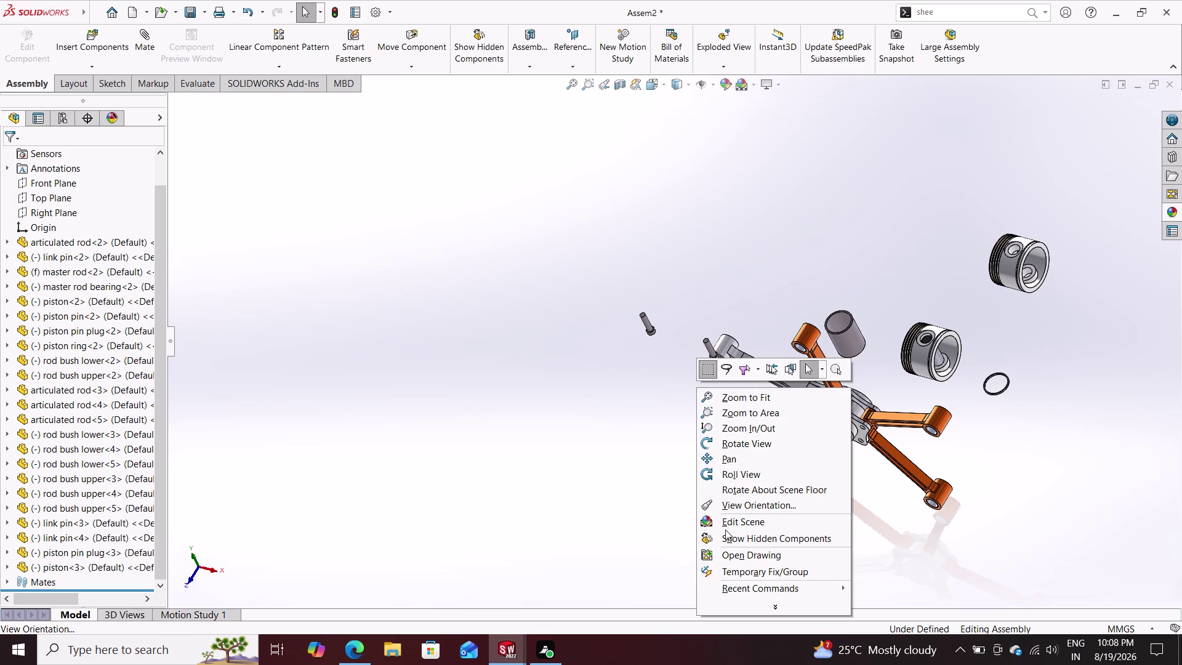
Select the rear piston and other loose parts and drag them to new spots.
click(496, 352)
double_click(507, 359)
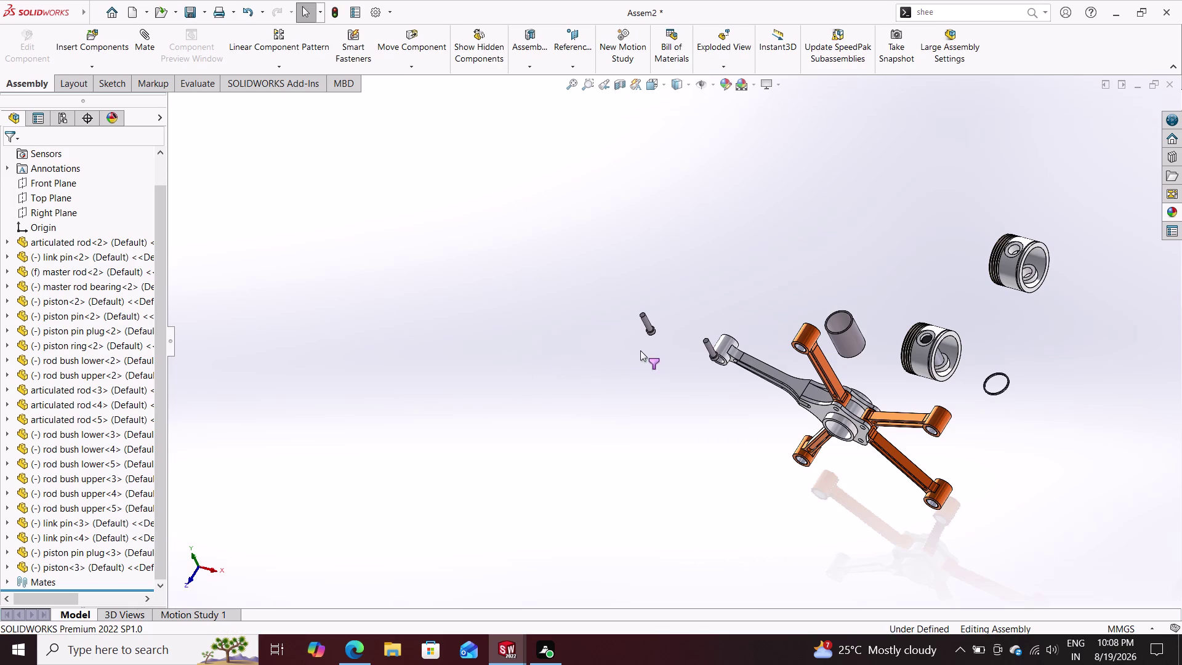
click(1027, 253)
double_click(1022, 265)
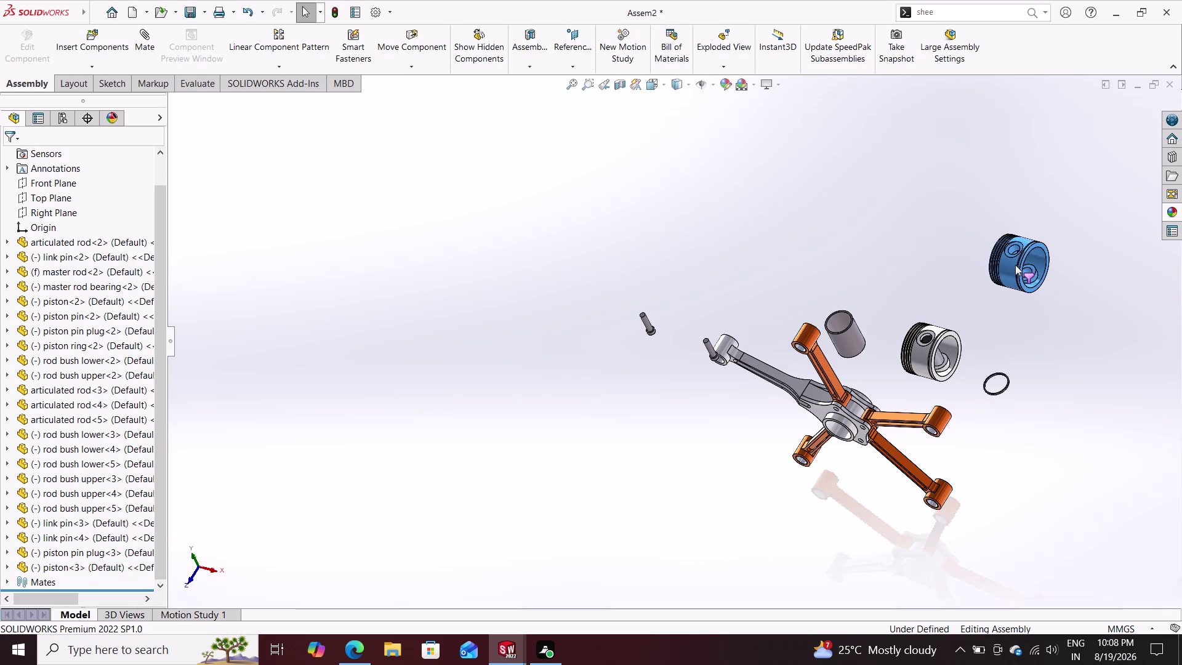
drag(1037, 250, 955, 285)
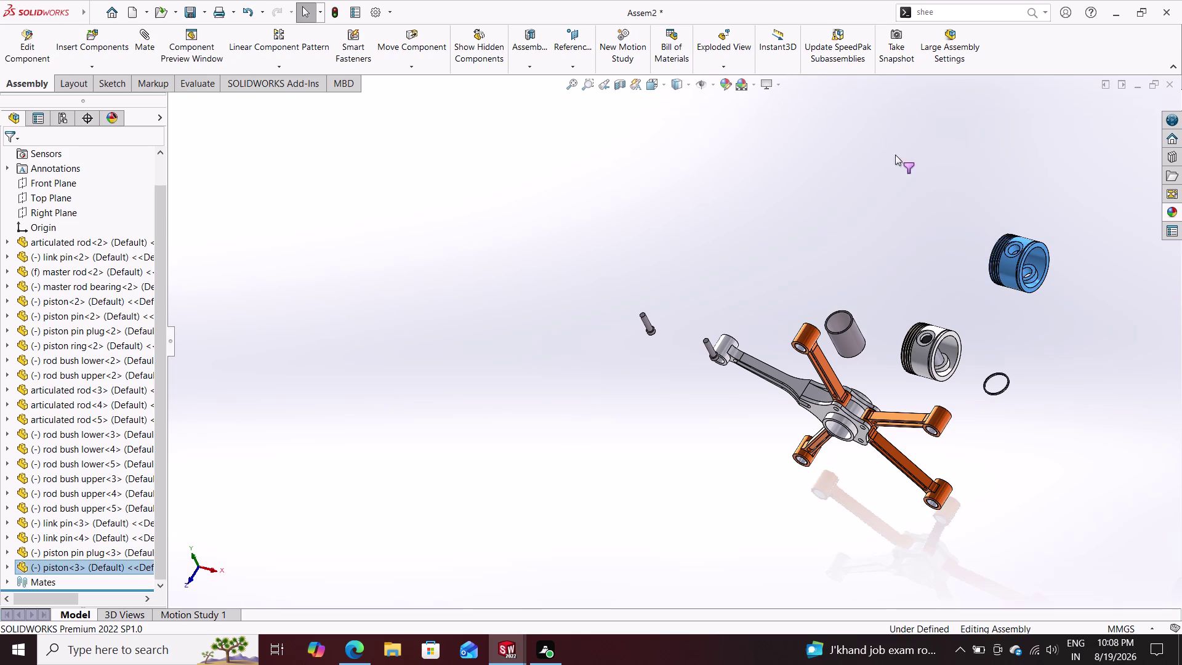
click(789, 54)
drag(852, 243, 837, 305)
drag(842, 349, 857, 322)
drag(839, 323, 851, 312)
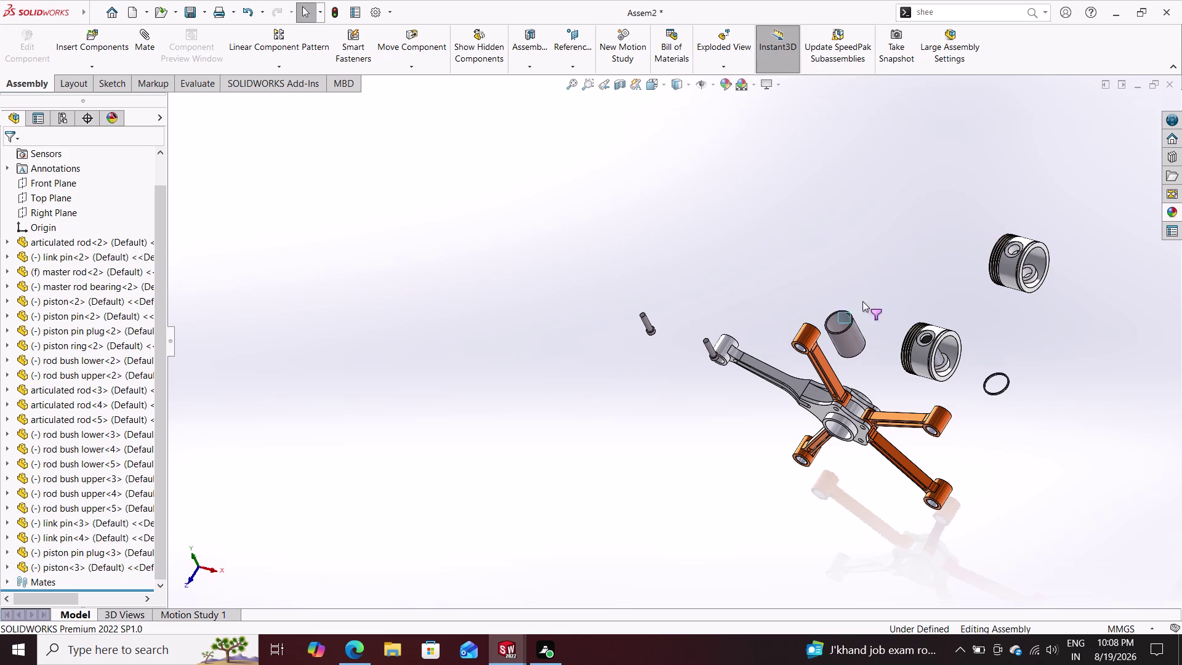
drag(851, 312, 879, 288)
drag(803, 349, 808, 339)
Check the selection filter list from the model's context menu, then dismiss it.
right_click(807, 339)
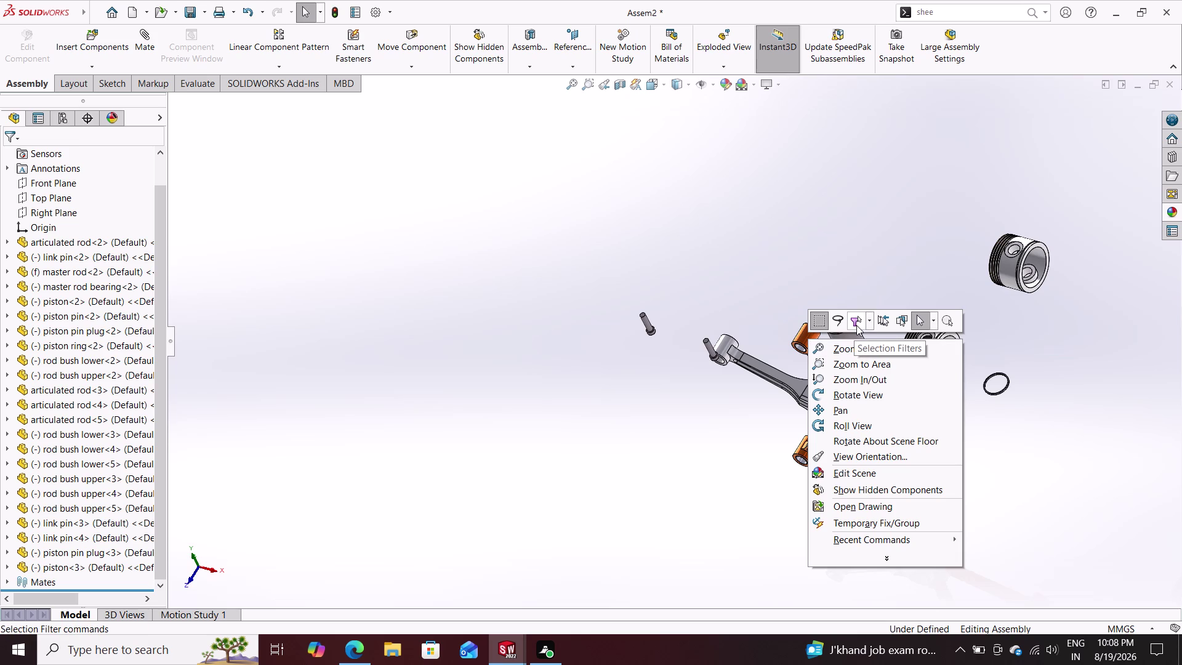
click(869, 322)
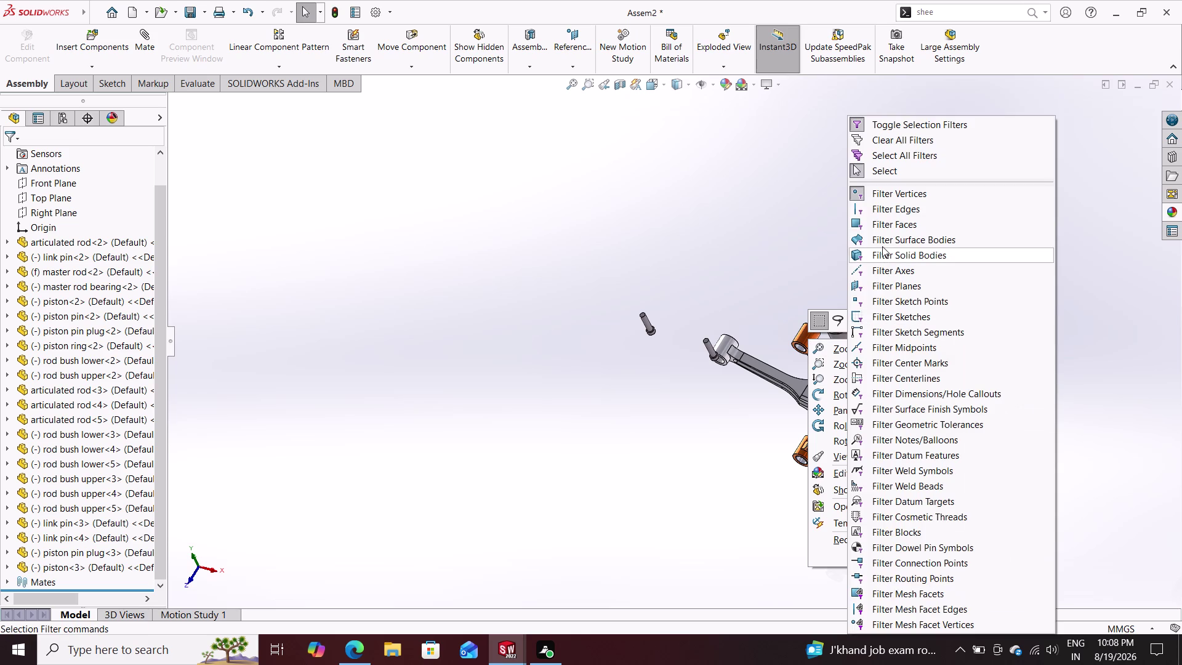
click(898, 156)
drag(862, 227, 856, 244)
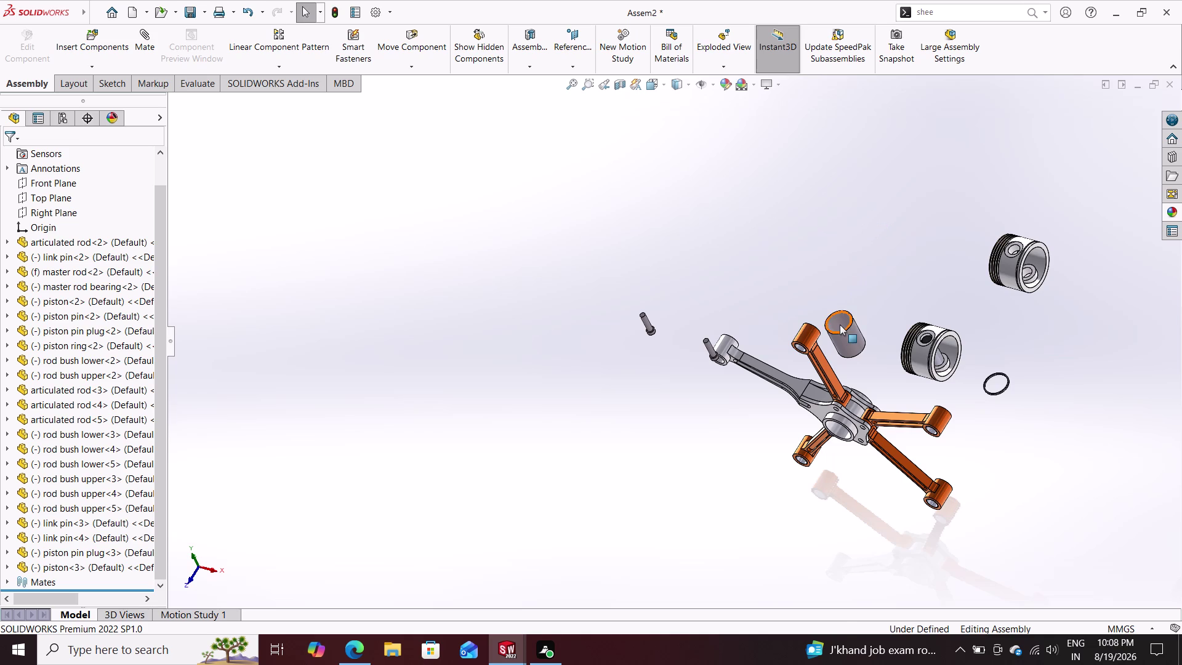
Move the piston pin, front piston, rear piston and piston ring up, away from the master rod.
drag(838, 327, 855, 269)
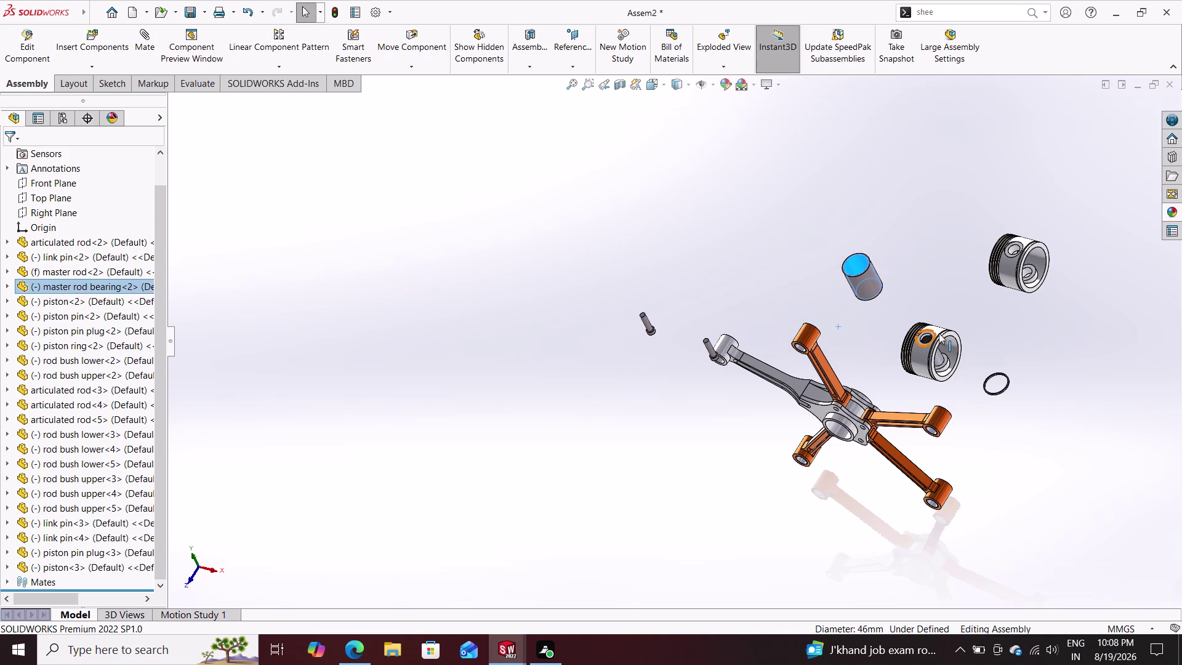
drag(935, 338, 951, 229)
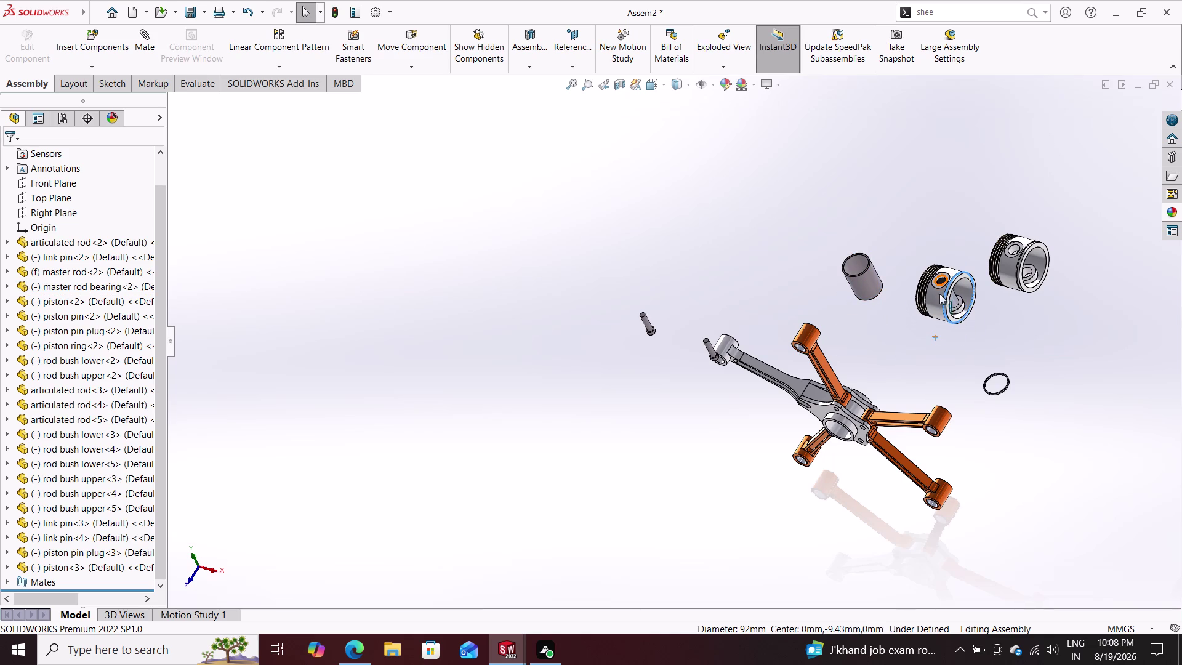
drag(1025, 267, 1034, 258)
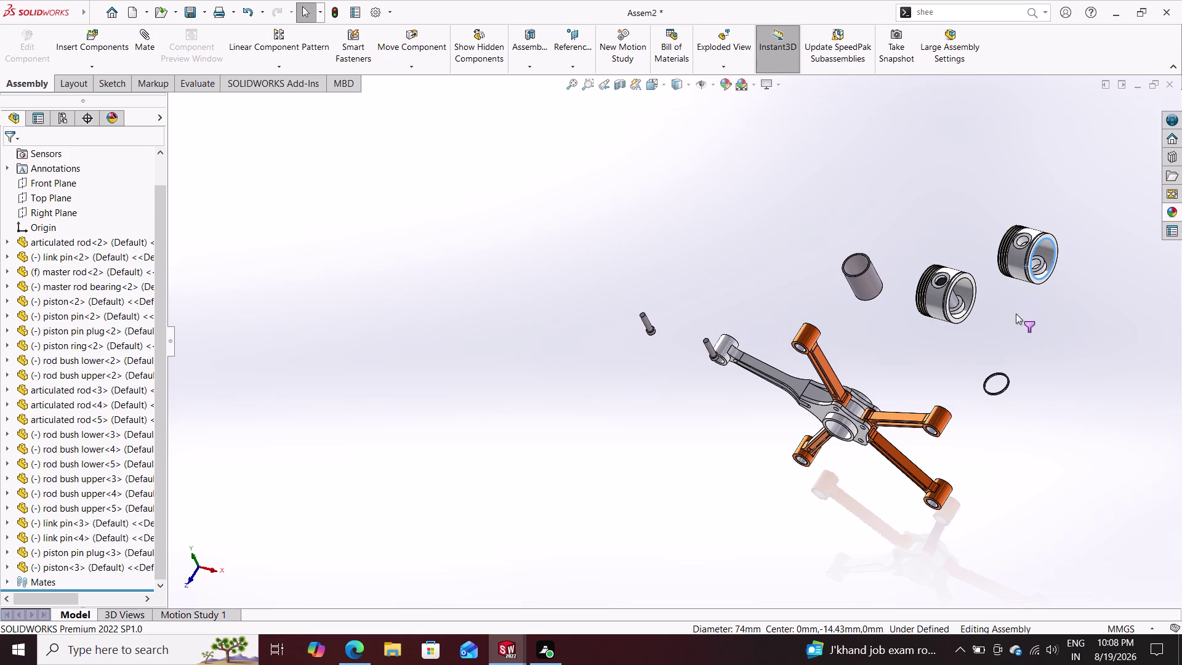
scroll(down, 3)
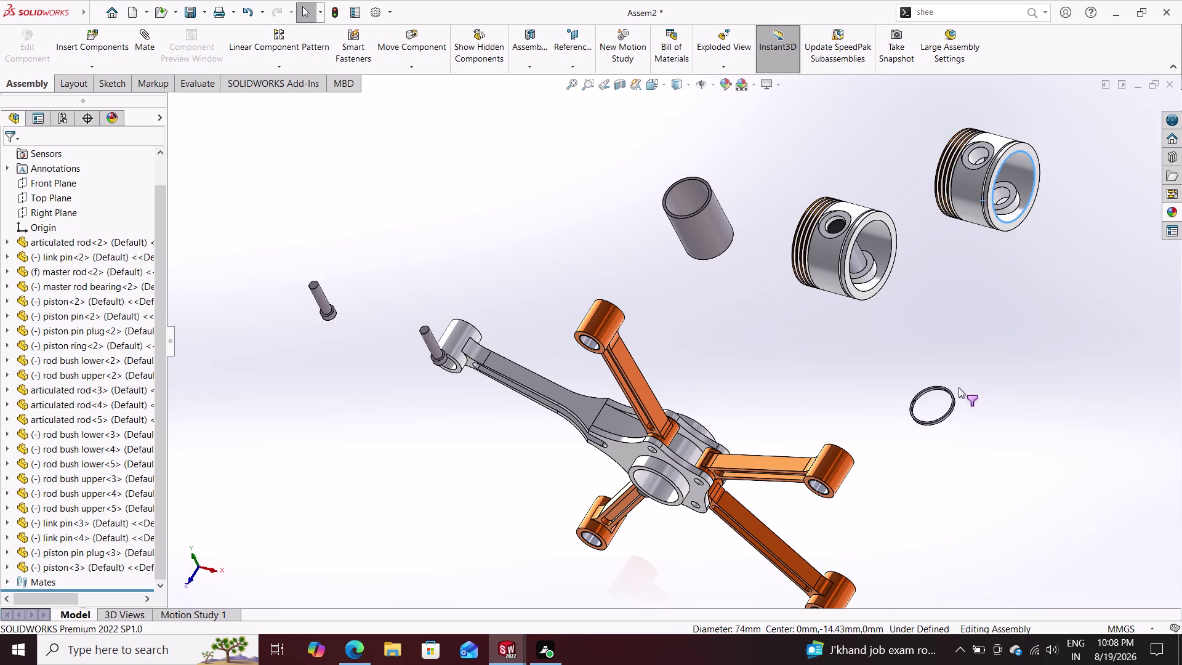
drag(949, 390, 986, 336)
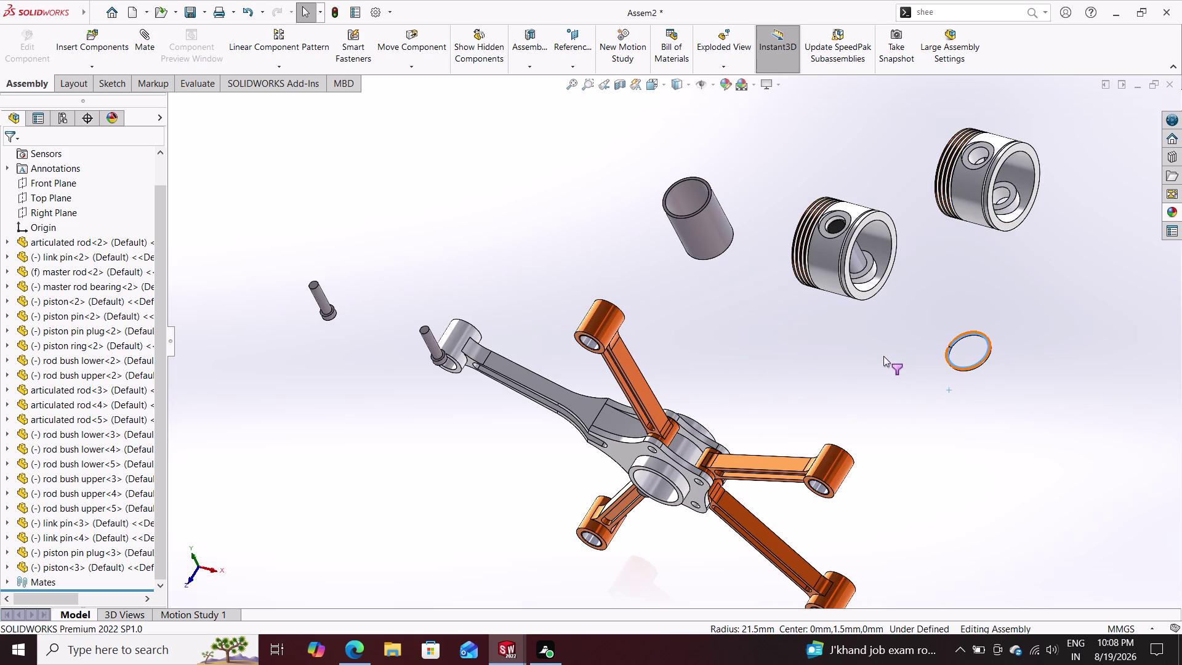
scroll(up, 3)
scroll(down, 3)
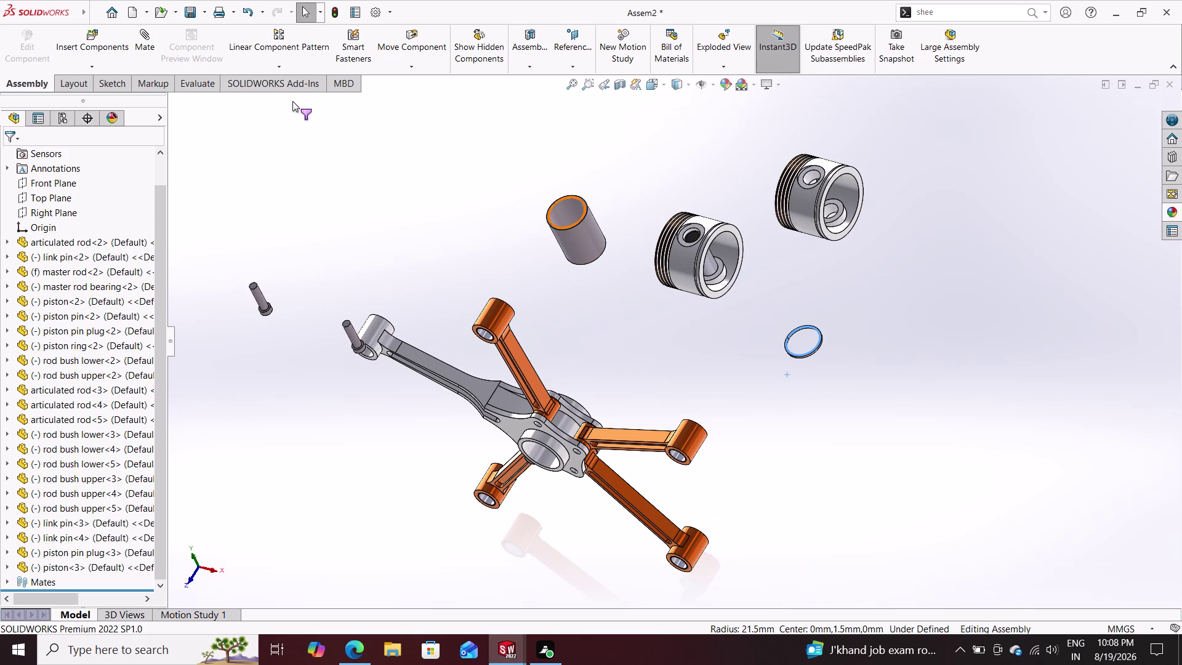
click(143, 39)
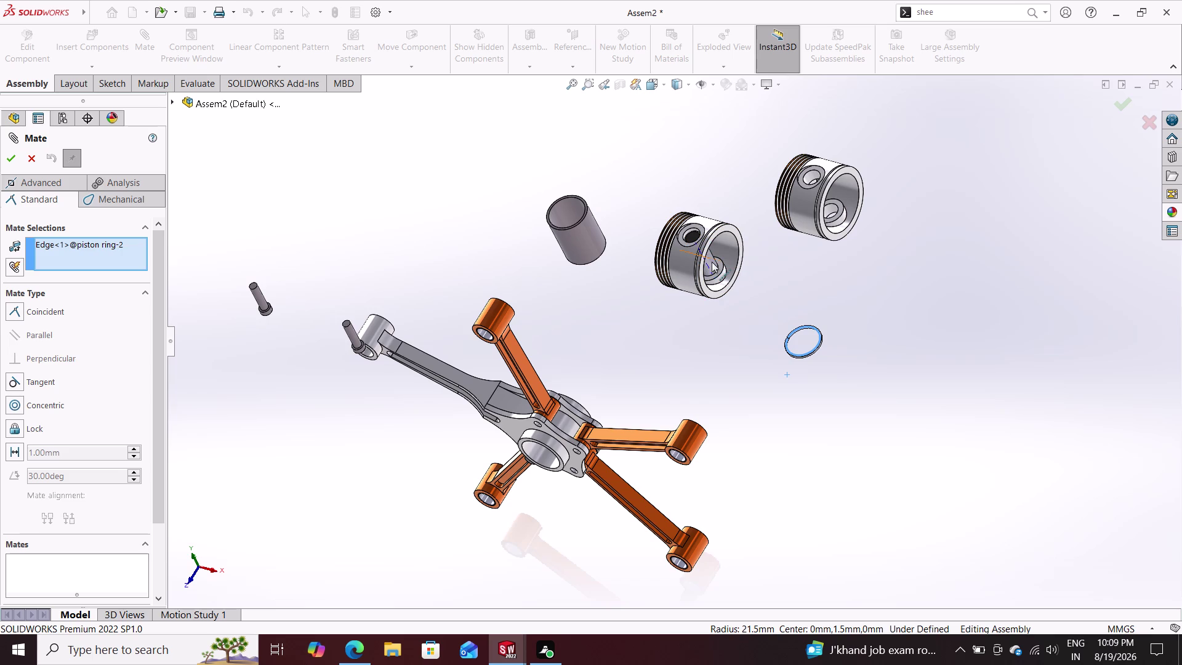
Make the piston ring concentric with the piston's axis.
scroll(down, 3)
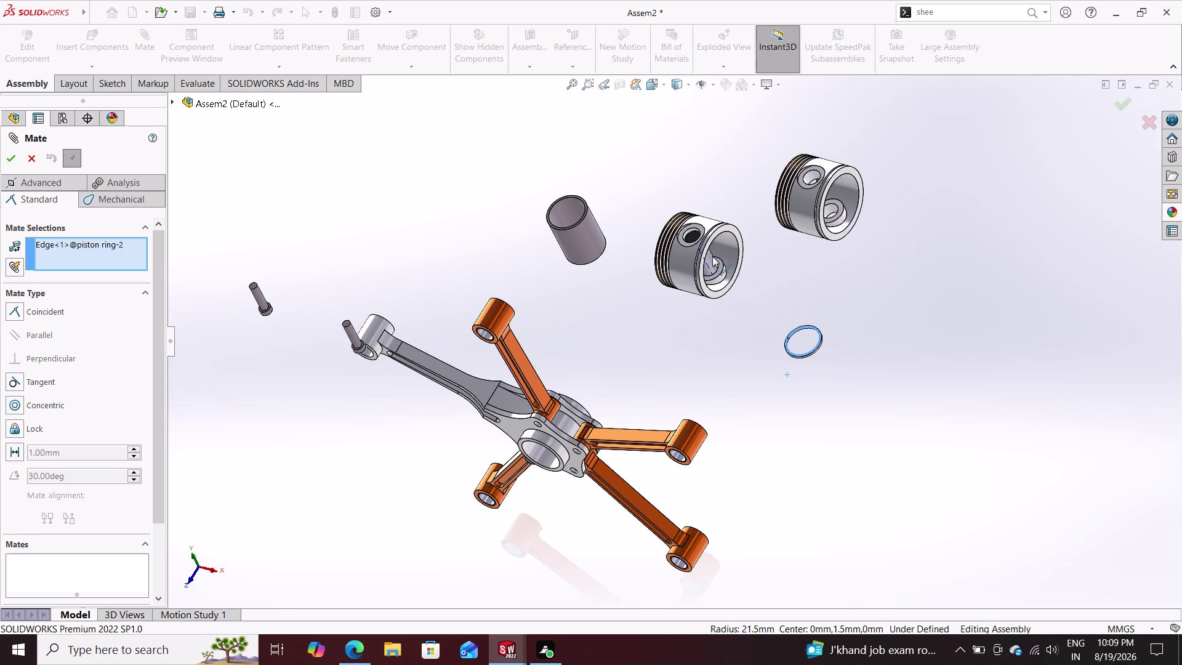
click(703, 262)
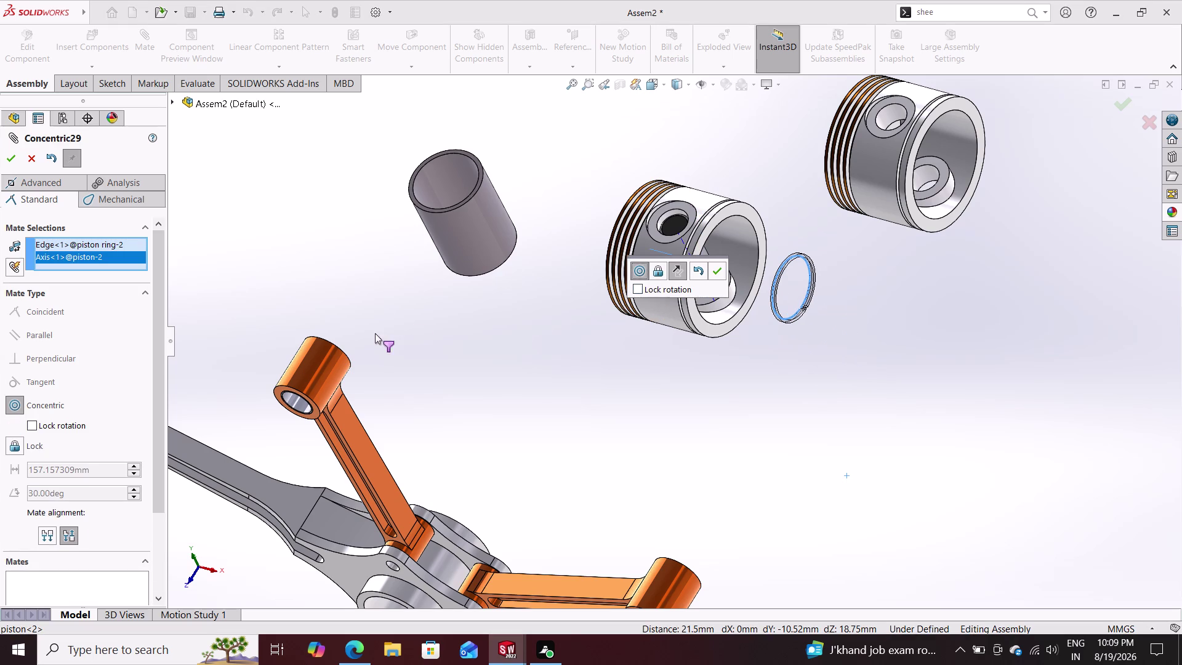
click(30, 153)
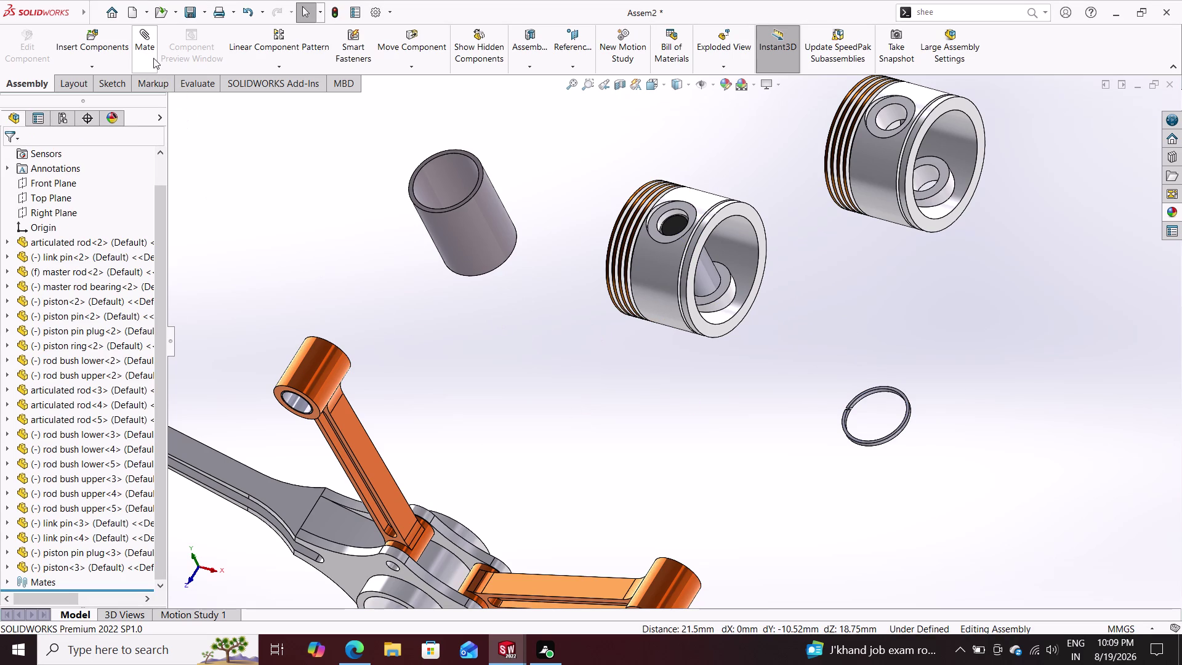
Mate the piston pin concentric with the upper rod bush bore, then swing the piston on its pin.
click(145, 48)
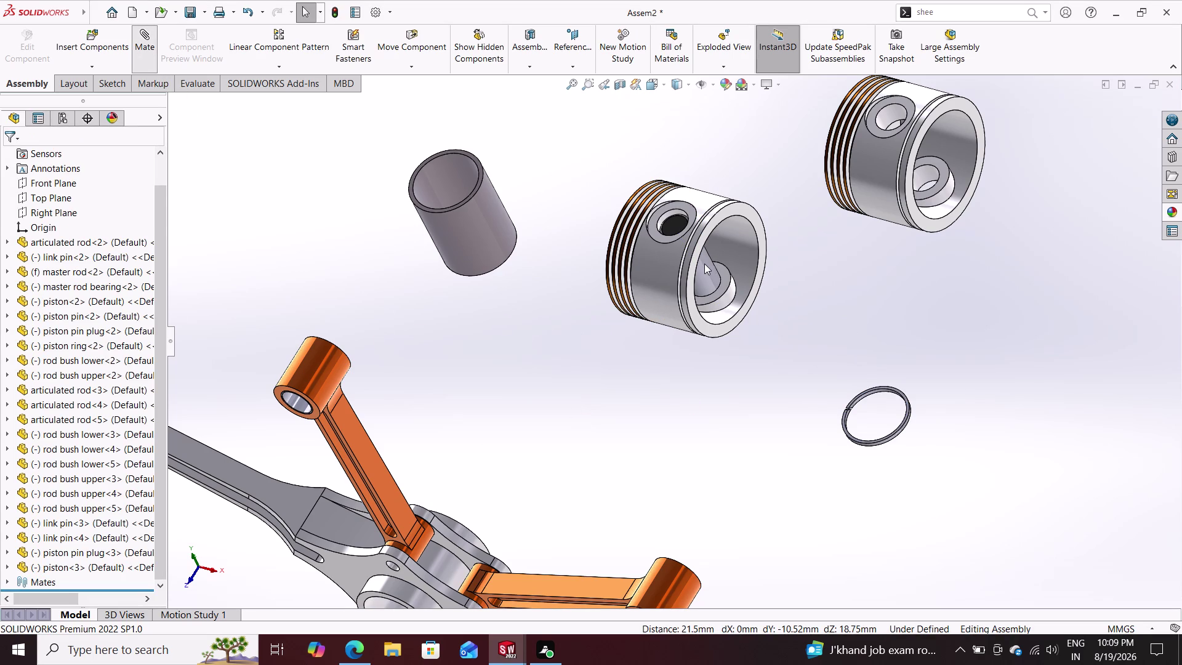
click(705, 264)
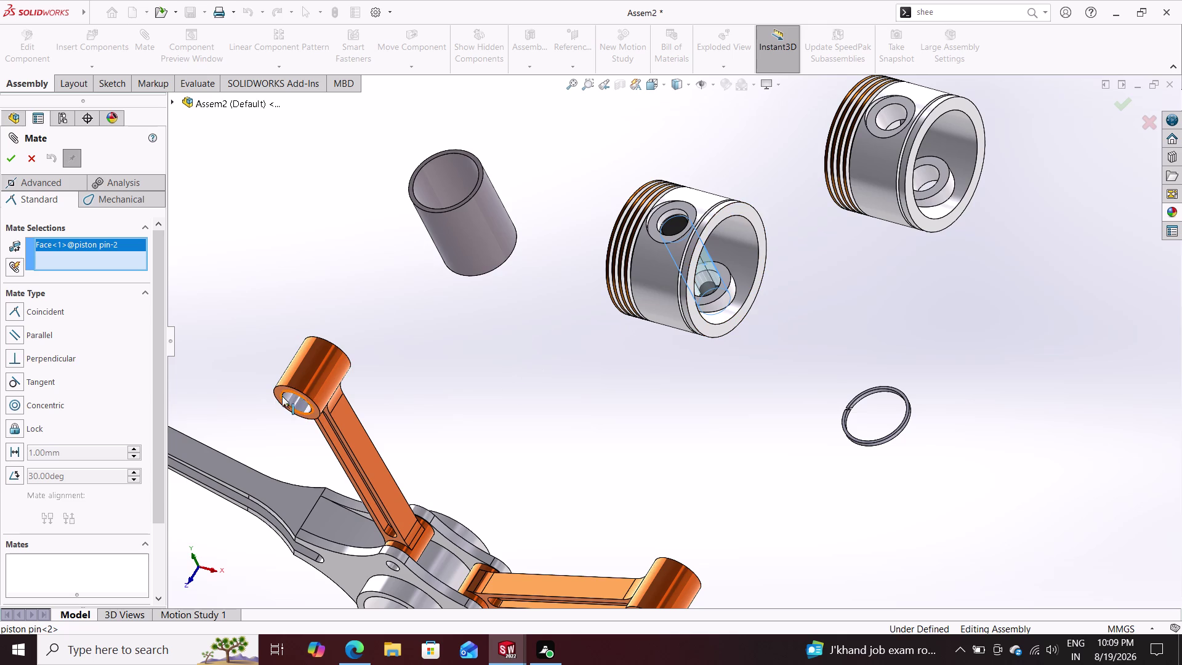
click(292, 396)
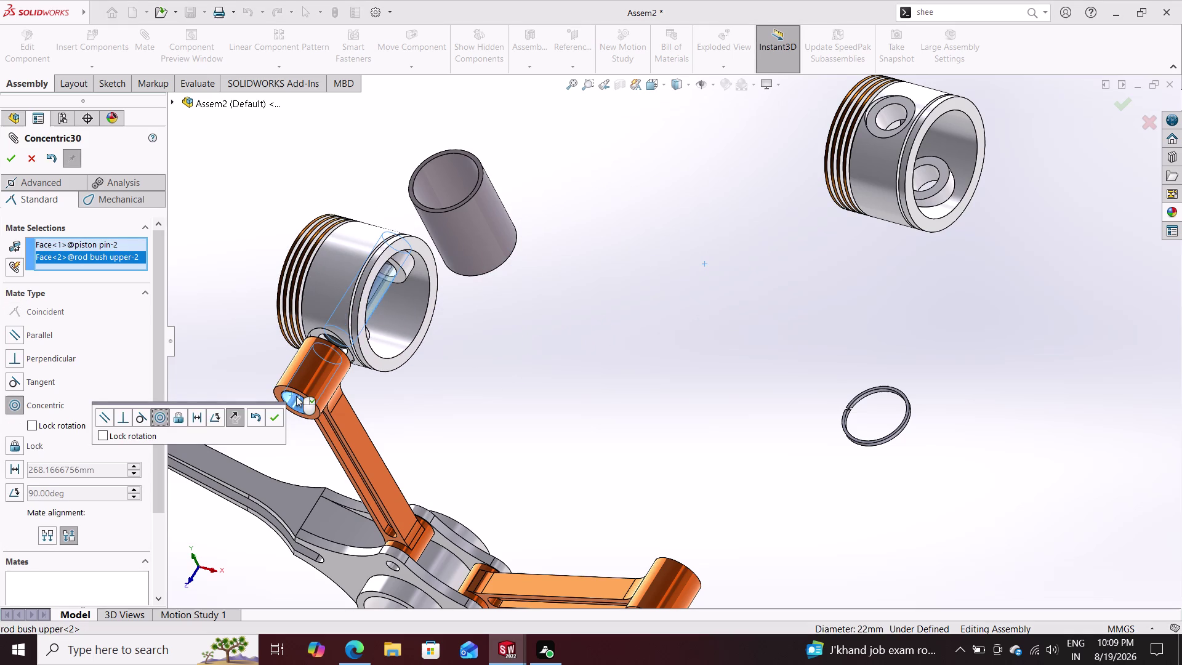
click(271, 419)
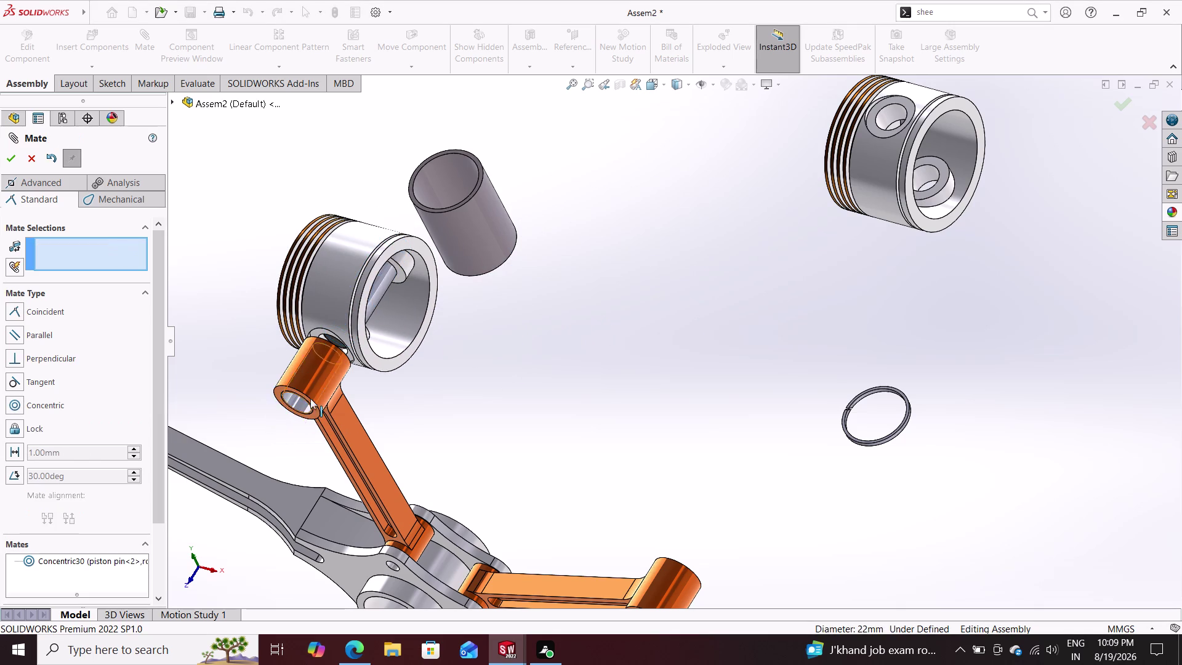
drag(348, 278, 267, 355)
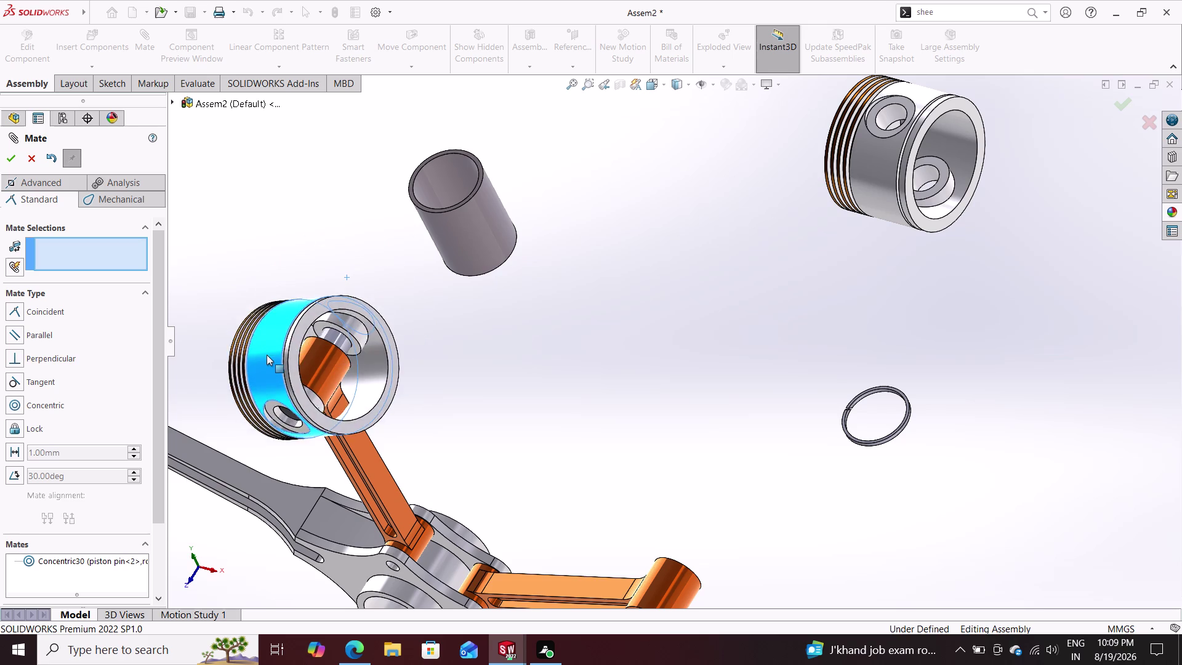
drag(267, 354, 263, 371)
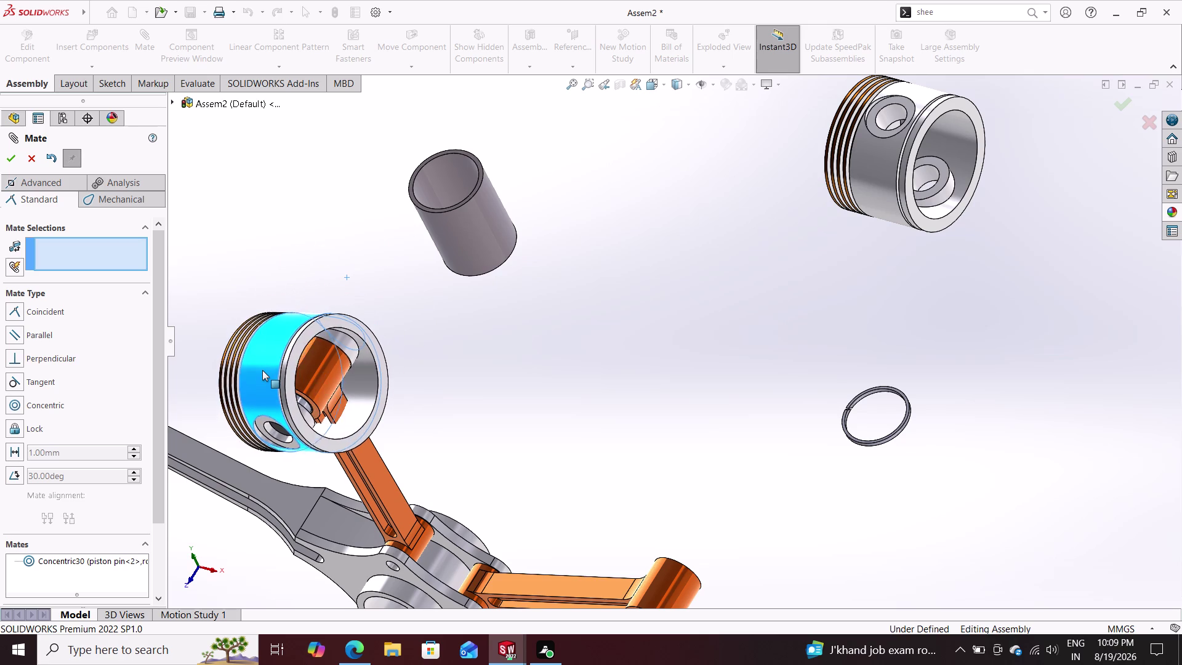
drag(264, 372, 349, 398)
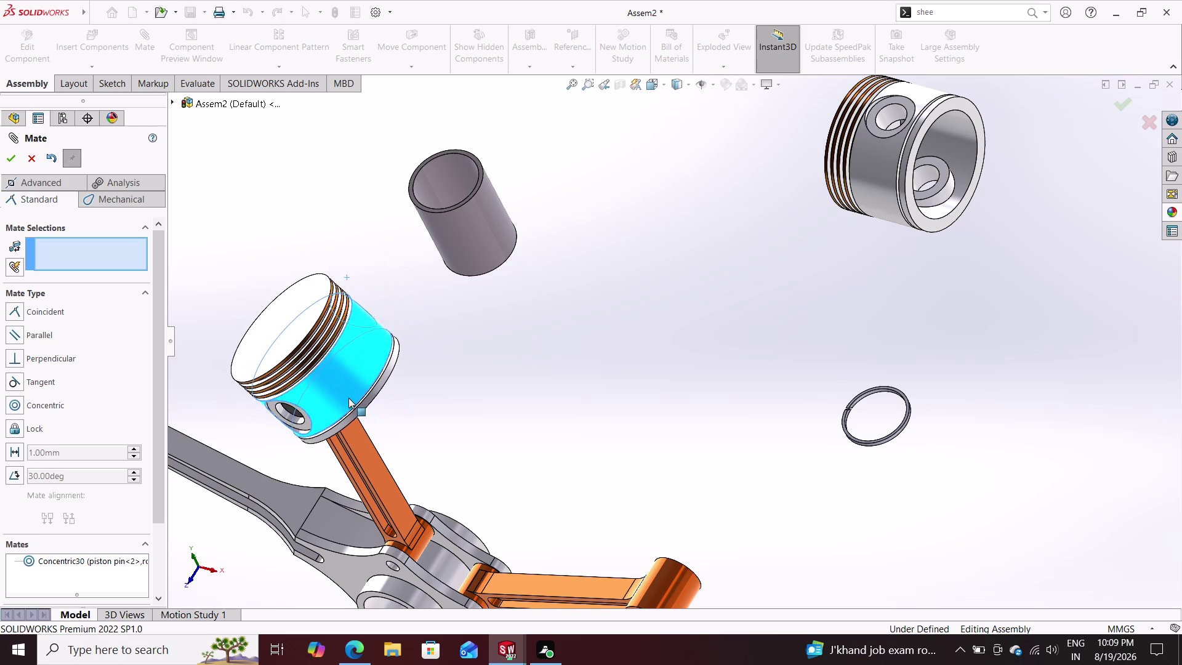
drag(349, 398, 346, 398)
scroll(down, 3)
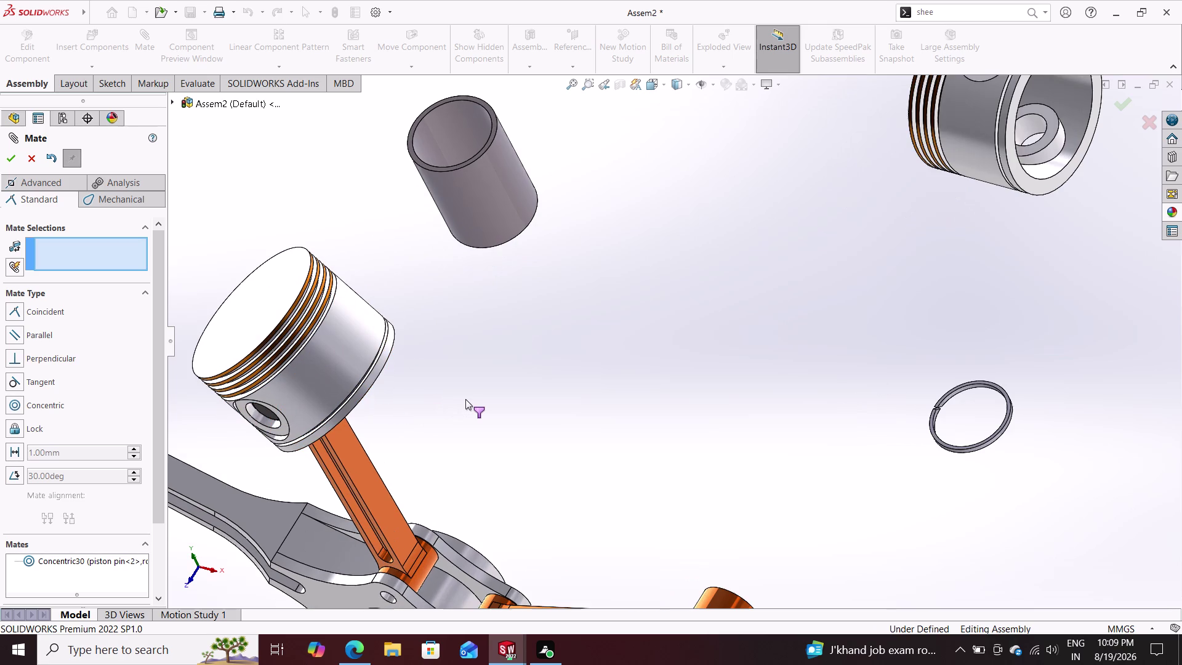
middle_drag(465, 399, 353, 349)
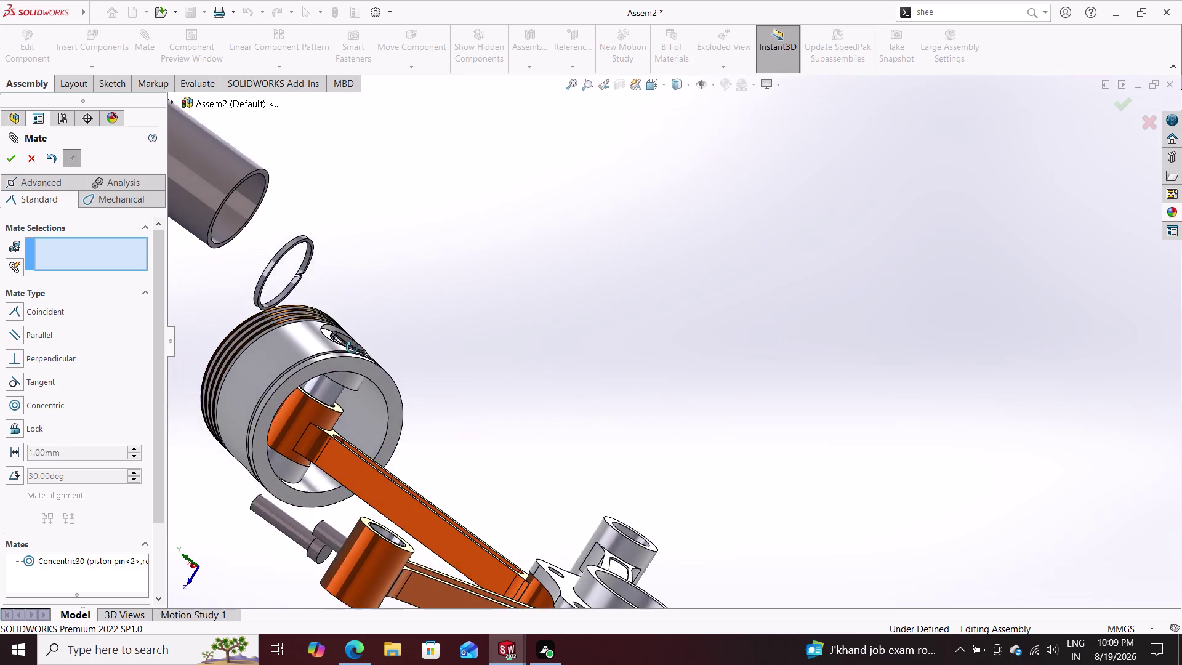
middle_drag(353, 349, 343, 318)
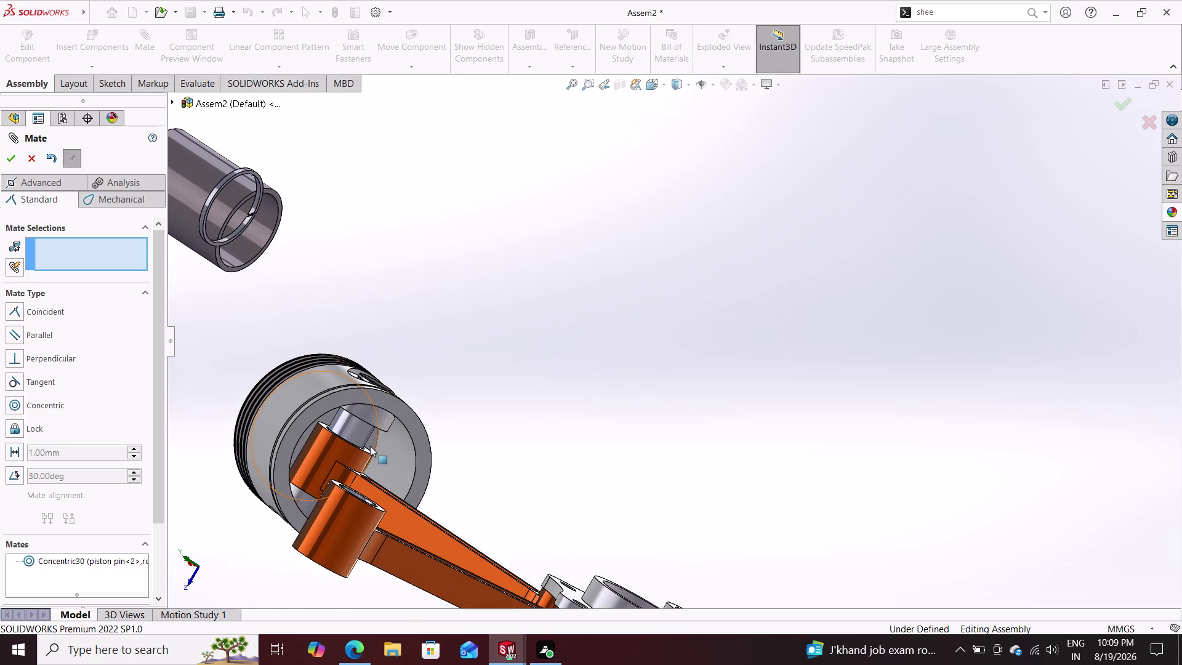
drag(318, 402, 345, 425)
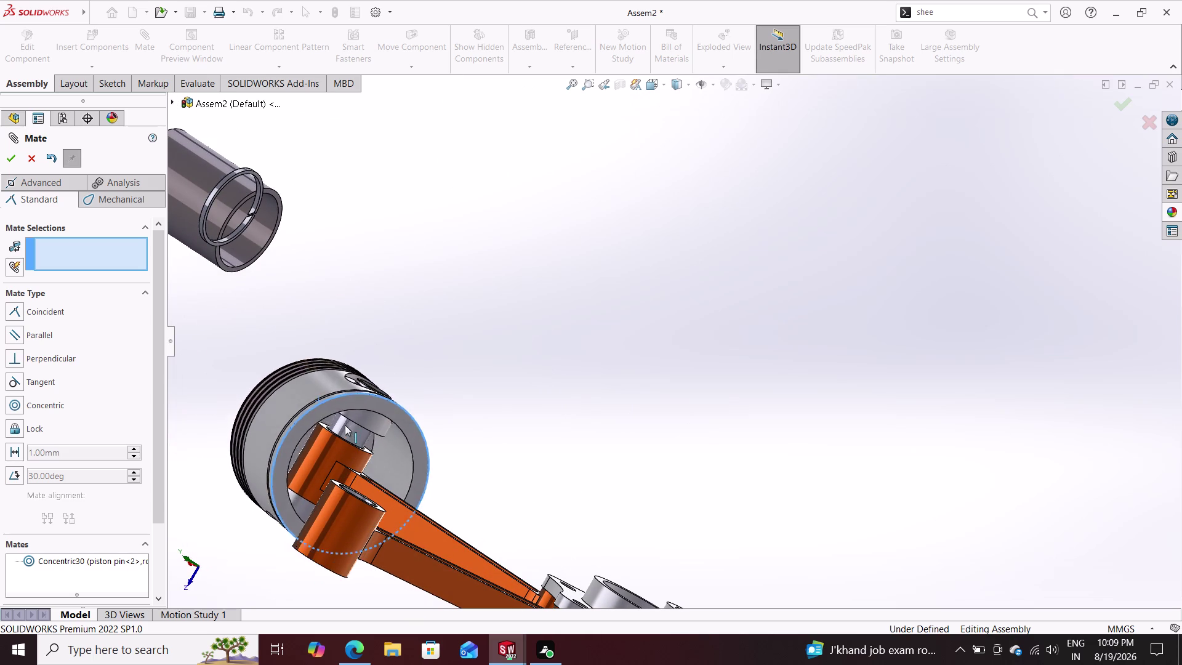
drag(345, 425, 574, 443)
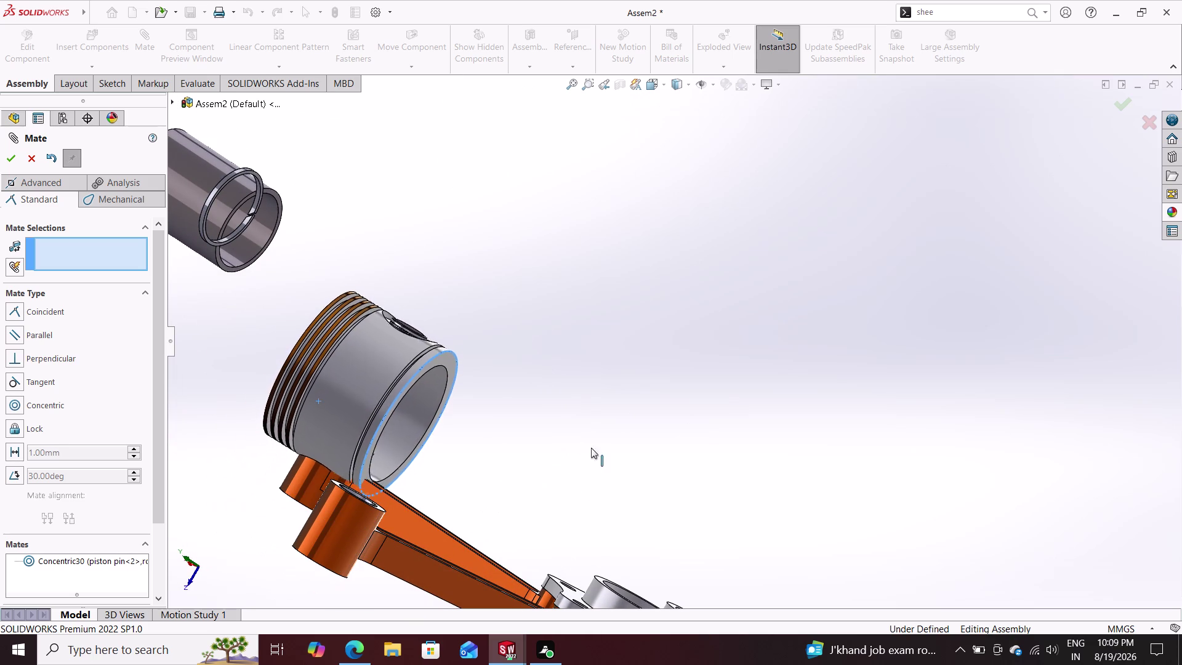
drag(575, 443, 373, 430)
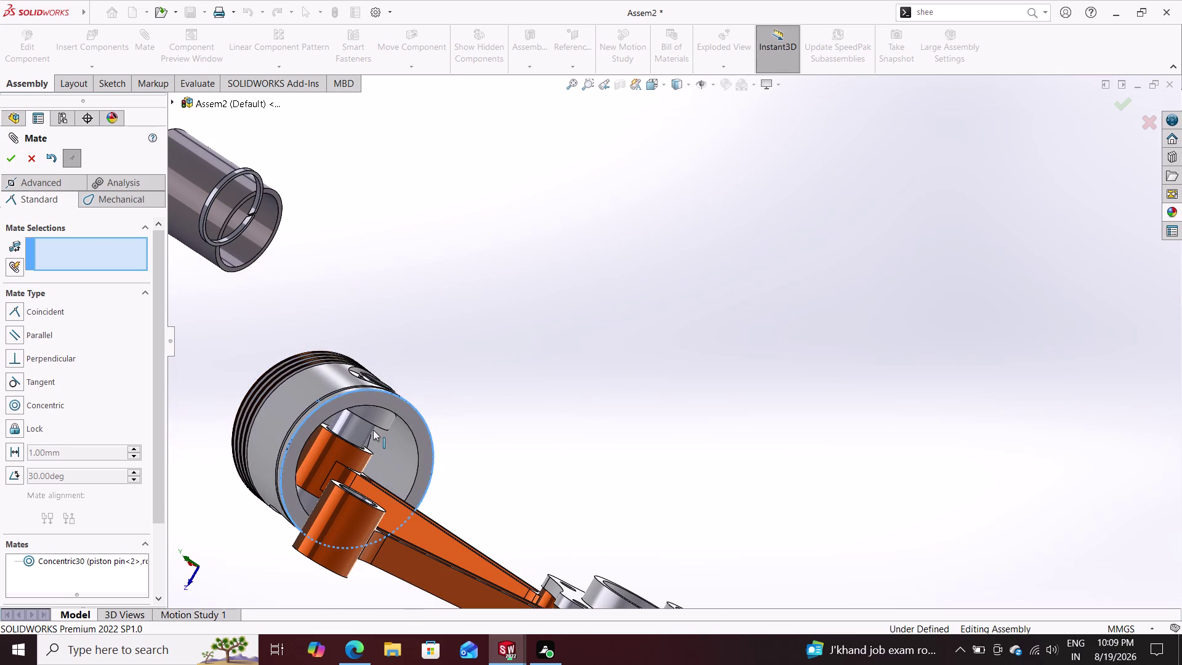
drag(373, 429, 342, 410)
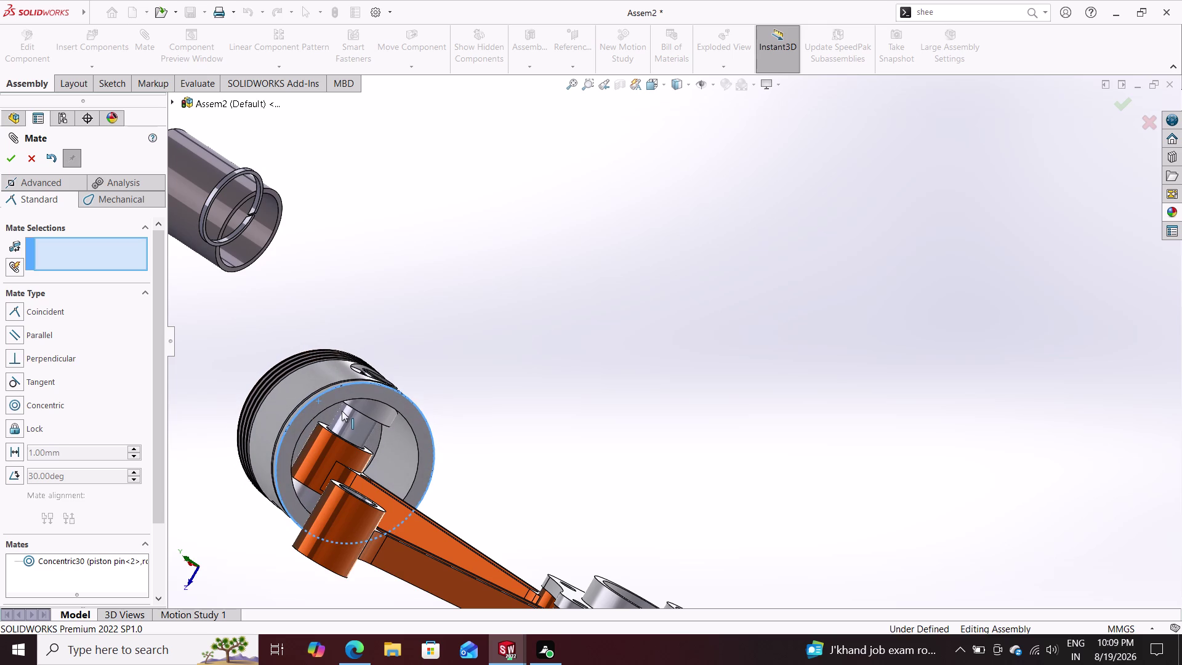
drag(341, 411, 372, 433)
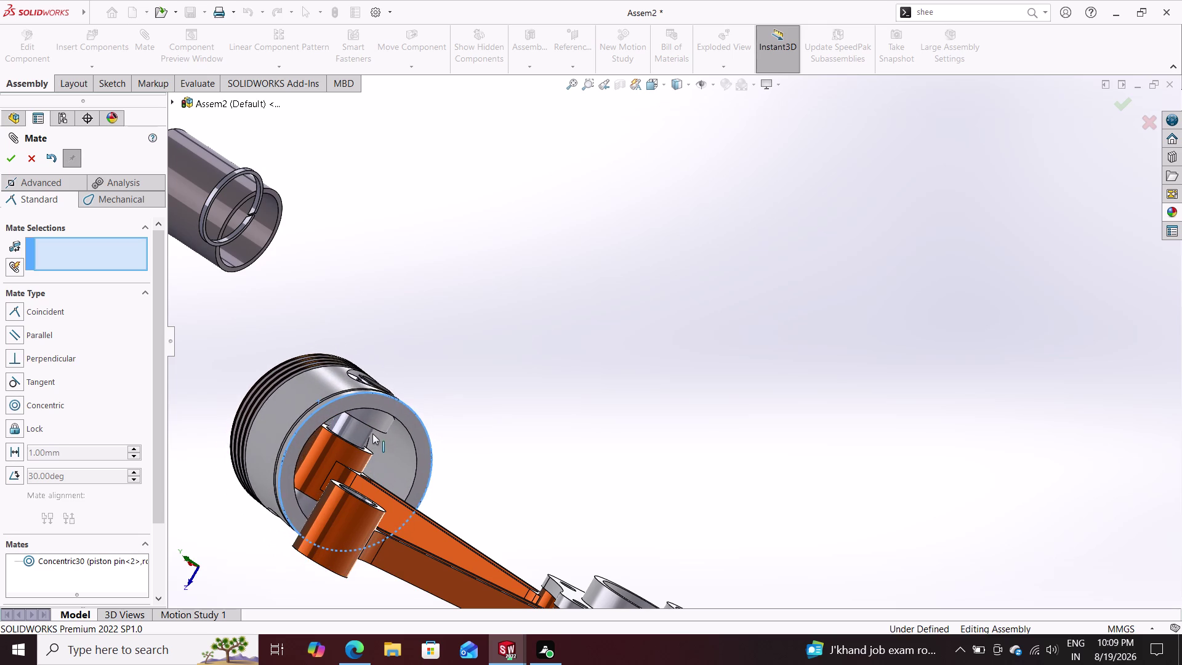
drag(372, 433, 374, 414)
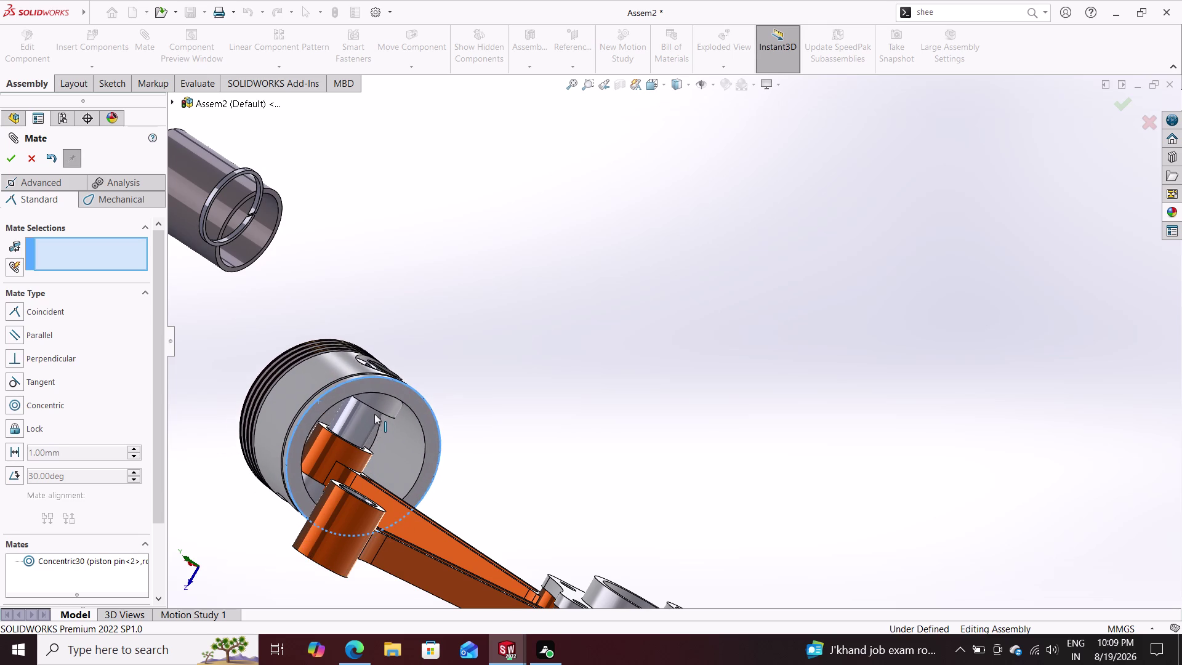
drag(374, 414, 349, 420)
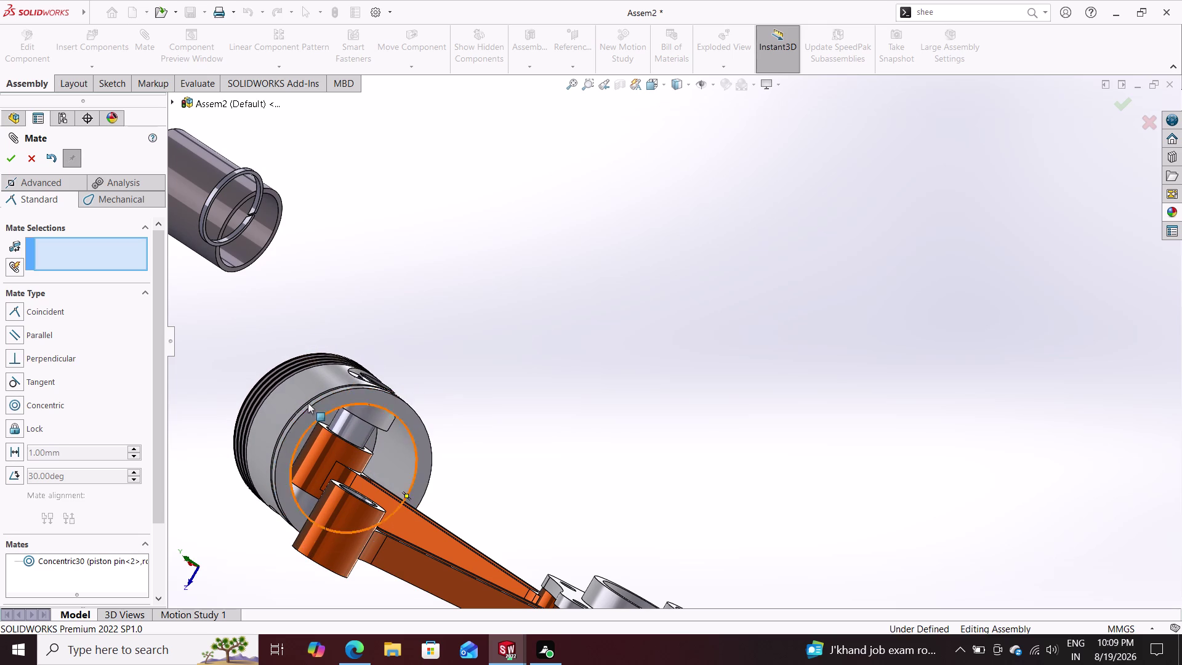
drag(281, 378, 441, 411)
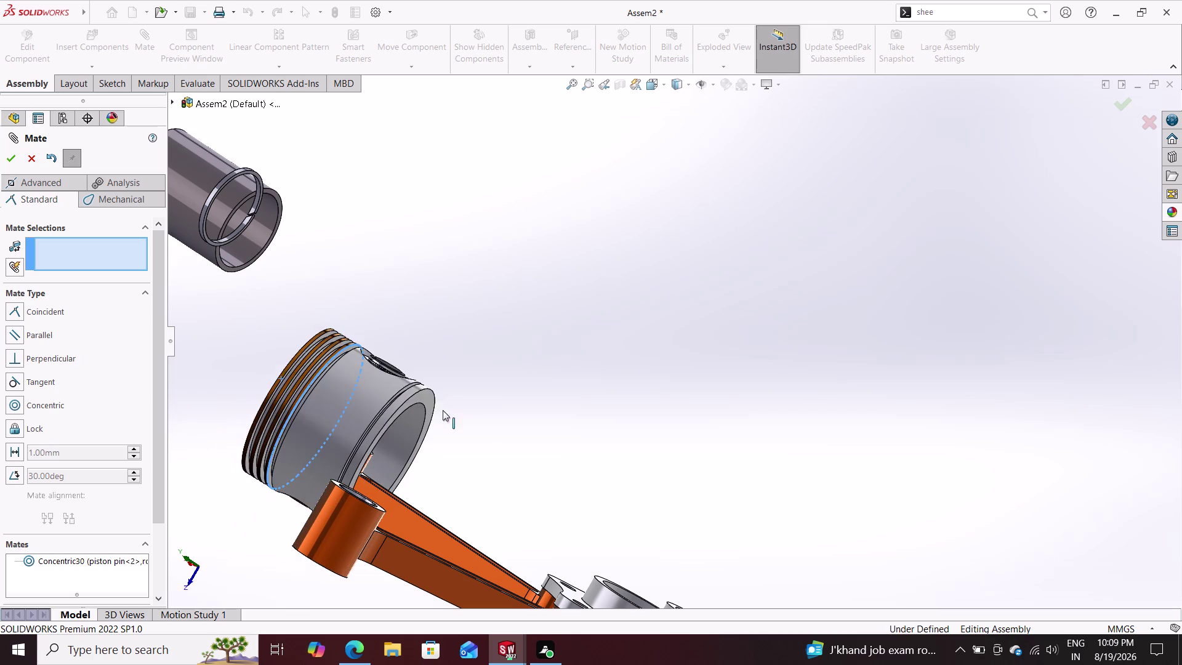
drag(442, 411, 298, 339)
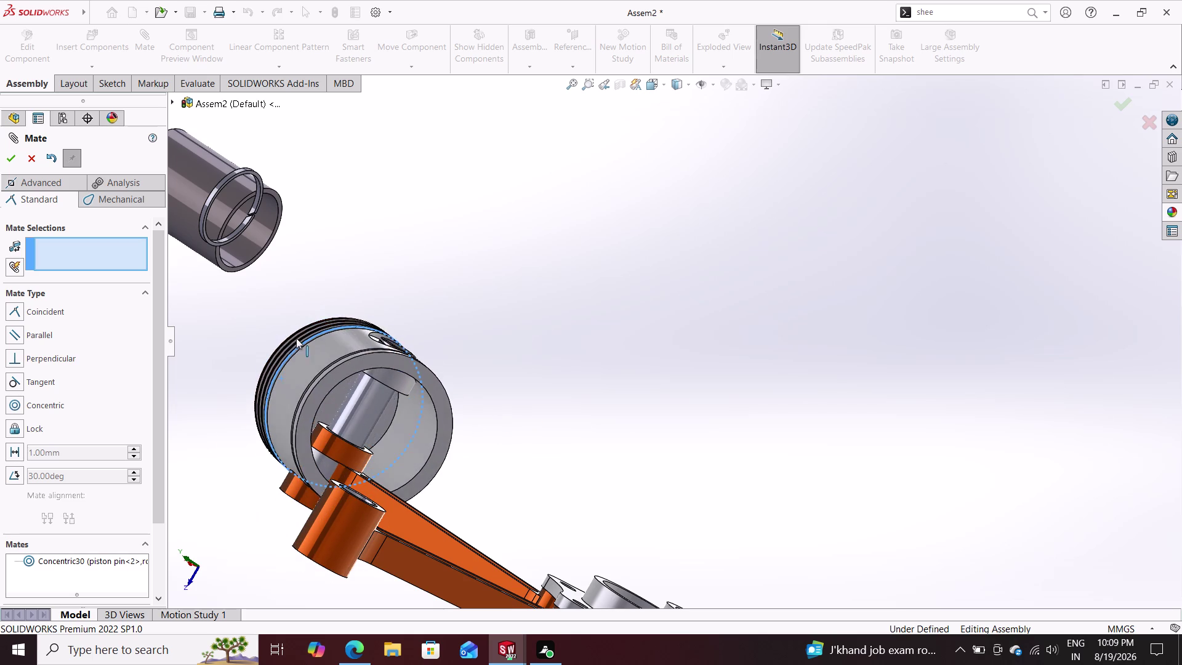
drag(298, 339, 245, 378)
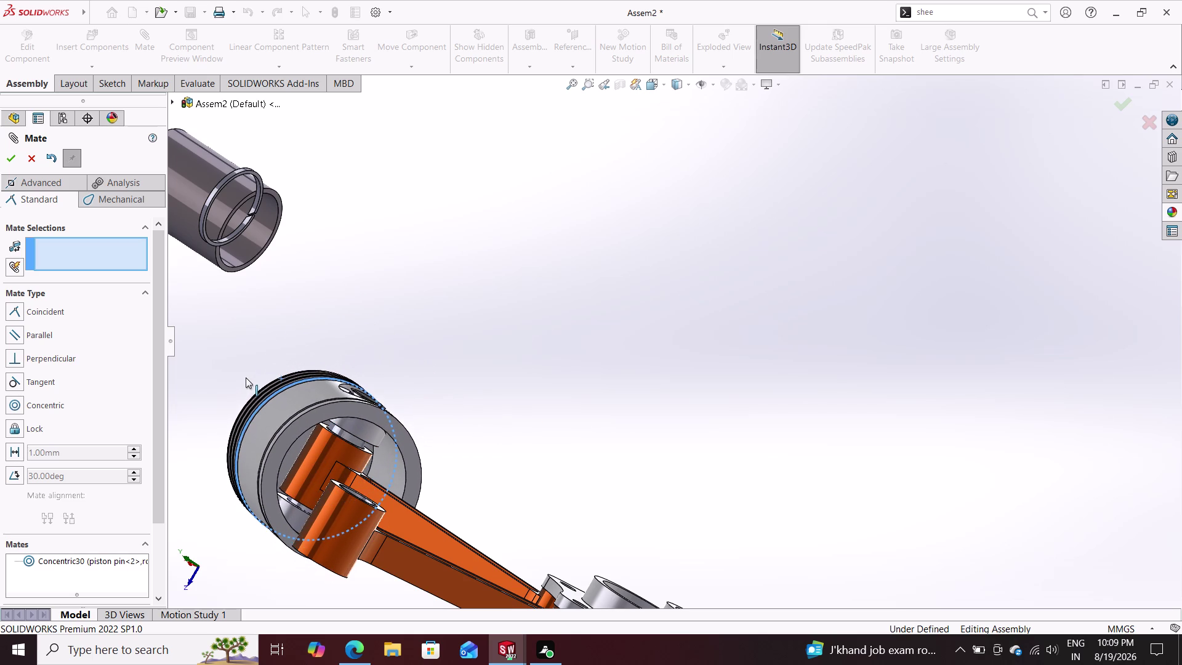
drag(246, 378, 242, 378)
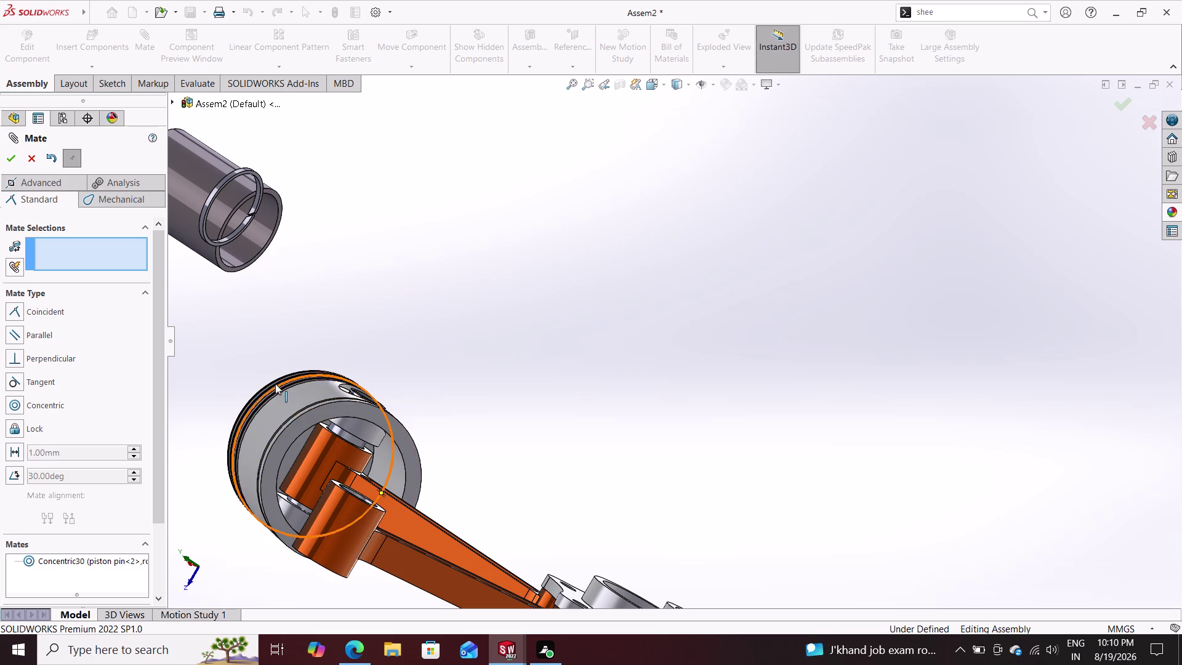
drag(274, 384, 568, 568)
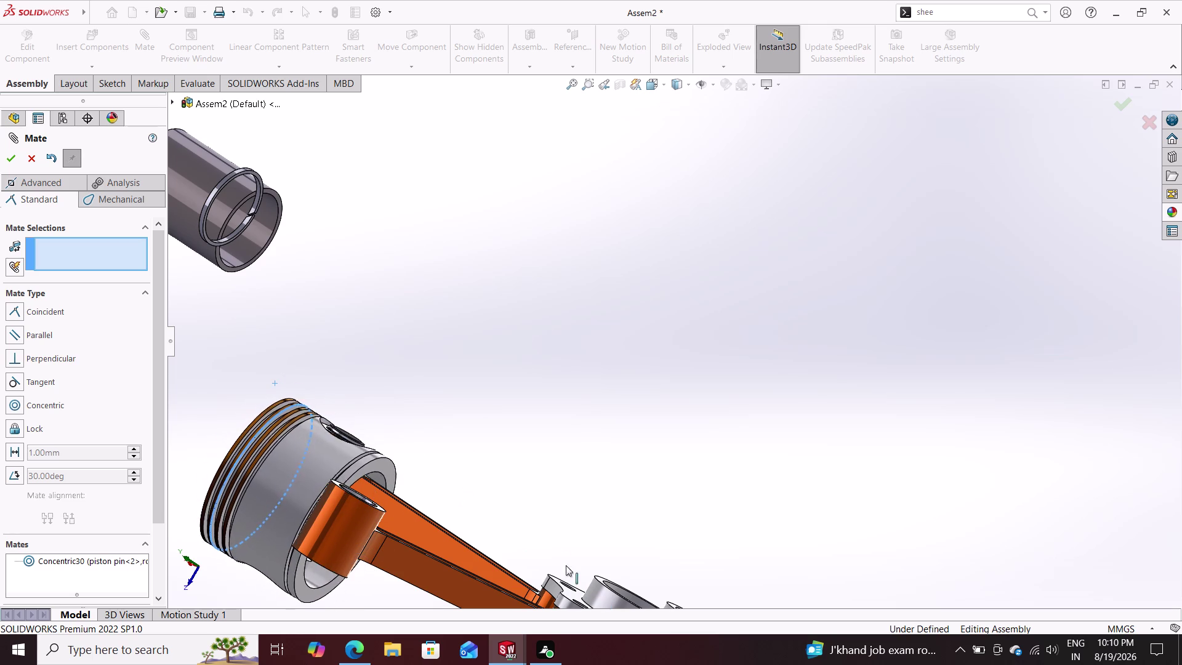
drag(567, 568, 464, 469)
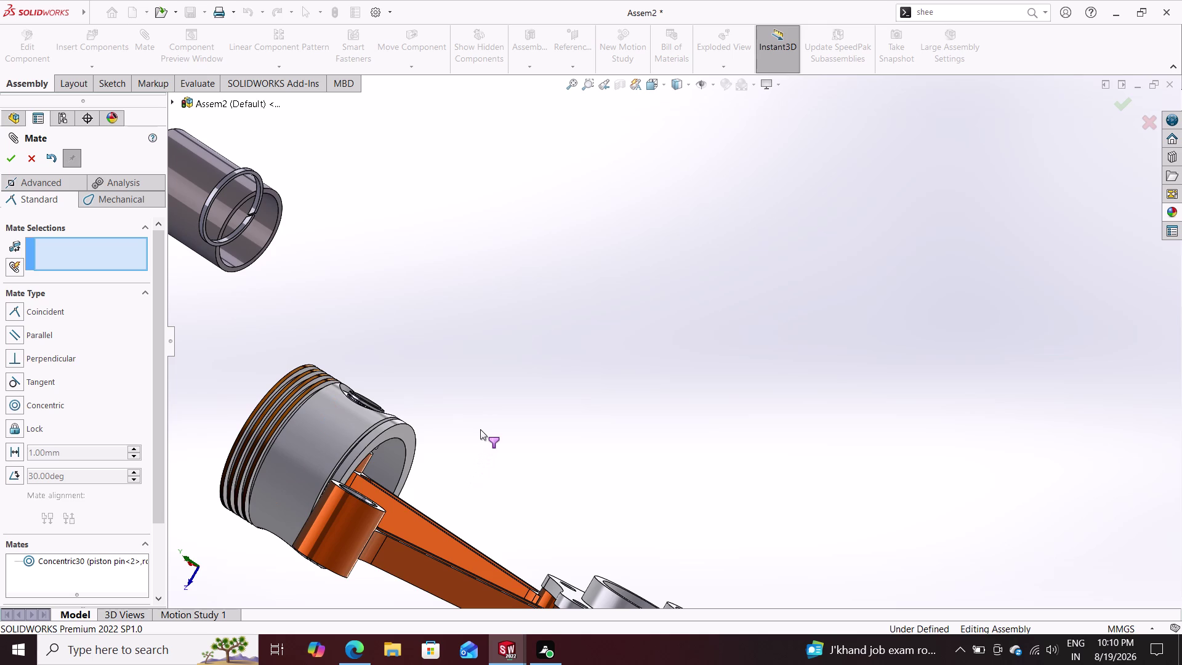
scroll(down, 3)
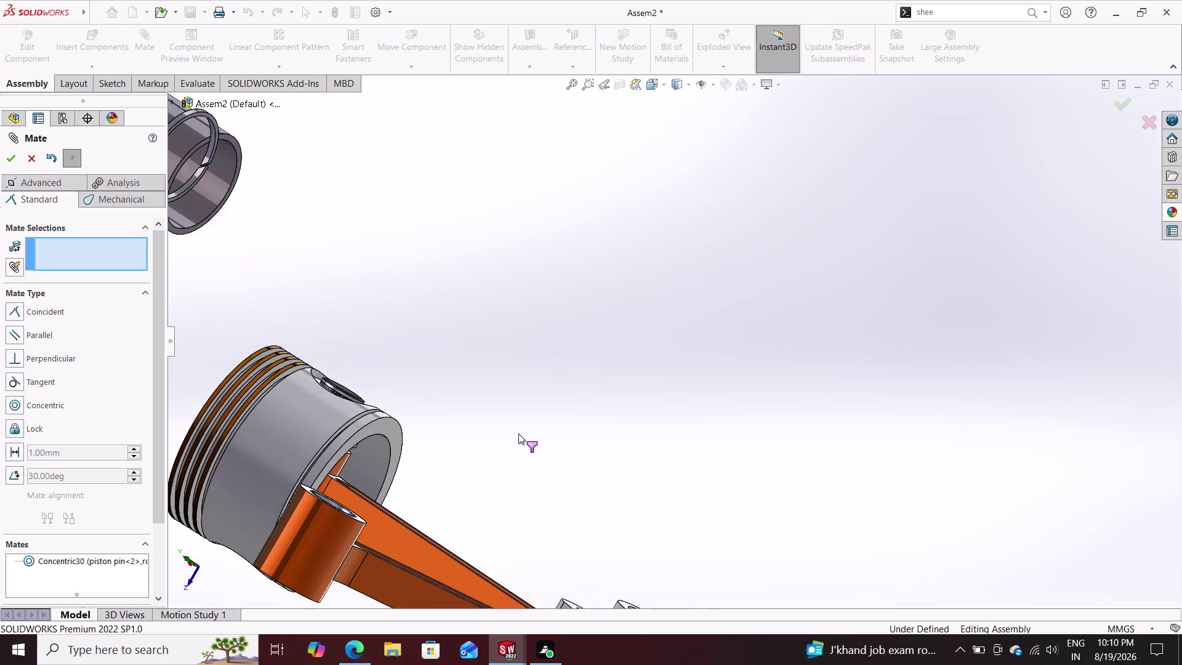
scroll(up, 3)
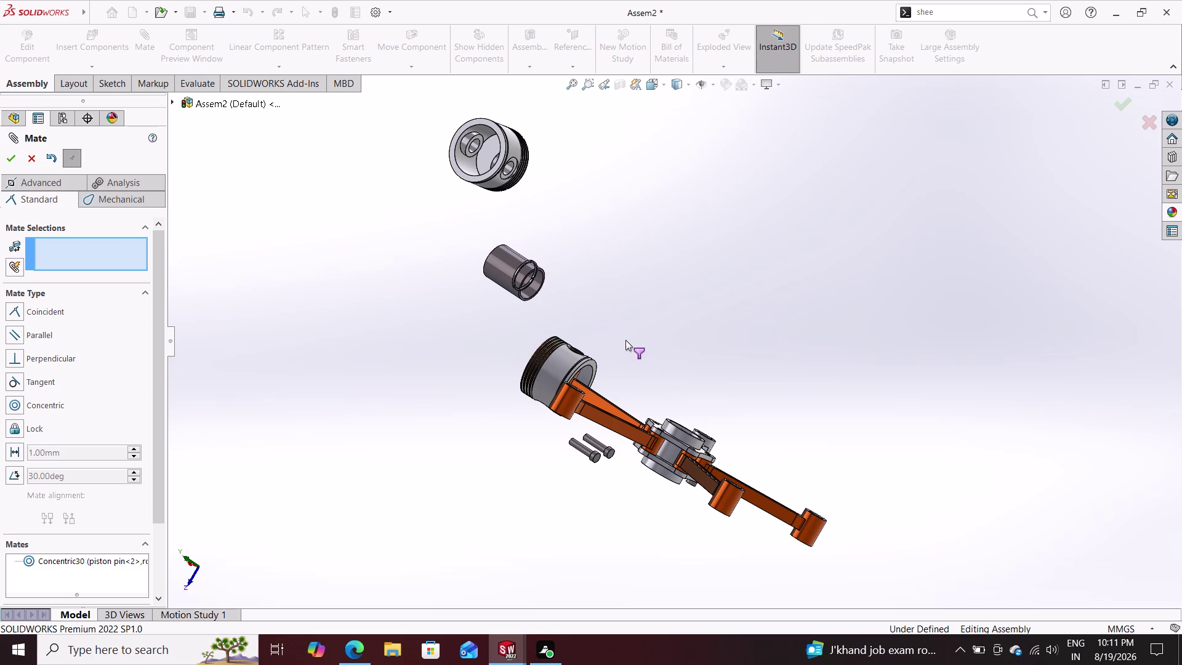
Undo the last change, then pick the piston ring's inner cylindrical face as the first mate reference.
scroll(down, 3)
scroll(up, 3)
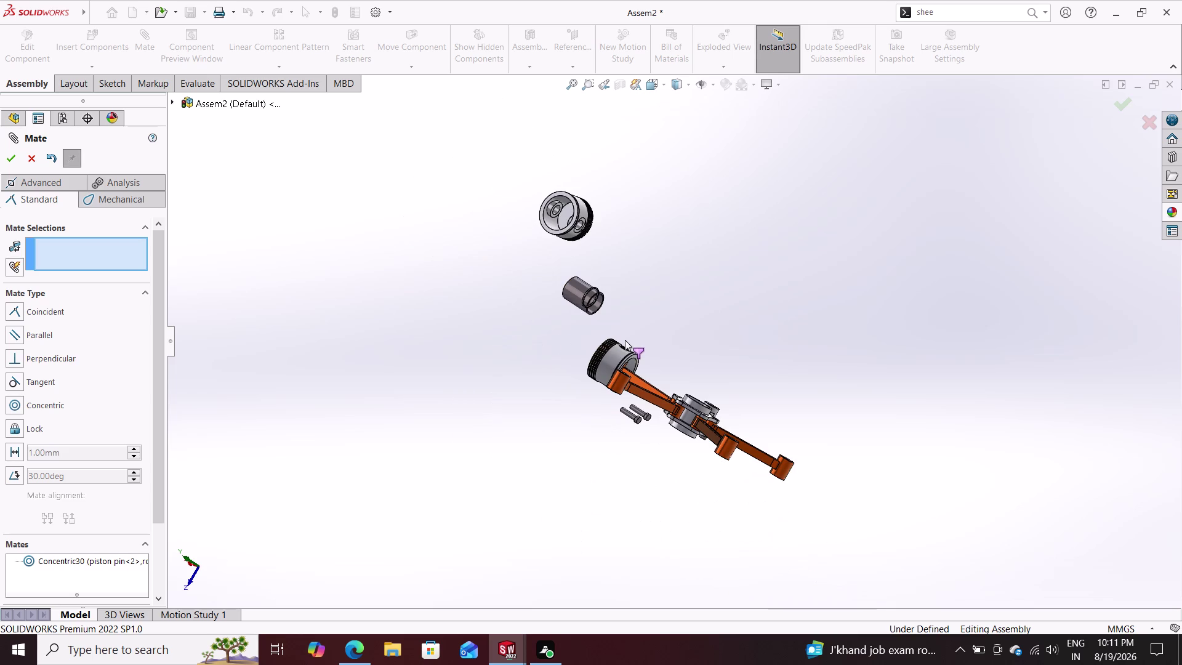
key(ctrl+z)
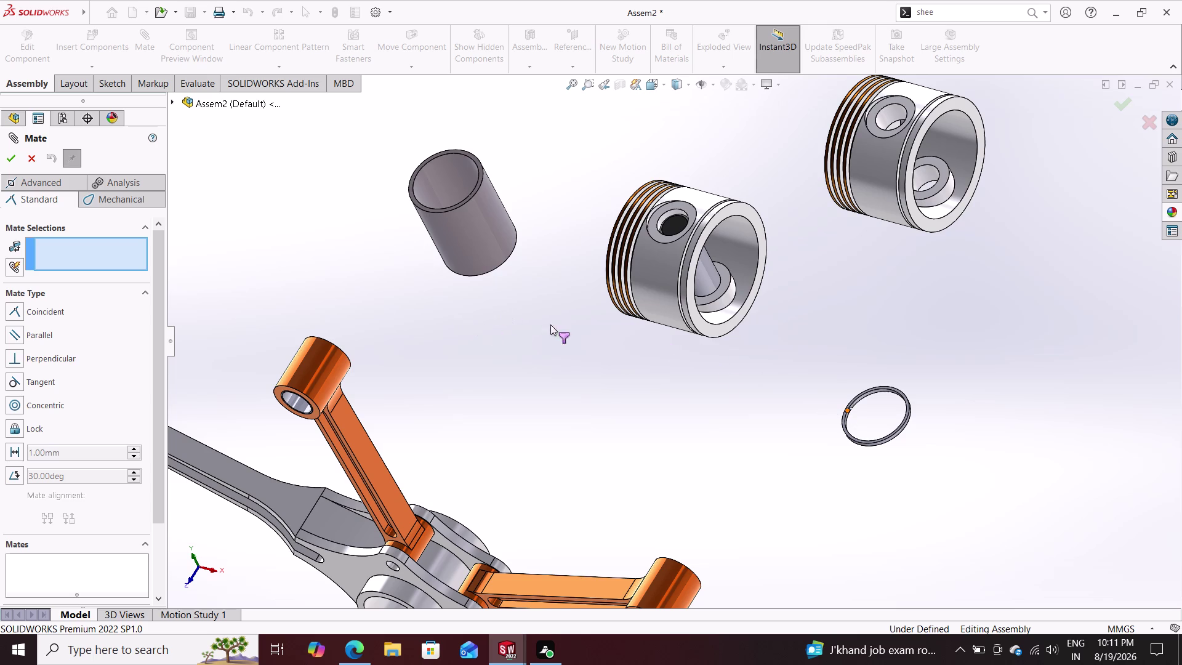
scroll(down, 3)
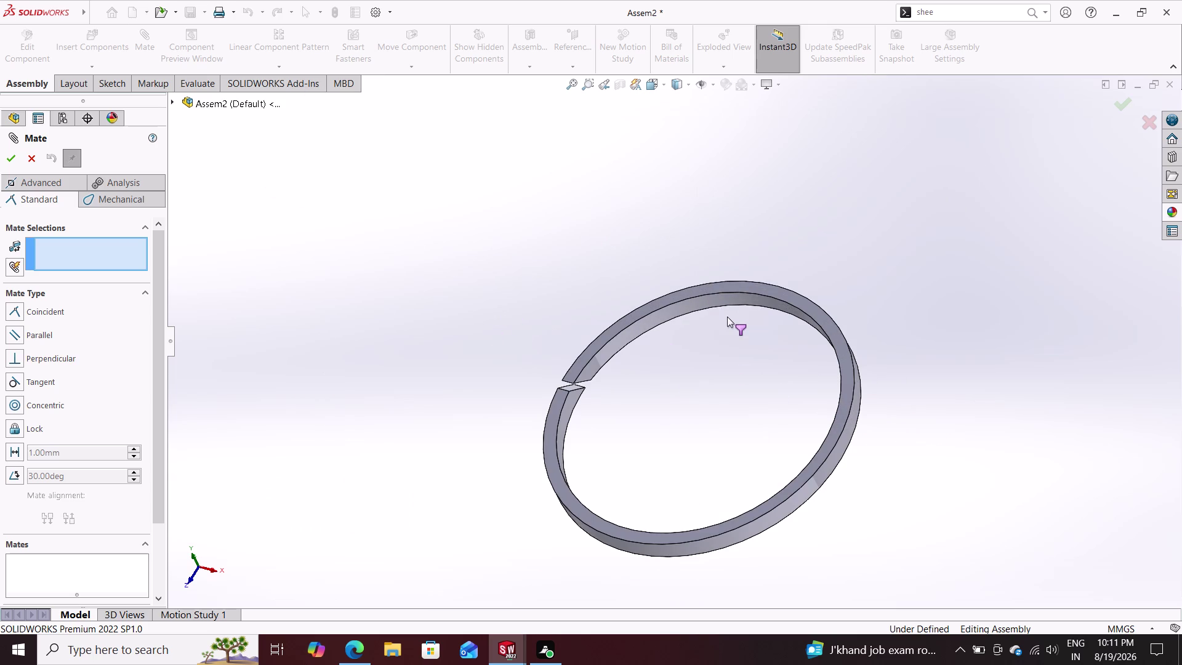
click(690, 305)
click(698, 303)
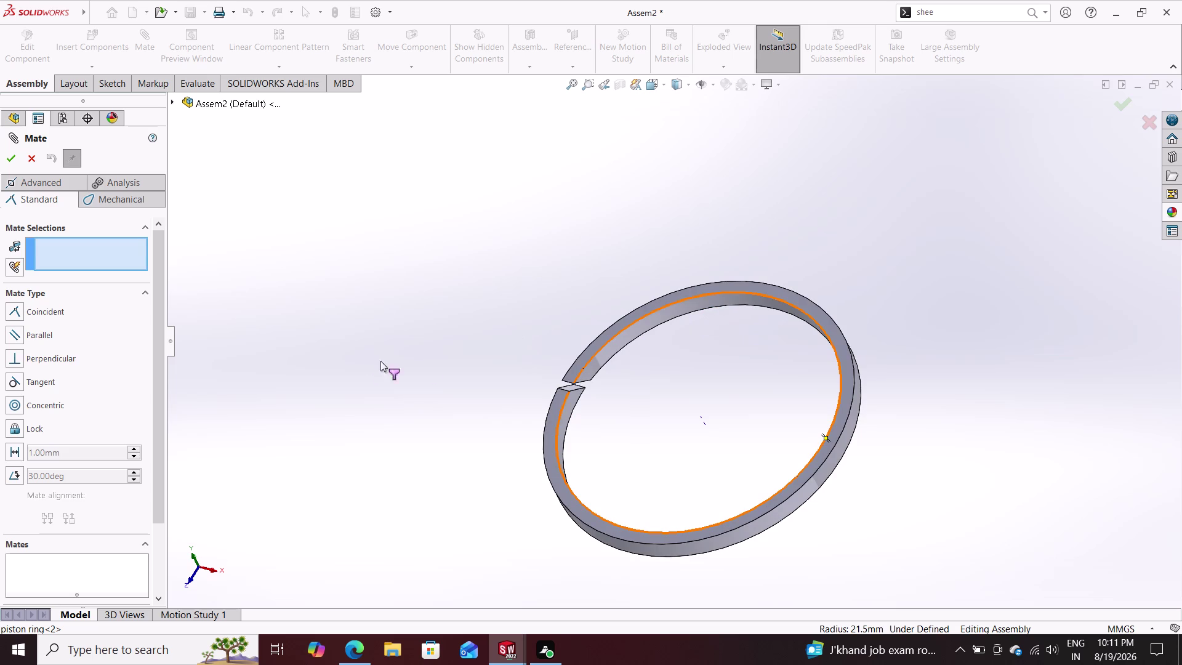
click(621, 341)
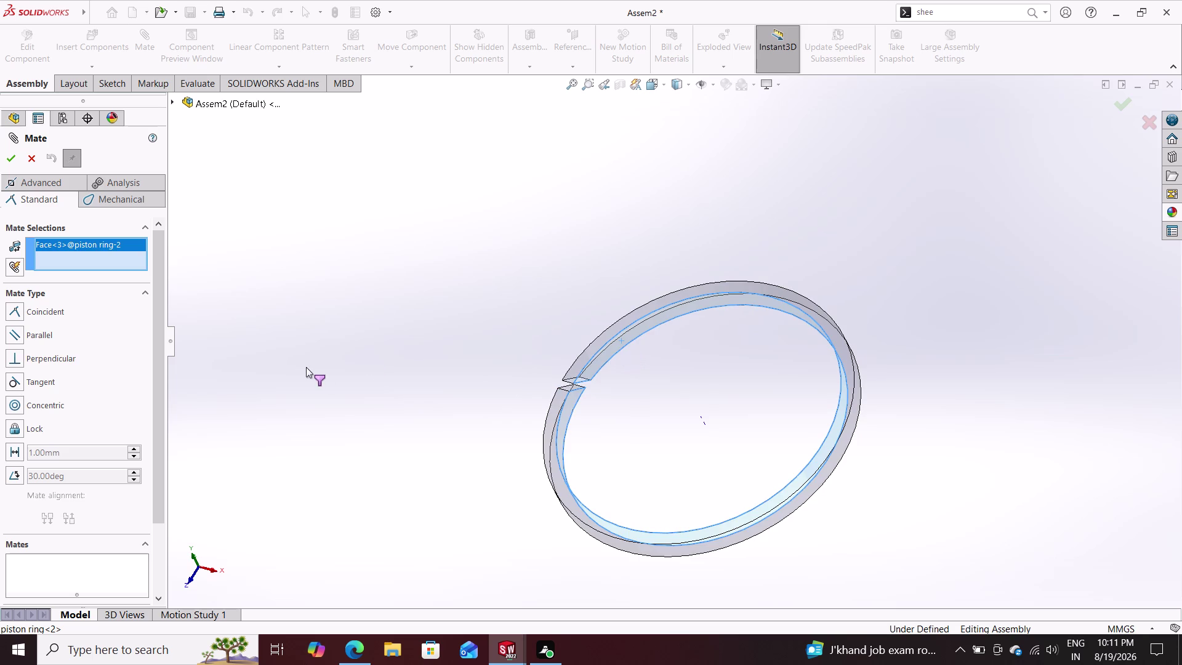
Pick the piston's groove edge and accept a concentric mate with the ring.
scroll(down, 3)
scroll(up, 3)
scroll(up, 3)
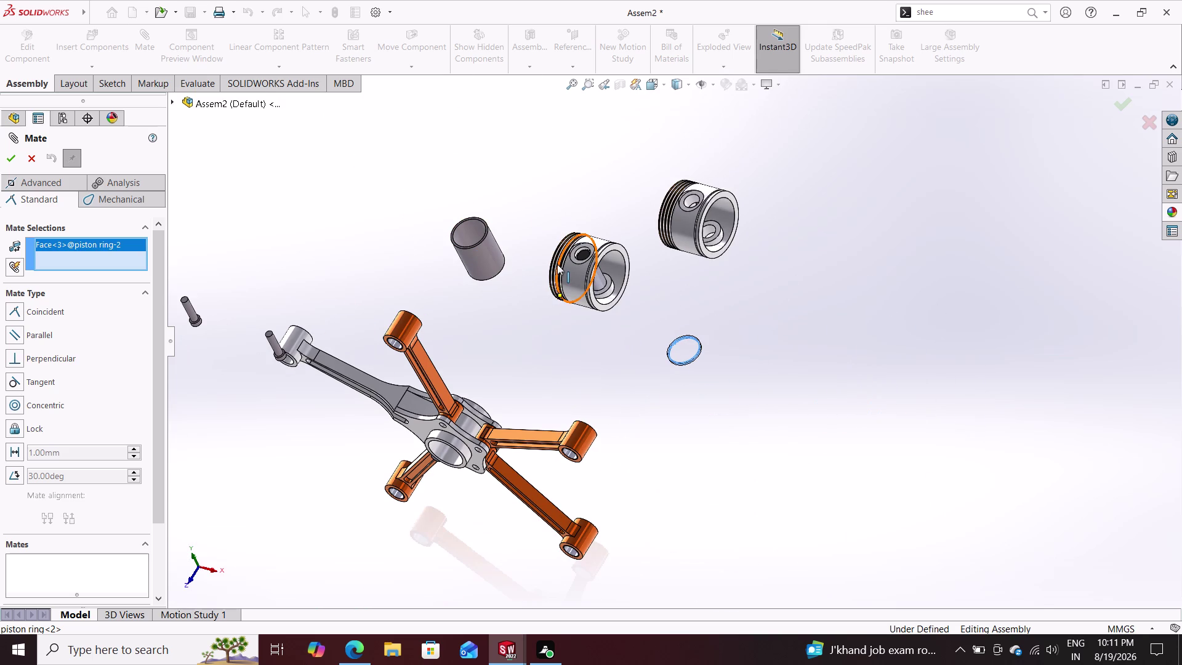
scroll(down, 3)
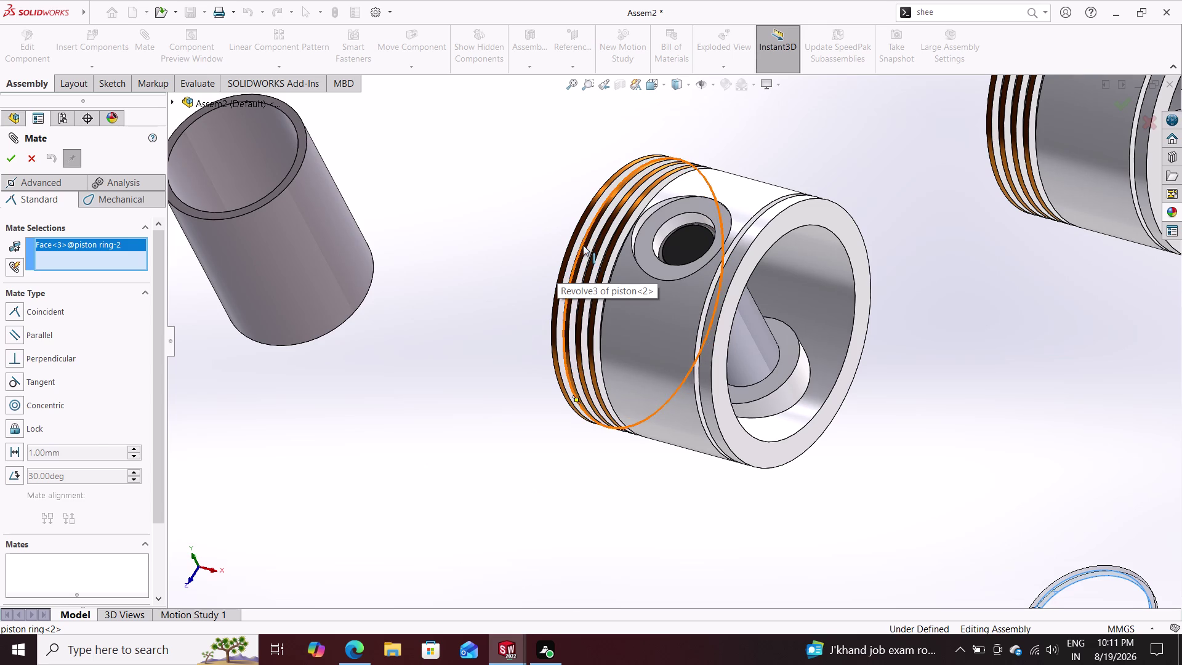
click(583, 245)
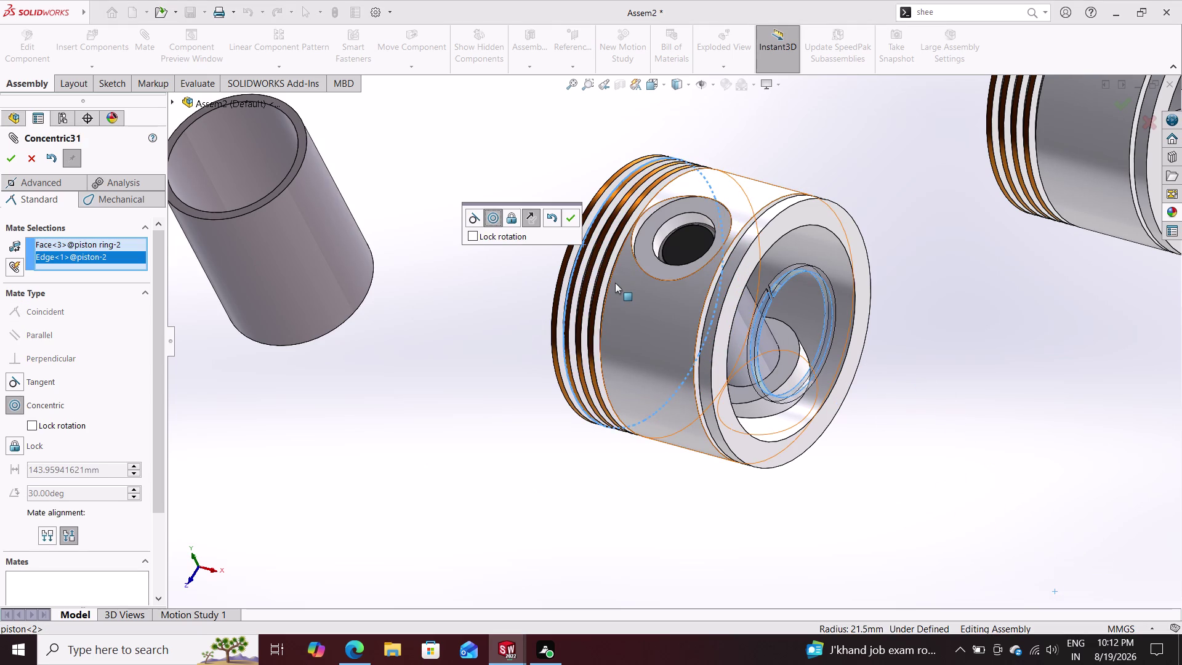
click(570, 217)
Orbit around the piston to inspect where the mated ring sits.
drag(757, 326, 713, 315)
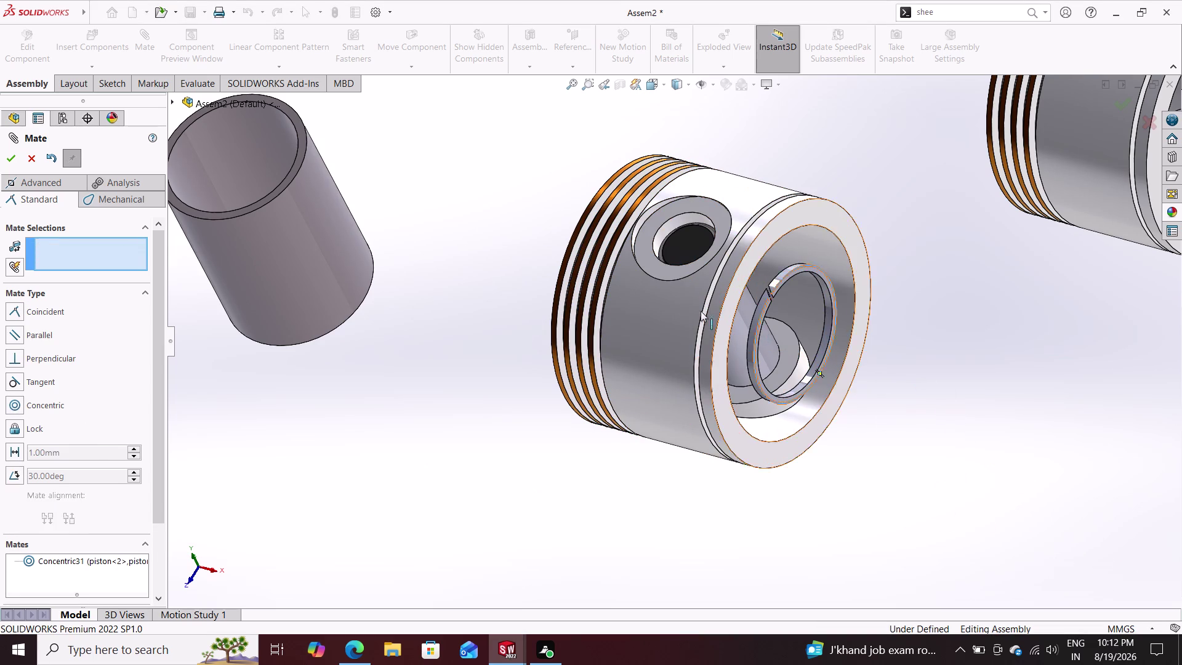
drag(713, 315, 520, 232)
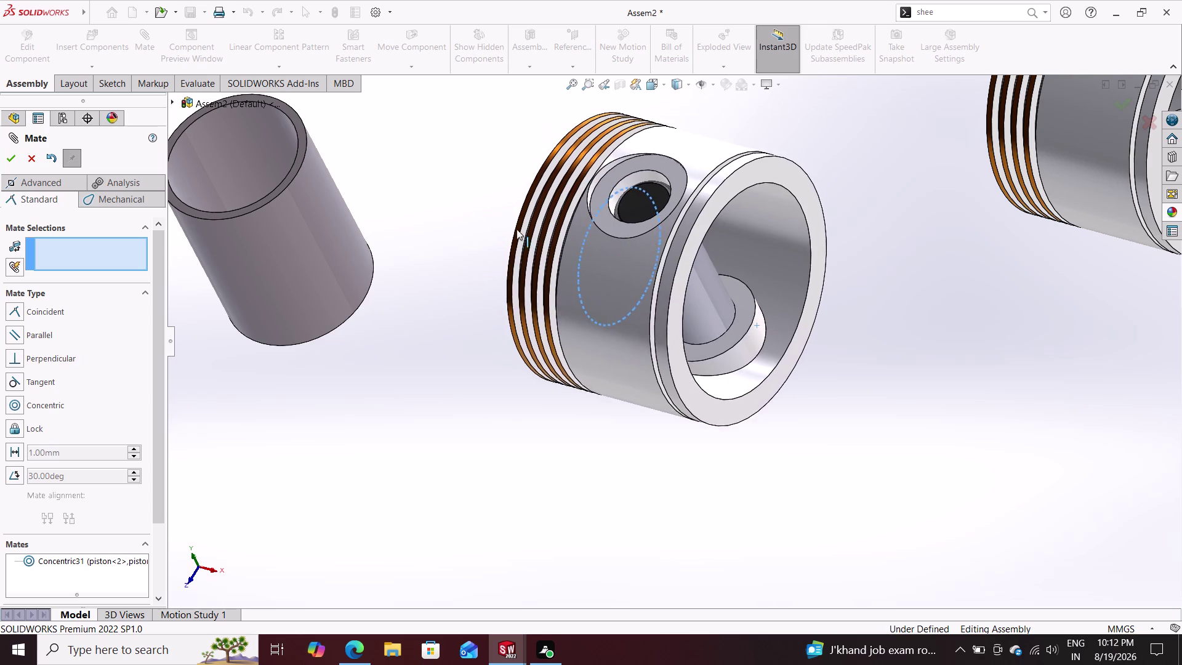
drag(520, 232, 629, 267)
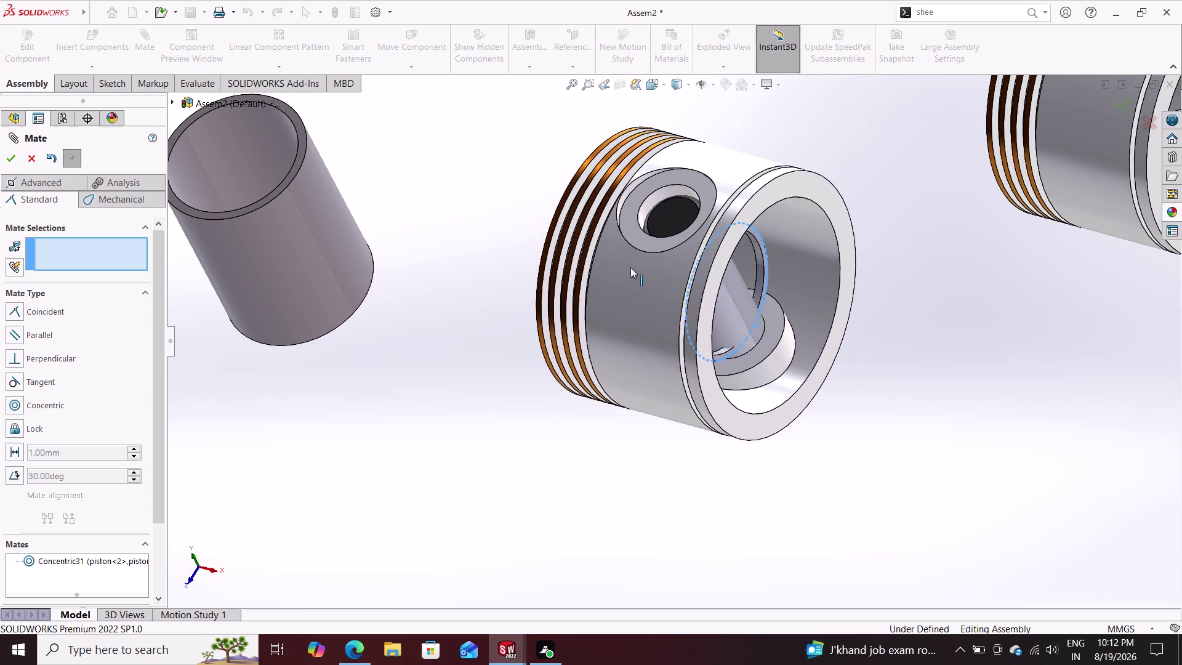
drag(628, 268, 690, 261)
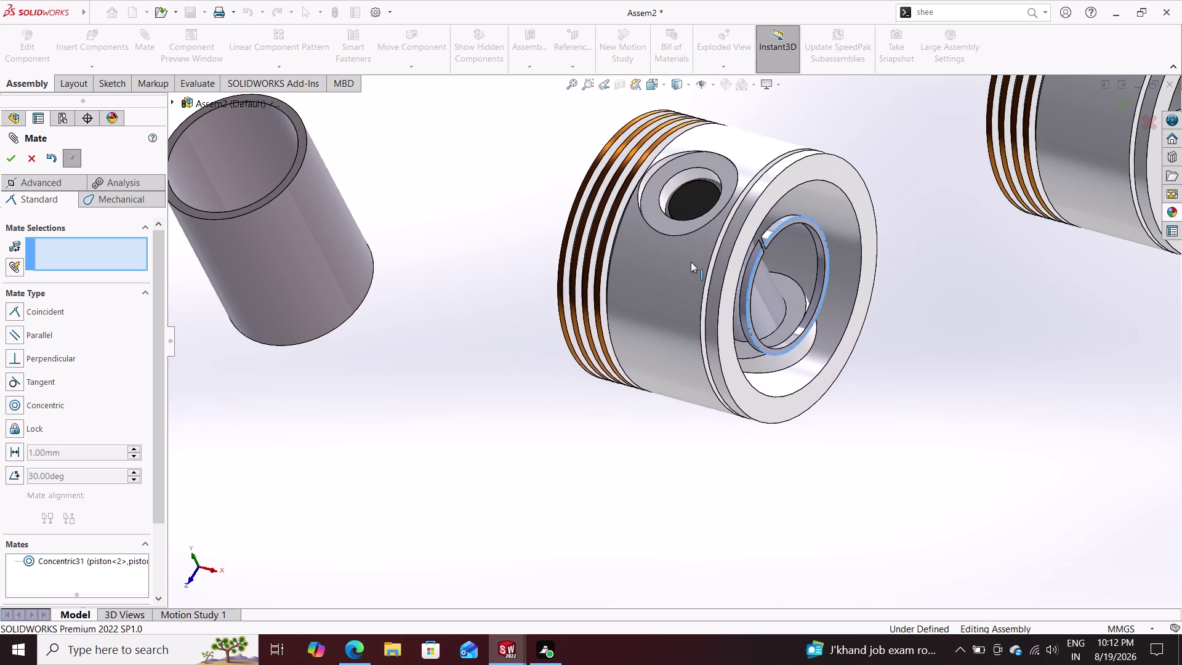
drag(690, 261, 862, 315)
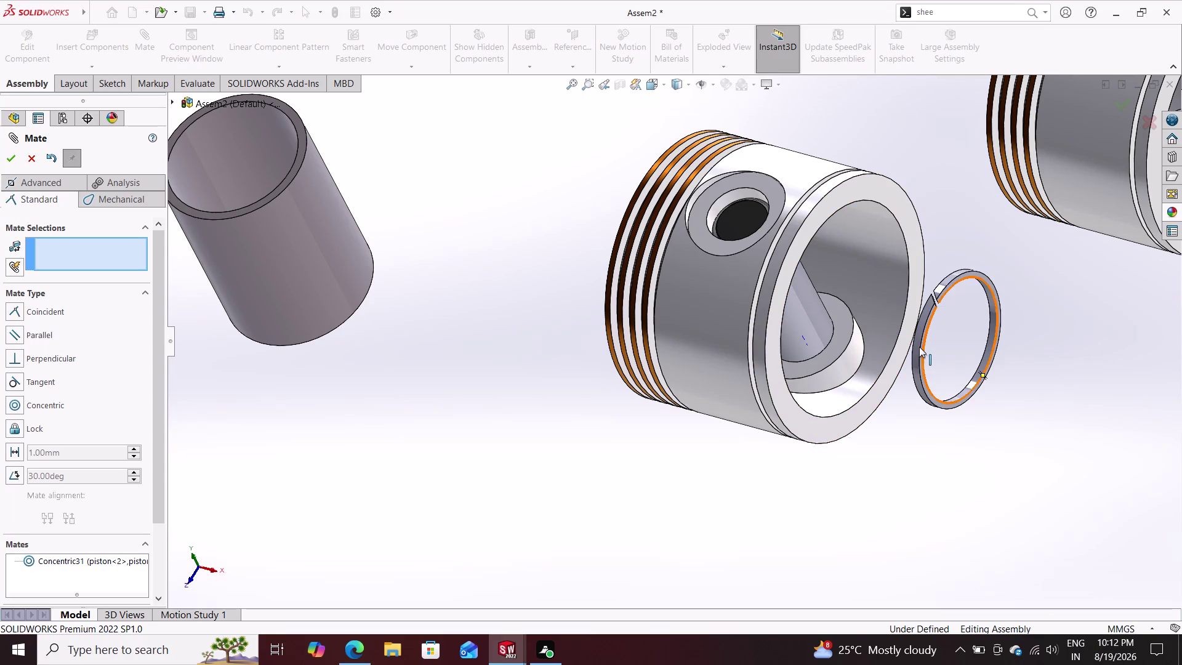
Pull the piston ring out along its axis, zoom to review, and list open SOLIDWORKS documents.
drag(919, 347, 443, 126)
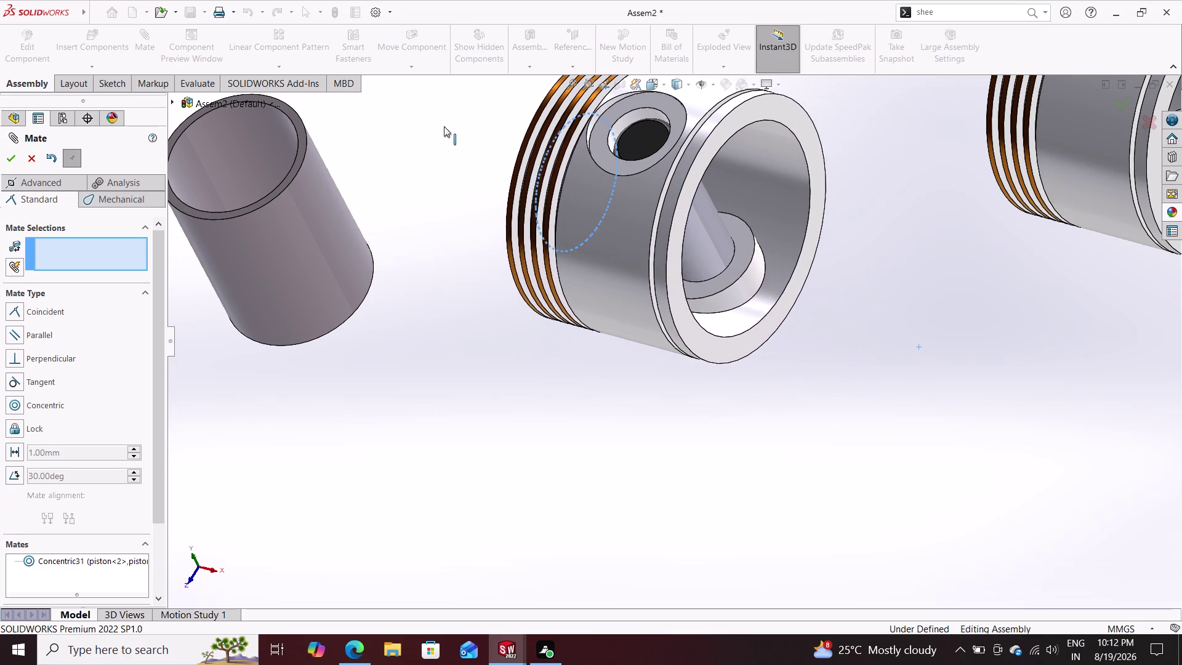
drag(444, 126, 862, 323)
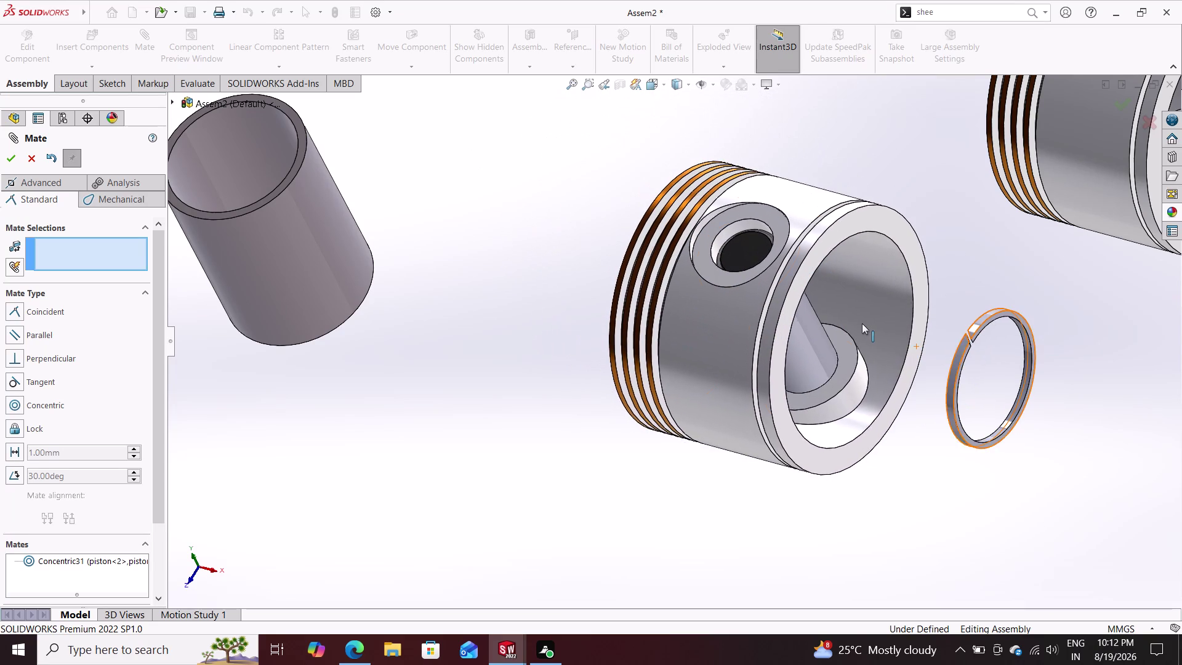
scroll(down, 3)
scroll(up, 3)
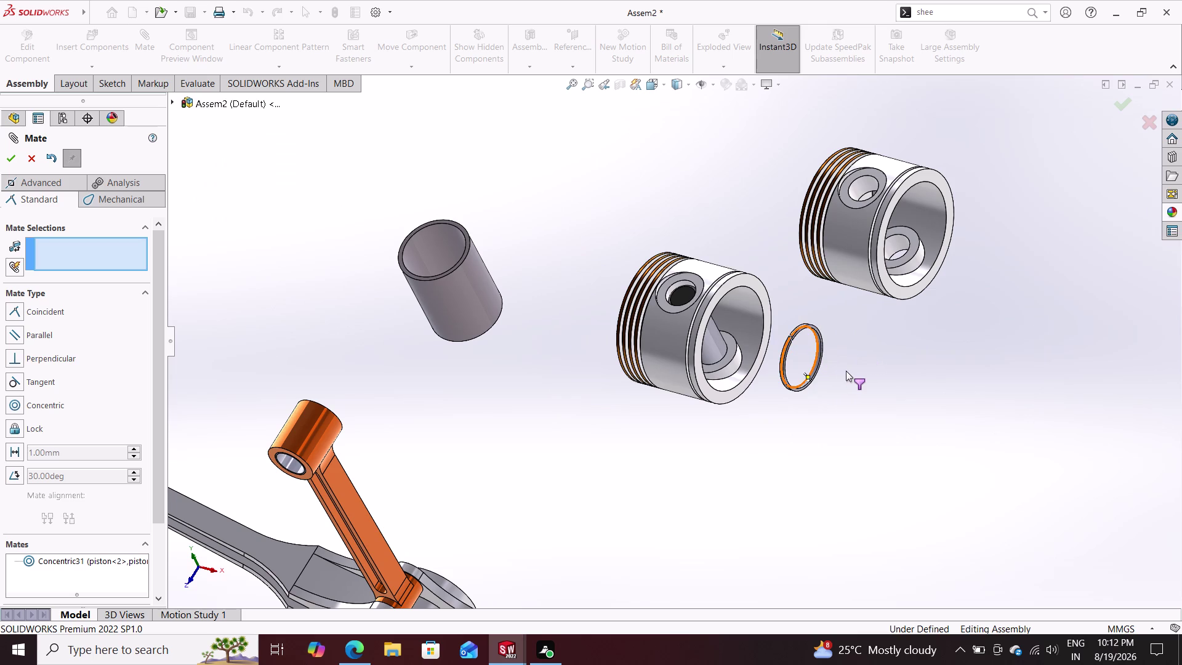
scroll(up, 3)
scroll(down, 3)
scroll(up, 3)
scroll(up, 3)
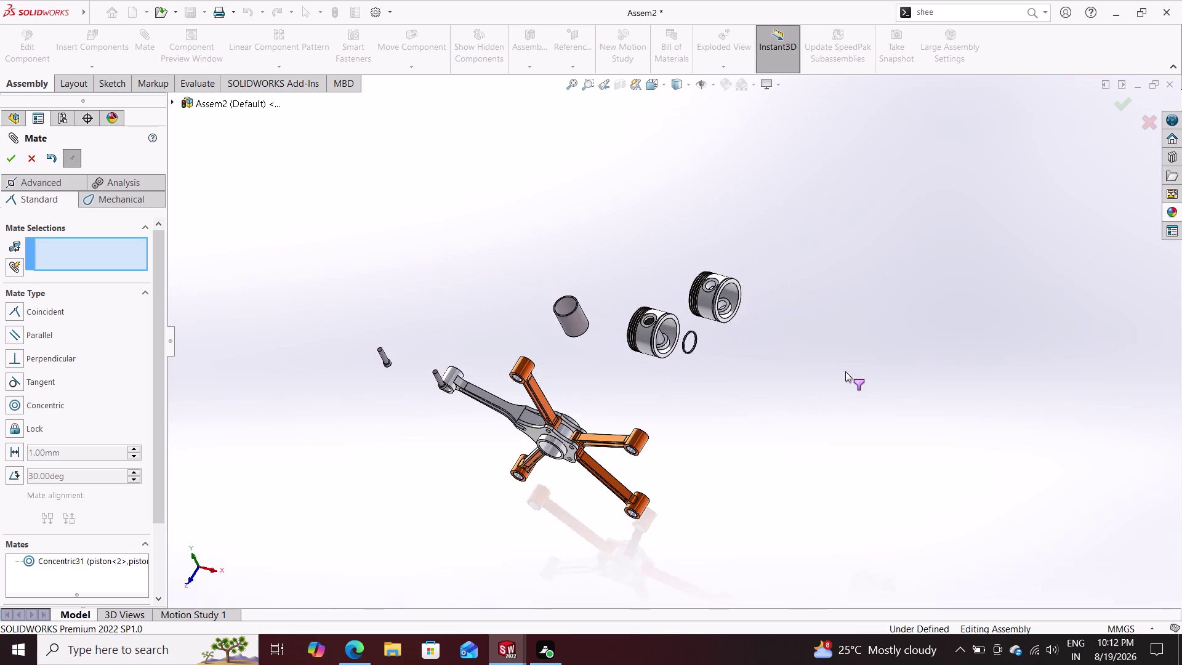
scroll(up, 3)
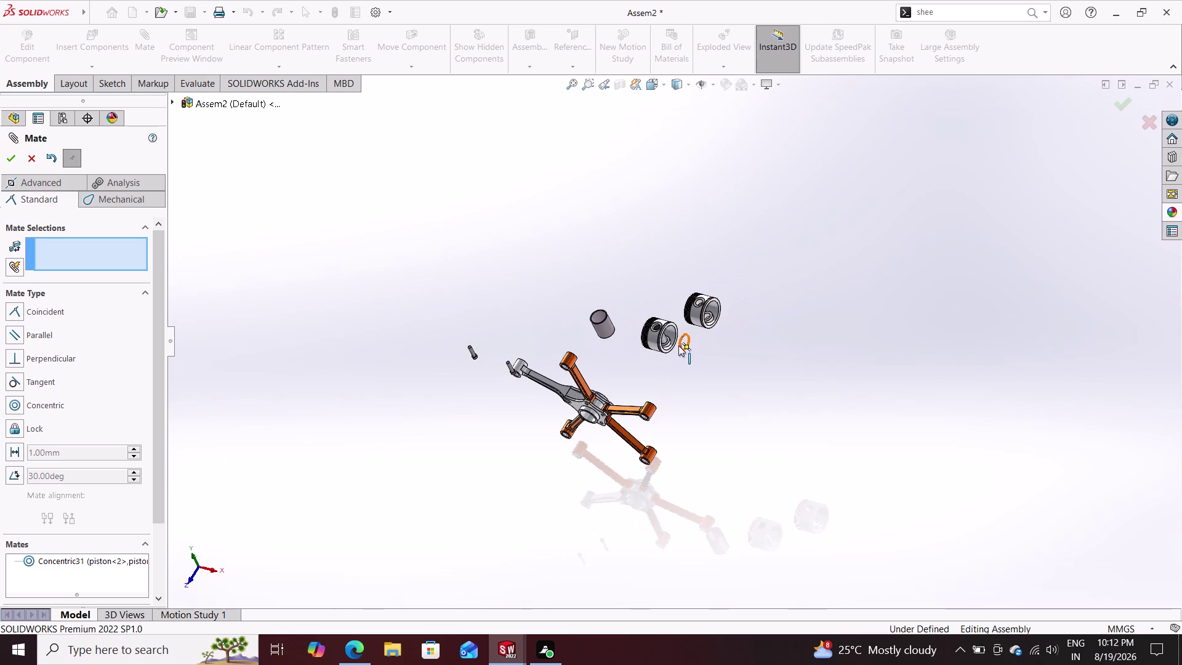
scroll(down, 3)
scroll(down, 3)
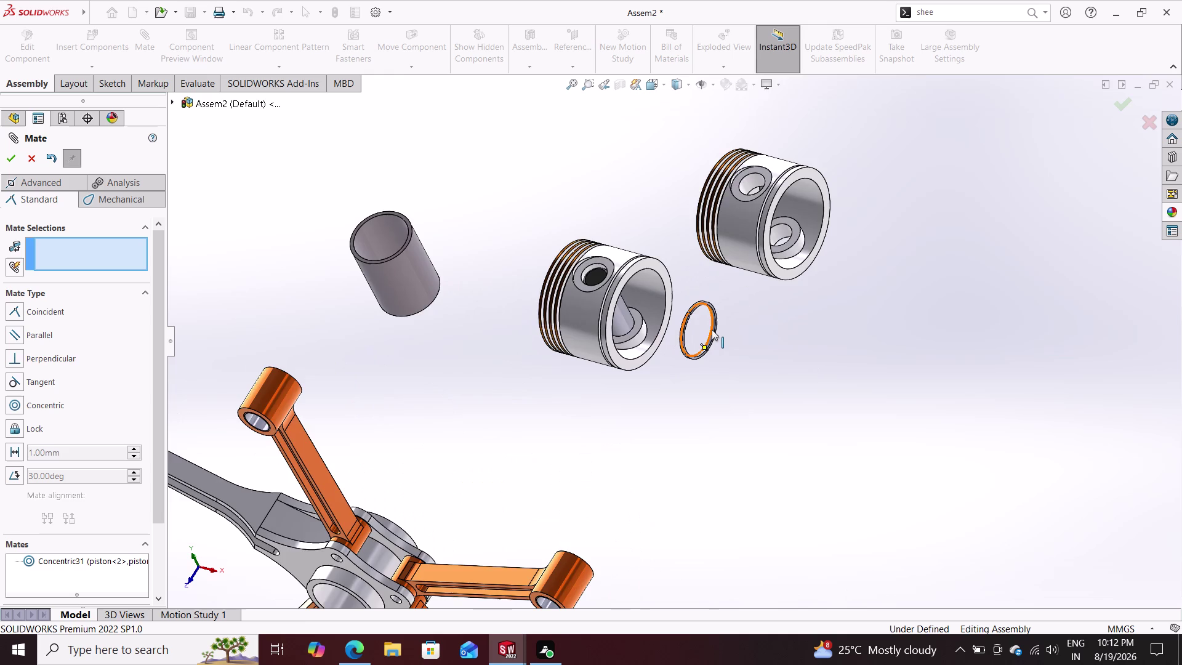
scroll(down, 3)
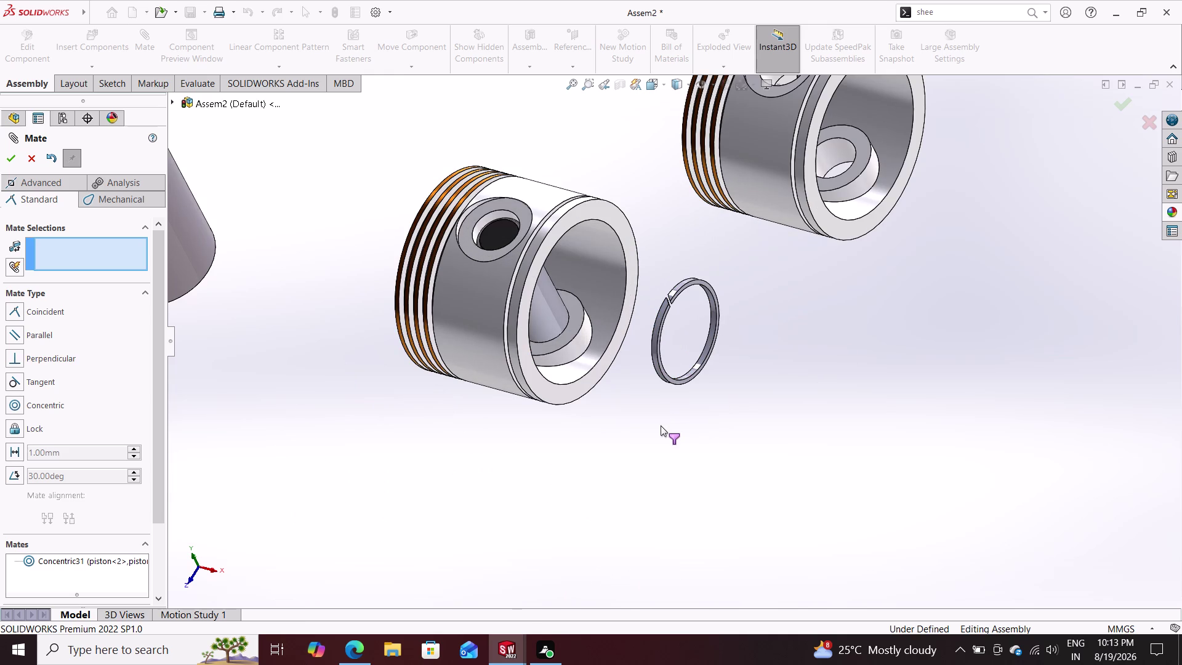
click(498, 663)
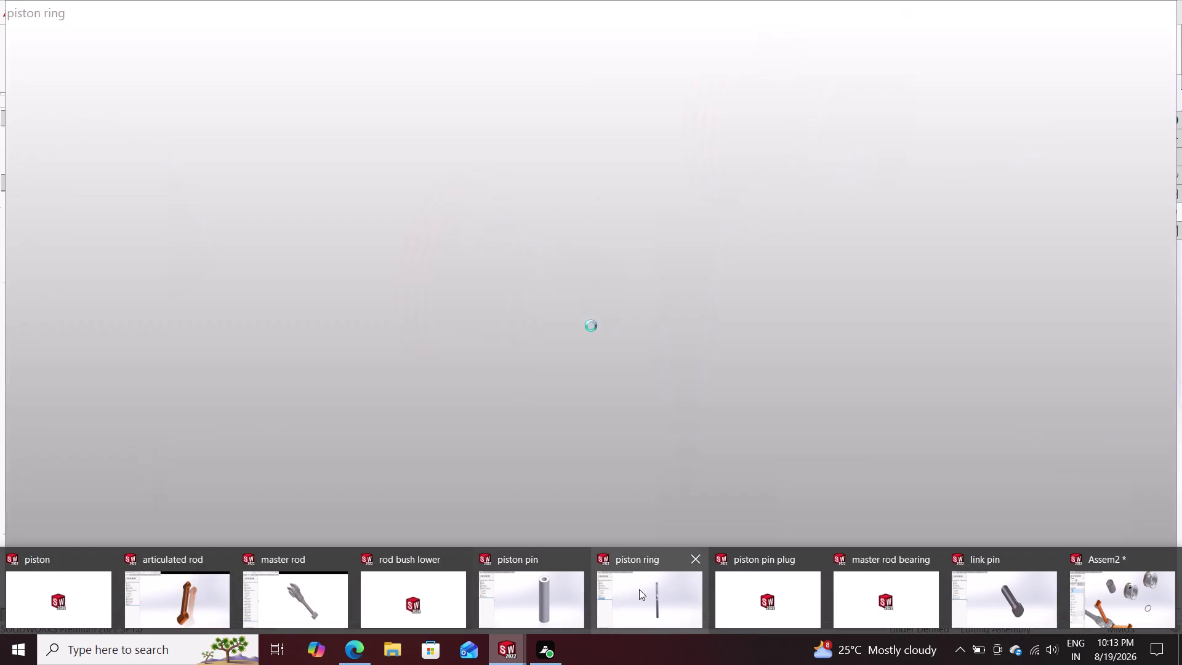
Turn the piston ring face-on and edit the Boss-Extrude1 sketch with its 43 and 47 mm diameters.
click(640, 590)
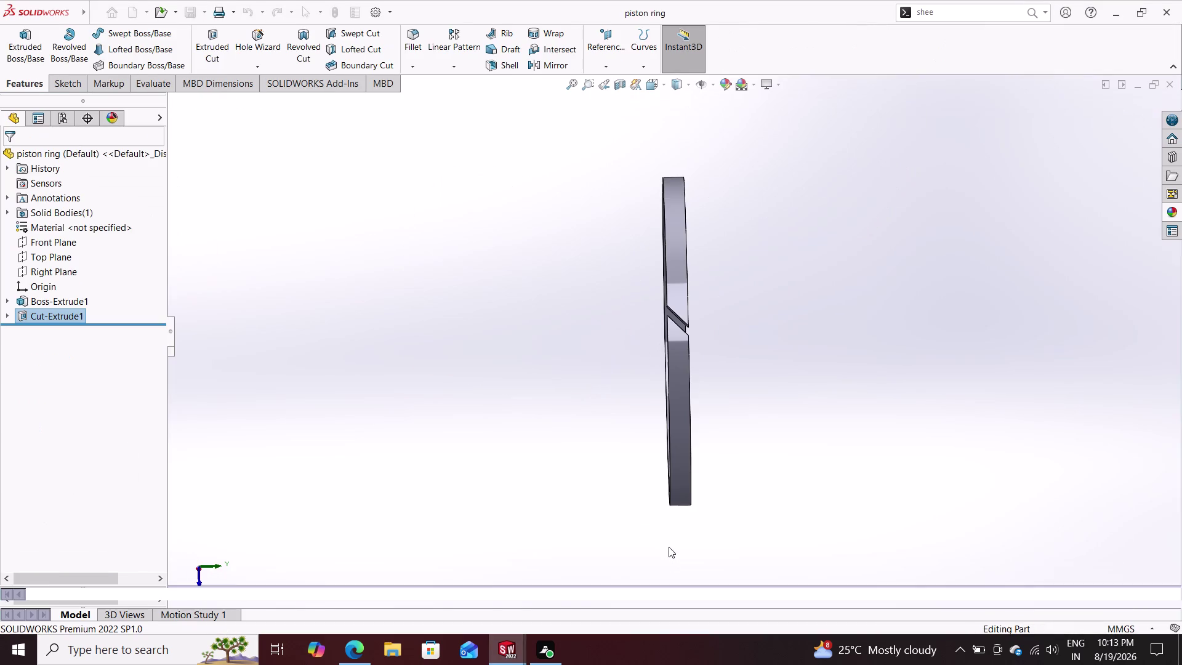
middle_drag(805, 461, 738, 461)
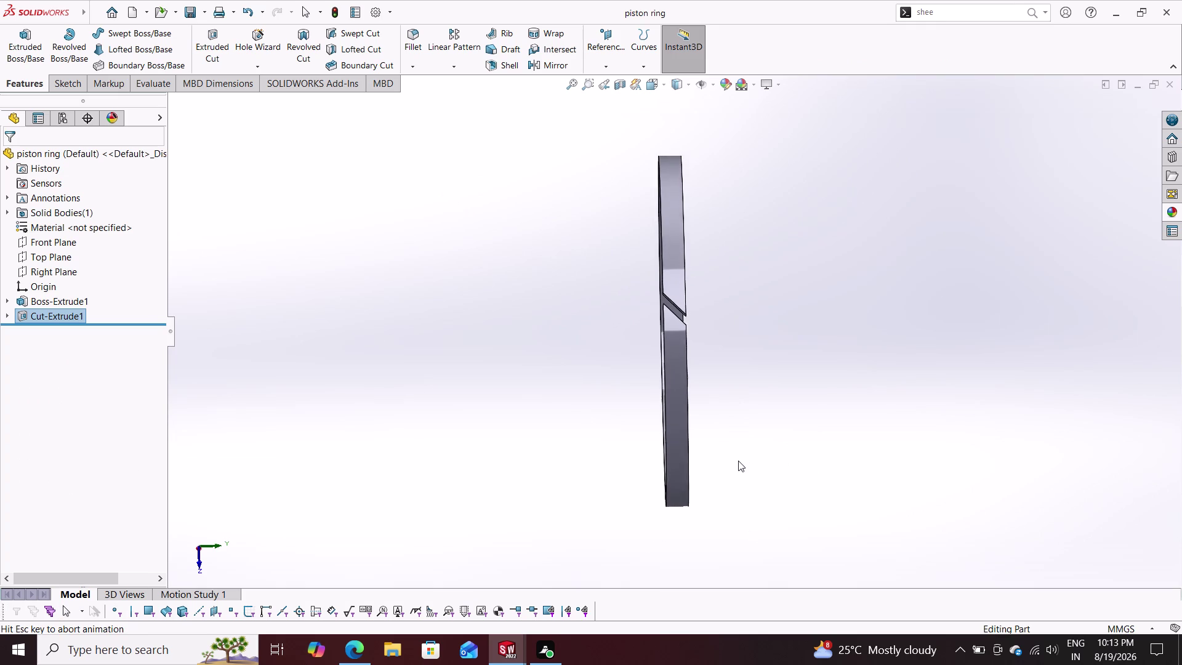
middle_drag(738, 461, 738, 460)
middle_drag(811, 444, 769, 451)
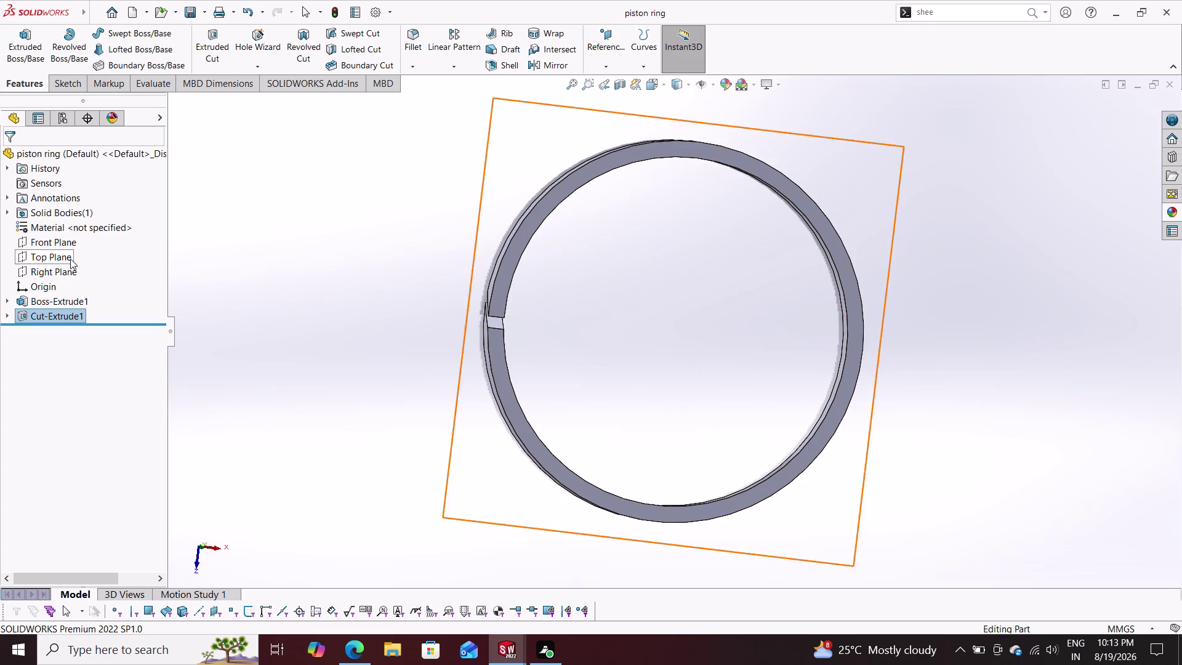
click(54, 302)
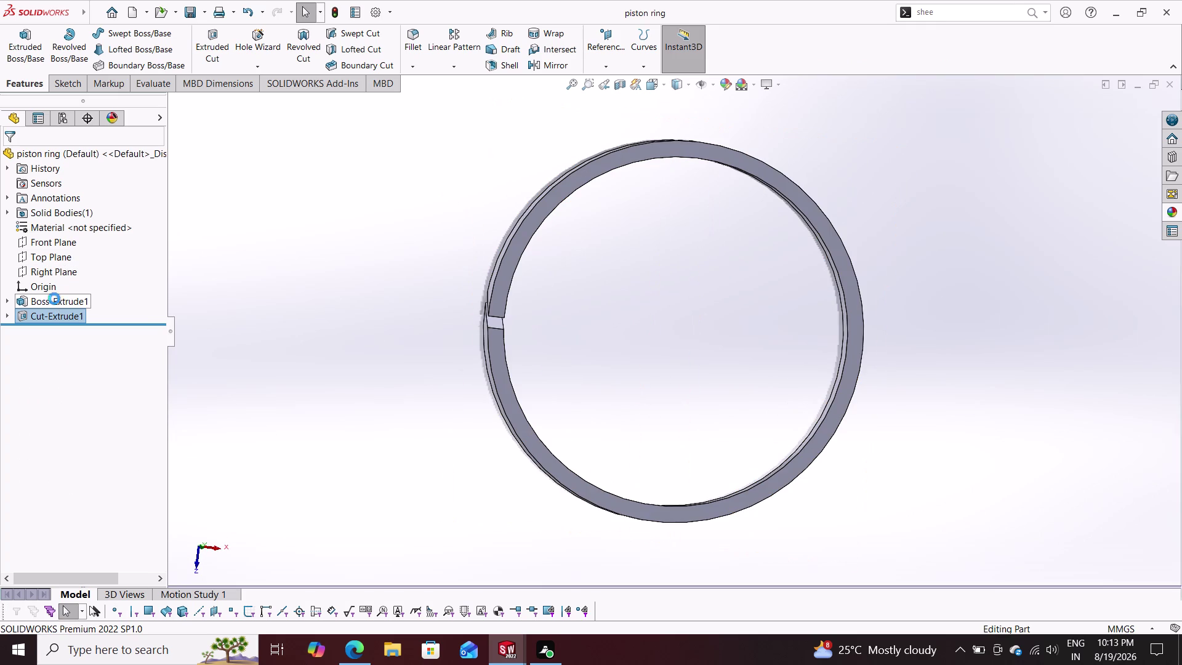
click(42, 298)
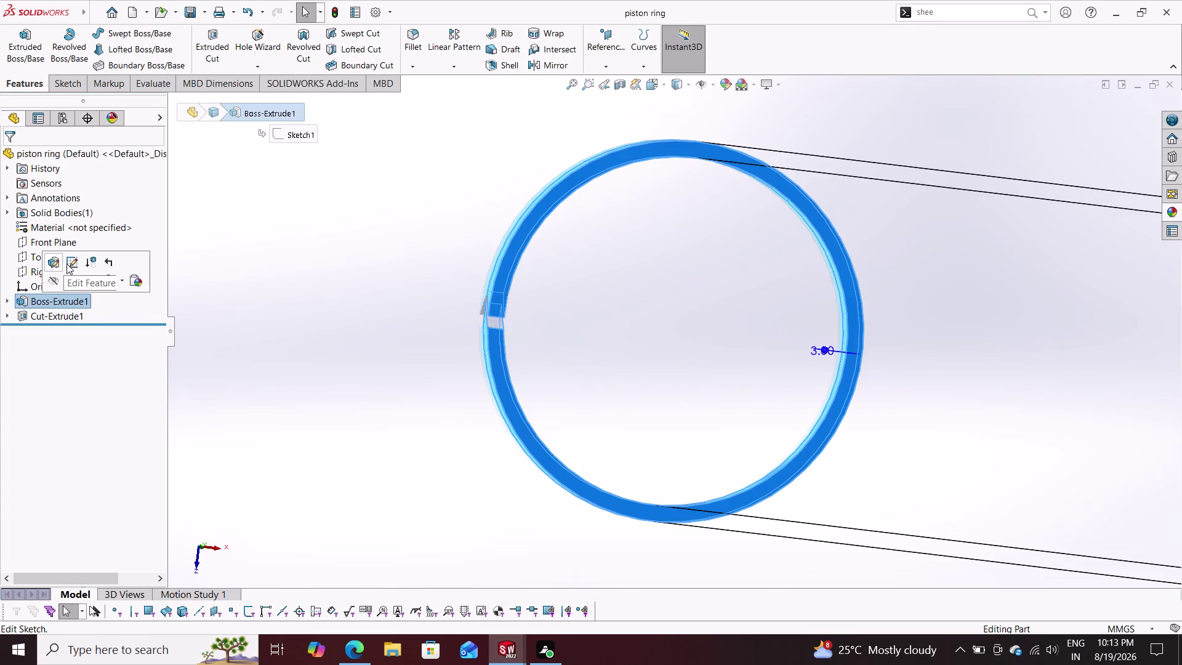
click(72, 261)
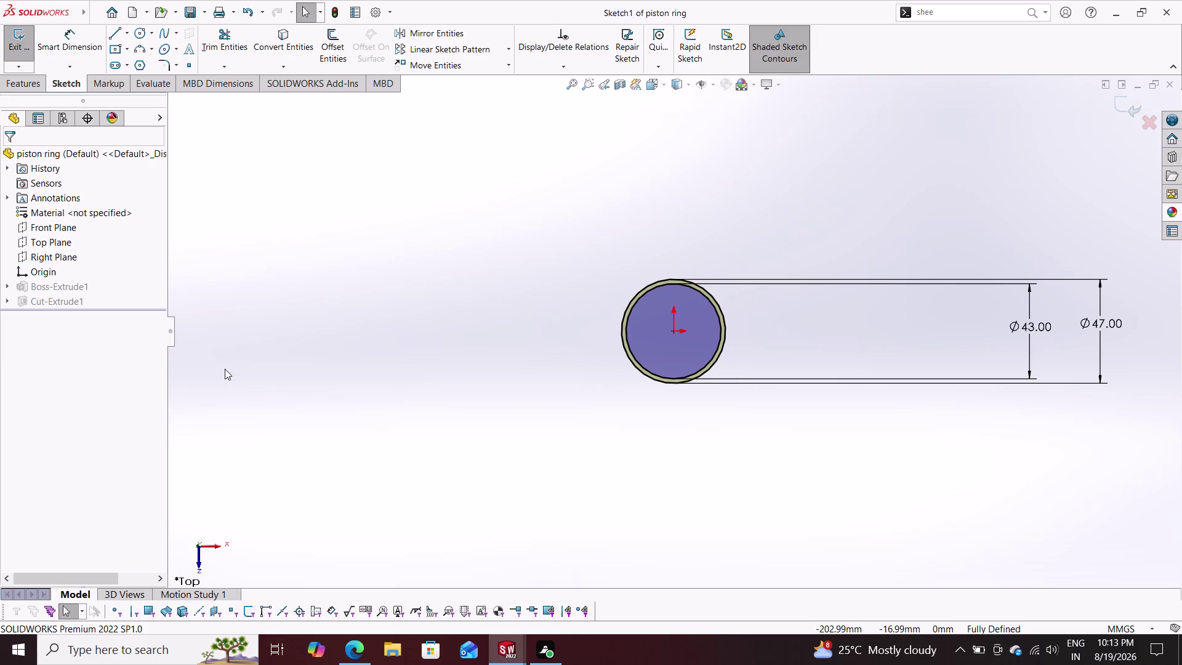
Set the ring's inner diameter to 86 mm by entering 43+43.
double_click(1023, 326)
text(4)
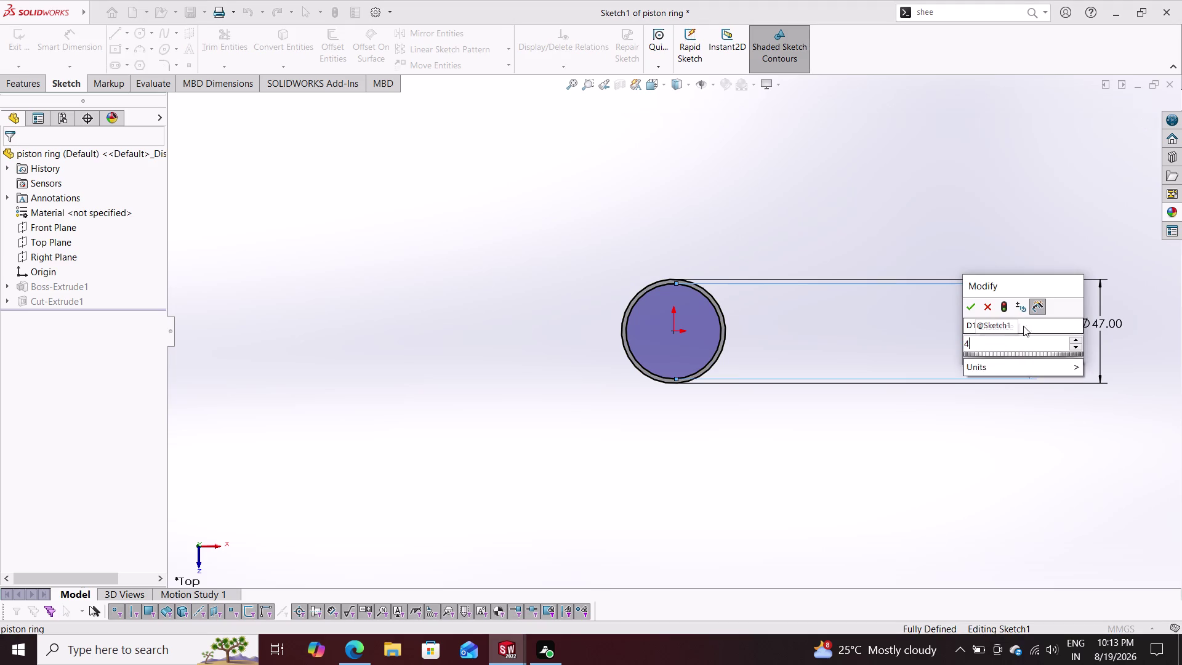
text(3+43)
key(Return)
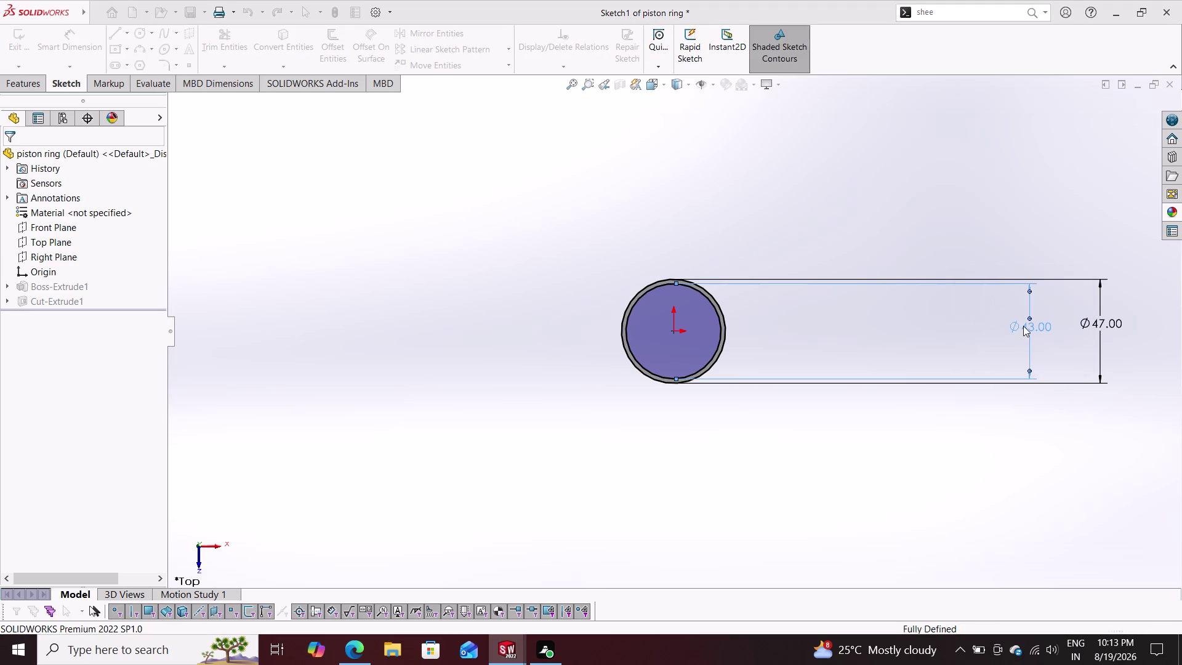
scroll(down, 3)
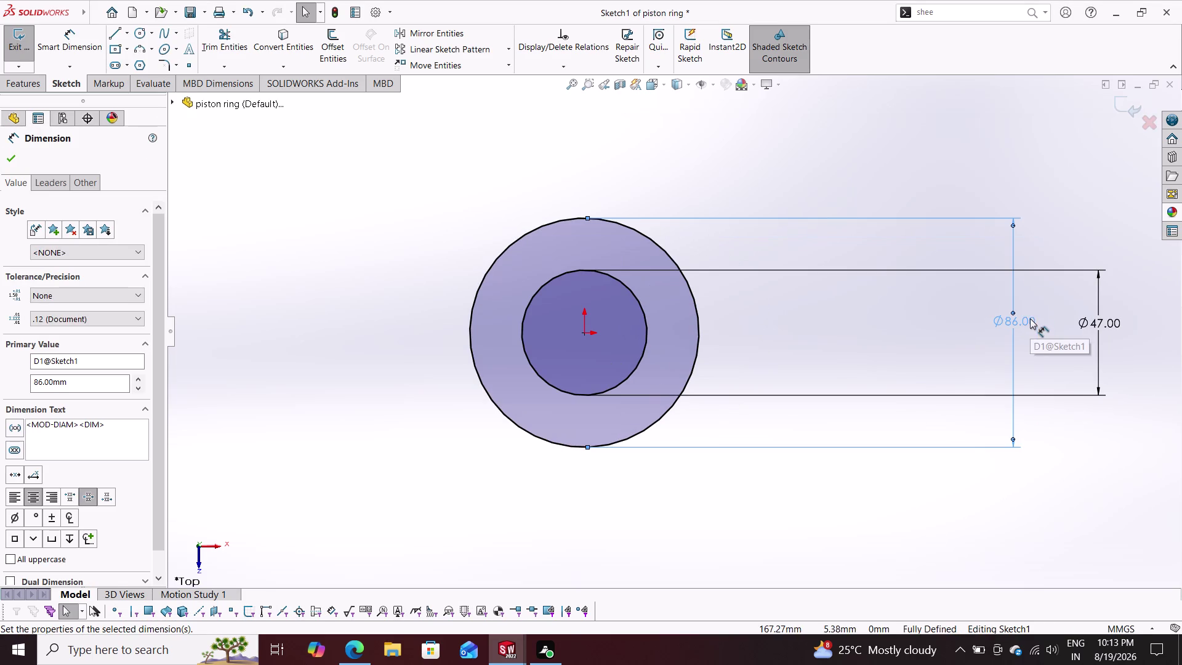
double_click(996, 320)
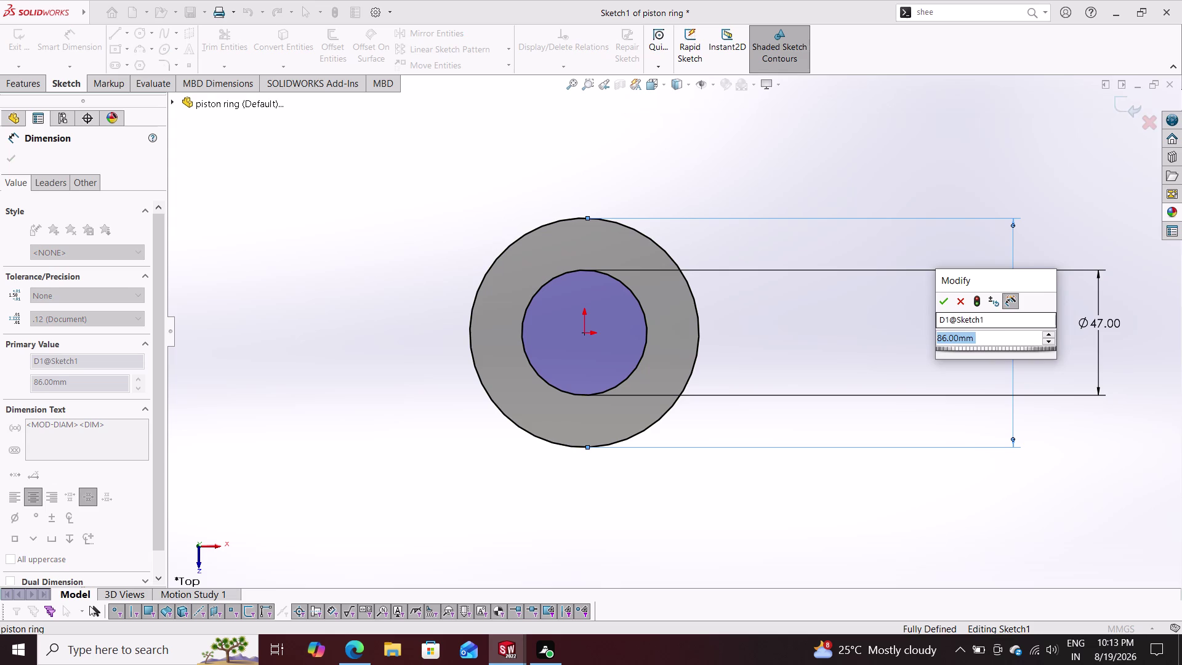
text(43)
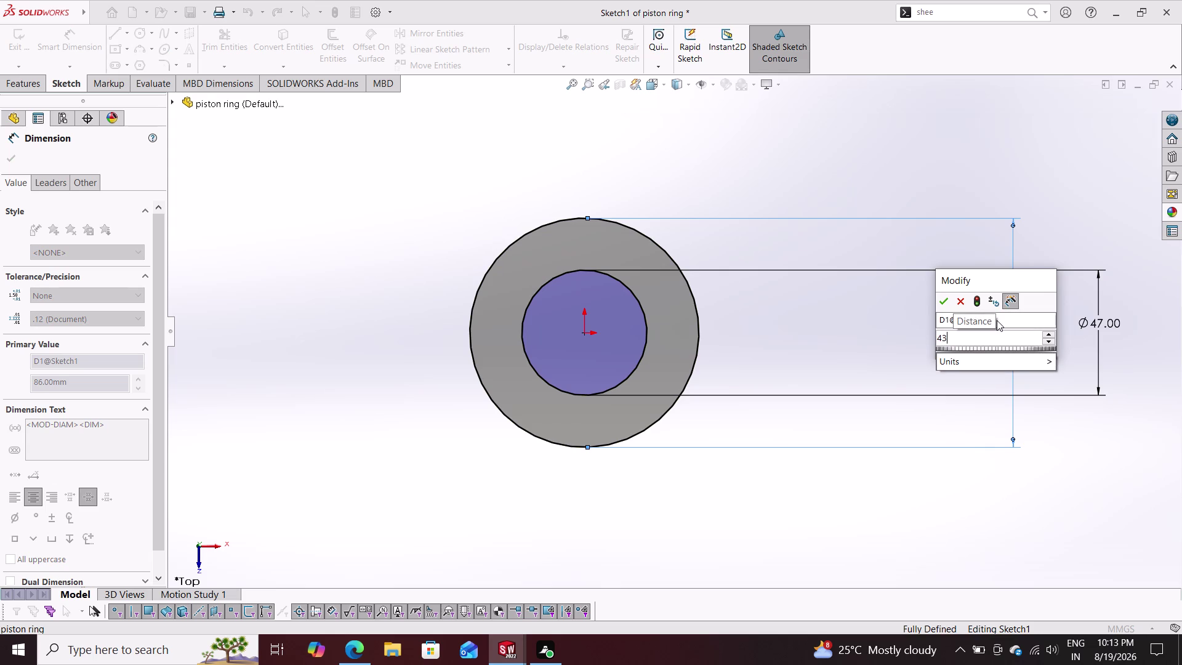
text(+43)
key(Return)
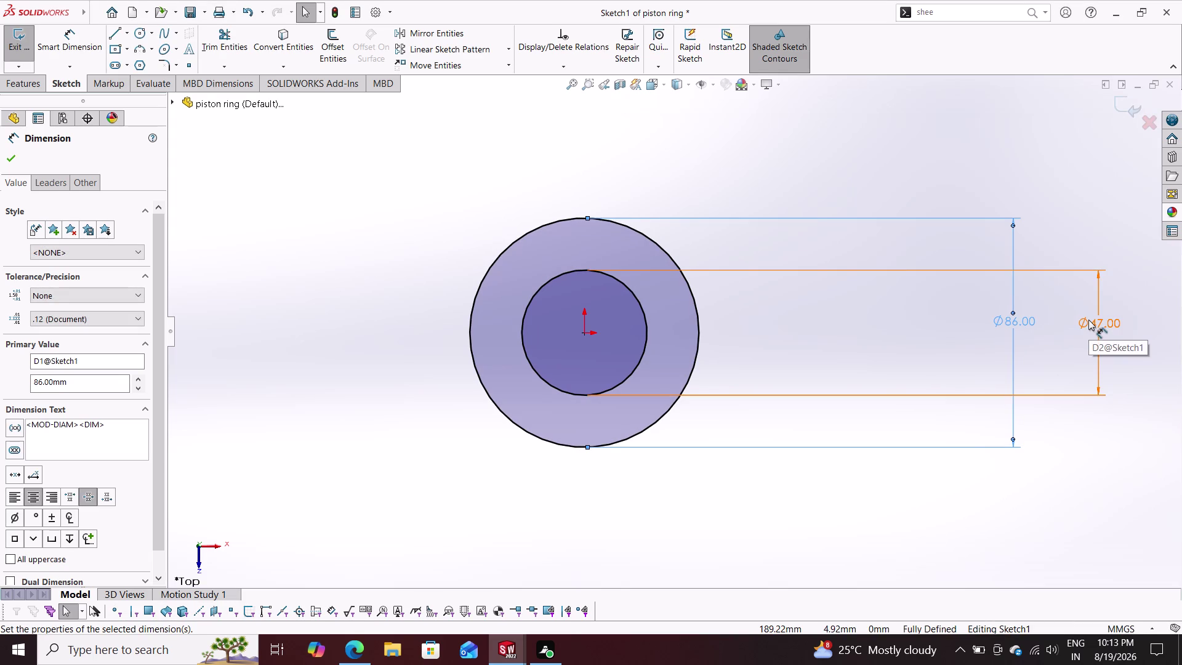
Set the outer diameter to 94 mm (47+47), then exit the sketch to rebuild.
double_click(1089, 320)
text(47)
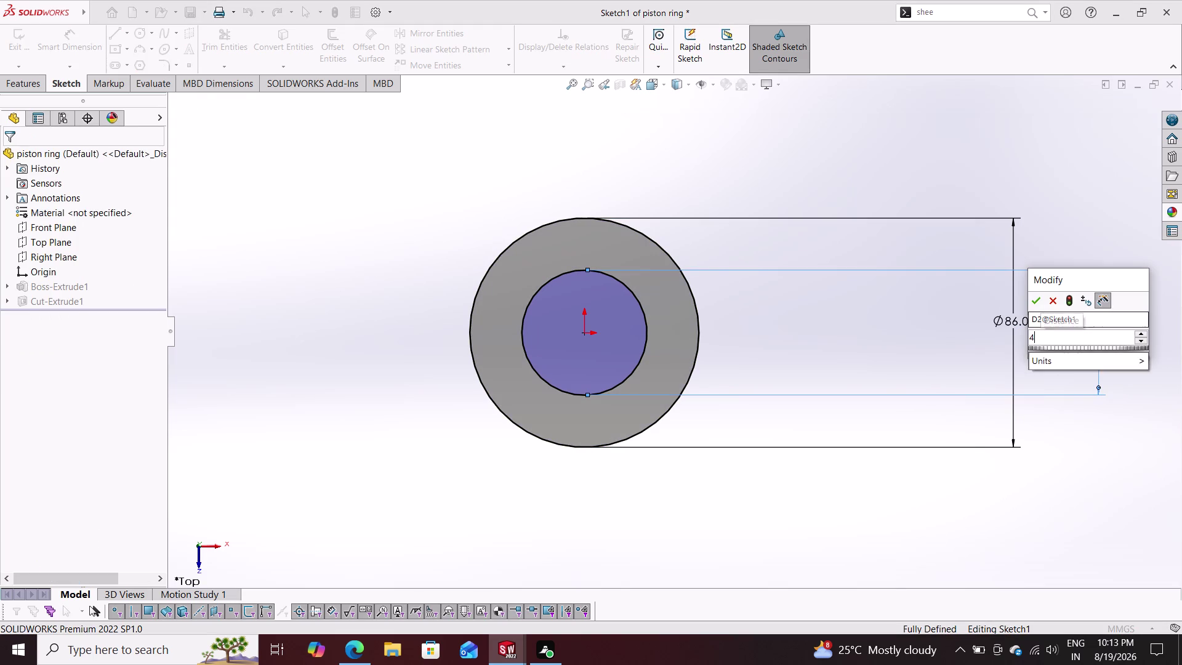
text(+47)
key(Return)
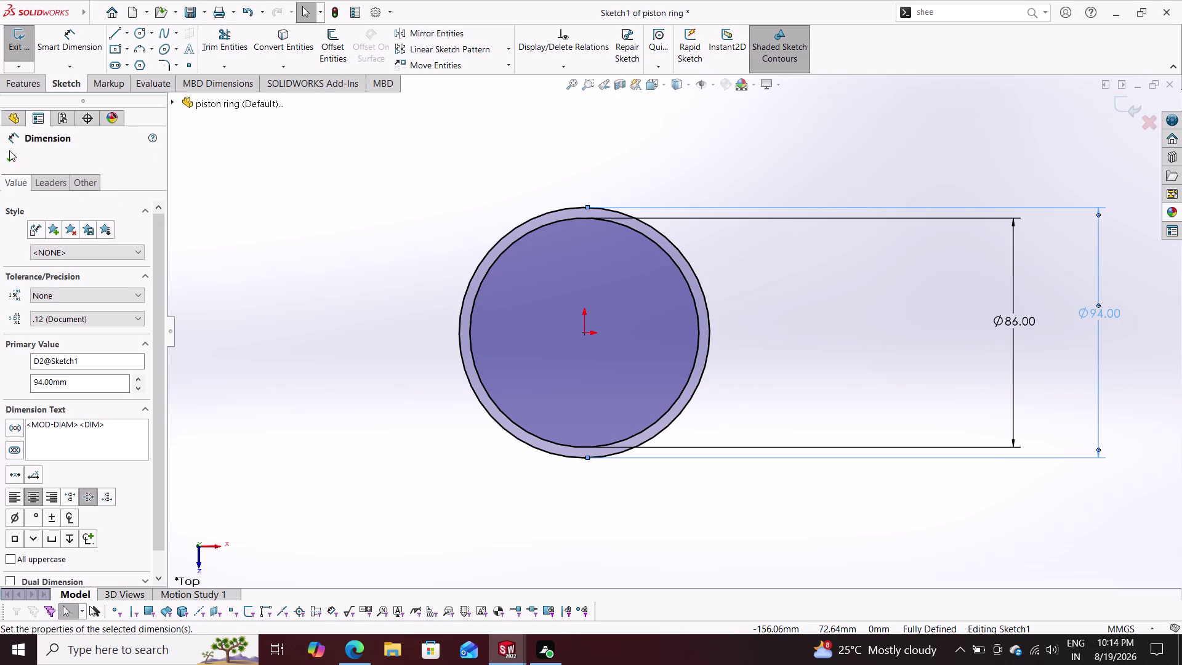
click(18, 157)
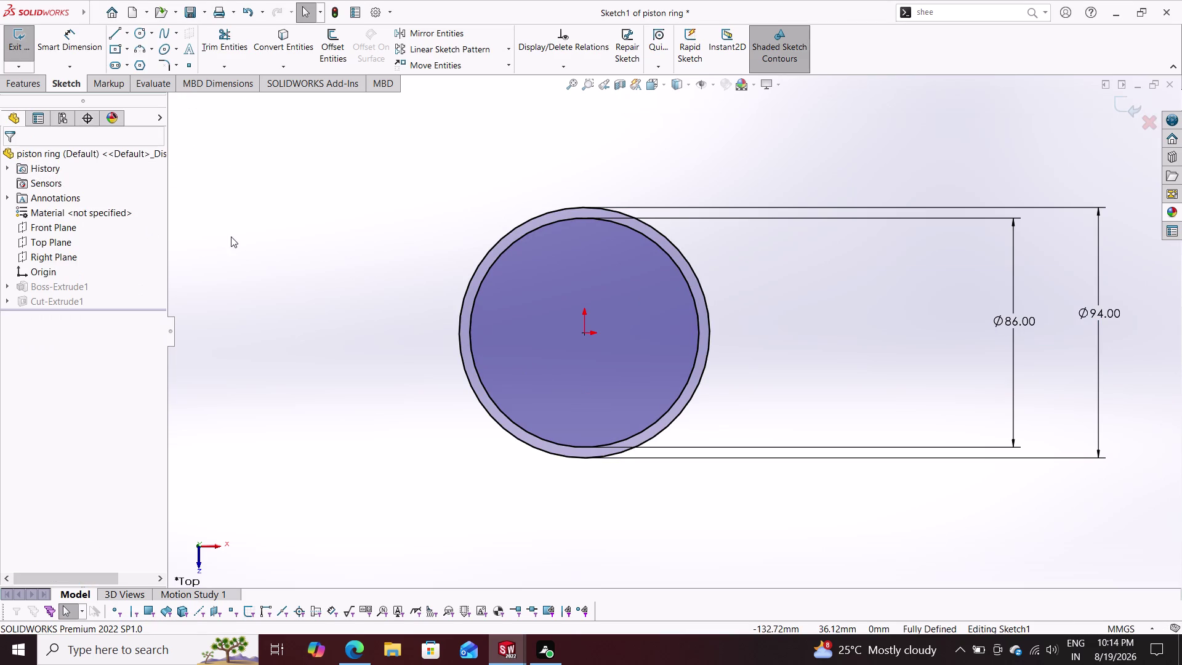
click(1135, 105)
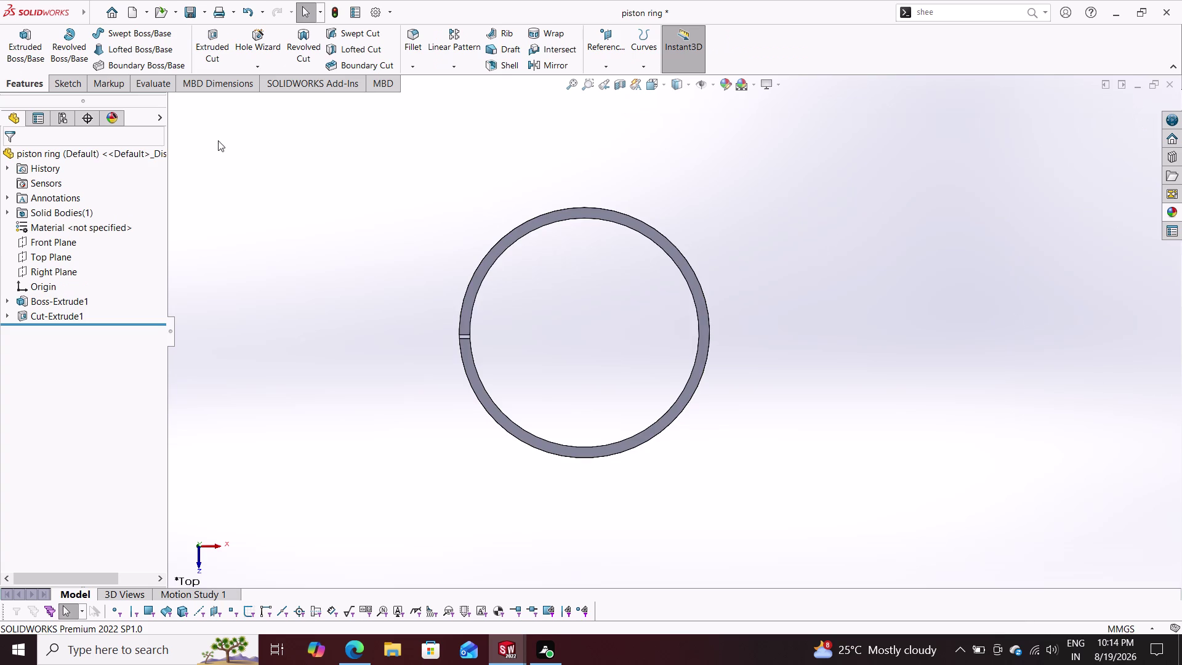
Switch to Assem2 and rebuild it with the enlarged piston ring.
click(203, 10)
click(212, 36)
click(514, 654)
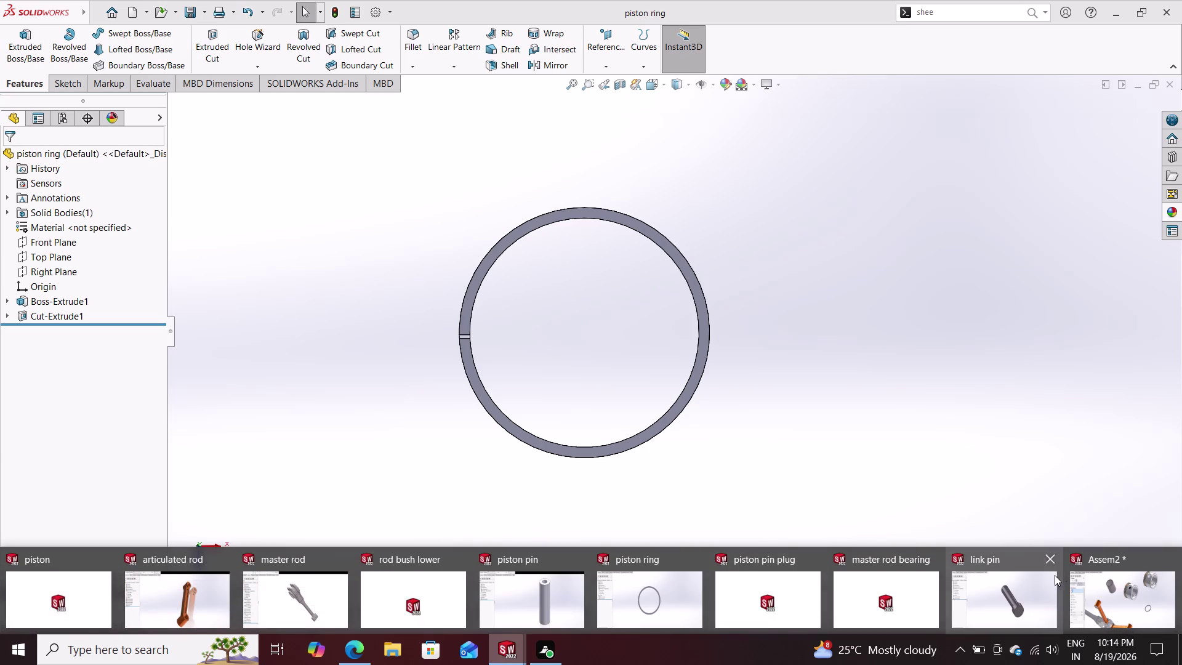
click(1104, 586)
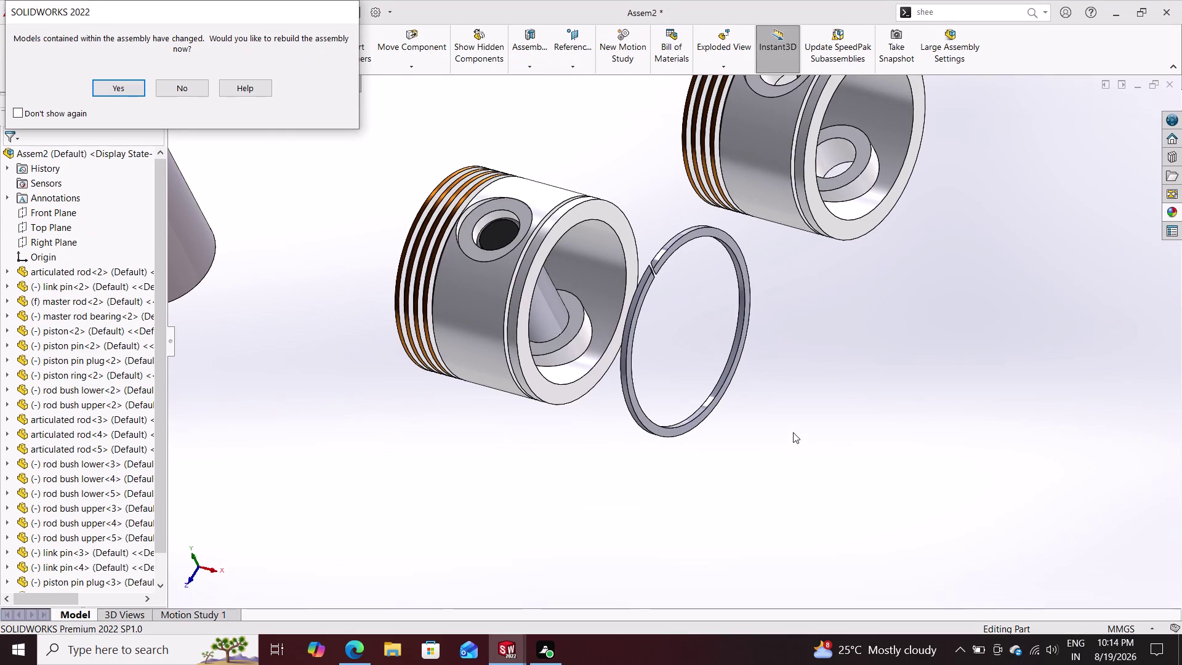
click(115, 88)
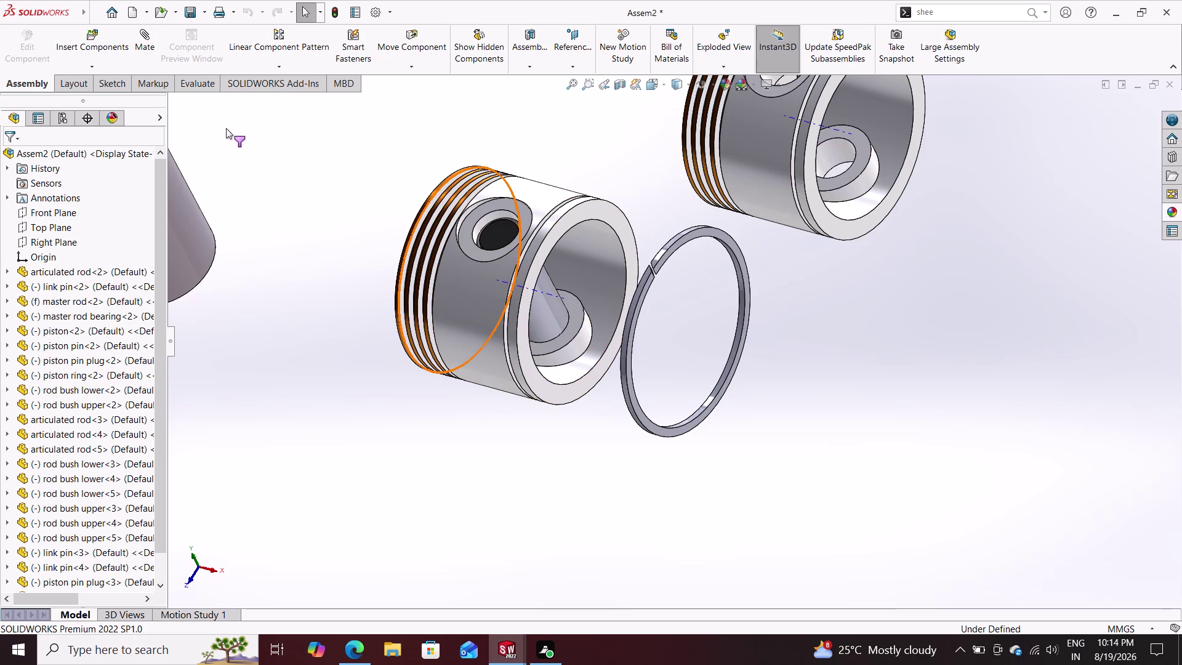
Drag the enlarged piston ring next to the piston's open end without adding a mate.
click(150, 44)
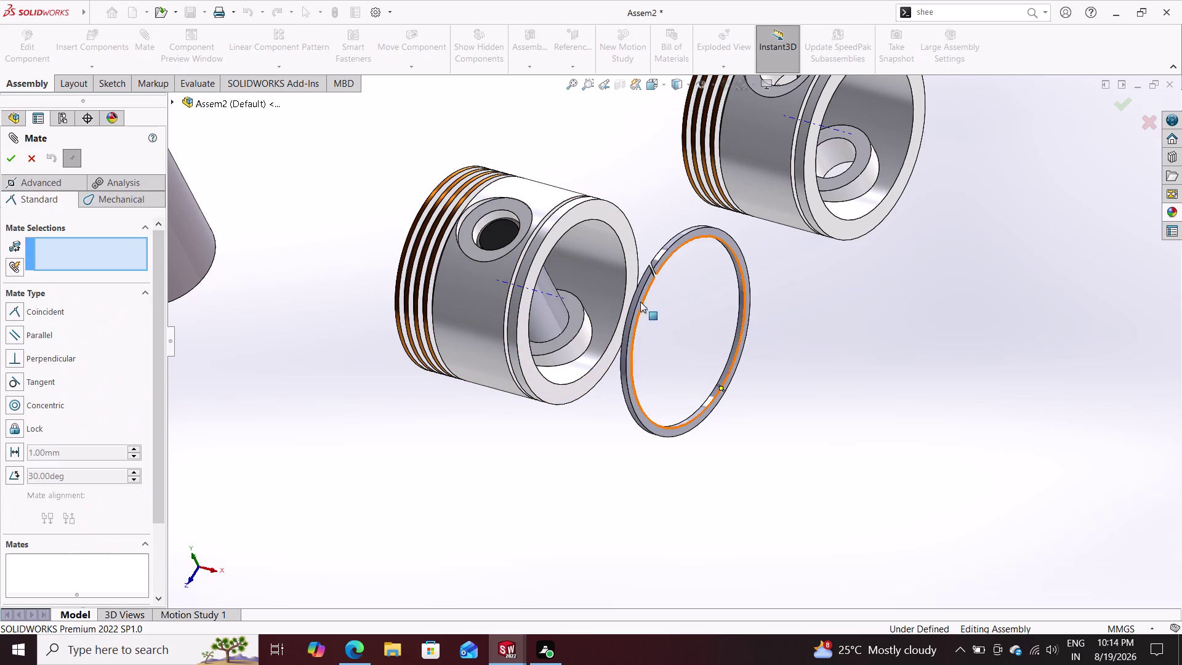
drag(637, 310, 411, 219)
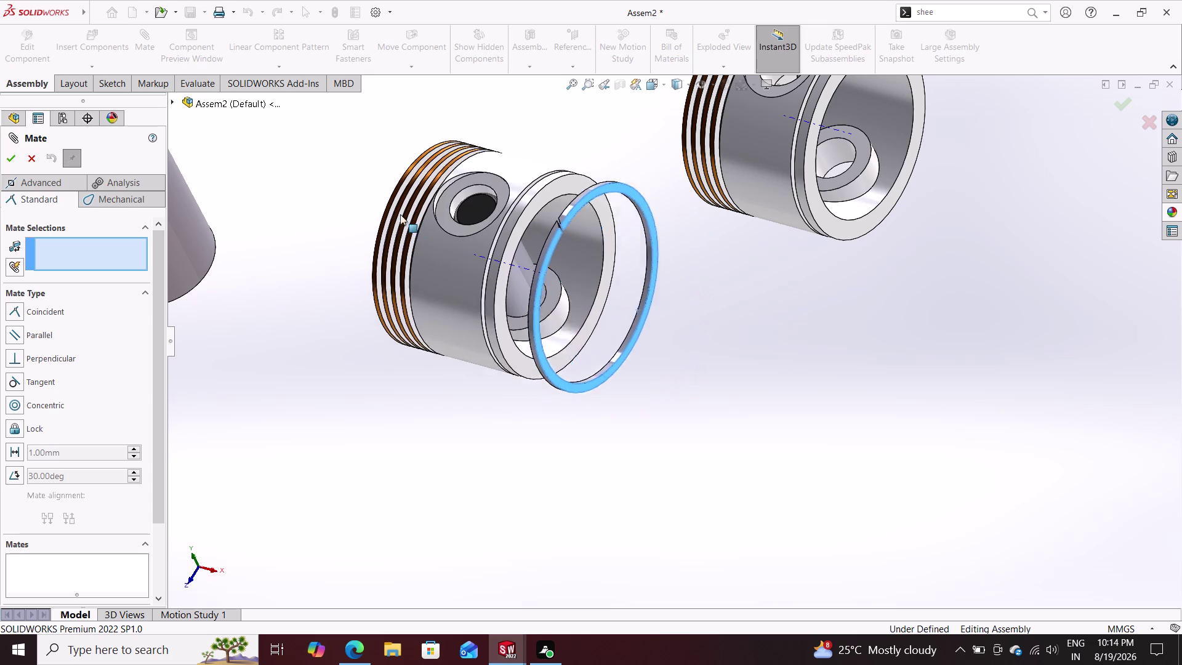
drag(410, 219, 550, 261)
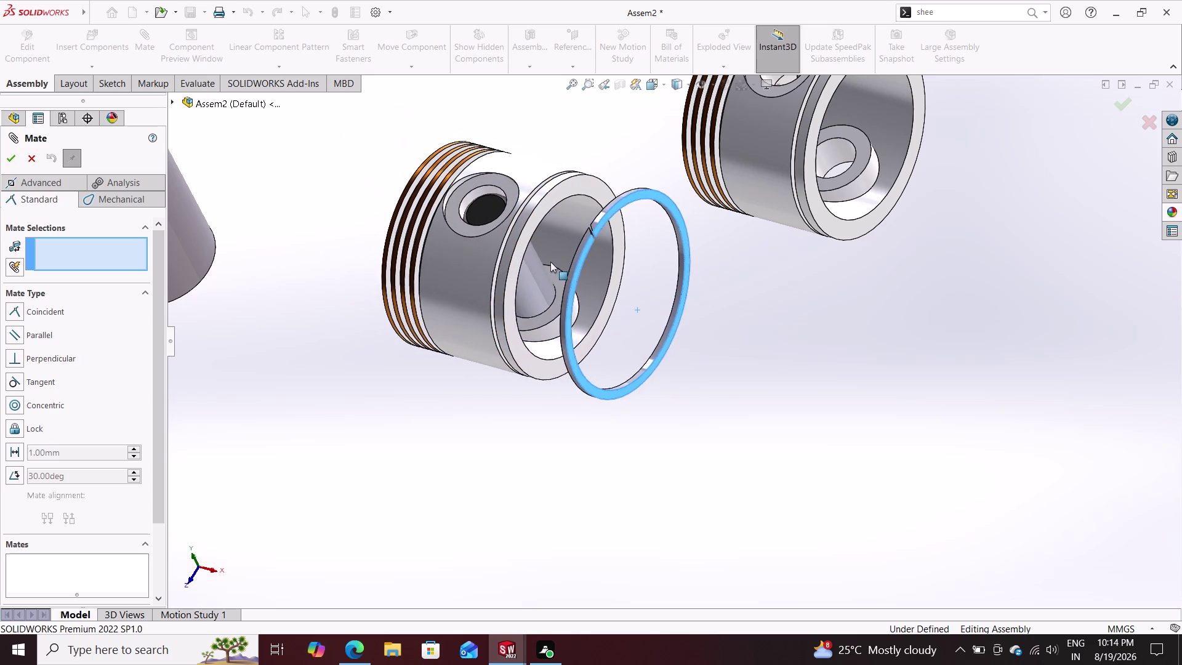
drag(550, 261, 560, 265)
key(Escape)
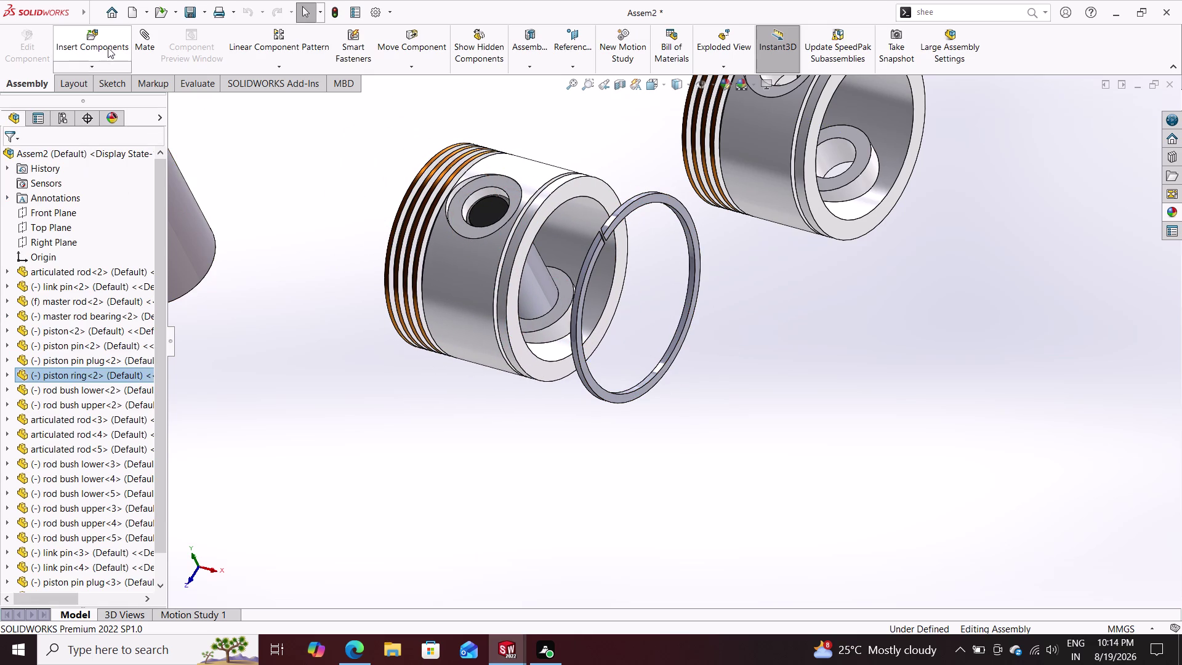
click(147, 44)
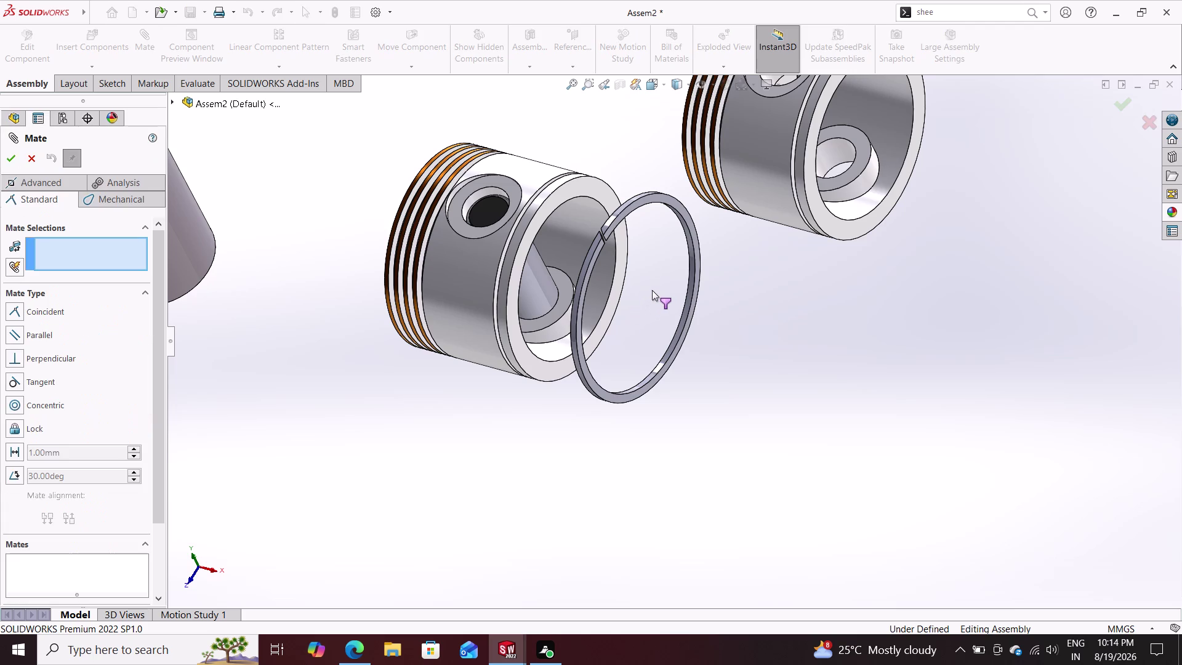
click(511, 653)
click(640, 584)
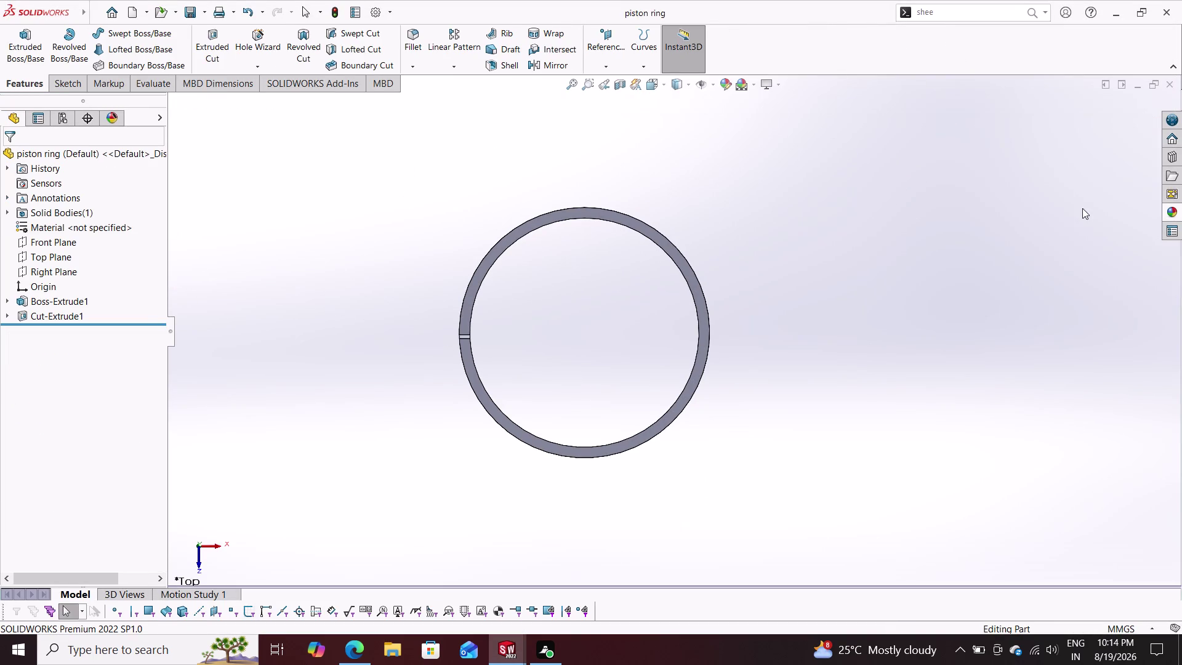
Apply a copper appearance to the piston ring and orbit to inspect the finish.
click(1172, 212)
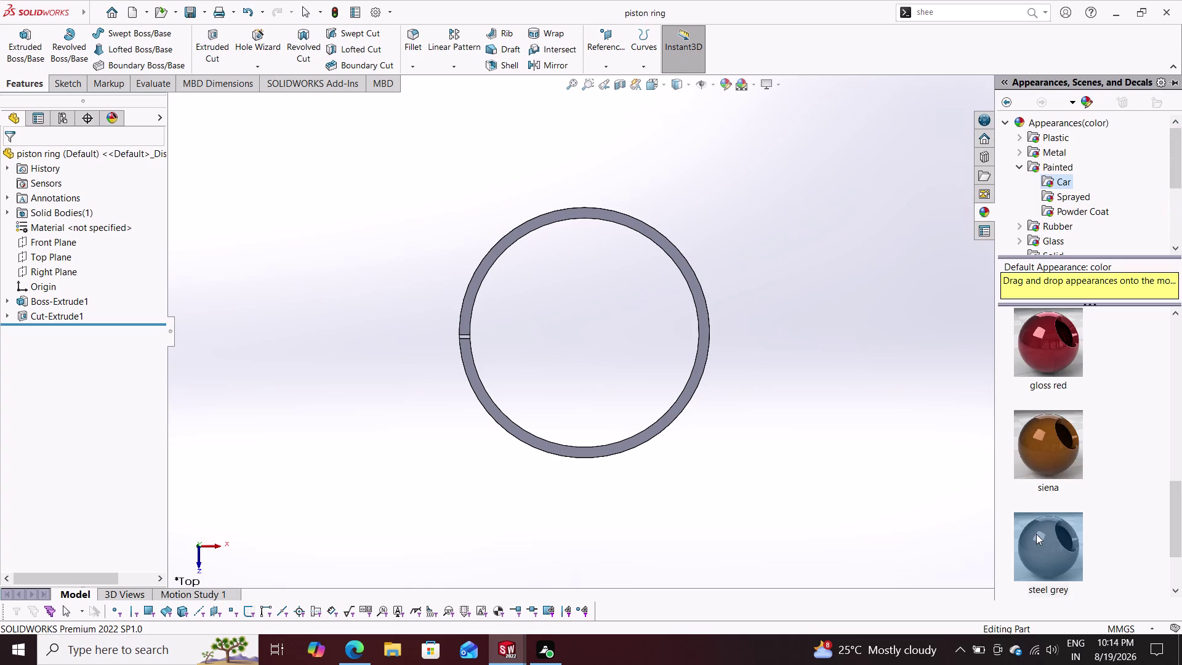
scroll(down, 3)
scroll(up, 3)
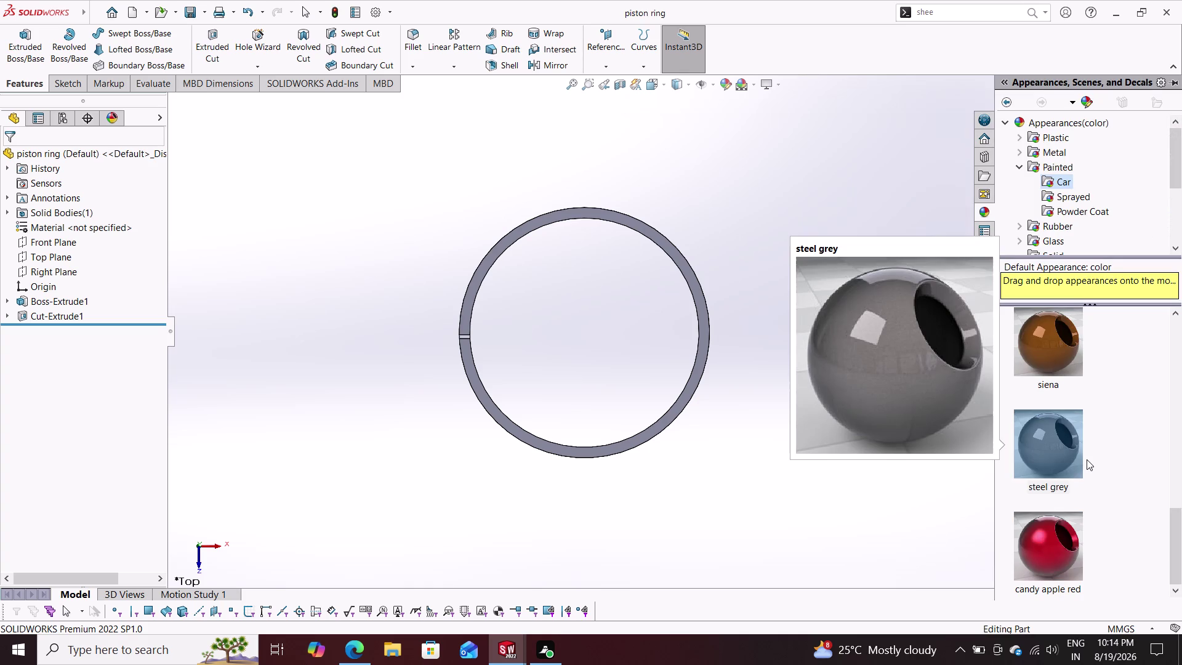
scroll(up, 3)
scroll(down, 3)
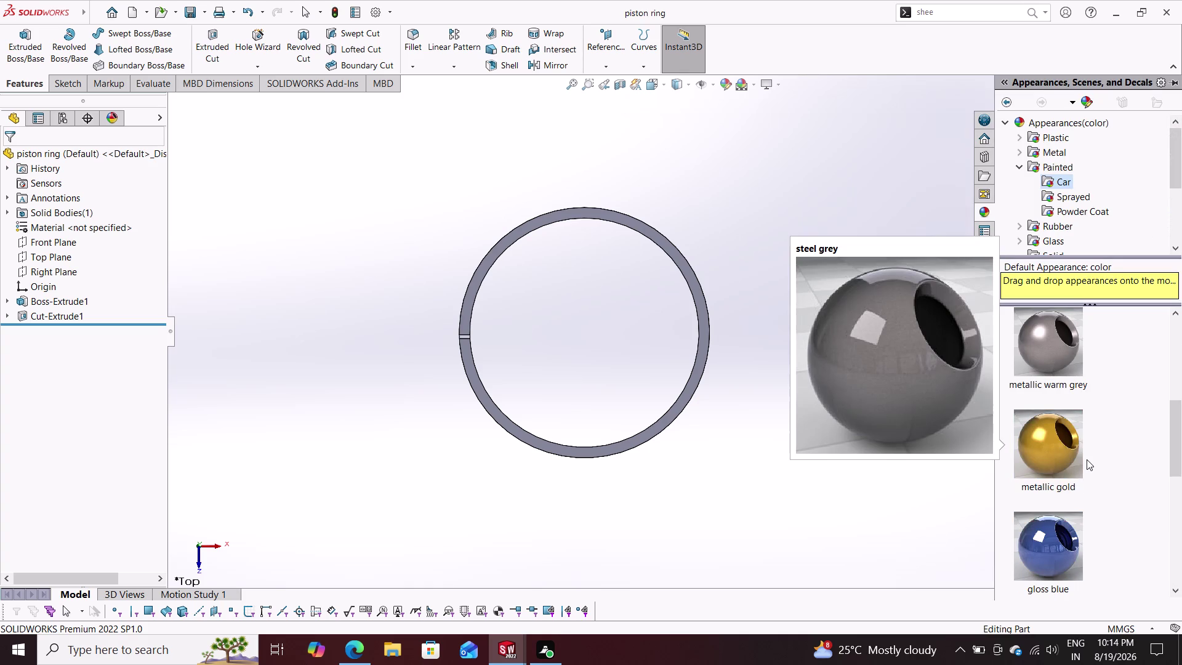
drag(1050, 449, 695, 356)
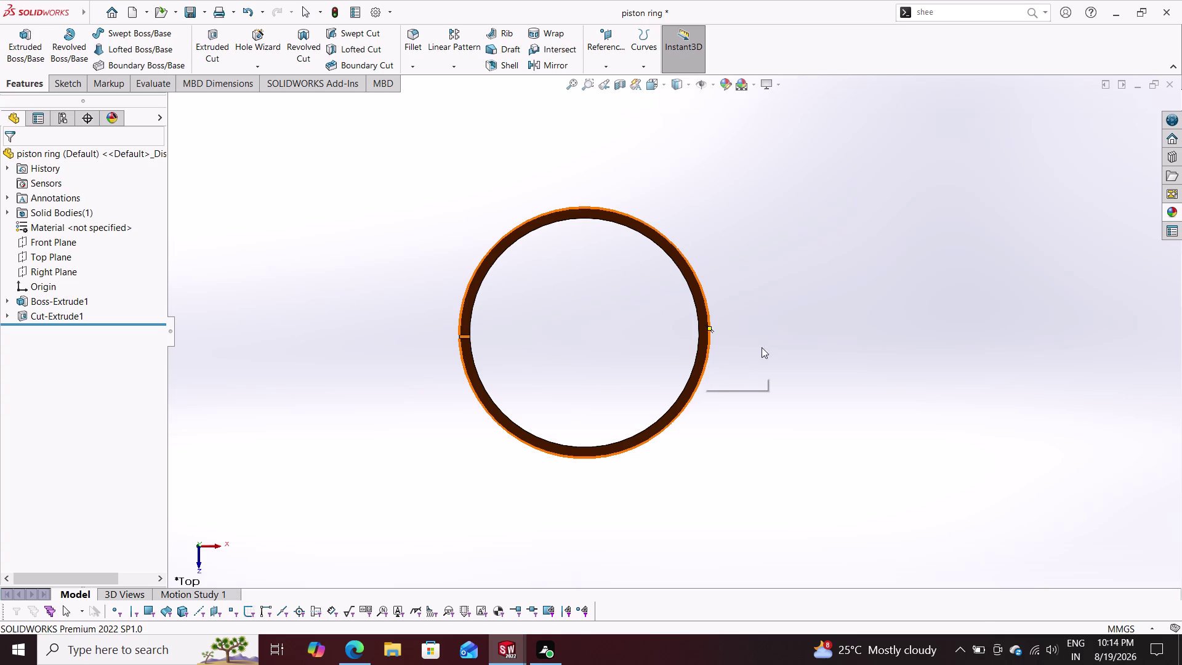
middle_drag(772, 335, 732, 385)
middle_drag(804, 350, 732, 401)
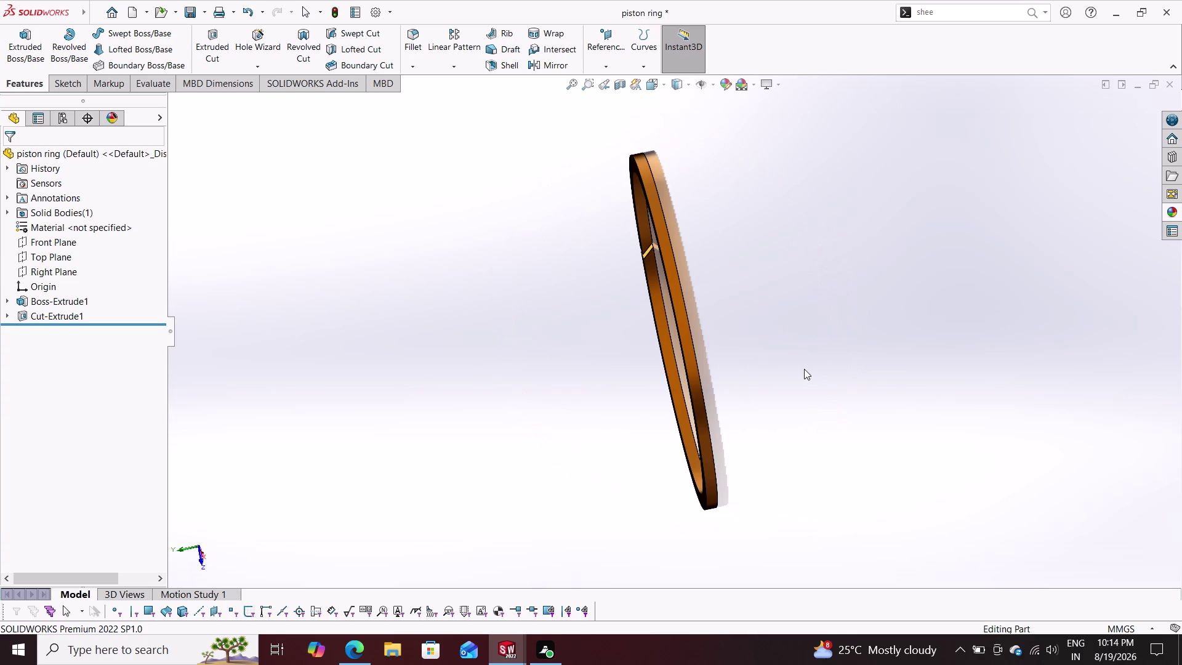
middle_drag(805, 367, 844, 354)
middle_drag(805, 353, 759, 416)
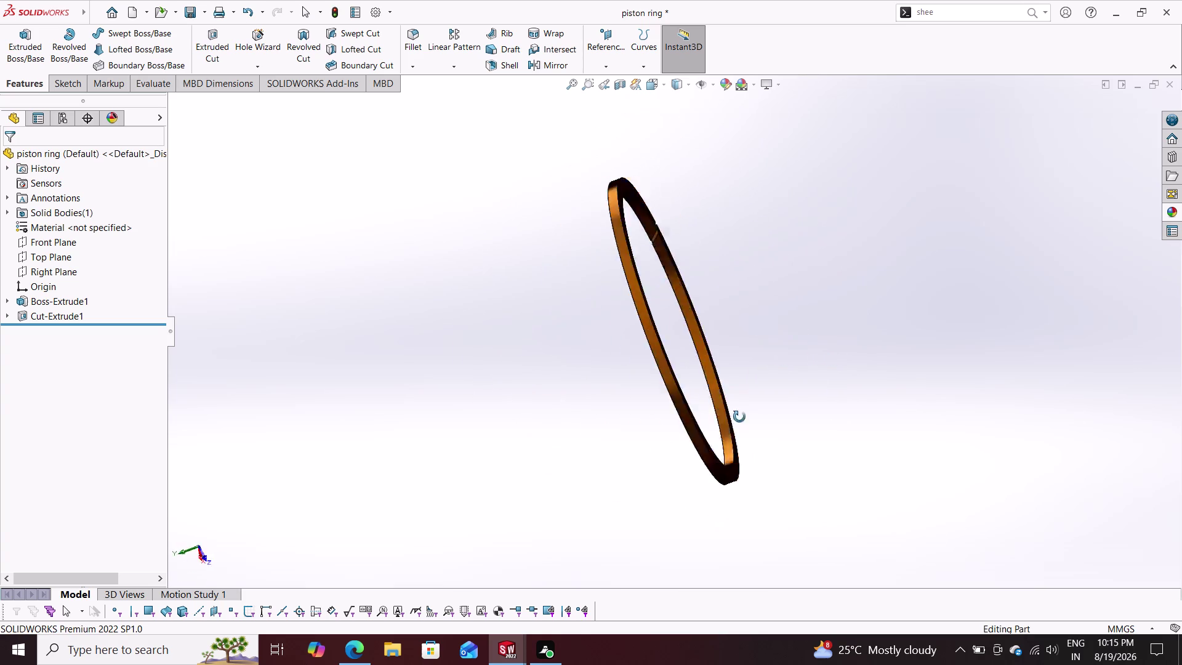
middle_drag(759, 416, 787, 351)
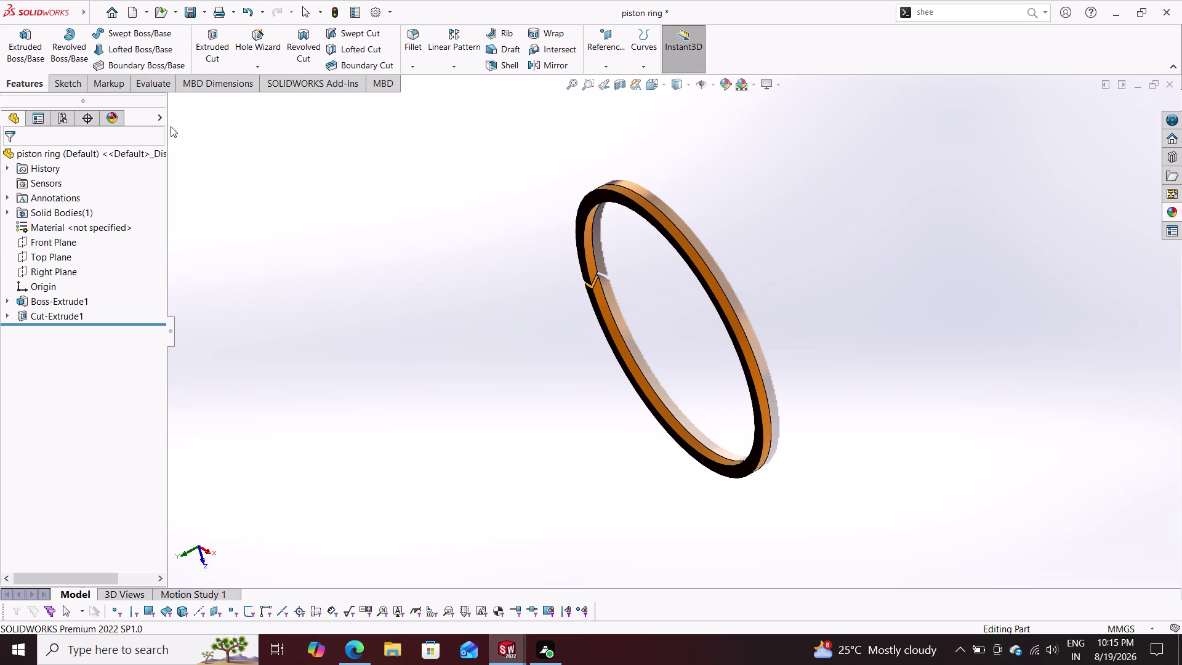
Switch back to the Assem2 assembly window.
click(202, 10)
click(208, 30)
click(510, 646)
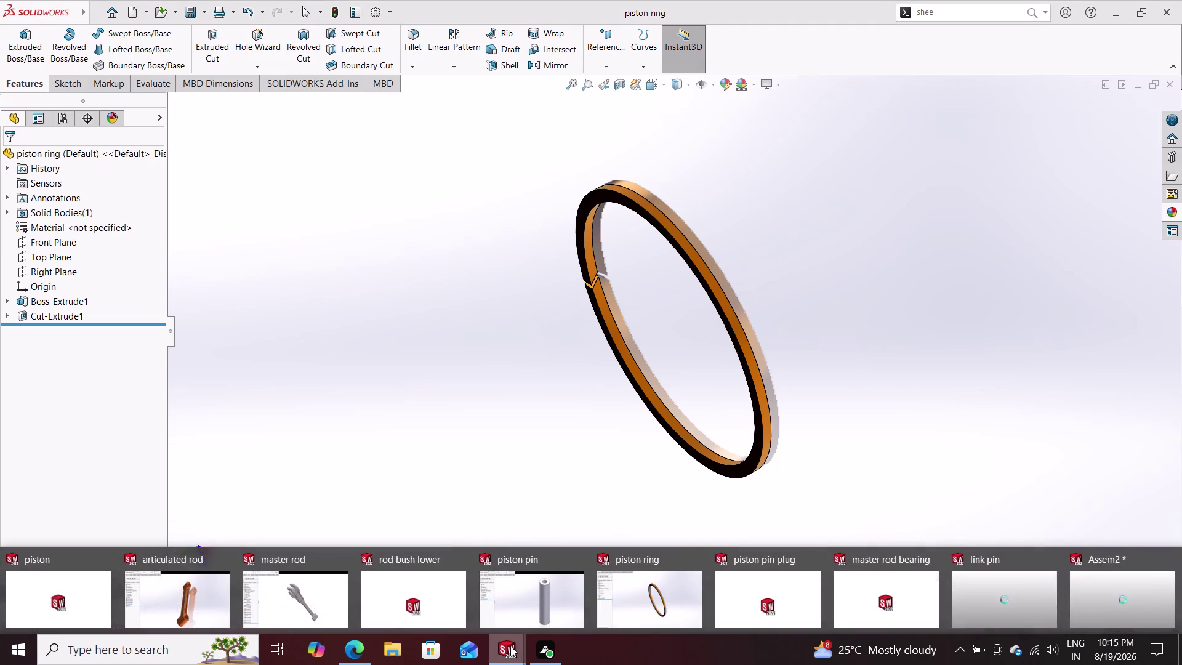
click(1119, 581)
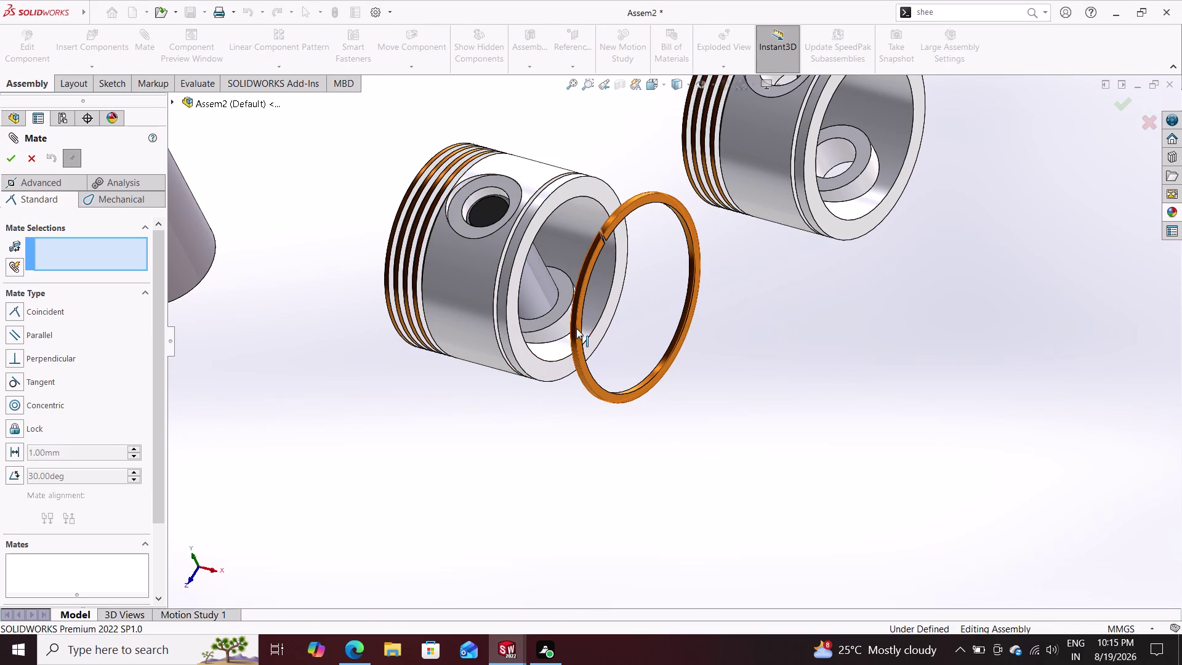
Mate the ring's inner edge concentric with the piston's ring groove face.
scroll(down, 3)
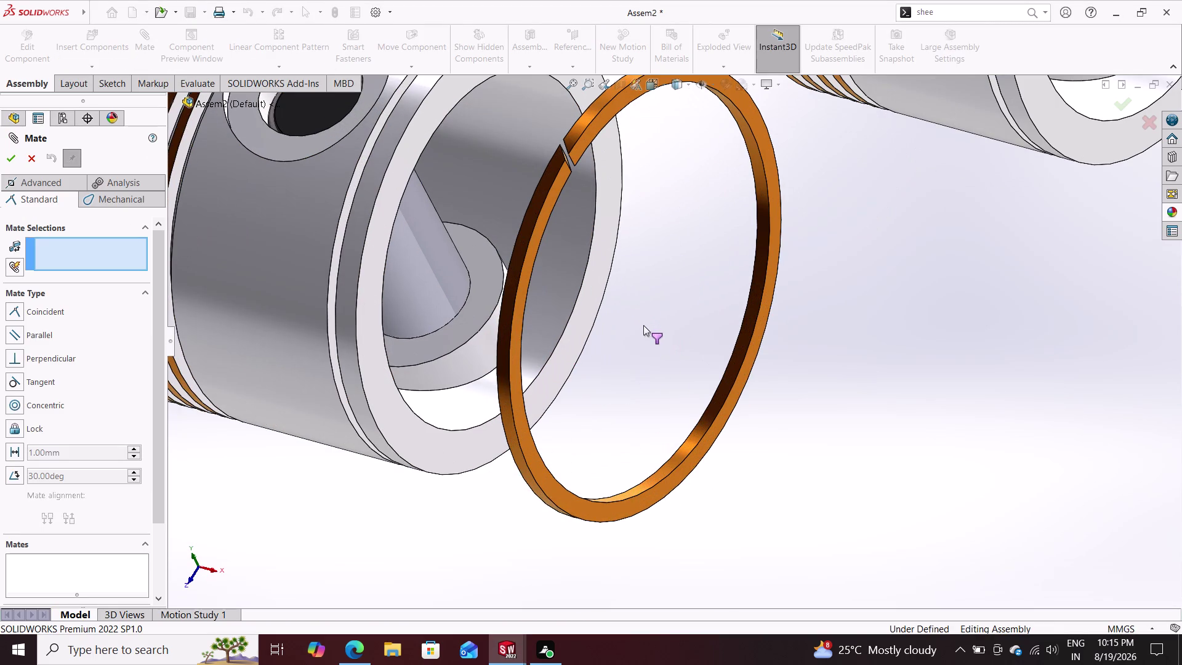
click(674, 457)
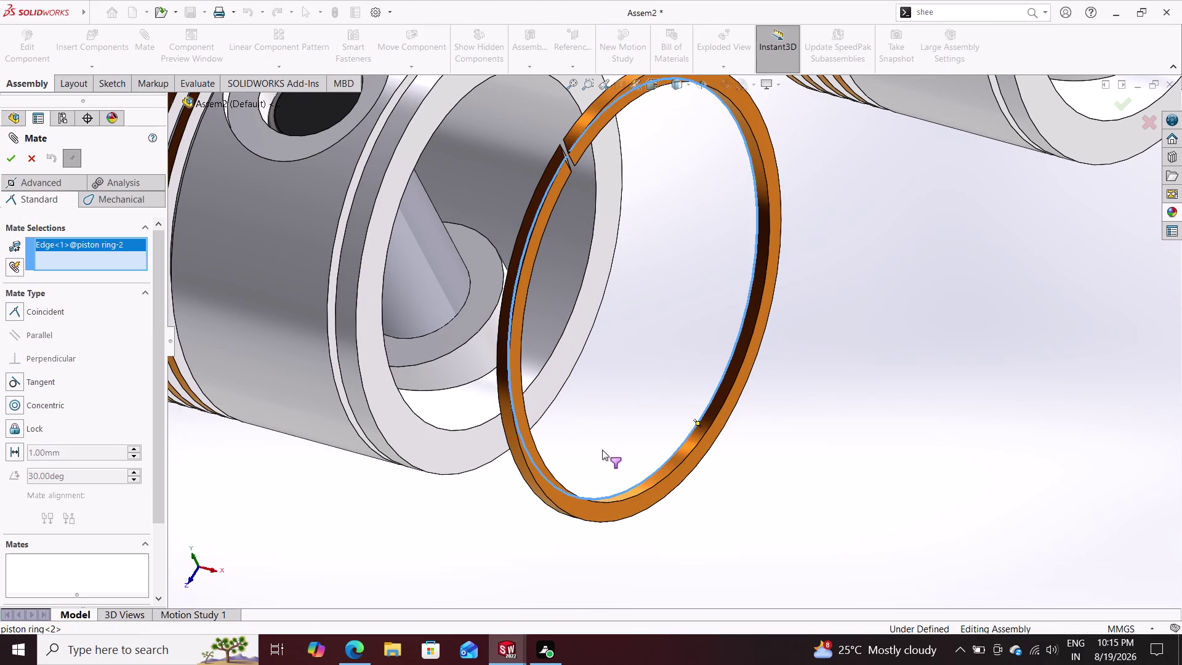
scroll(up, 3)
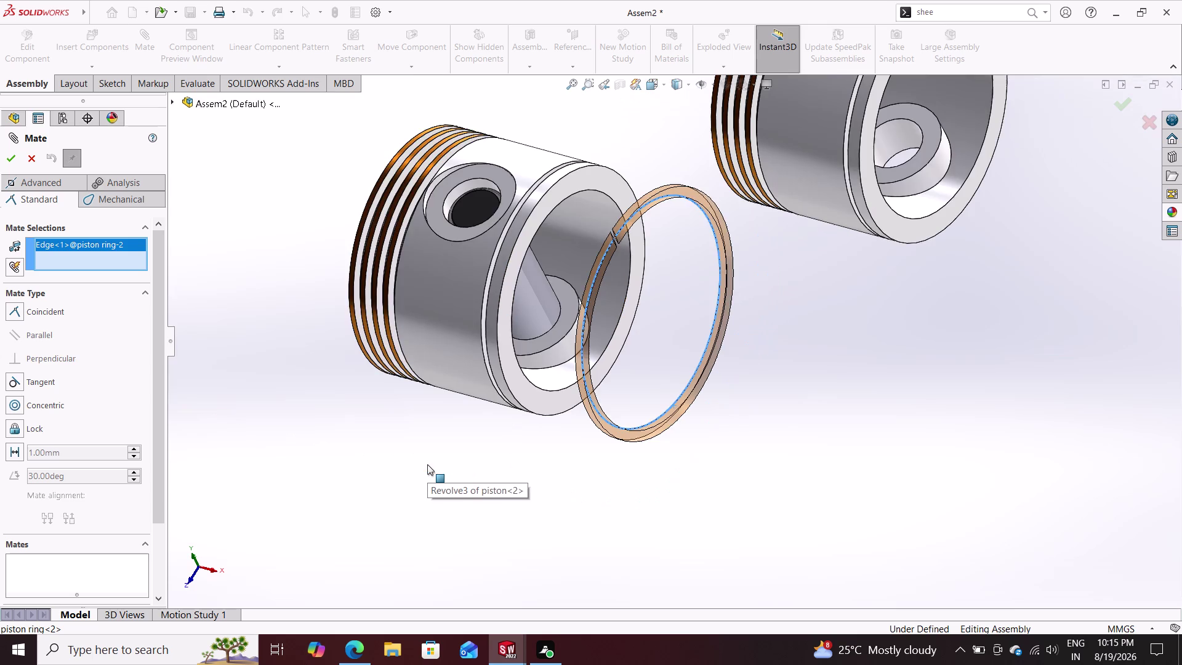
scroll(down, 3)
scroll(down, 3)
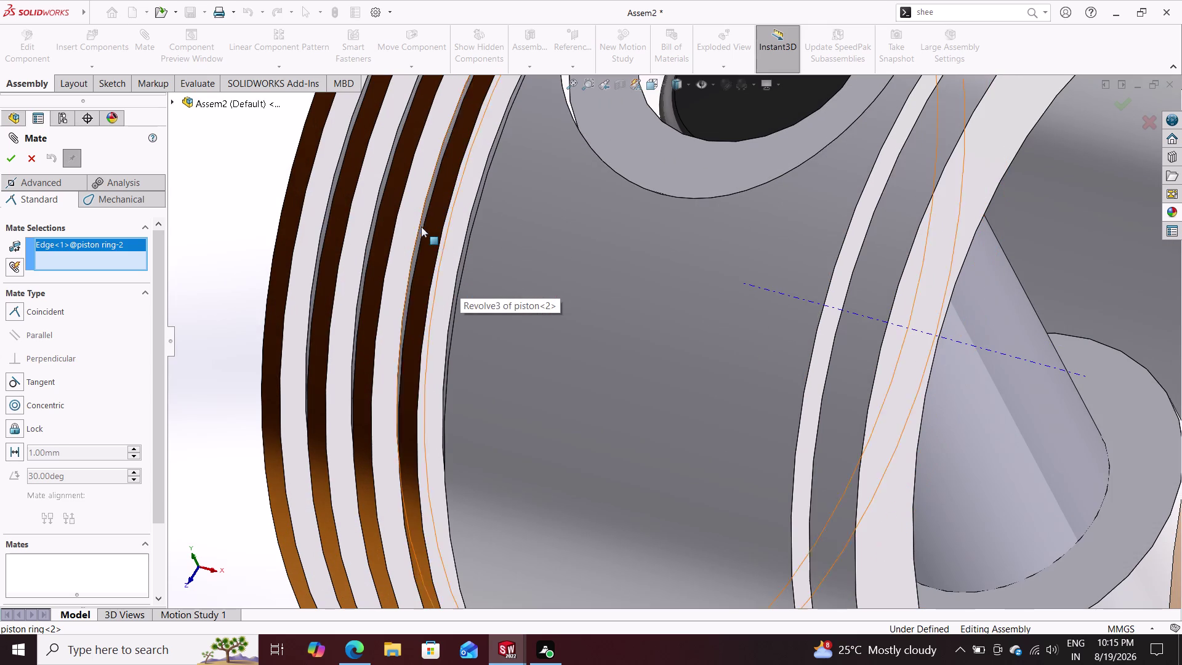
scroll(down, 3)
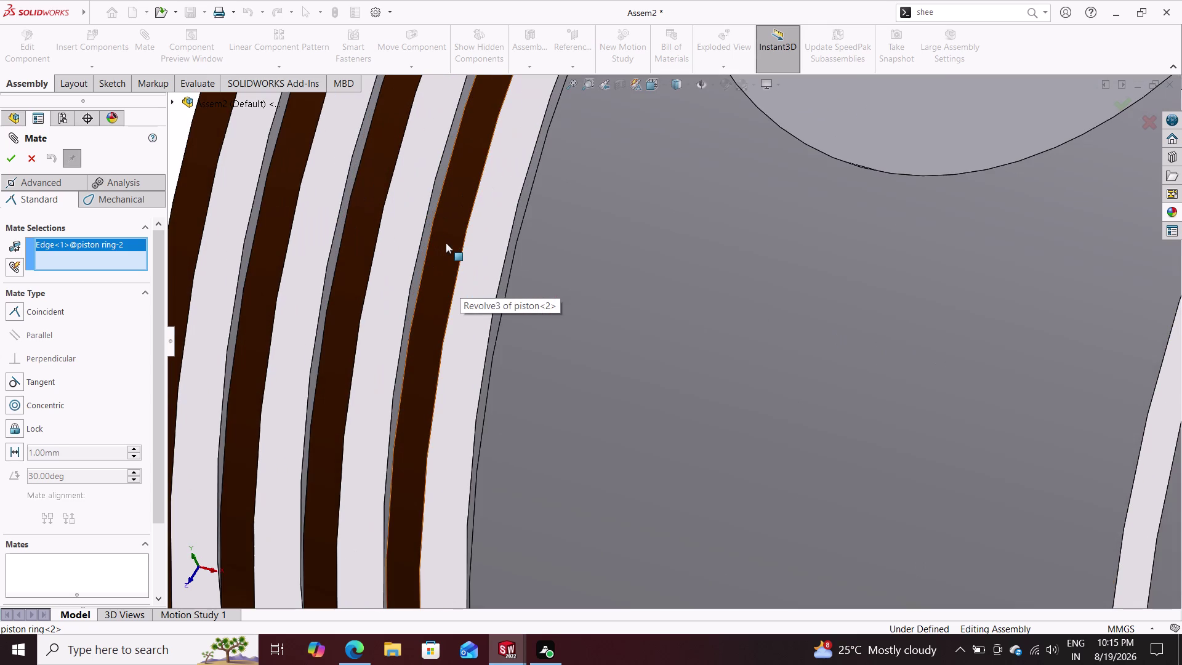
middle_drag(449, 244, 490, 258)
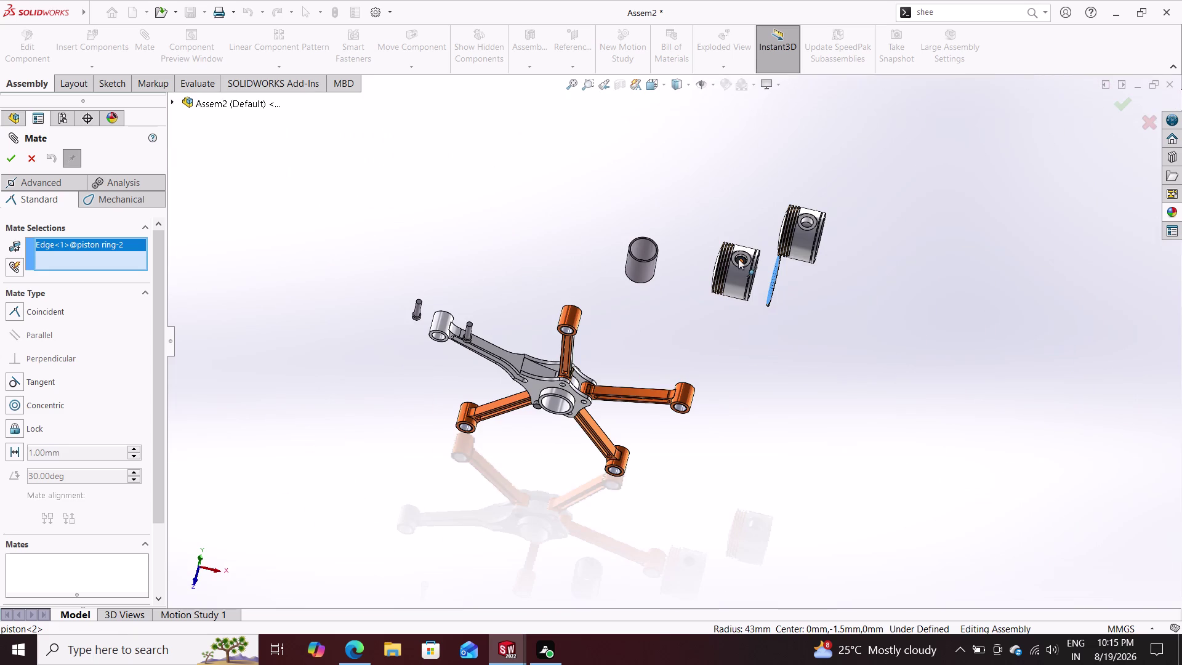
scroll(down, 3)
scroll(down, 3)
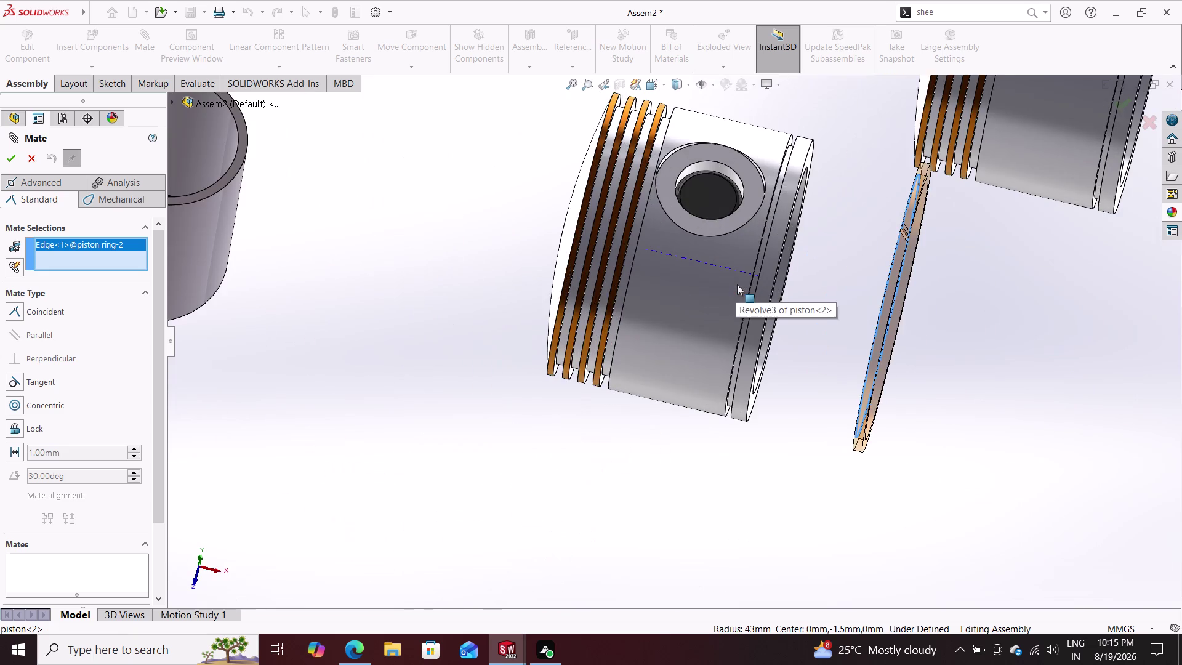
scroll(down, 3)
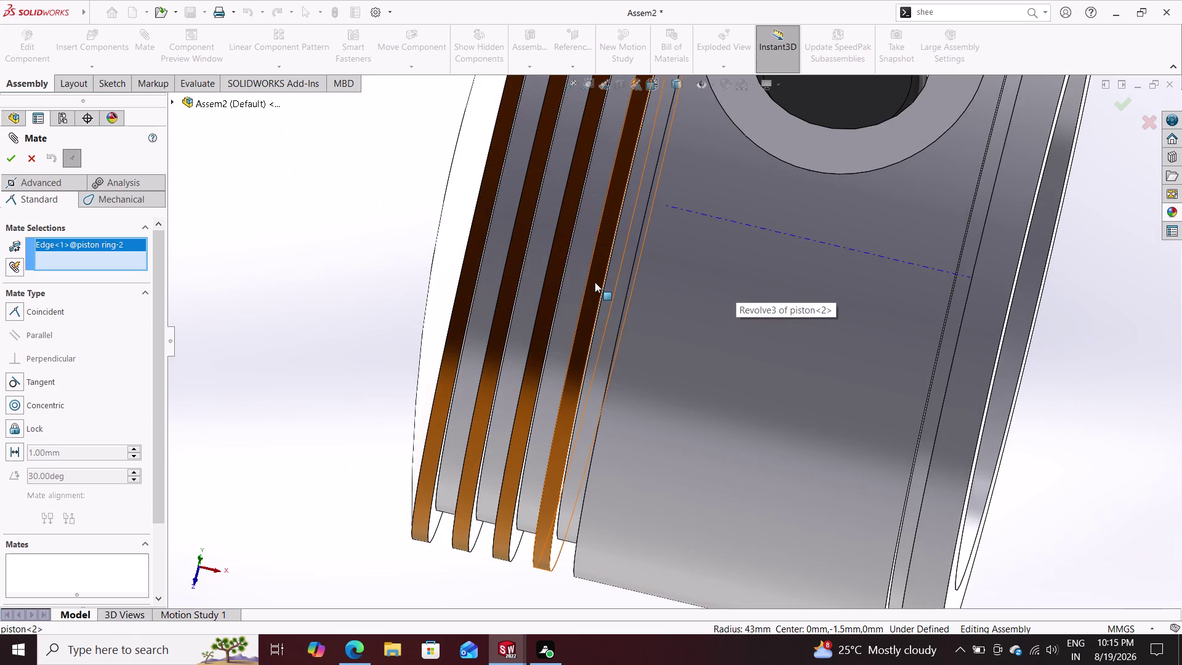
click(595, 282)
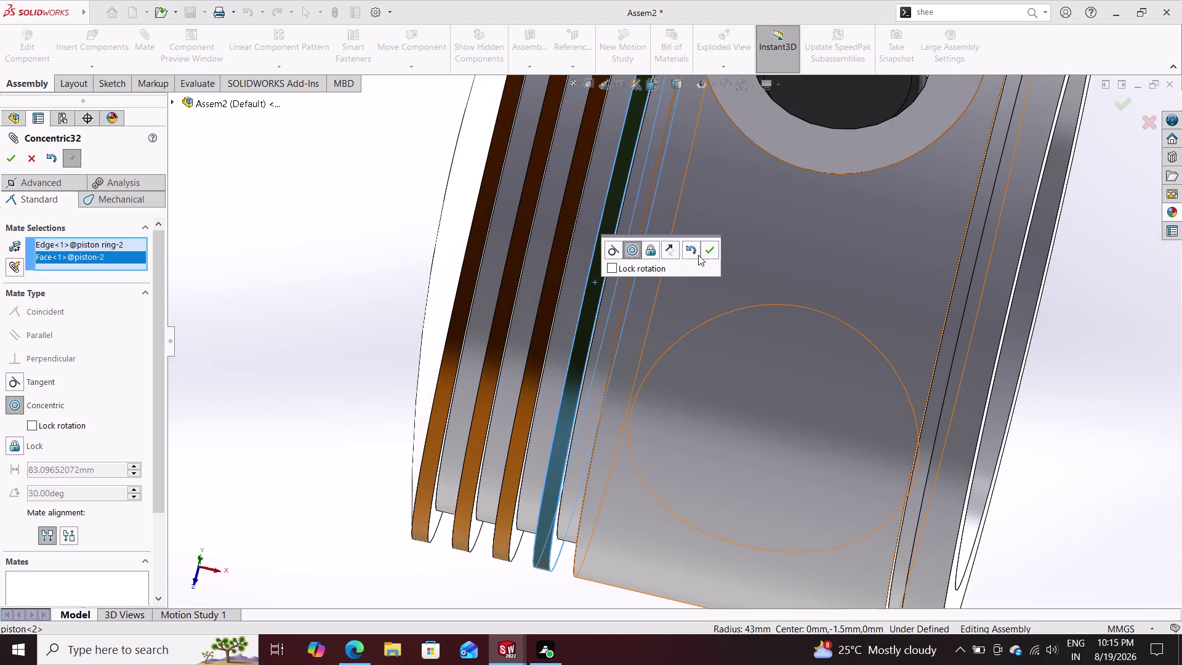
click(711, 249)
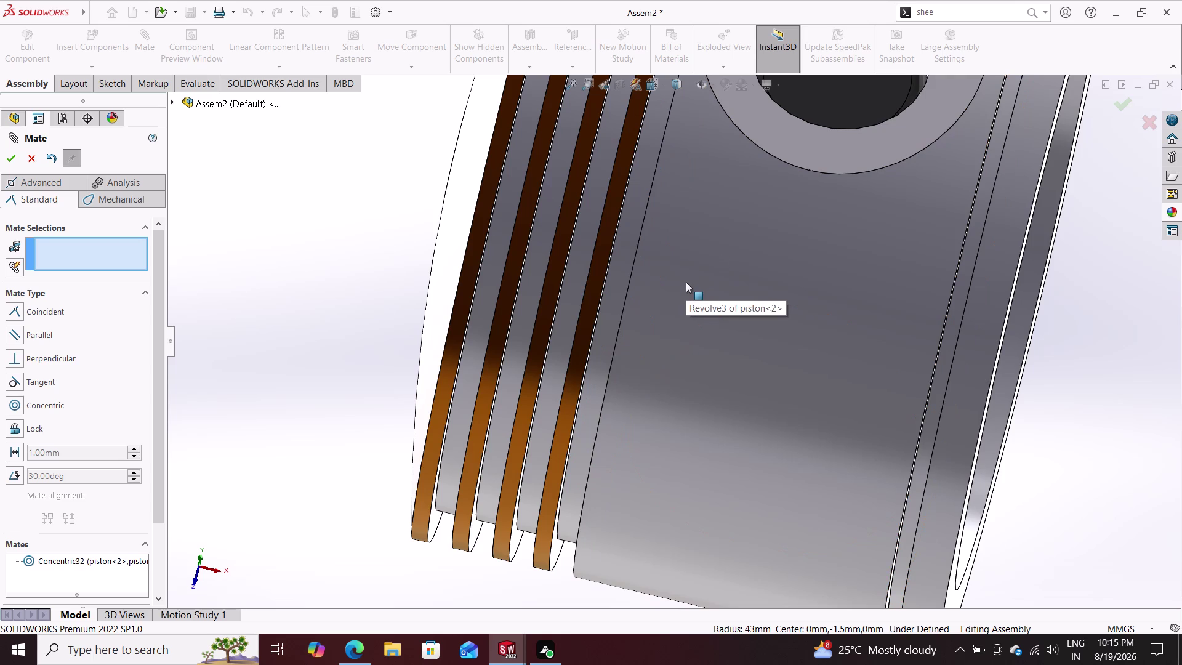
Slide the piston ring onto the piston along its grooves.
scroll(up, 3)
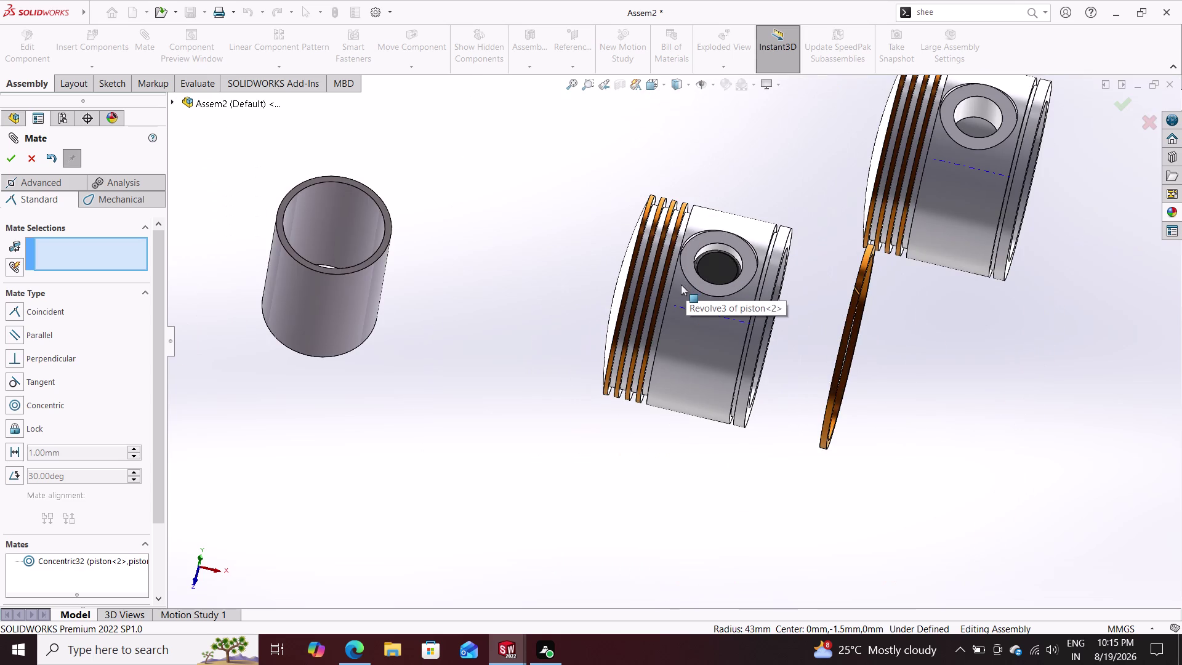
drag(841, 355, 839, 356)
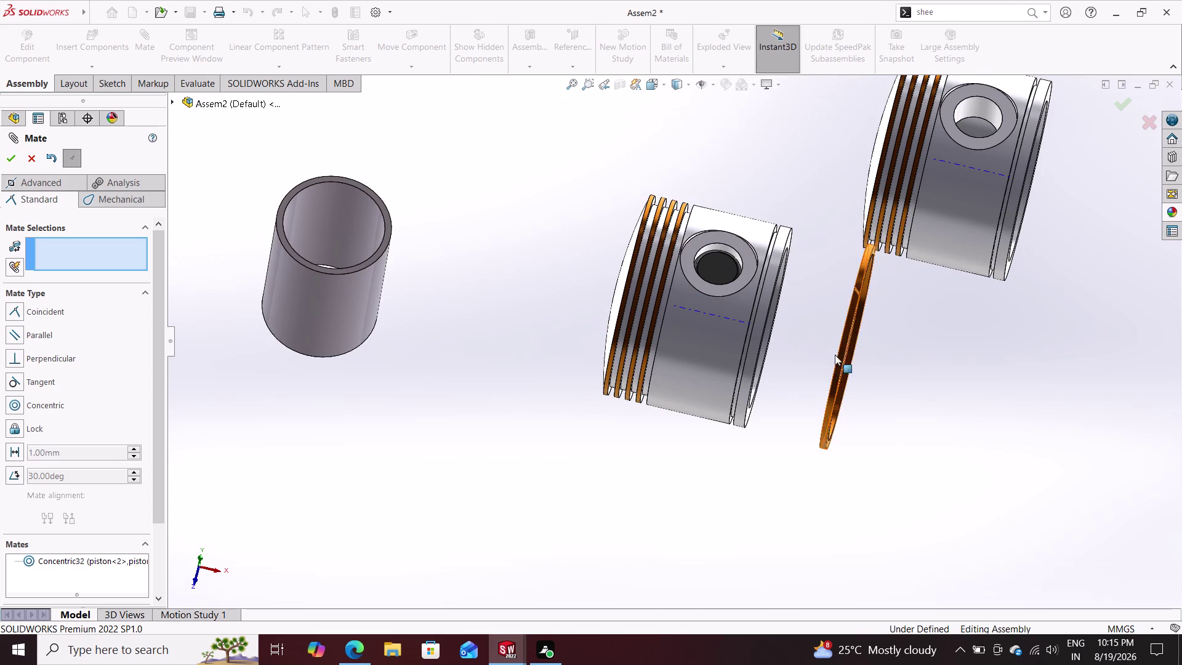
drag(839, 356, 608, 308)
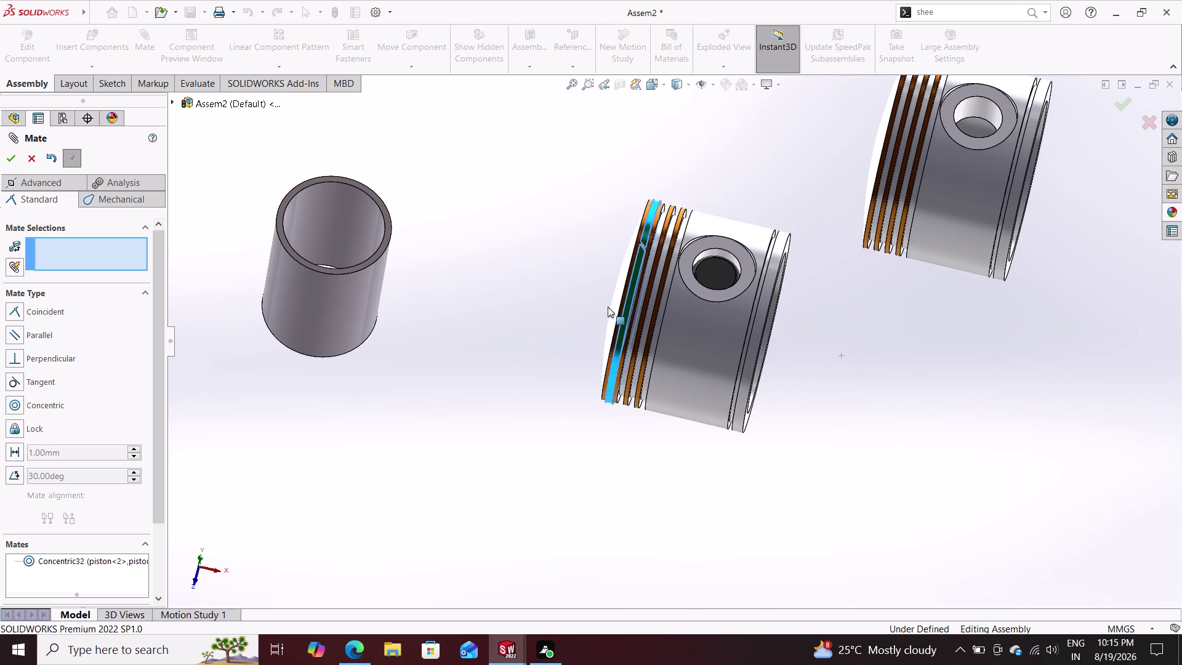
drag(609, 308, 618, 320)
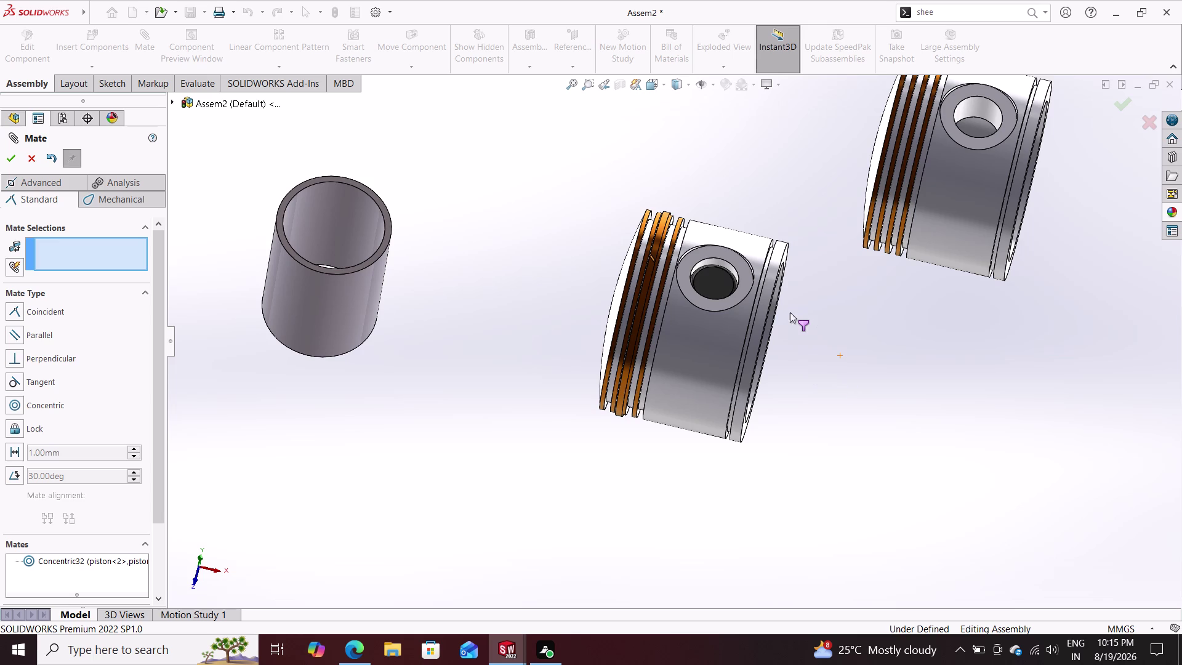
scroll(down, 3)
scroll(up, 3)
scroll(up, 3)
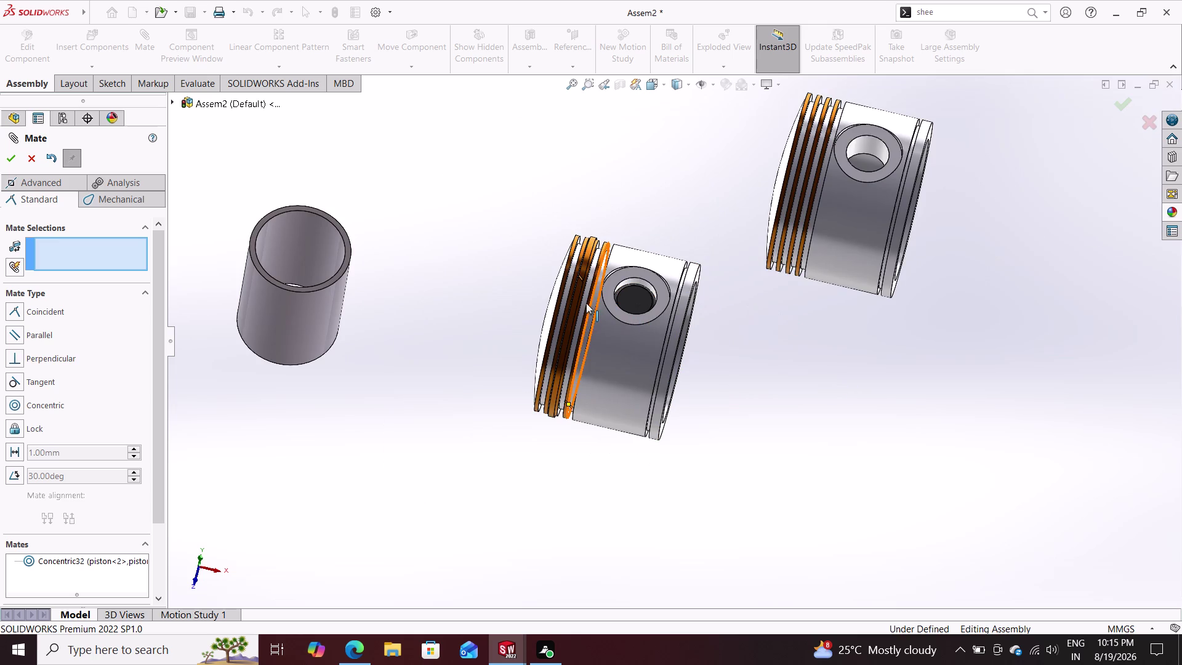
scroll(down, 3)
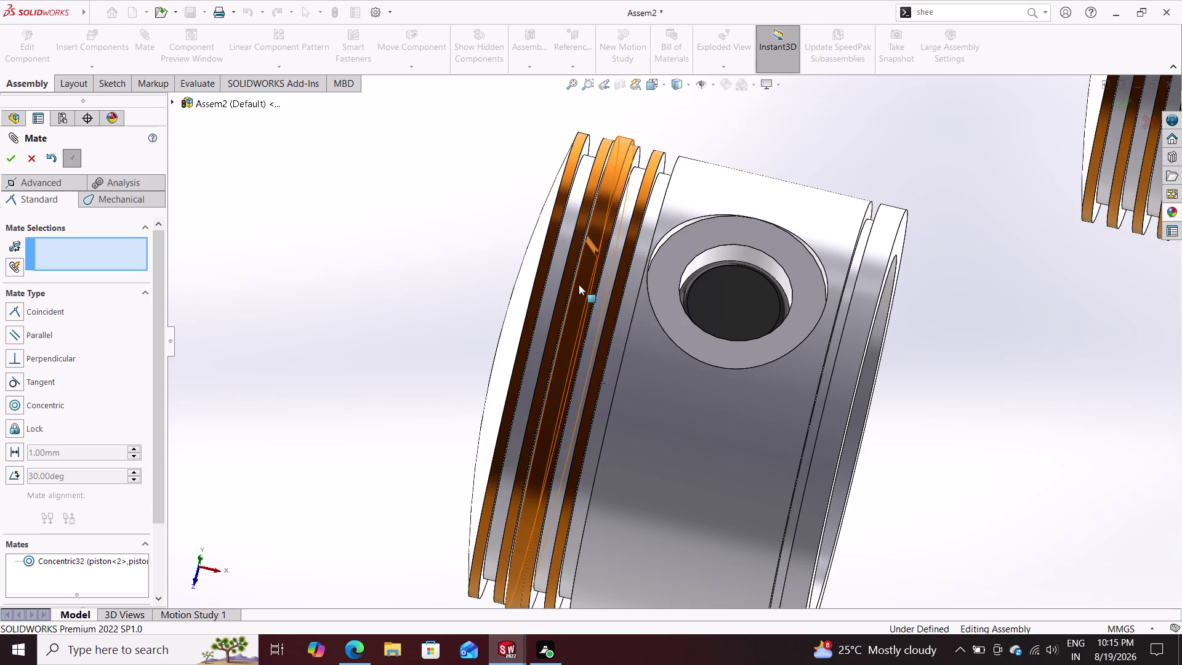
Move the ring clear, pick its flat side and a piston groove face, then cancel the mate.
drag(579, 284, 403, 228)
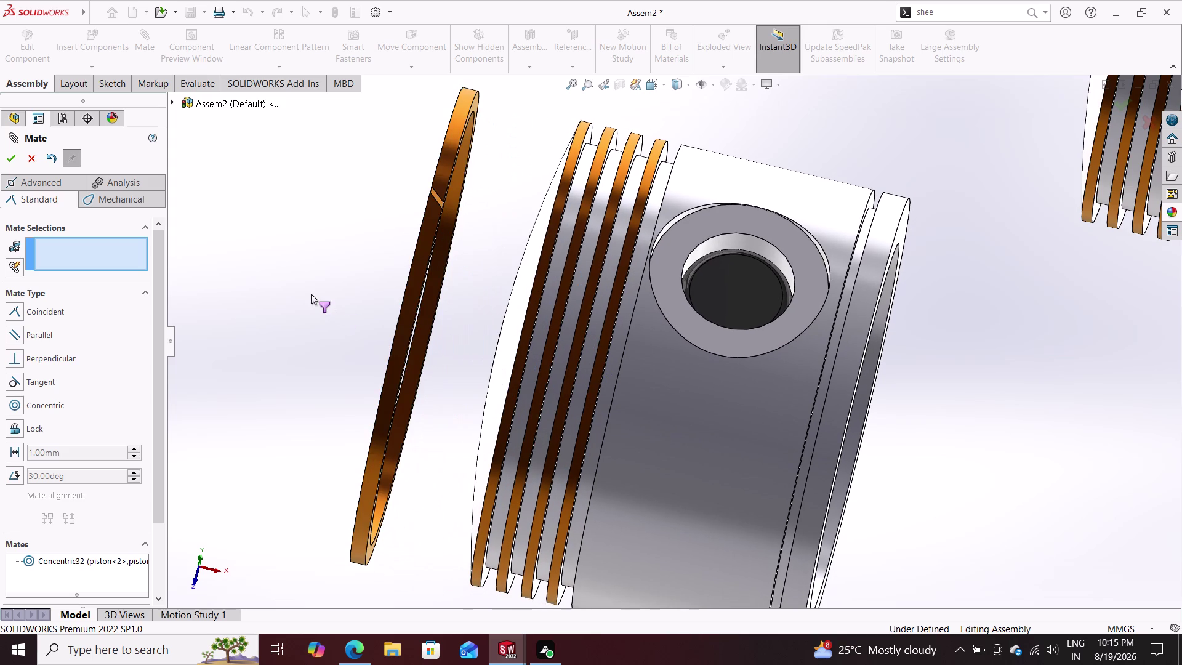
click(416, 344)
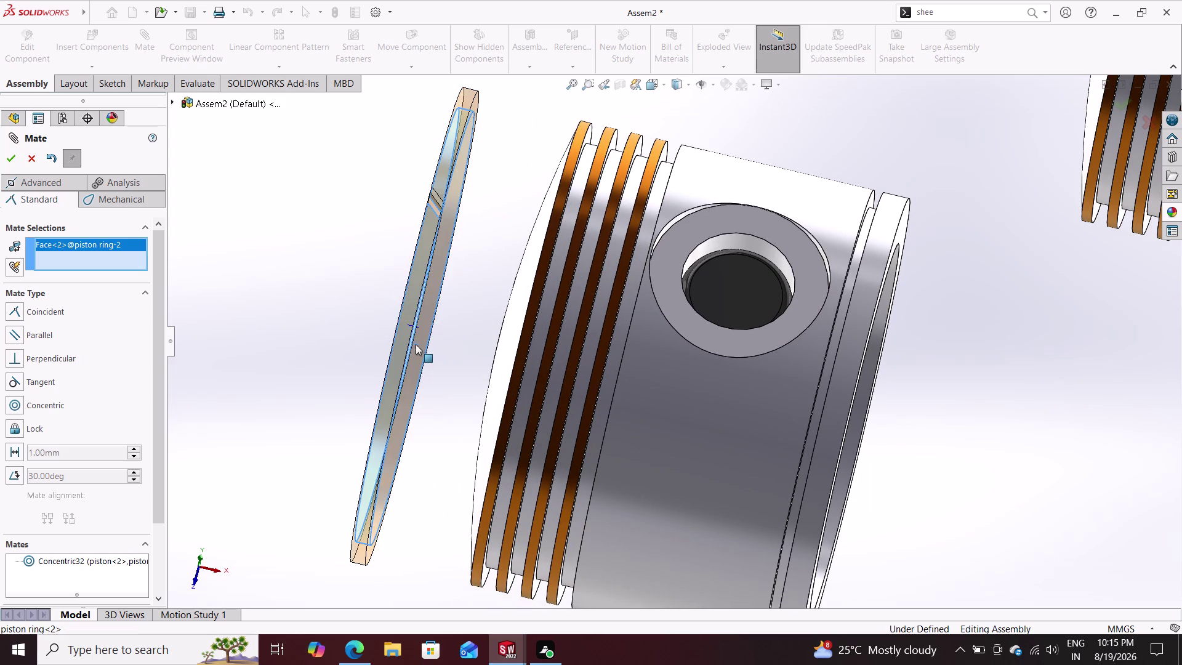
click(604, 337)
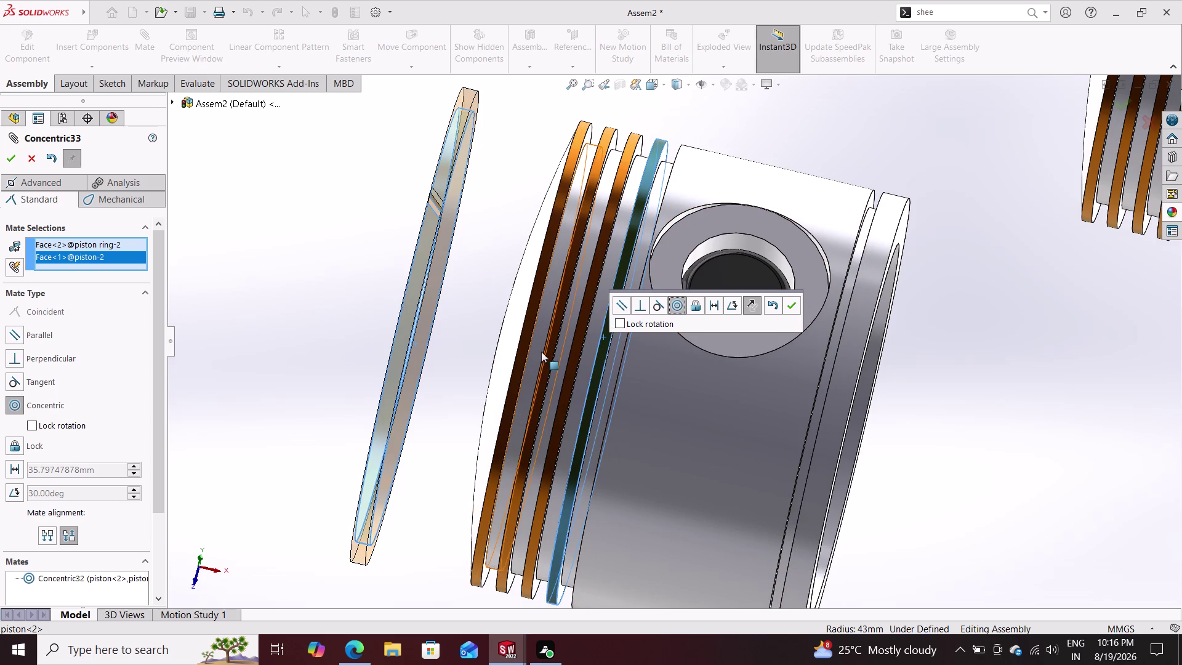
key(Escape)
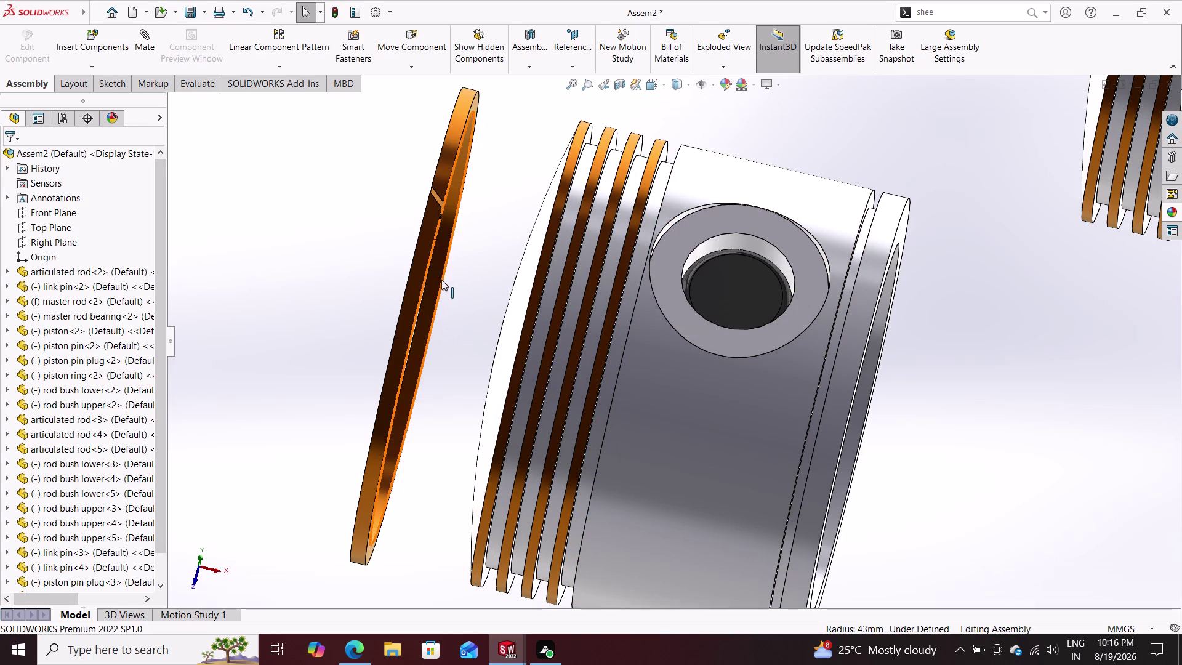
Try a mate between the copper ring and a piston groove face, then cancel it.
click(474, 117)
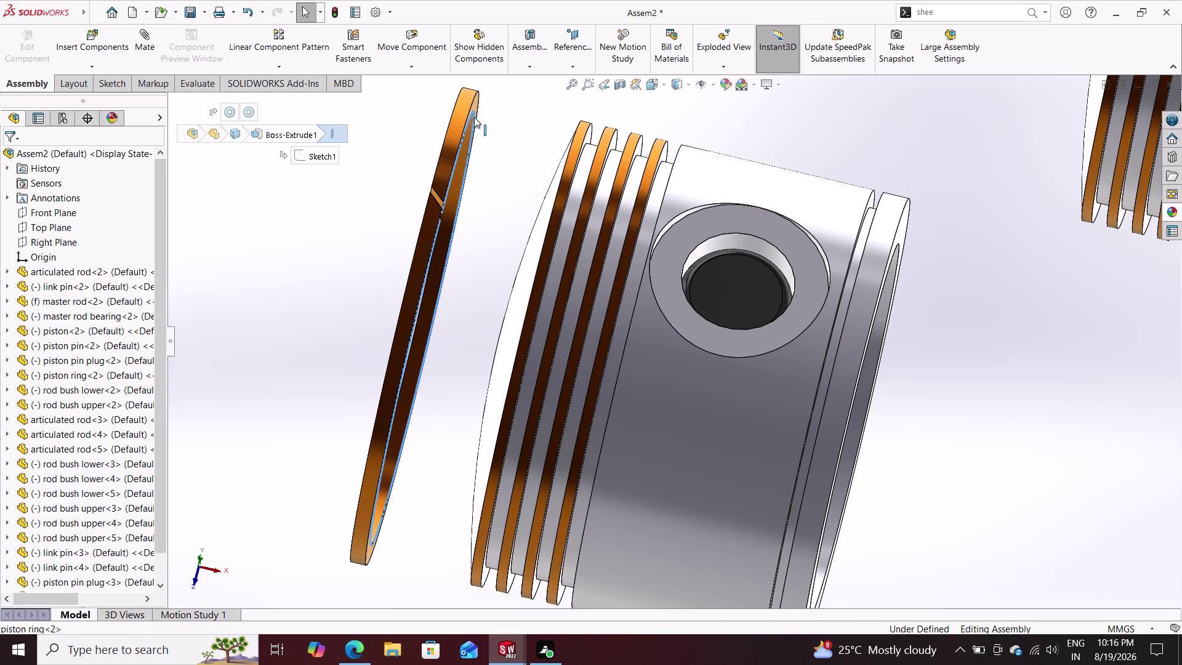
click(145, 44)
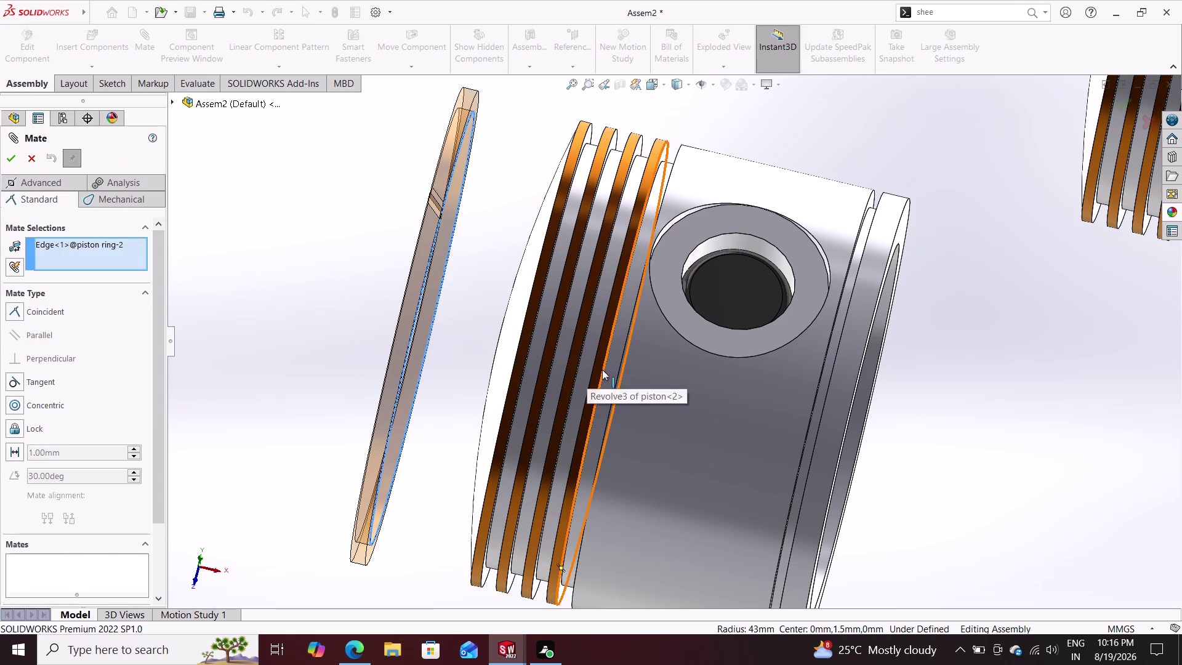
click(587, 345)
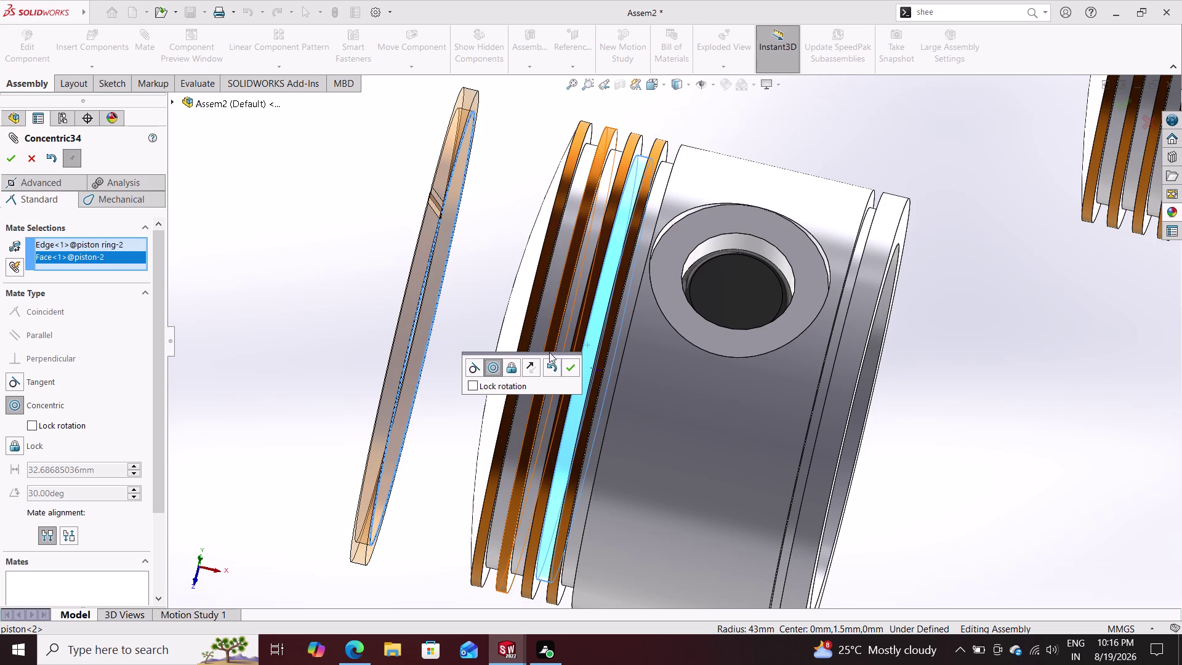
key(Escape)
key(Escape)
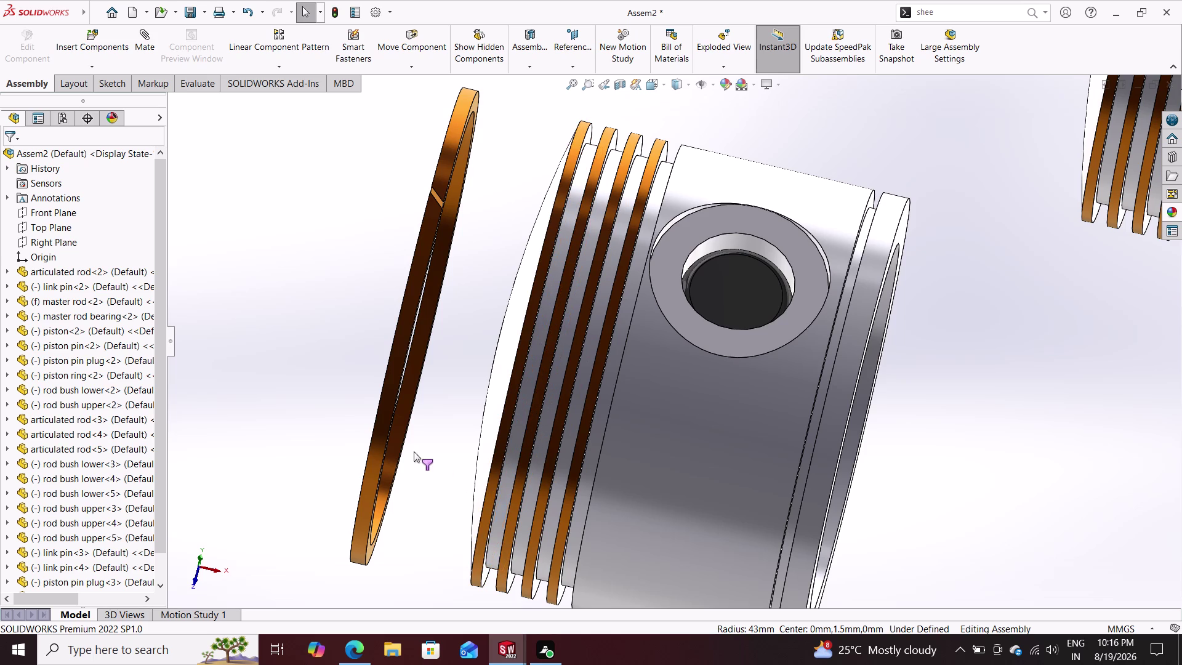
Zoom and pan to the ring grooves, selecting the ring and the 92 mm groove face.
scroll(down, 3)
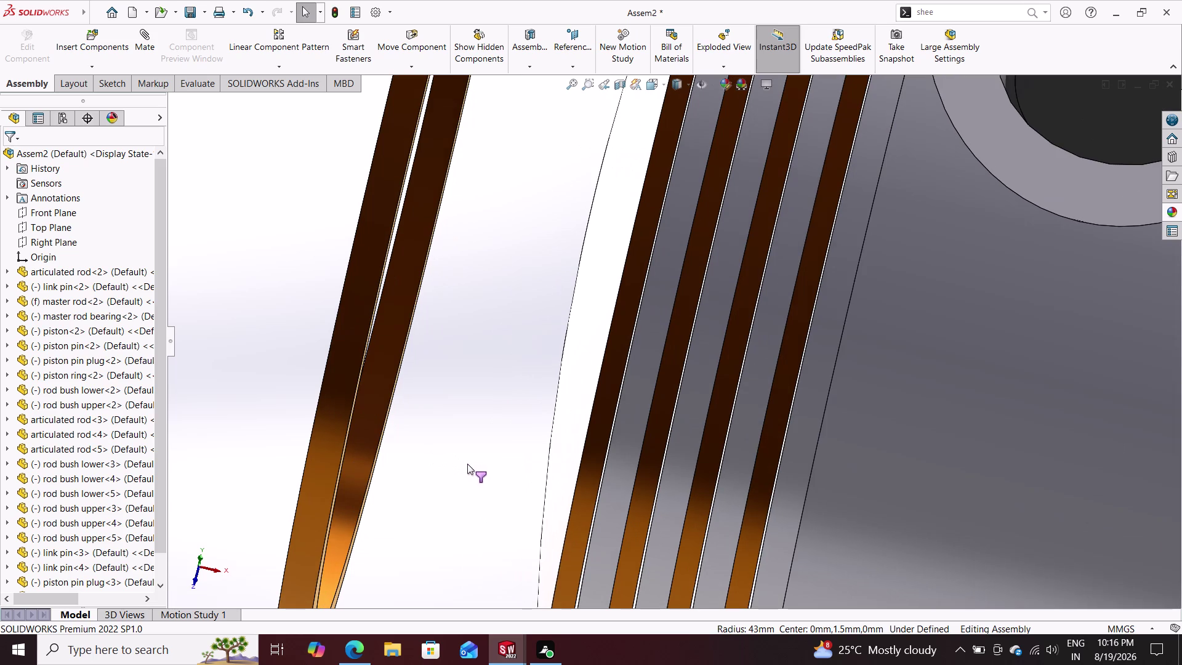
middle_drag(467, 464, 412, 454)
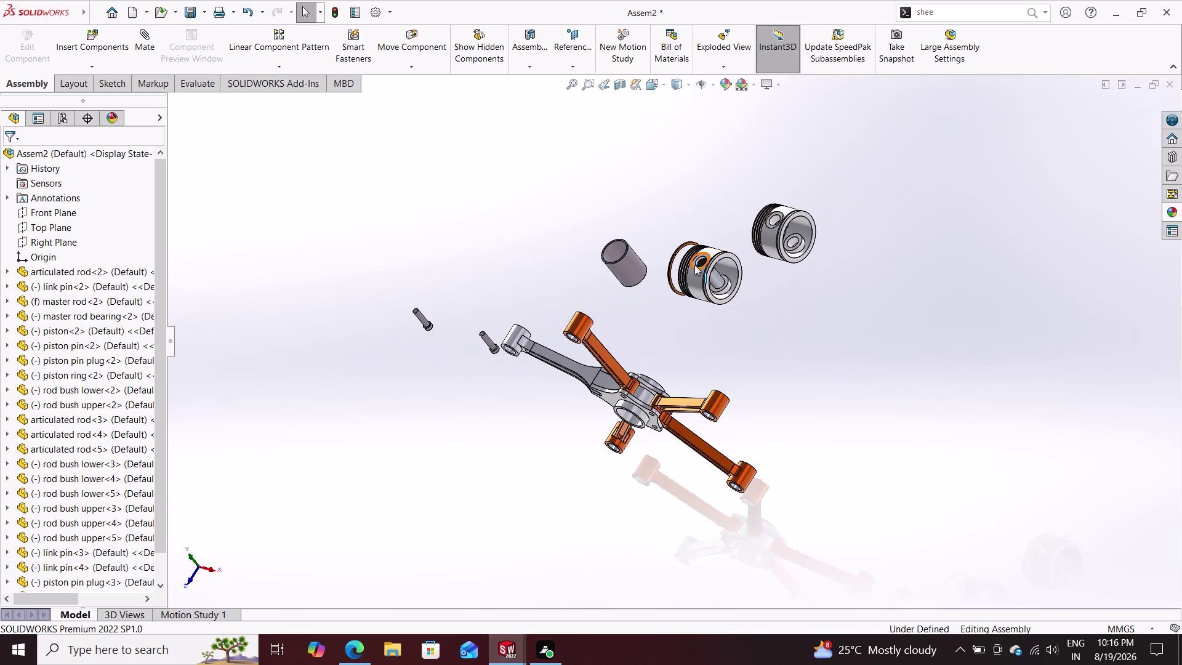
scroll(down, 3)
scroll(down, 3)
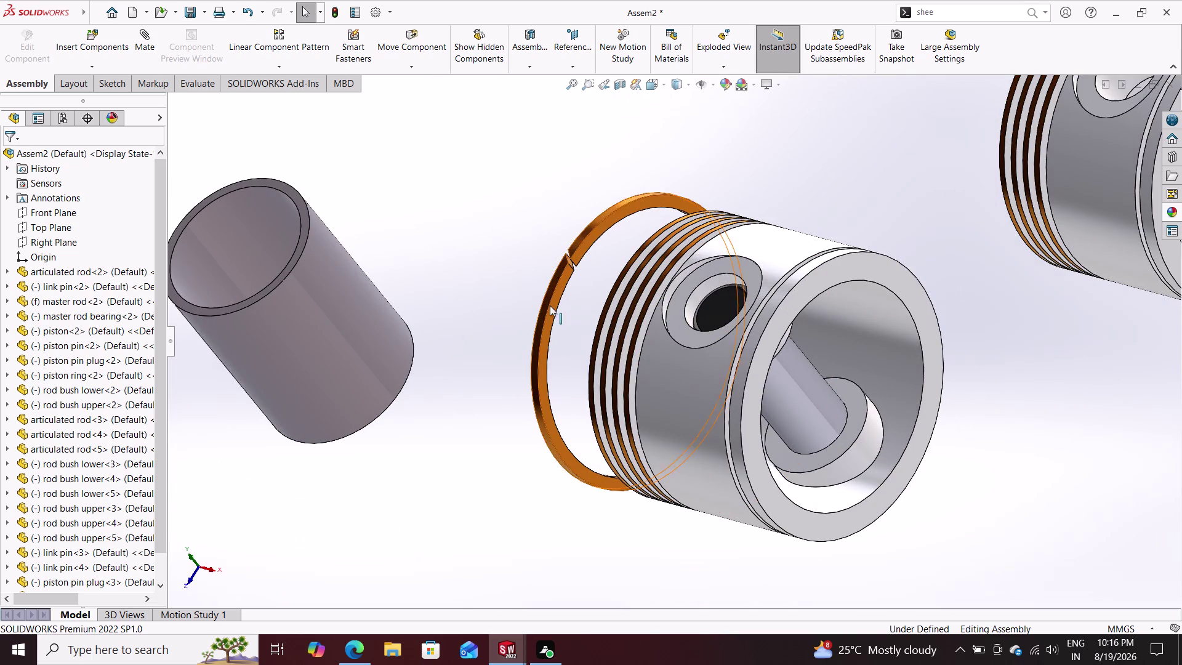
click(551, 306)
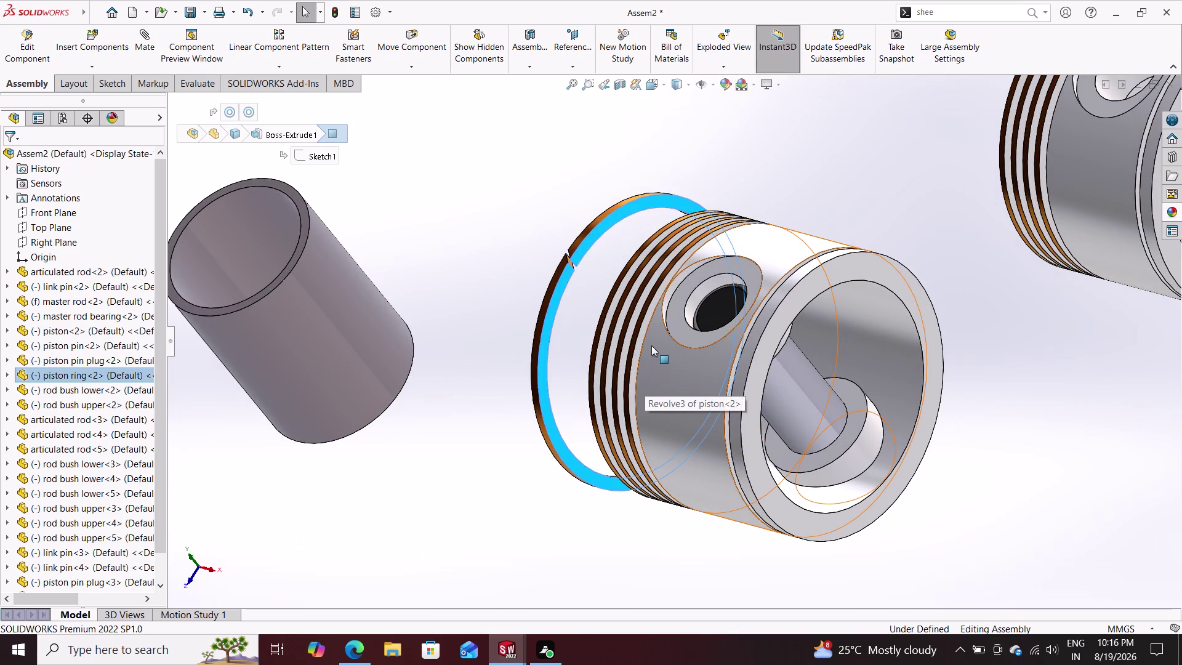
scroll(down, 3)
scroll(down, 3)
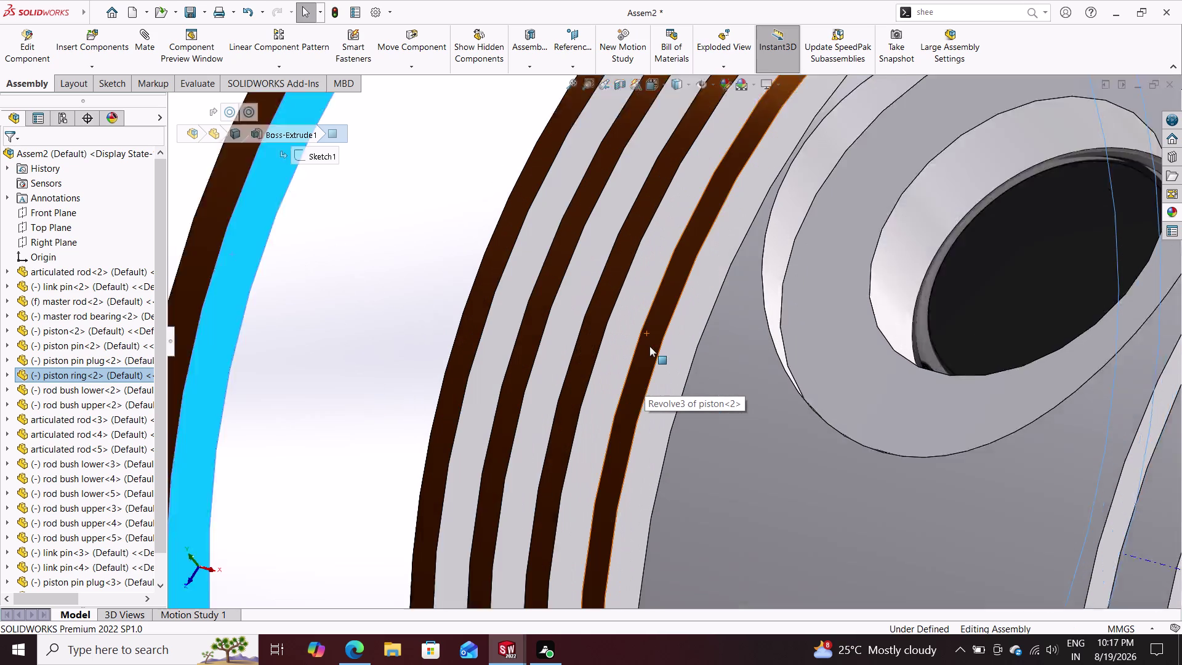
scroll(down, 3)
click(647, 335)
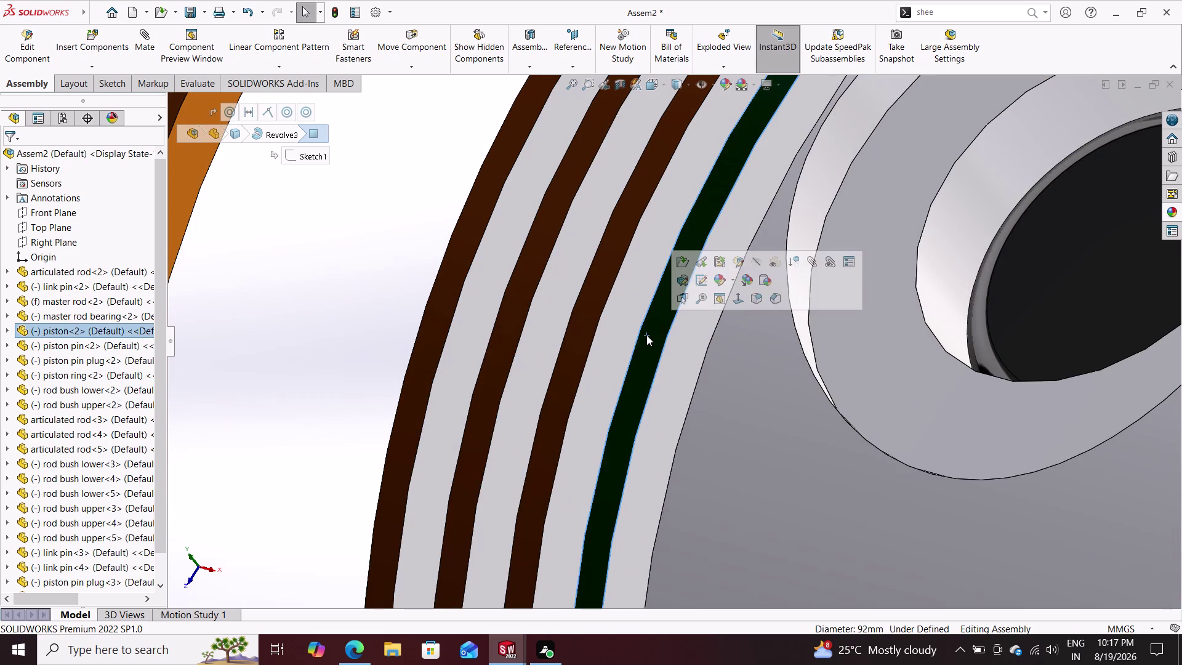
key(Escape)
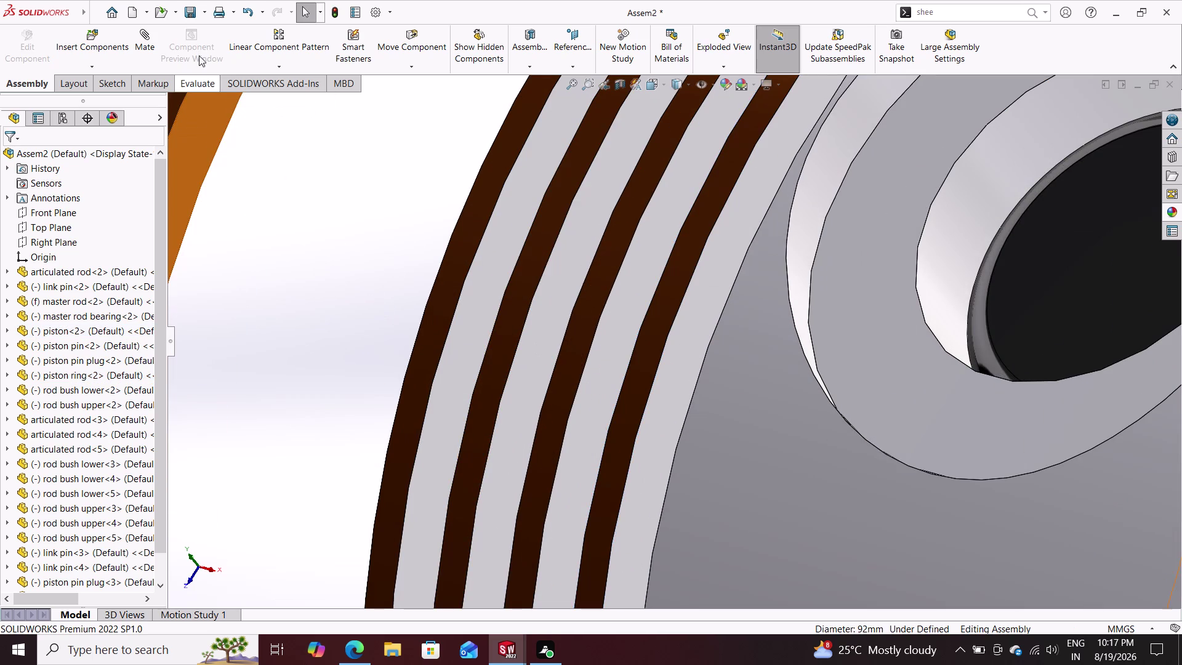
click(147, 40)
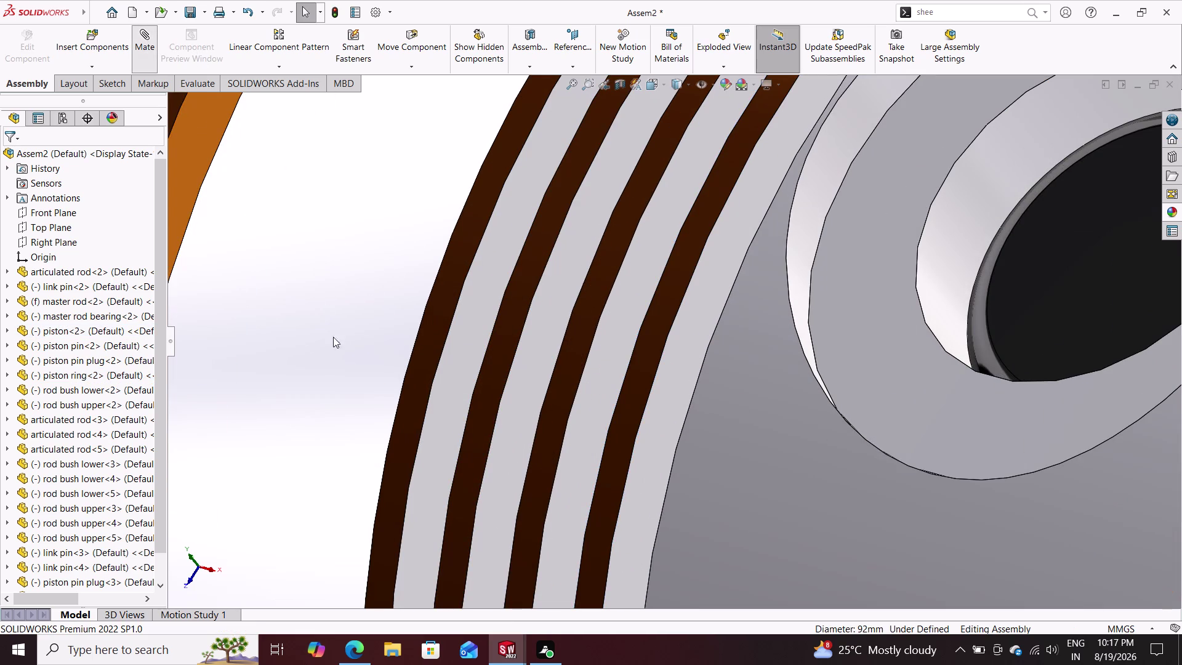
Try mating the ring face to the groove face, then discard the unwanted tangent mate.
click(182, 177)
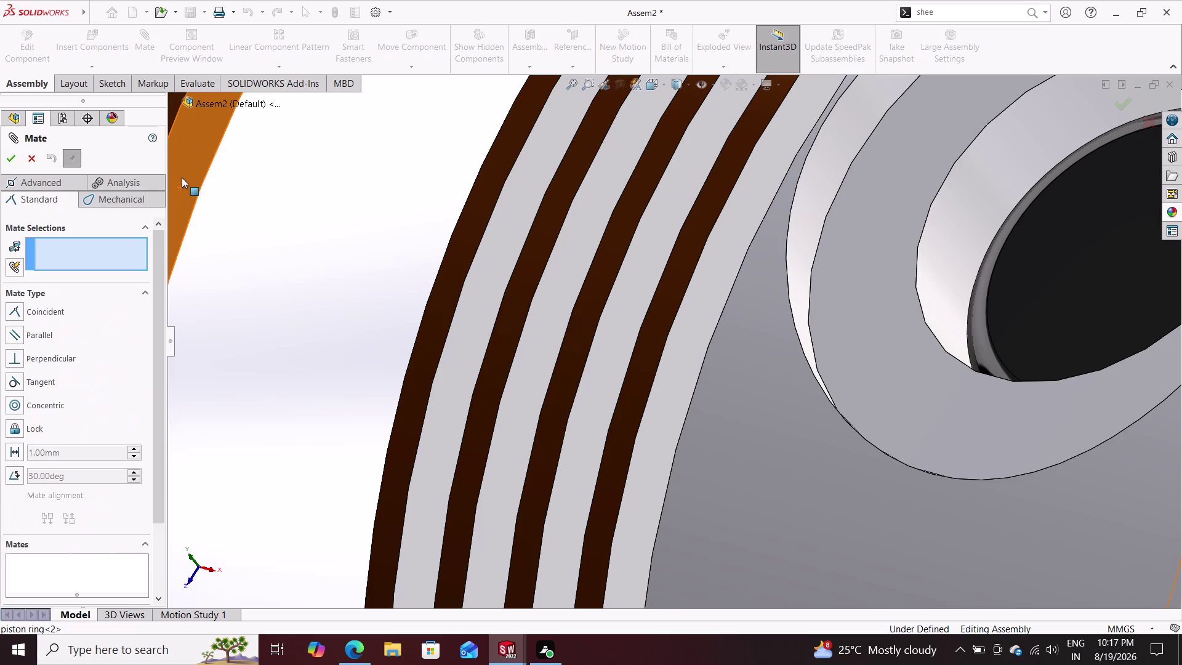
click(636, 368)
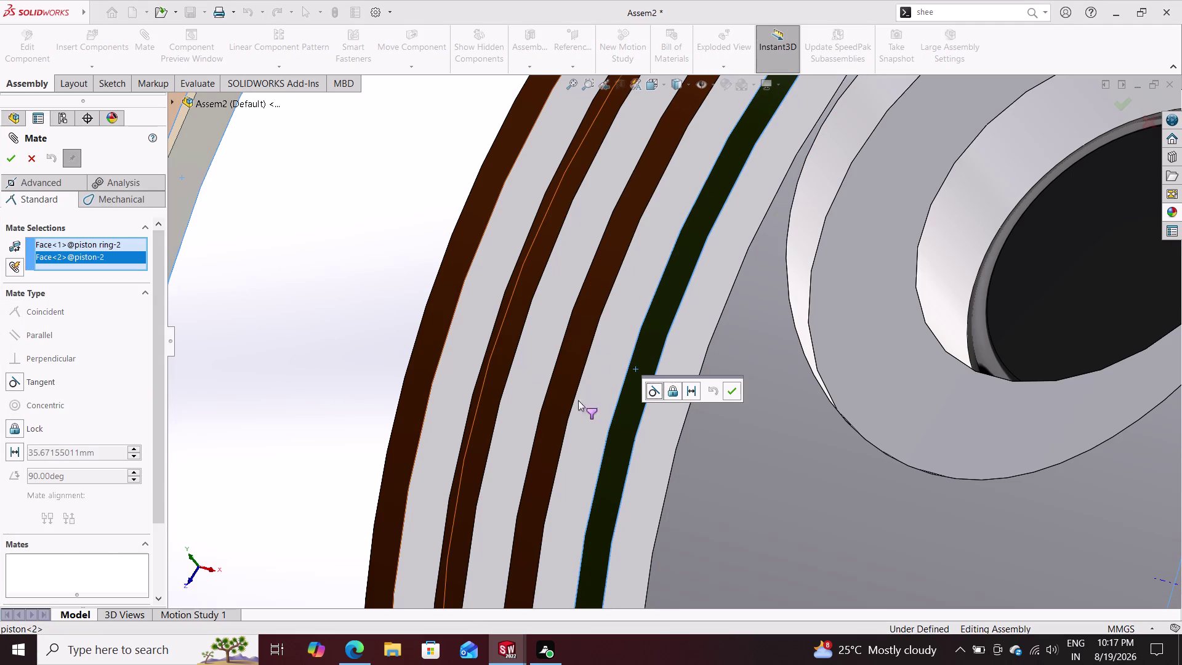
click(733, 392)
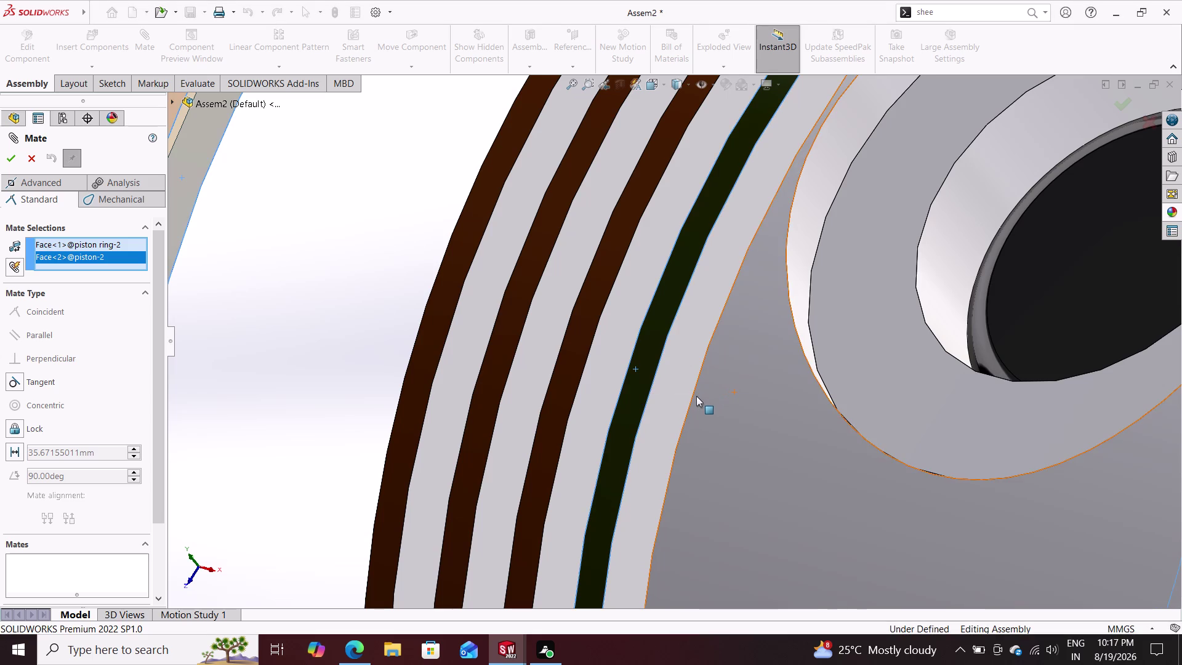
scroll(up, 3)
scroll(up, 3)
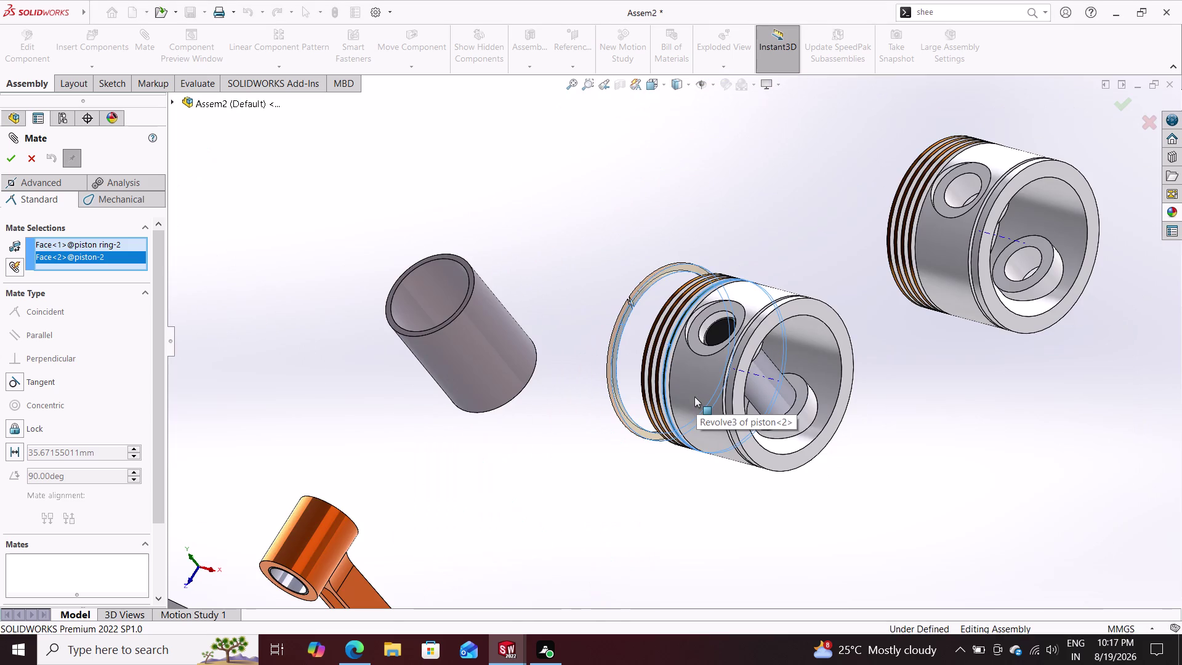
key(Escape)
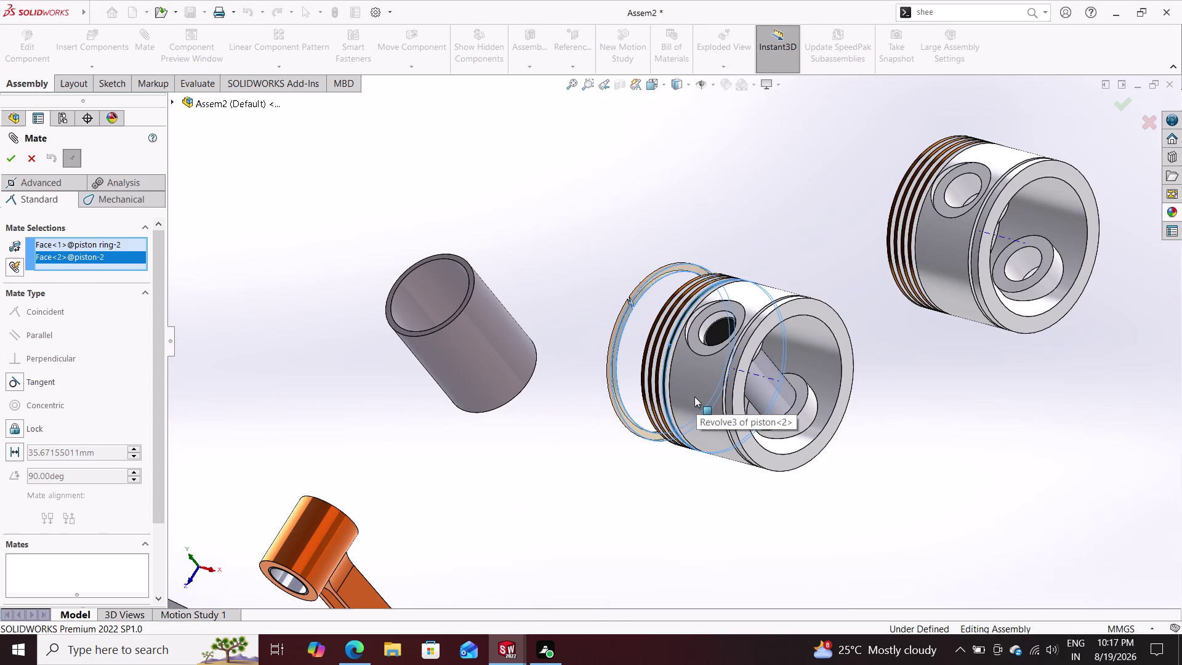
key(Escape)
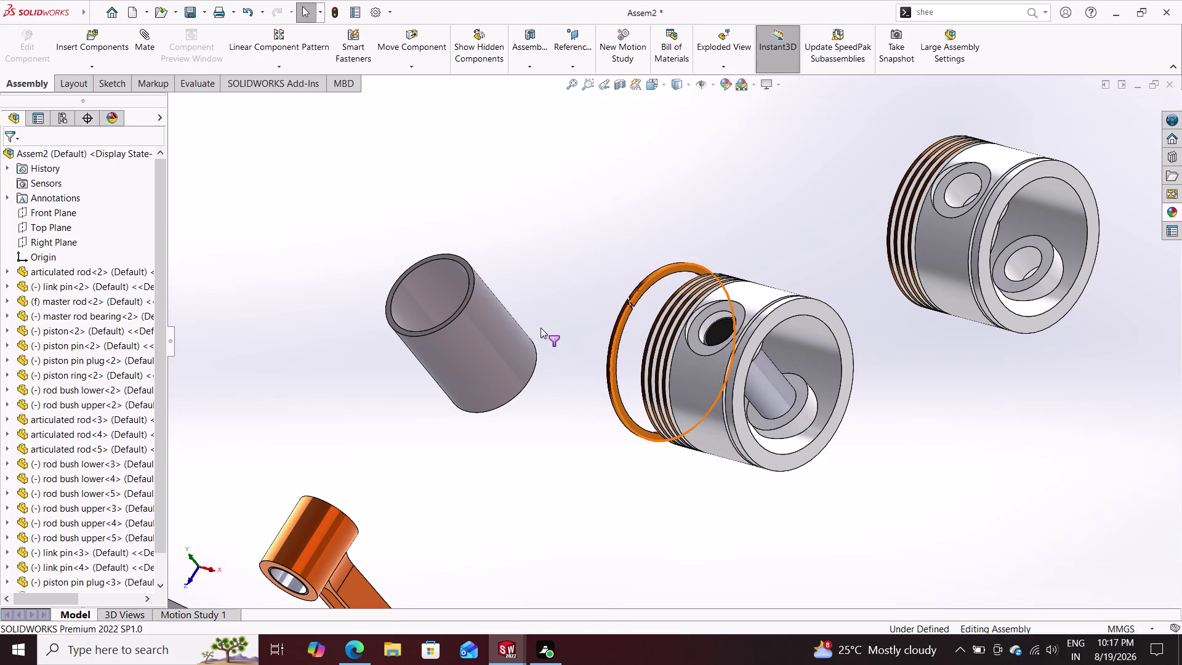
Mate the ring's side face coincident to the piston's groove face.
click(154, 37)
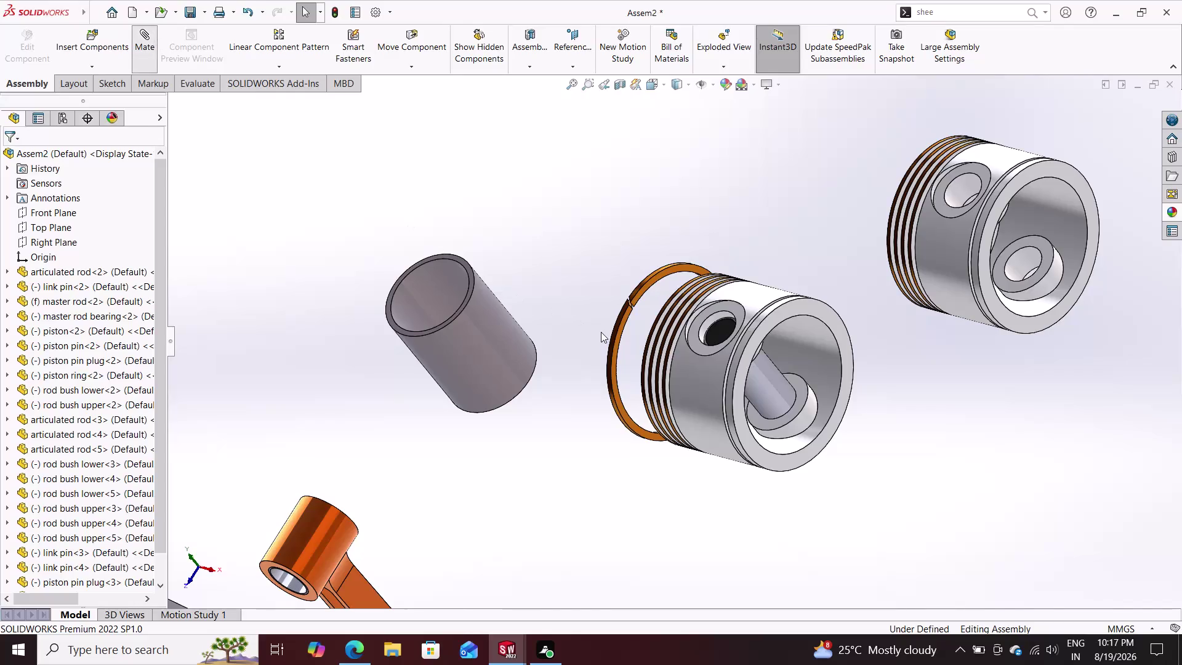
scroll(down, 3)
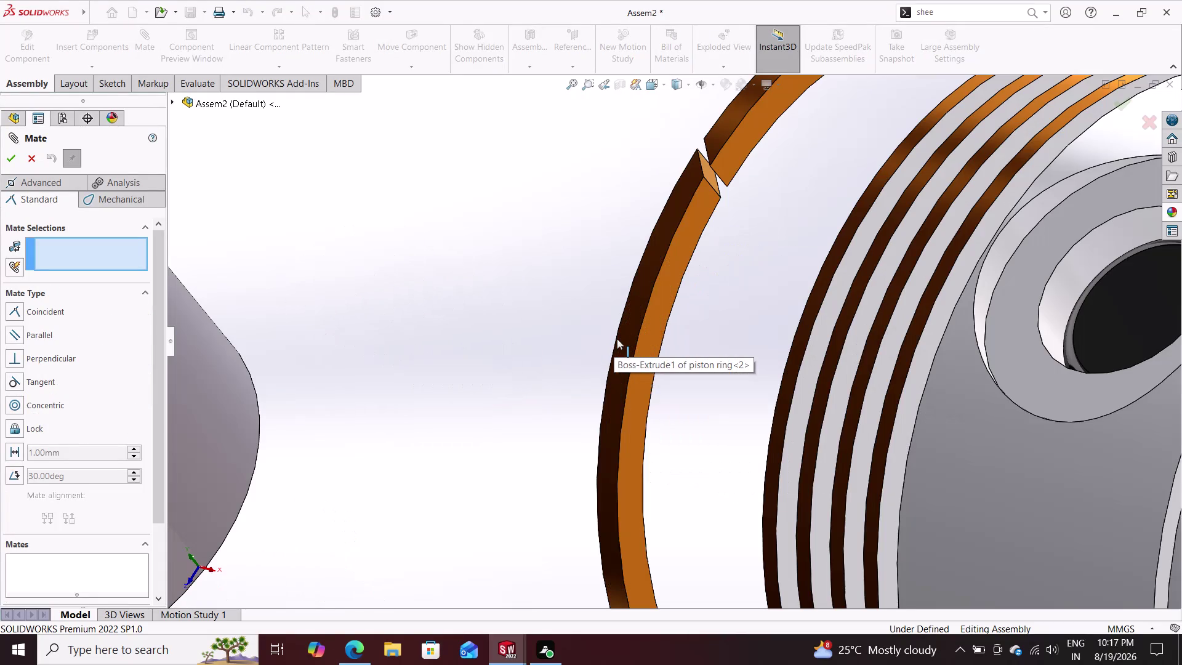
click(649, 341)
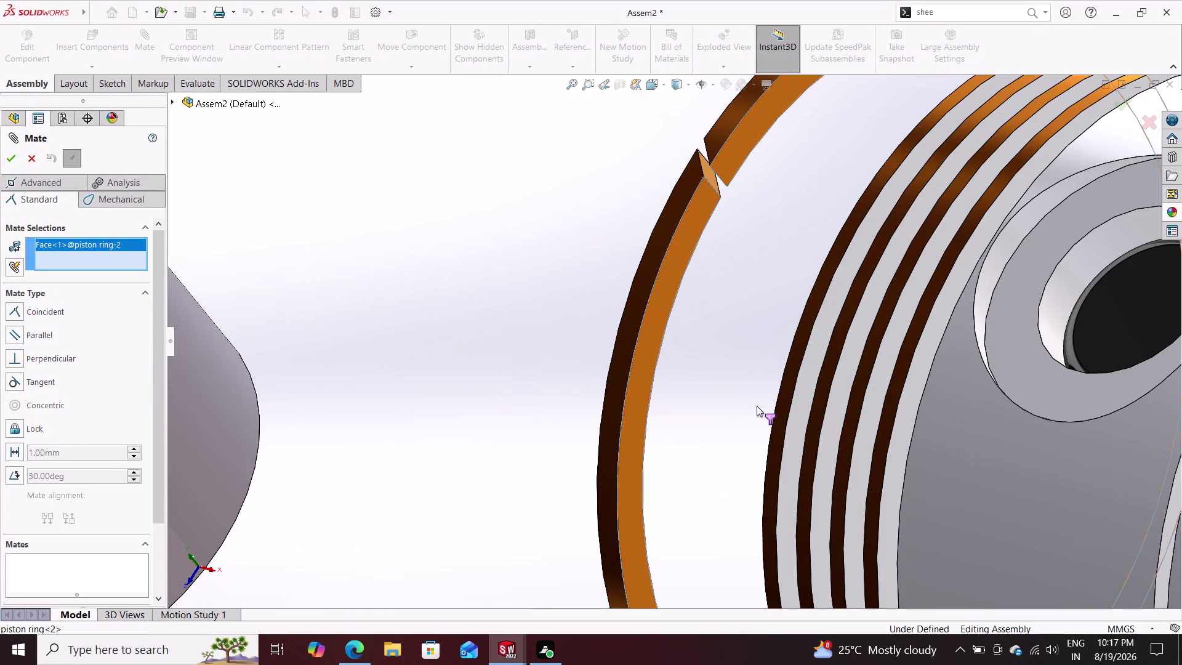
scroll(down, 3)
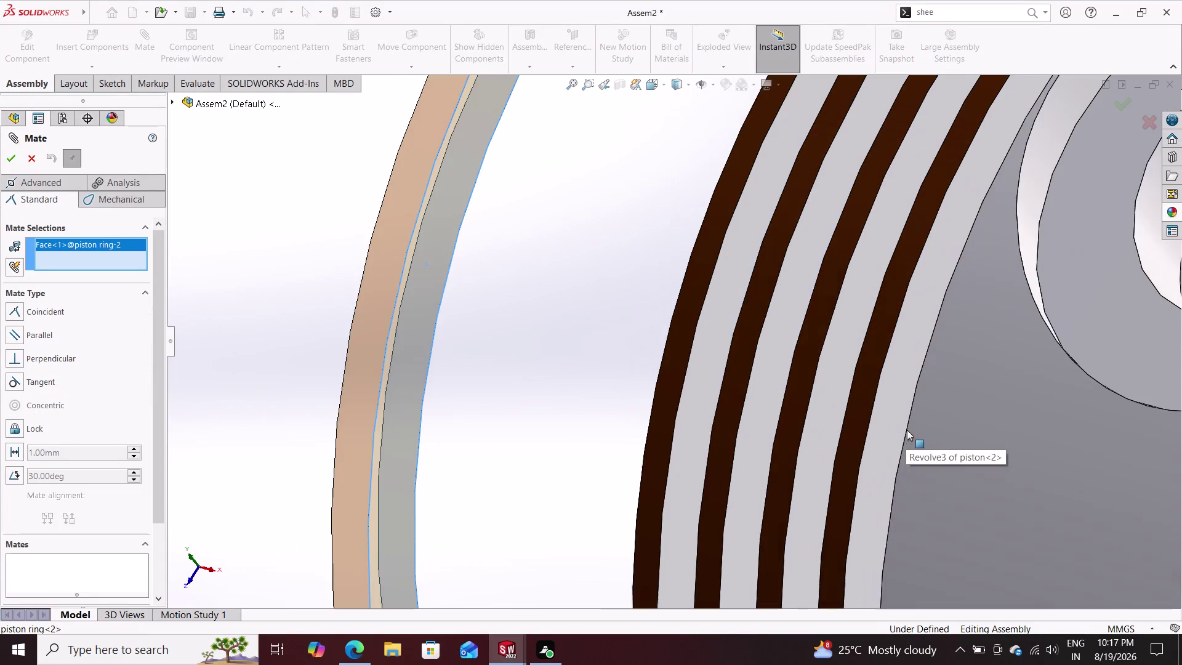
middle_drag(493, 307, 558, 346)
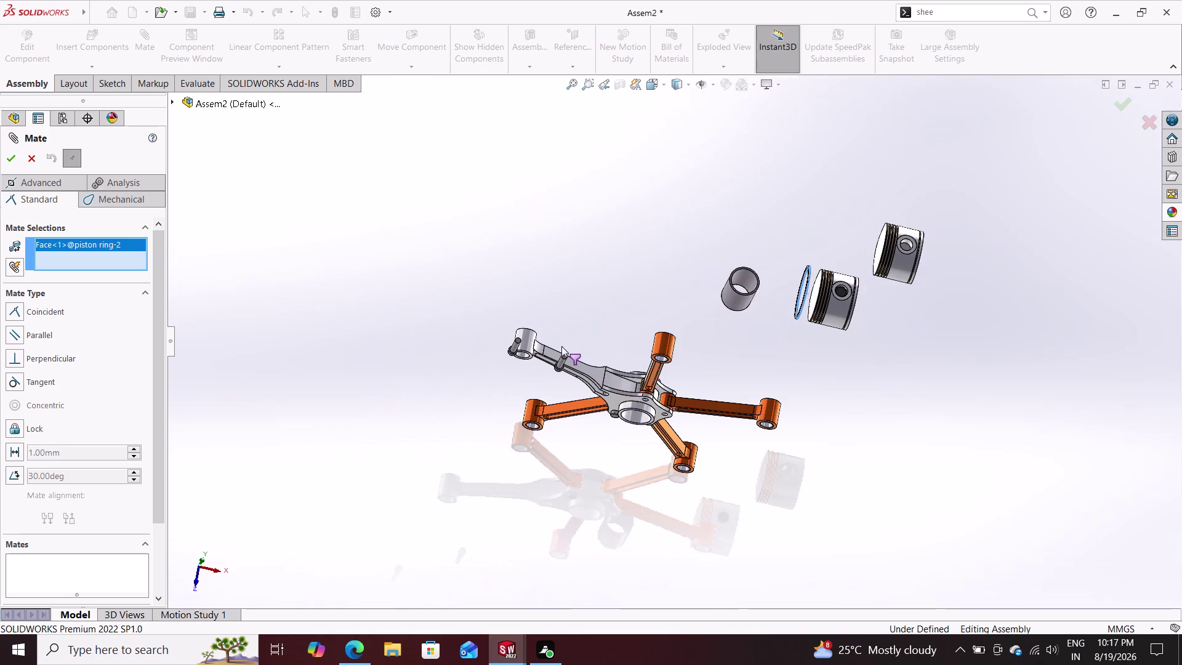
middle_drag(564, 342, 693, 325)
middle_drag(640, 295, 568, 303)
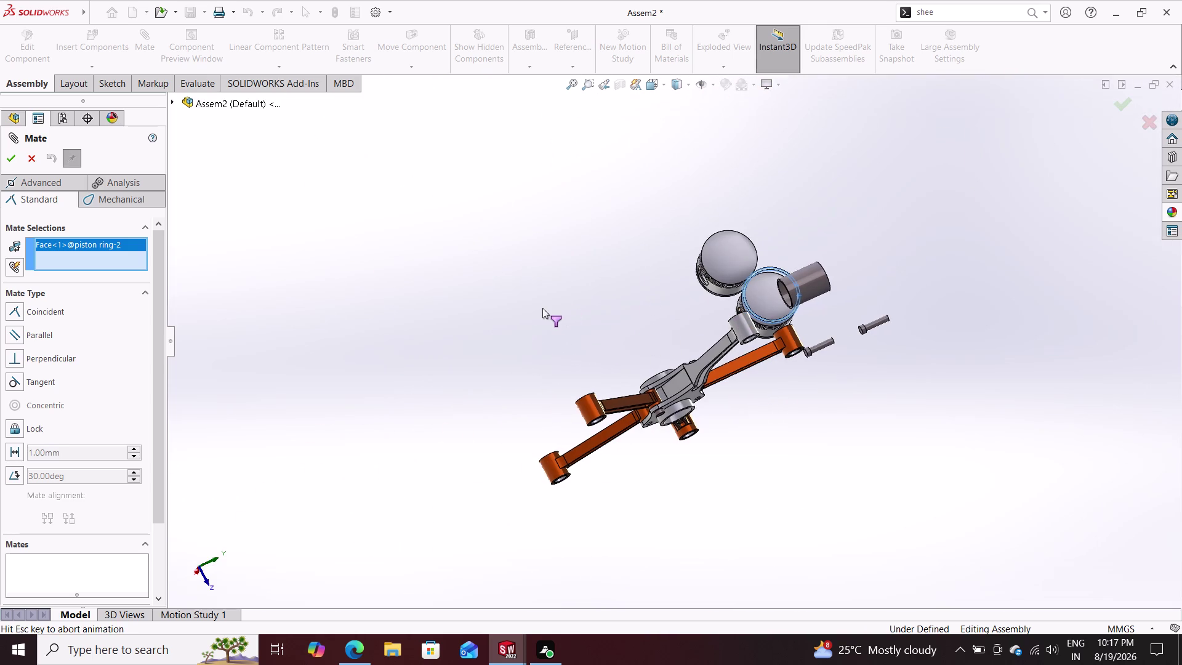
middle_drag(568, 302, 536, 308)
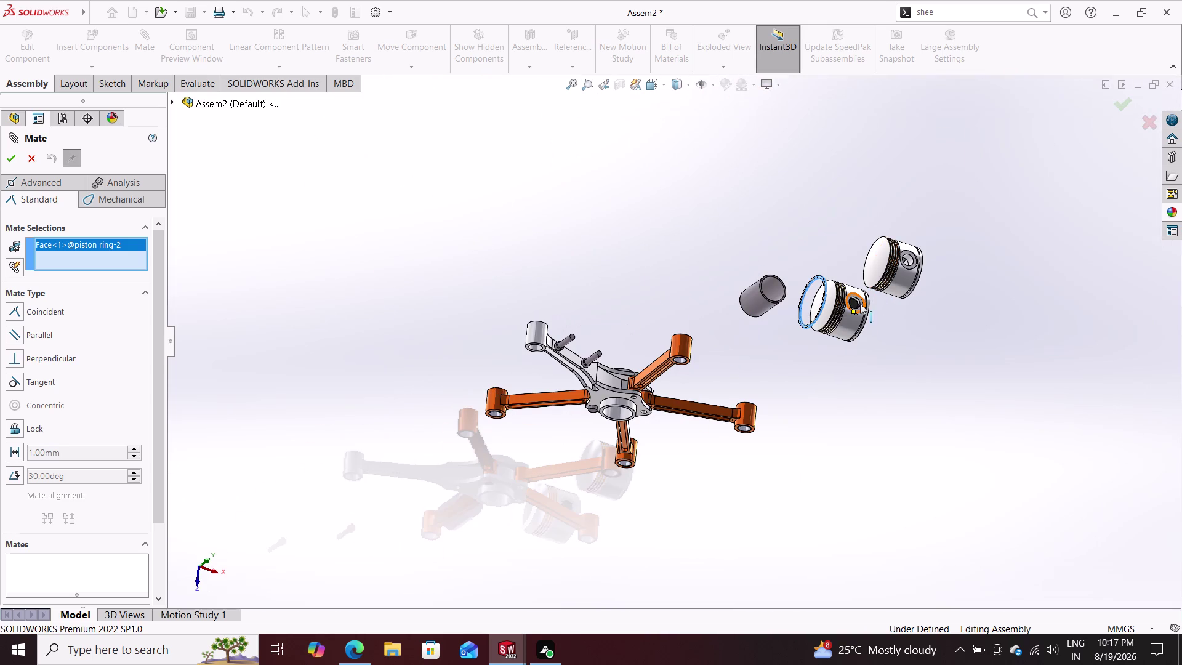
scroll(down, 3)
scroll(down, 3)
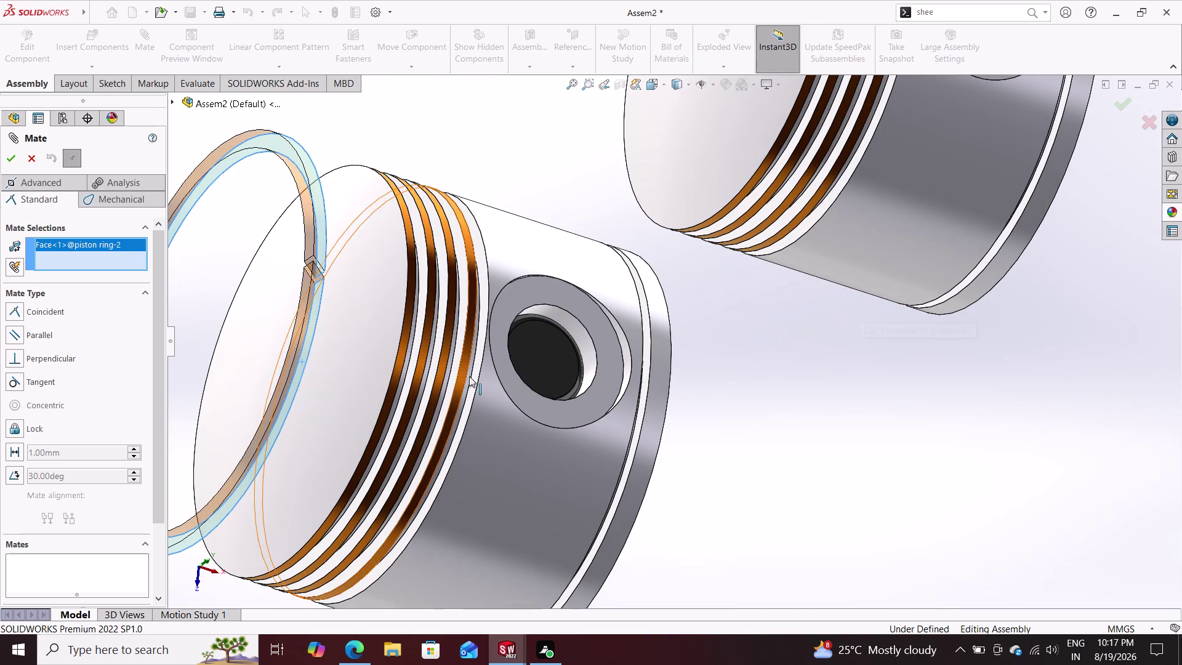
click(476, 369)
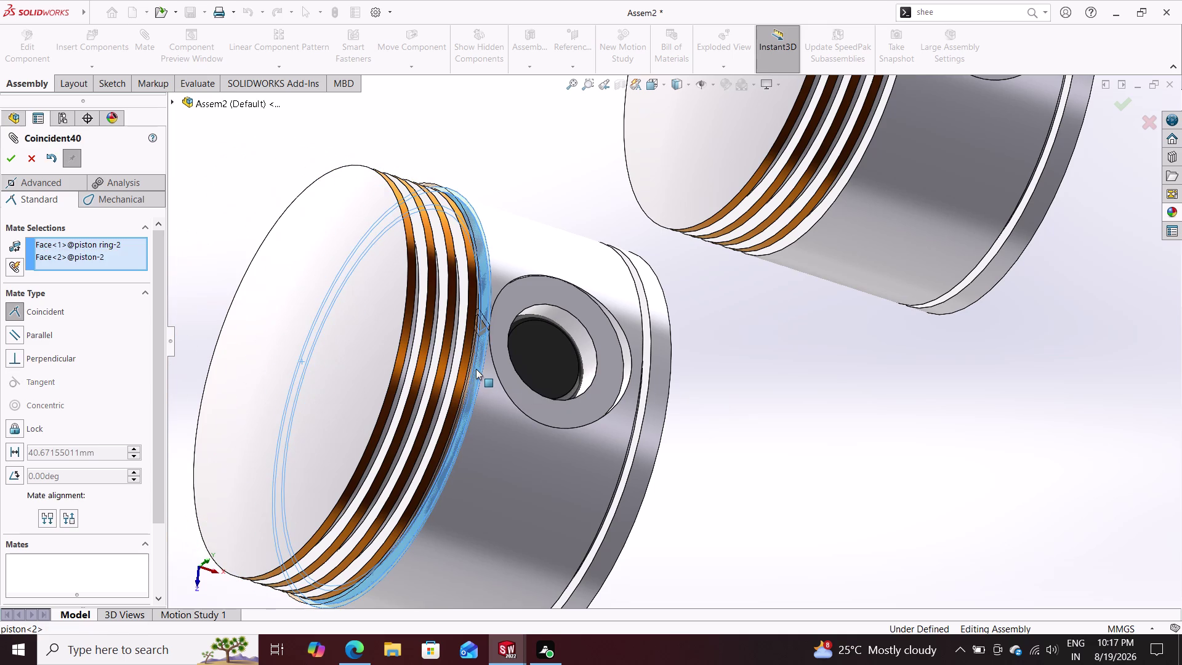
click(458, 386)
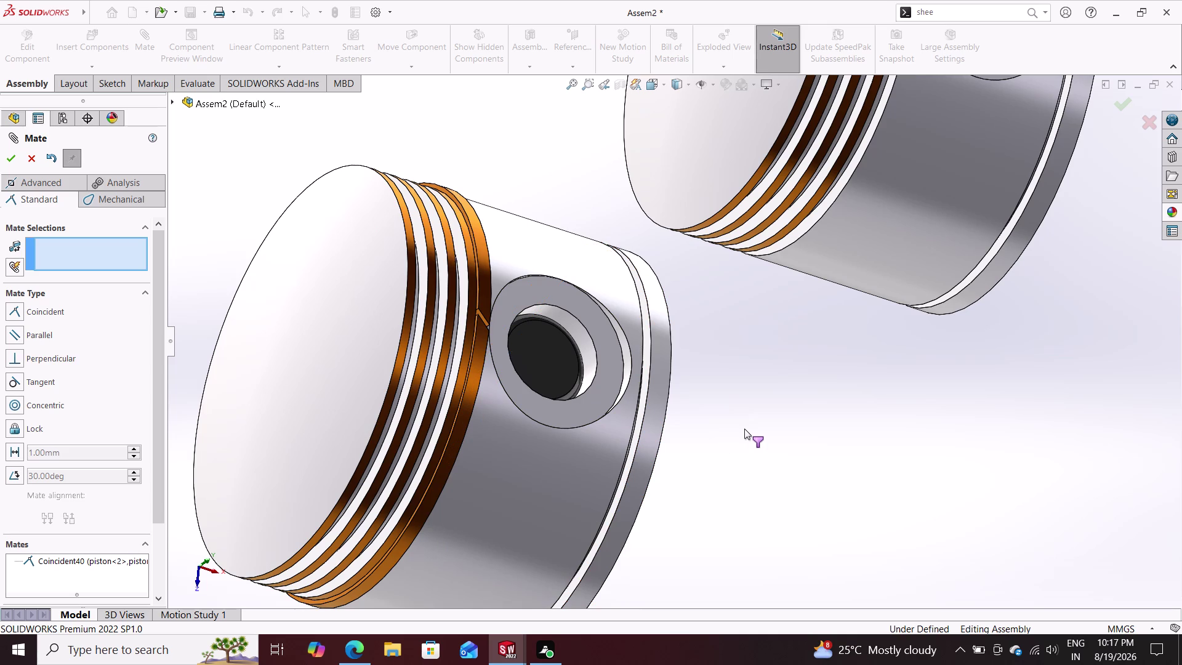
click(509, 648)
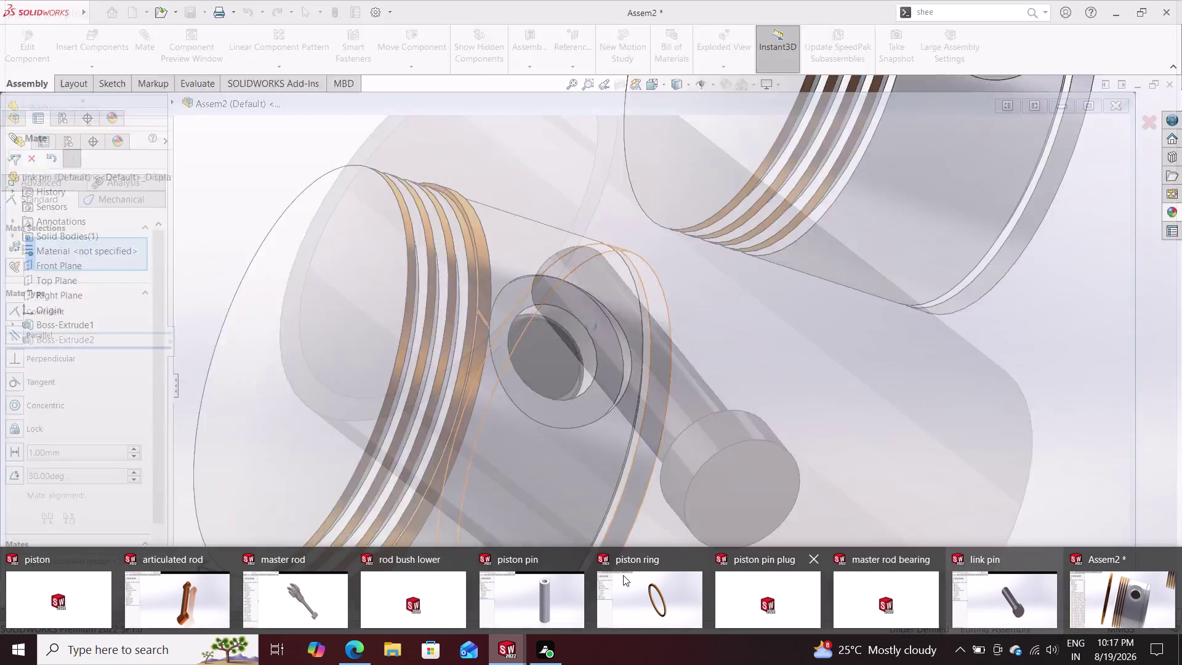
In the piston ring part, apply a gold appearance to the ring body.
click(634, 584)
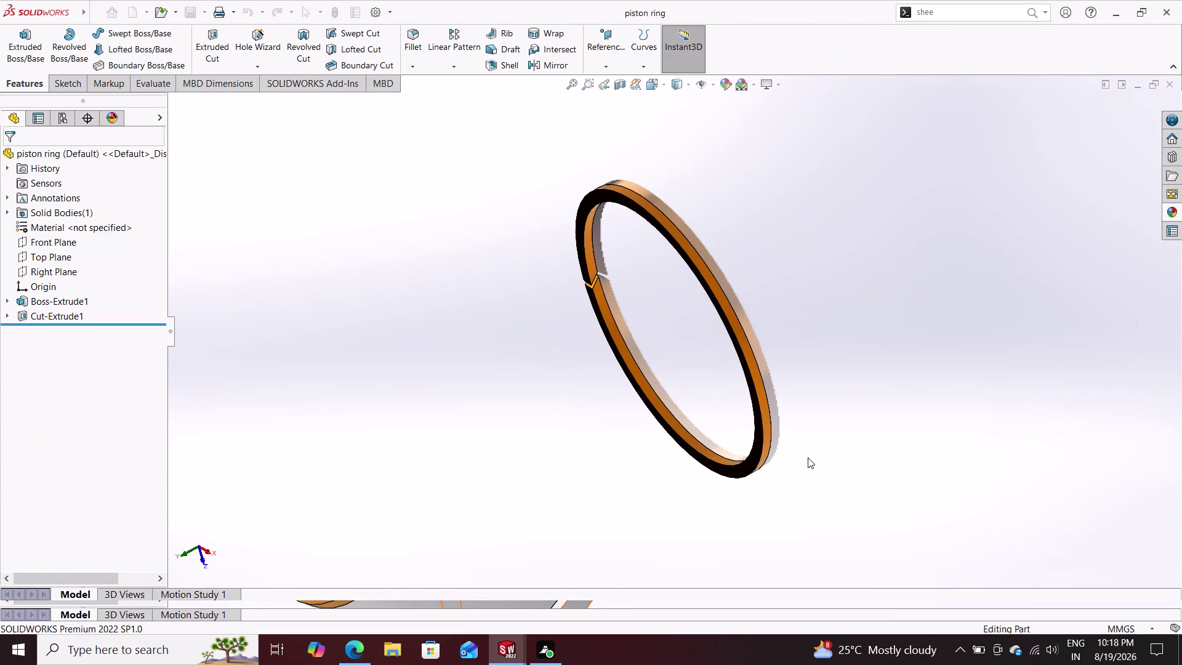
click(1173, 209)
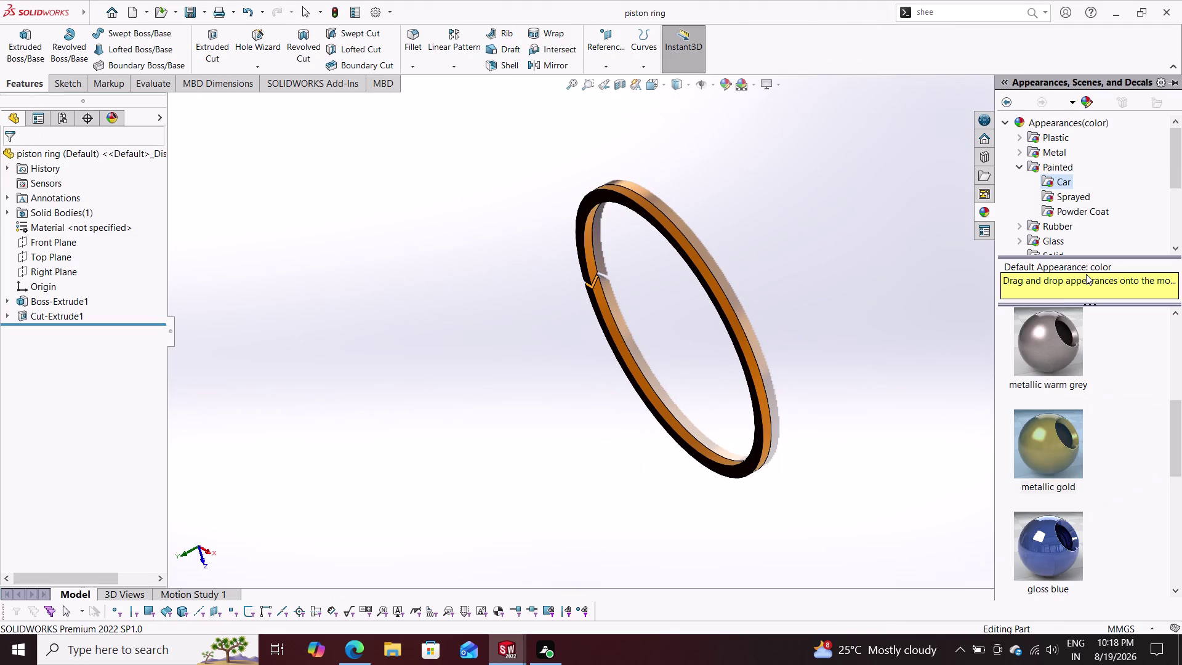
drag(1058, 449, 653, 387)
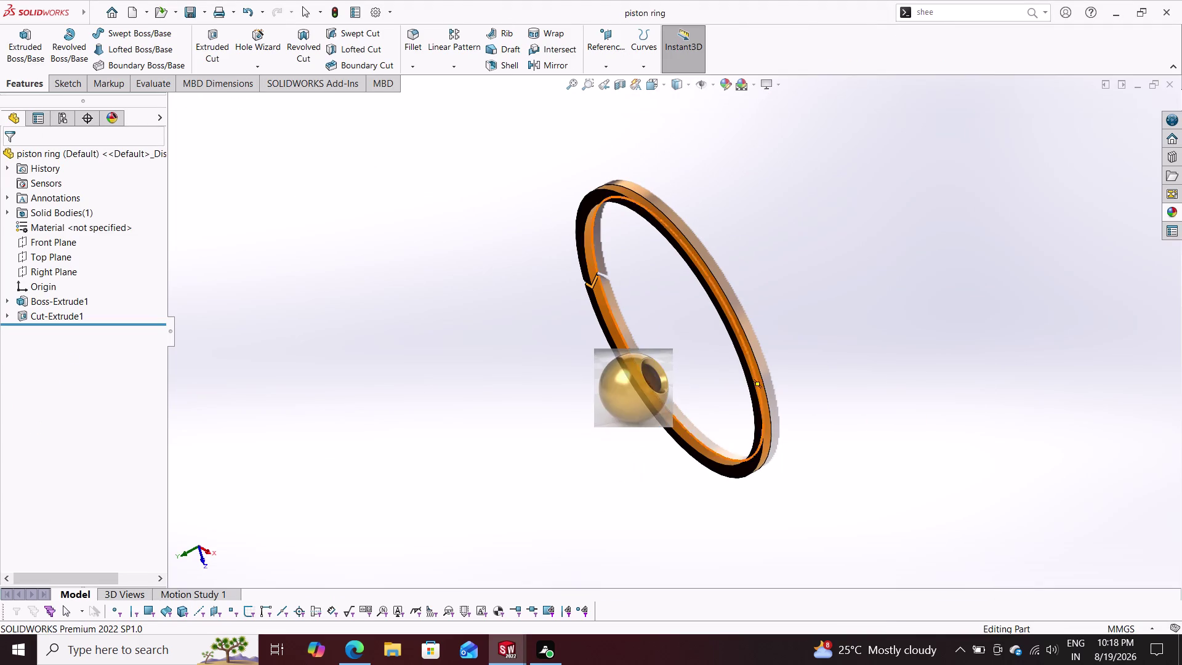
drag(653, 387, 754, 361)
click(769, 361)
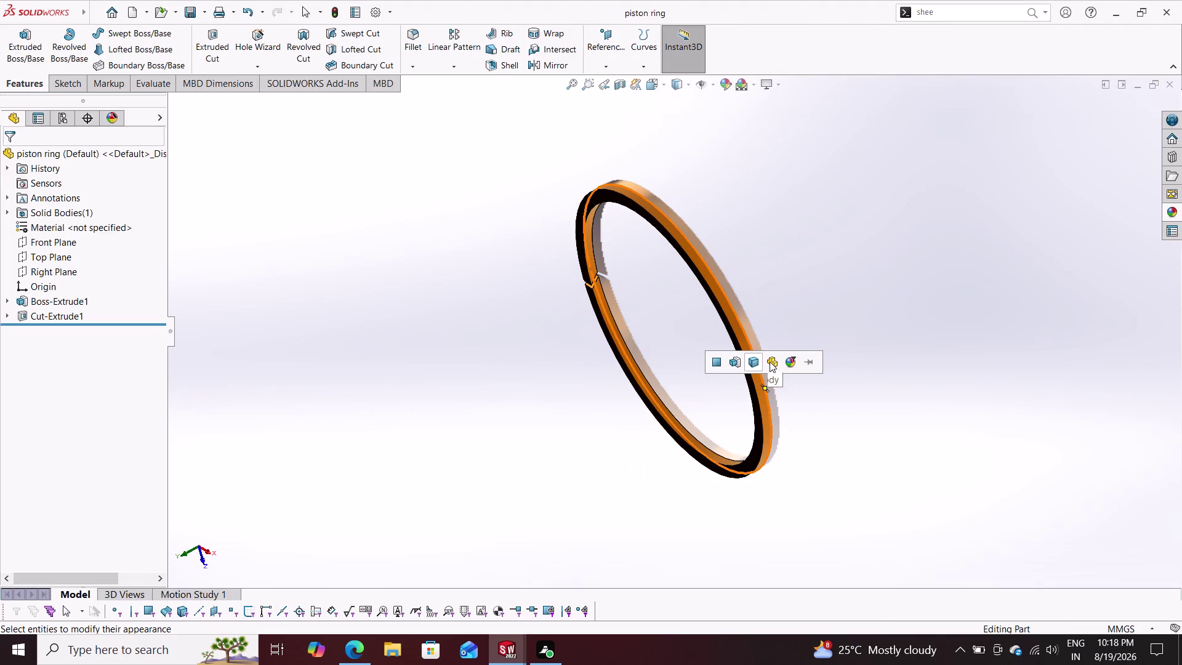
middle_drag(835, 346, 730, 382)
middle_drag(834, 341, 737, 391)
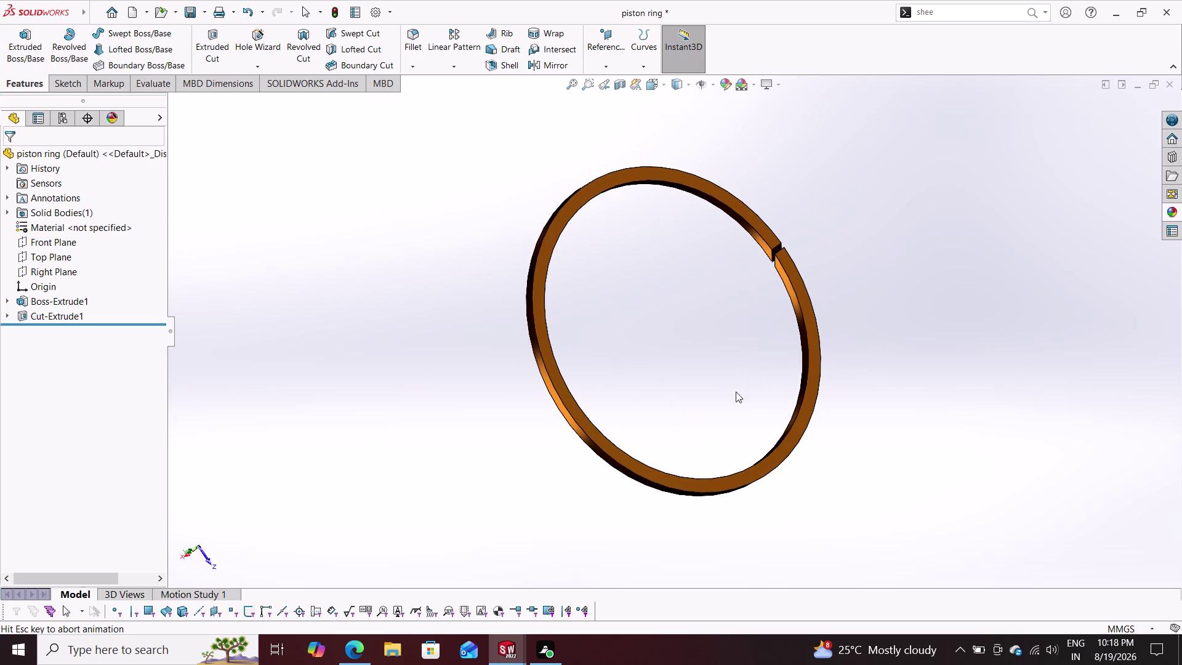
middle_drag(737, 391, 735, 392)
Apply a blue appearance to the whole ring and return to Assem2.
click(1181, 211)
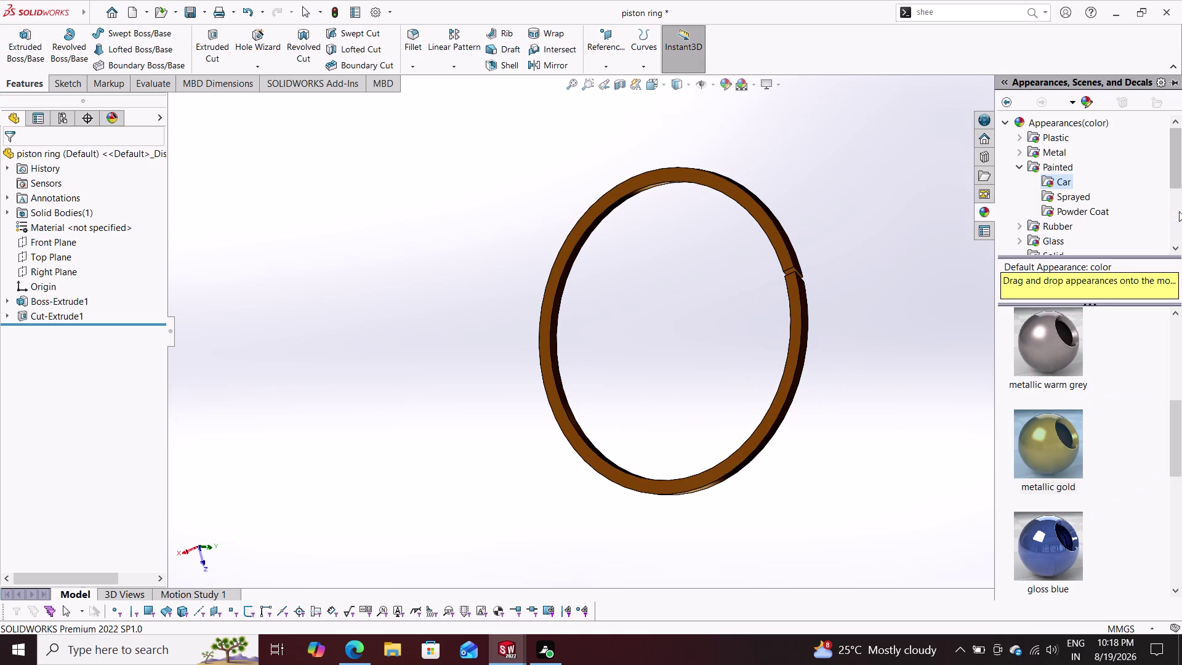
scroll(up, 3)
scroll(down, 3)
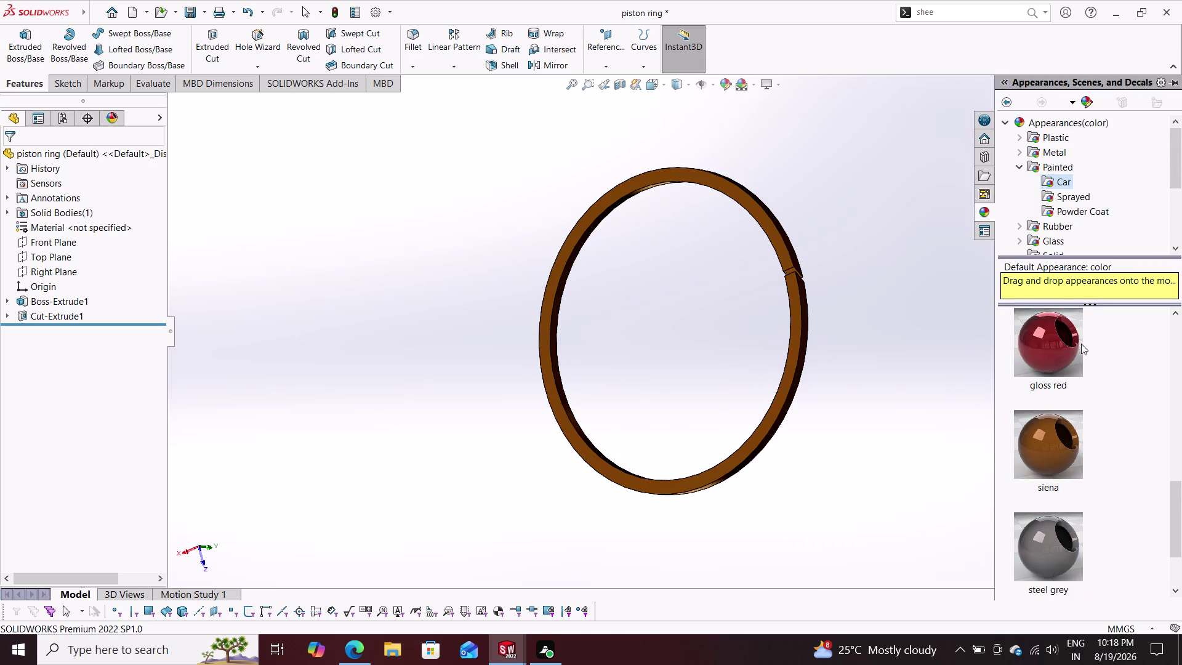
scroll(up, 3)
drag(1040, 447, 817, 319)
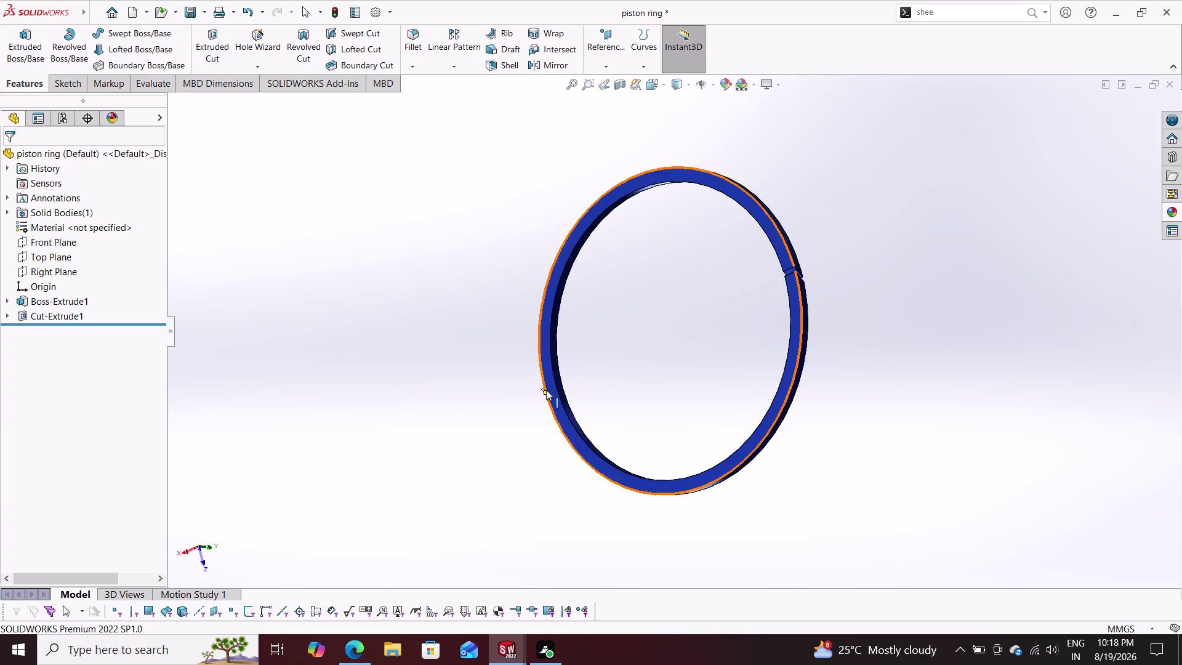
click(191, 7)
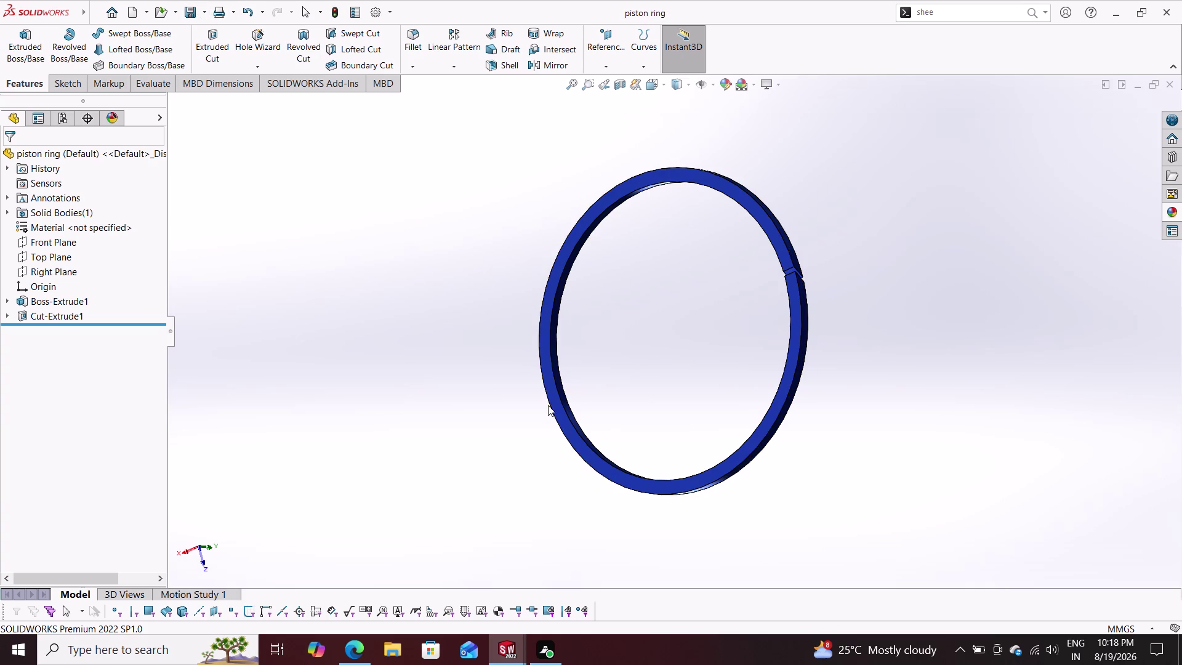
click(508, 650)
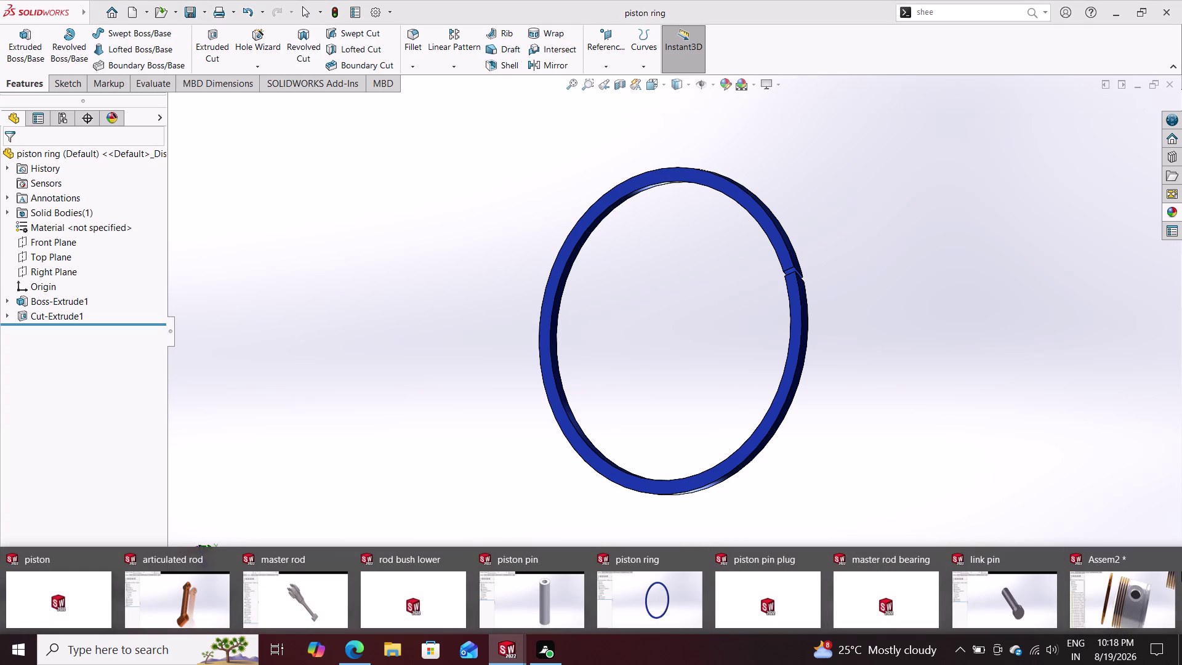
click(1117, 588)
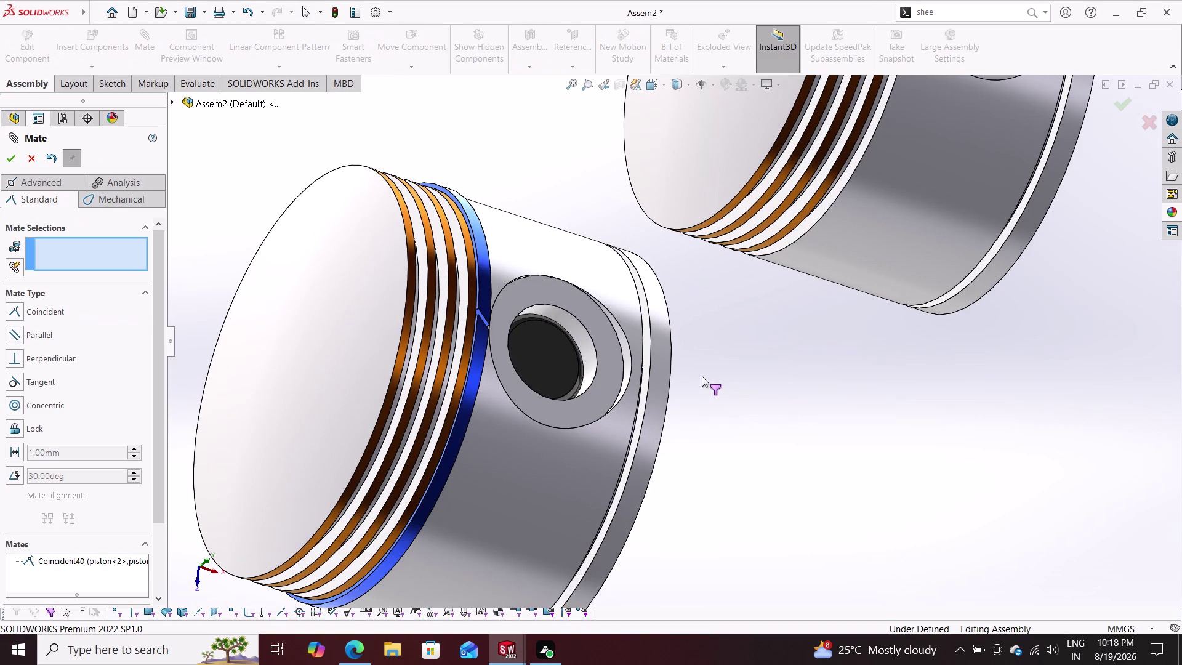
Inspect the blue ring from several angles, then undo Coincident40 to release it.
drag(471, 346, 471, 346)
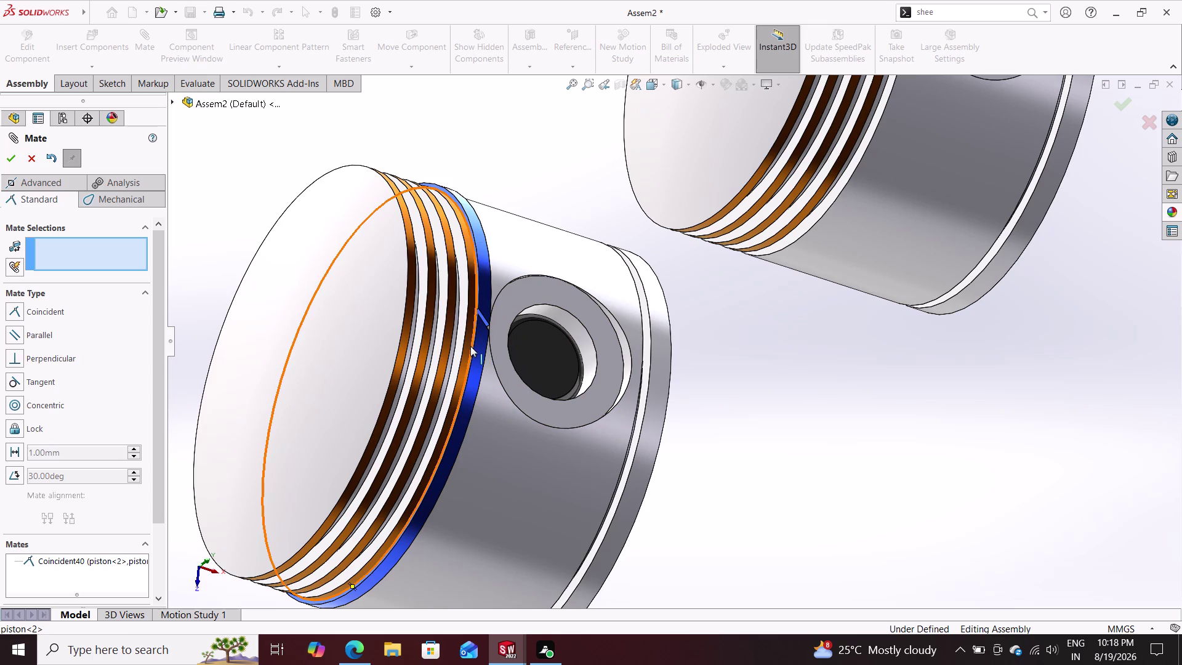
drag(471, 346, 439, 347)
drag(479, 349, 456, 343)
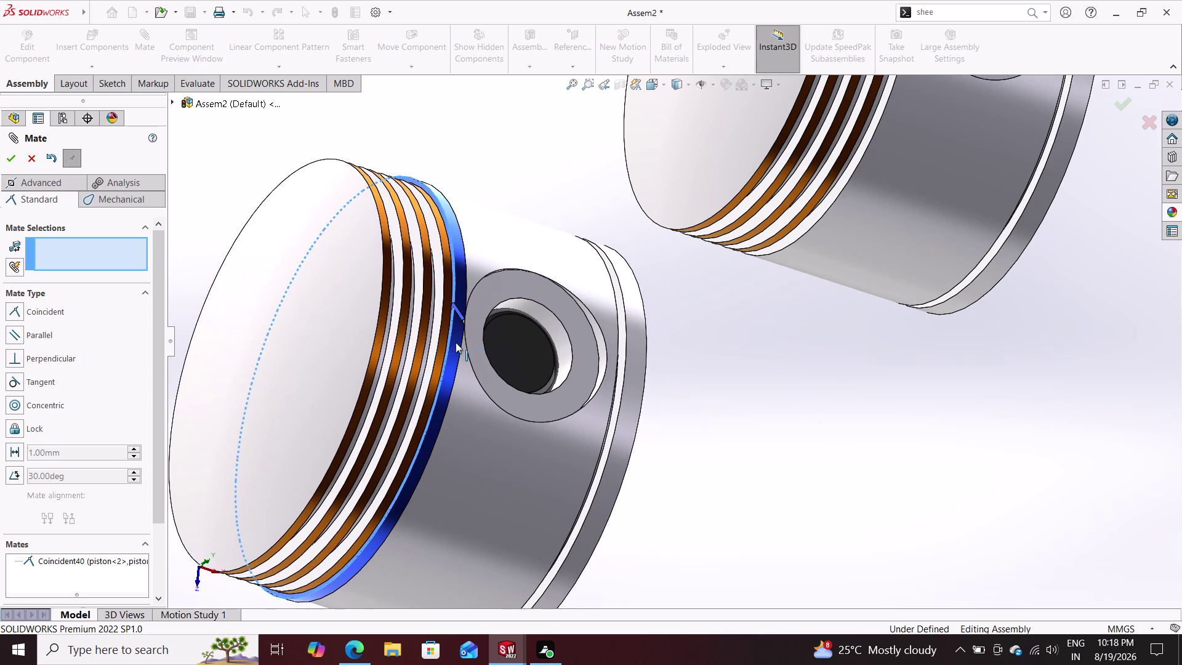
drag(456, 342, 543, 341)
scroll(down, 3)
scroll(up, 3)
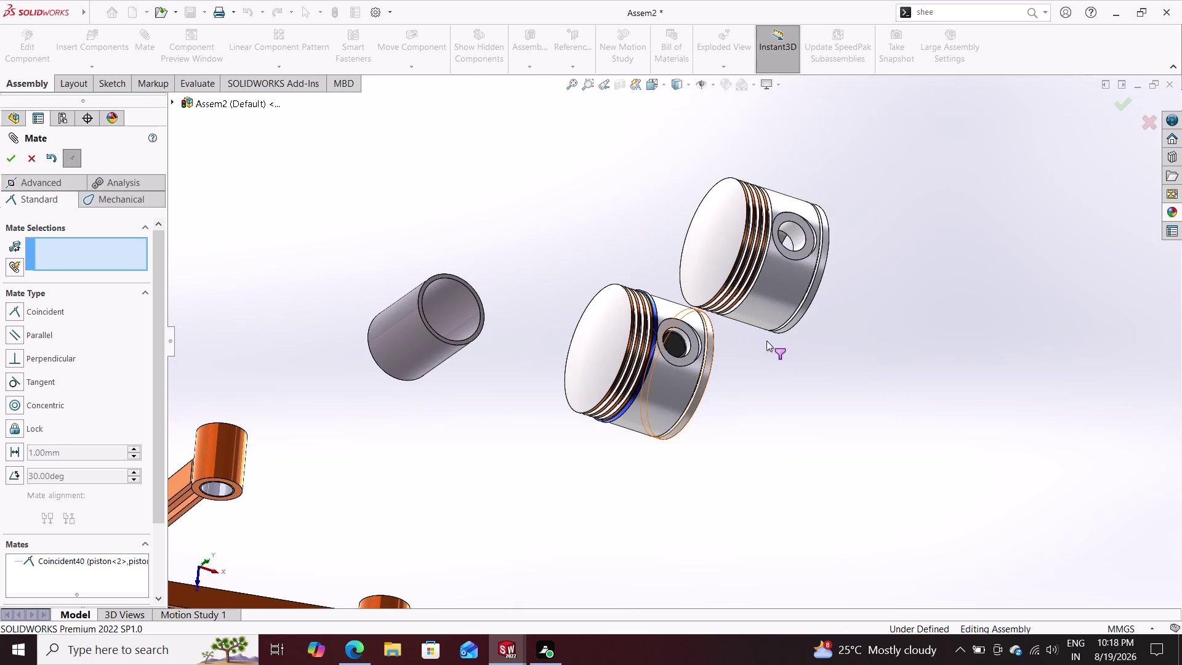
middle_drag(808, 419, 753, 415)
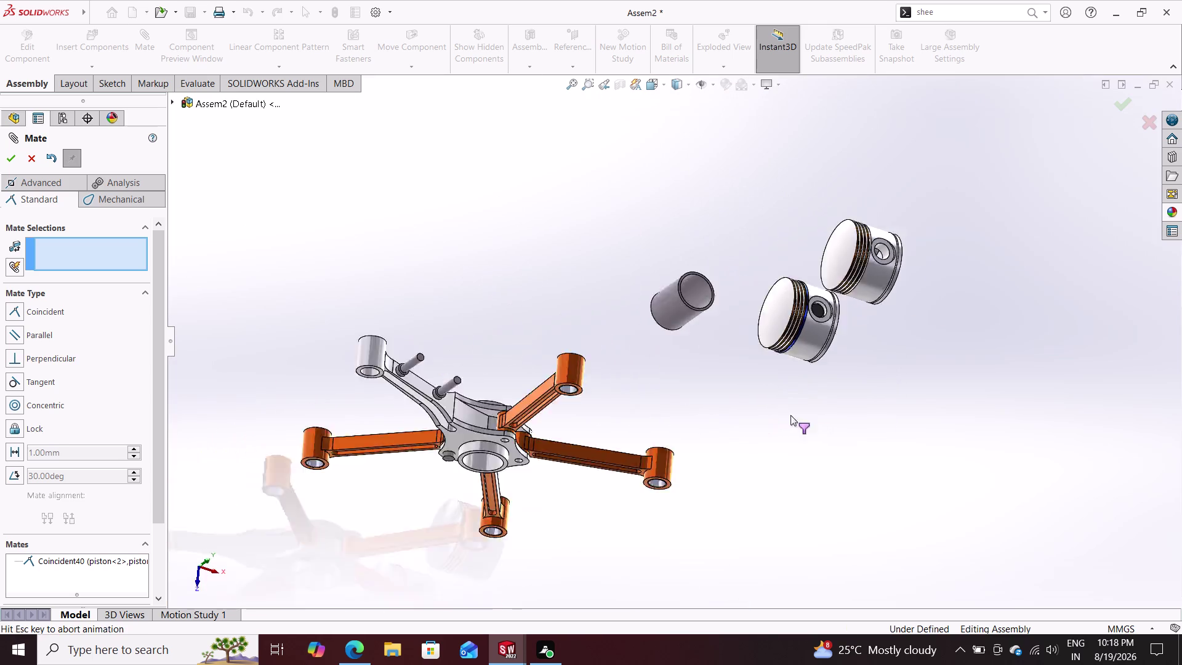
middle_drag(838, 375, 844, 408)
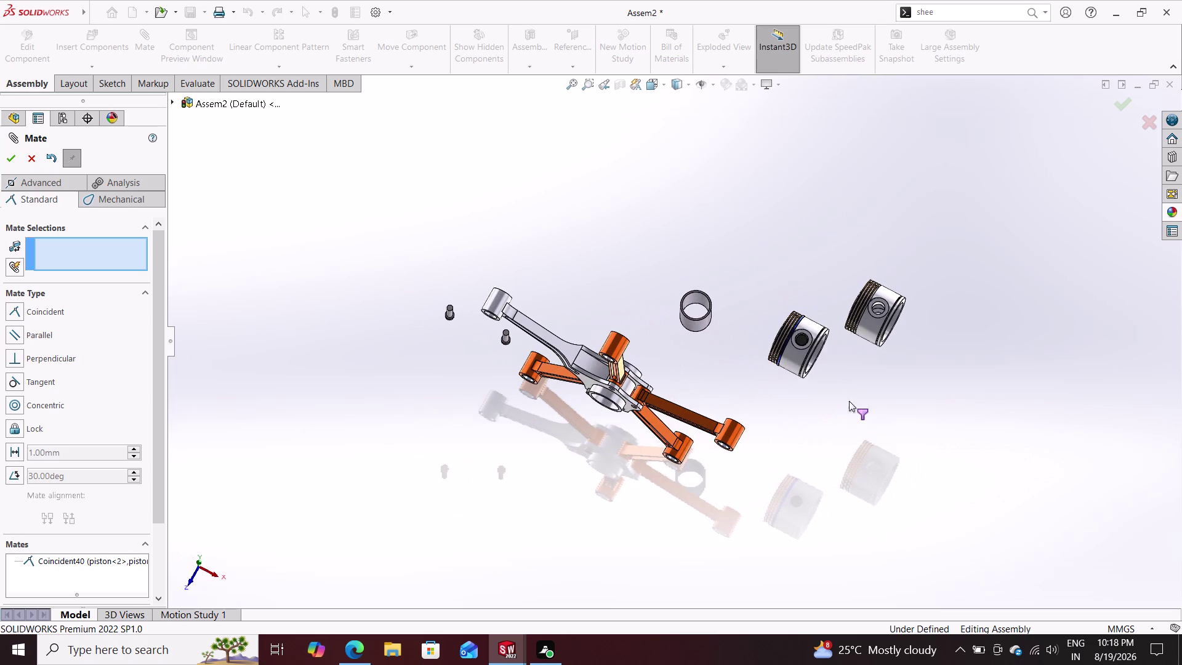
scroll(down, 3)
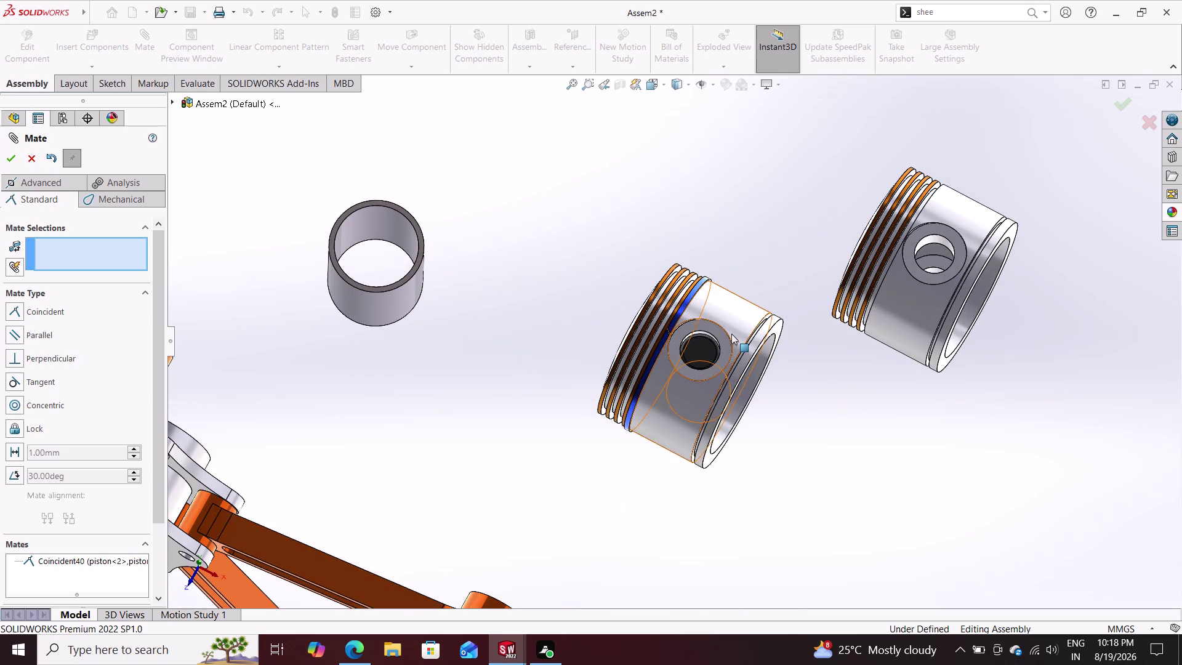
scroll(down, 3)
scroll(down, 3)
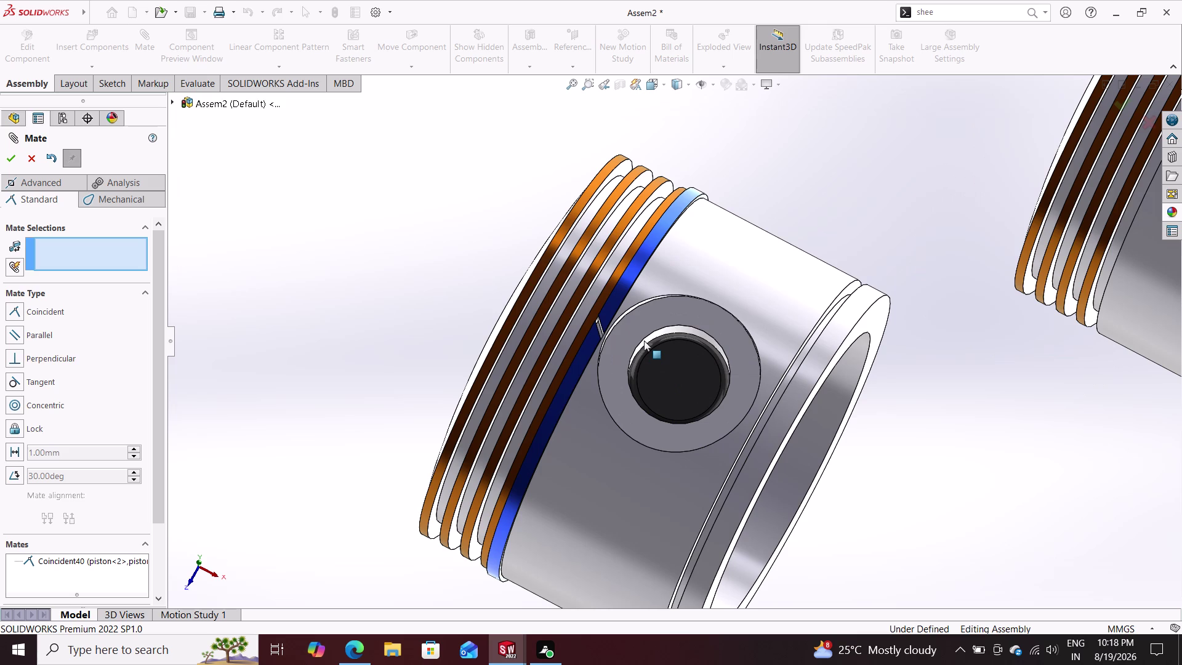
key(ctrl+z)
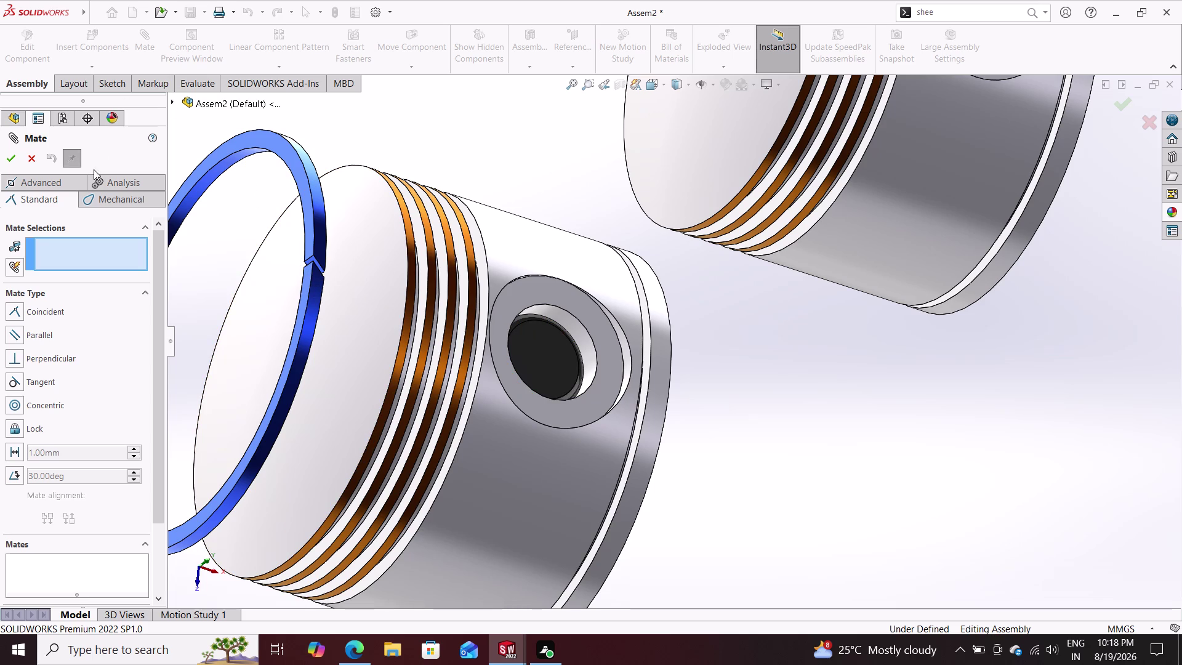
Pick a piston face and a ring face, cancel the mate, and turn toward the piston's open end.
click(471, 315)
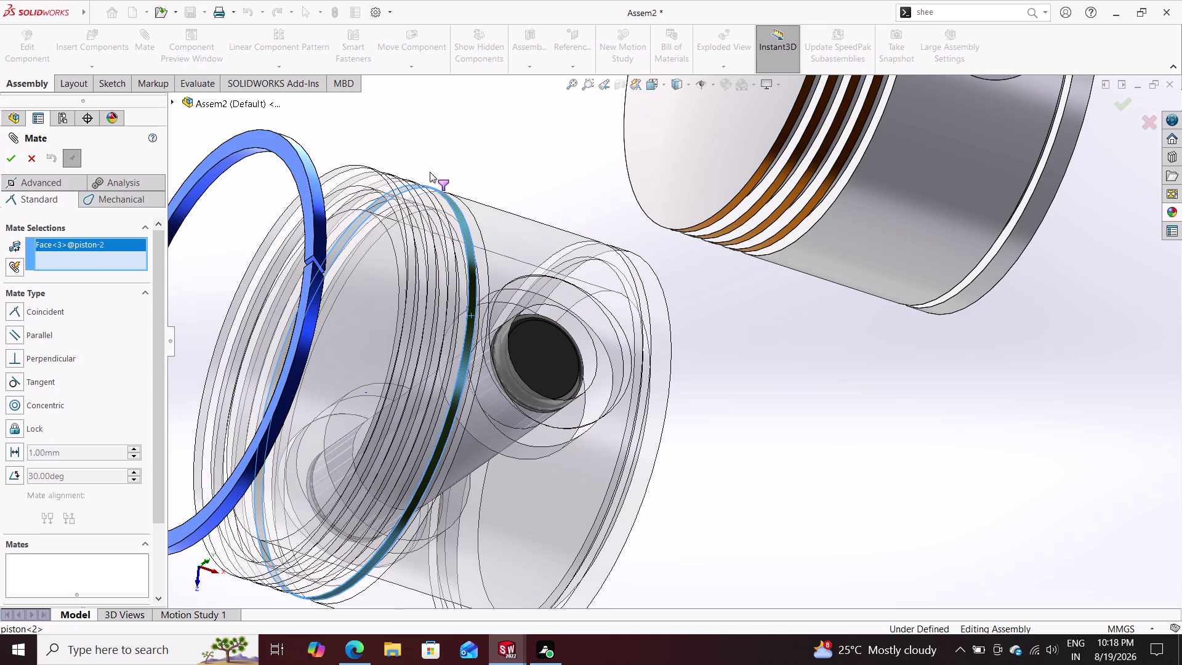
middle_drag(462, 166, 378, 164)
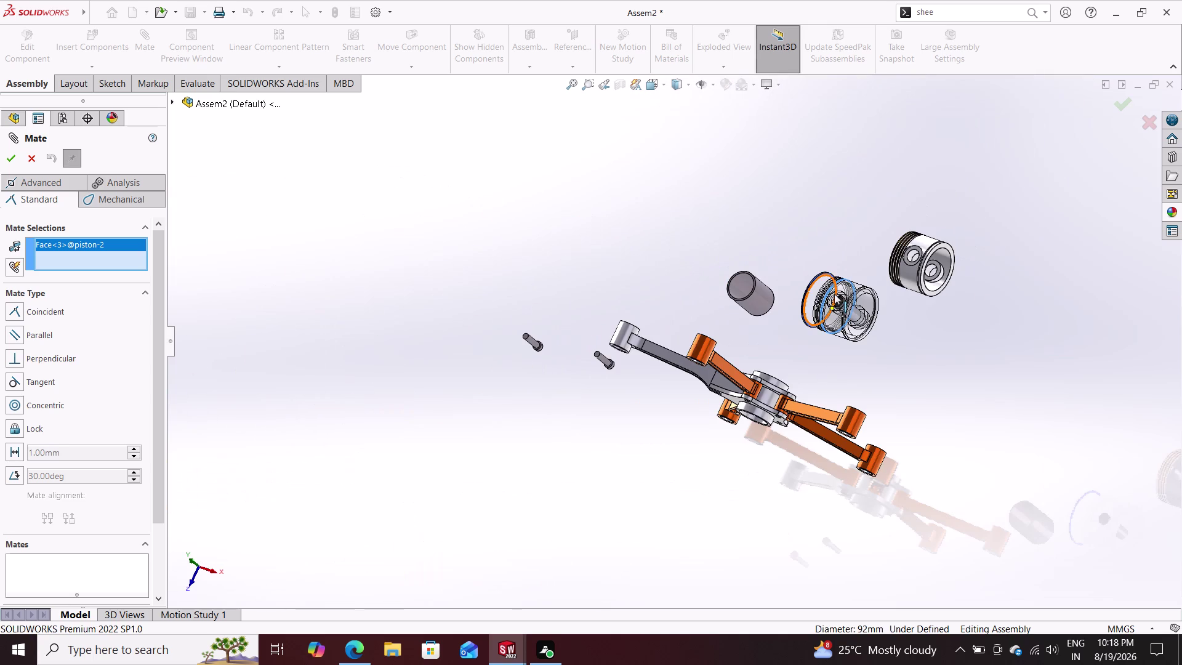
scroll(down, 3)
scroll(down, 3)
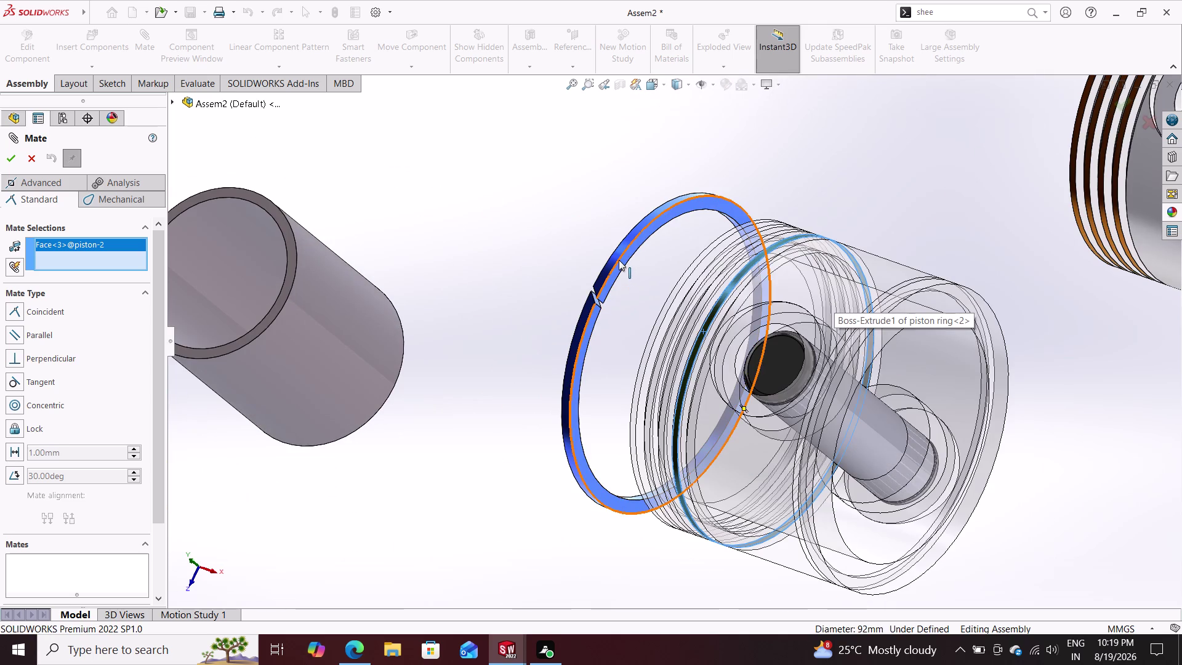
click(621, 261)
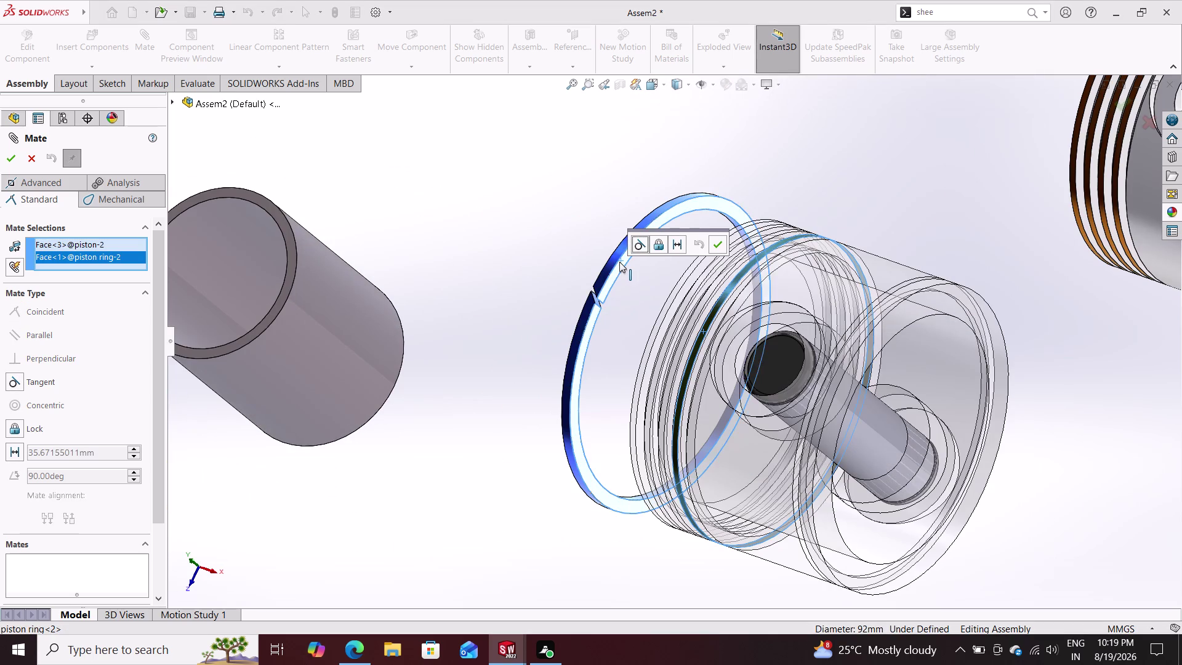
key(Escape)
key(Escape)
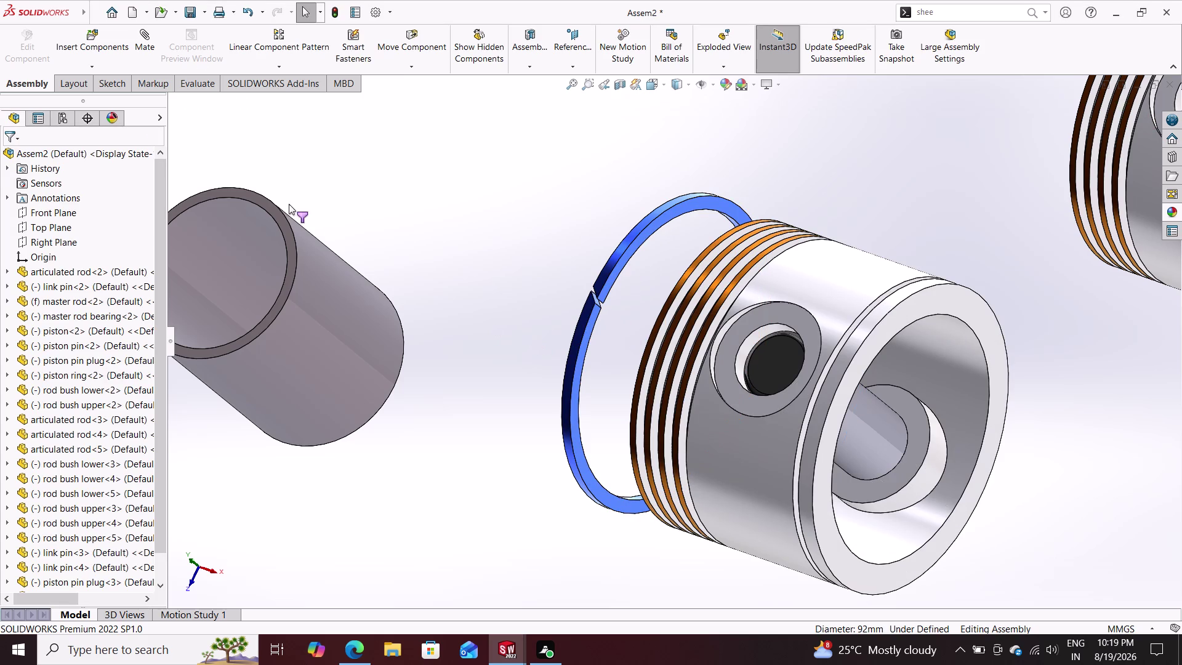
middle_drag(569, 328, 638, 375)
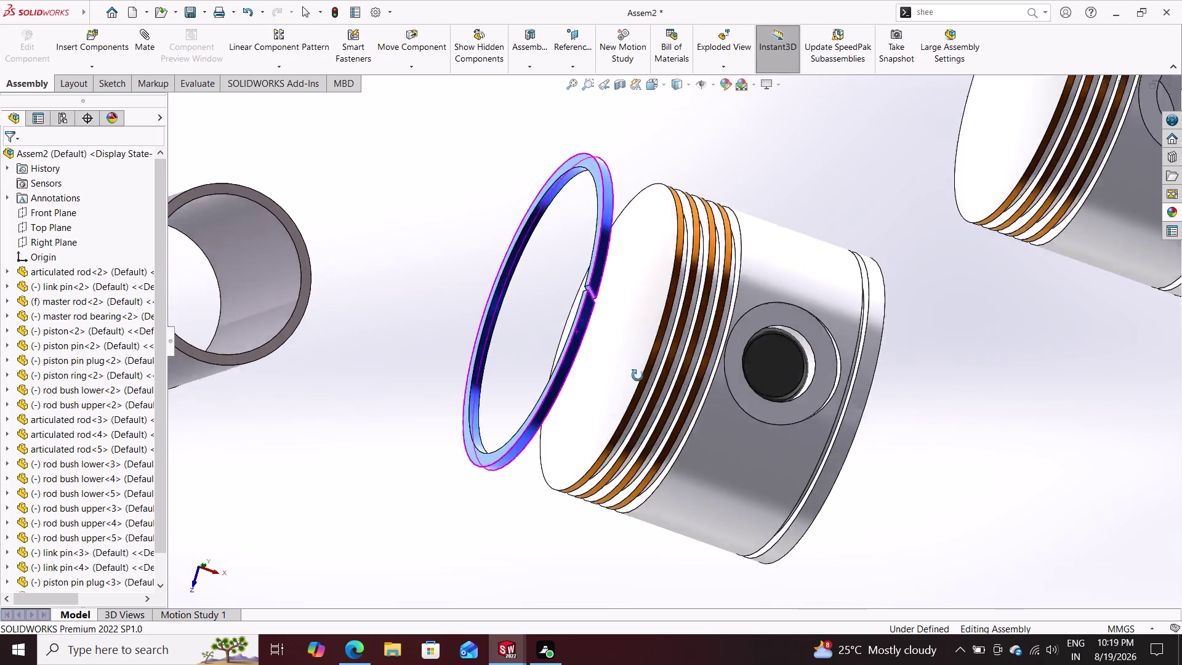
middle_drag(638, 375, 674, 399)
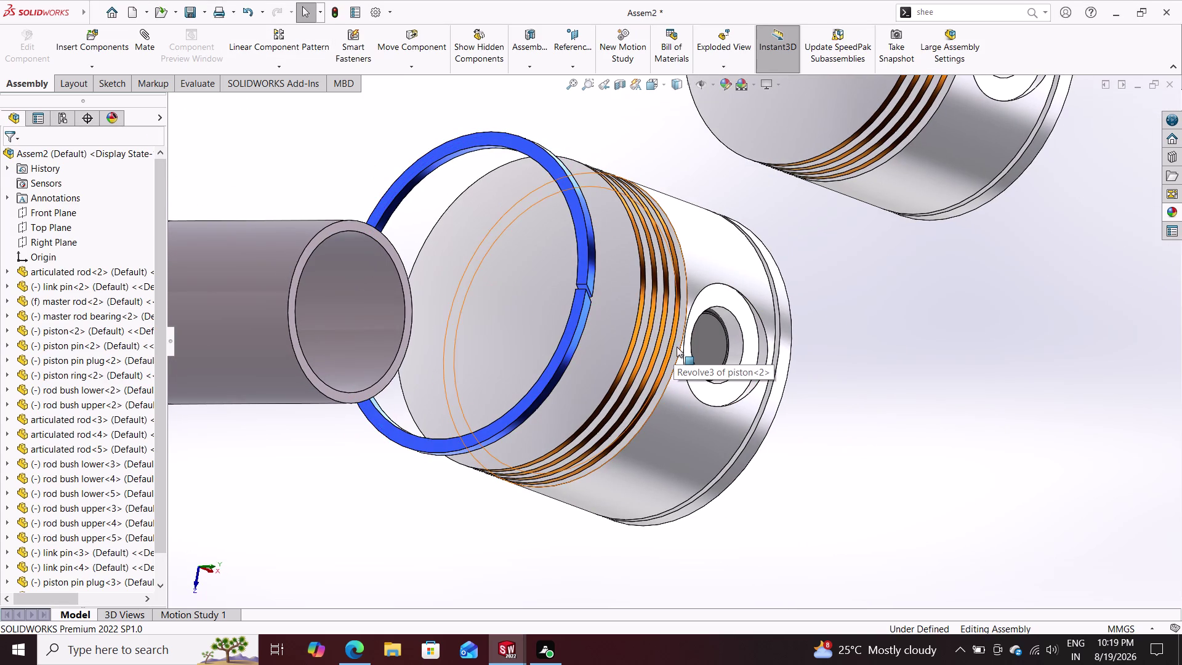
click(148, 43)
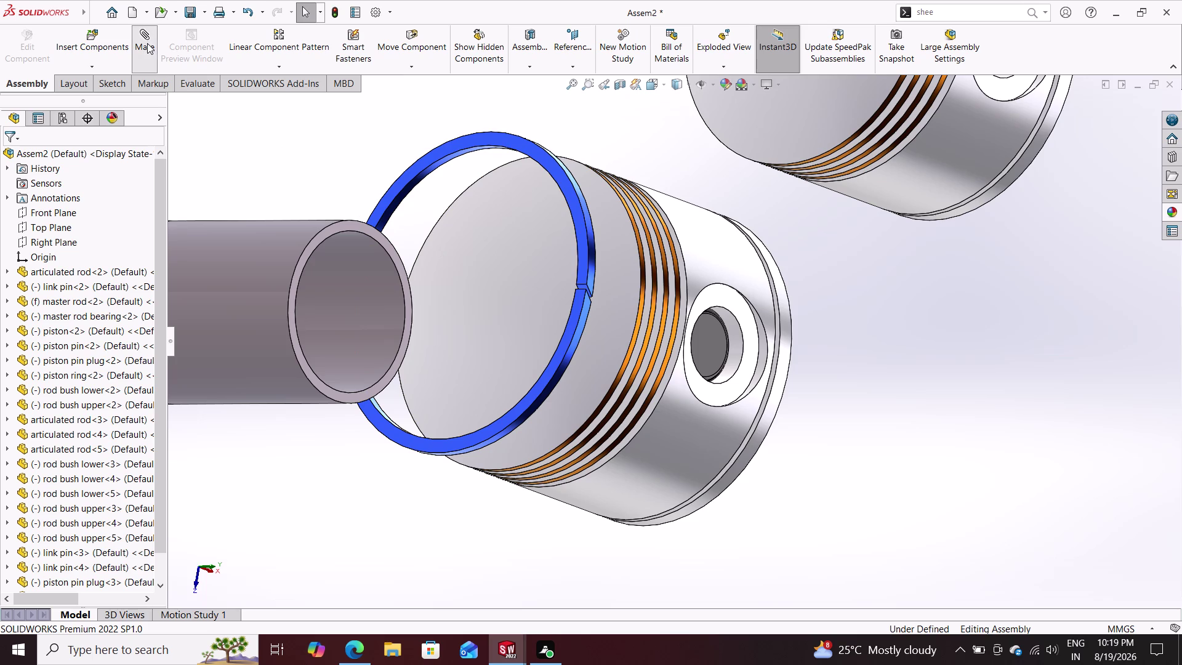
Mate the piston groove face coincident to the ring face as Coincident41.
click(668, 373)
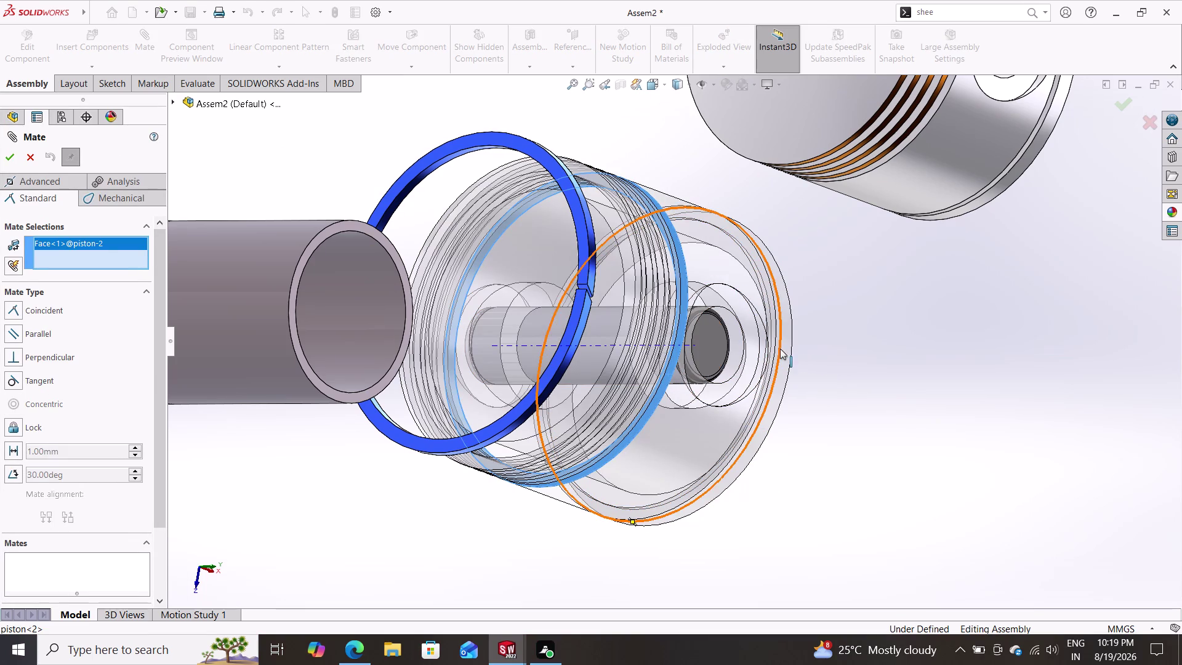
middle_drag(851, 358, 744, 346)
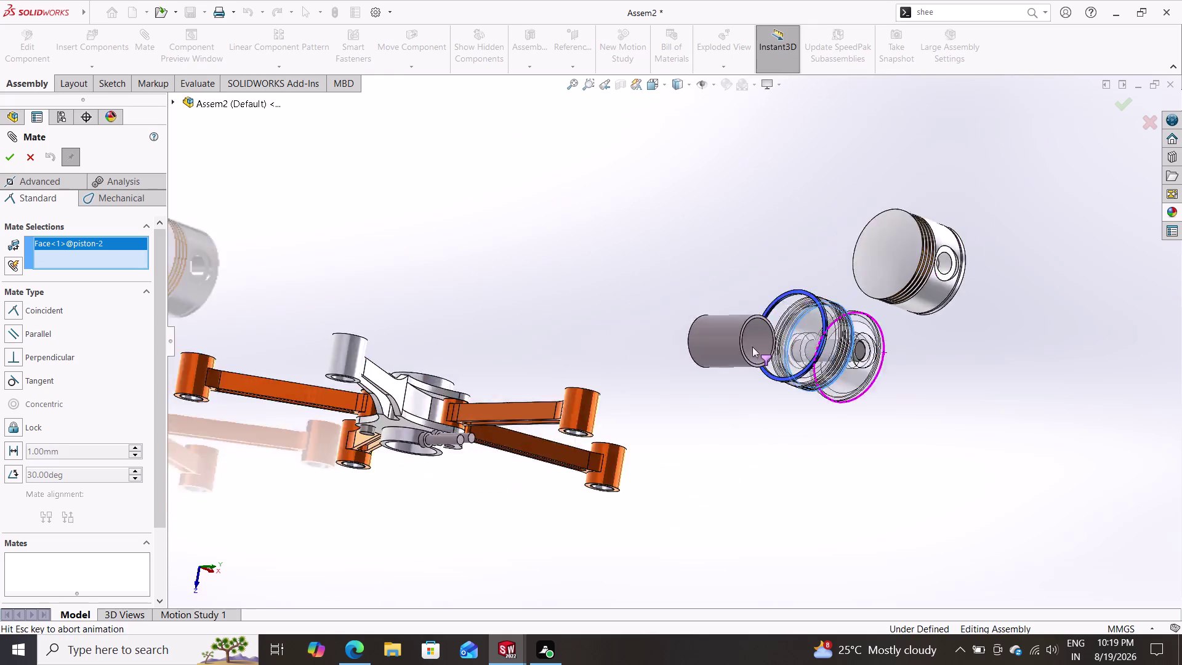
scroll(down, 3)
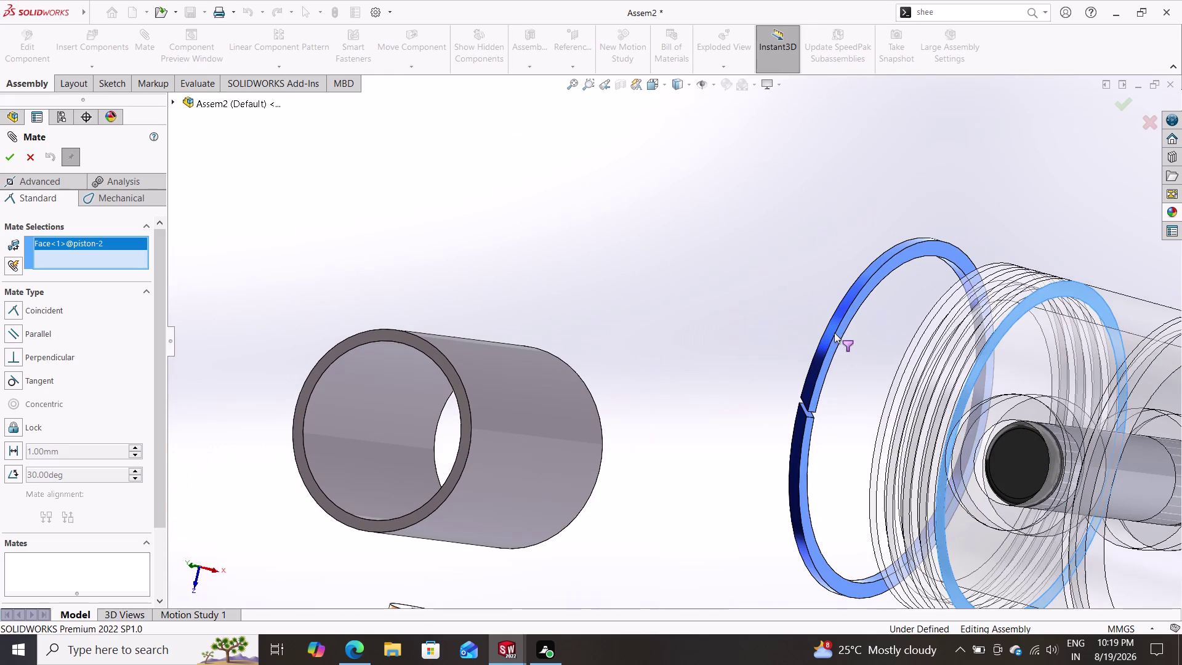
click(837, 338)
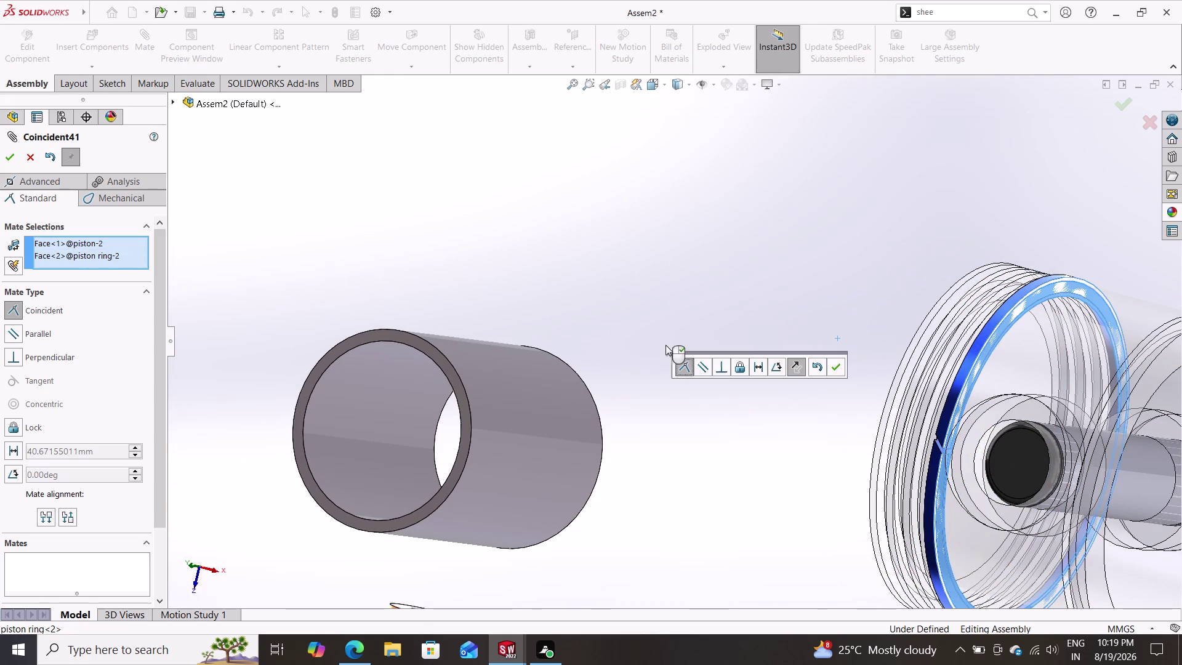
click(14, 157)
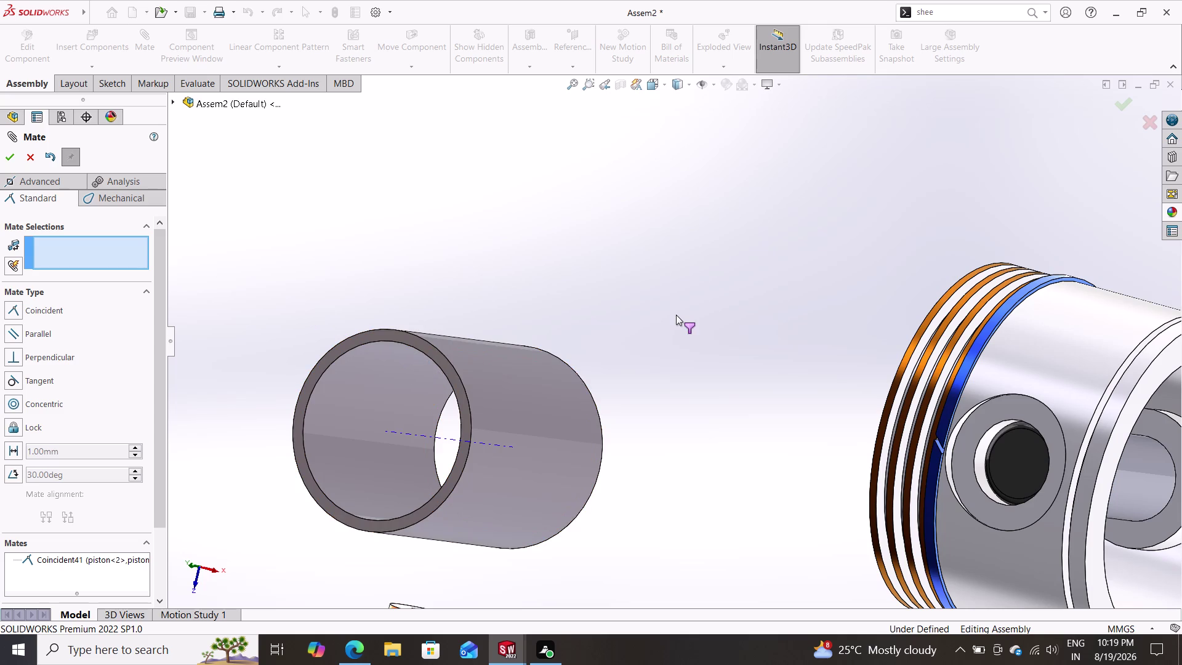
Review the seated ring and close the Mate PropertyManager.
scroll(down, 3)
scroll(up, 3)
scroll(up, 3)
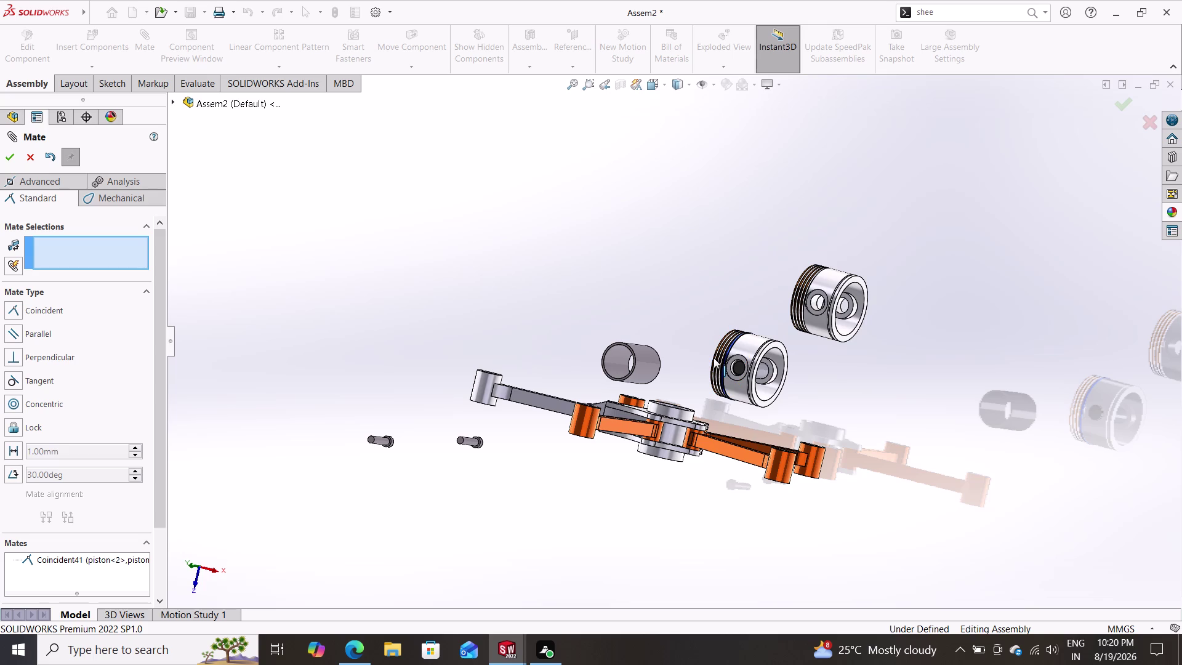
scroll(down, 3)
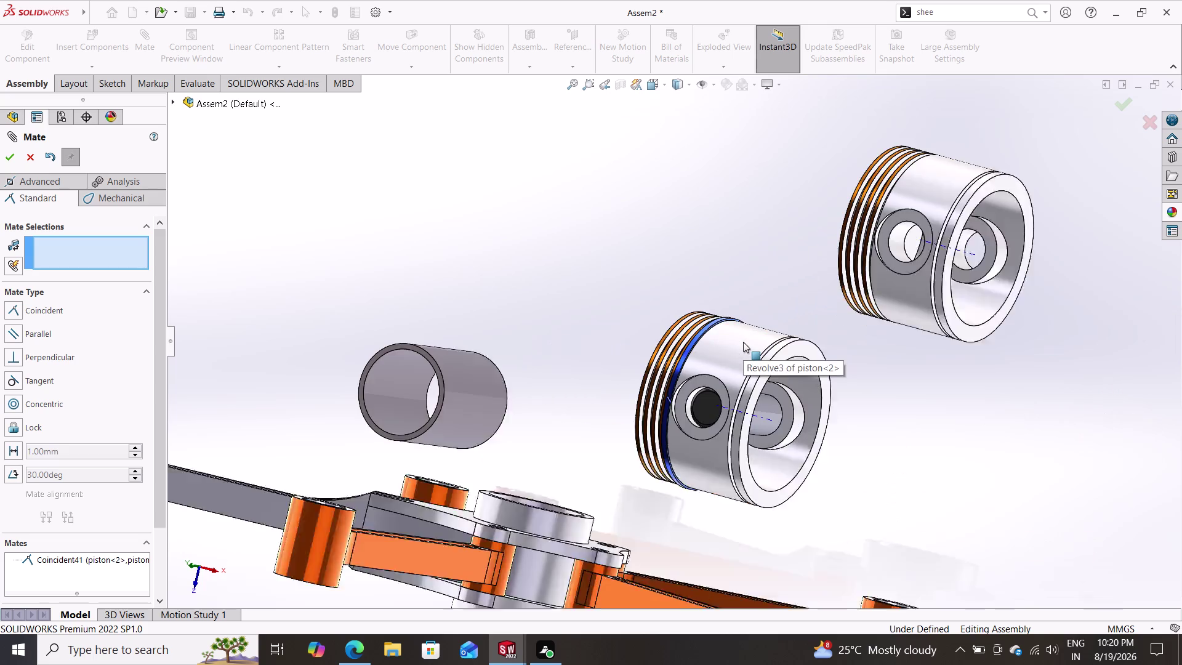
scroll(down, 3)
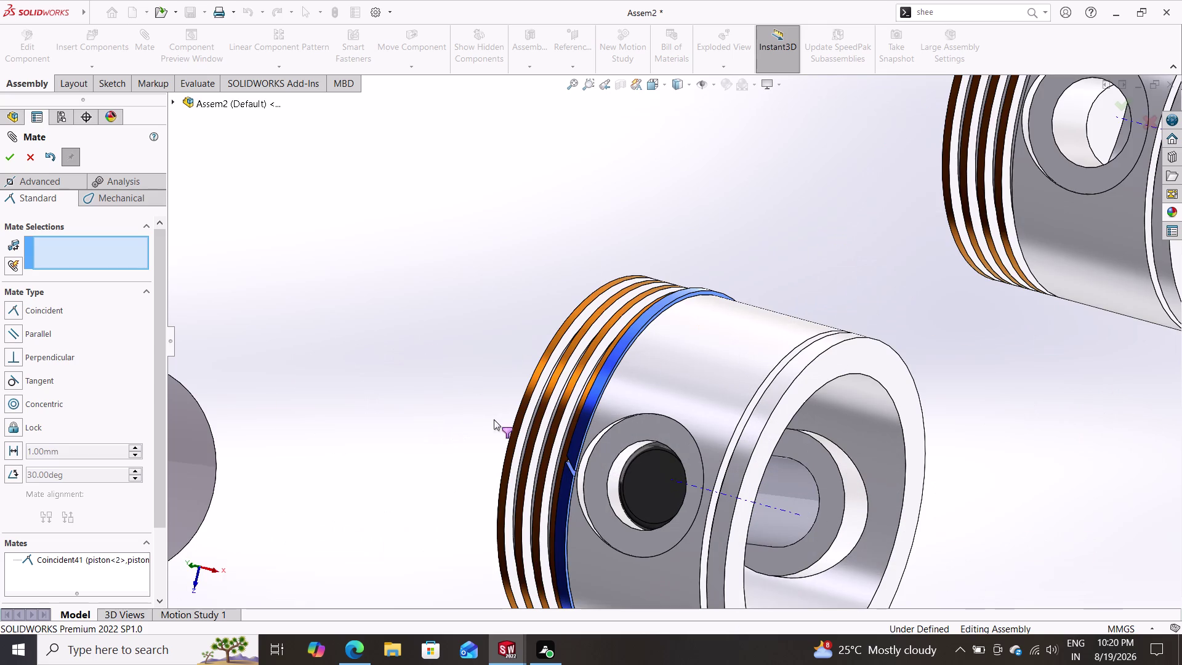
click(10, 154)
click(100, 63)
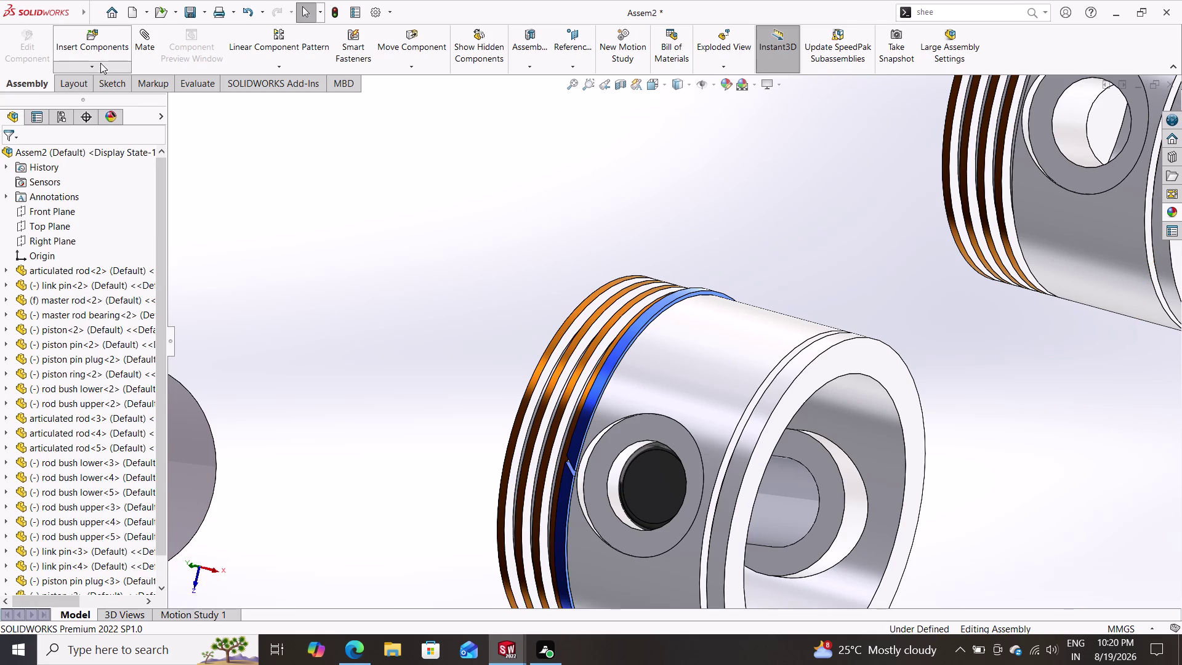
click(112, 125)
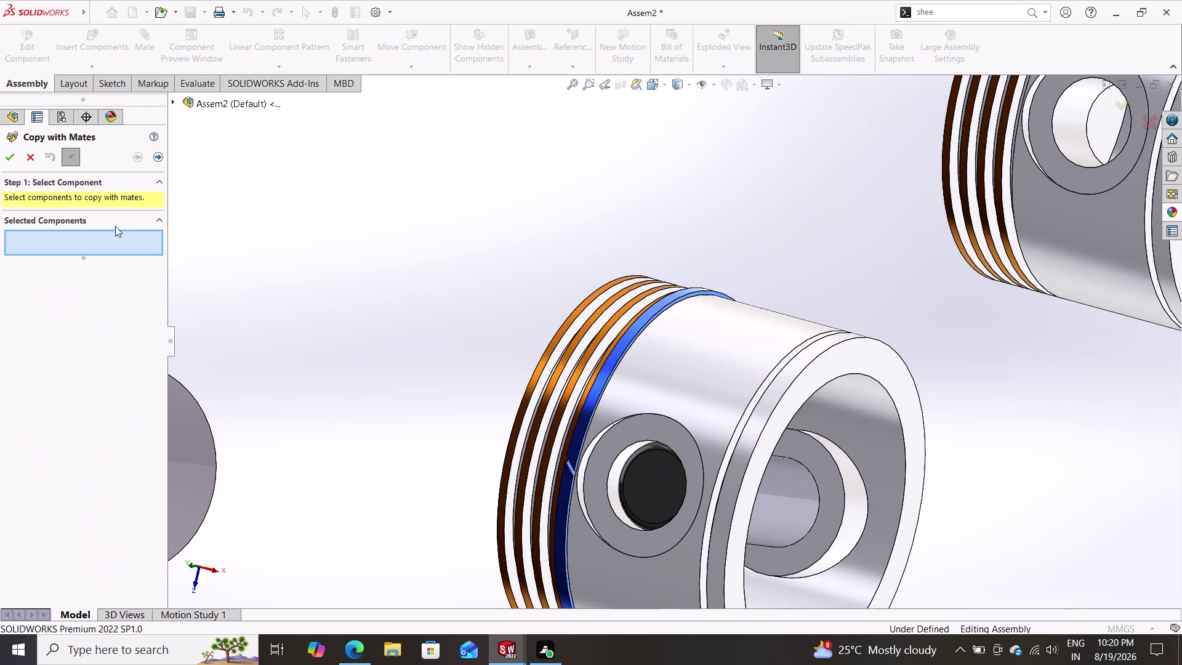
Select the piston ring to copy and set a piston face as the concentric reference.
click(595, 388)
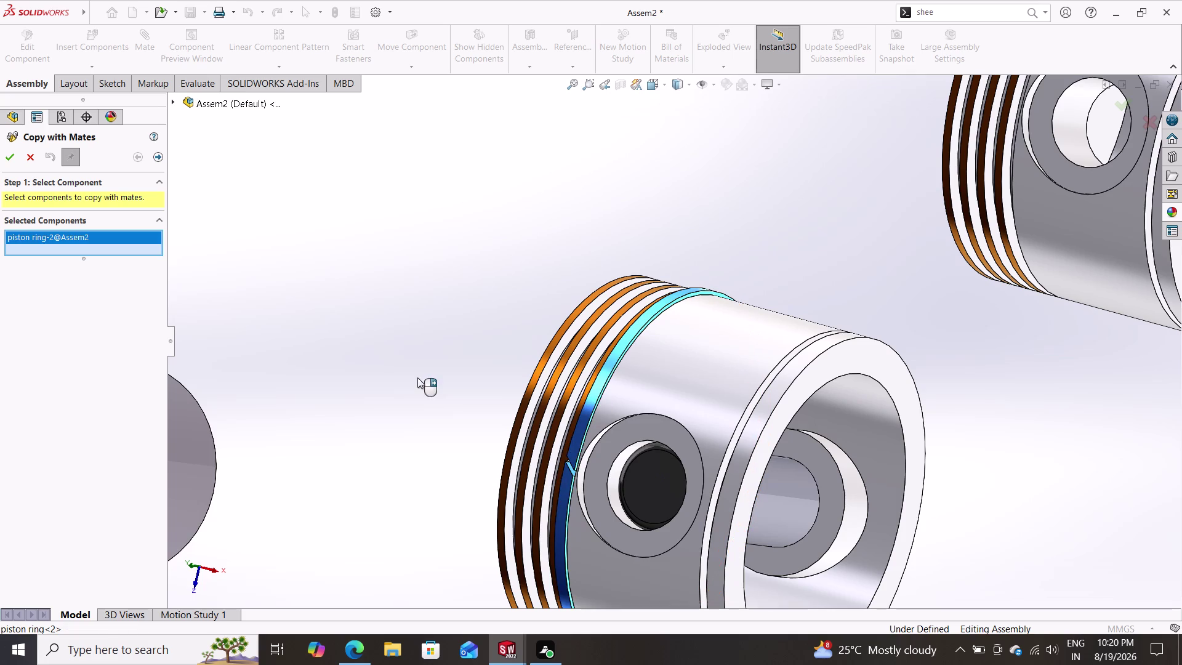
click(158, 156)
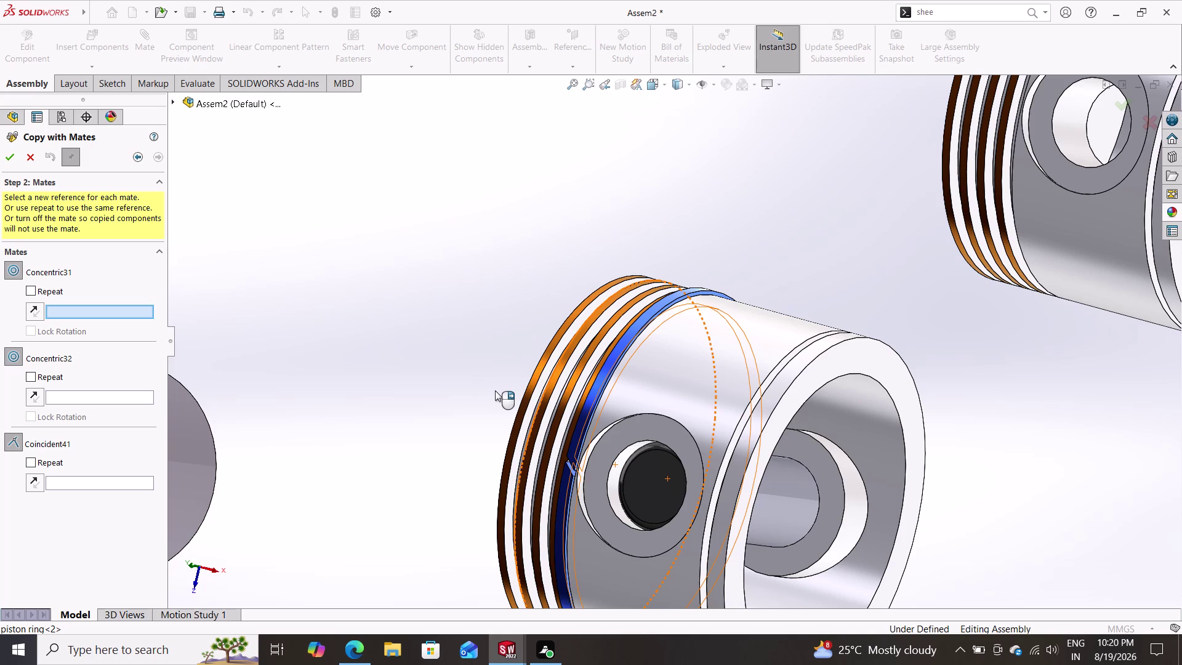
scroll(down, 3)
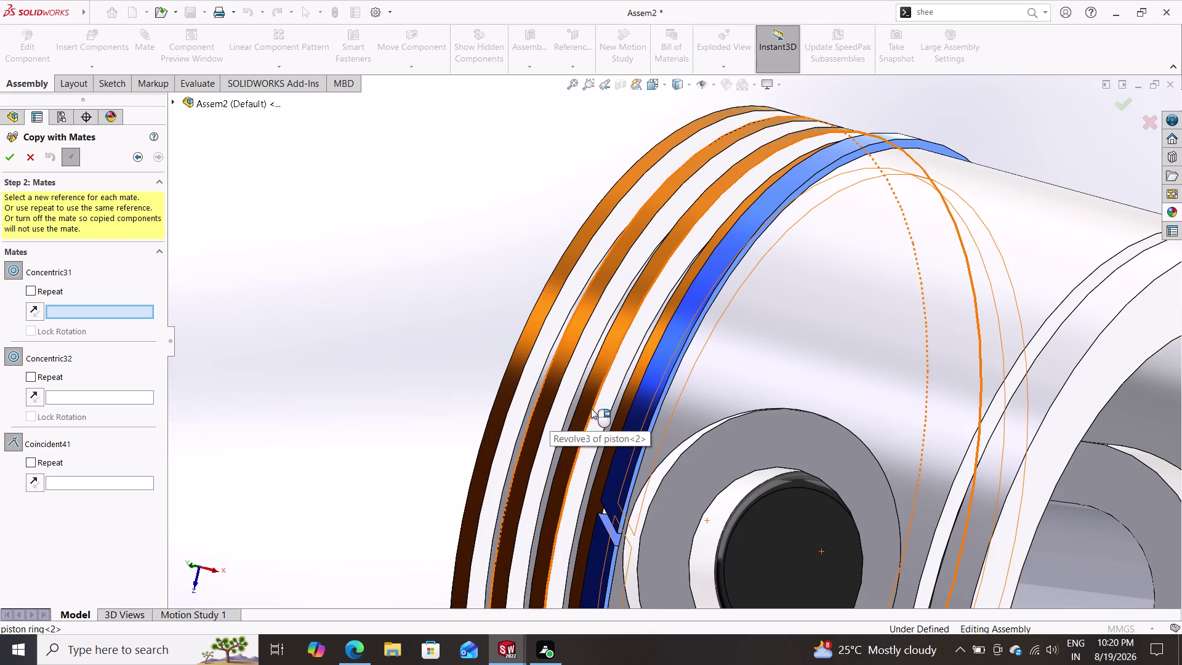
click(617, 402)
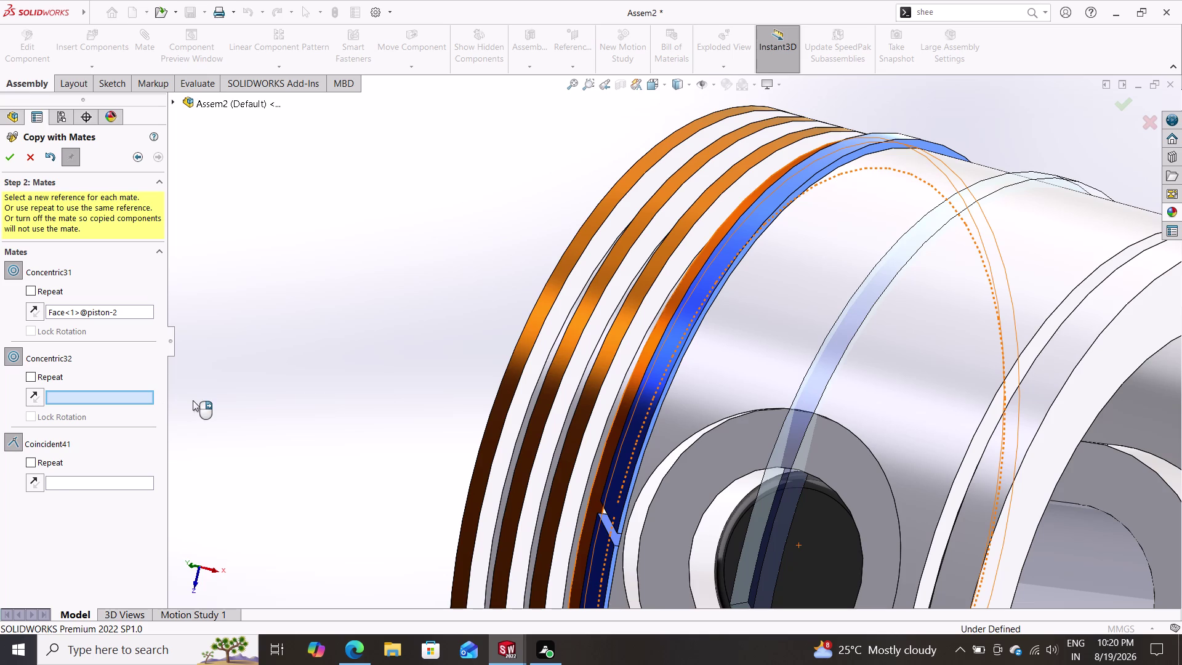
click(64, 483)
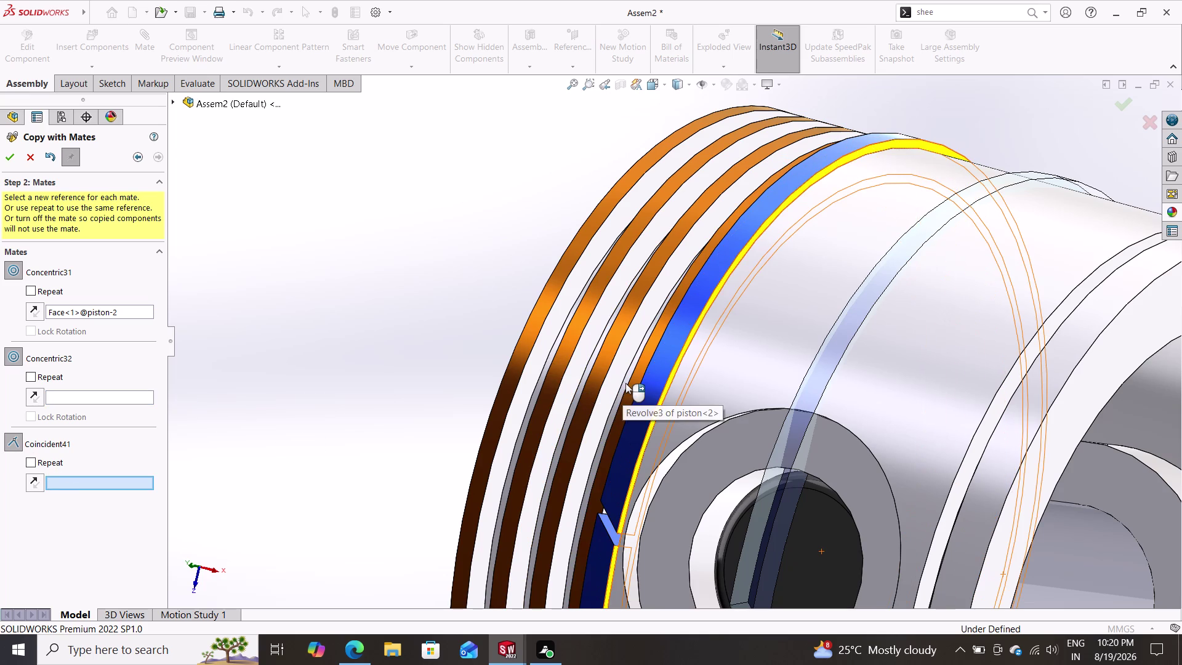
Choose a groove edge as the coincident mate reference.
click(625, 383)
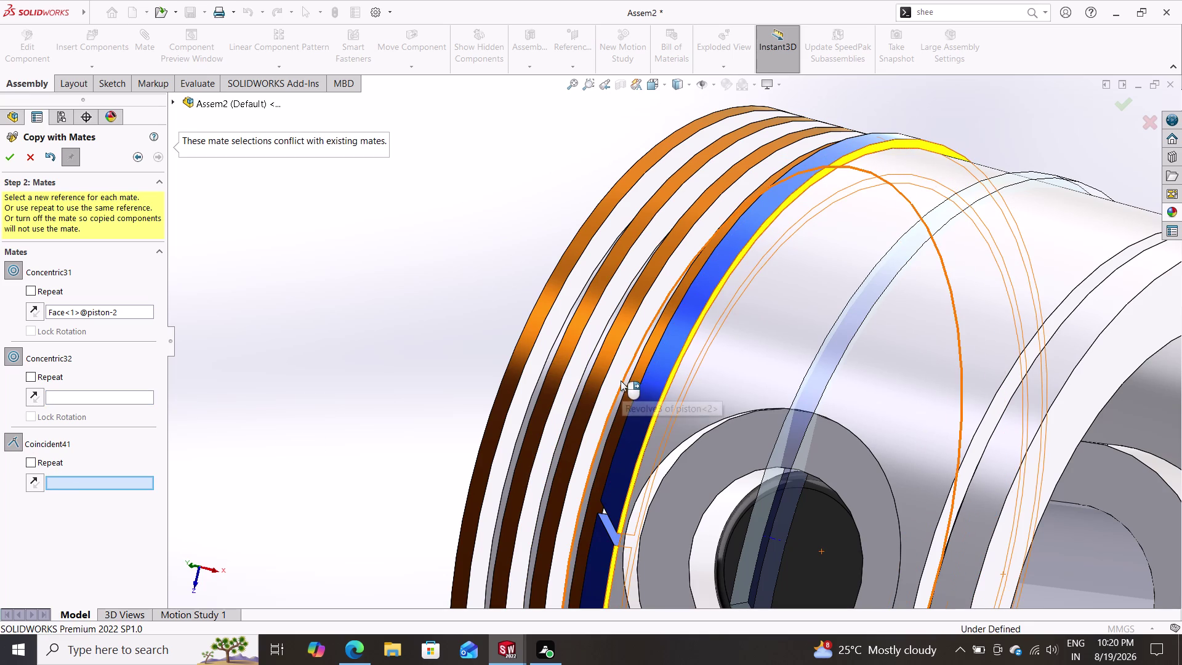
scroll(down, 3)
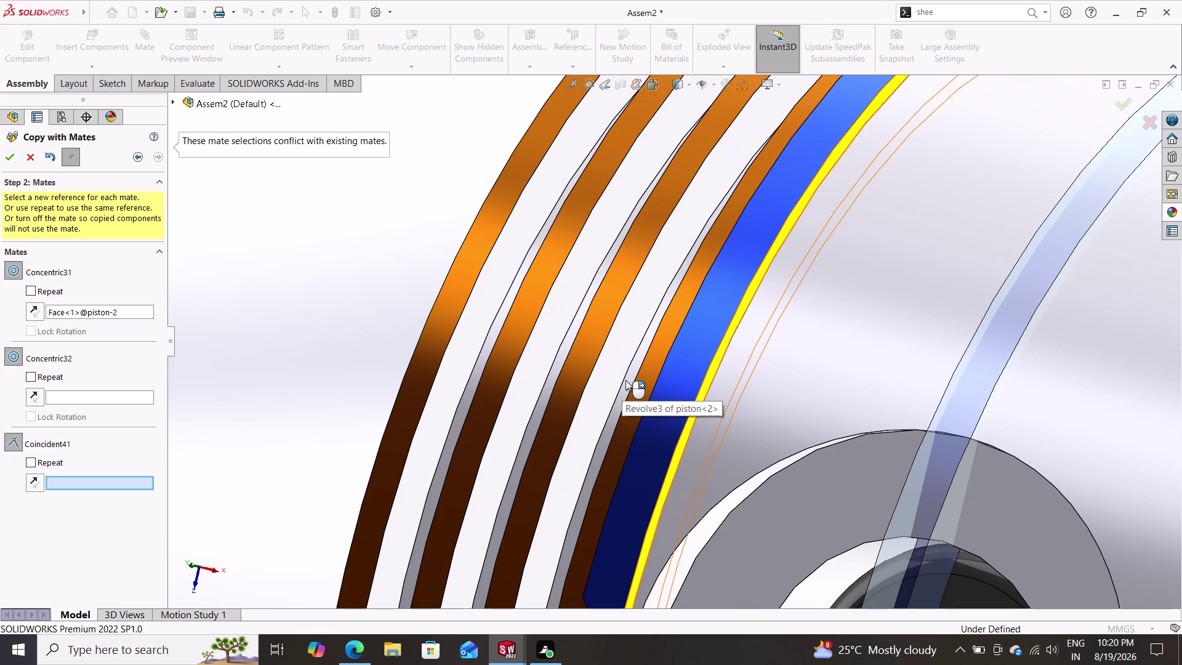
click(629, 366)
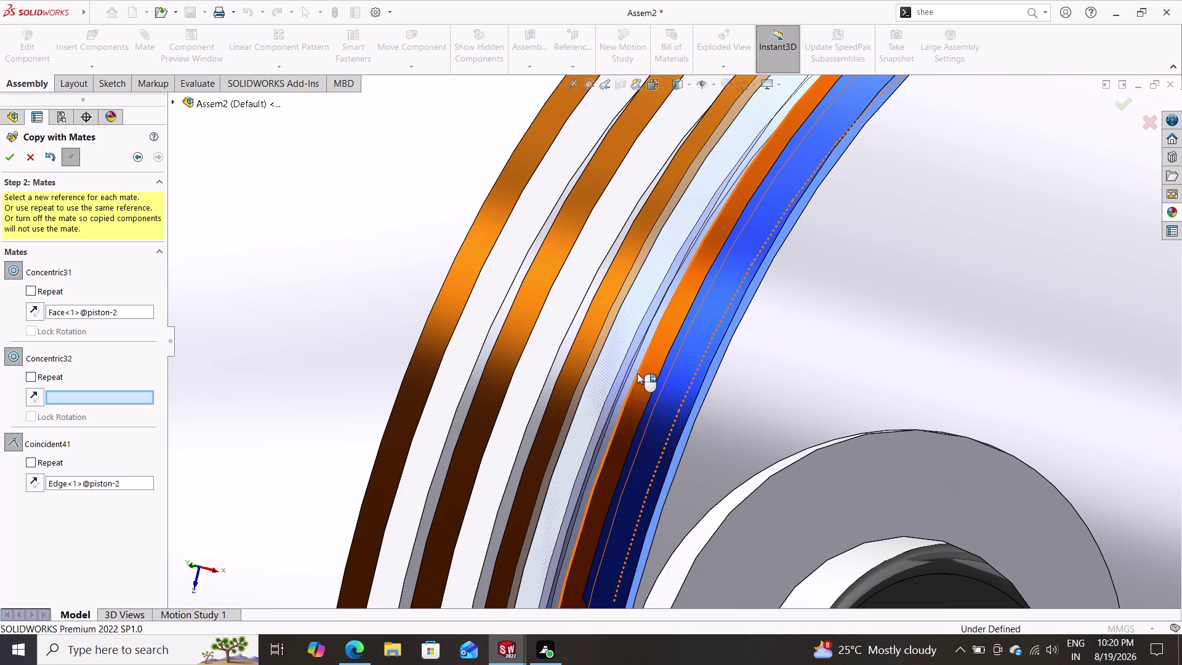
scroll(up, 3)
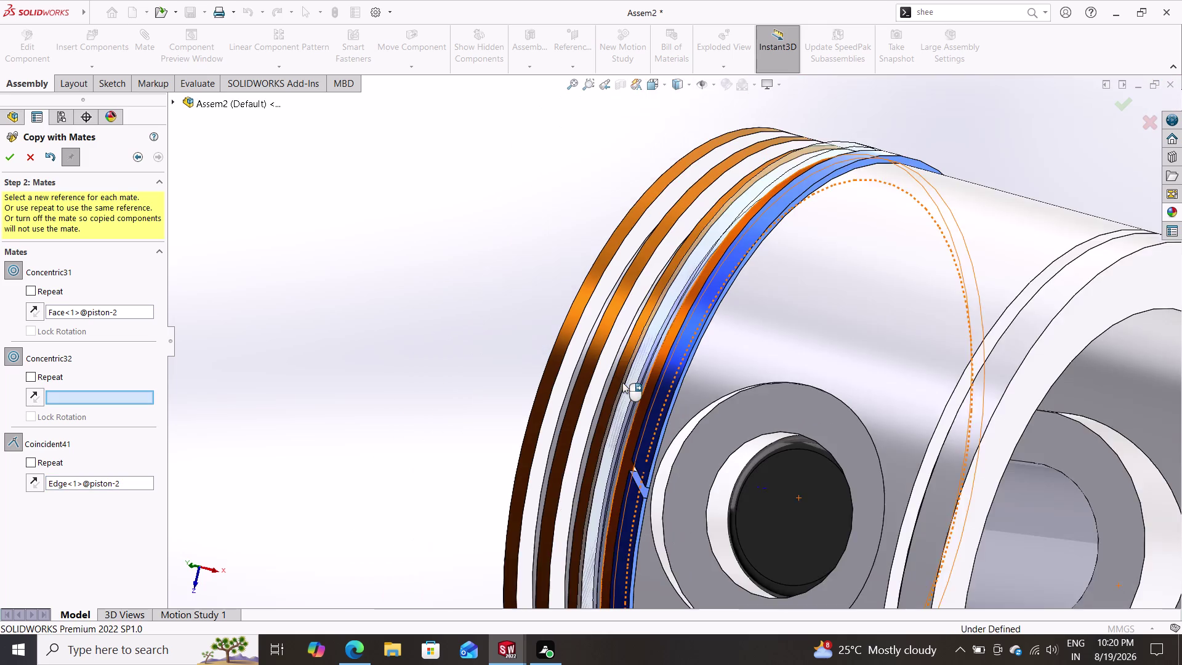
scroll(up, 3)
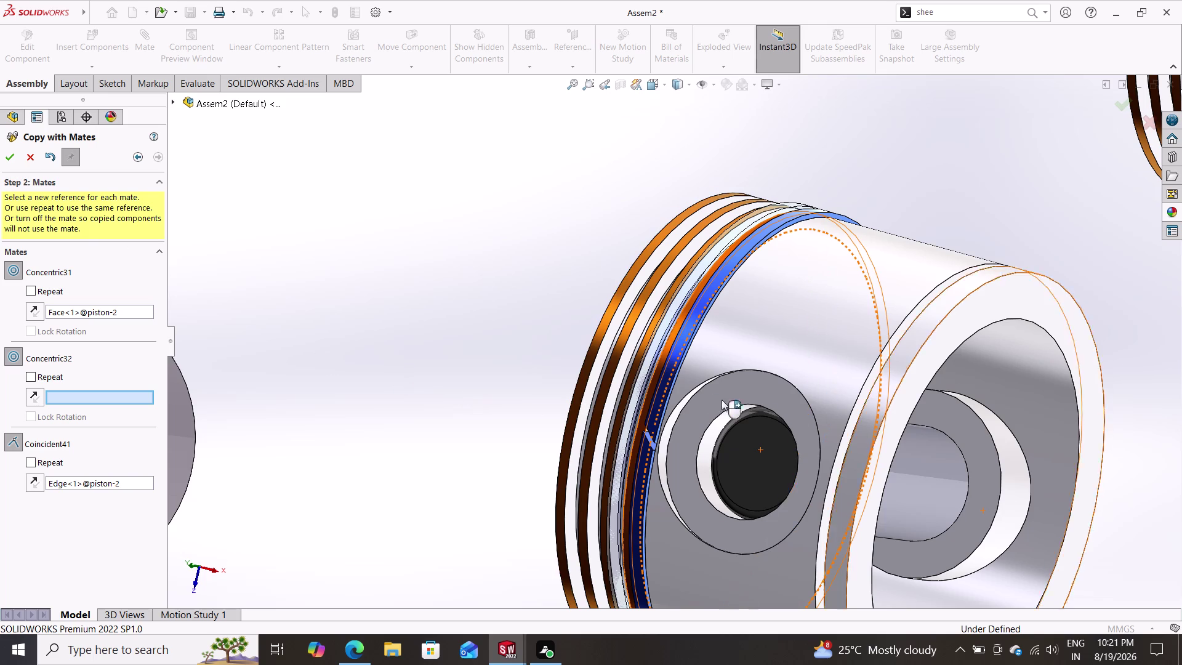
Pick new groove edges for the concentric and coincident mates and place the copied ring.
middle_drag(516, 366, 458, 321)
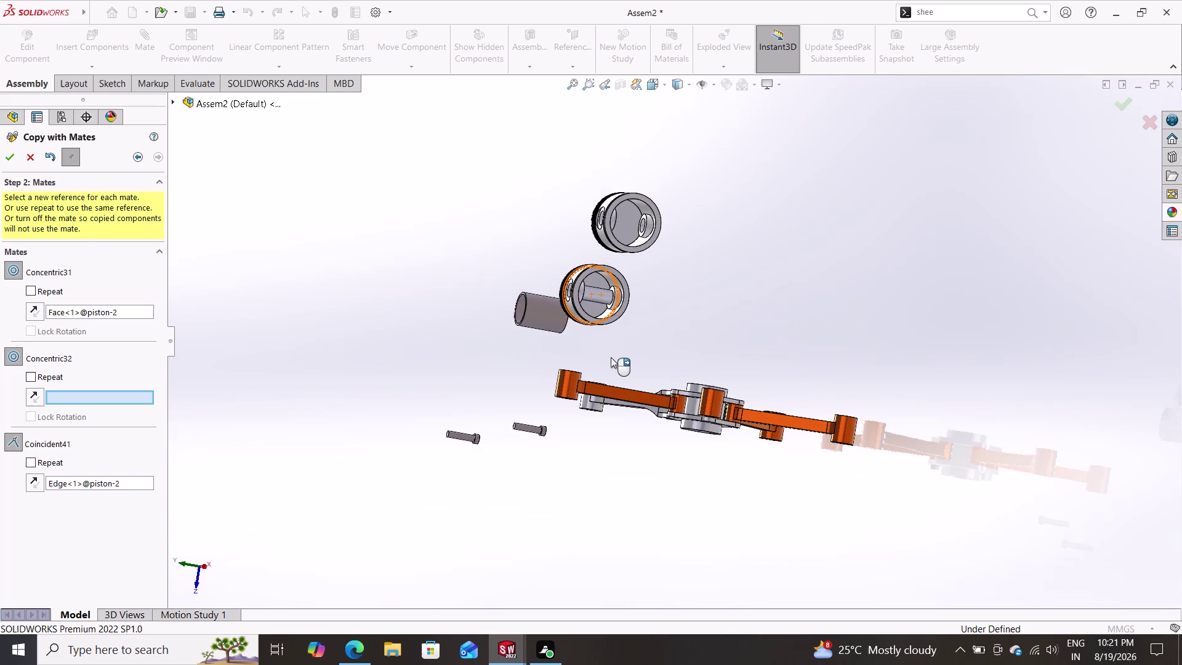
scroll(down, 3)
scroll(down, 3)
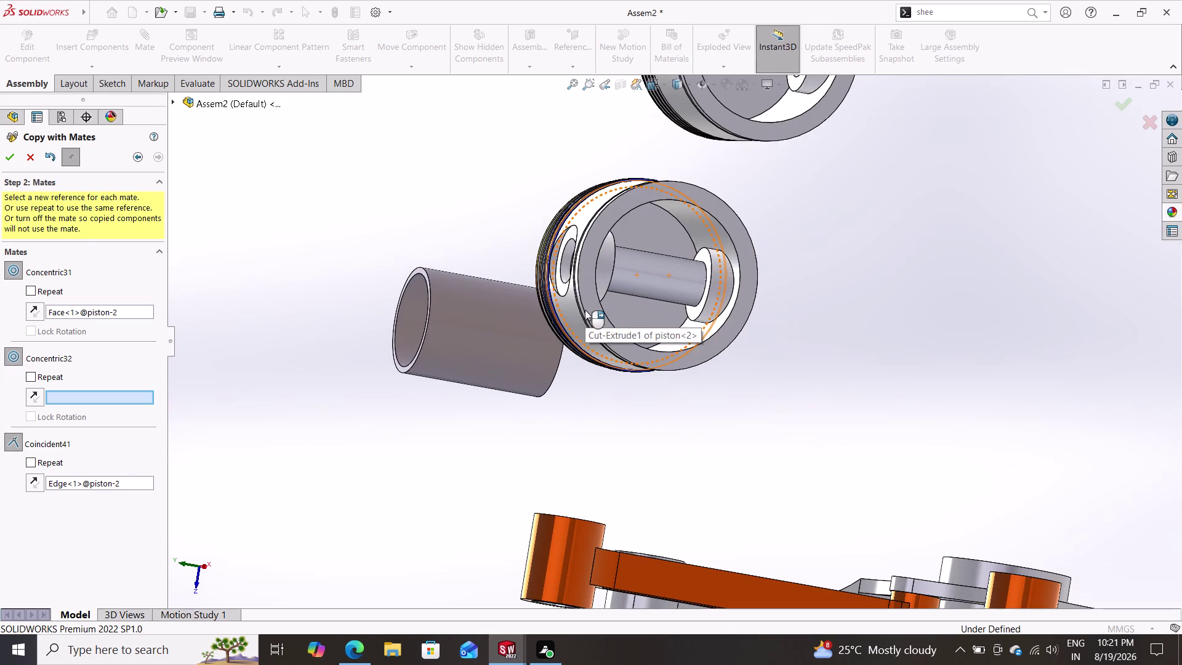
middle_drag(490, 226, 587, 265)
scroll(down, 3)
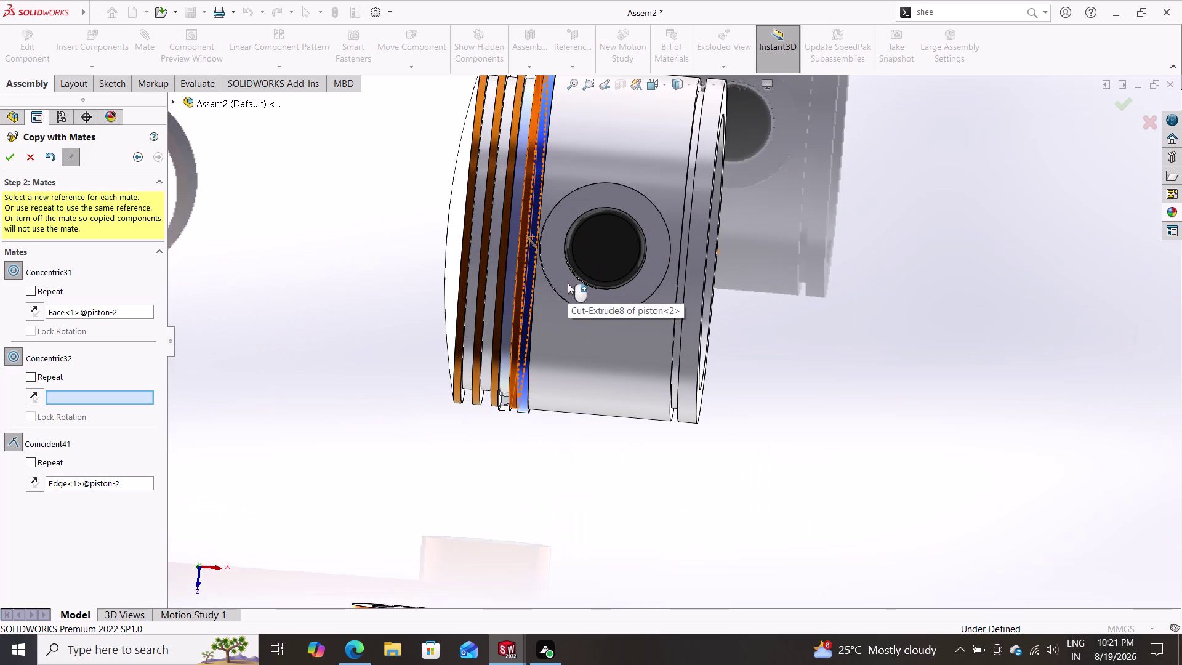
scroll(down, 3)
drag(503, 465, 501, 465)
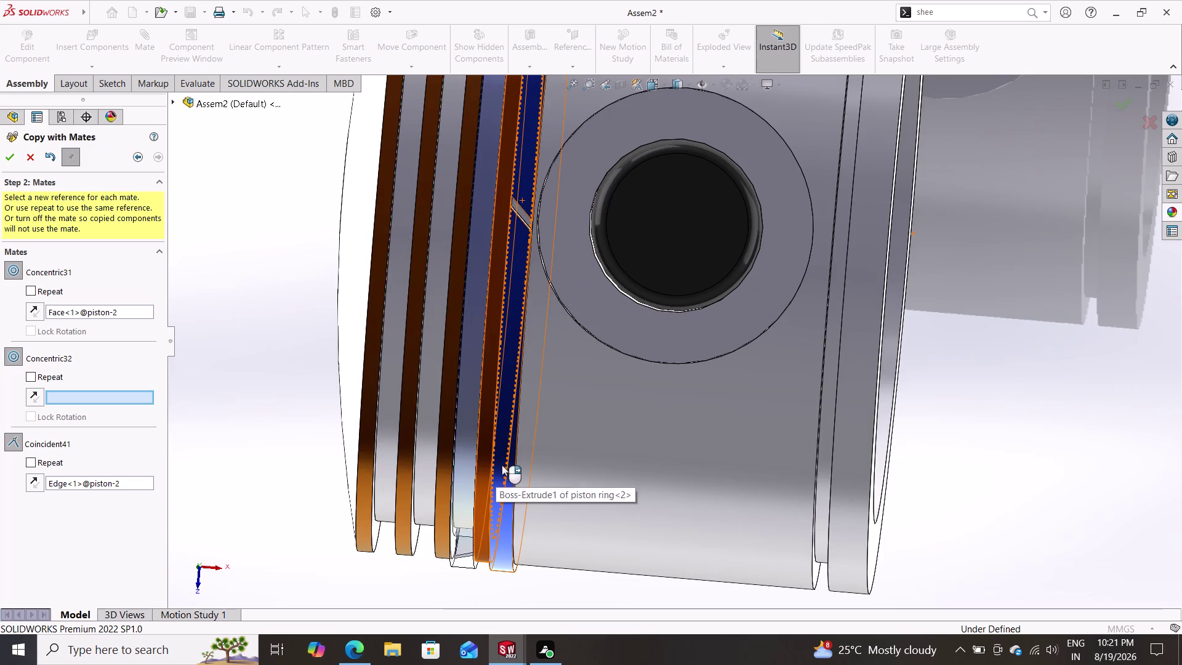
drag(502, 465, 557, 467)
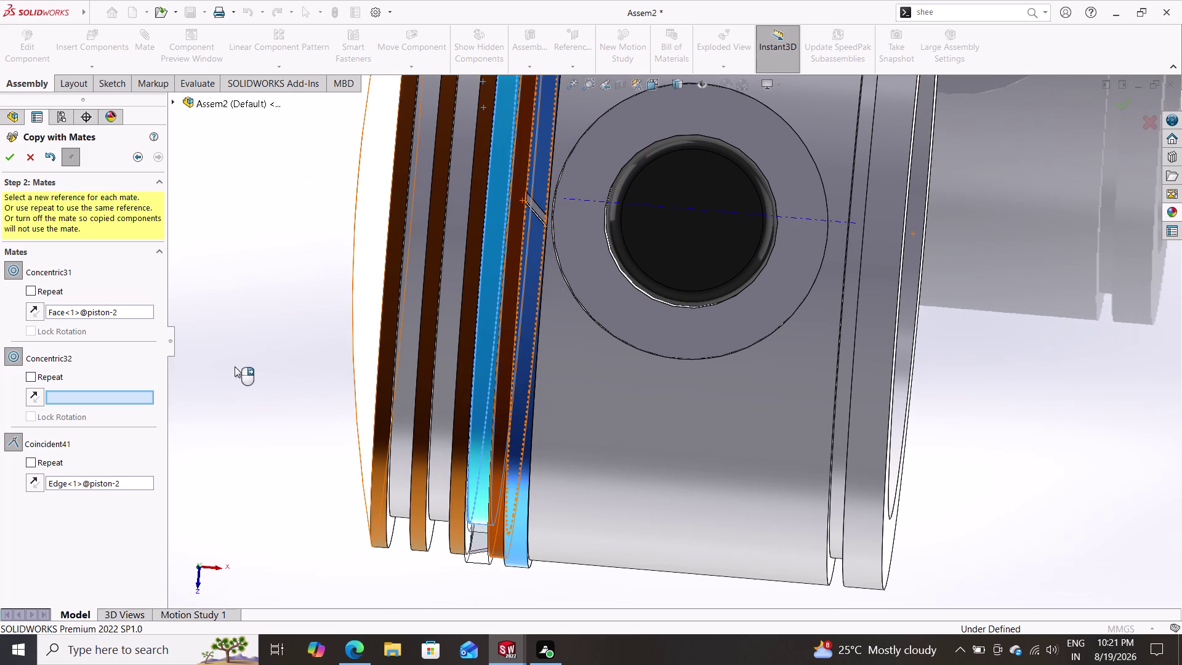
scroll(up, 3)
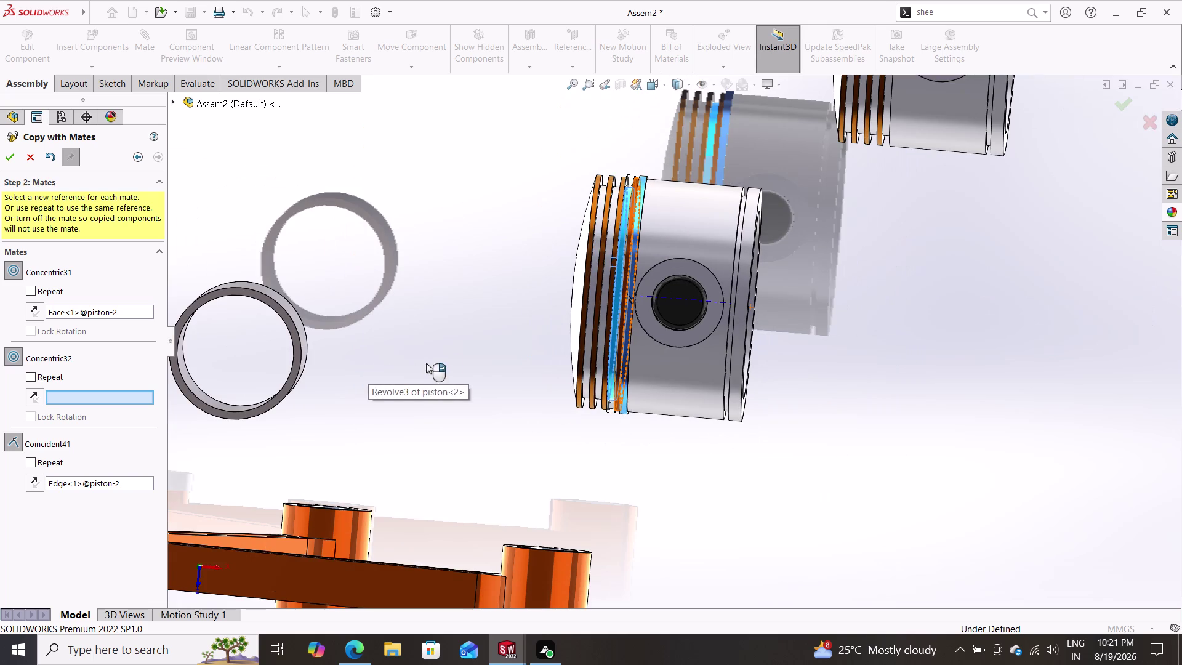
scroll(down, 3)
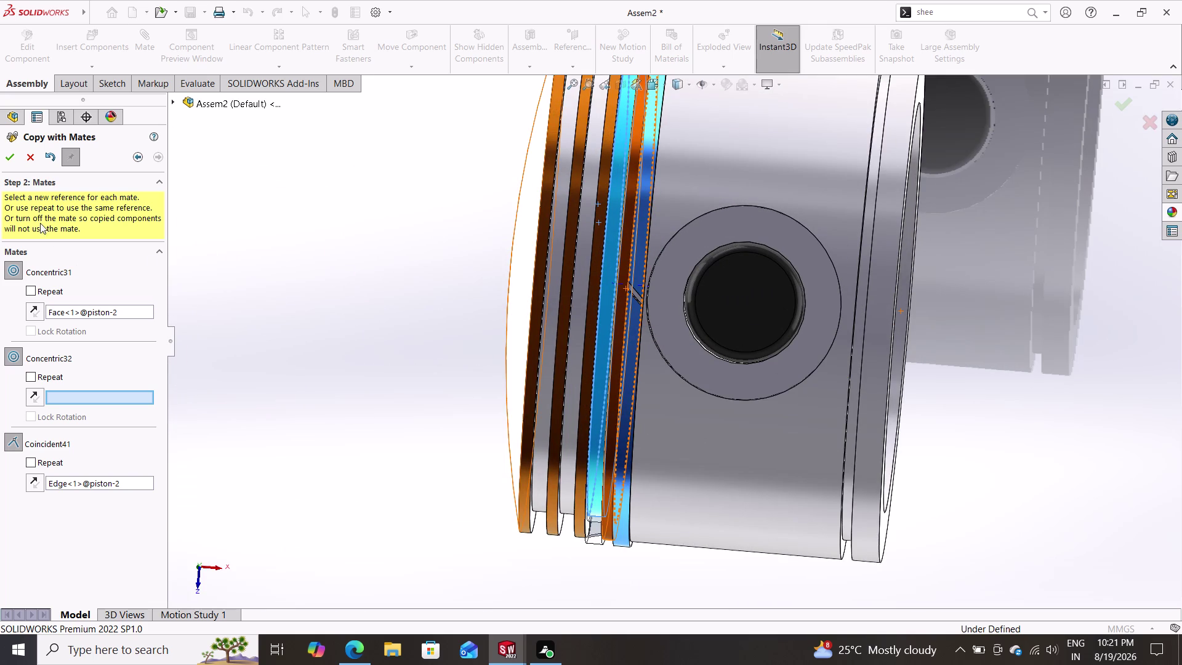
click(11, 155)
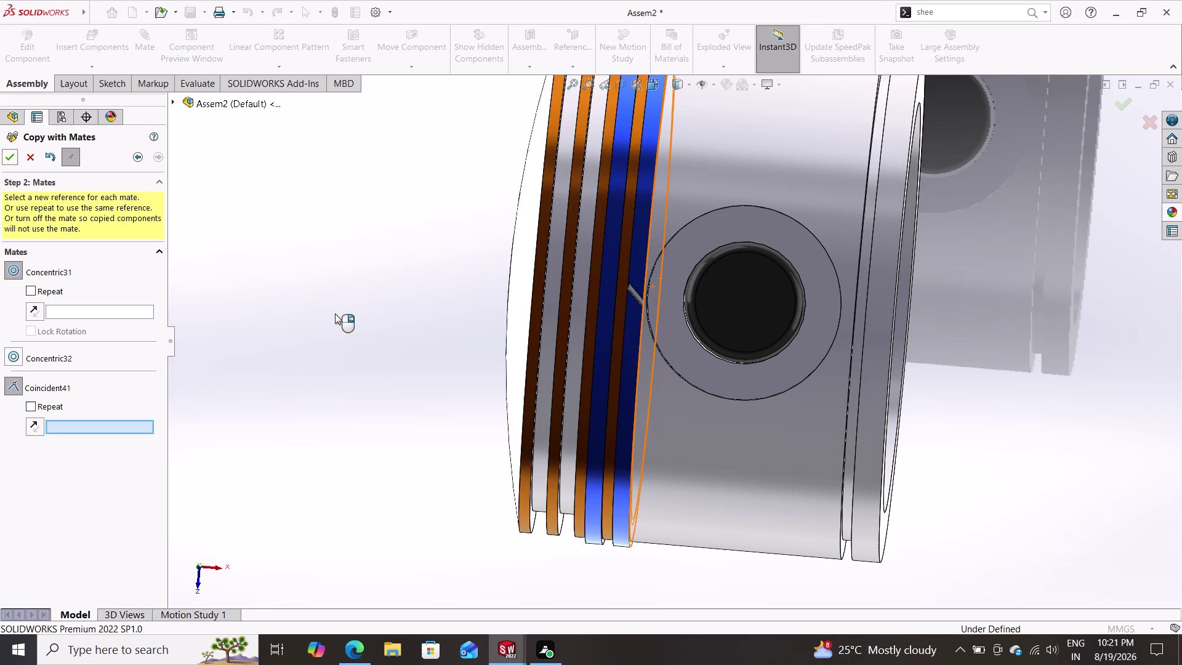
click(573, 285)
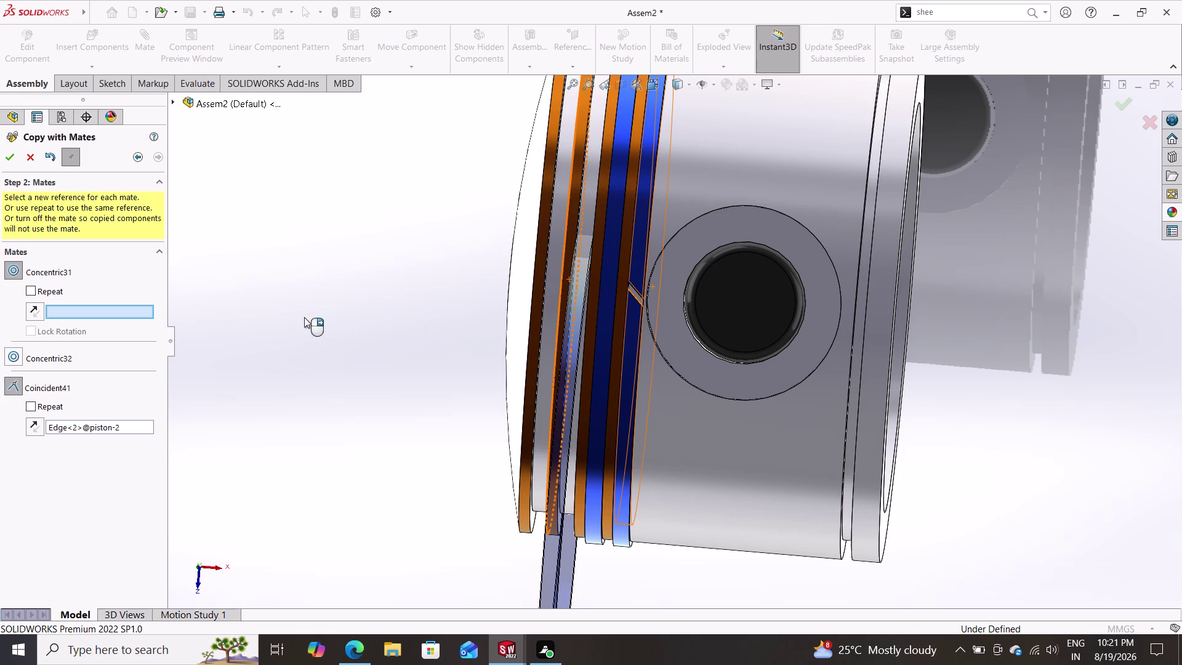
click(546, 268)
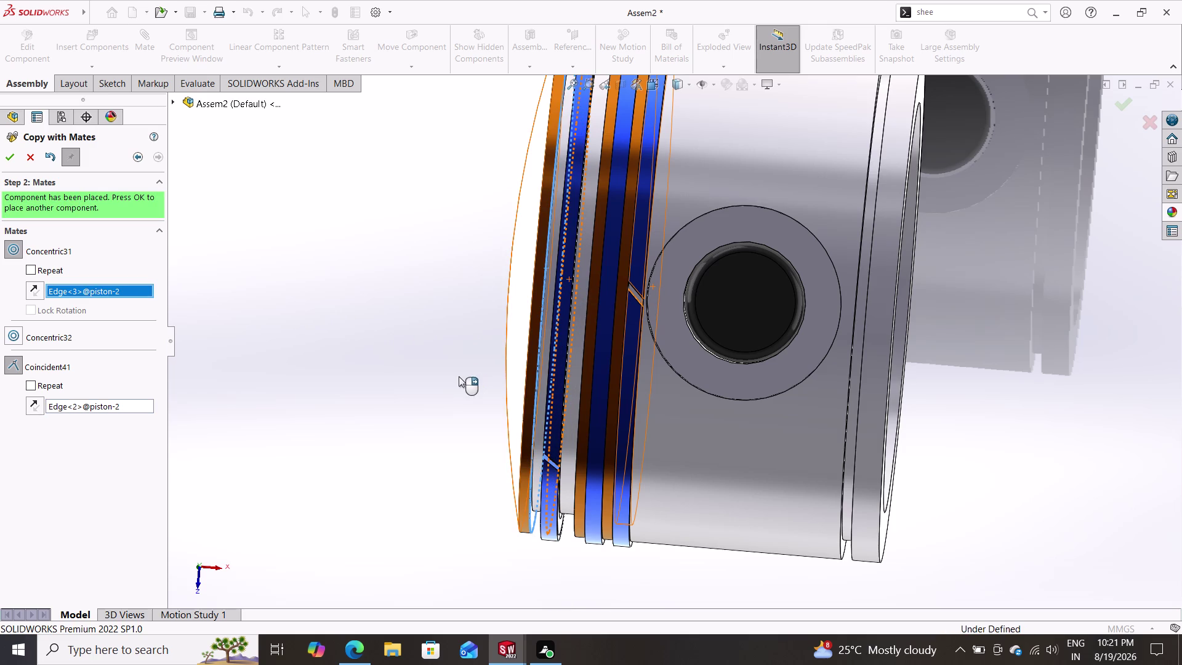
click(29, 163)
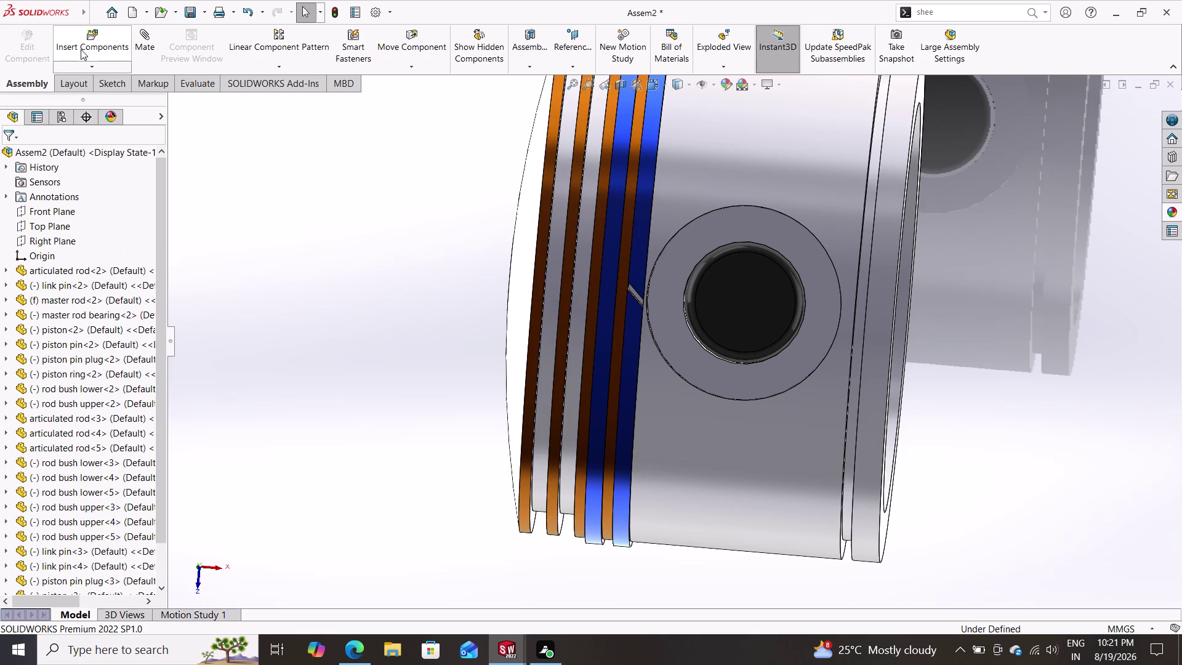
click(101, 69)
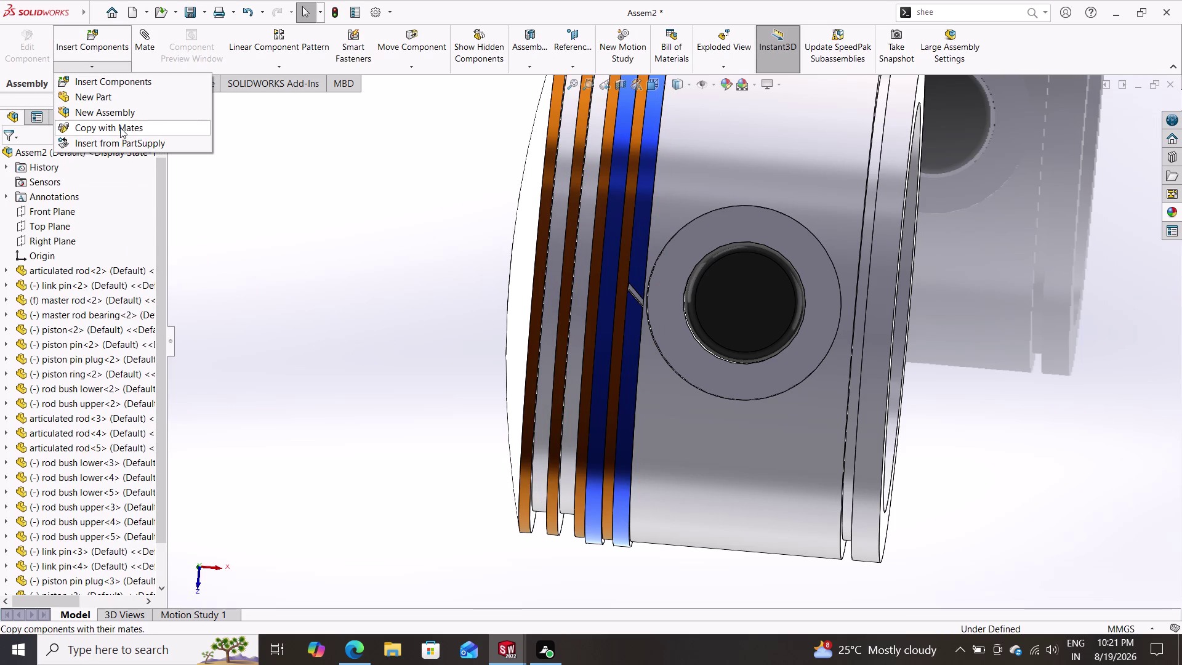
Start Copy with Mates on piston ring-3 and advance to the mate references.
click(121, 127)
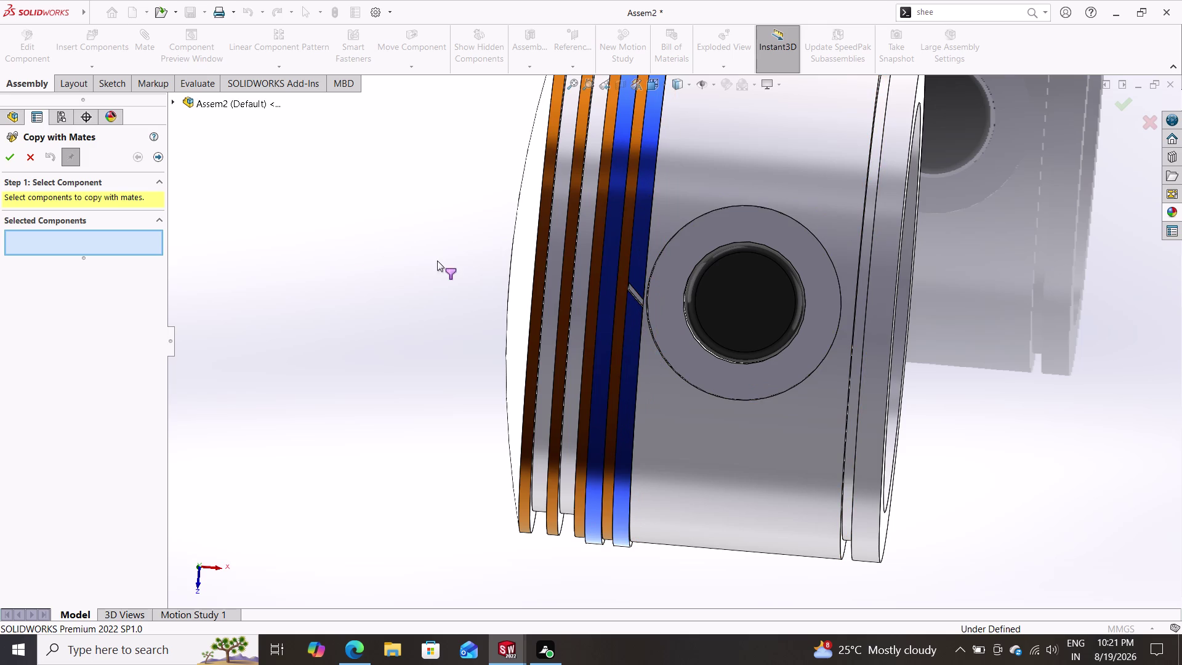
click(605, 279)
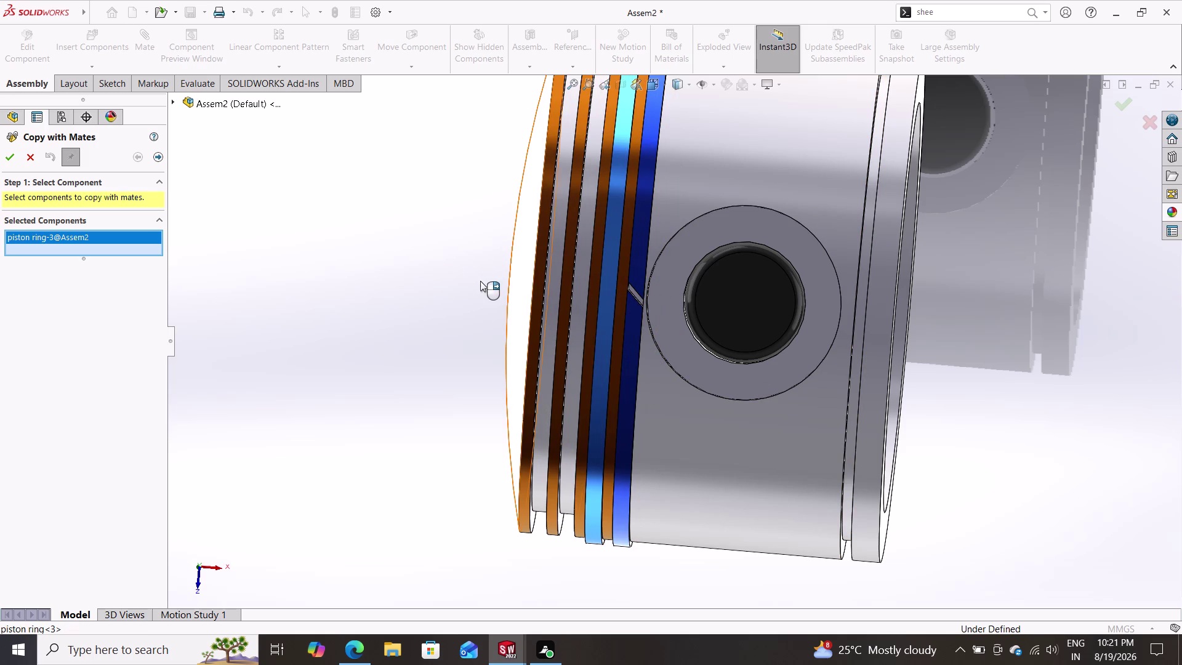
click(154, 160)
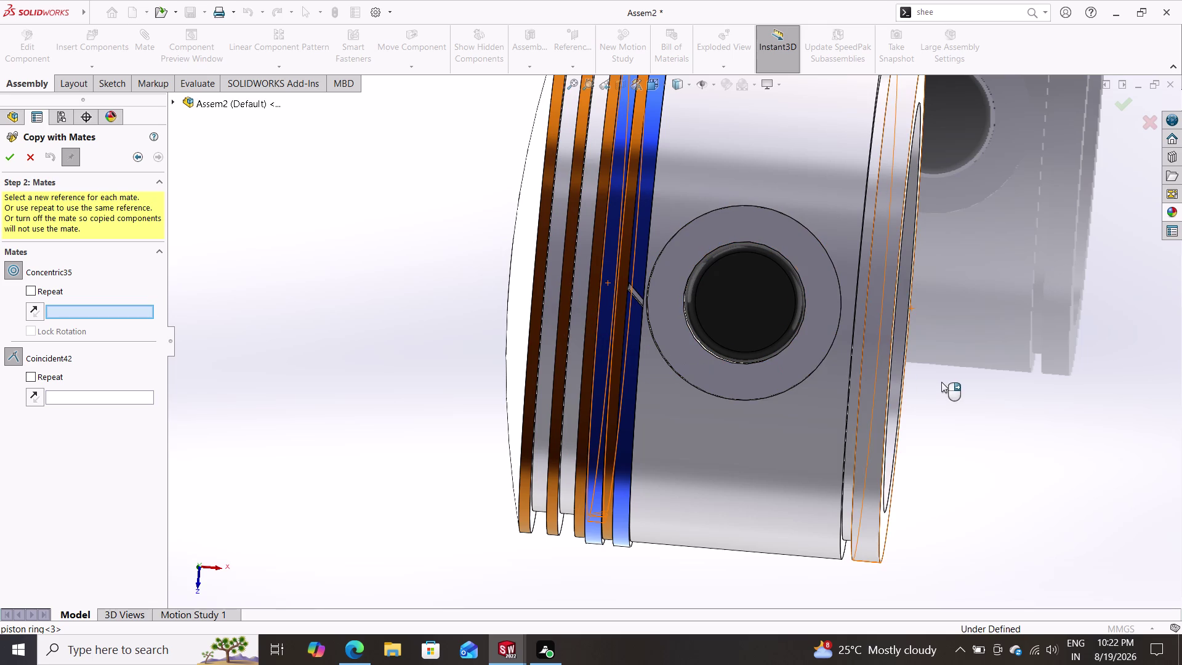
middle_drag(1027, 432, 950, 418)
Place a ring copy using a piston face (concentric) and a groove face (coincident).
middle_drag(984, 423, 918, 408)
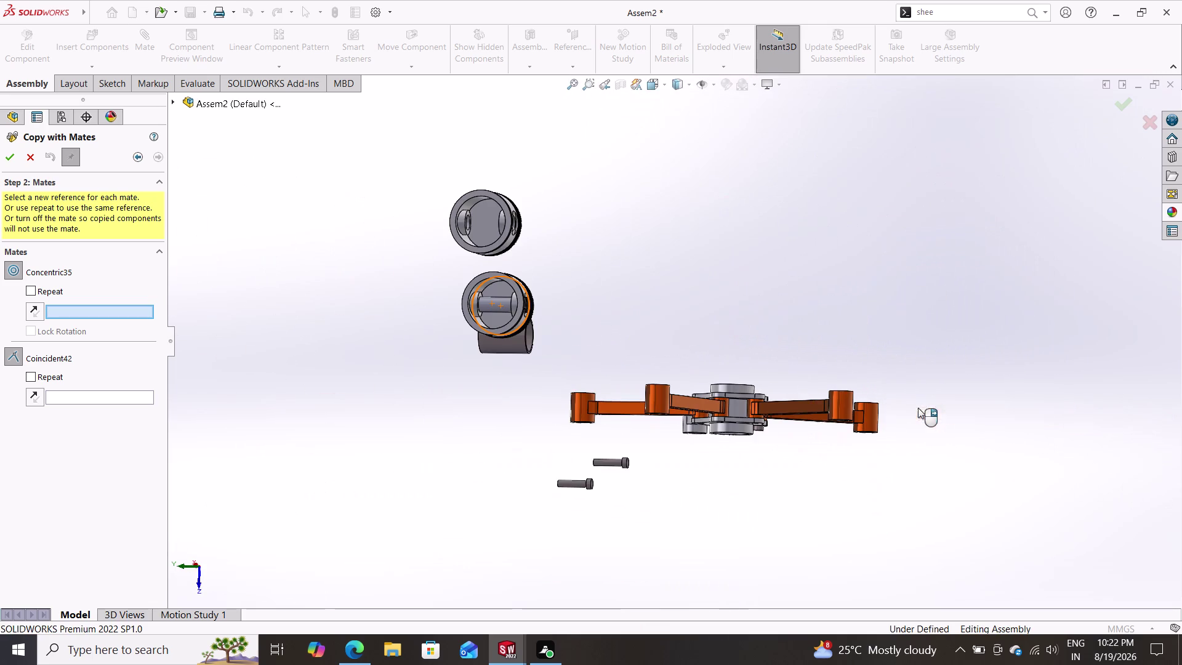
scroll(down, 3)
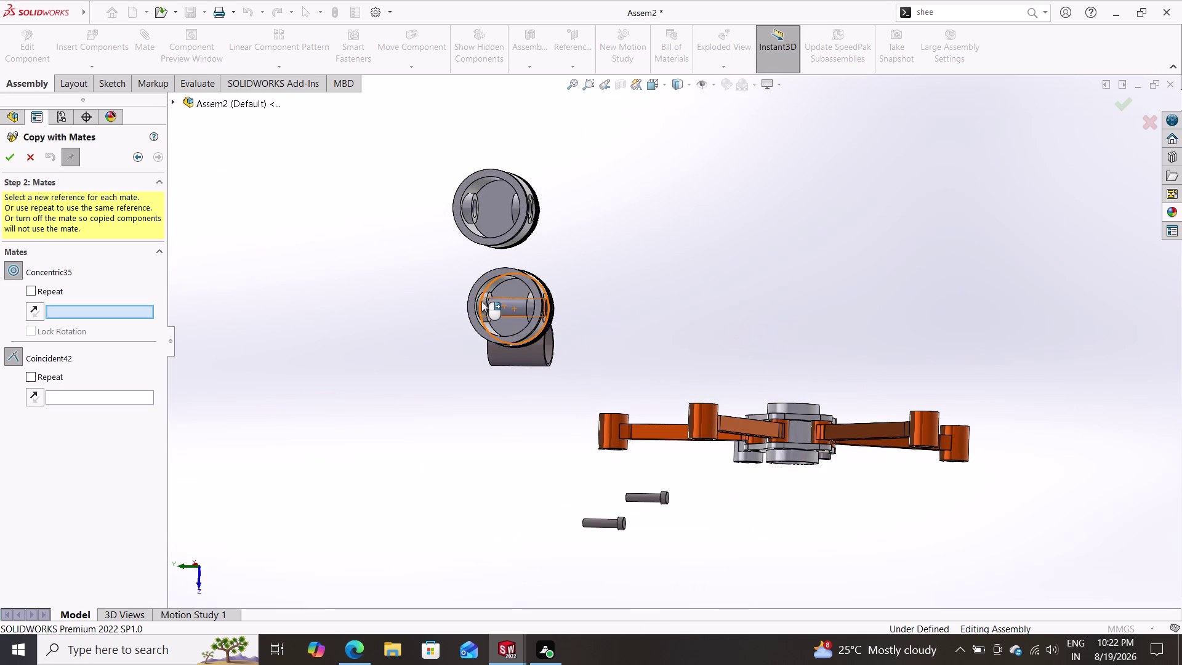
scroll(down, 3)
scroll(down, 3)
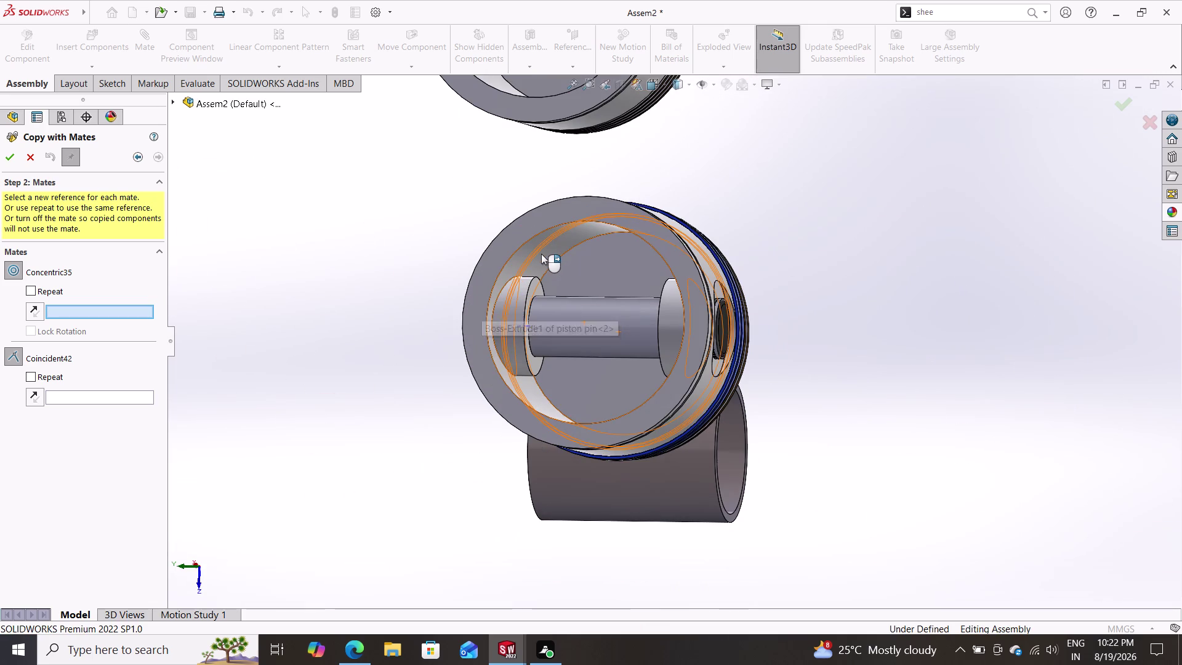
click(541, 254)
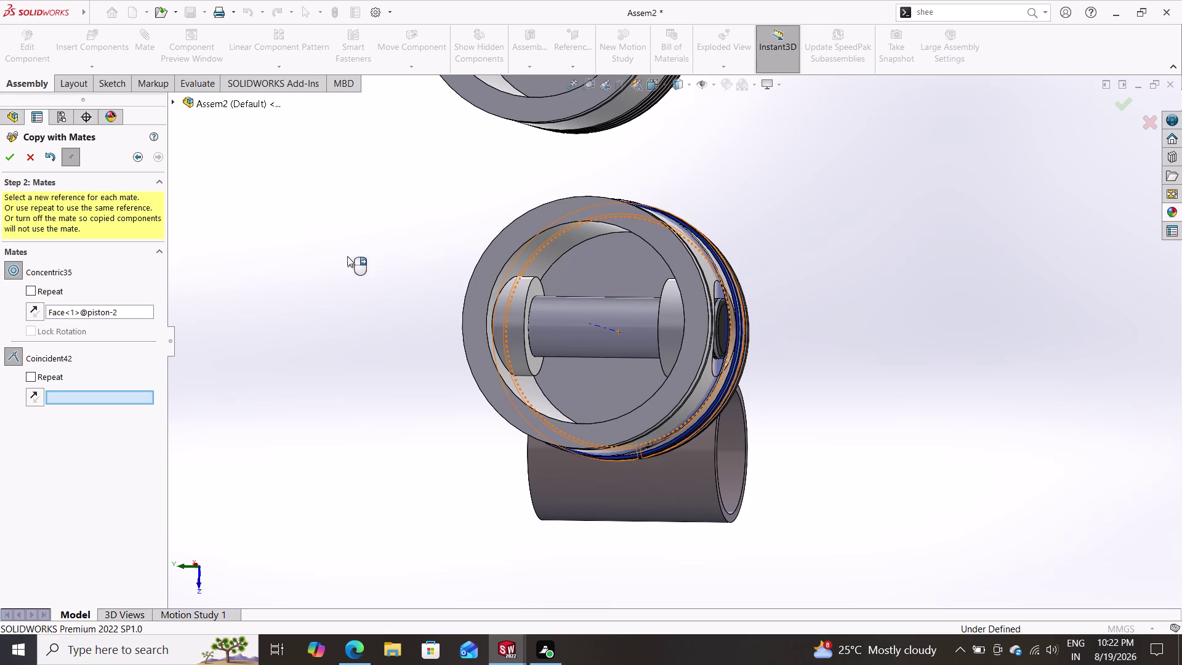
middle_drag(349, 265, 449, 307)
middle_drag(385, 280, 464, 315)
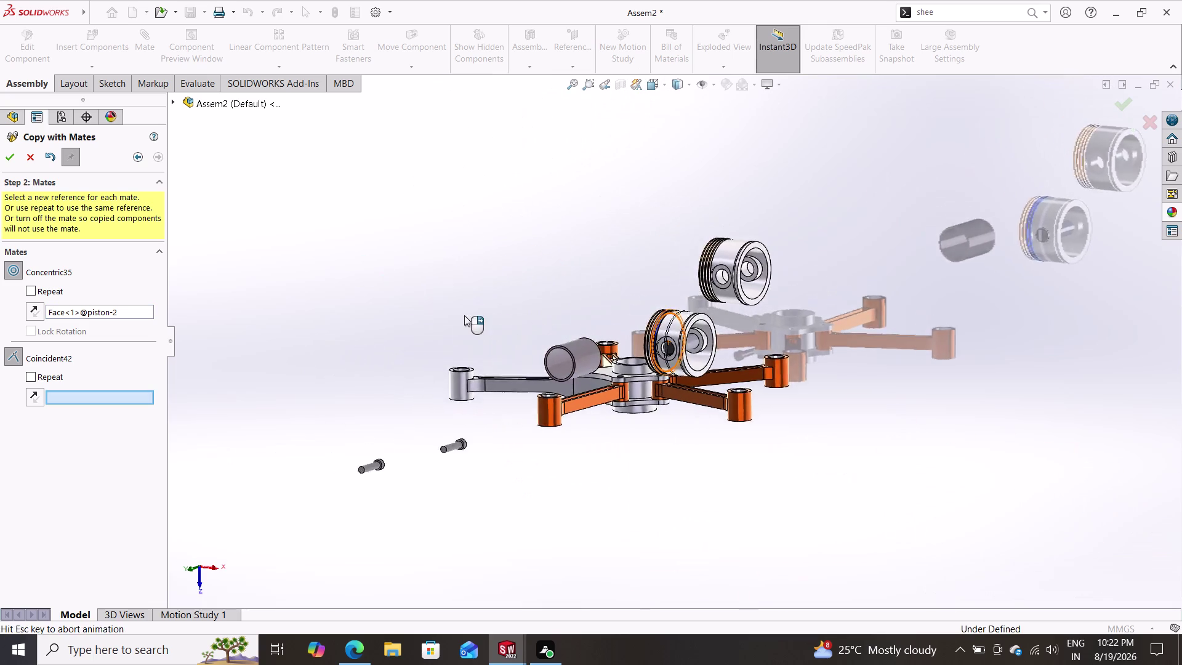
middle_drag(464, 315, 465, 315)
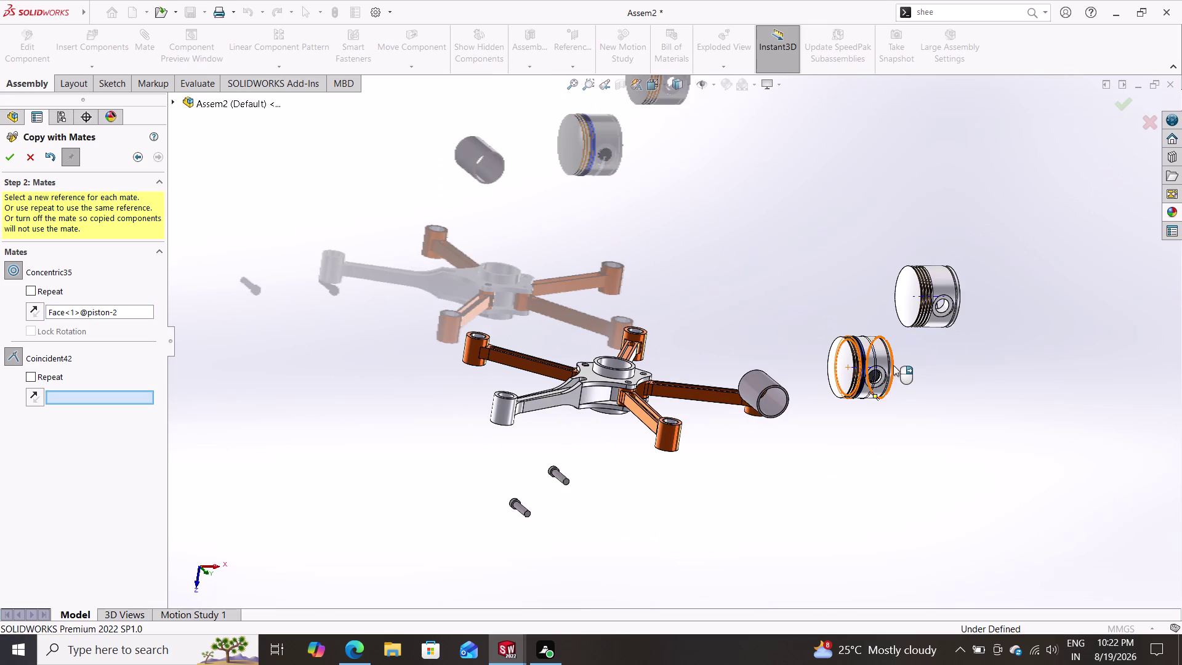
scroll(down, 3)
scroll(down, 3)
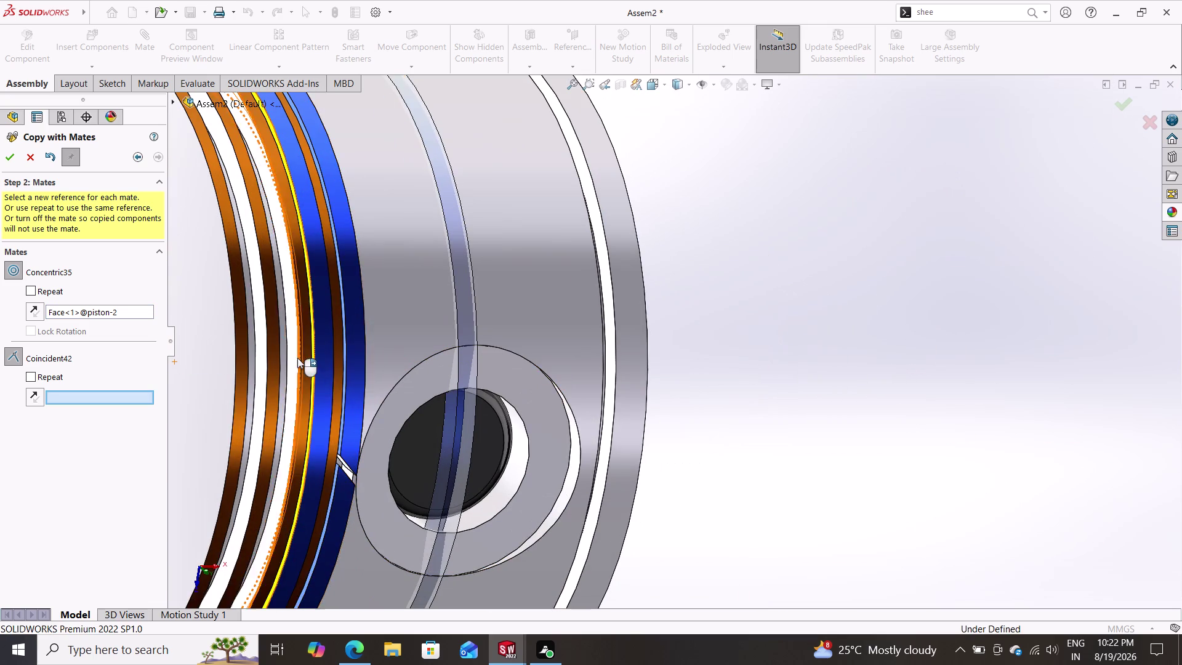
click(292, 354)
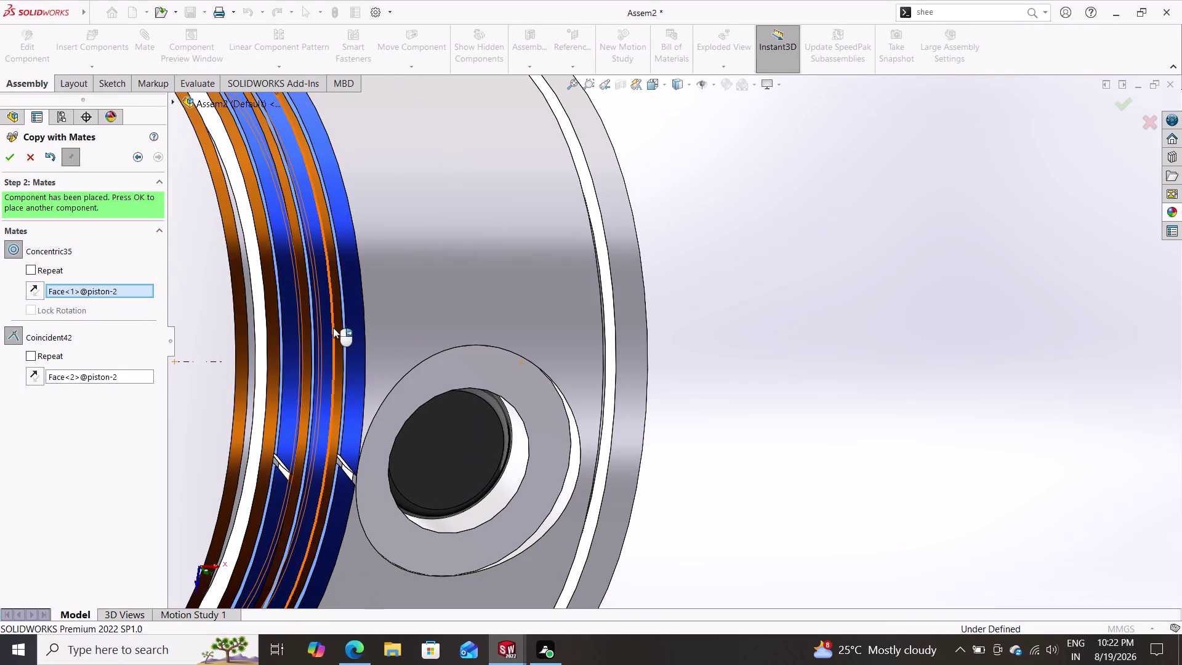
scroll(up, 3)
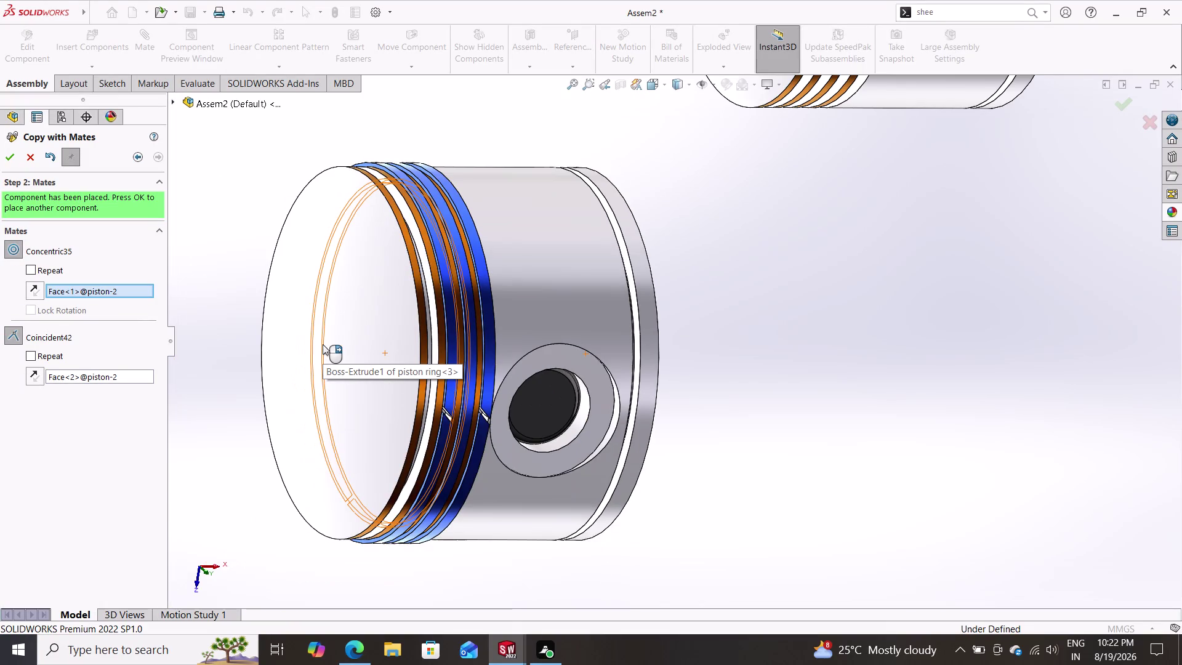
click(14, 149)
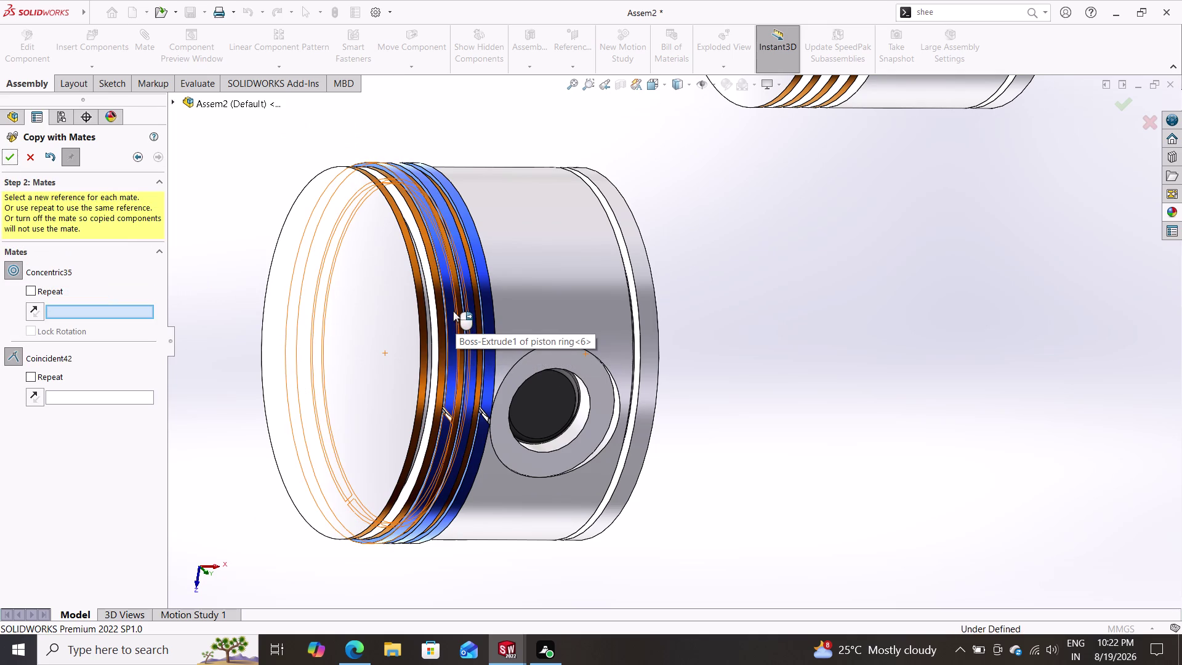
Place another ring copy on a new piston face and groove edge, then cancel copying.
middle_drag(745, 332, 631, 342)
scroll(down, 3)
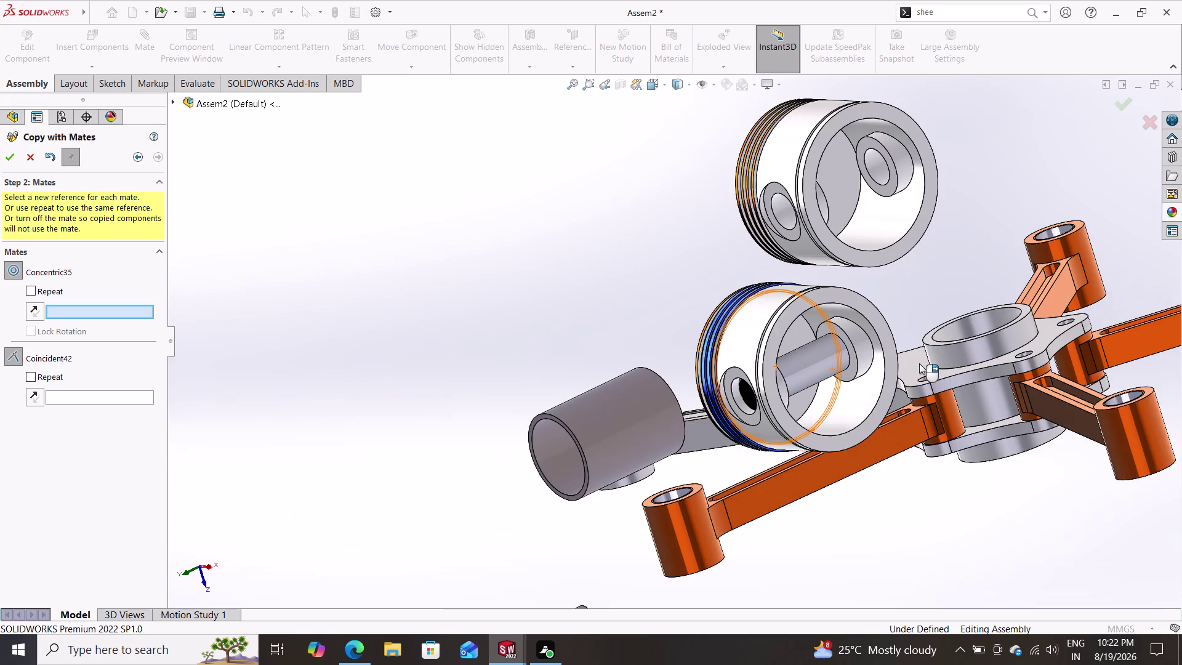
click(828, 416)
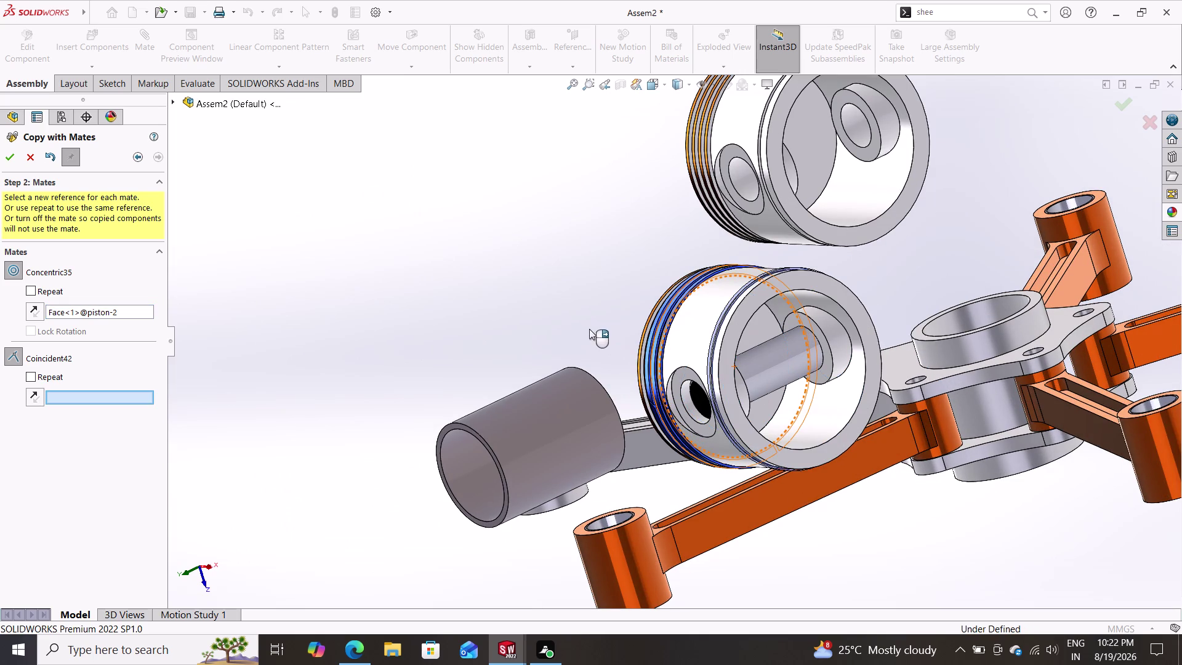
middle_drag(476, 313, 583, 325)
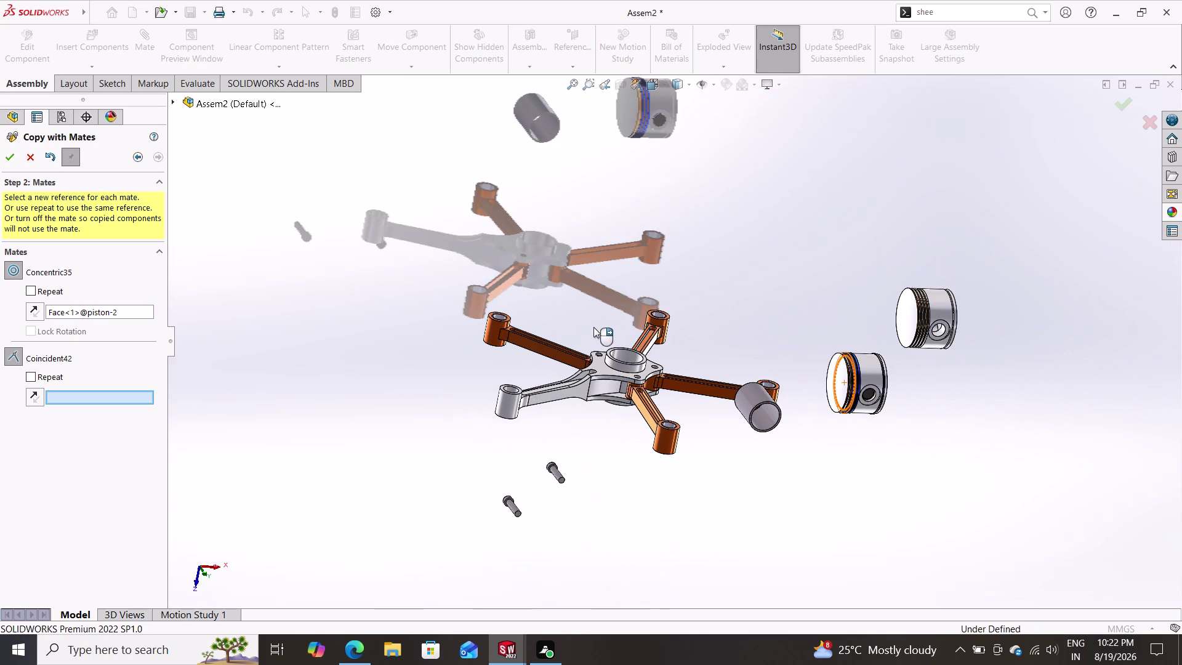
scroll(down, 3)
scroll(down, 3)
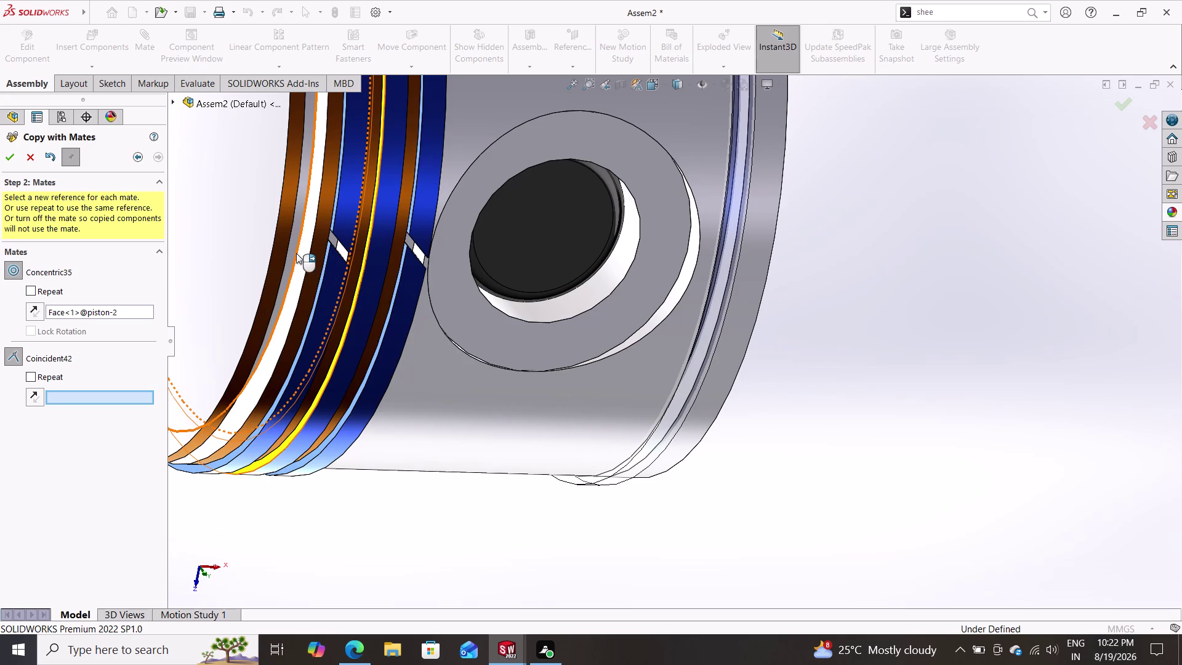
click(296, 253)
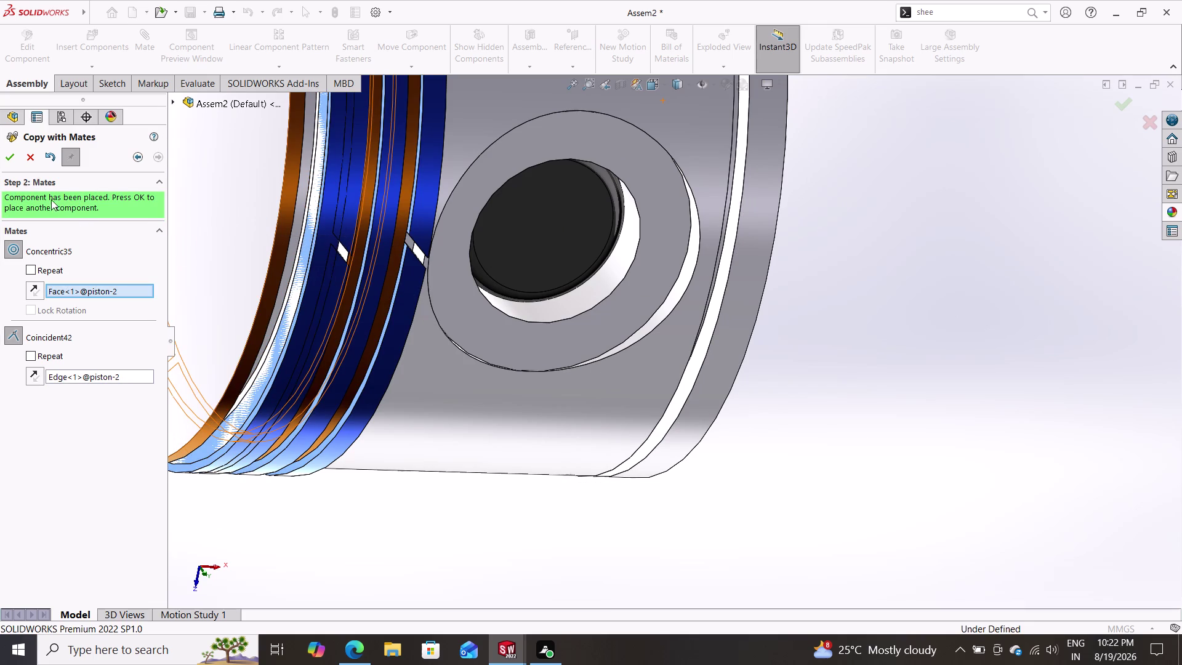
click(9, 156)
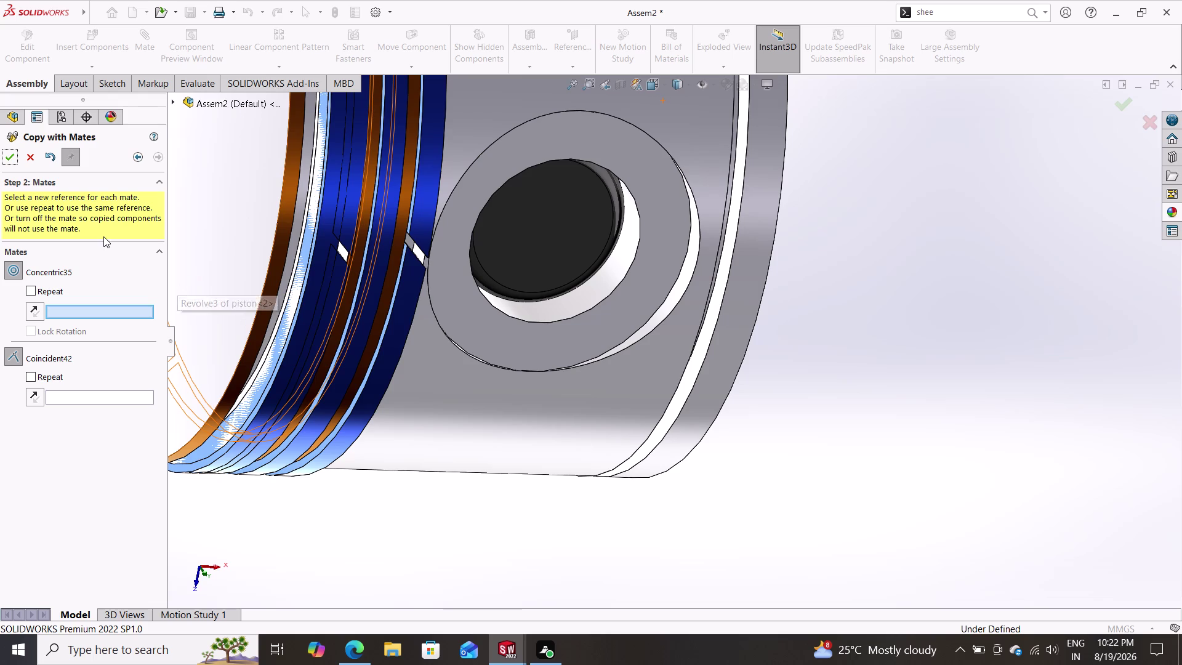
click(33, 158)
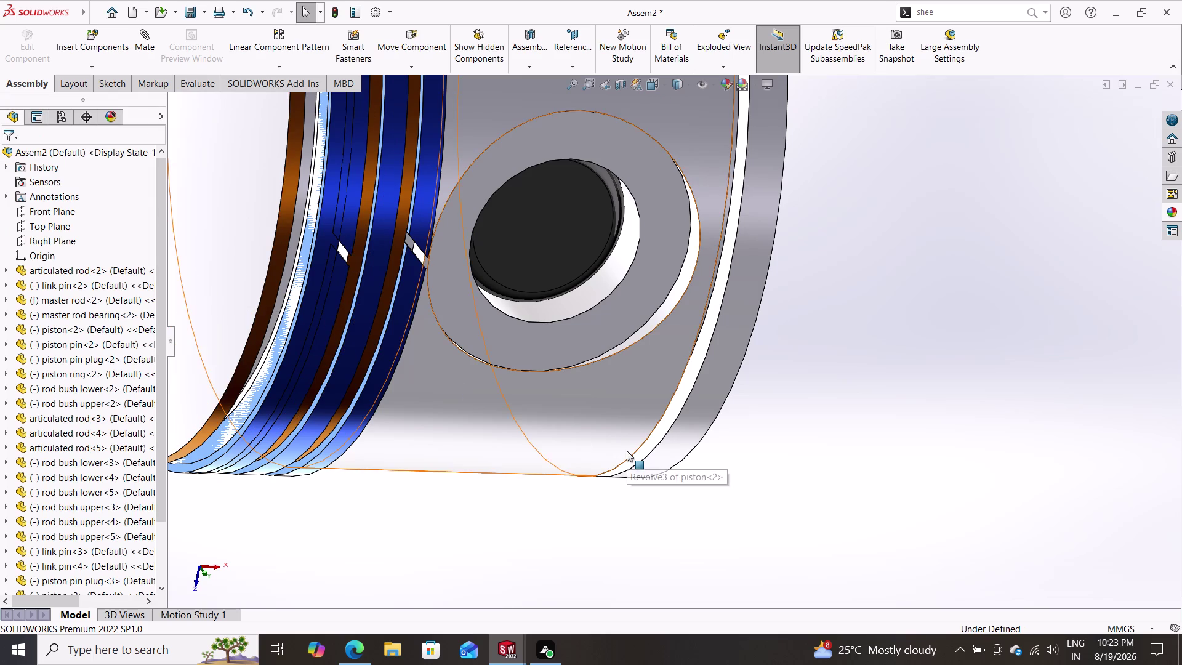
Choose piston ring-6 as the component to copy with its mates.
scroll(up, 3)
scroll(up, 3)
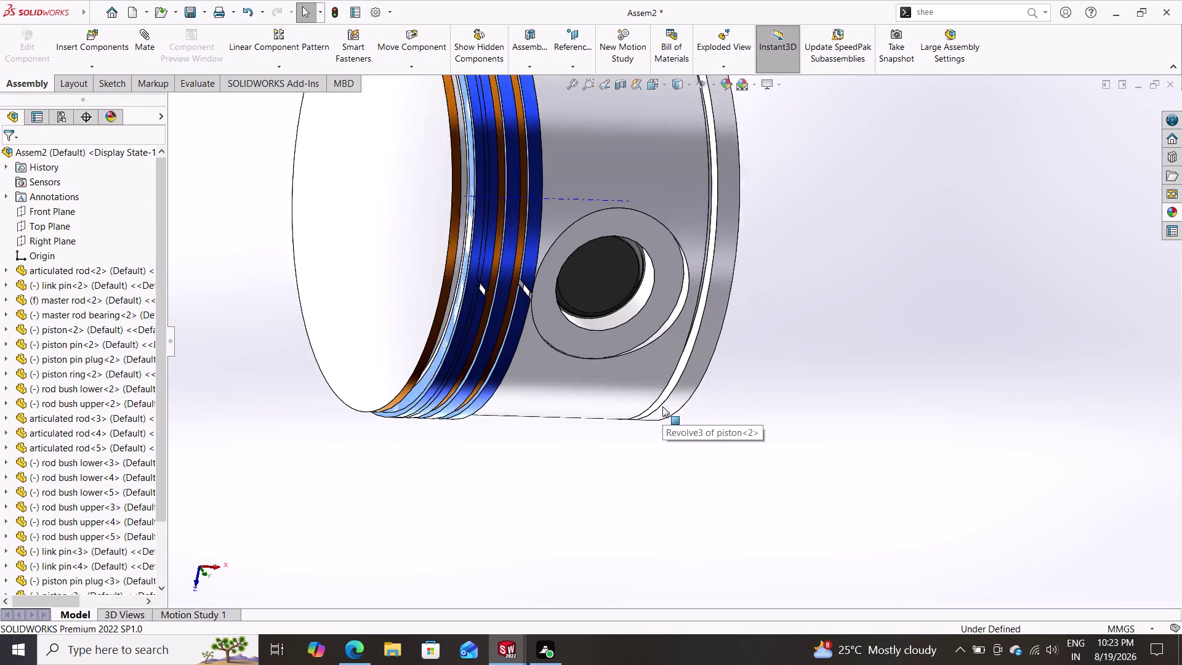
scroll(up, 3)
scroll(down, 3)
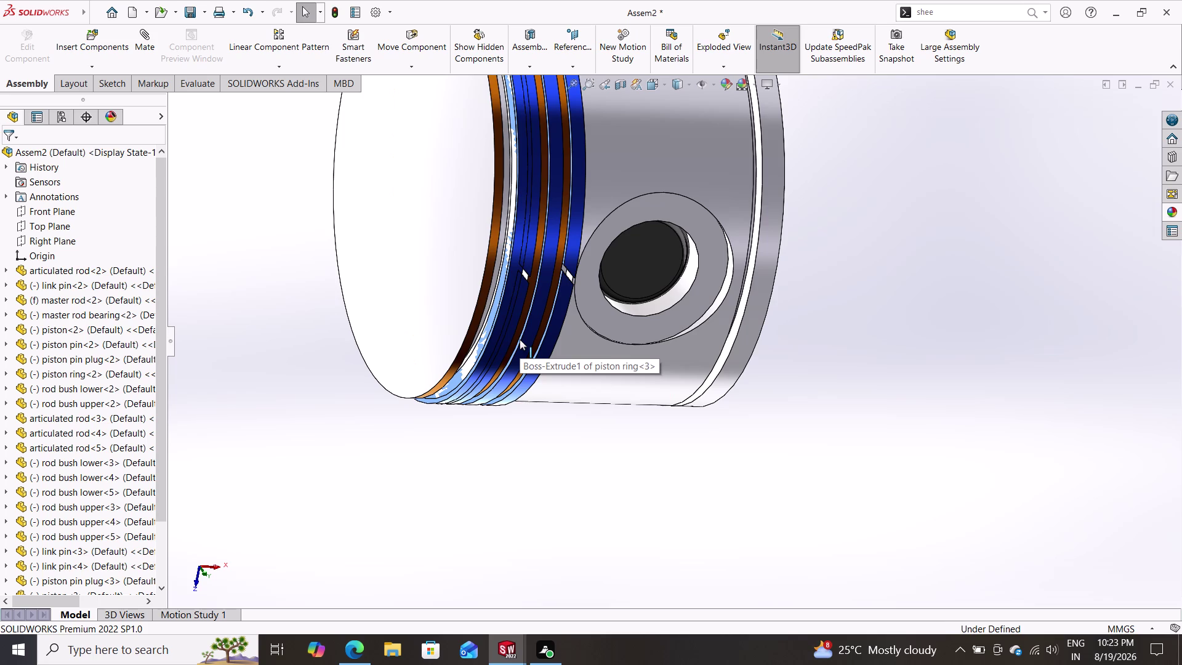
key(ctrl+z)
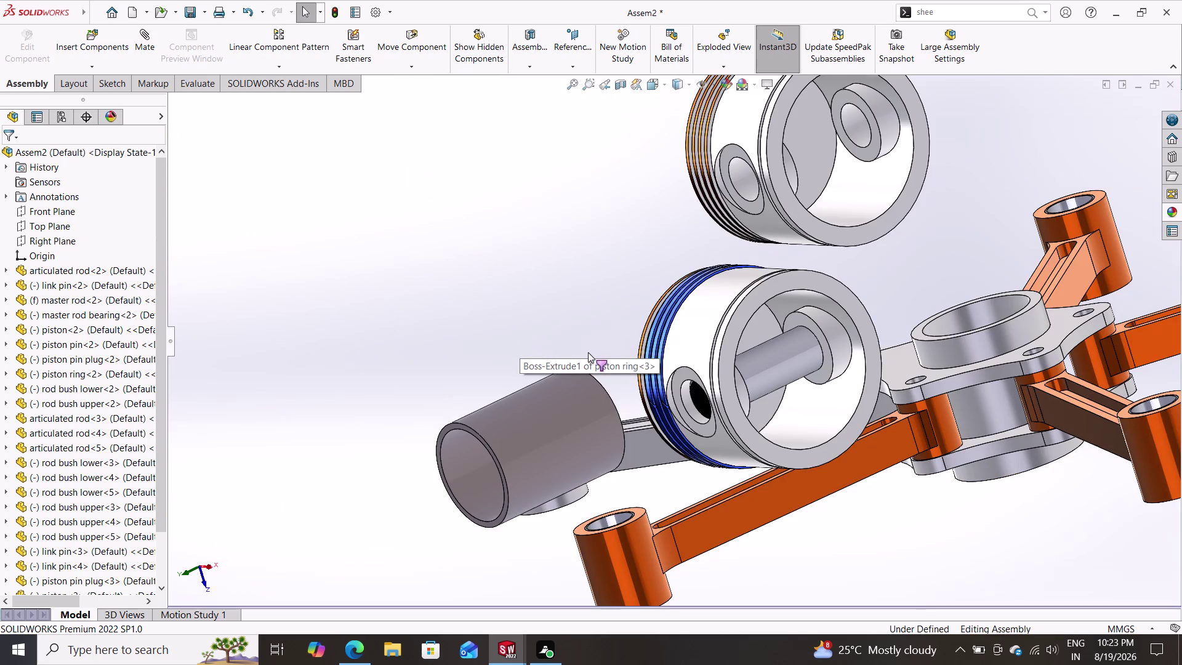
middle_drag(587, 316, 652, 348)
middle_drag(586, 317, 607, 331)
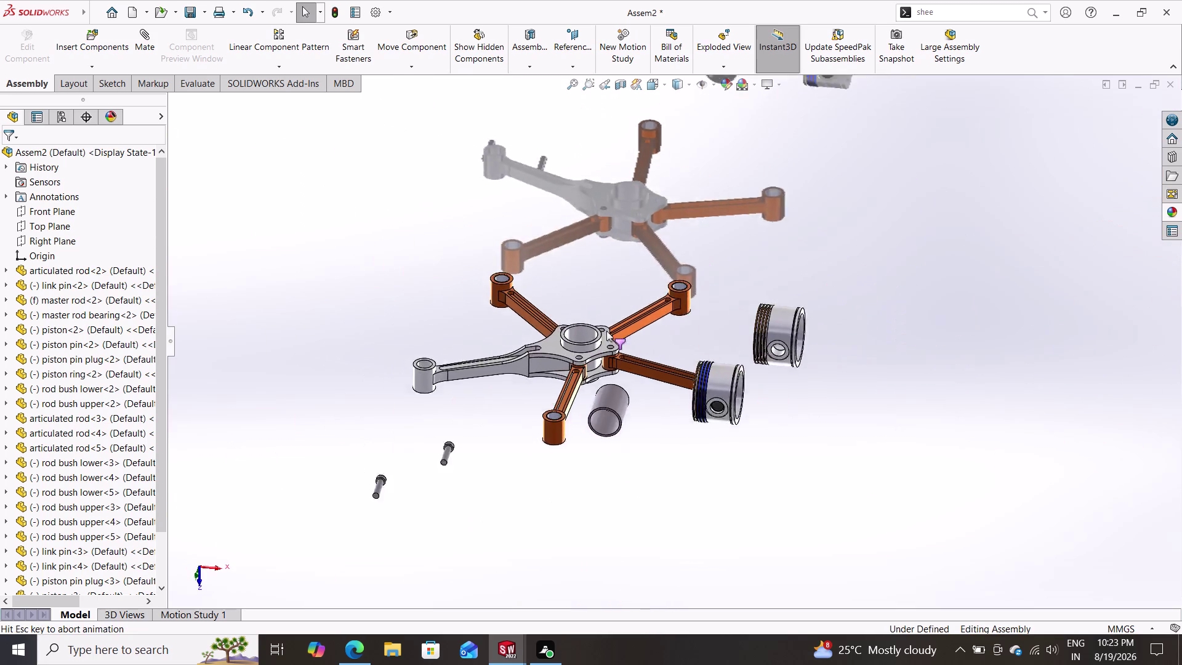
scroll(down, 3)
scroll(down, 3)
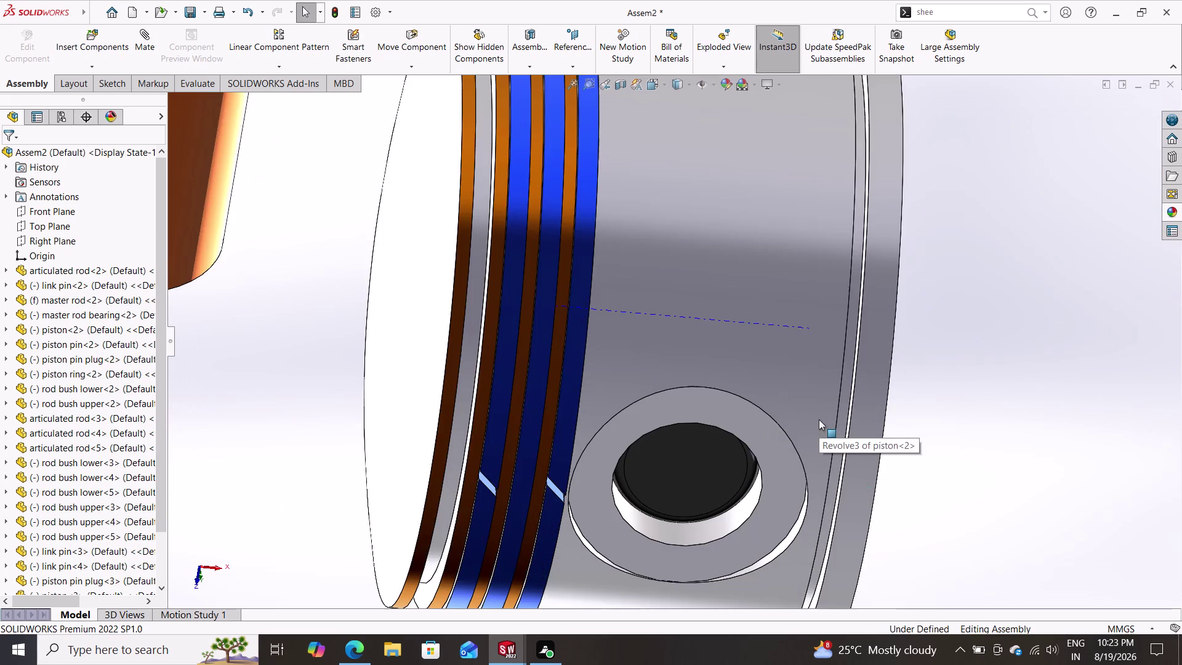
scroll(up, 3)
scroll(up, 3)
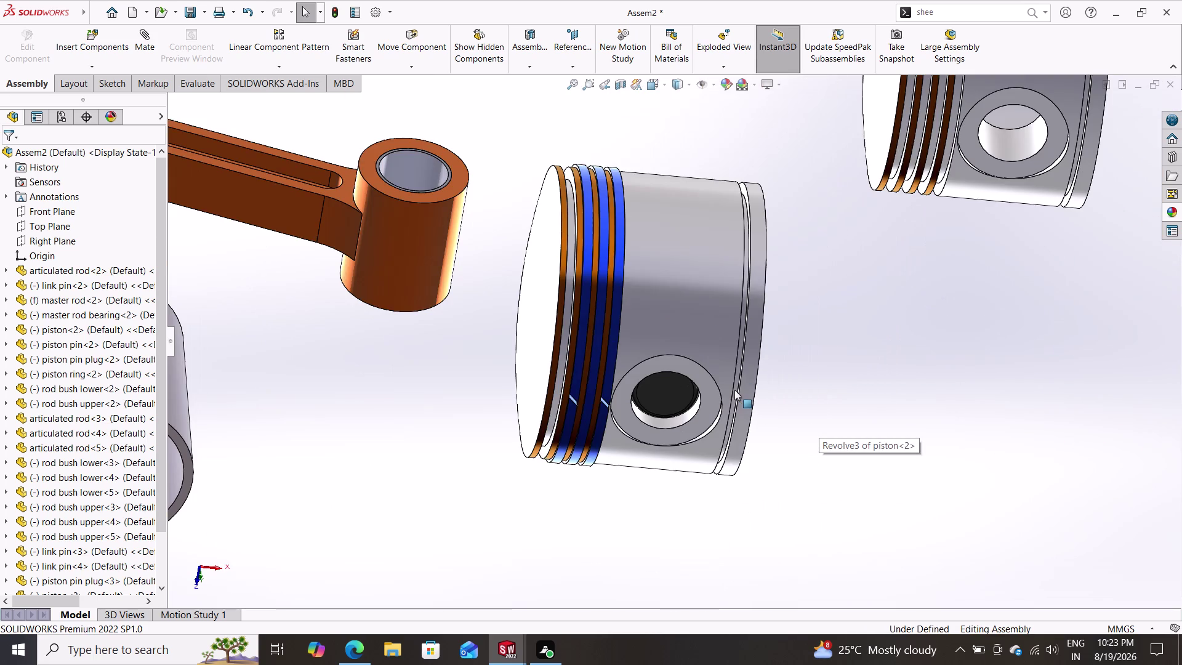
click(99, 63)
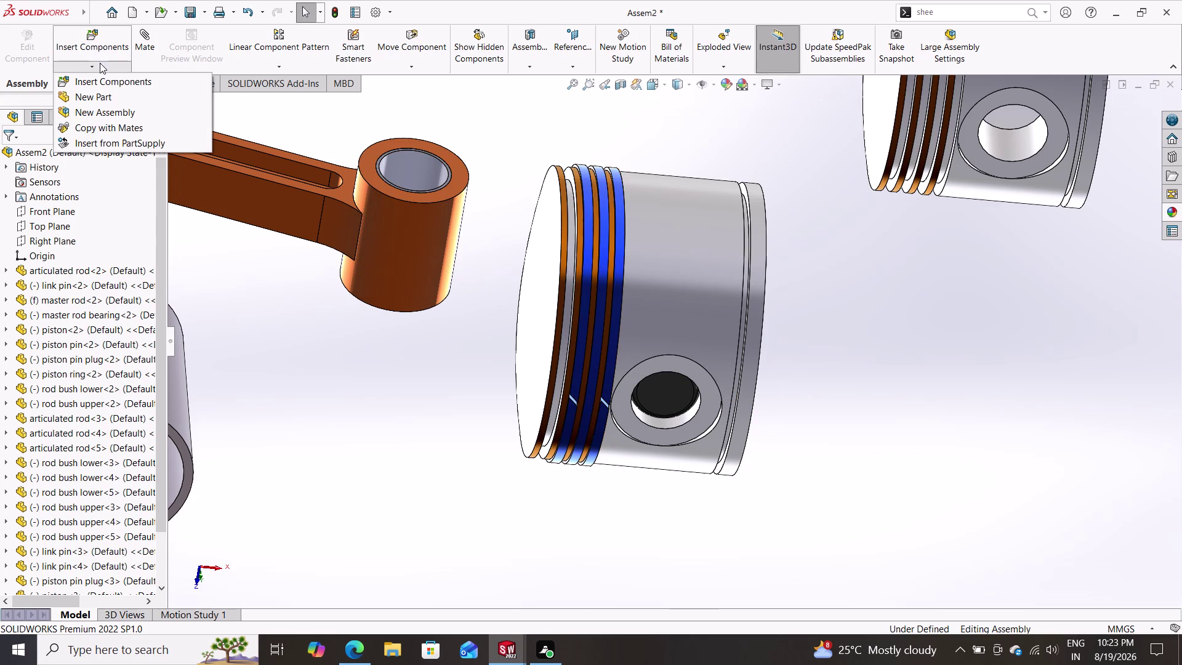
click(111, 129)
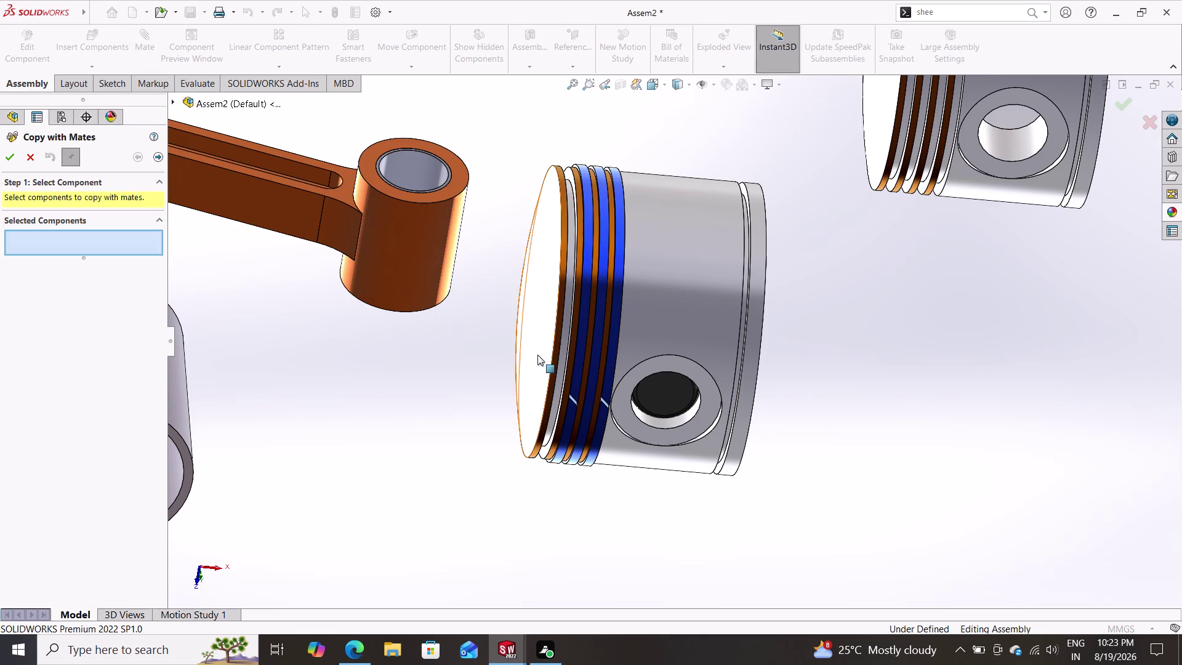
click(585, 324)
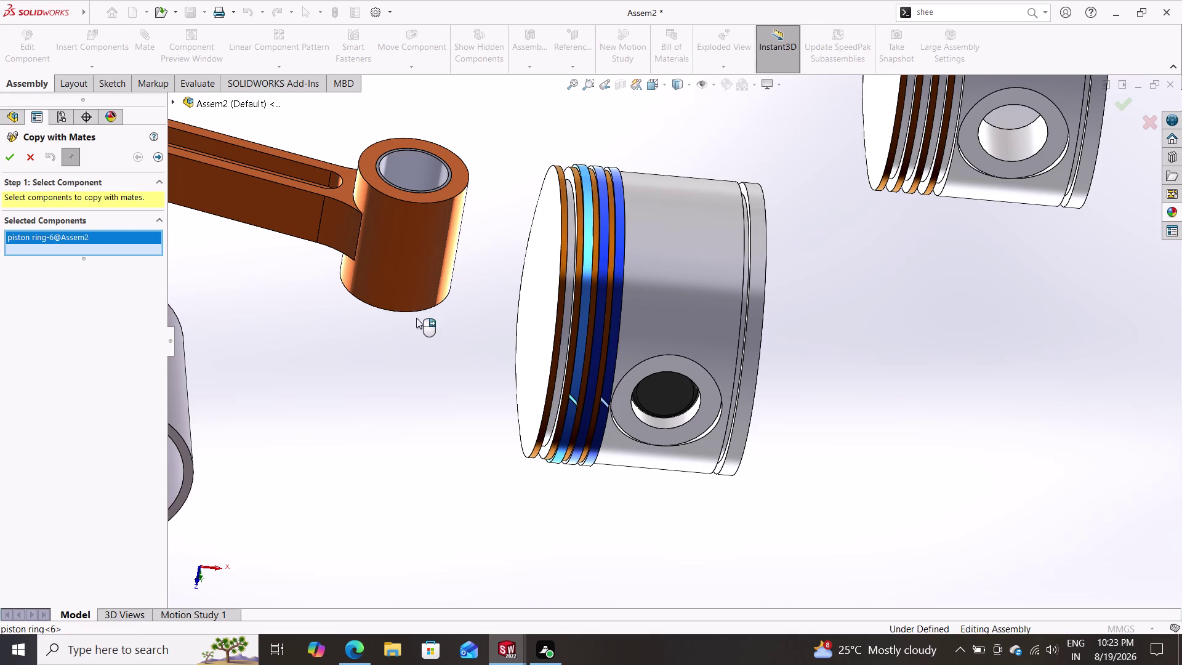
Use a piston-3 face as the Concentric37 reference and finish the copy.
click(155, 155)
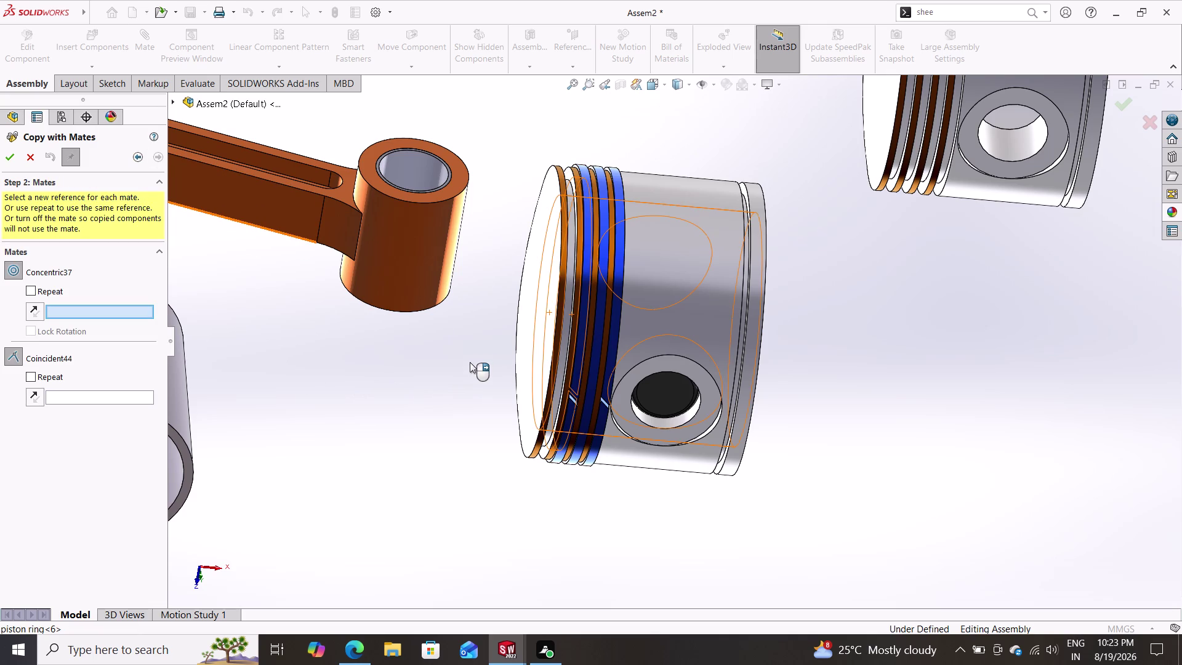
middle_drag(929, 348, 918, 349)
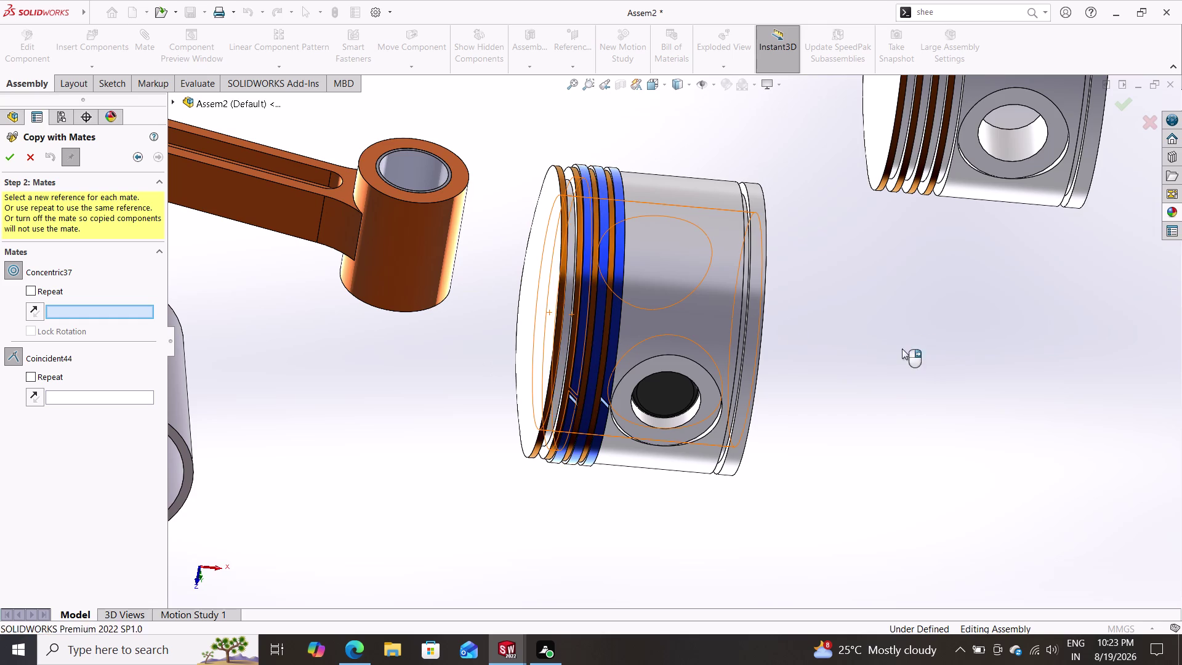
middle_drag(918, 348, 831, 343)
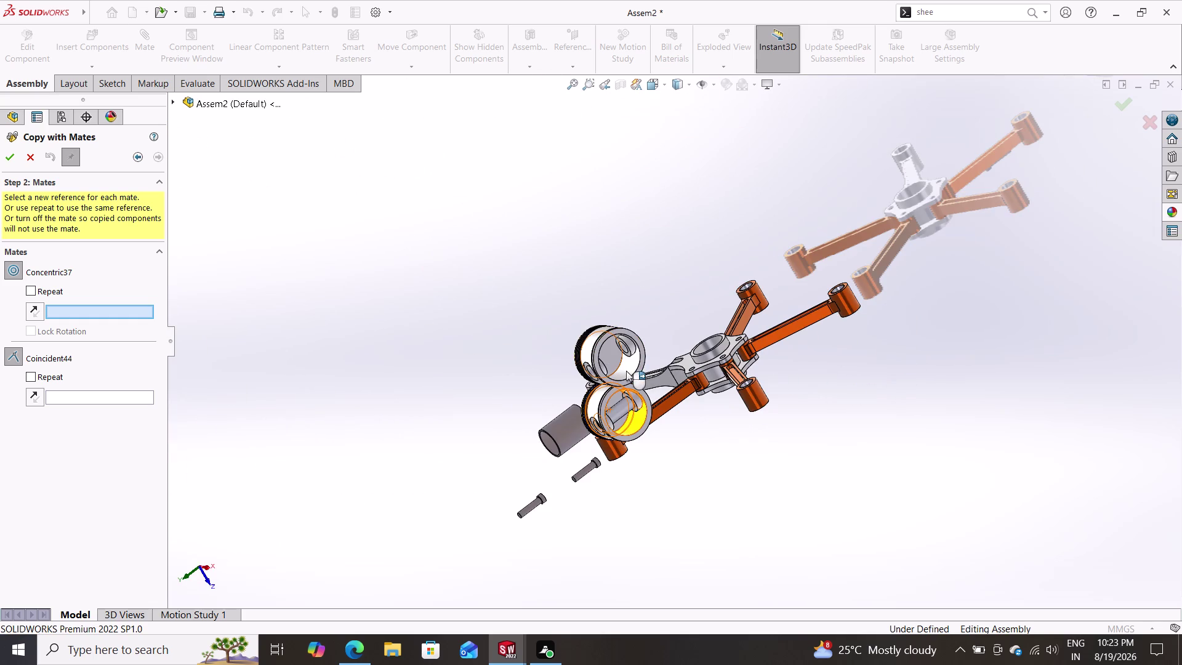
click(626, 367)
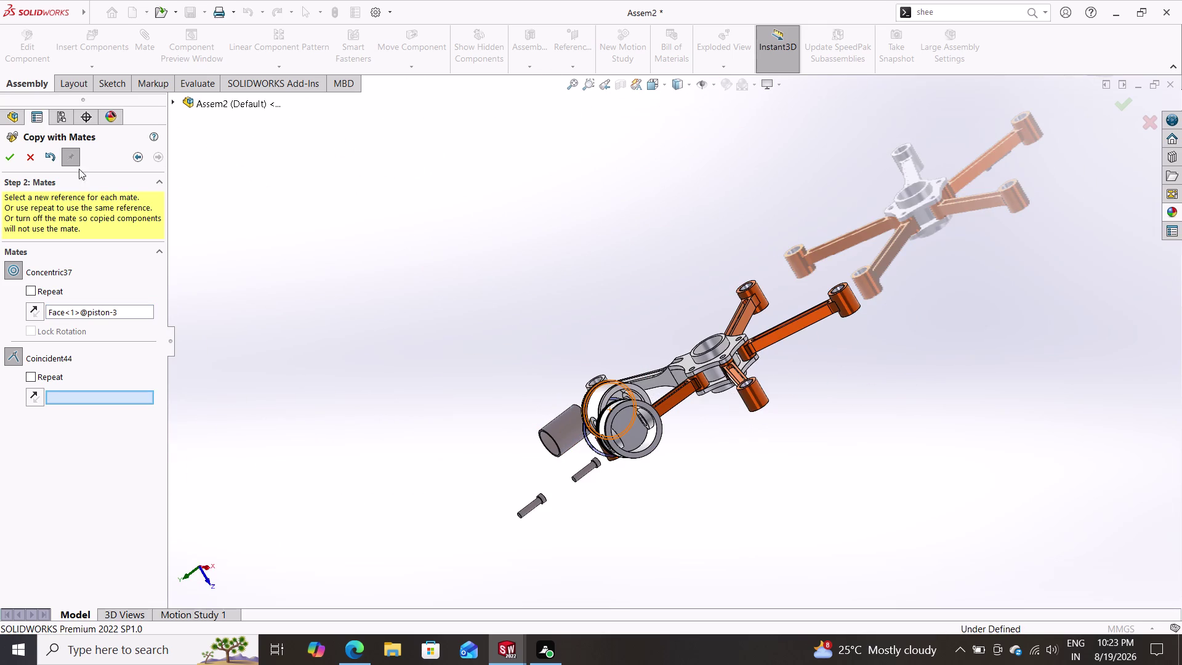
click(34, 160)
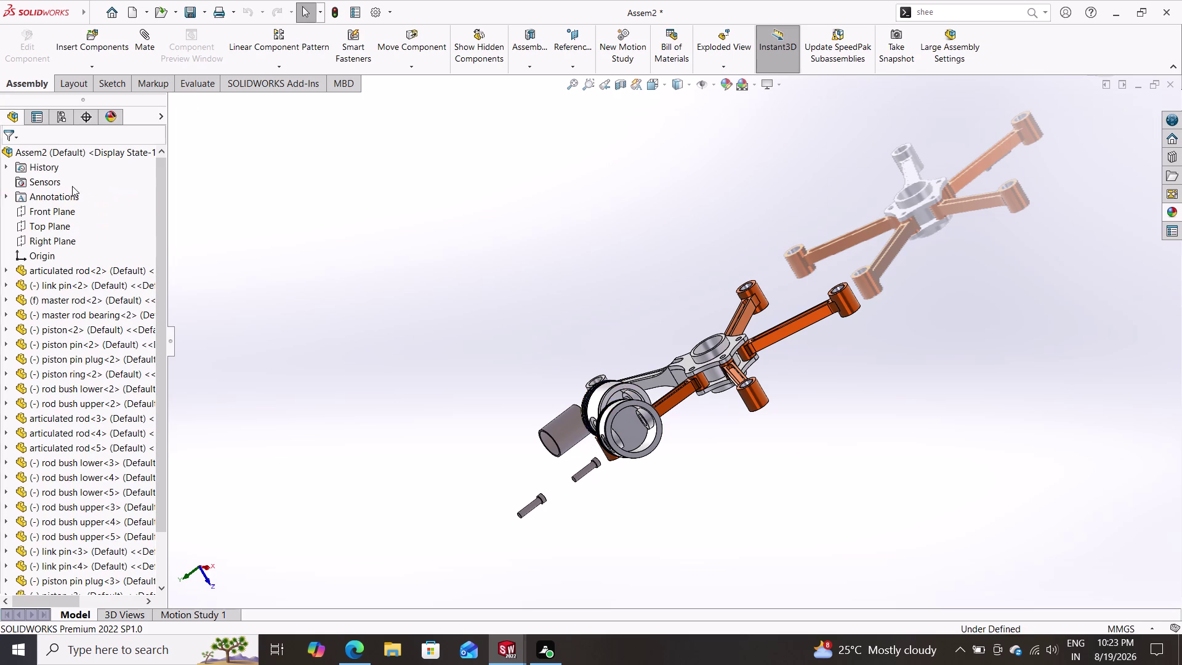
Move piston-3 down clear of the rods and pick piston ring-2 to copy with mates.
drag(646, 413, 645, 497)
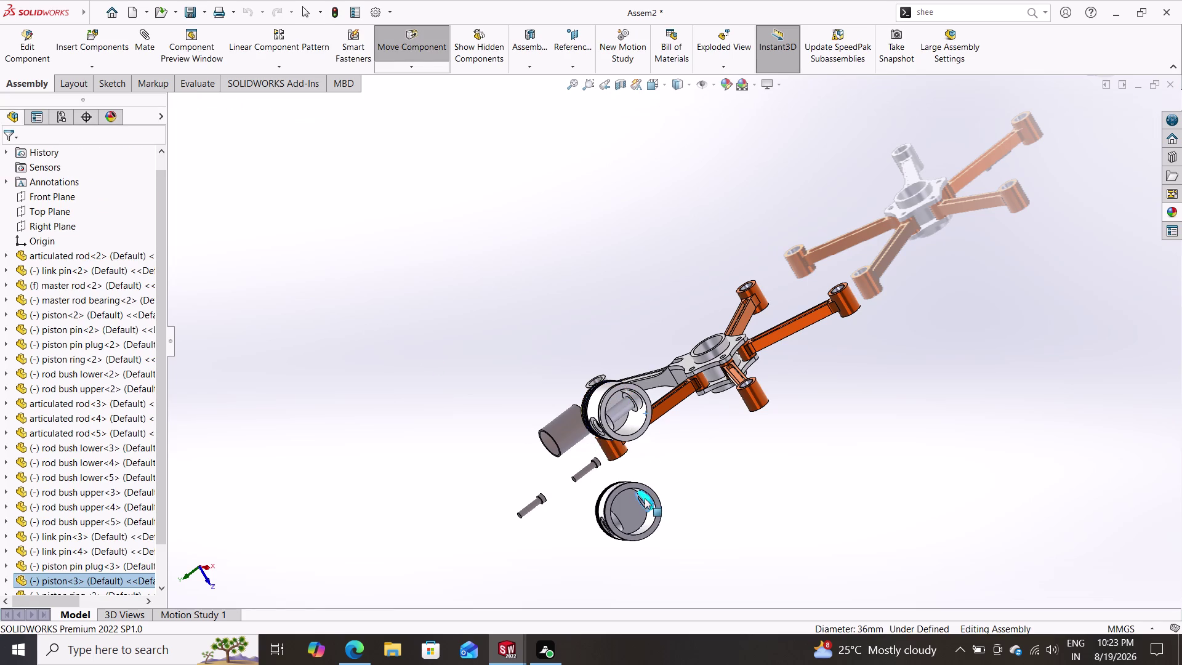
drag(645, 497, 645, 499)
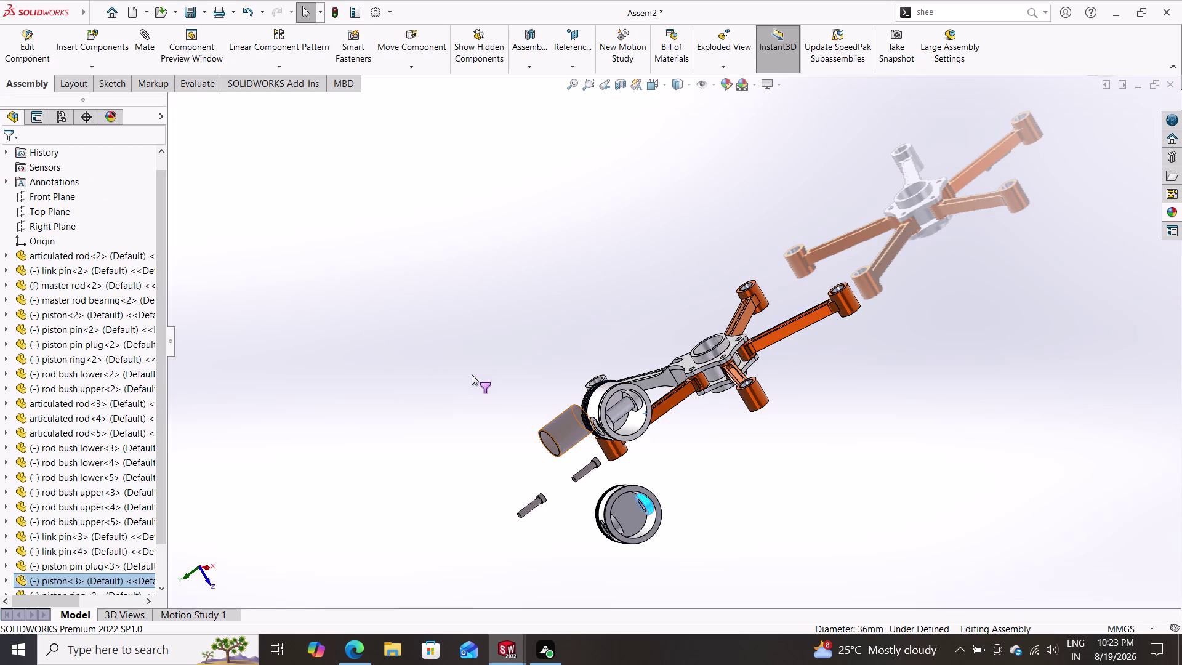
click(93, 63)
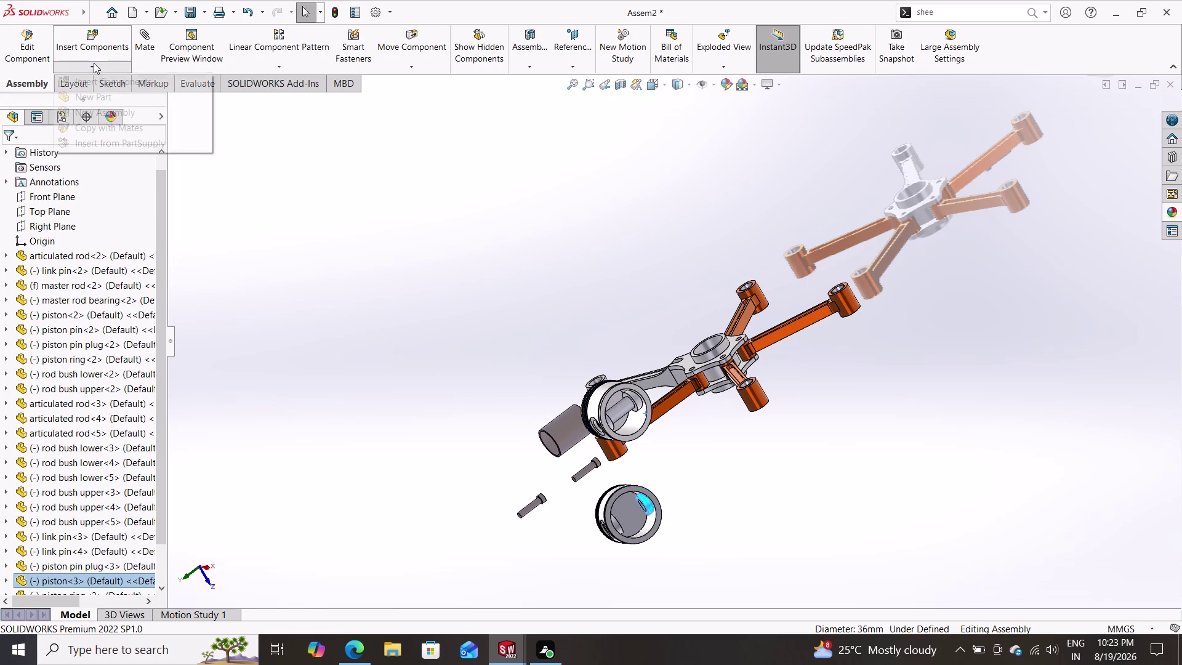
click(107, 132)
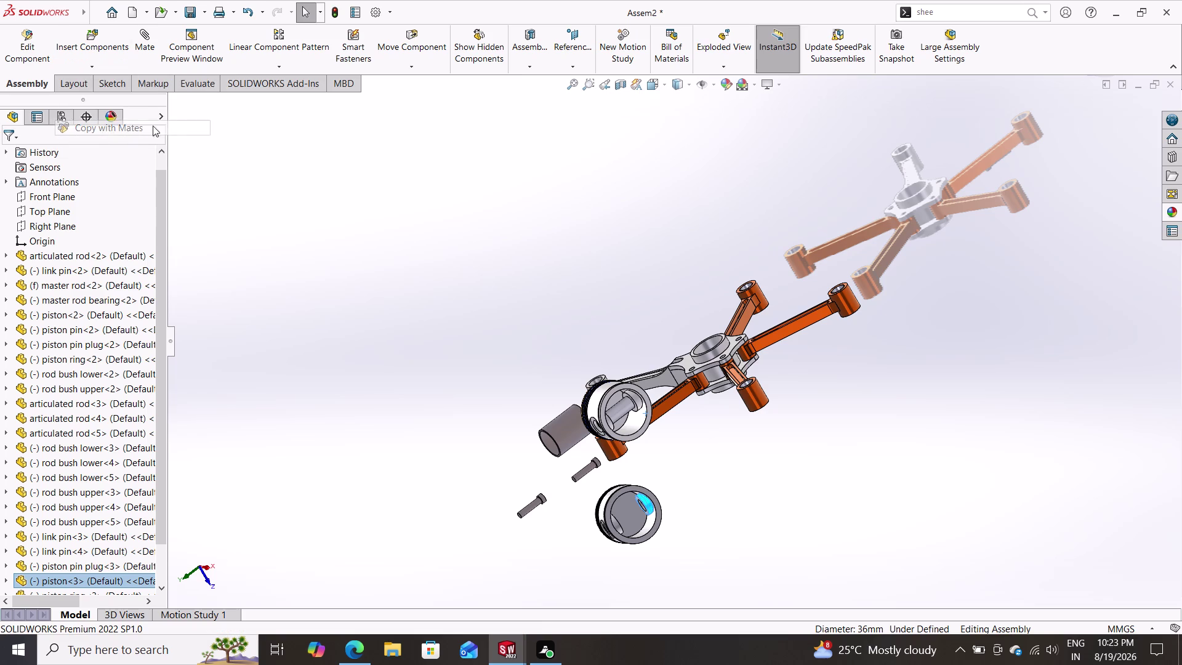
scroll(down, 3)
scroll(down, 3)
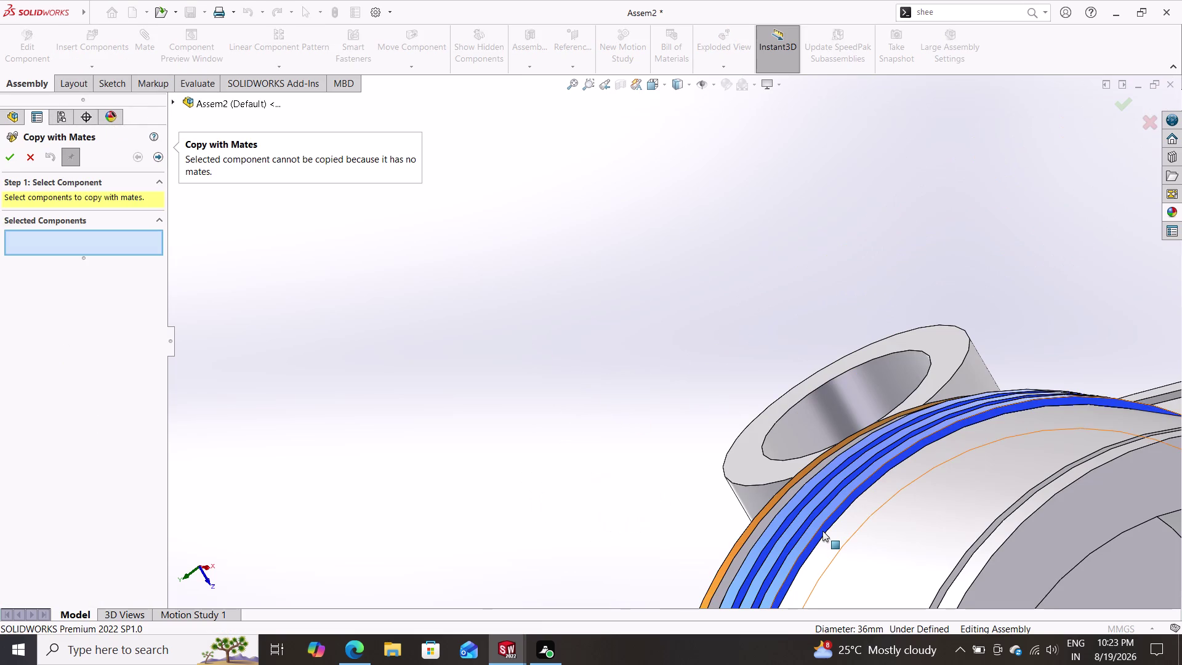
click(822, 530)
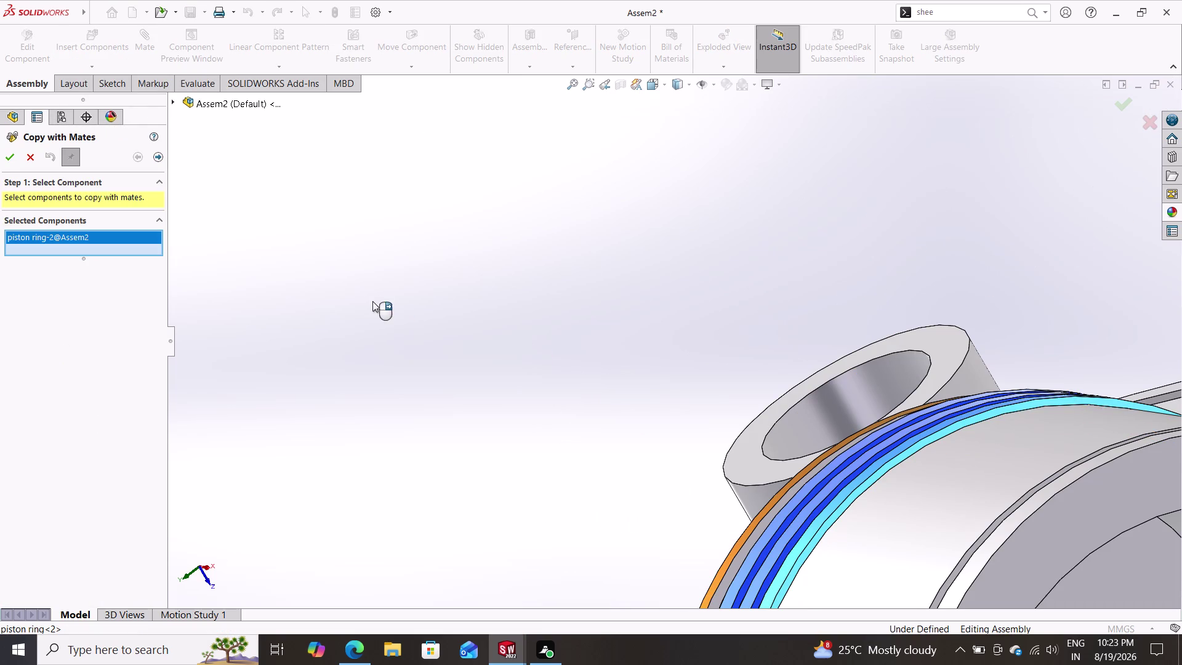
Assign piston-2 faces as the new concentric and coincident mate references.
click(159, 158)
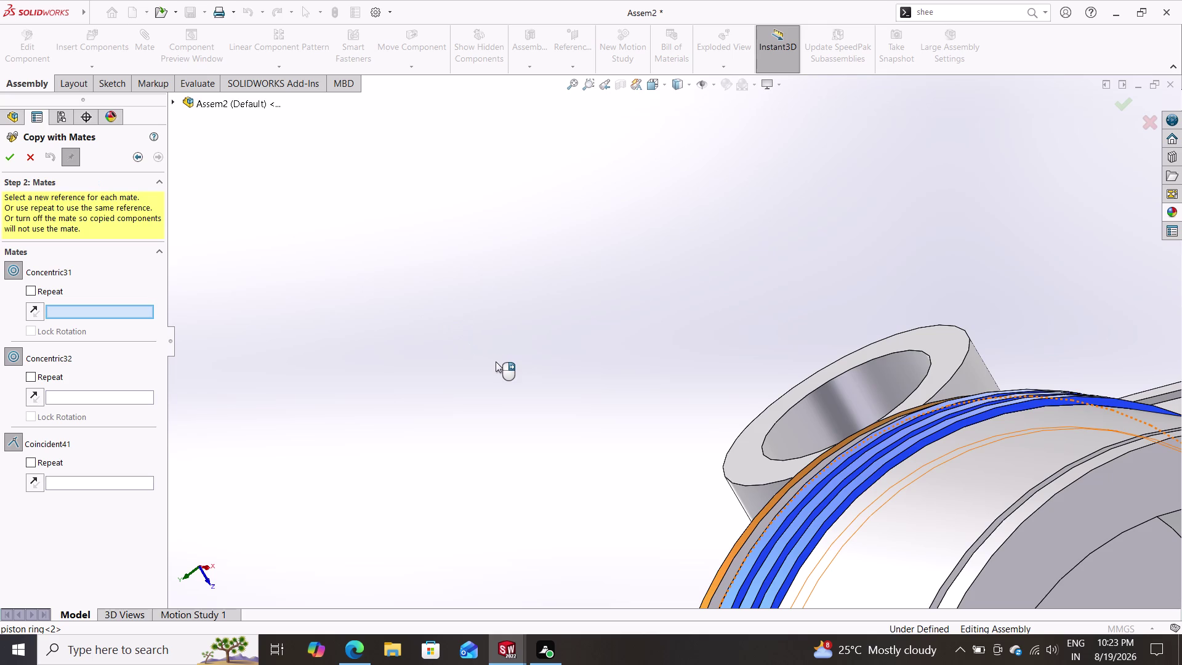
scroll(up, 3)
scroll(up, 3)
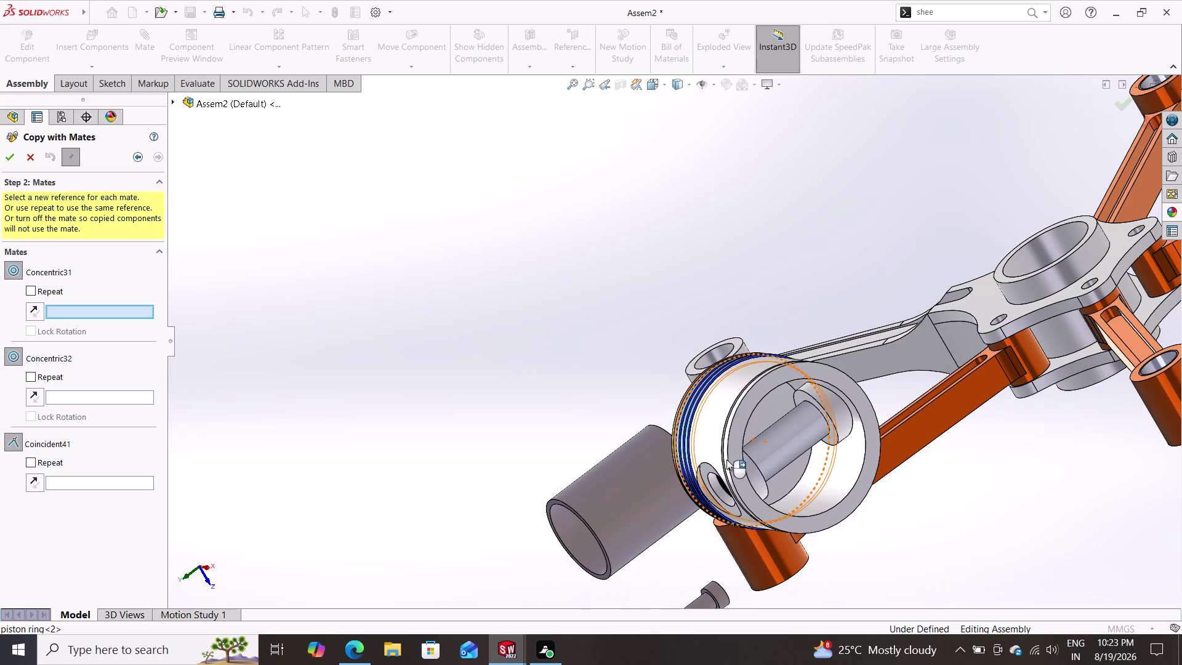
click(838, 464)
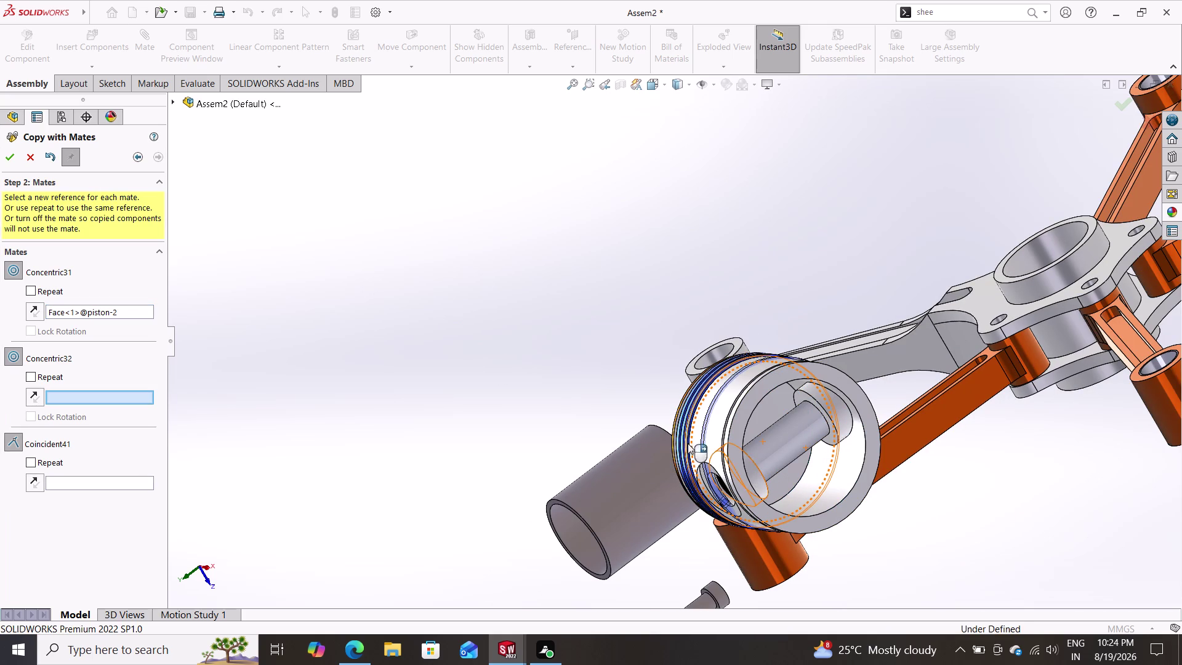
click(100, 481)
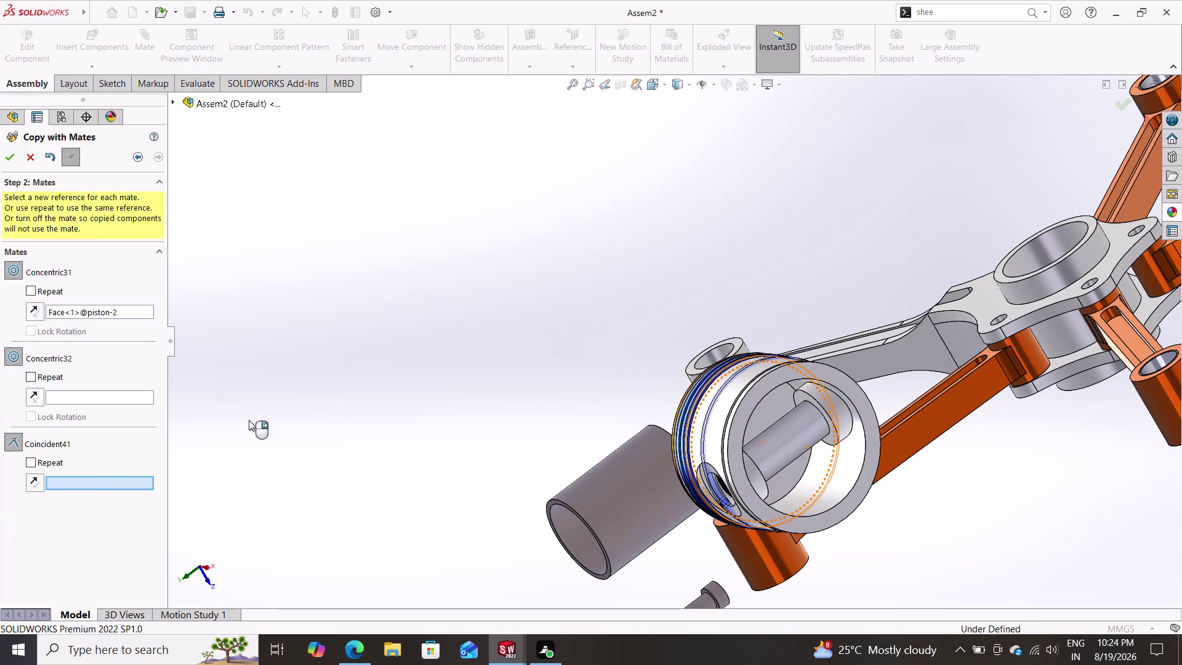
middle_drag(477, 347, 644, 377)
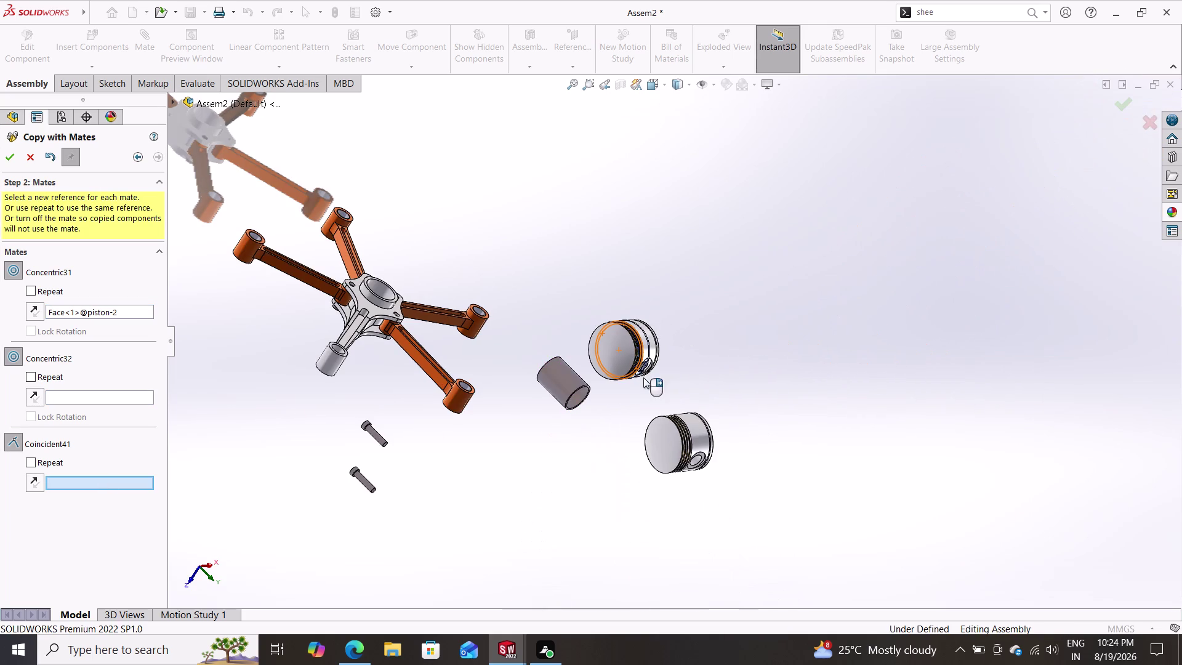
scroll(down, 3)
scroll(down, 3)
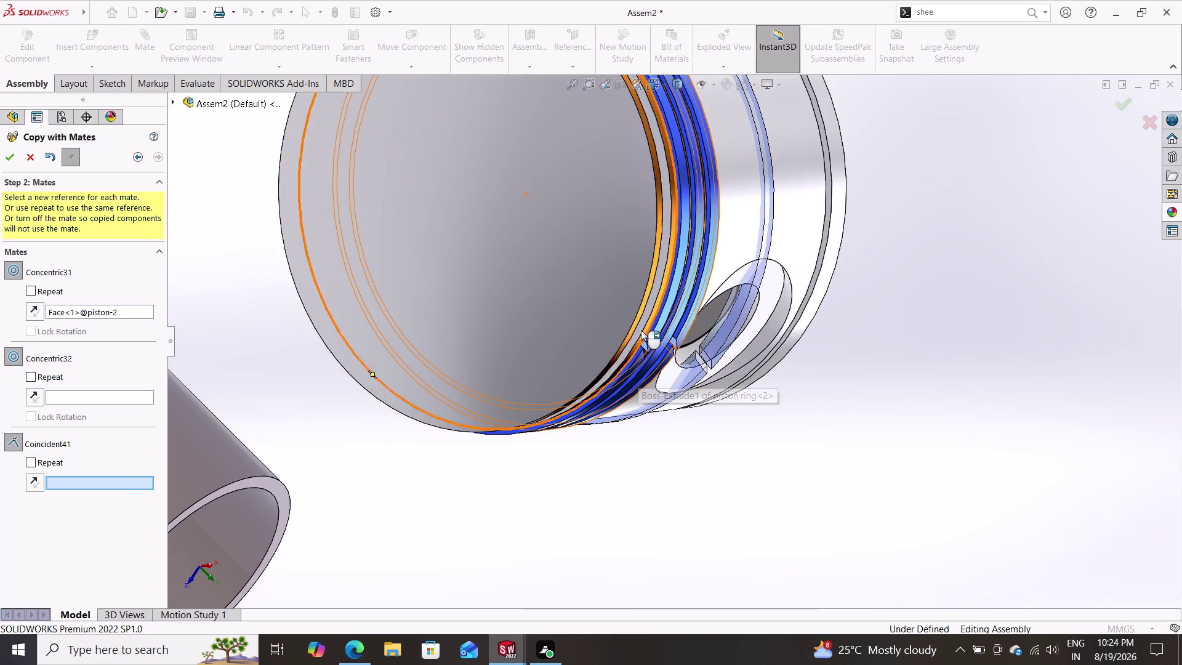
scroll(down, 3)
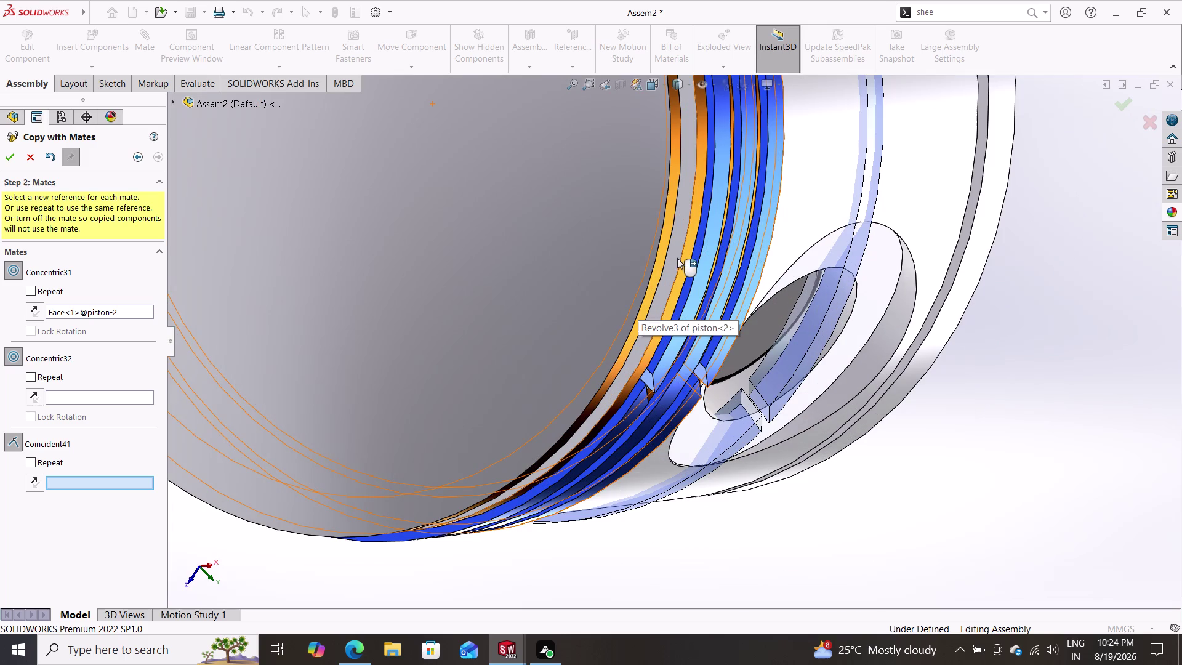
click(674, 257)
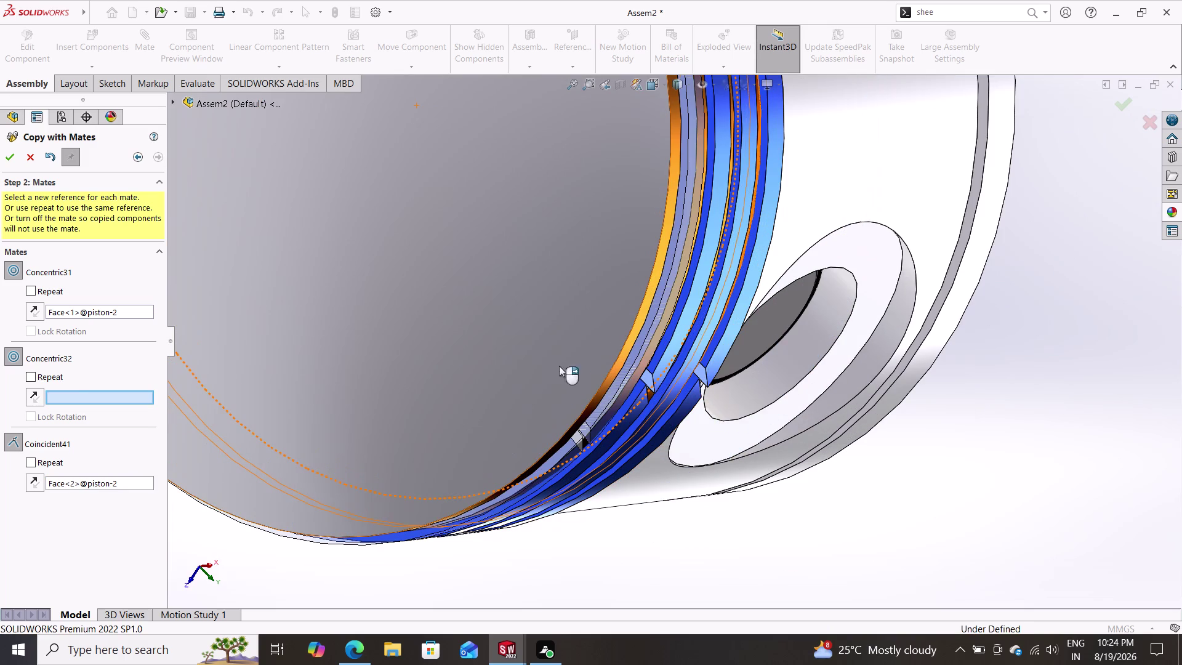
Exclude the second concentric mate, then cancel the copy with Escape.
click(11, 155)
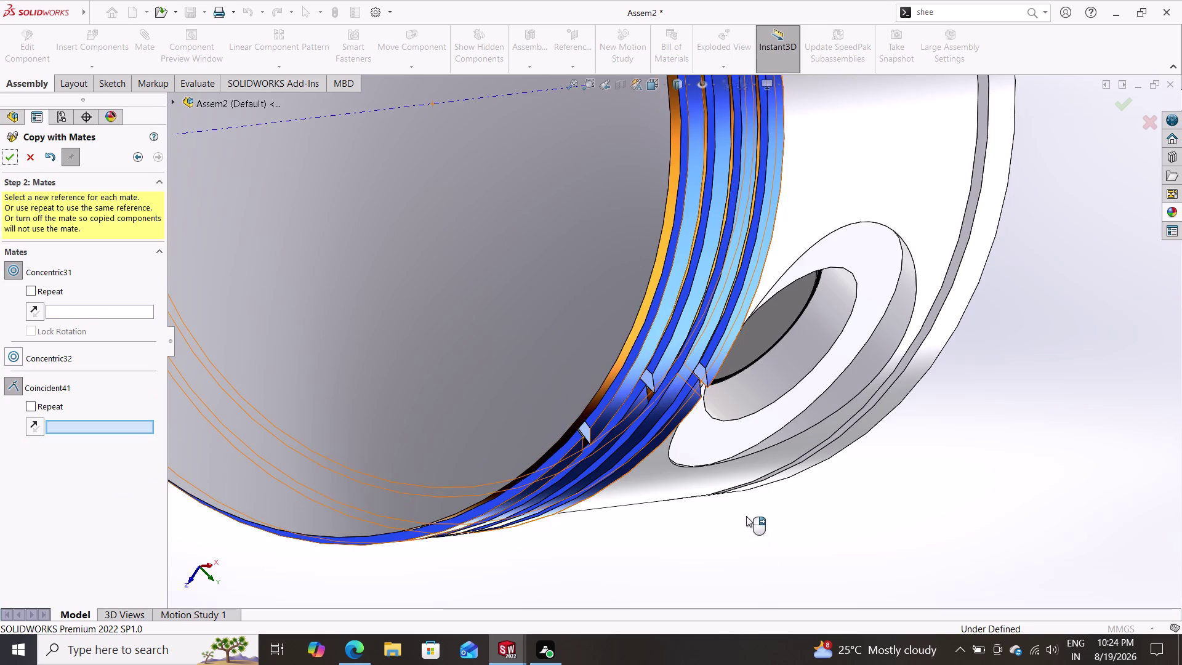
middle_drag(741, 506, 676, 446)
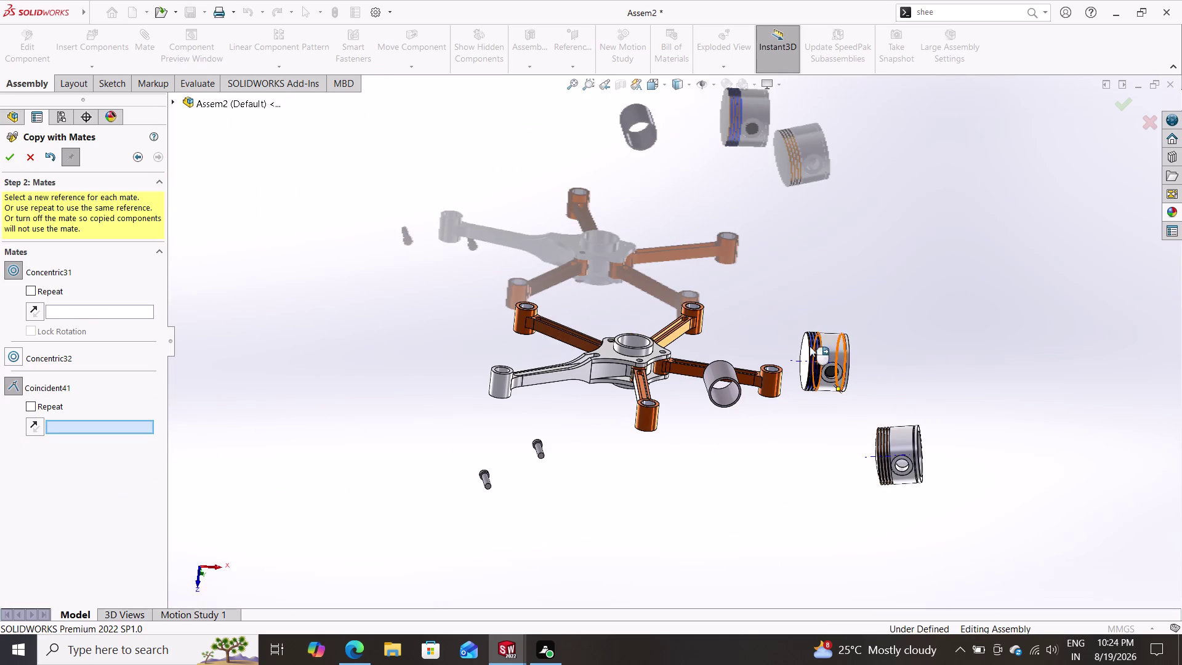
scroll(down, 3)
scroll(down, 3)
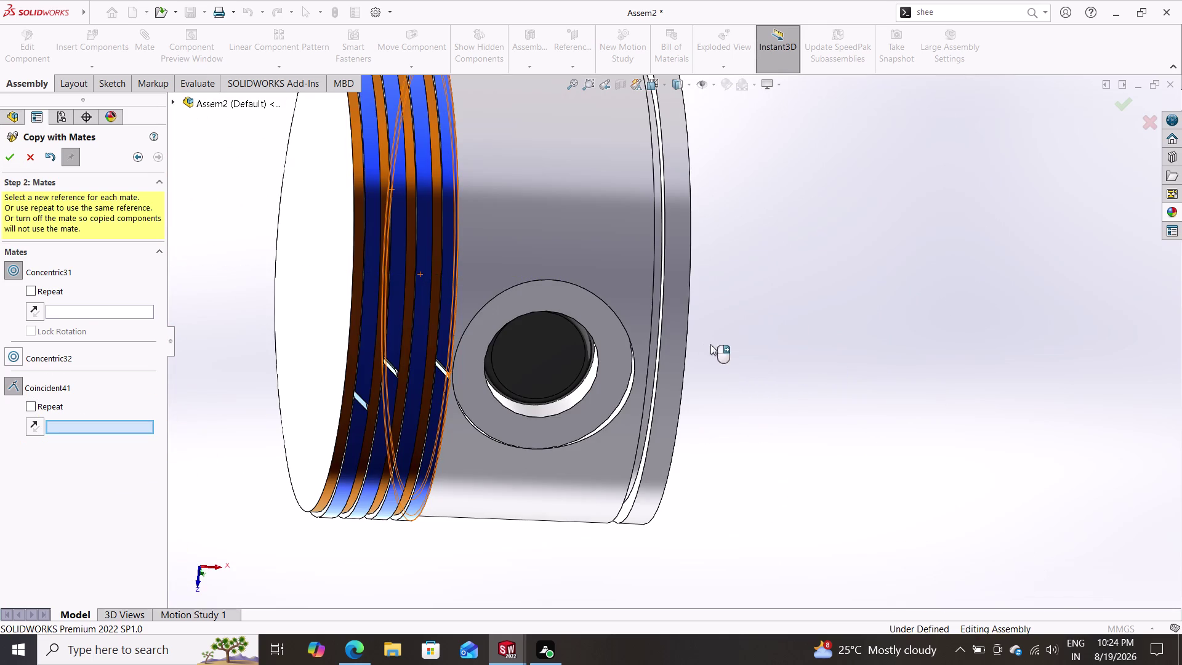
key(Escape)
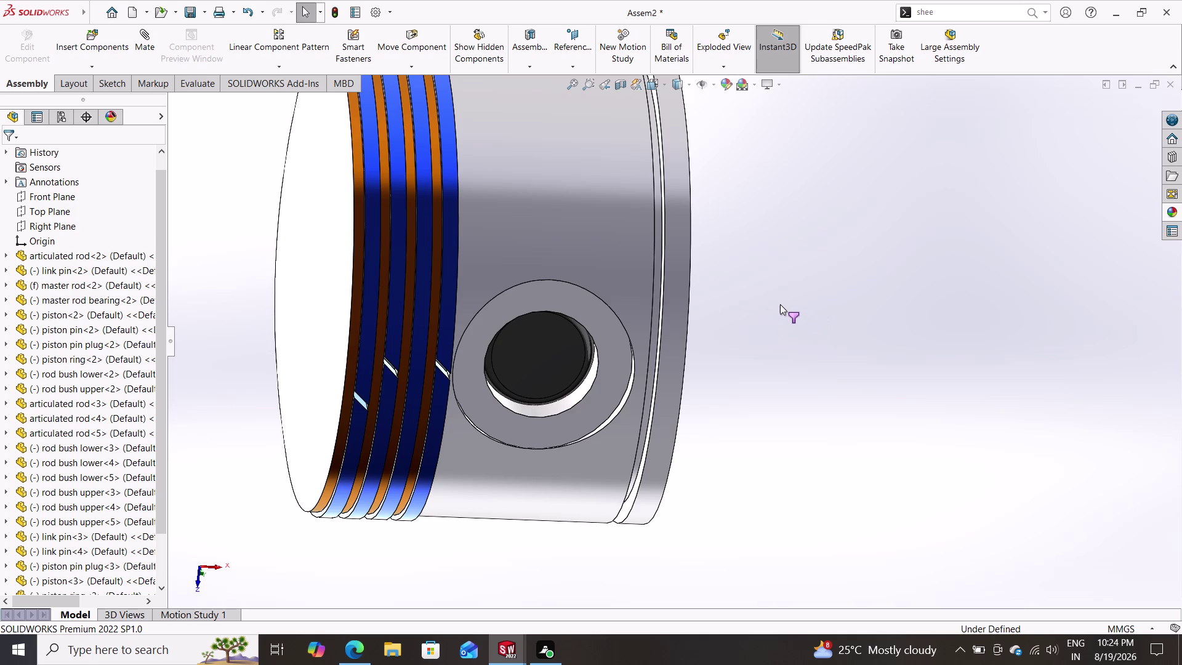
Zoom around piston-2 and the master rod, then drag the piston clear of the arm end.
scroll(down, 3)
scroll(up, 3)
scroll(up, 3)
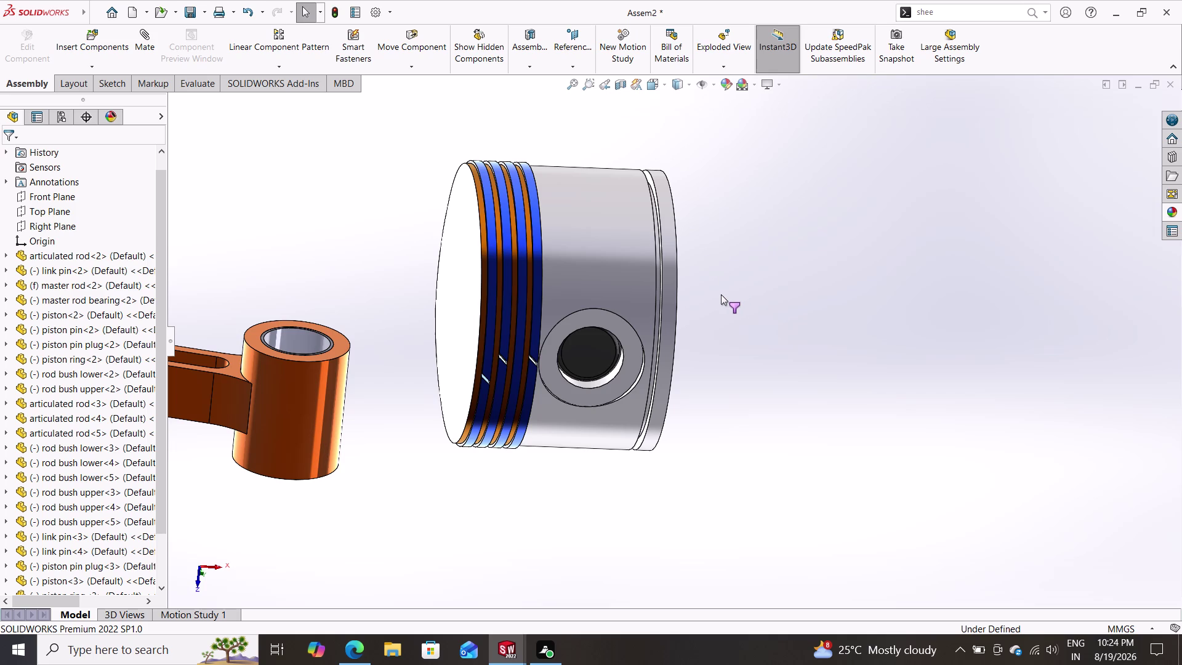
middle_drag(784, 274, 751, 304)
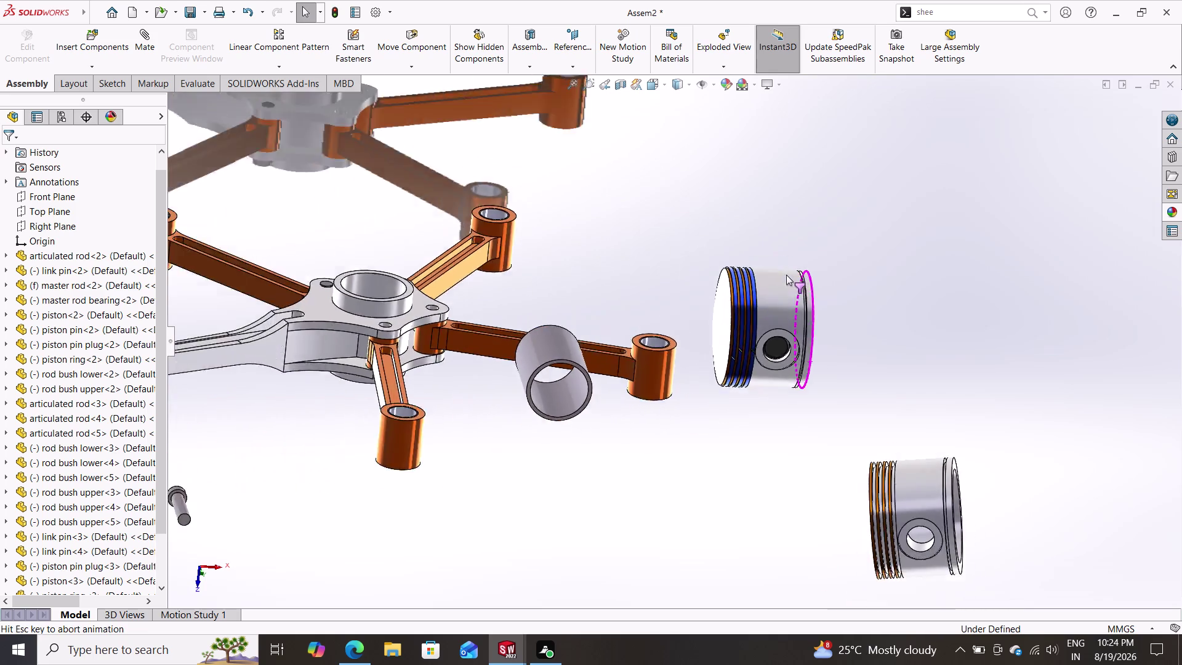
scroll(down, 3)
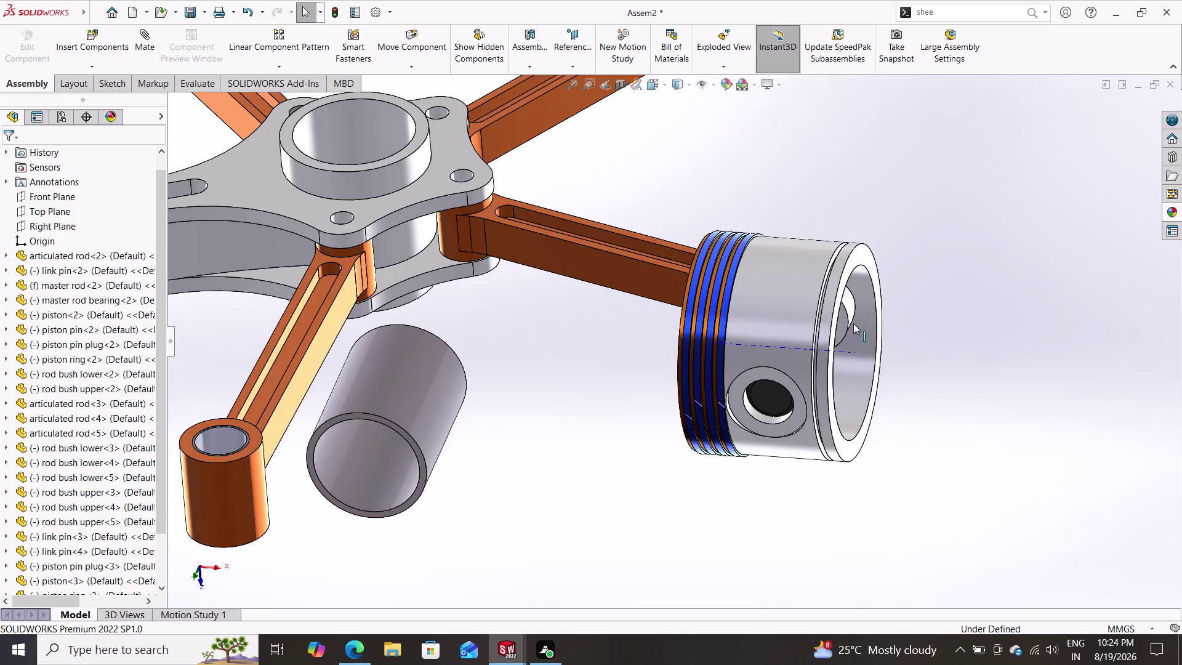
scroll(down, 3)
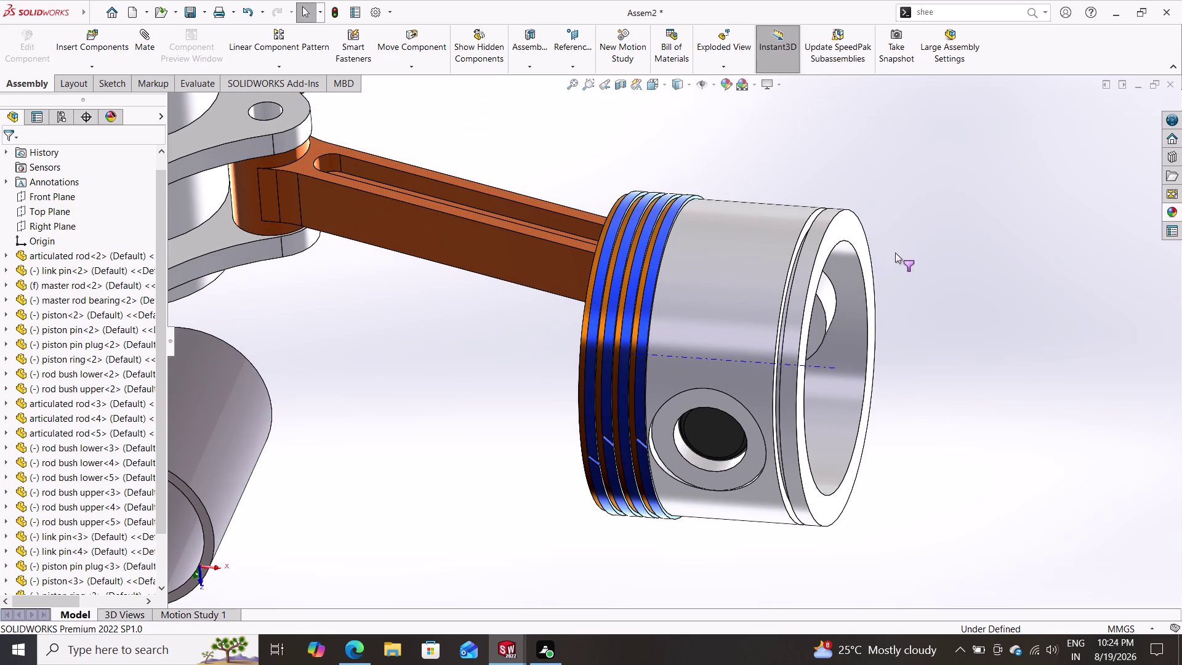
scroll(up, 3)
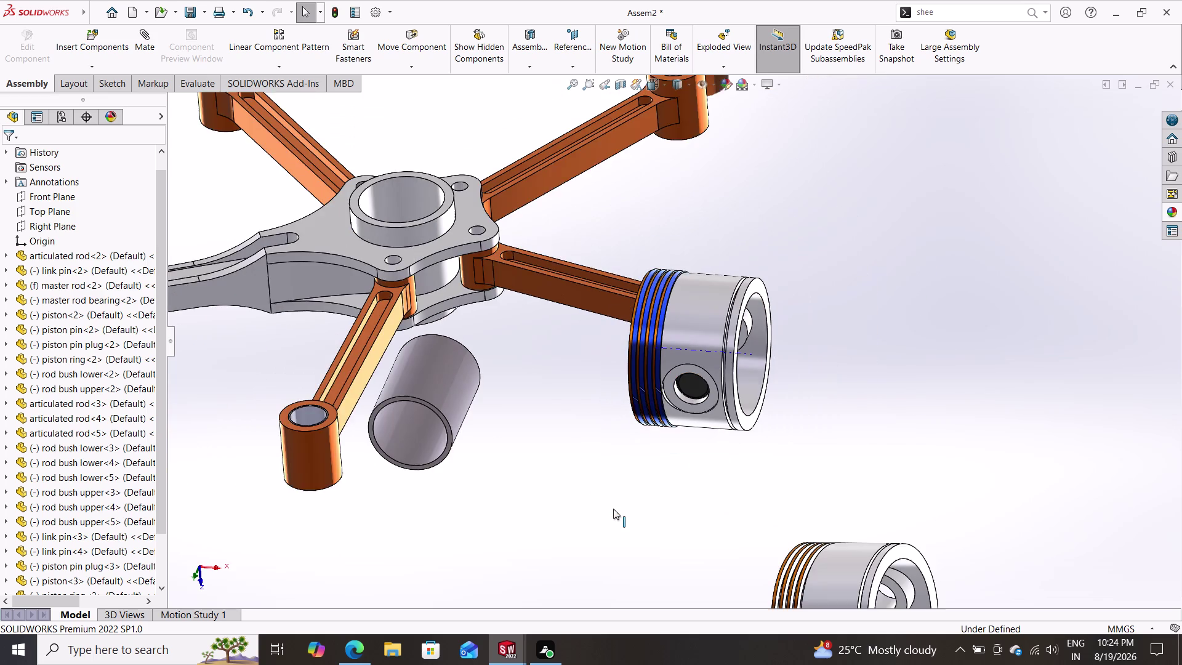
scroll(up, 3)
scroll(down, 3)
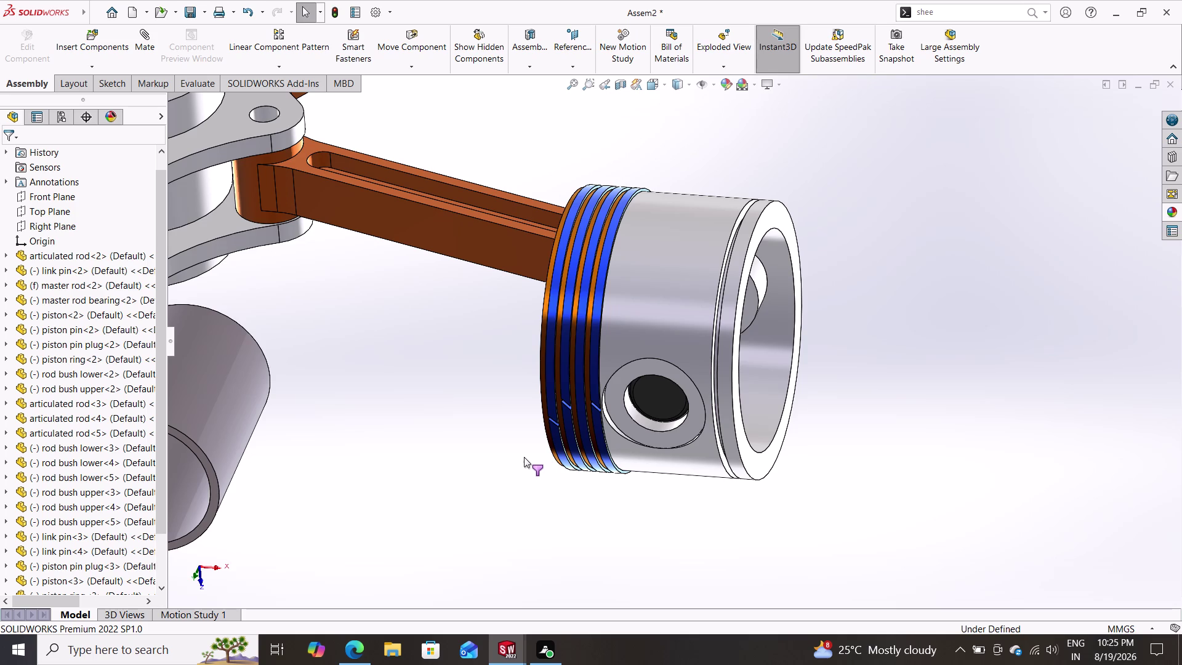
scroll(down, 3)
scroll(down, 3)
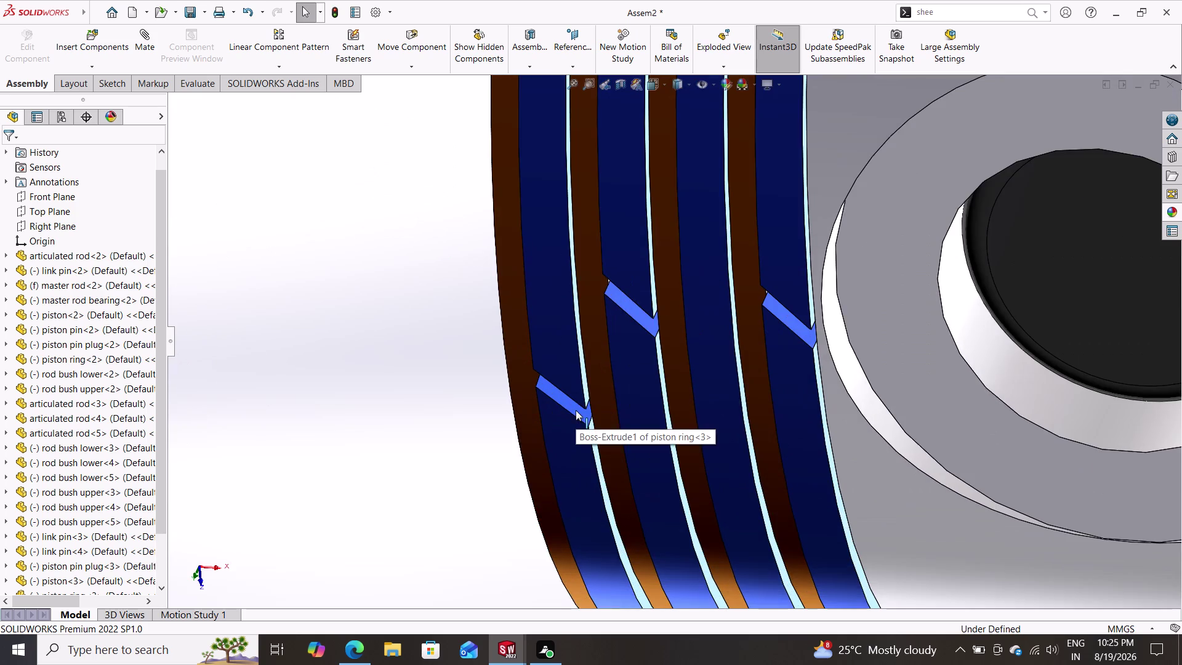
scroll(down, 3)
scroll(up, 3)
scroll(down, 3)
scroll(up, 3)
scroll(up, 3)
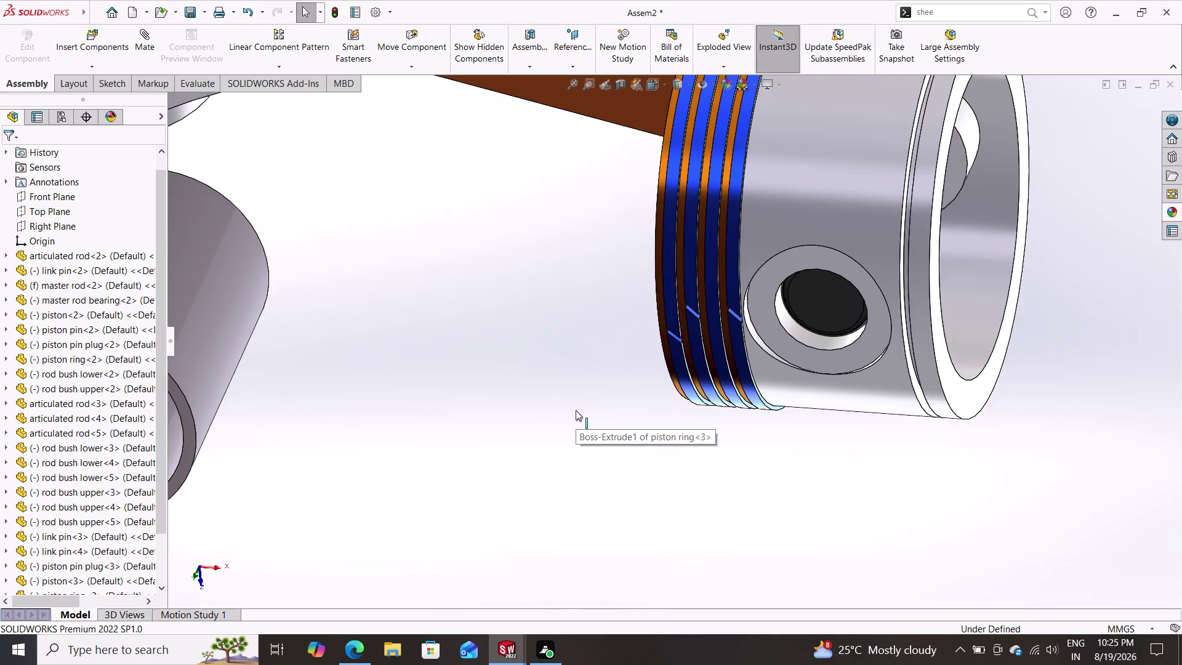
scroll(up, 3)
drag(735, 261, 723, 431)
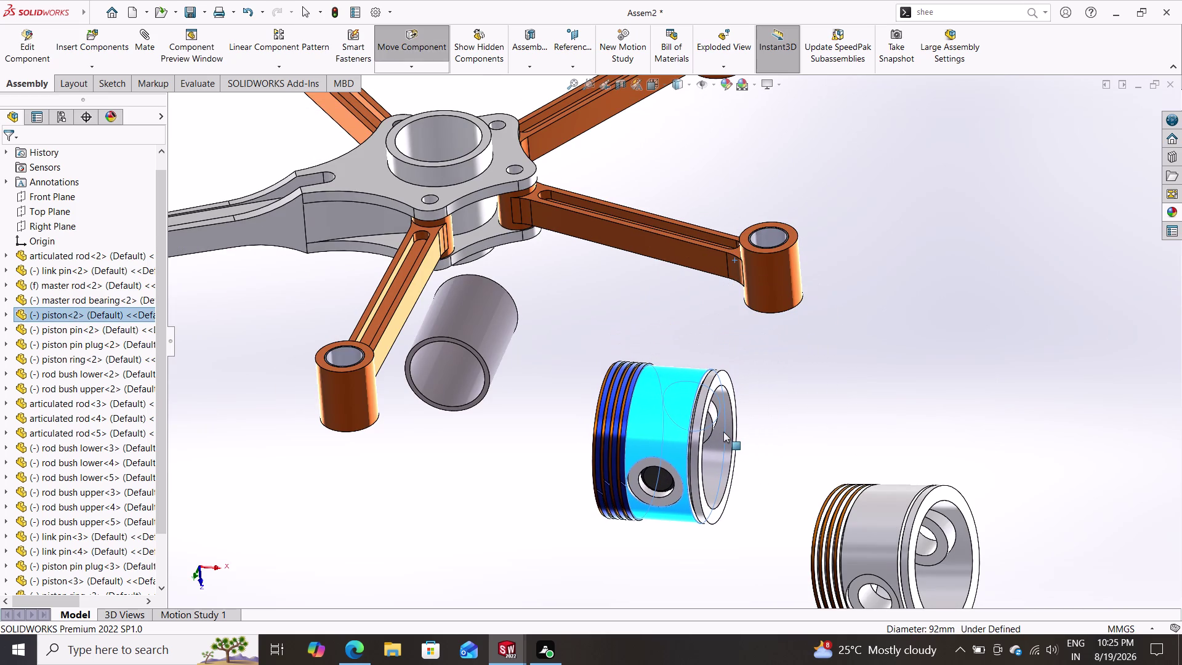
Delete the extra piston<3> from the assembly, confirming the removal.
drag(724, 431, 723, 430)
scroll(down, 3)
scroll(up, 3)
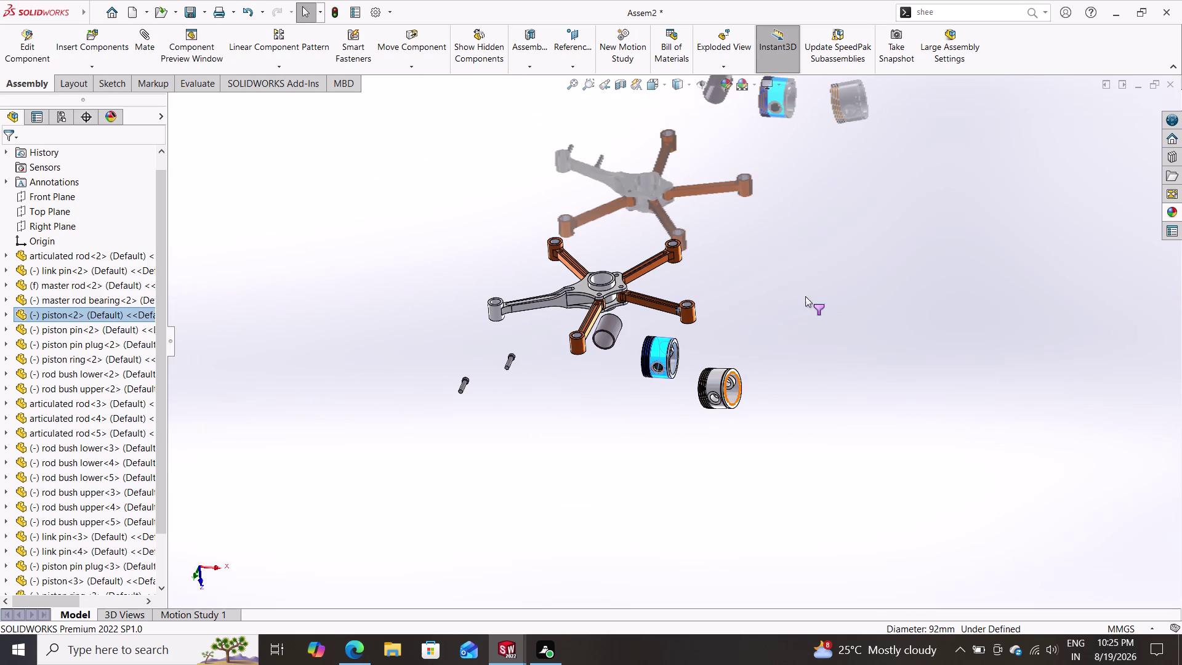
scroll(down, 3)
scroll(up, 3)
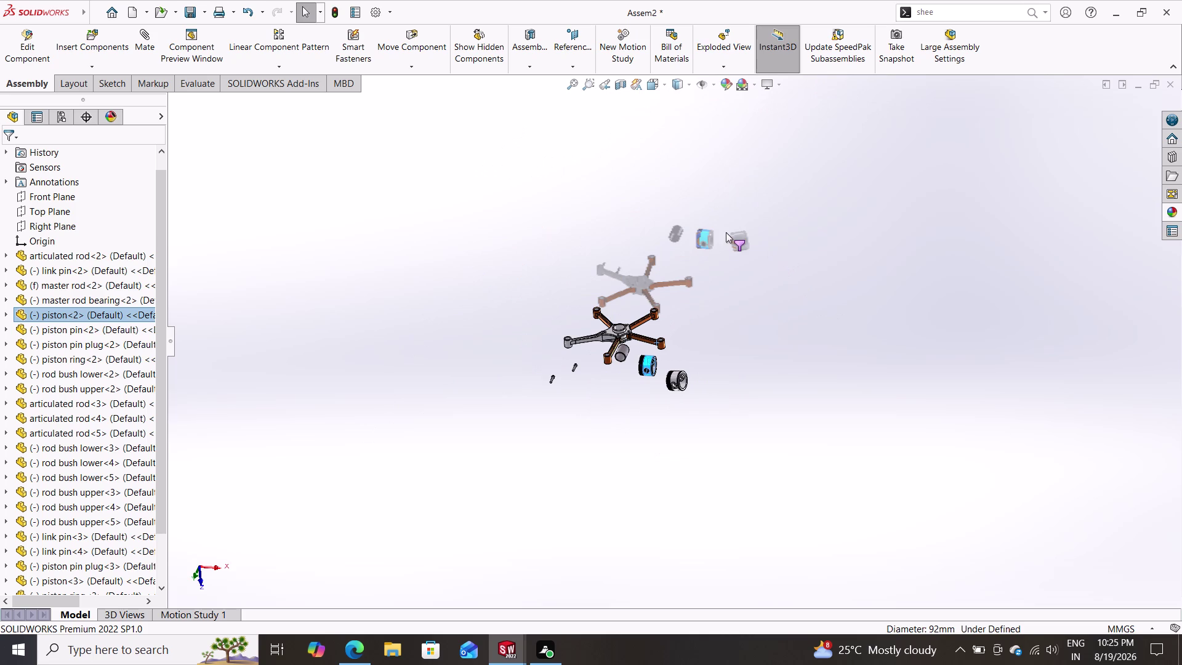
scroll(down, 3)
scroll(down, 3)
click(656, 488)
key(Delete)
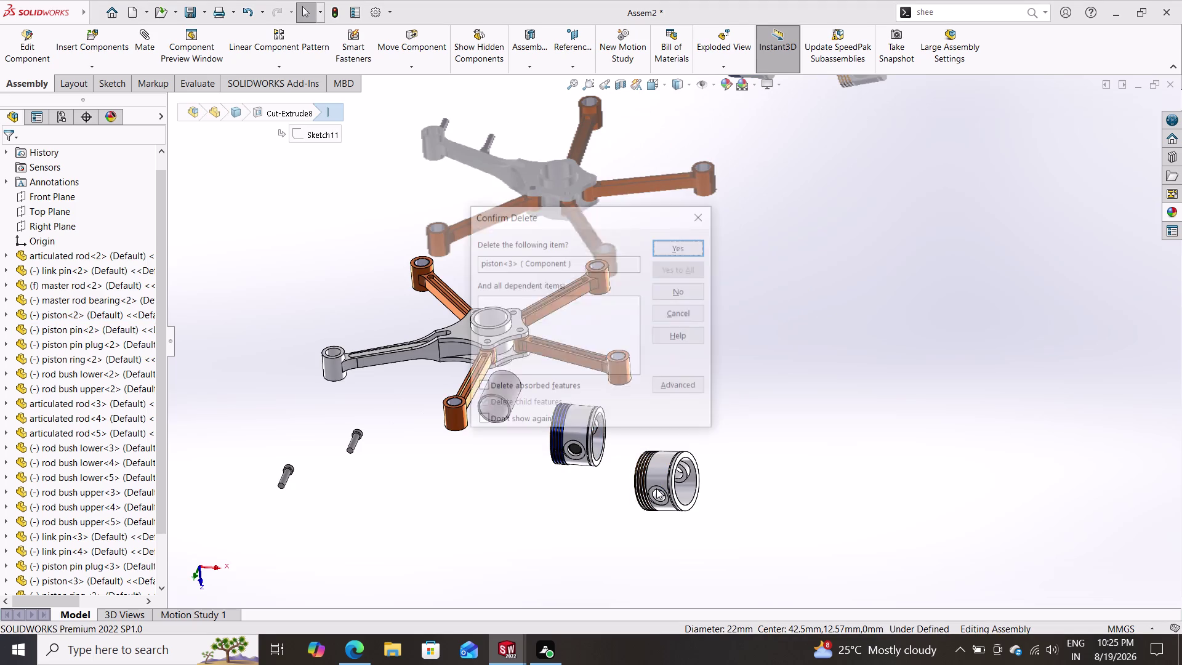
click(679, 243)
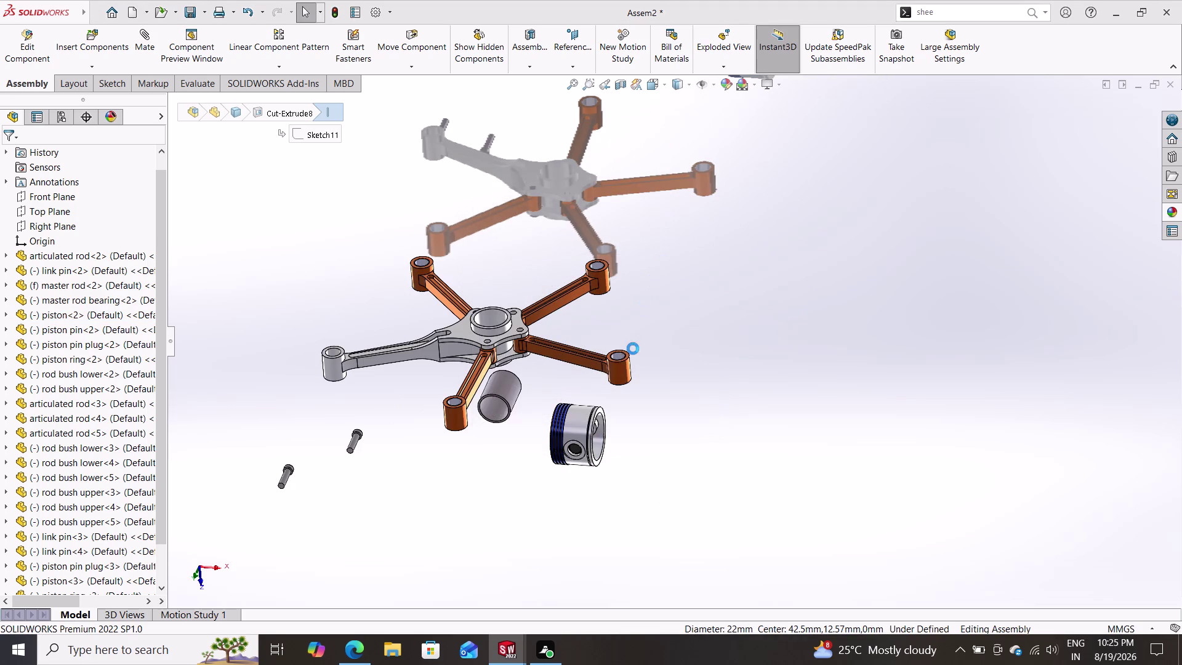
Box-select the remaining piston<2>.
drag(624, 404, 526, 459)
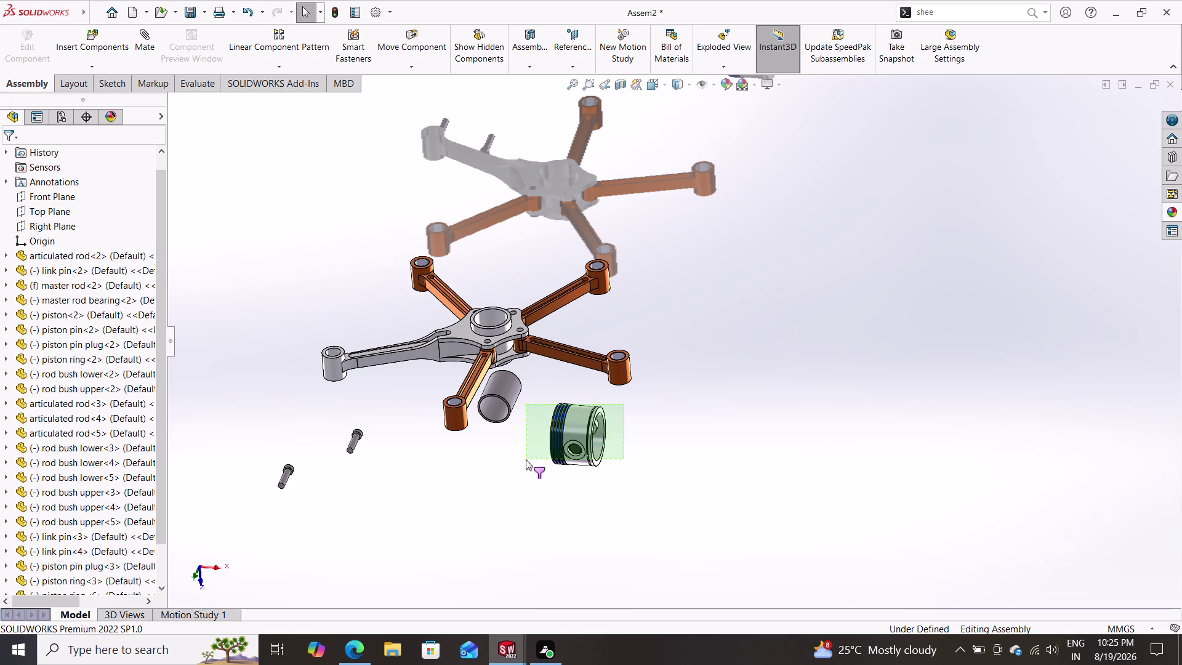
drag(527, 458, 526, 465)
drag(629, 404, 547, 402)
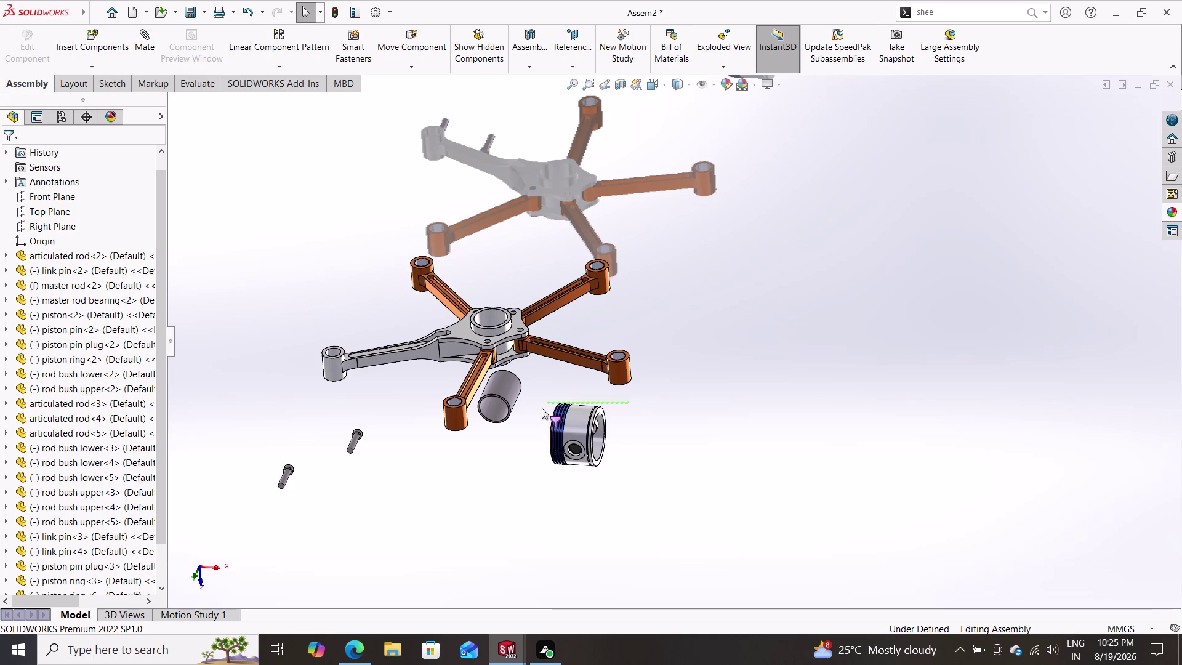
drag(547, 402, 515, 494)
drag(537, 480, 607, 411)
drag(633, 396, 527, 482)
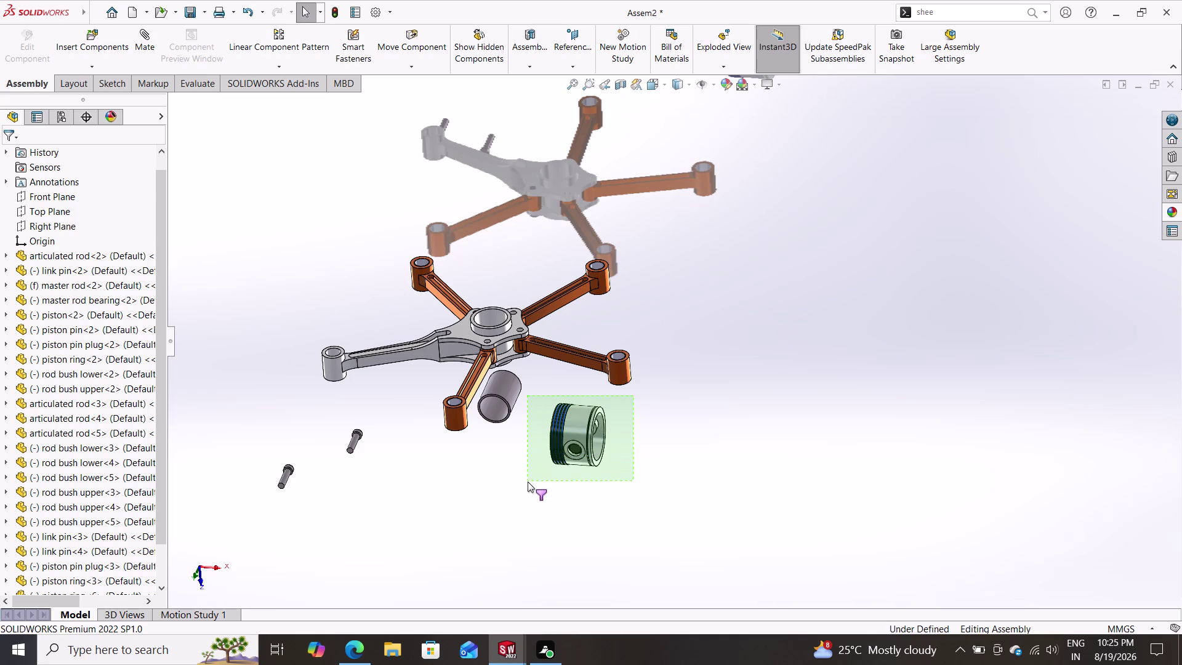
drag(528, 481, 543, 475)
click(578, 420)
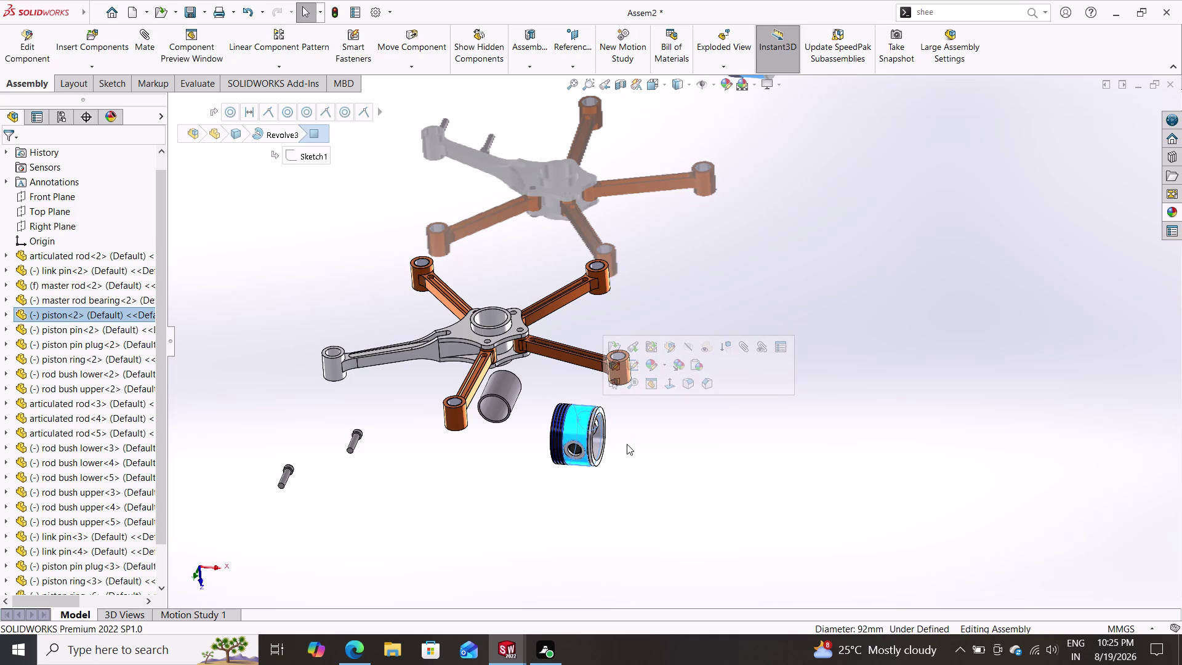
key(Escape)
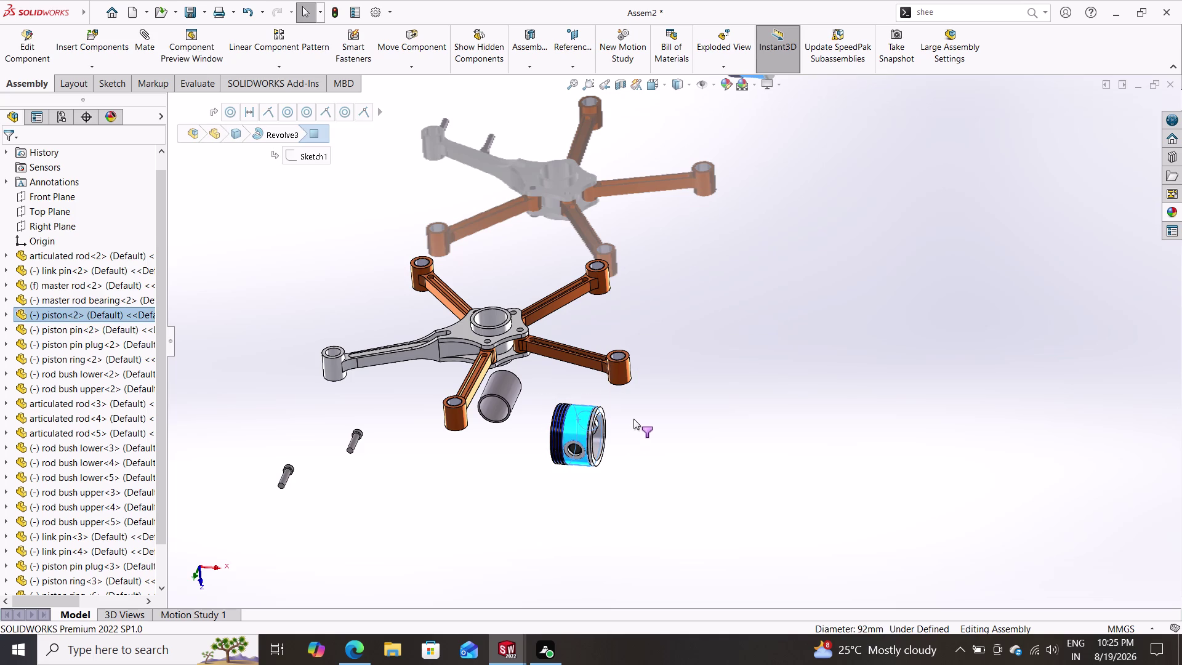
drag(634, 417, 529, 492)
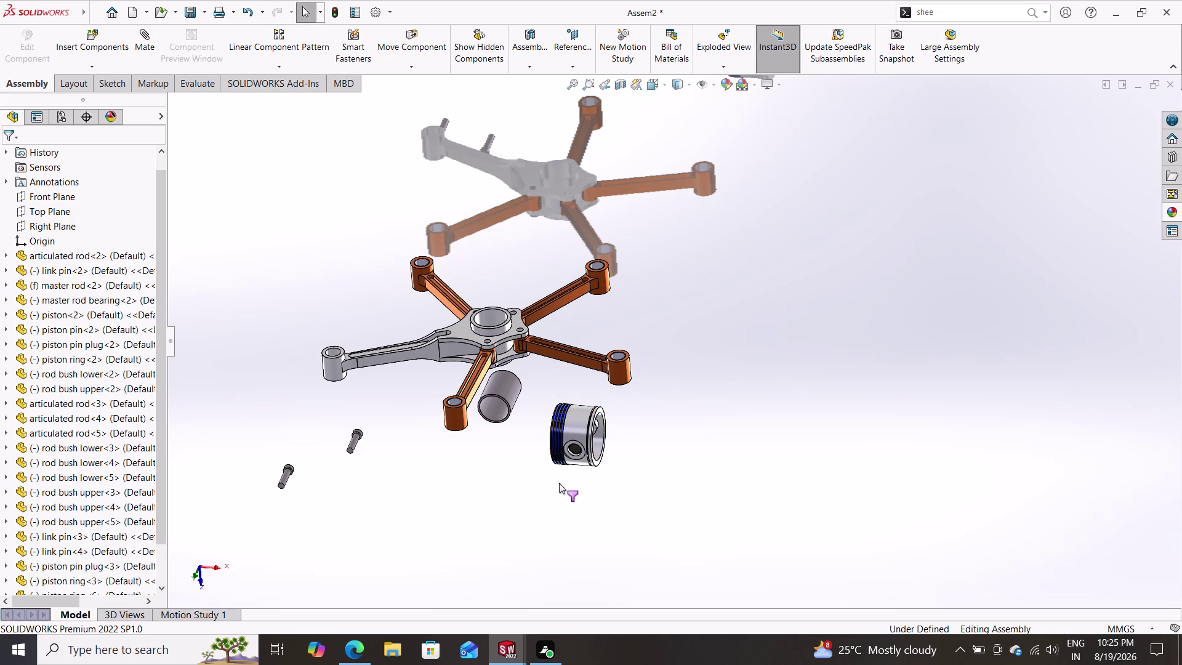
scroll(down, 3)
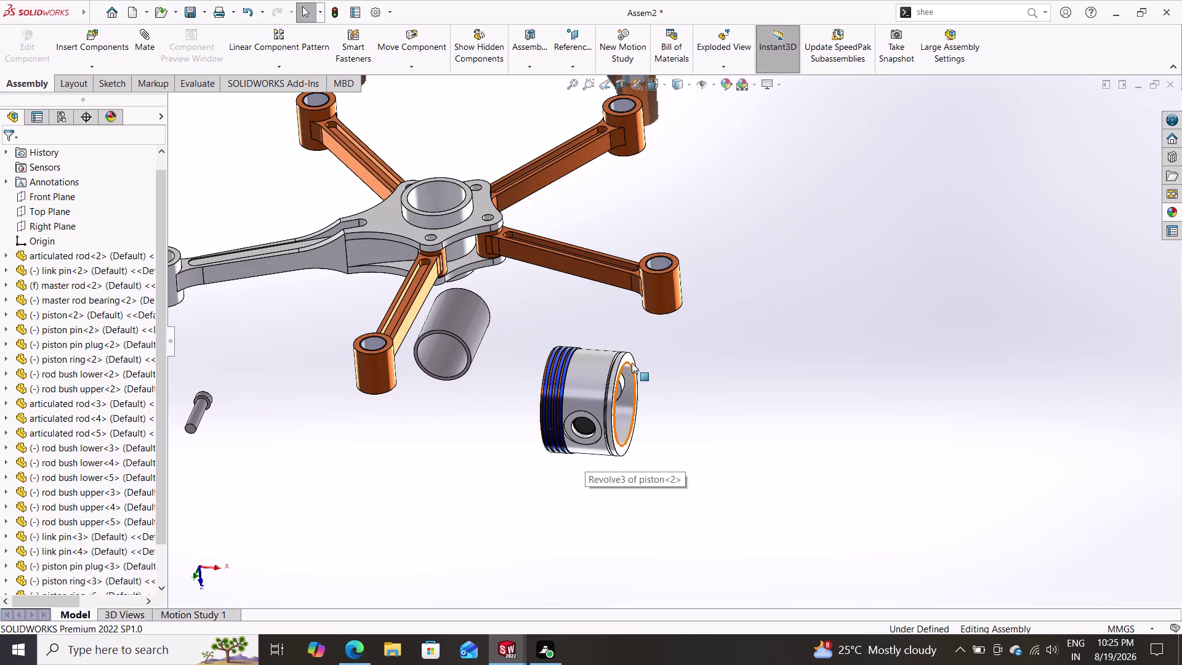
right_click(645, 366)
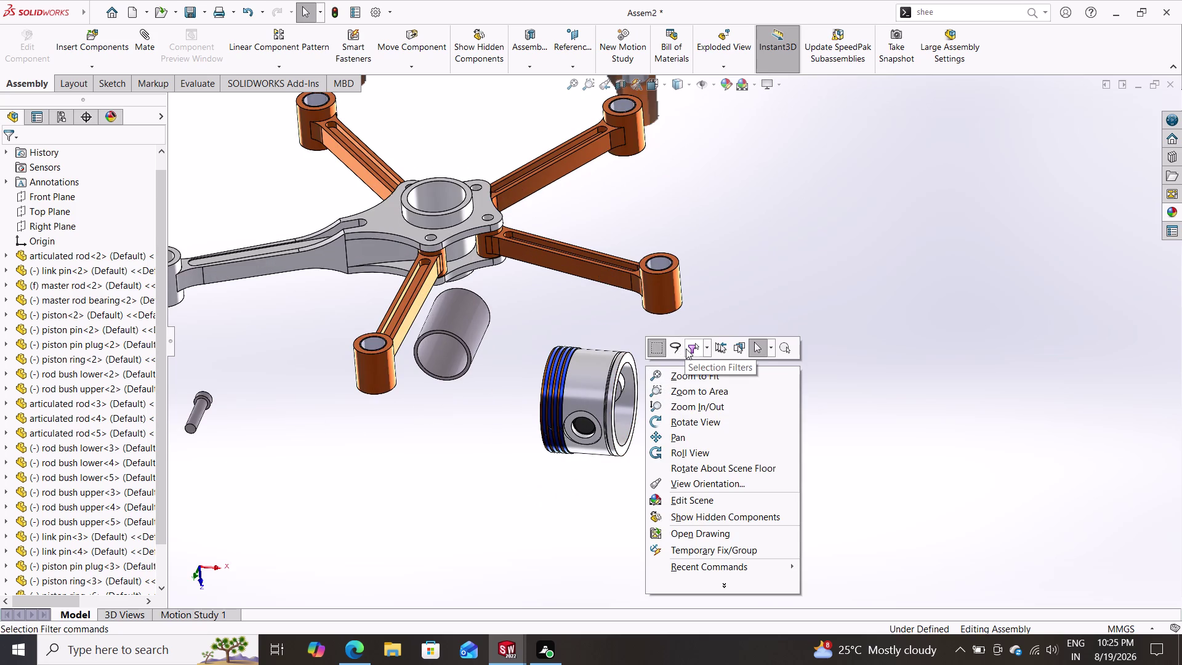
click(706, 348)
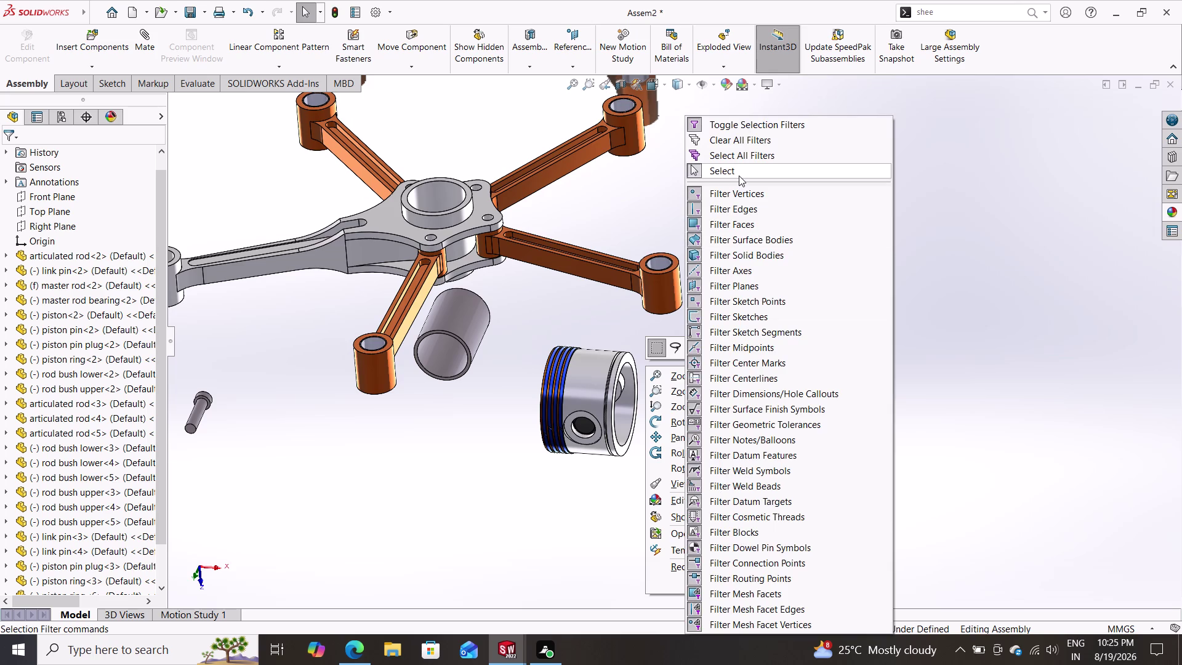
click(738, 172)
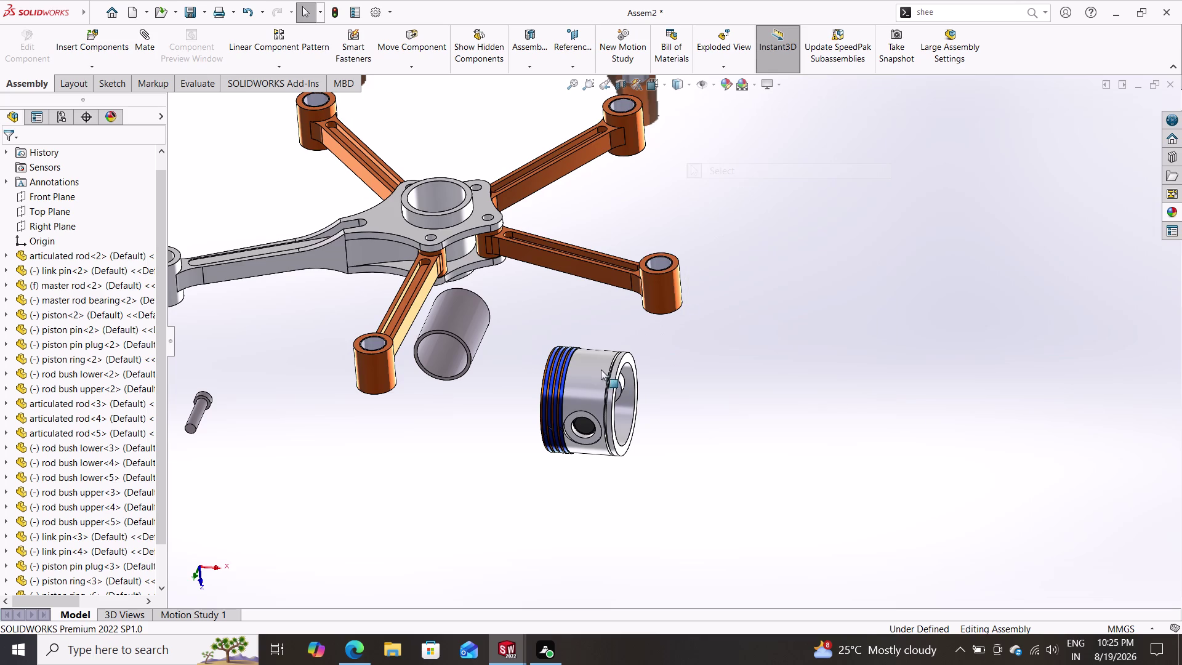
click(599, 369)
key(Escape)
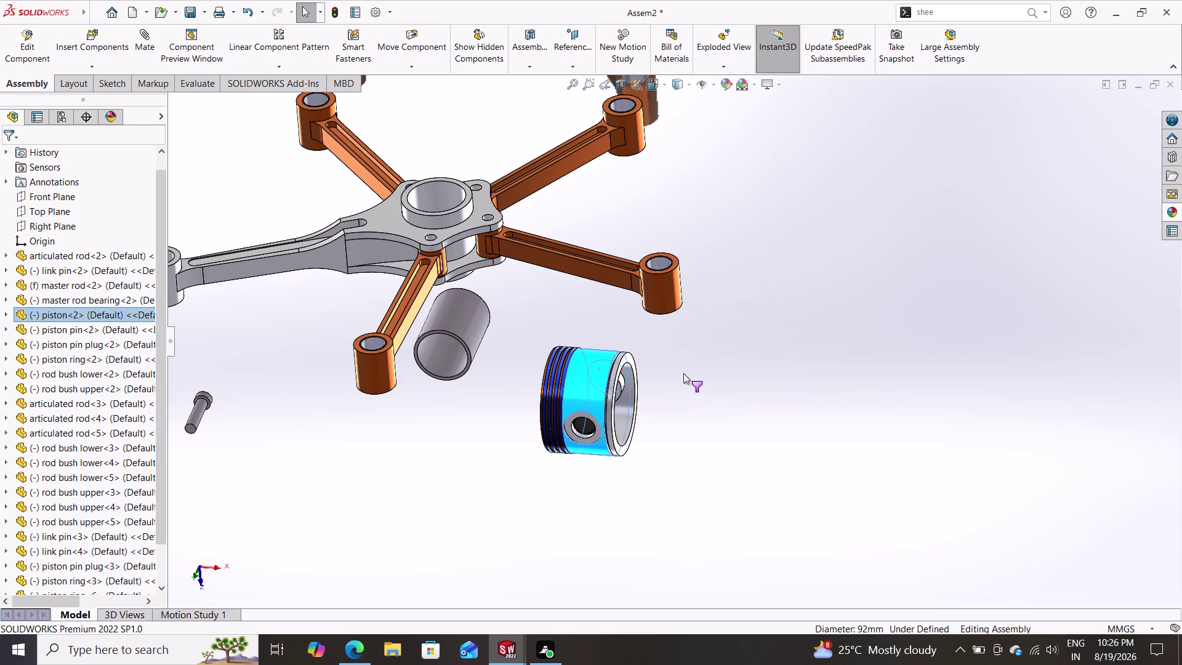
drag(680, 348, 504, 454)
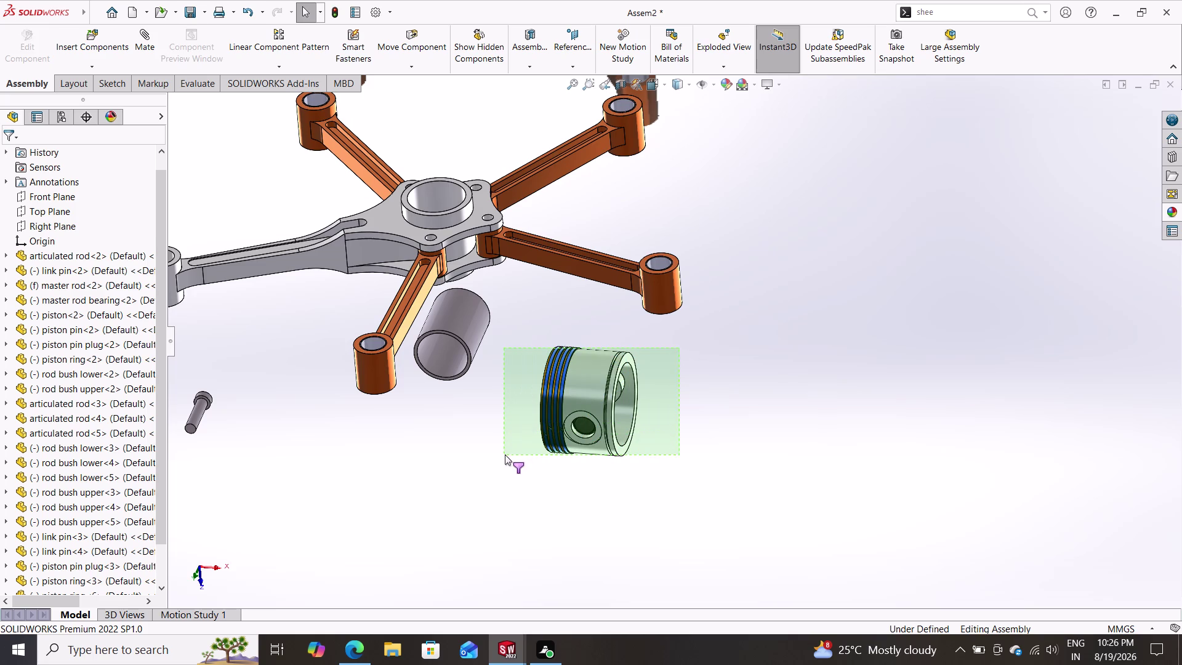
drag(504, 454, 506, 454)
drag(643, 353, 510, 445)
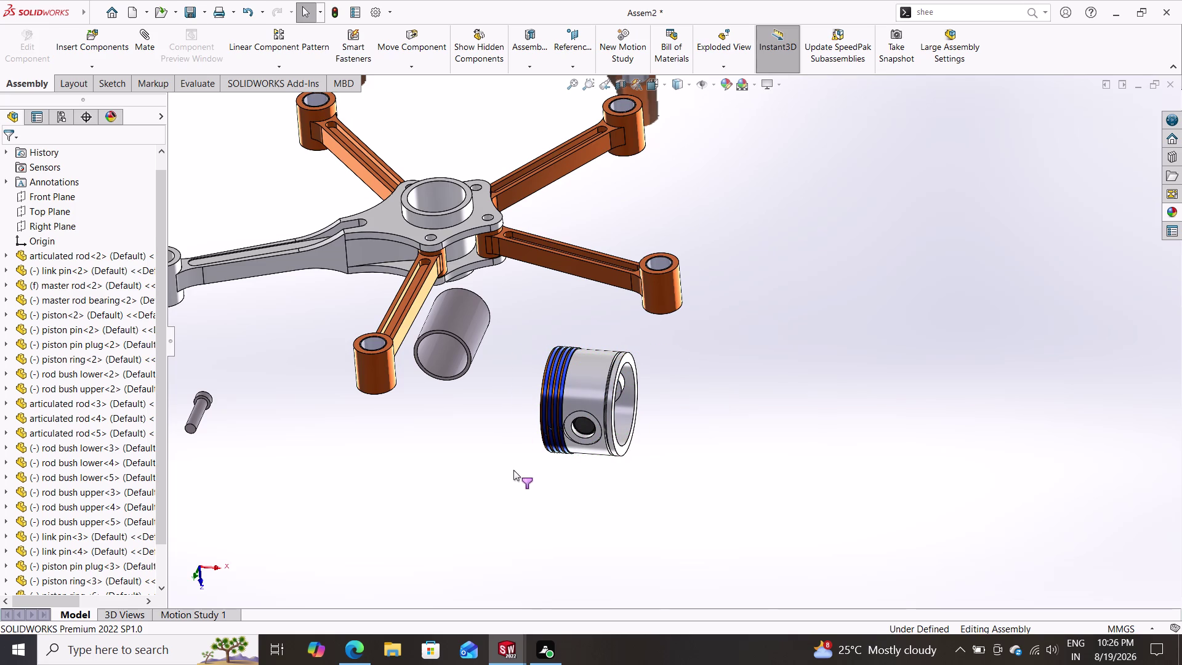
right_click(618, 407)
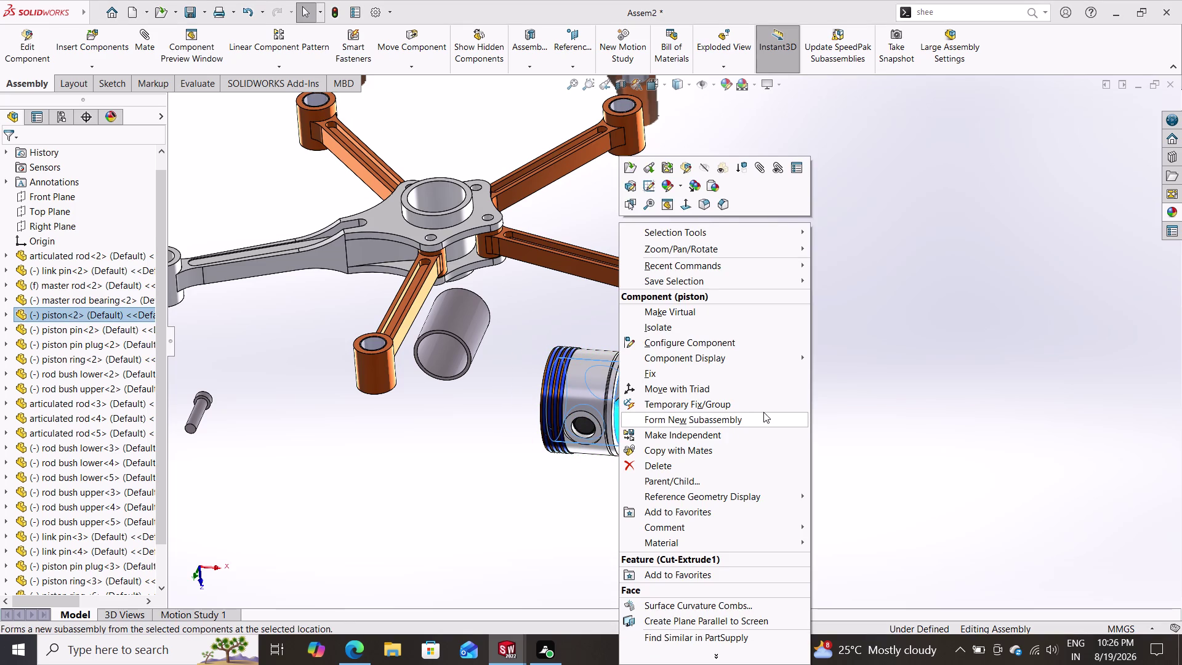
key(Escape)
right_click(730, 363)
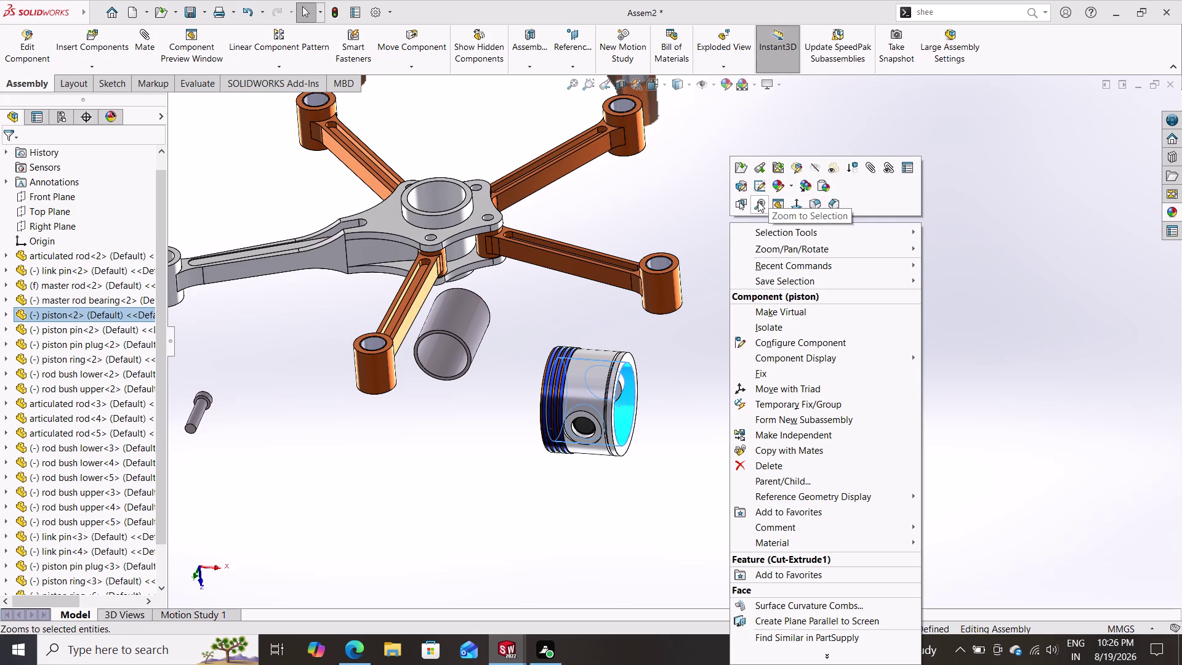
click(786, 235)
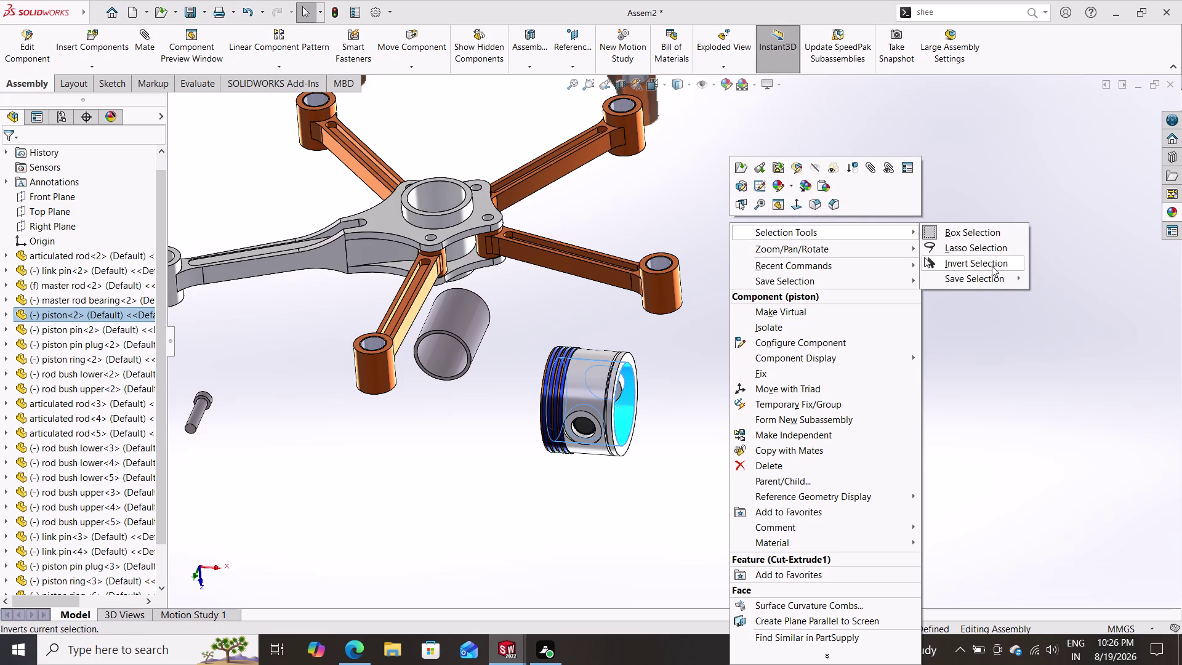
click(686, 413)
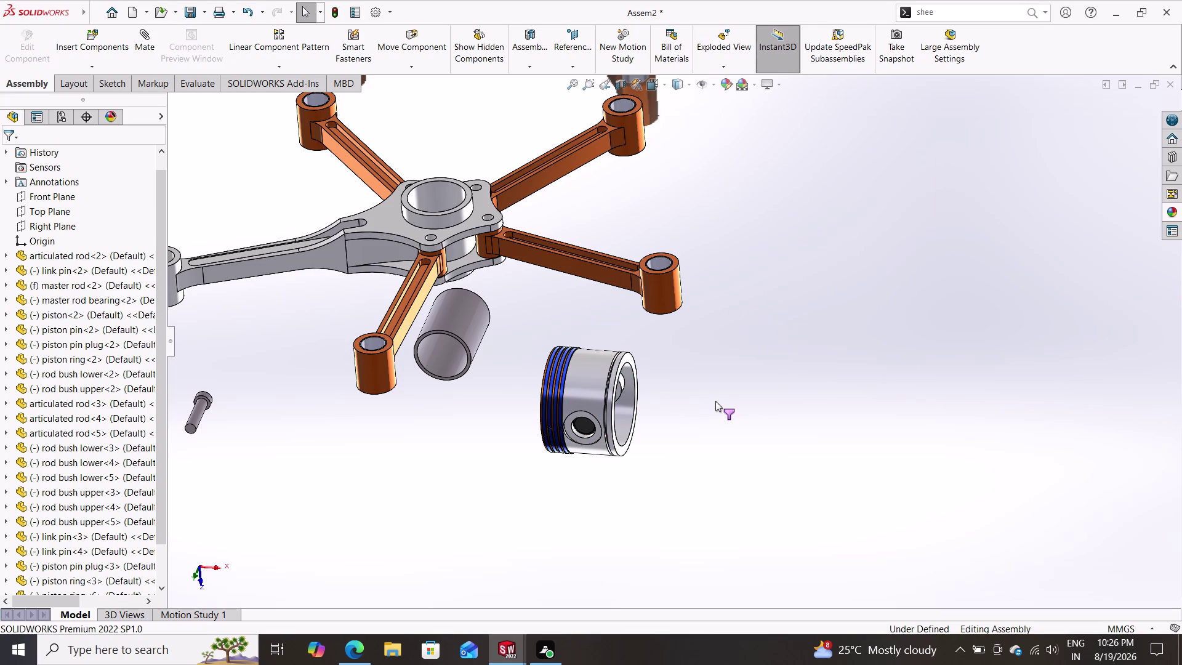
scroll(up, 3)
scroll(up, 3)
scroll(up, 3)
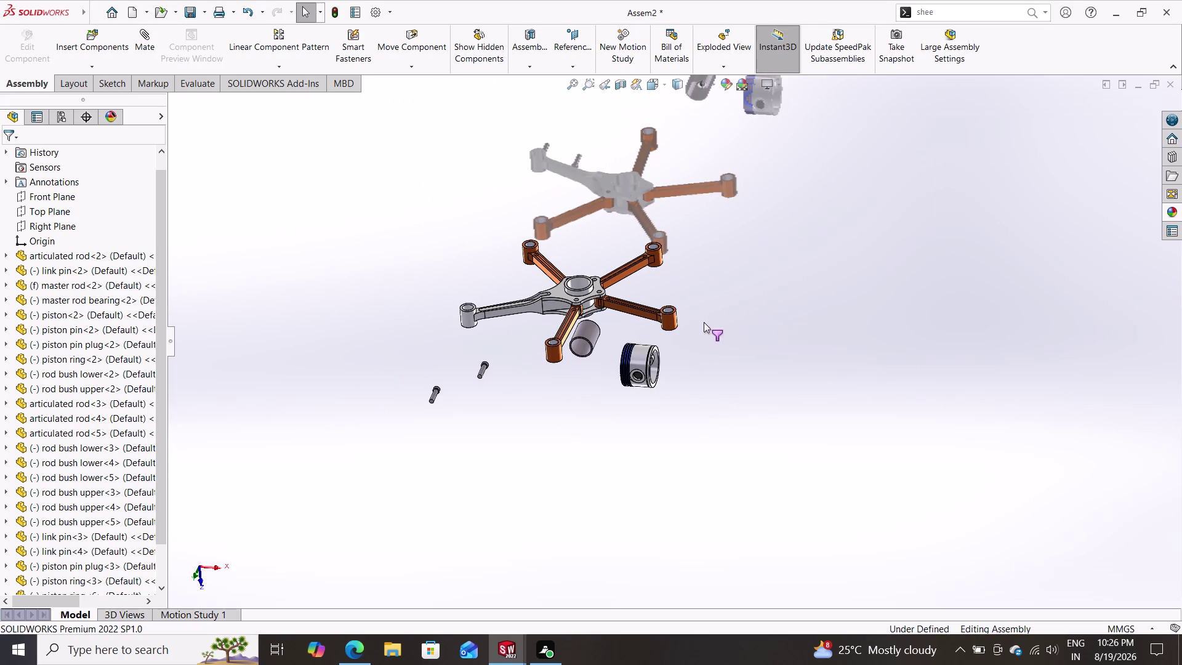
scroll(down, 3)
scroll(up, 3)
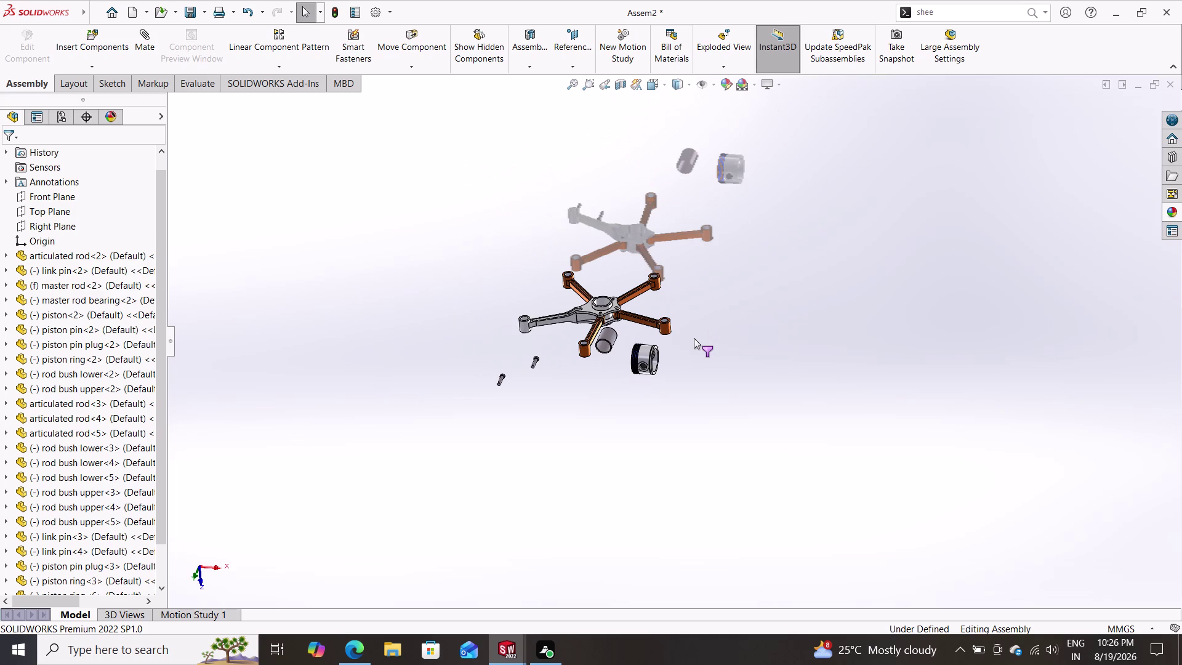
scroll(down, 3)
scroll(down, 3)
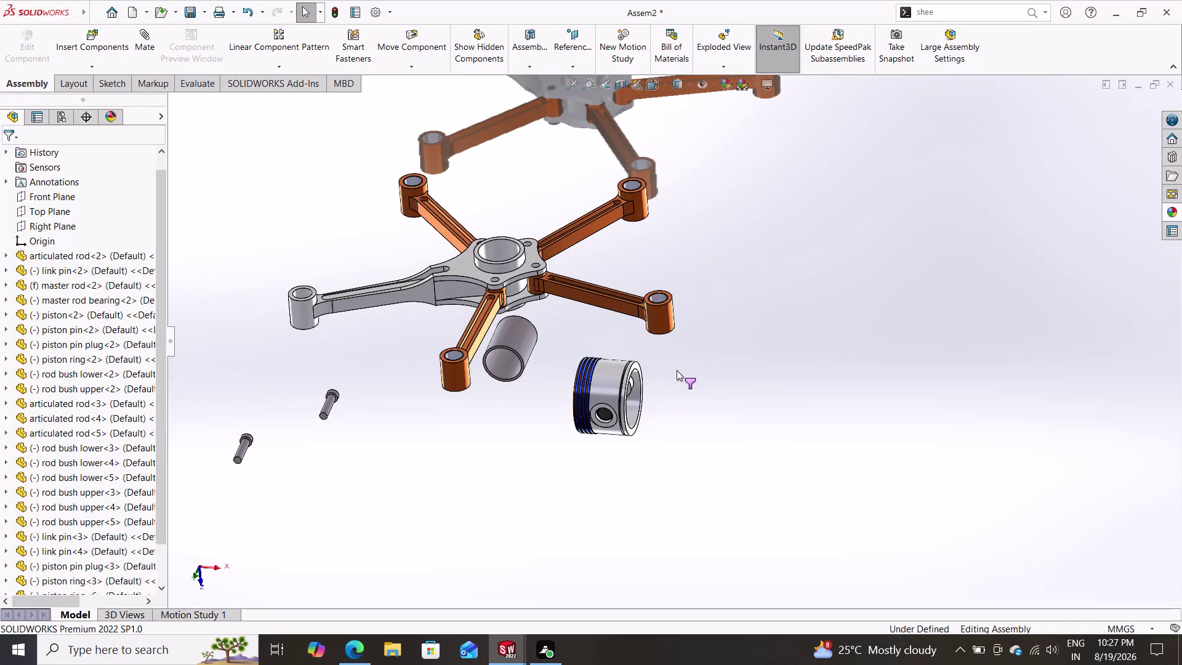
drag(669, 354, 556, 439)
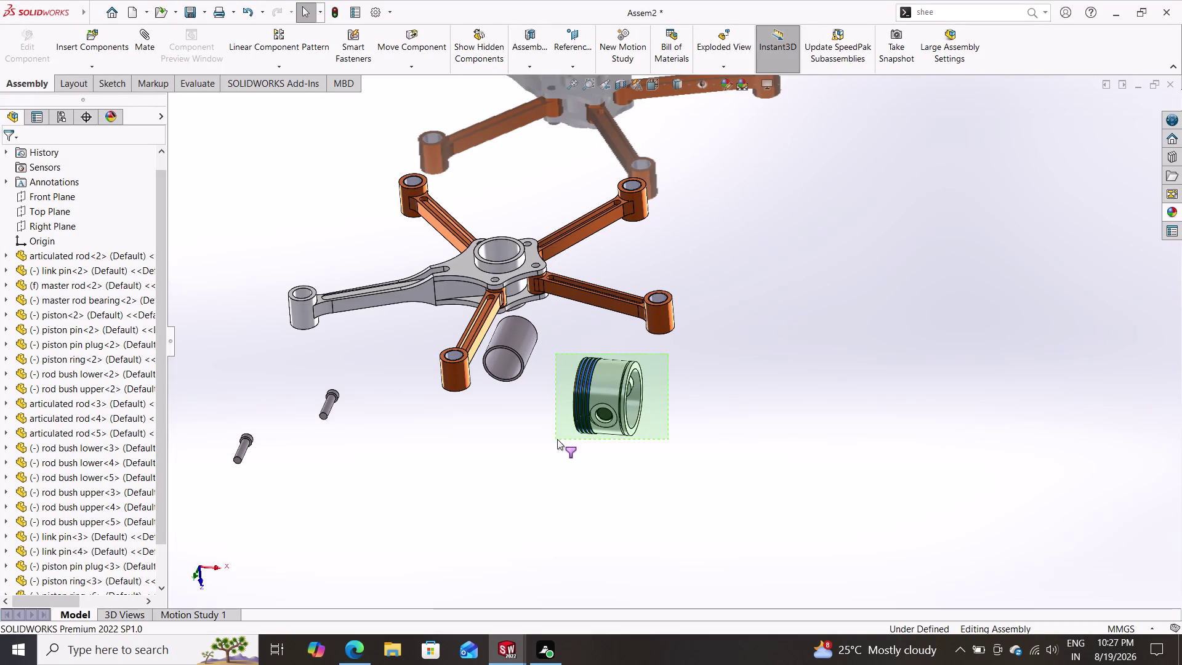
click(611, 387)
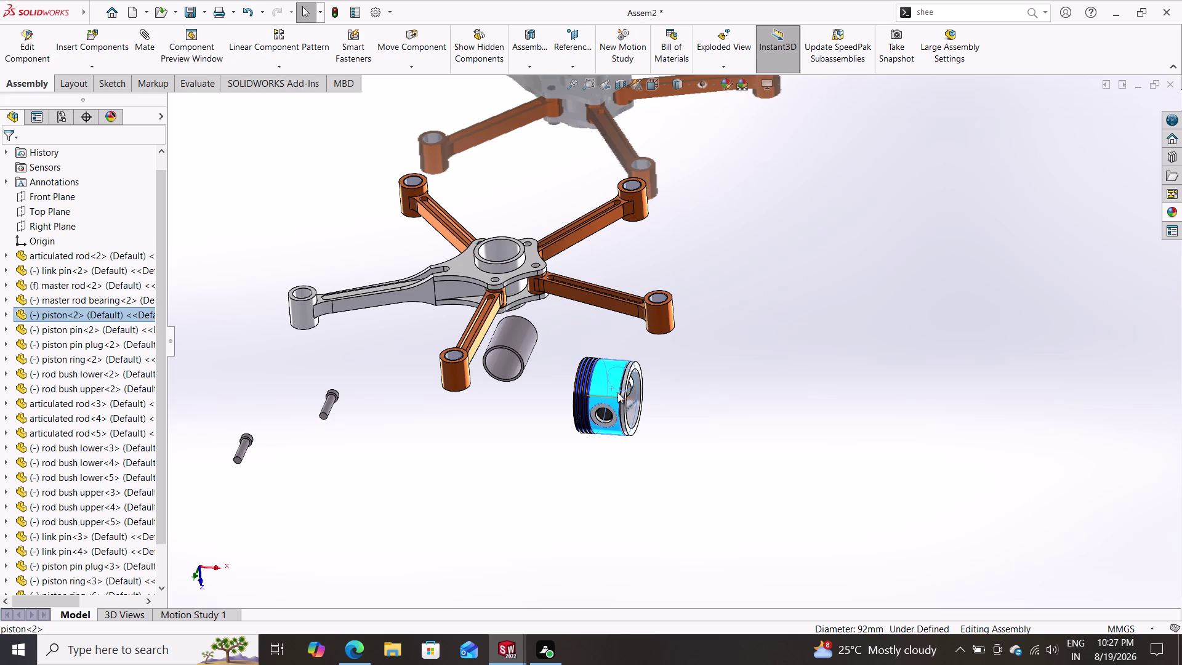
key(ctrl+c)
drag(603, 394, 693, 391)
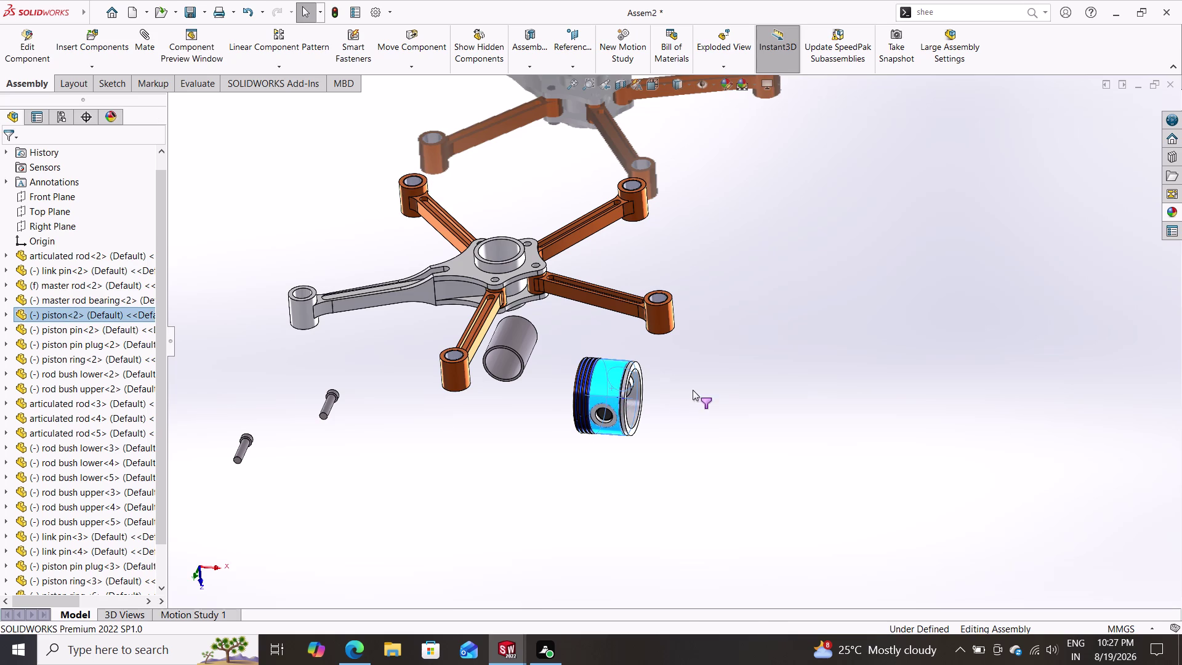
key(ctrl+v)
key(ctrl+v)
key(ctrl+v)
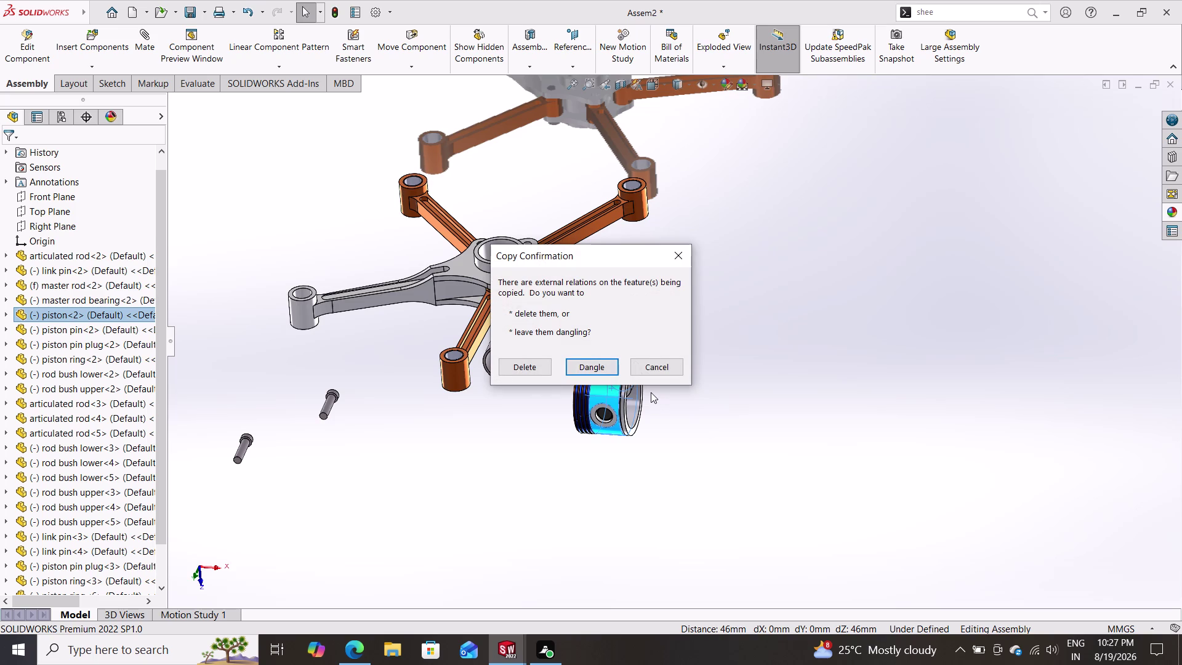
click(677, 263)
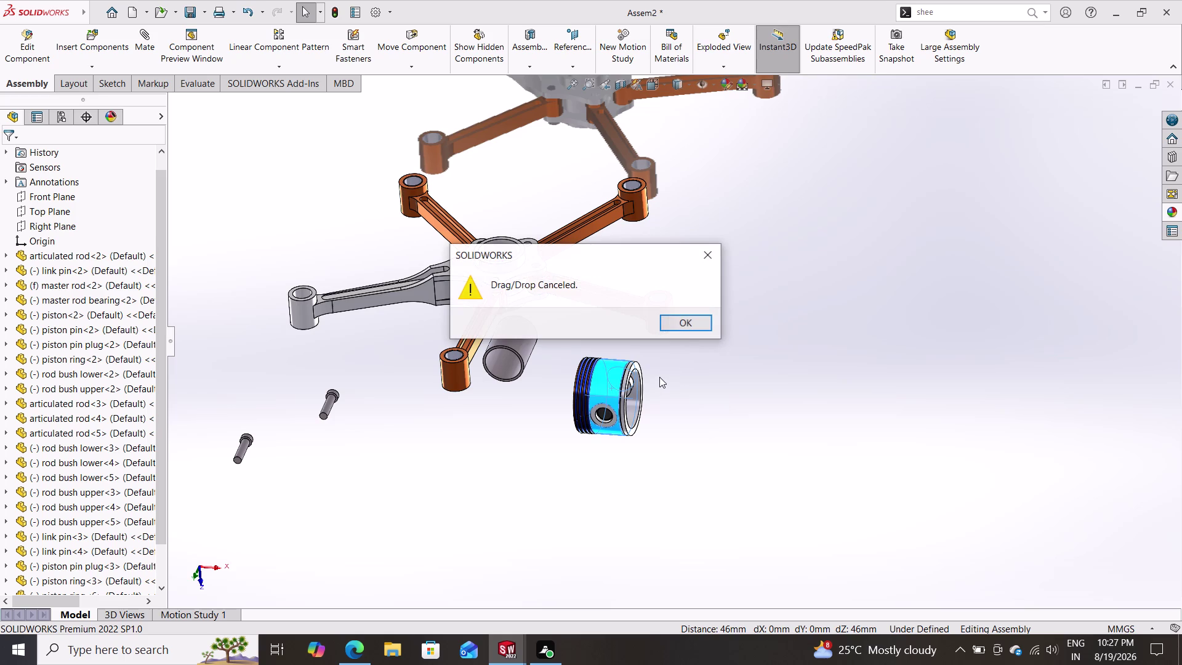
click(696, 320)
drag(678, 345, 547, 442)
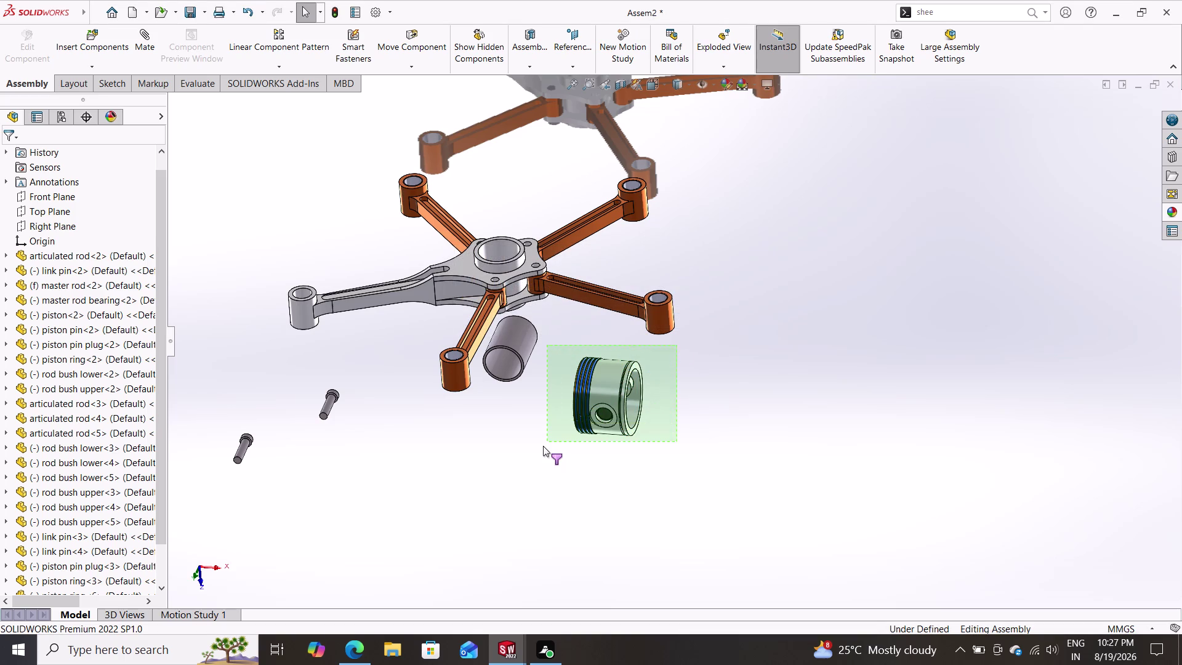
Select the piston body and its piston pin plug.
drag(547, 442, 552, 448)
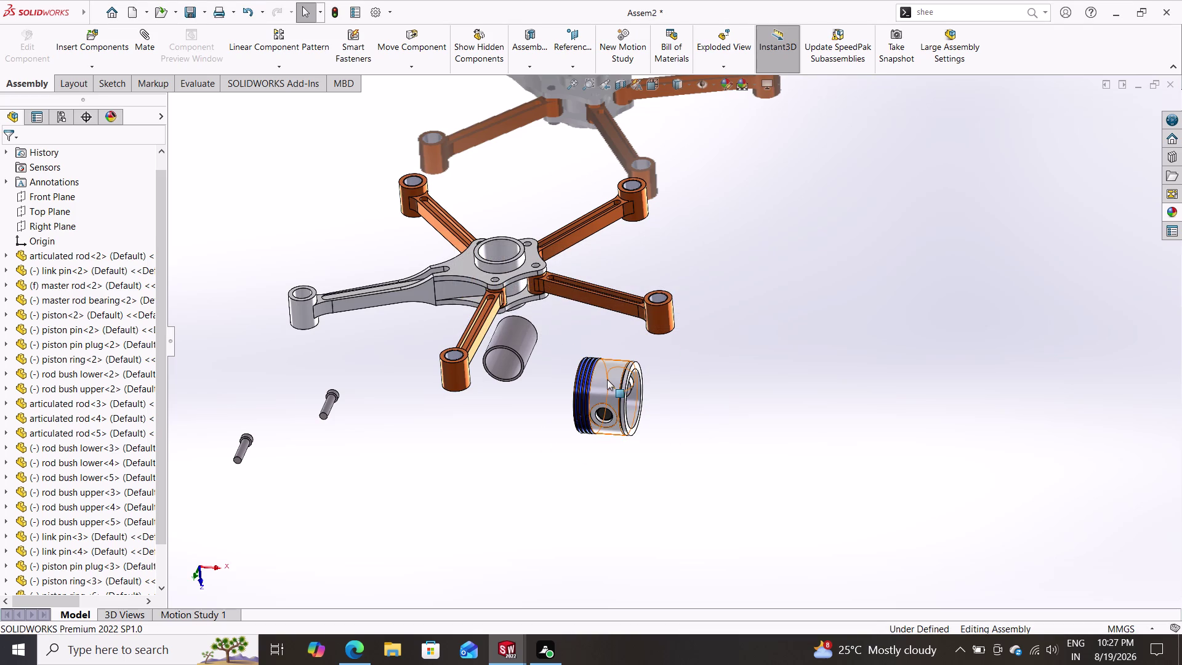
click(607, 379)
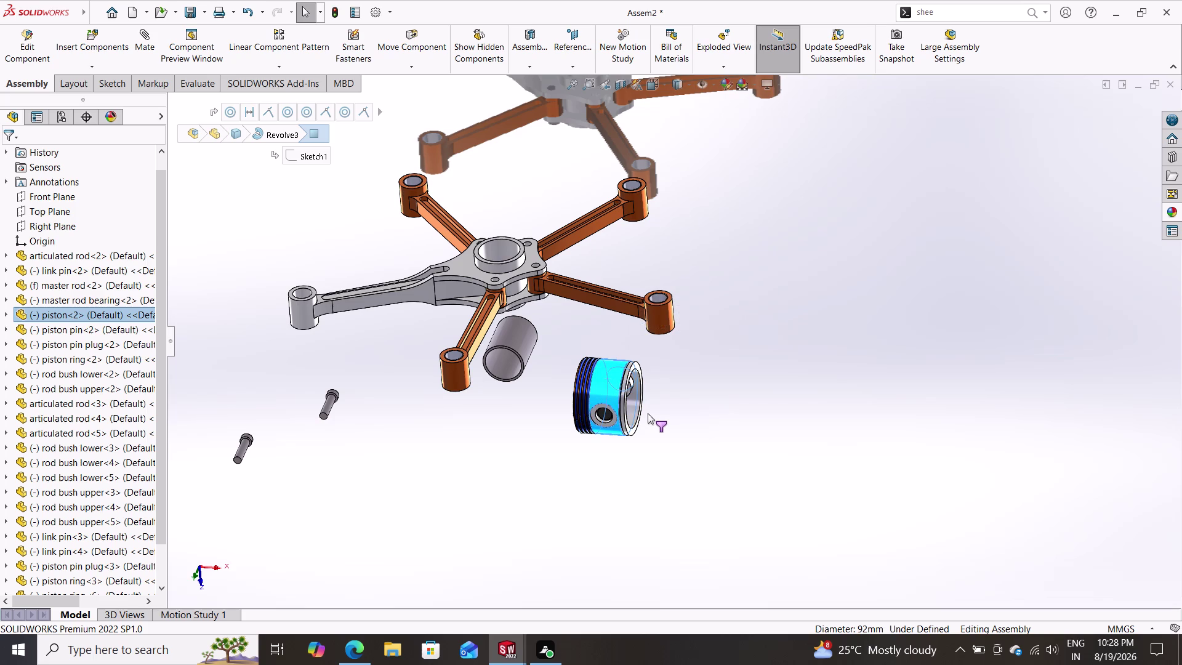
scroll(up, 3)
scroll(down, 3)
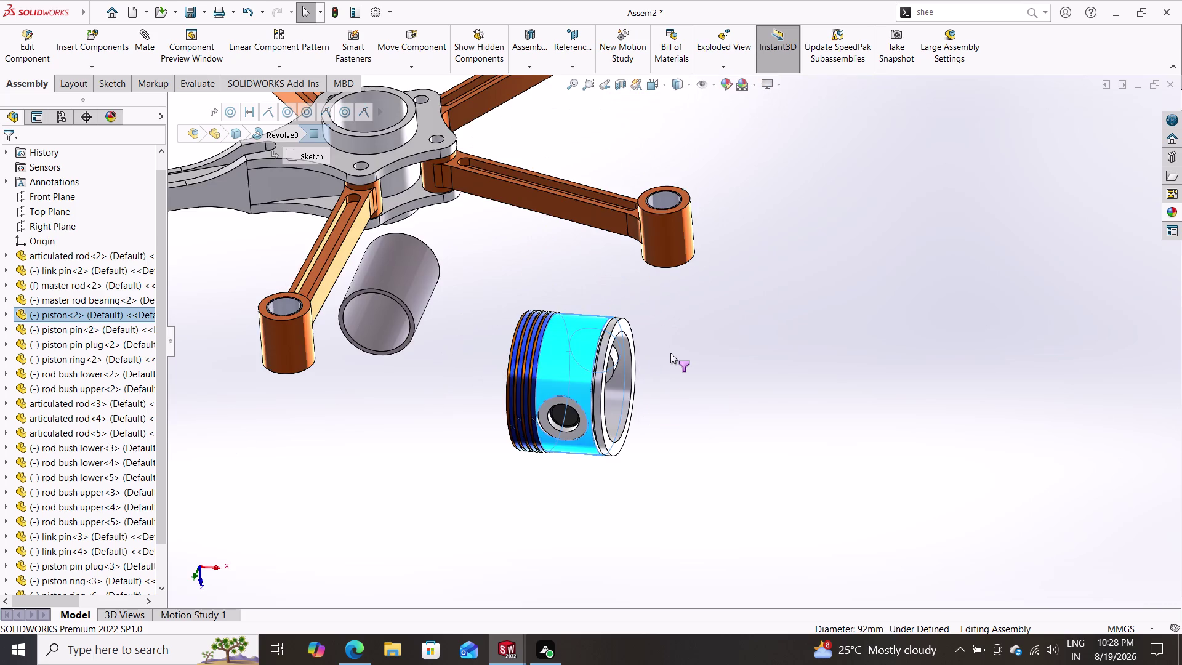
drag(670, 352, 546, 446)
click(479, 469)
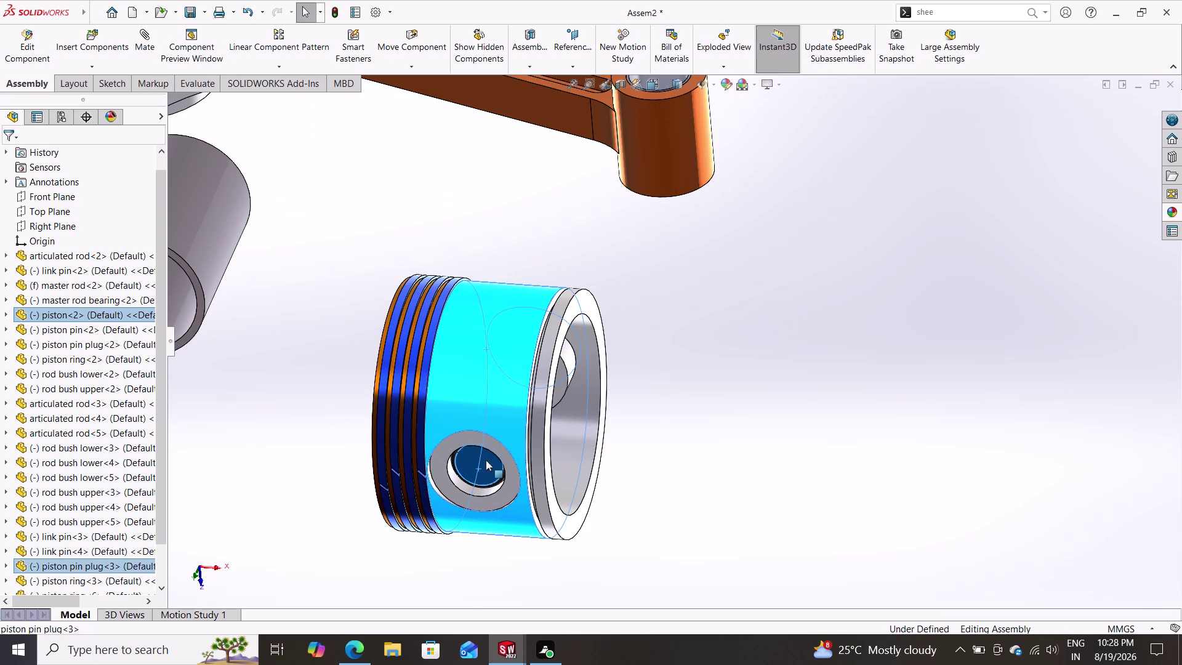
drag(552, 402, 560, 375)
click(567, 369)
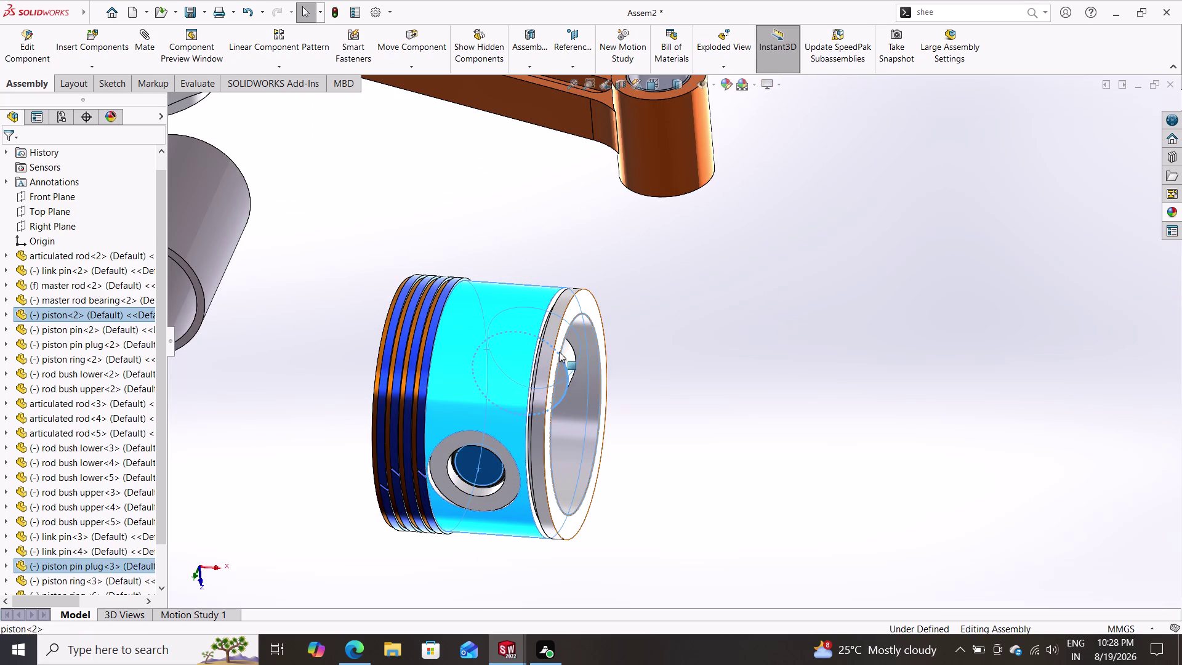
click(571, 344)
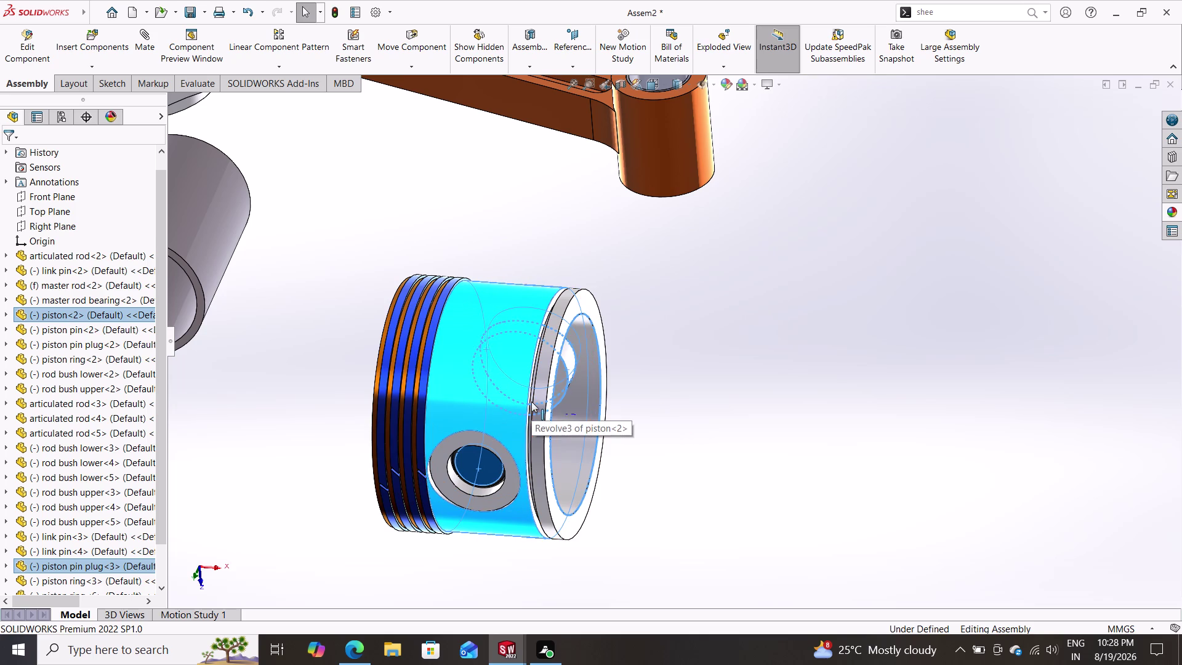
key(Escape)
Add the piston rings to the selection one by one.
drag(600, 269, 466, 282)
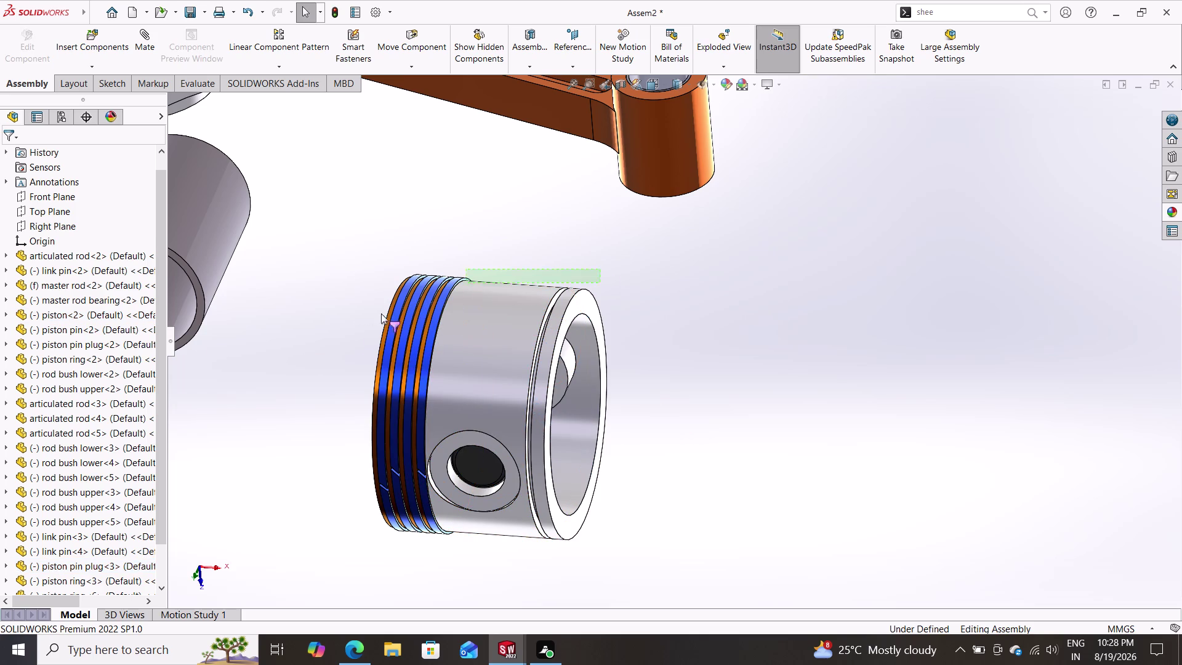
drag(467, 282, 360, 530)
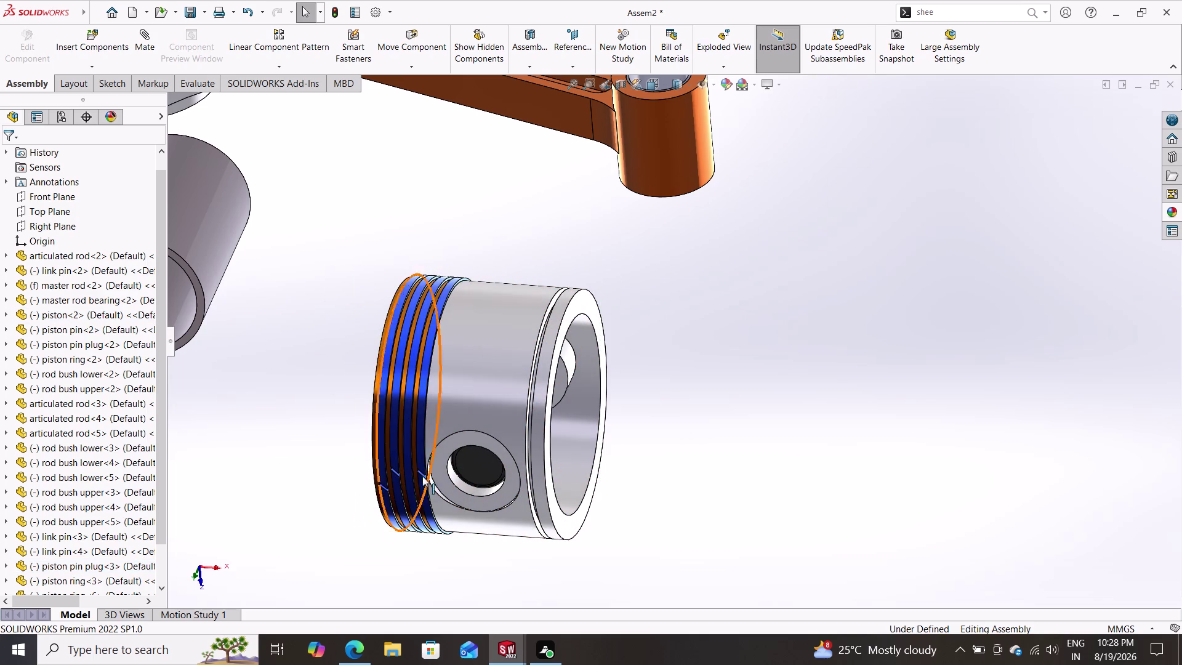
click(427, 349)
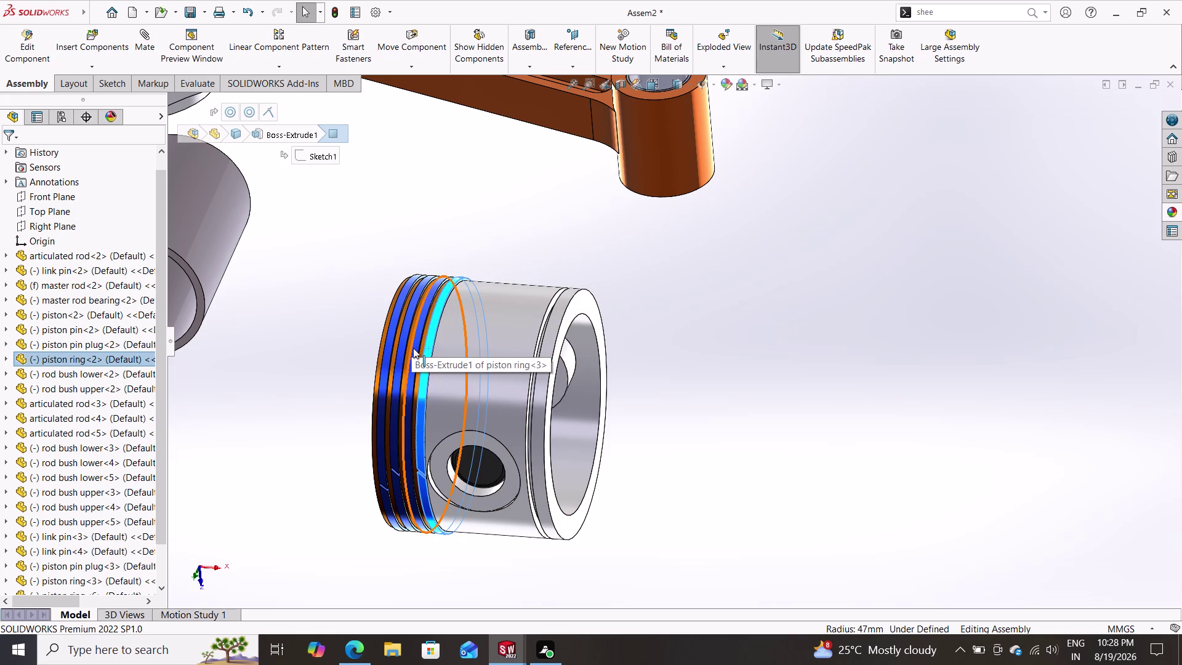
click(414, 348)
click(395, 348)
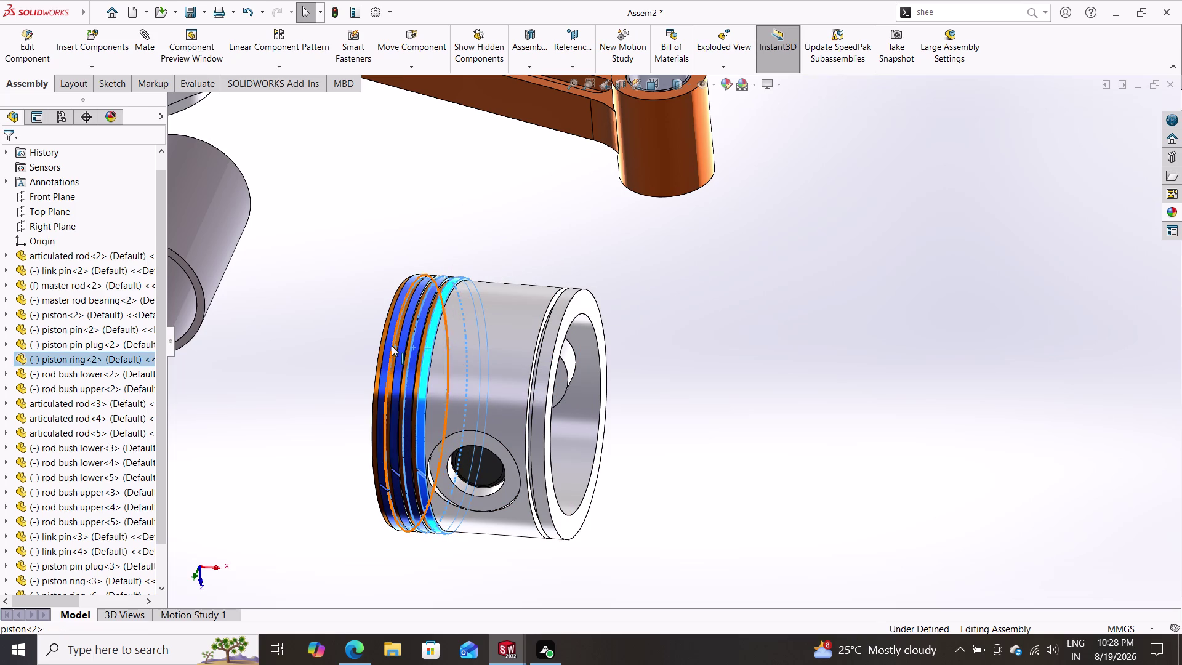
click(384, 342)
click(387, 343)
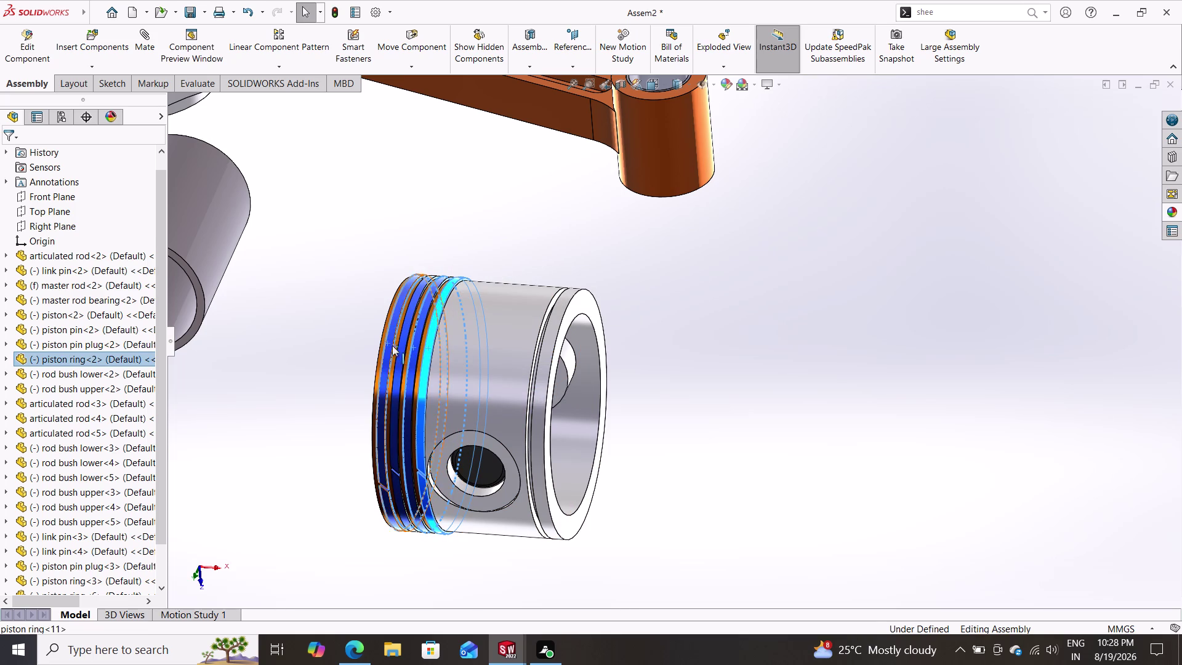
click(397, 347)
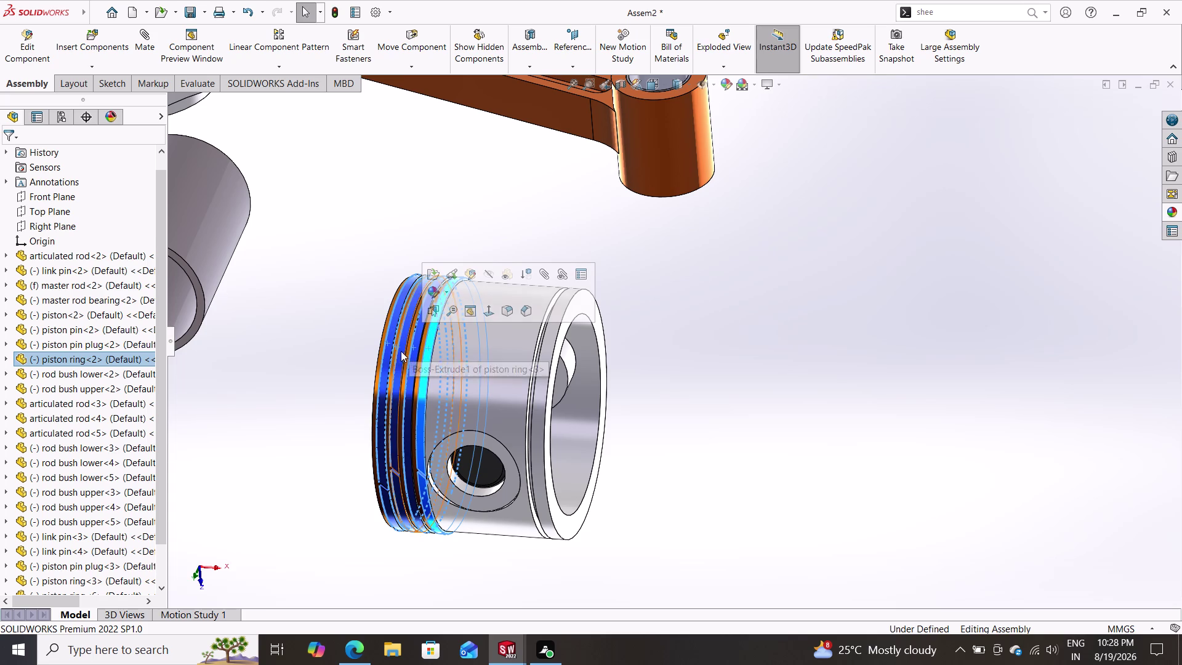
Ctrl-drag a copy of the ringed piston to the right of the original.
click(647, 432)
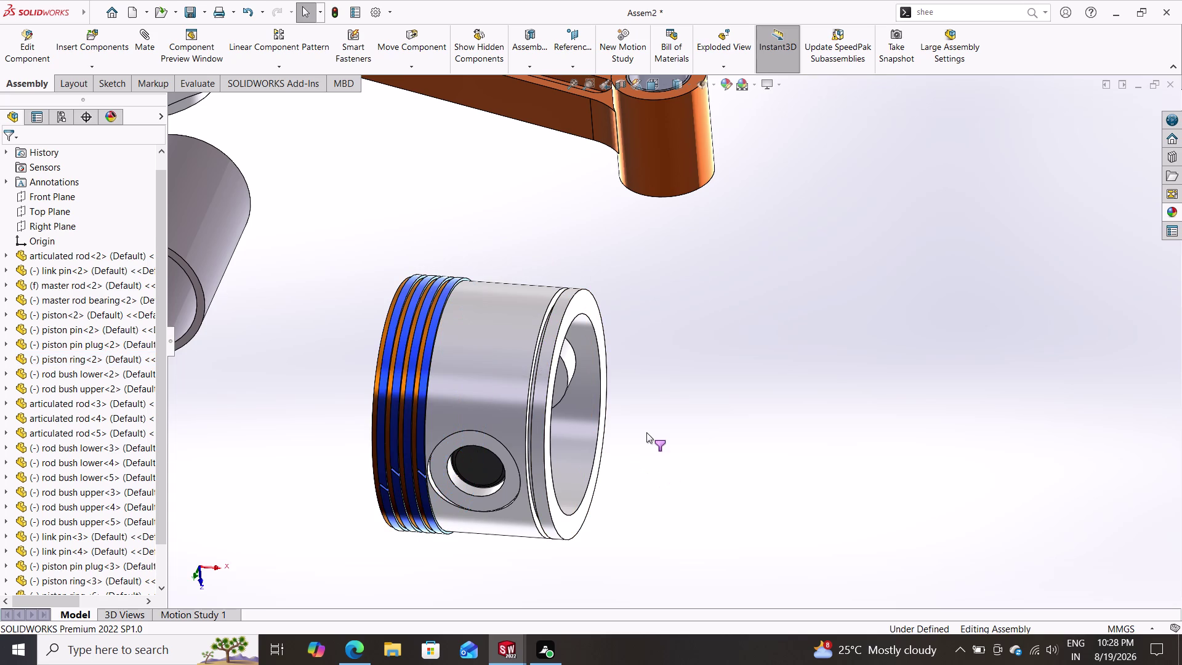
drag(474, 373, 473, 373)
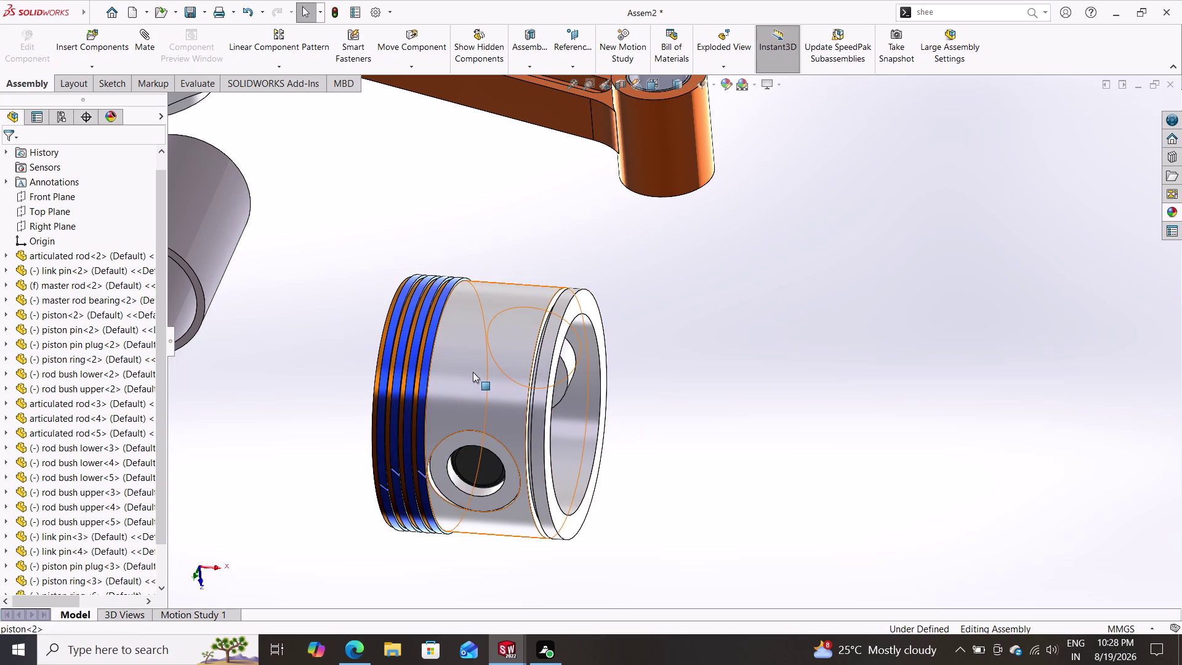
drag(473, 373, 820, 333)
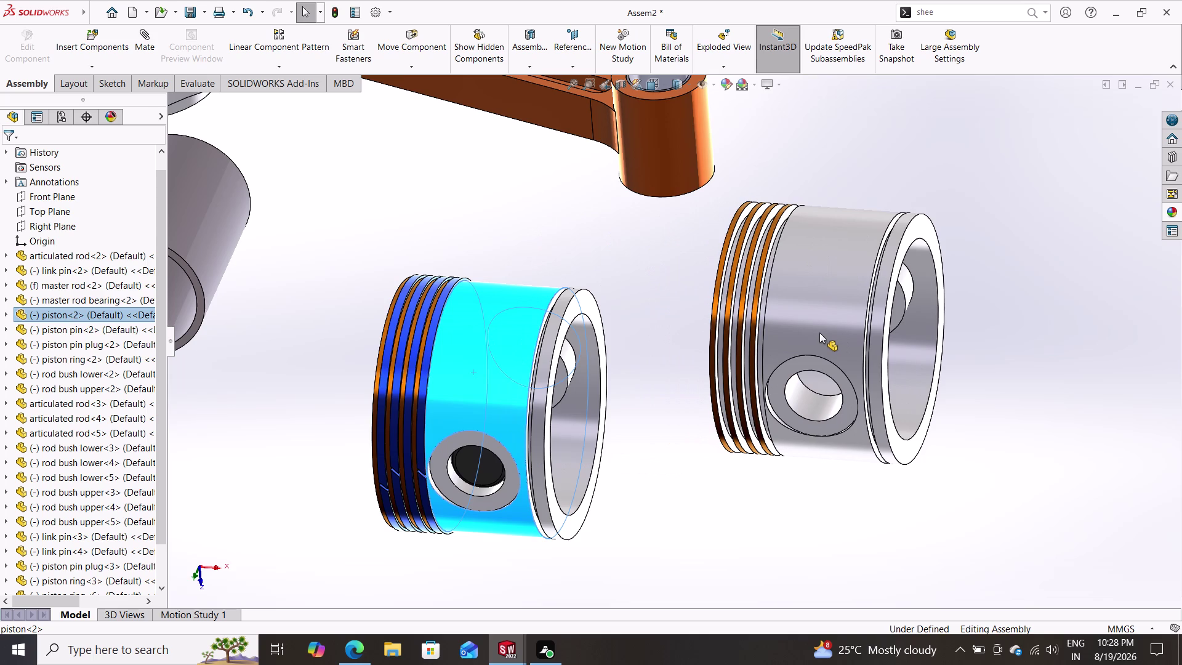
Delete the piston<4> copy from its right-click menu and confirm.
drag(819, 332, 820, 333)
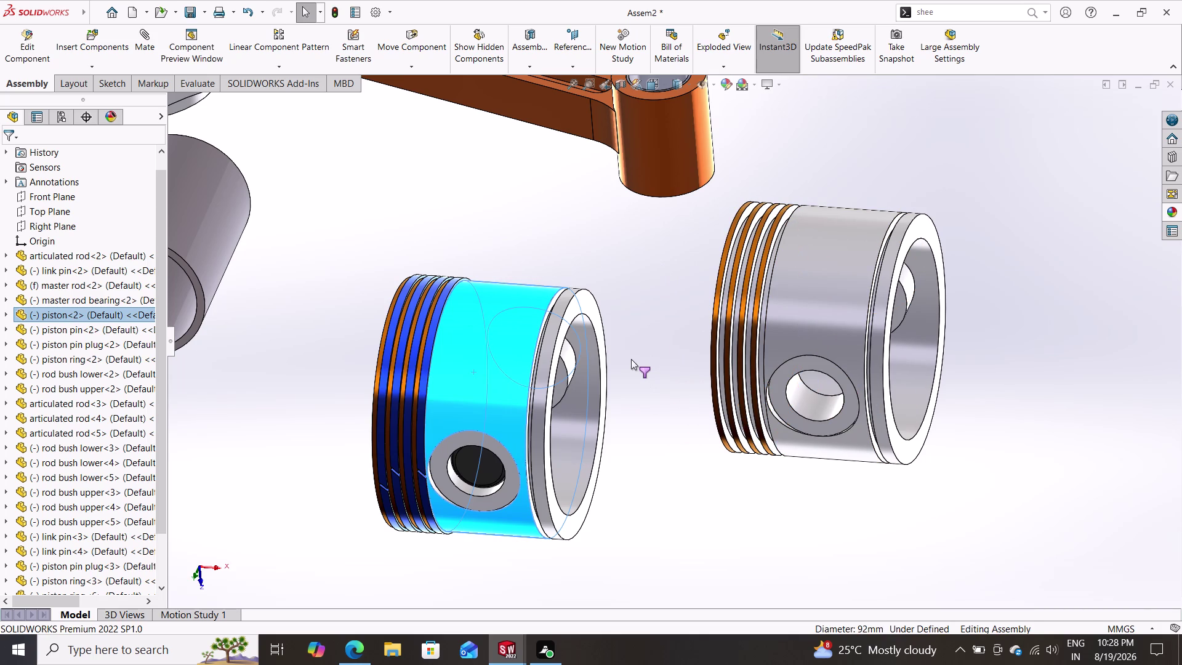
drag(938, 195, 698, 439)
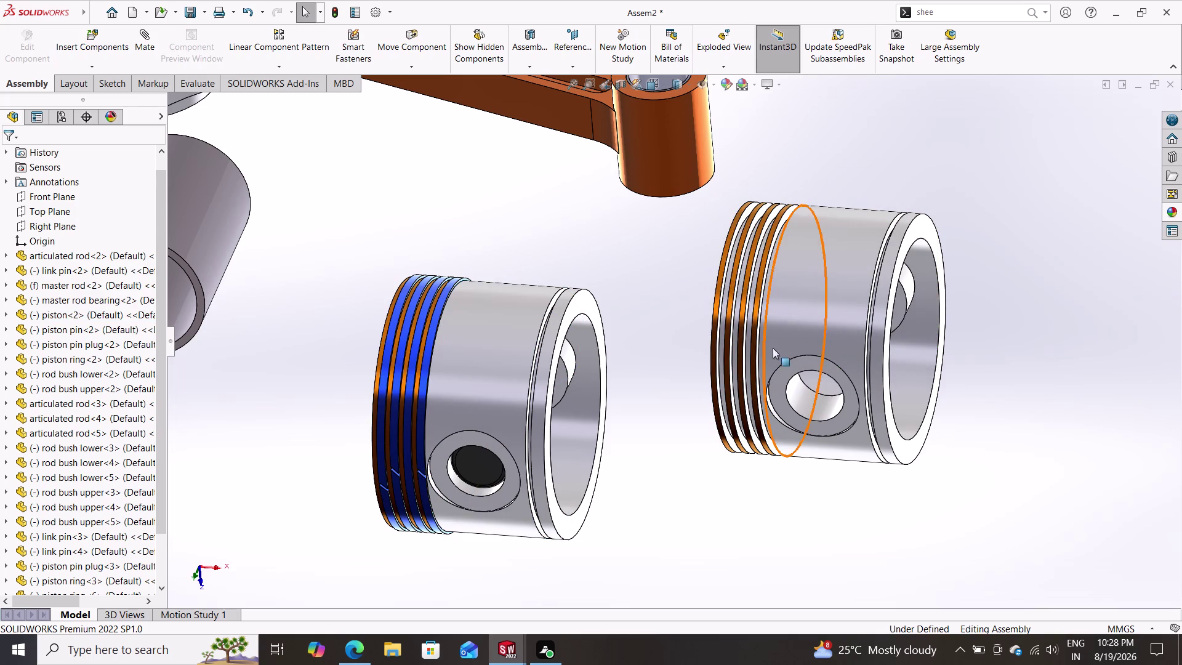
click(792, 330)
key(Escape)
key(Escape)
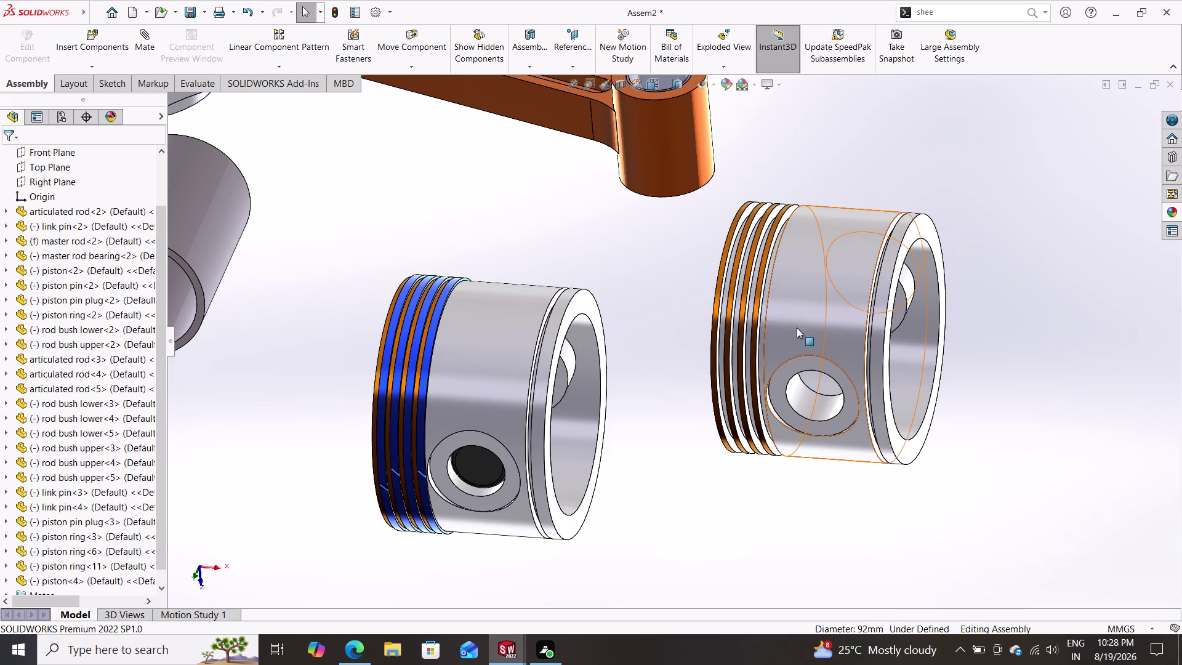
right_click(806, 317)
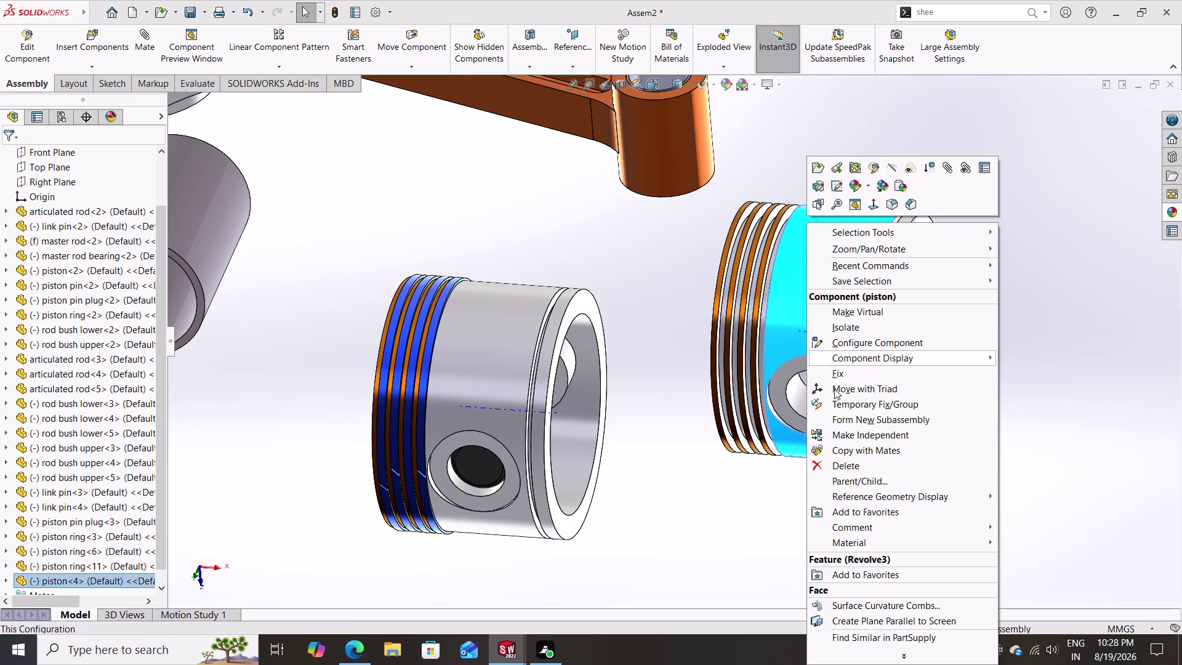
click(846, 465)
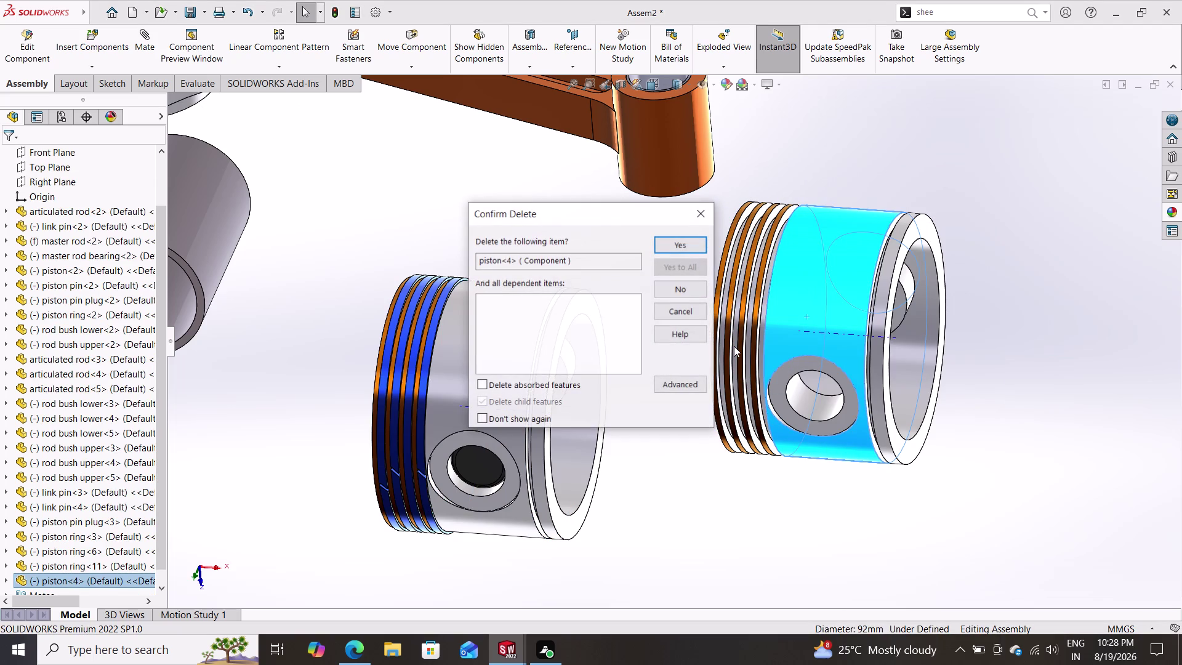
click(688, 240)
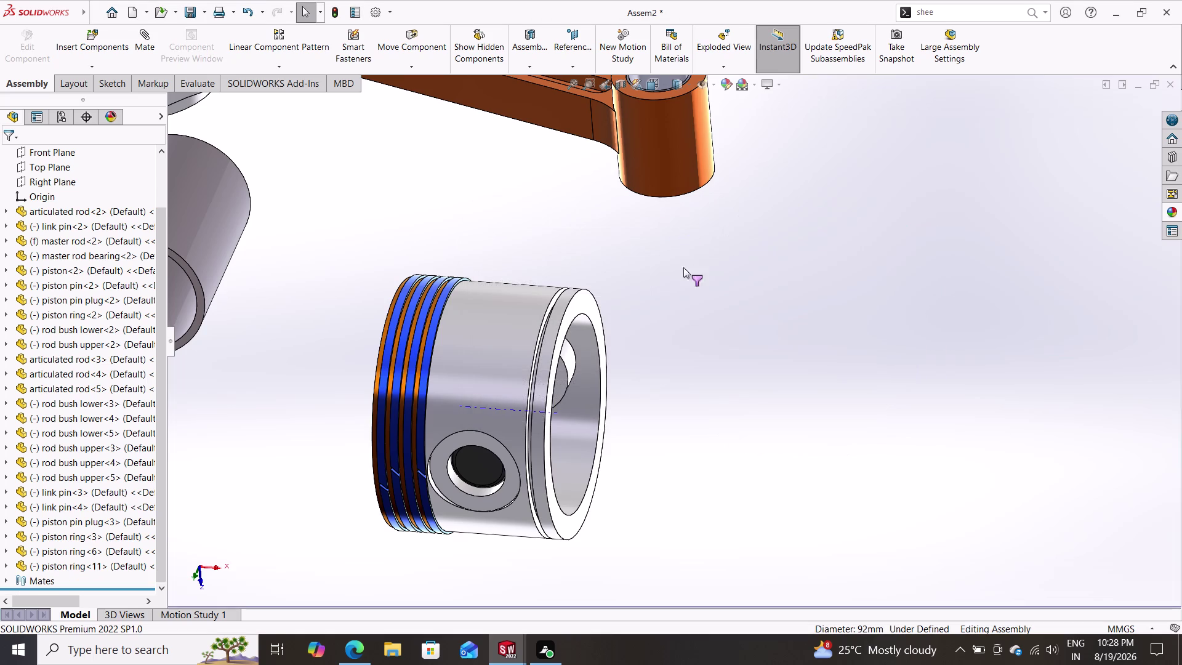
scroll(up, 3)
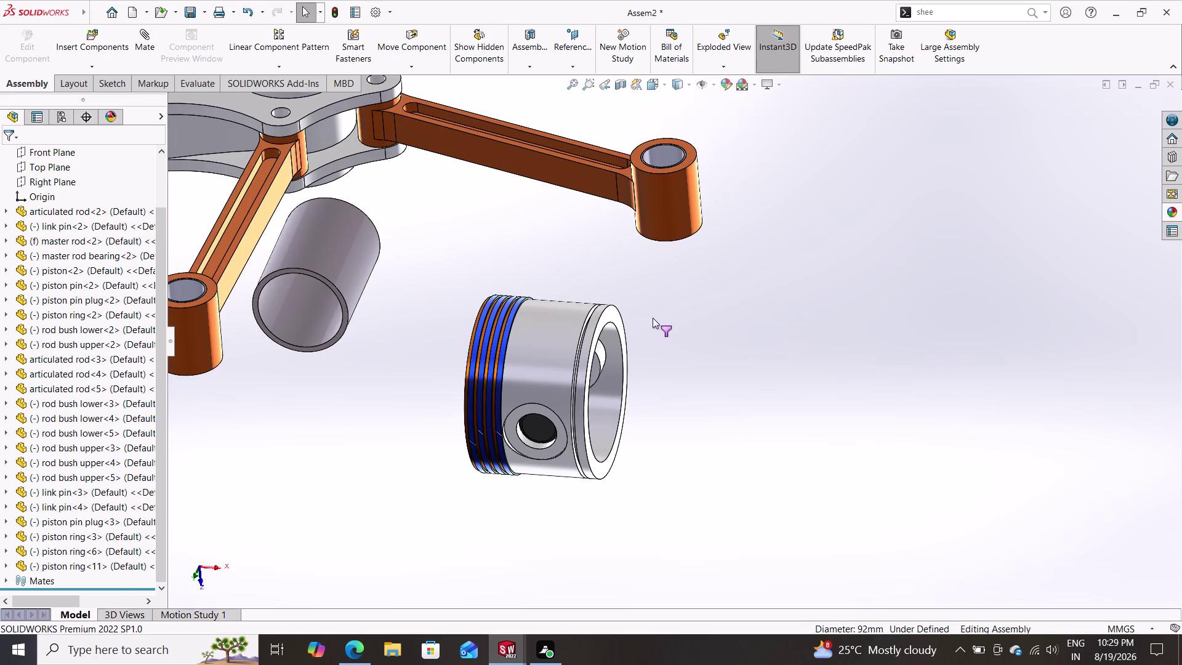
drag(654, 288, 509, 375)
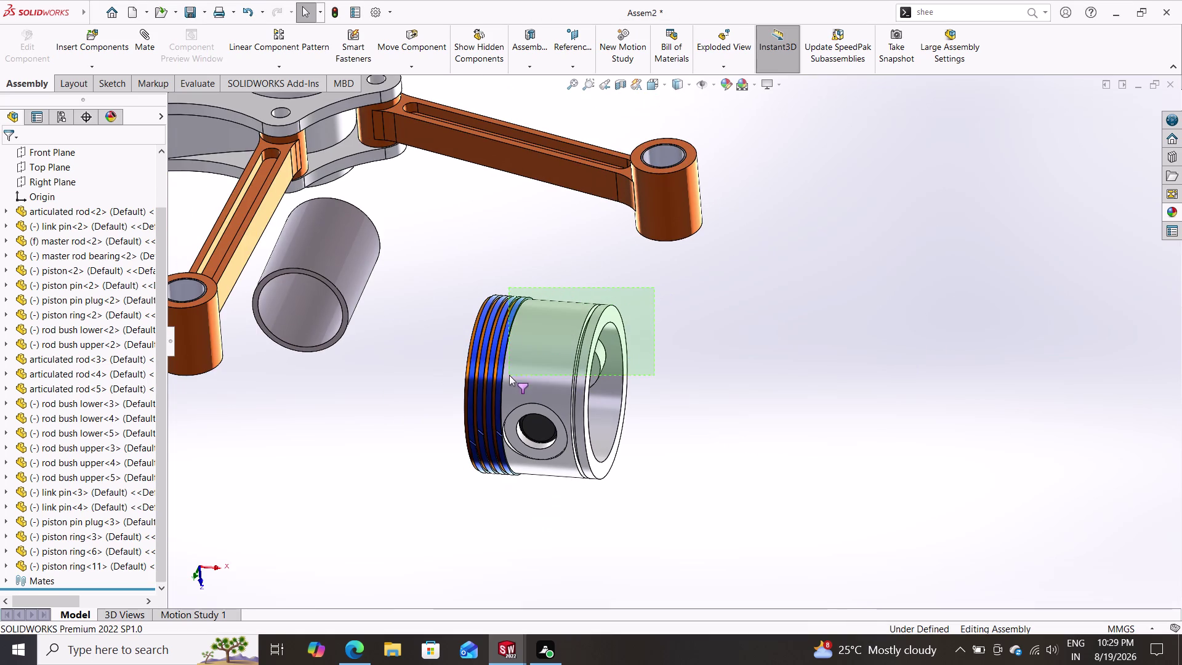
drag(509, 375, 456, 479)
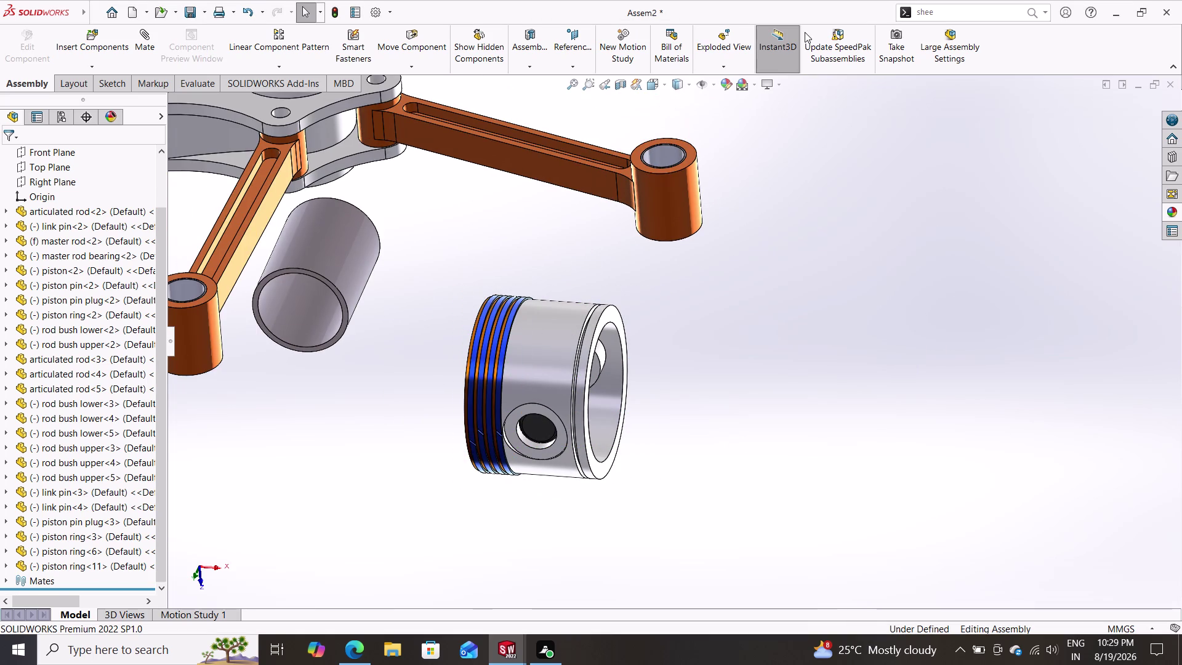
click(769, 56)
drag(641, 272, 432, 475)
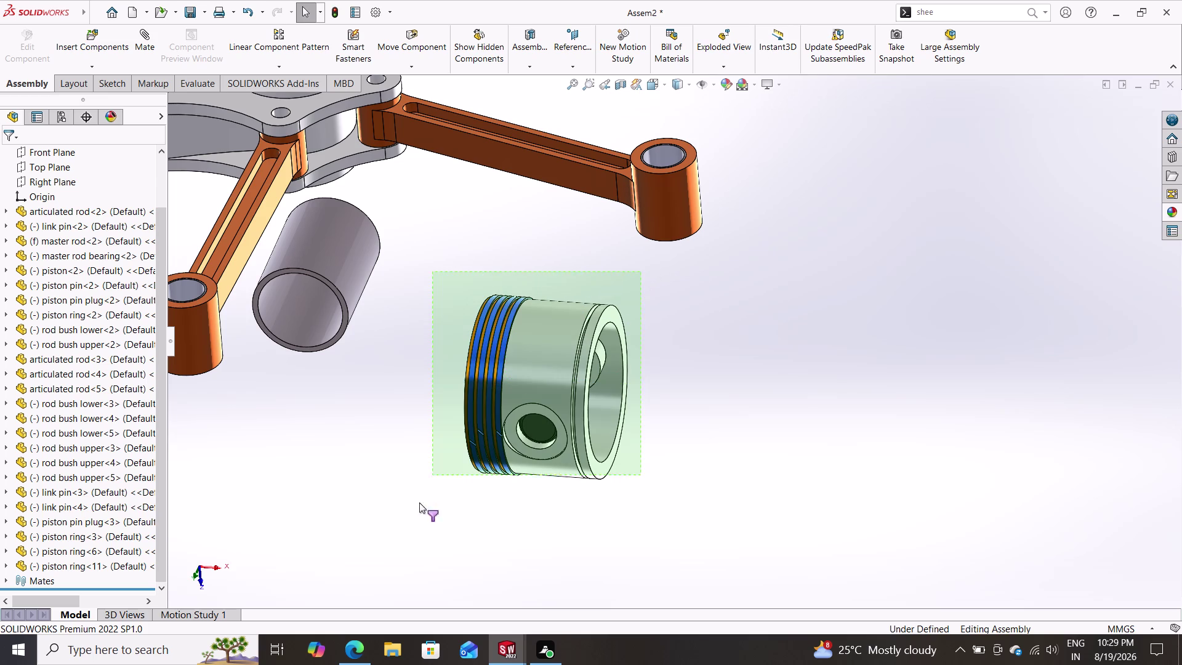
drag(433, 474, 450, 497)
right_click(493, 458)
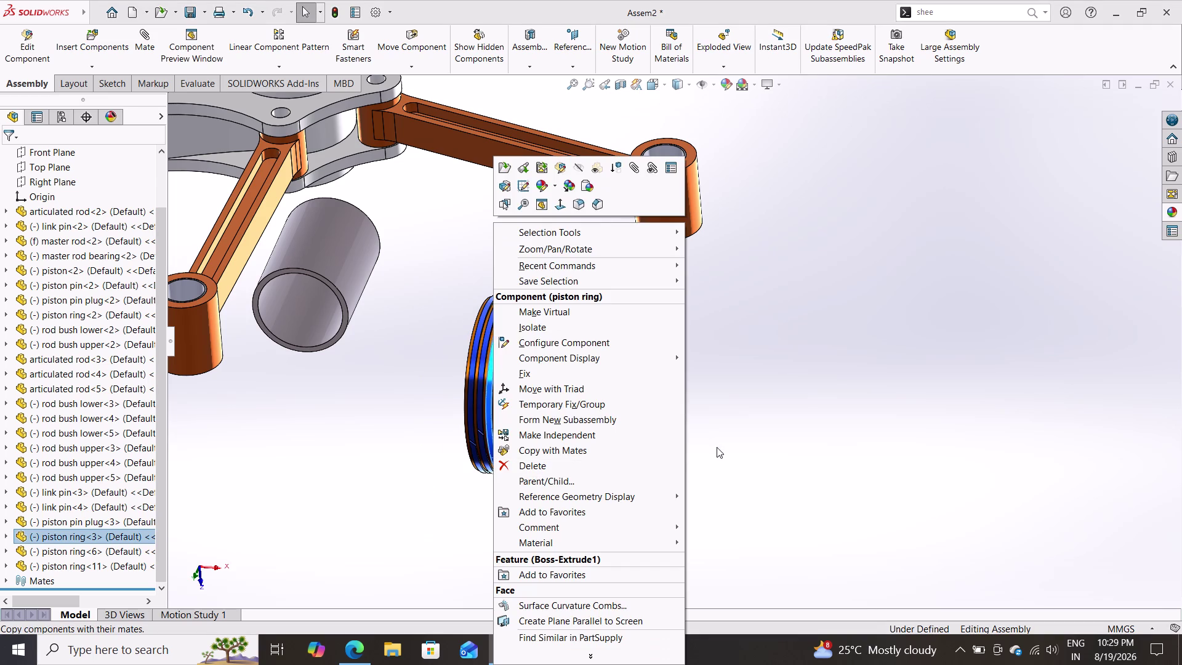
click(771, 394)
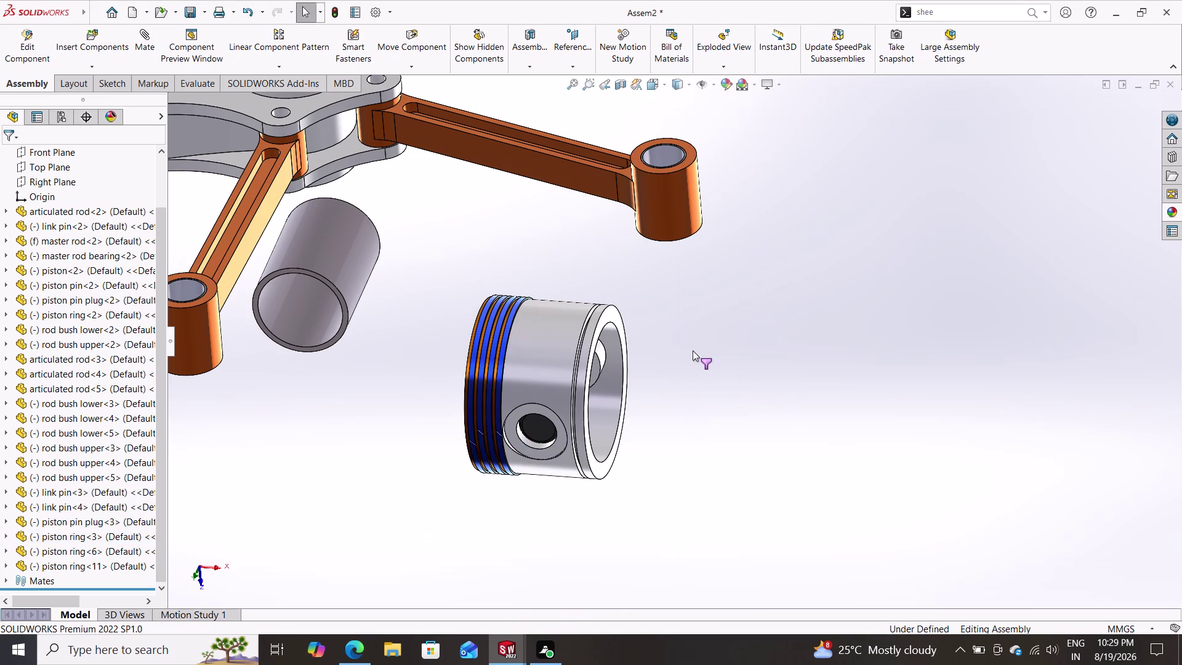
drag(680, 299, 432, 464)
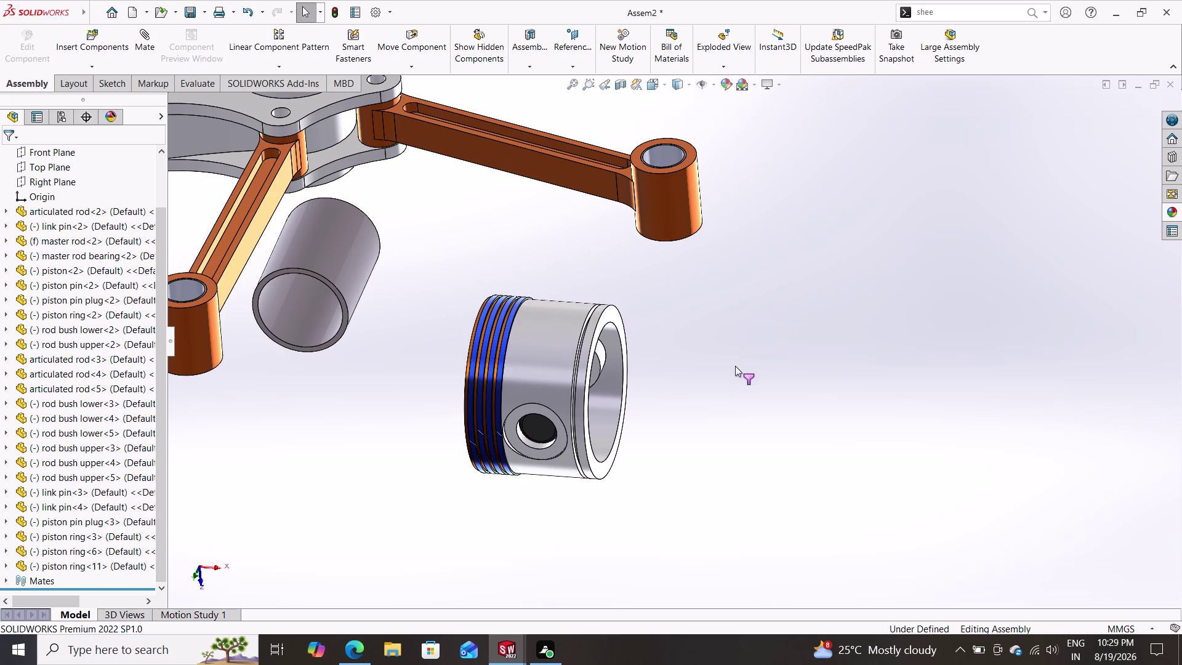
Window-select the piston together with its pin, plugs and rings.
key(F6)
key(F6)
key(F6)
drag(659, 277, 503, 381)
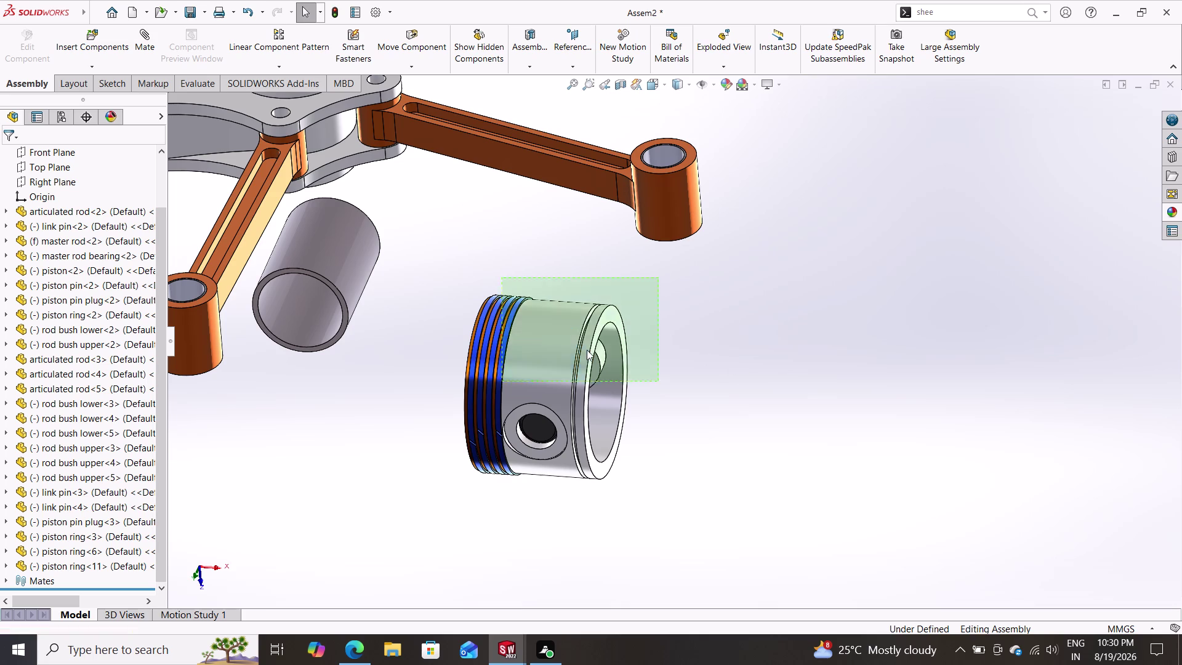
key(Escape)
key(Escape)
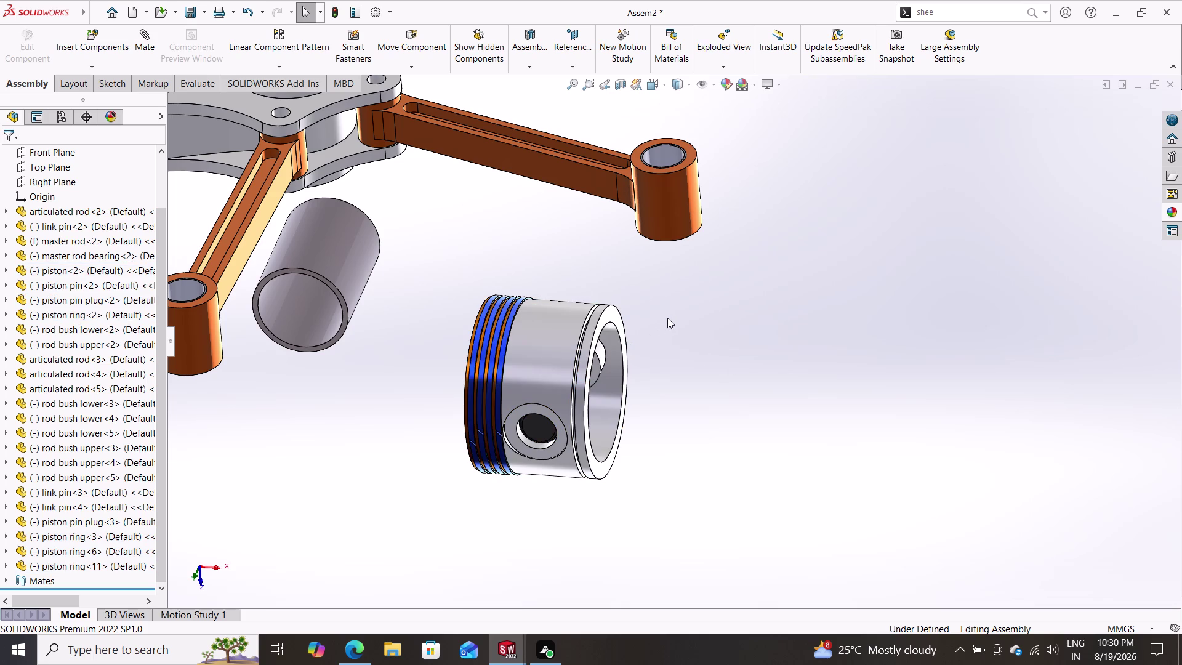
drag(678, 300, 532, 342)
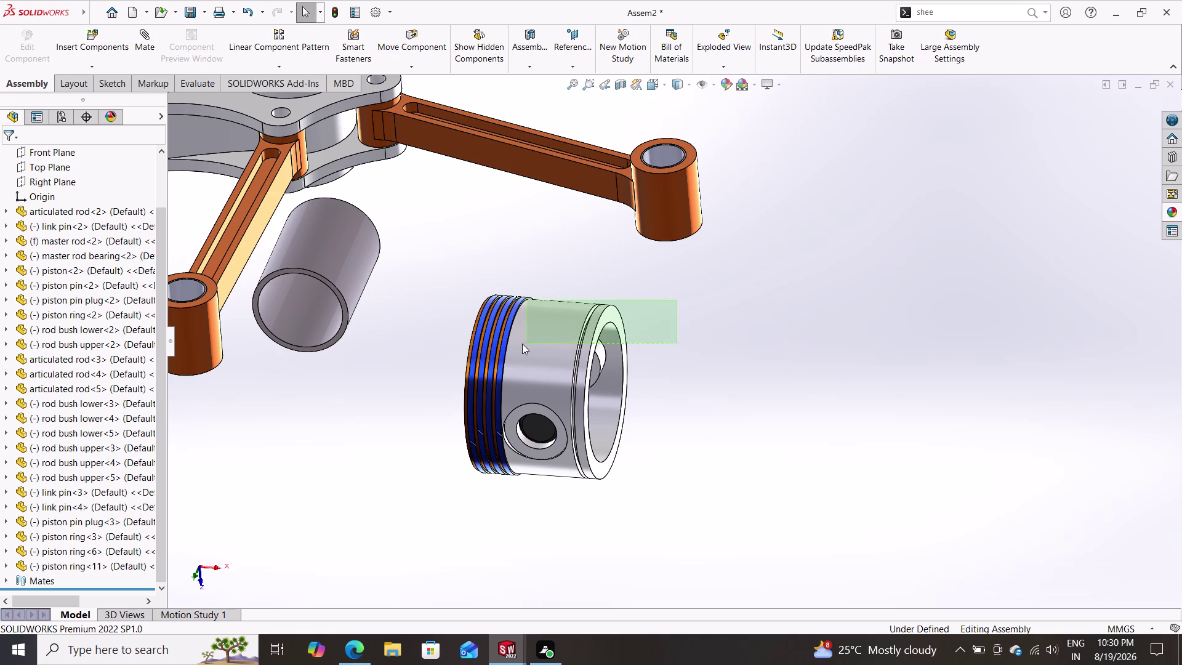
drag(532, 342, 432, 498)
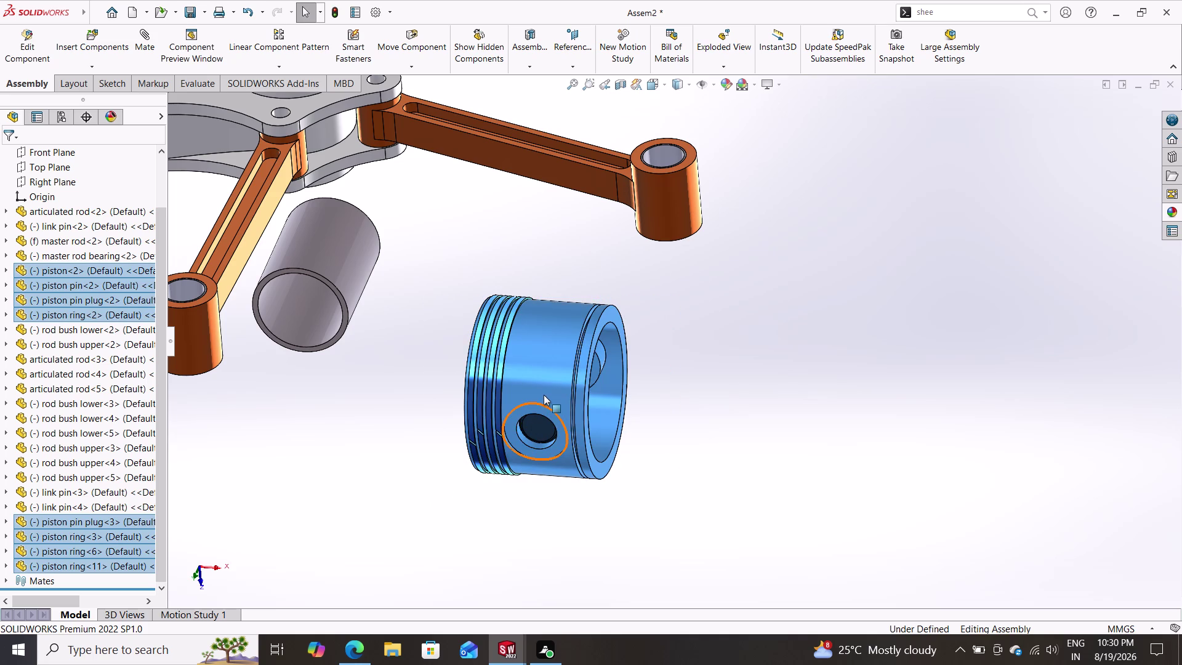
drag(554, 362, 678, 344)
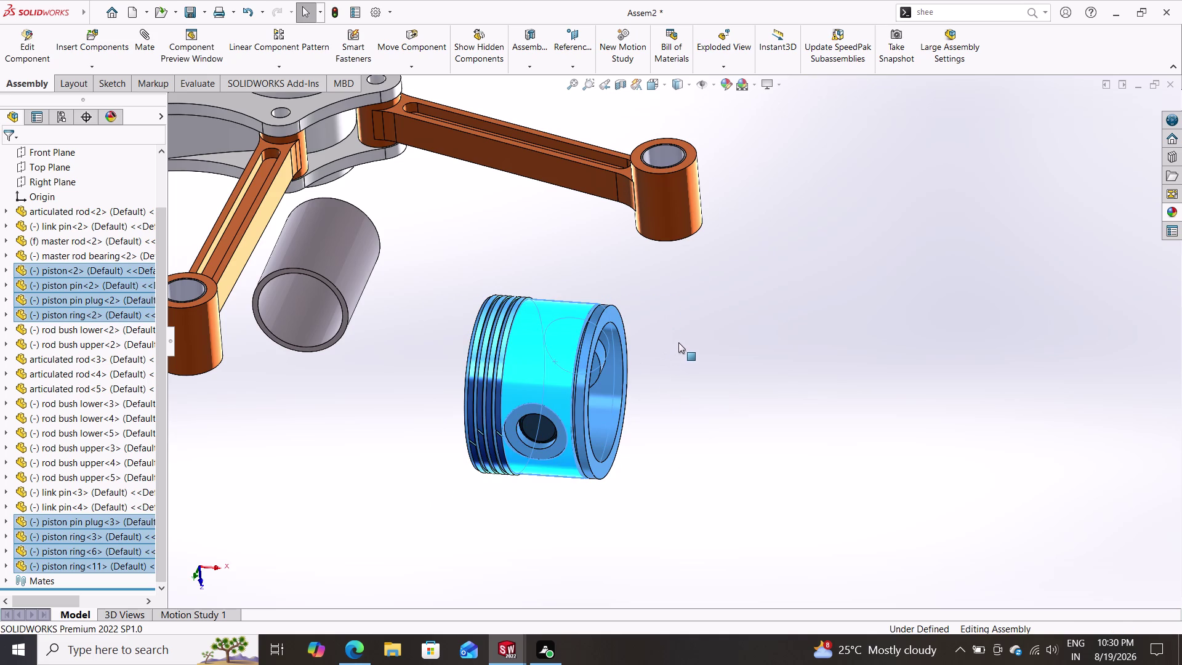
key(Escape)
key(Escape)
key(Escape)
key(Escape)
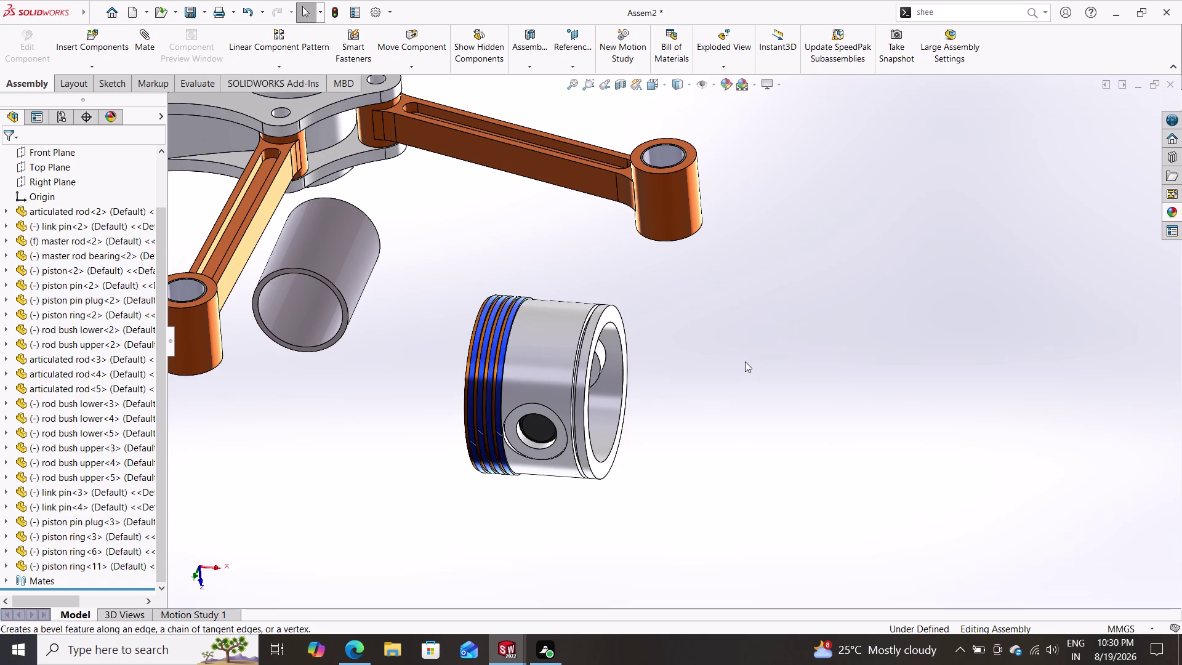
click(789, 49)
drag(652, 280, 648, 279)
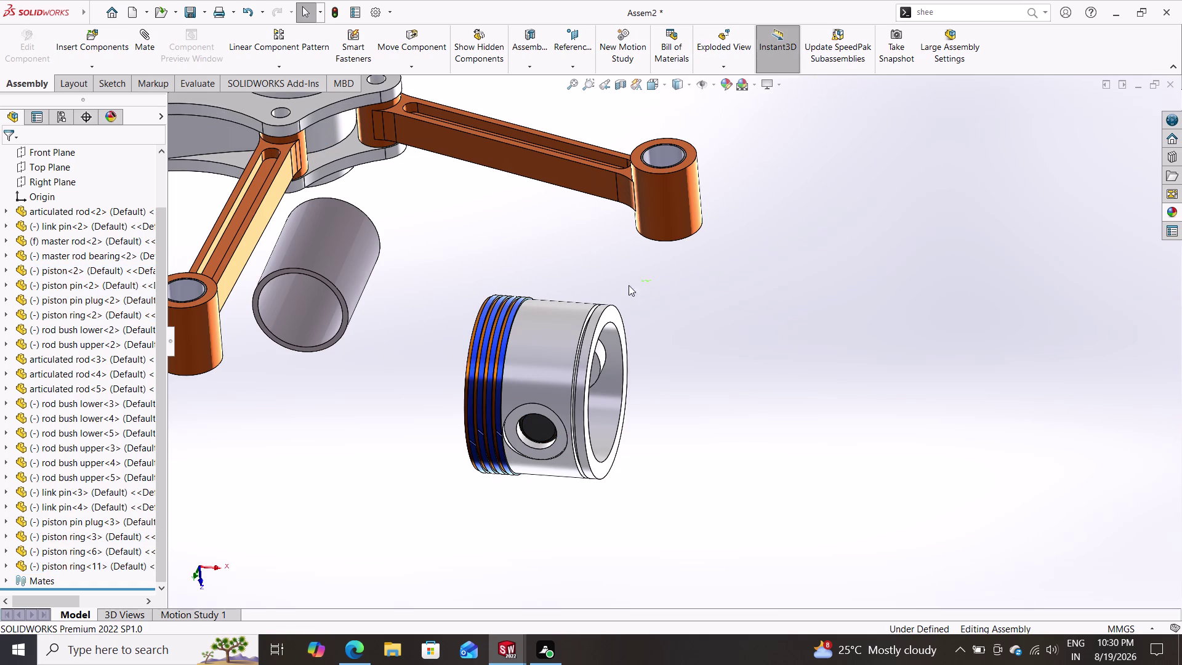
drag(648, 278, 445, 501)
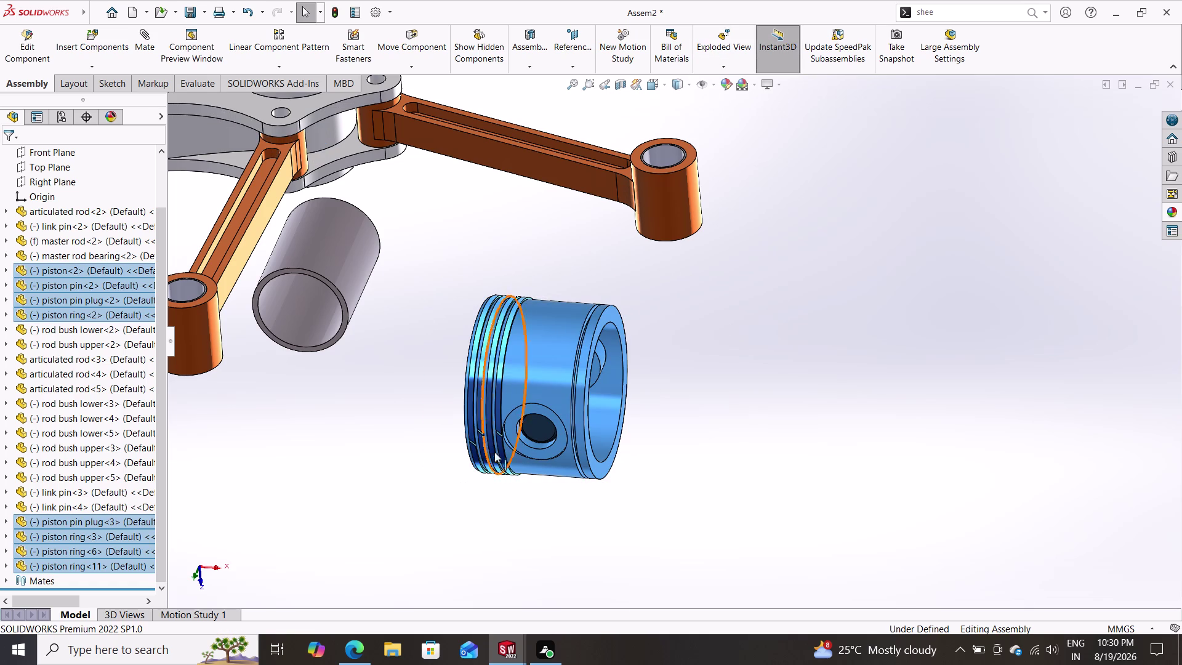
drag(560, 369, 585, 363)
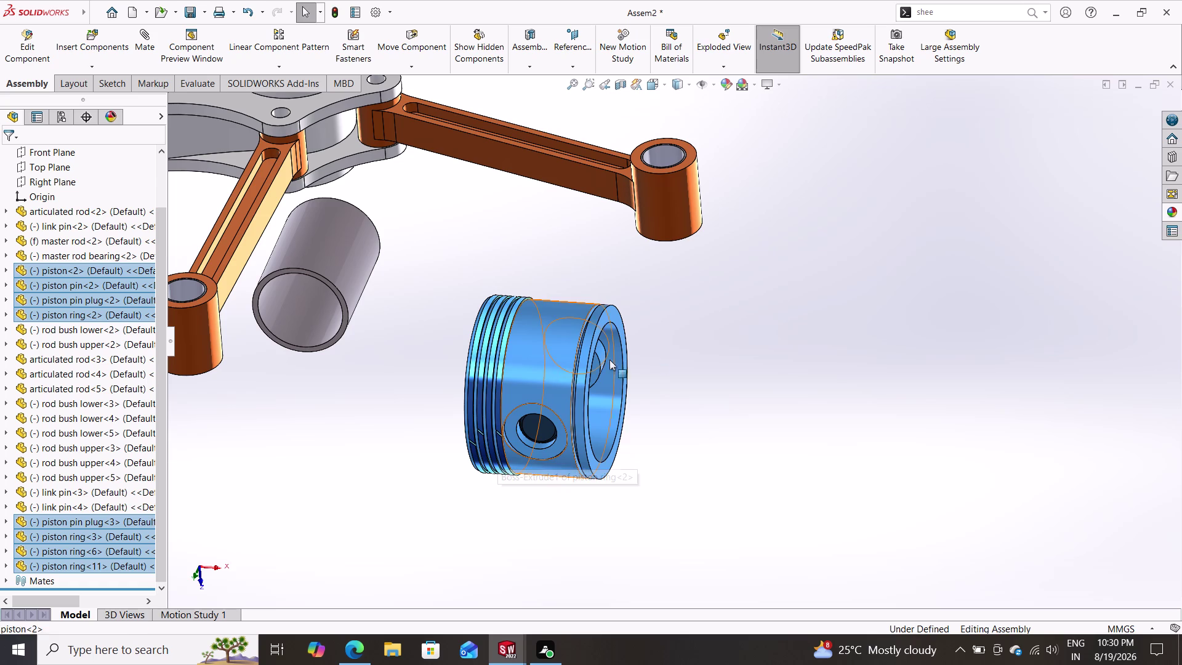
drag(585, 363, 690, 346)
drag(683, 346, 680, 346)
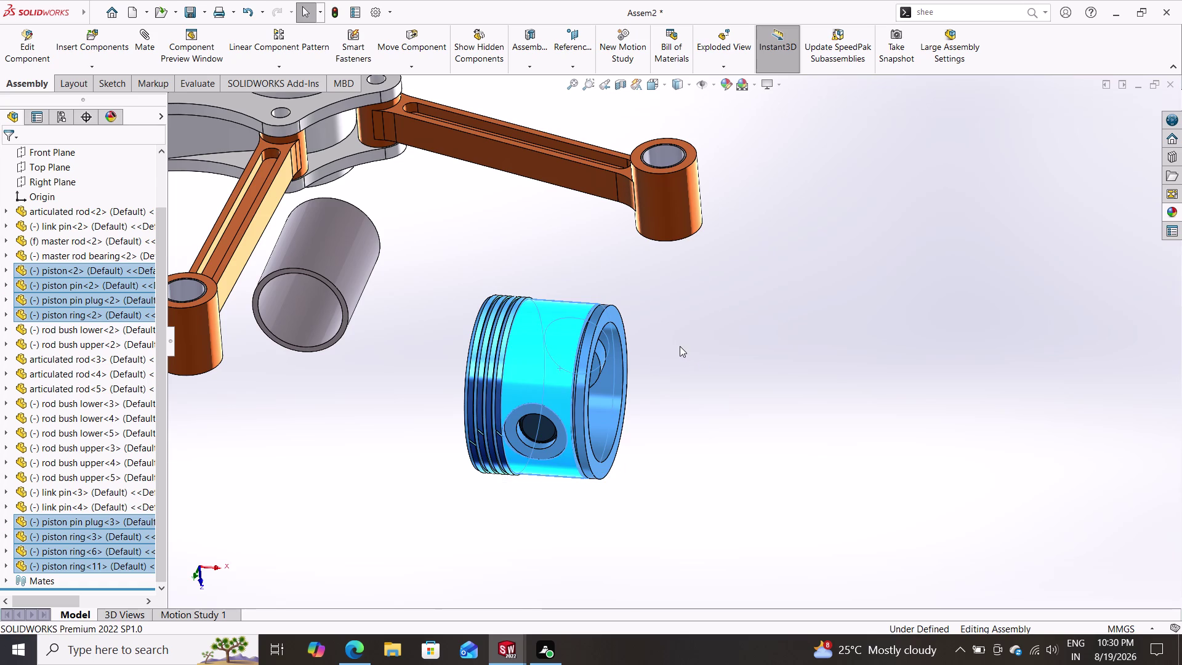
drag(680, 346, 659, 332)
key(ctrl+v)
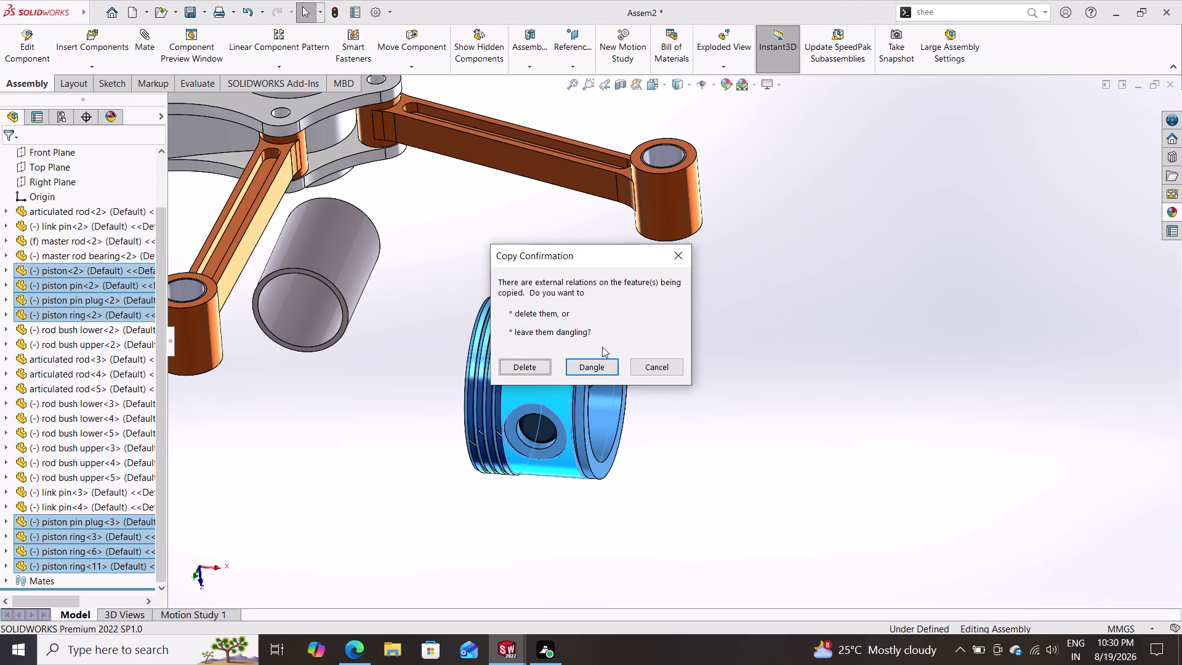
click(588, 359)
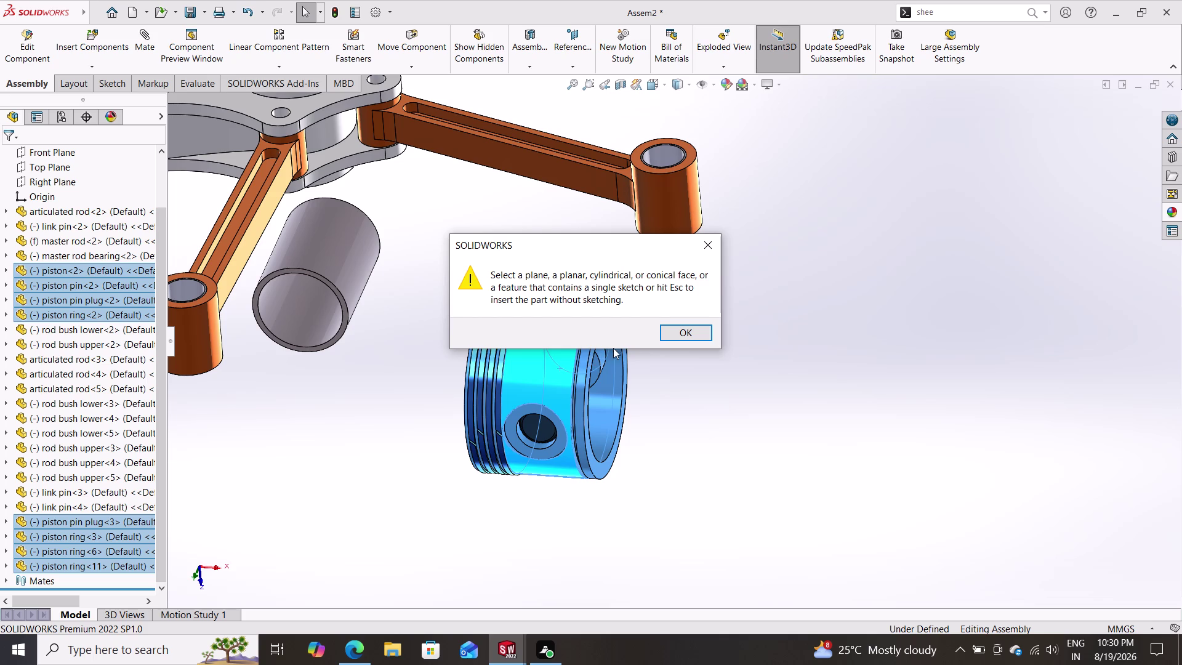
click(673, 334)
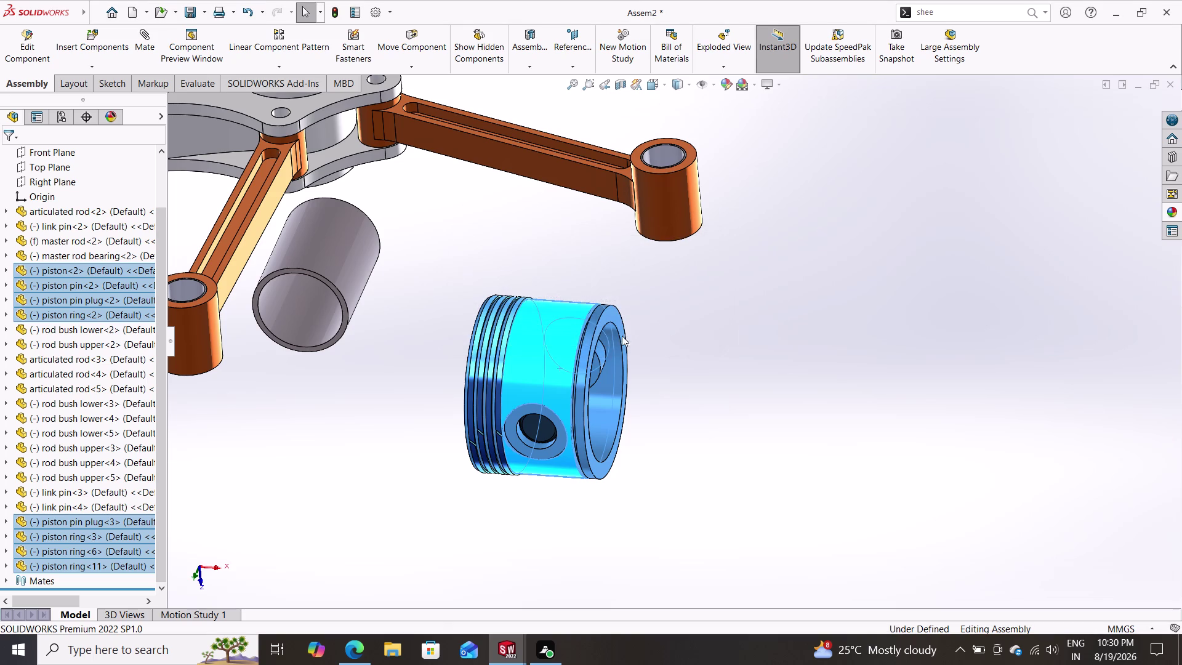
drag(557, 366, 693, 345)
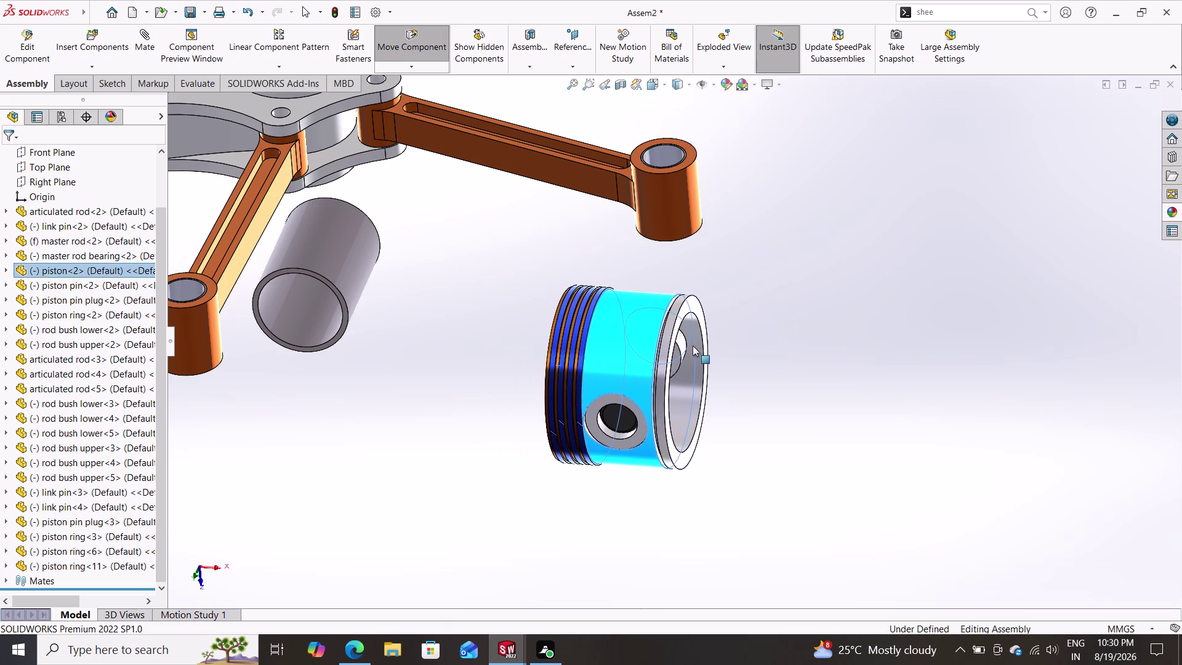
Clear the extra piston, then select and copy the piston, pin, plug and rings group.
drag(693, 345, 646, 354)
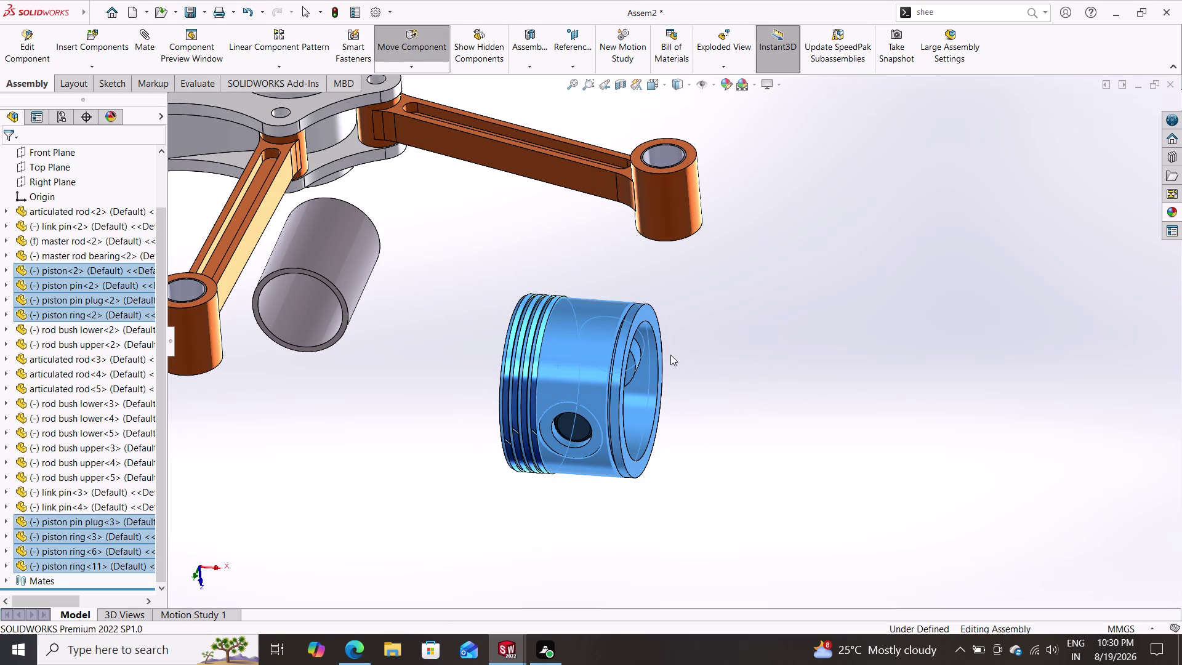
key(Escape)
drag(695, 278, 465, 422)
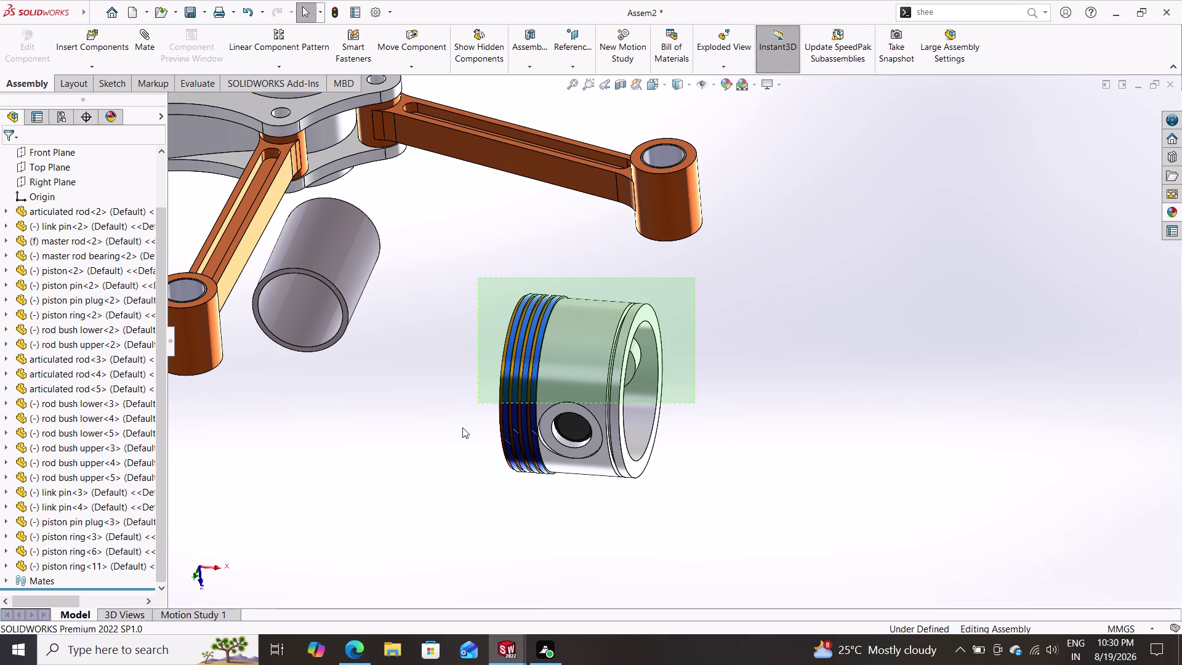
drag(466, 421, 471, 500)
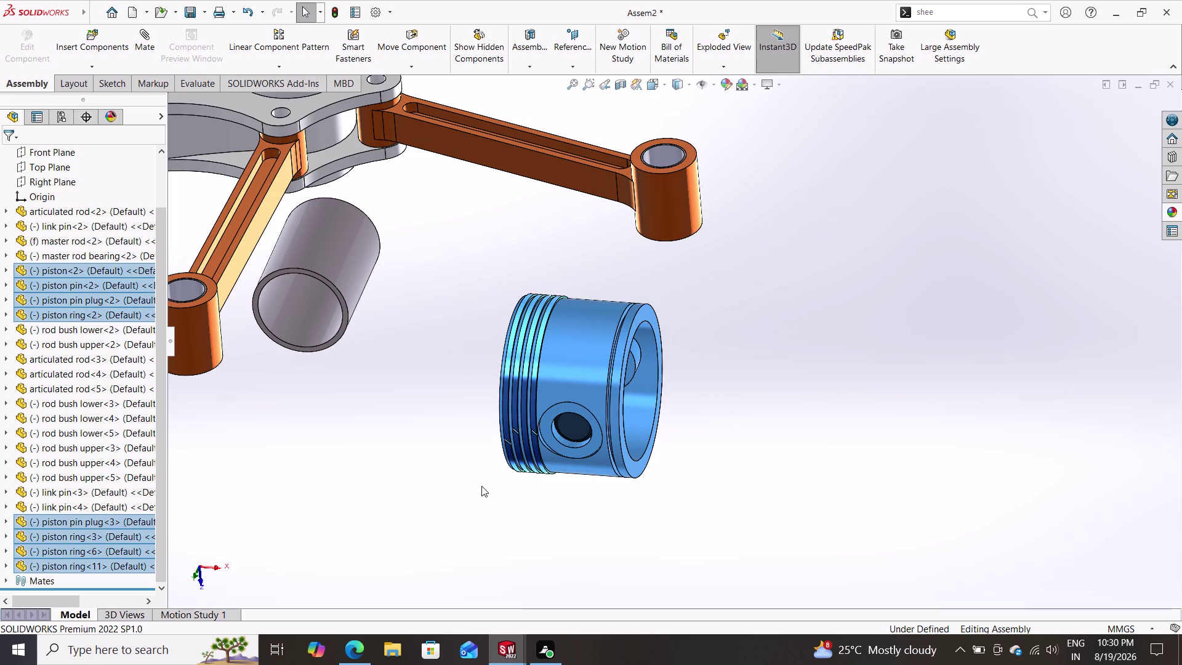
drag(592, 360, 693, 328)
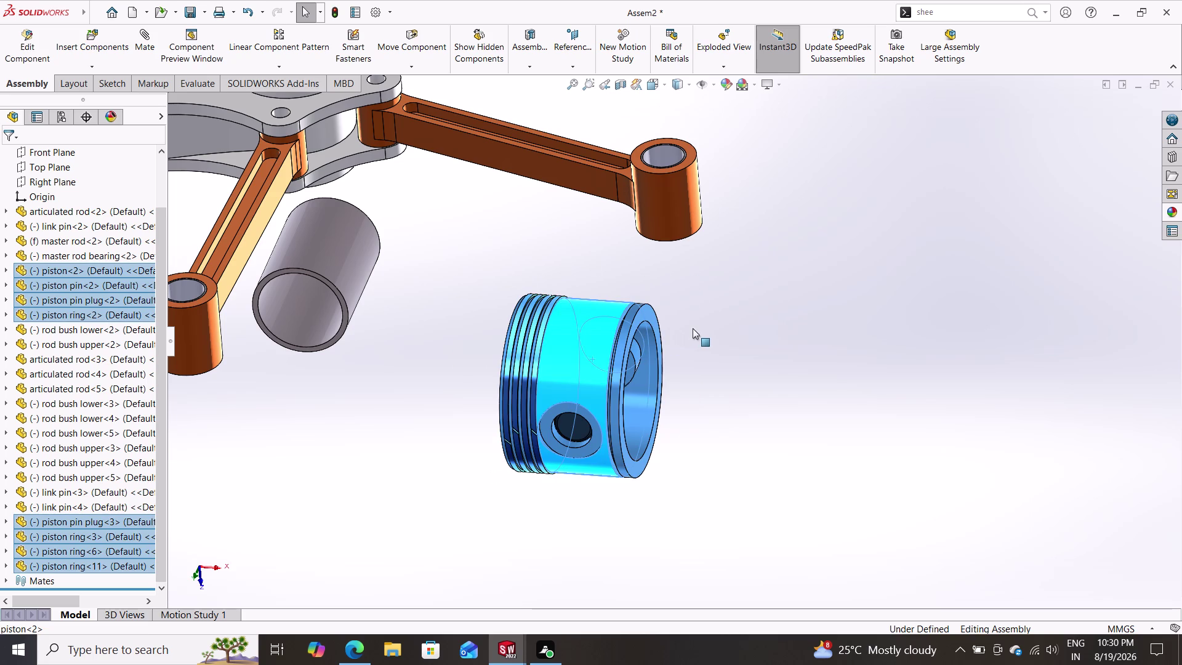
drag(692, 328, 683, 317)
key(ctrl+v)
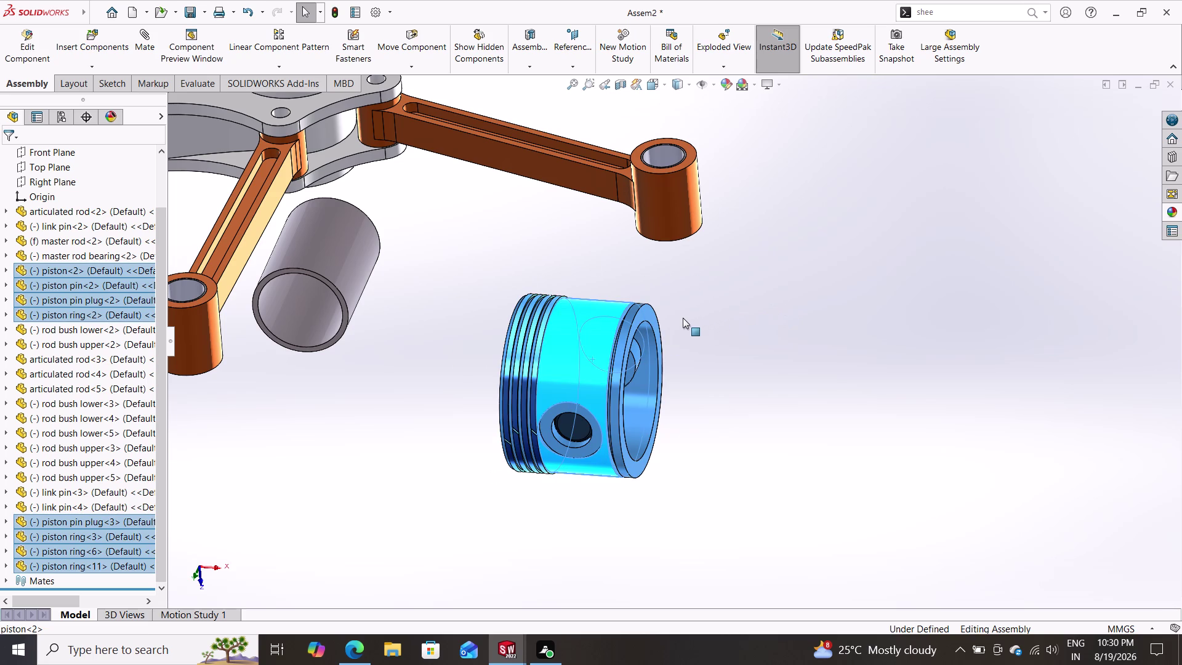
drag(682, 318, 561, 355)
drag(561, 355, 568, 363)
key(ctrl+c)
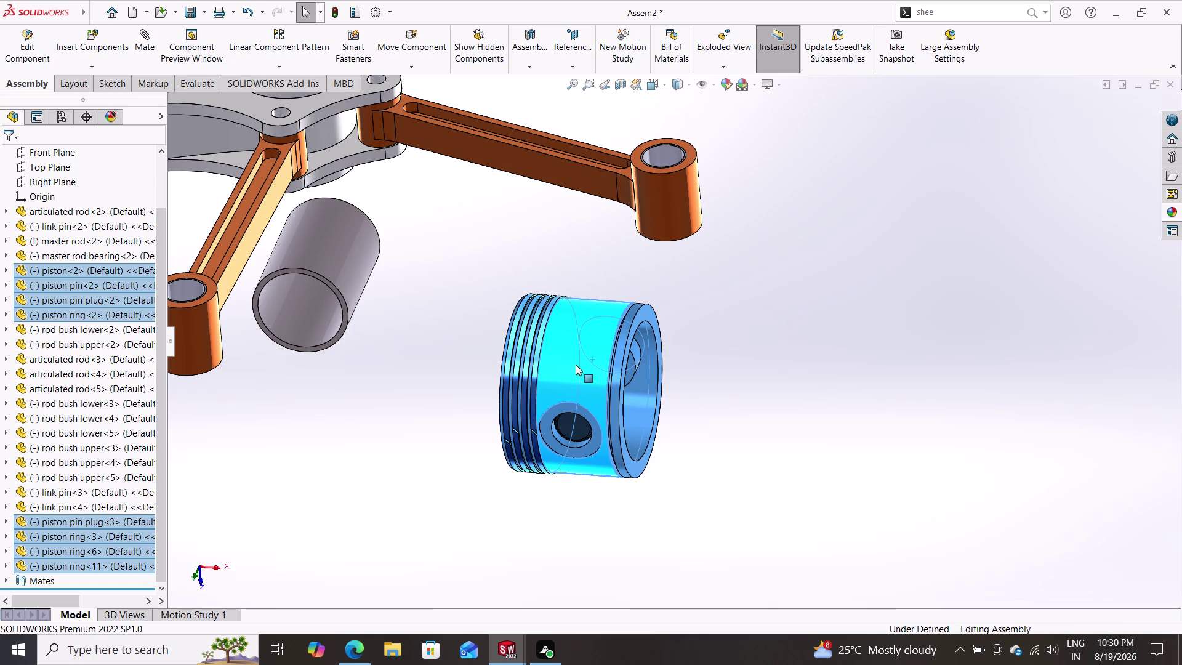
Paste the copied piston group, shift it in the view, then cancel.
drag(579, 362, 600, 356)
key(ctrl+v)
drag(602, 354, 719, 350)
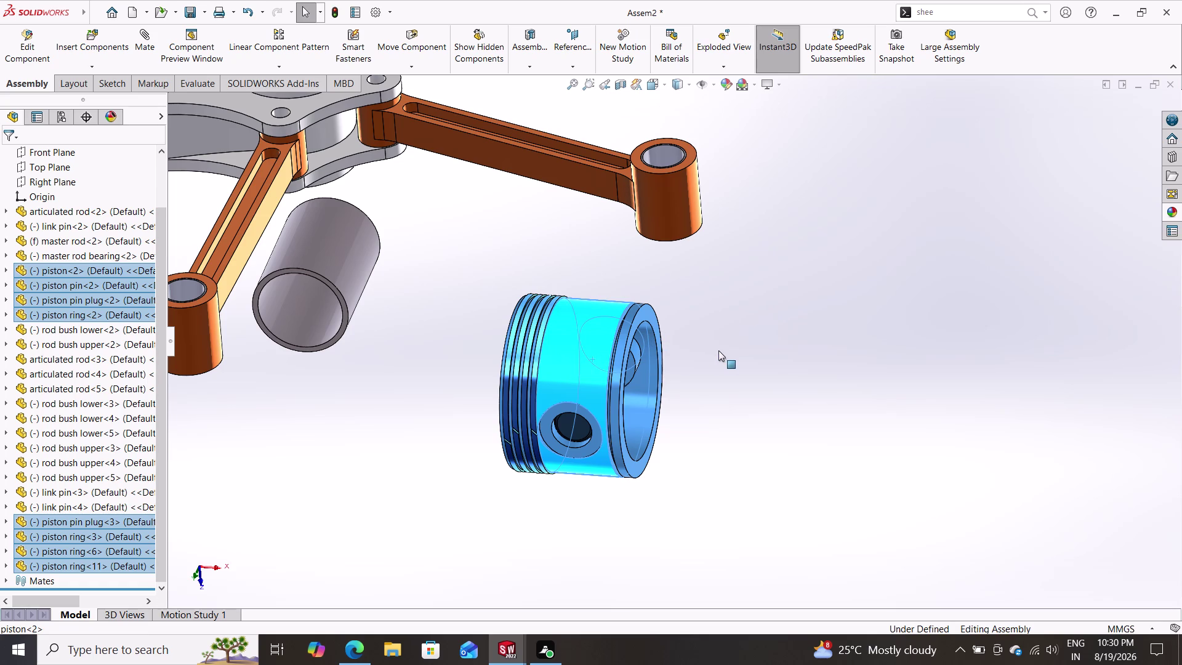
drag(718, 350, 717, 351)
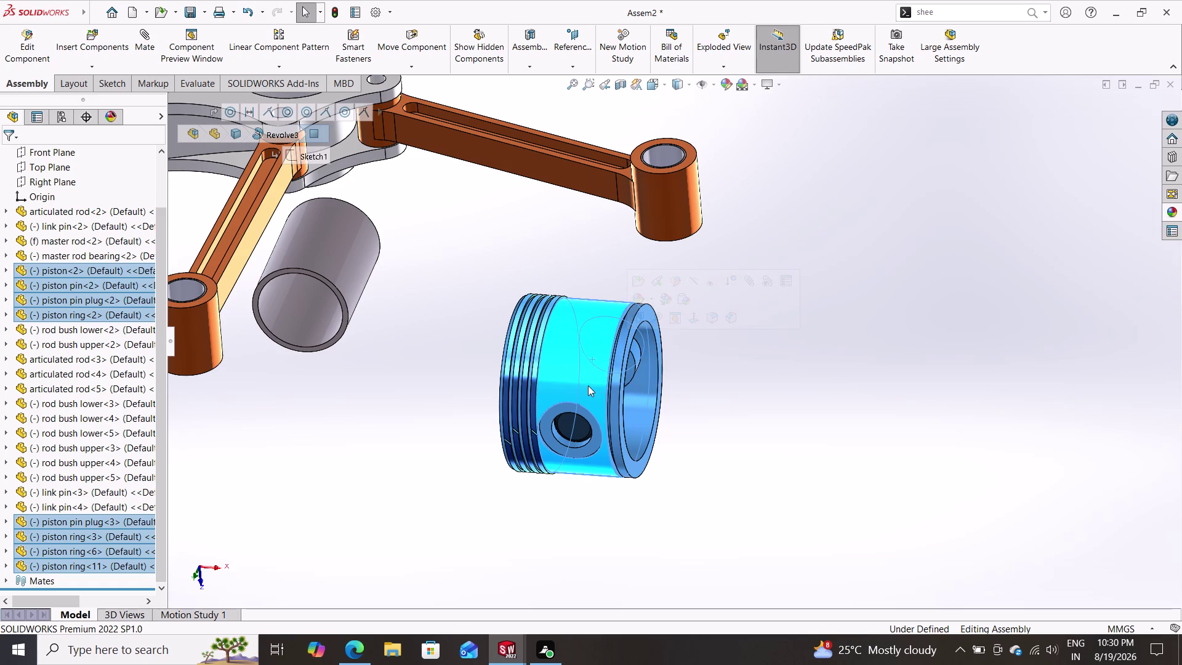
drag(561, 354, 694, 337)
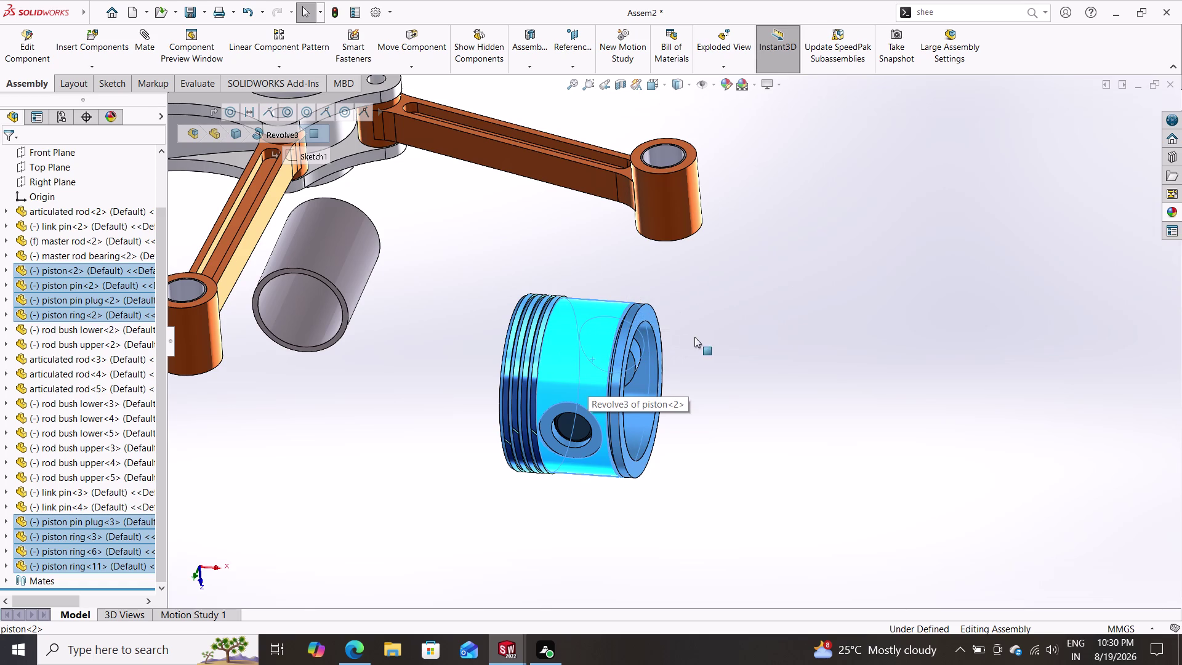
drag(694, 336, 697, 337)
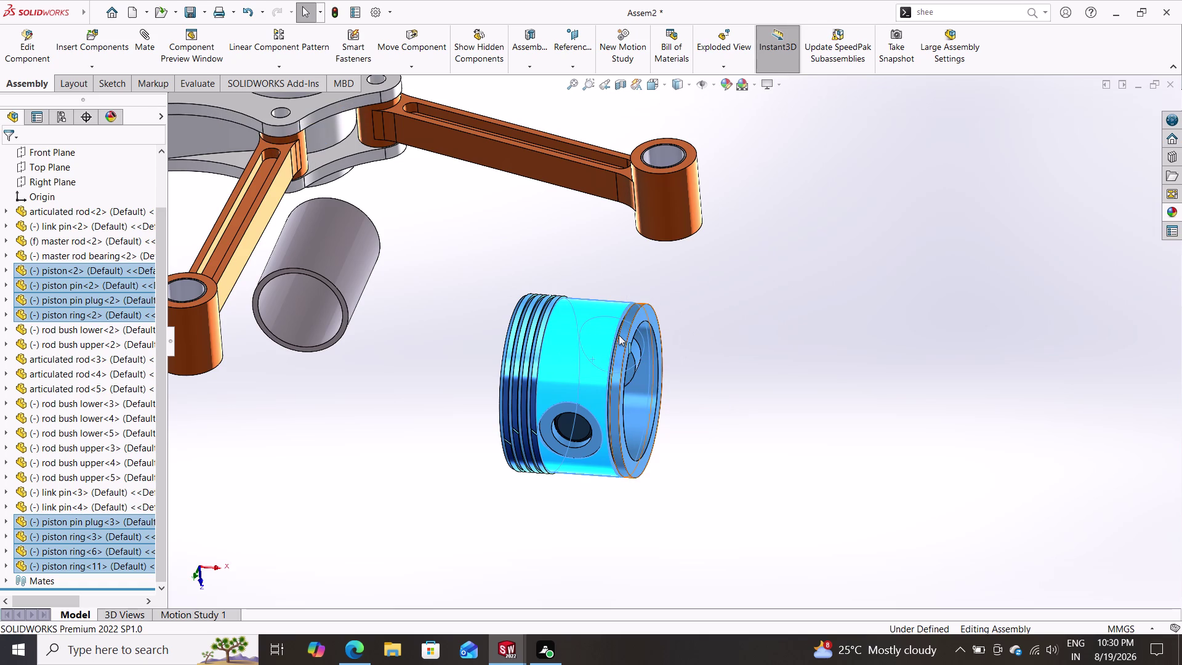
key(Escape)
Reselect the piston with its pin and rings and paste, raising the placement-face warning.
drag(693, 293, 578, 315)
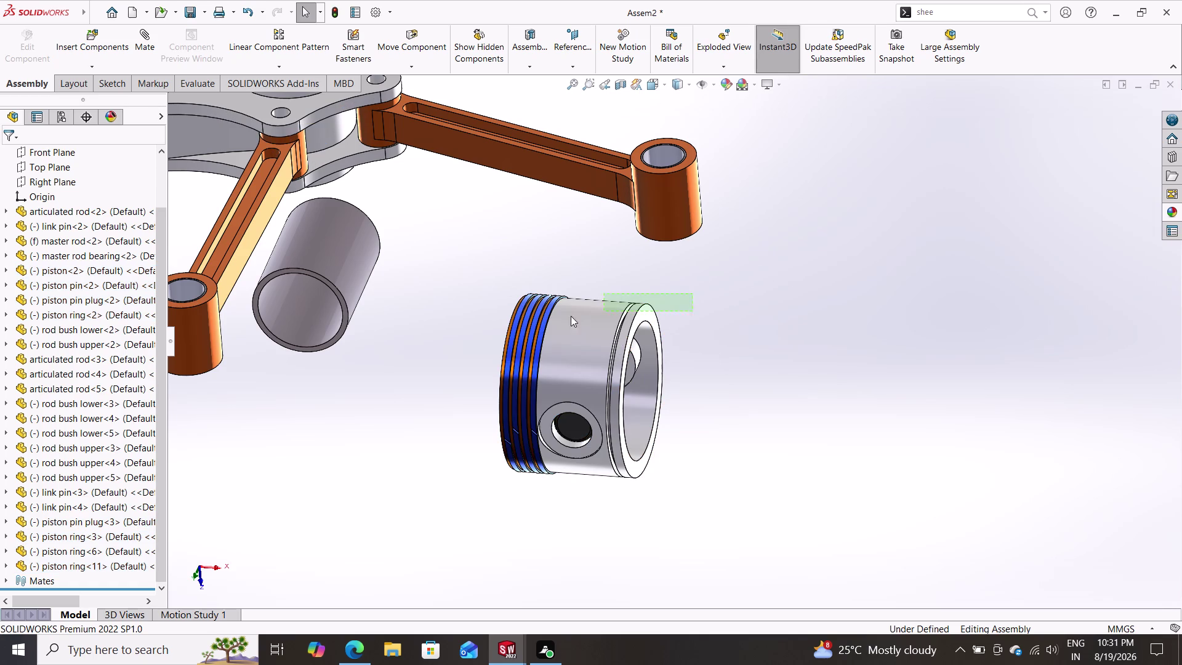
drag(579, 315, 500, 464)
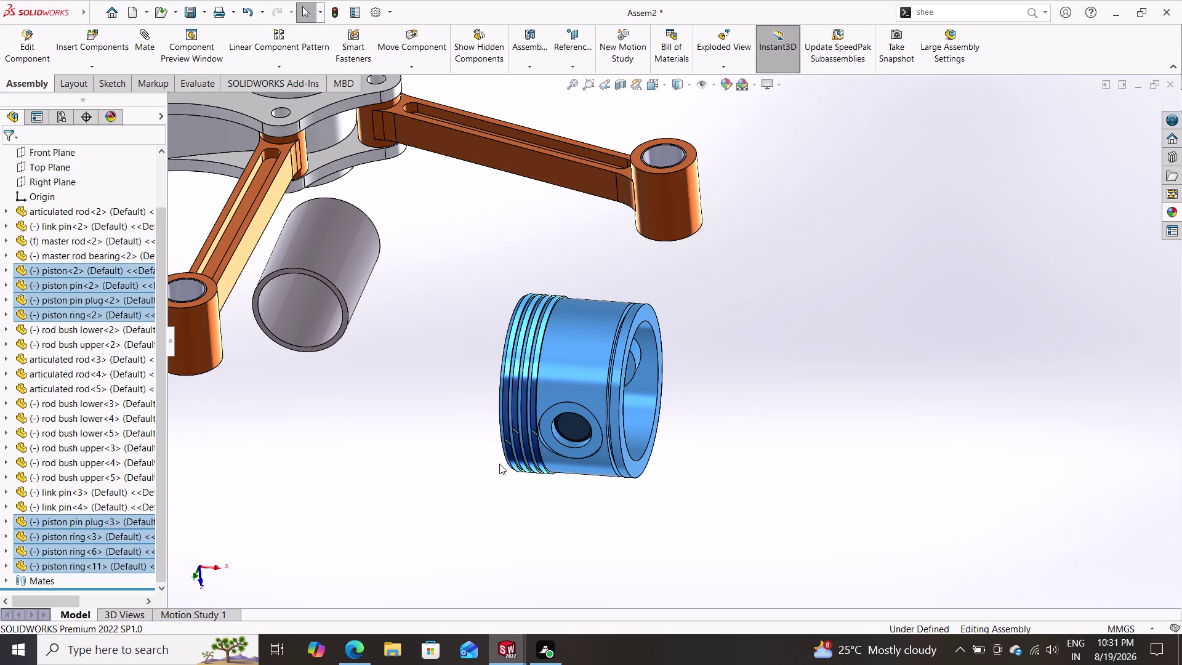
drag(527, 420, 574, 358)
drag(584, 348, 583, 349)
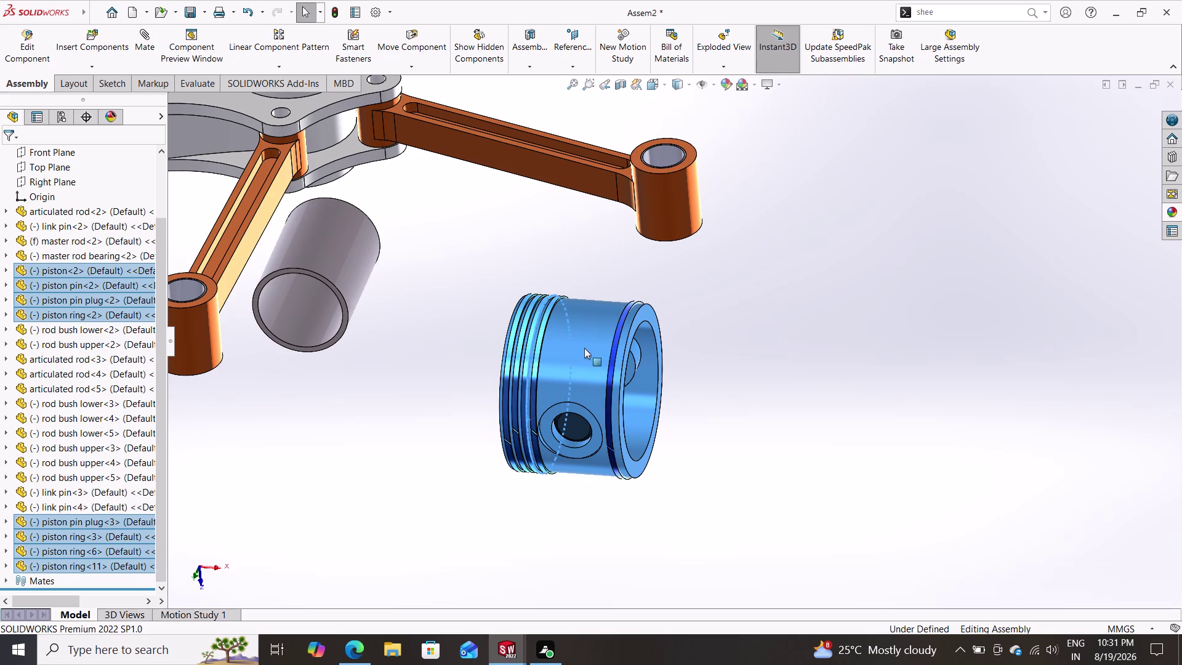
drag(582, 349, 773, 334)
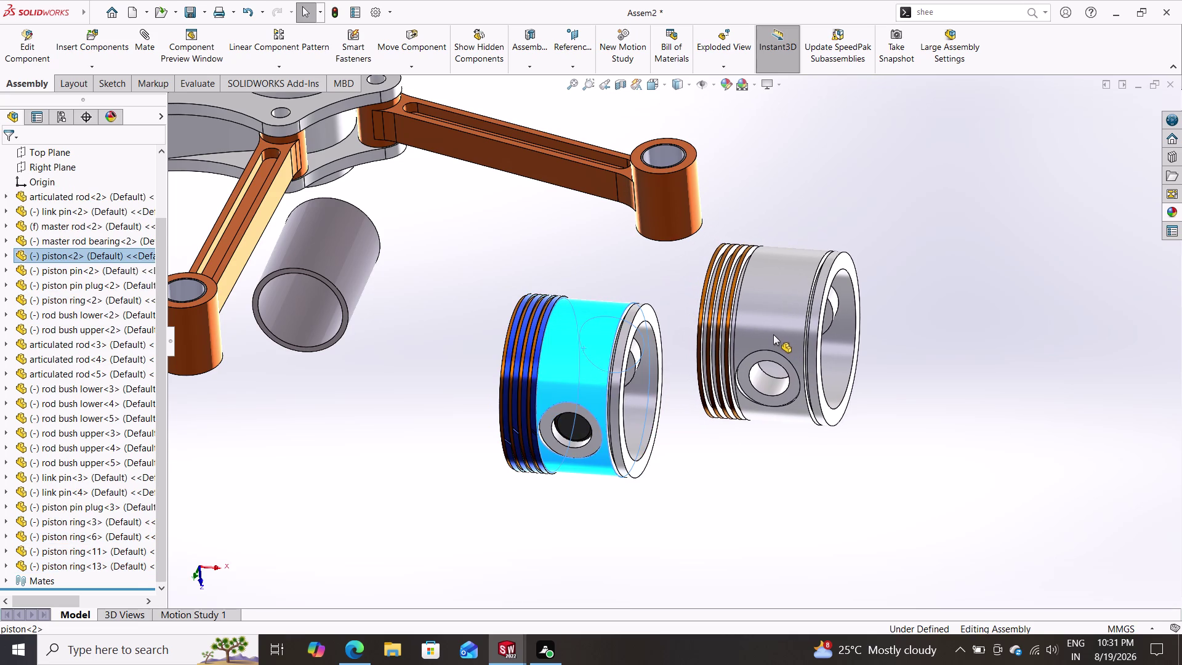
drag(773, 335, 804, 341)
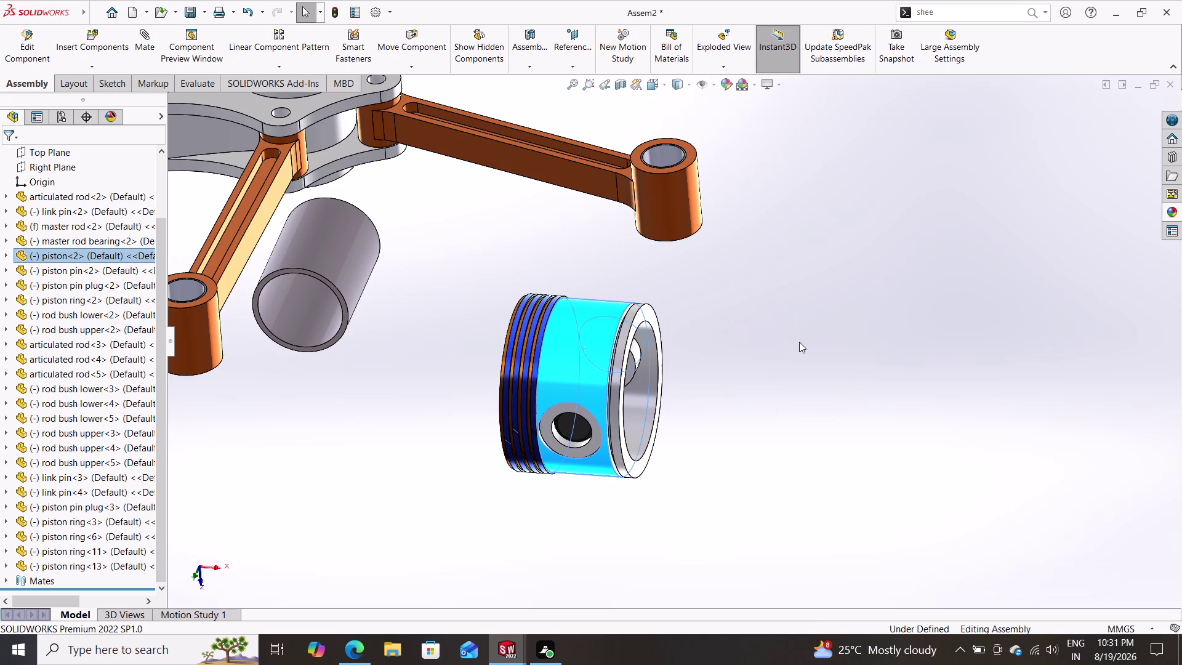
drag(741, 285, 589, 330)
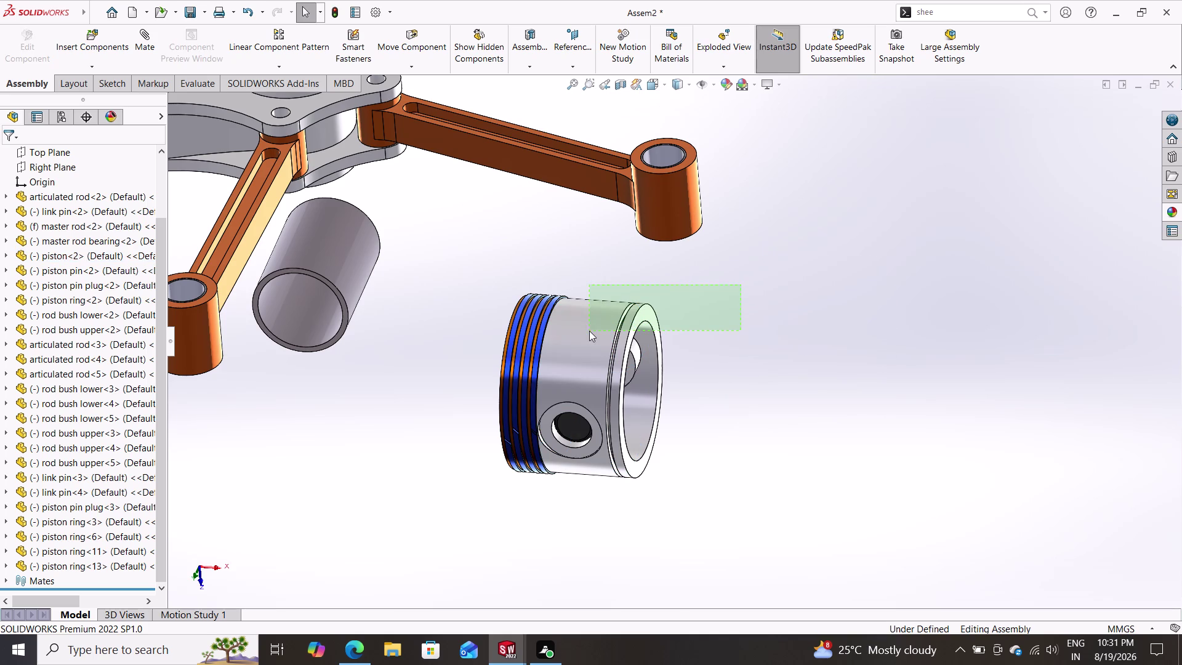
drag(589, 330, 442, 510)
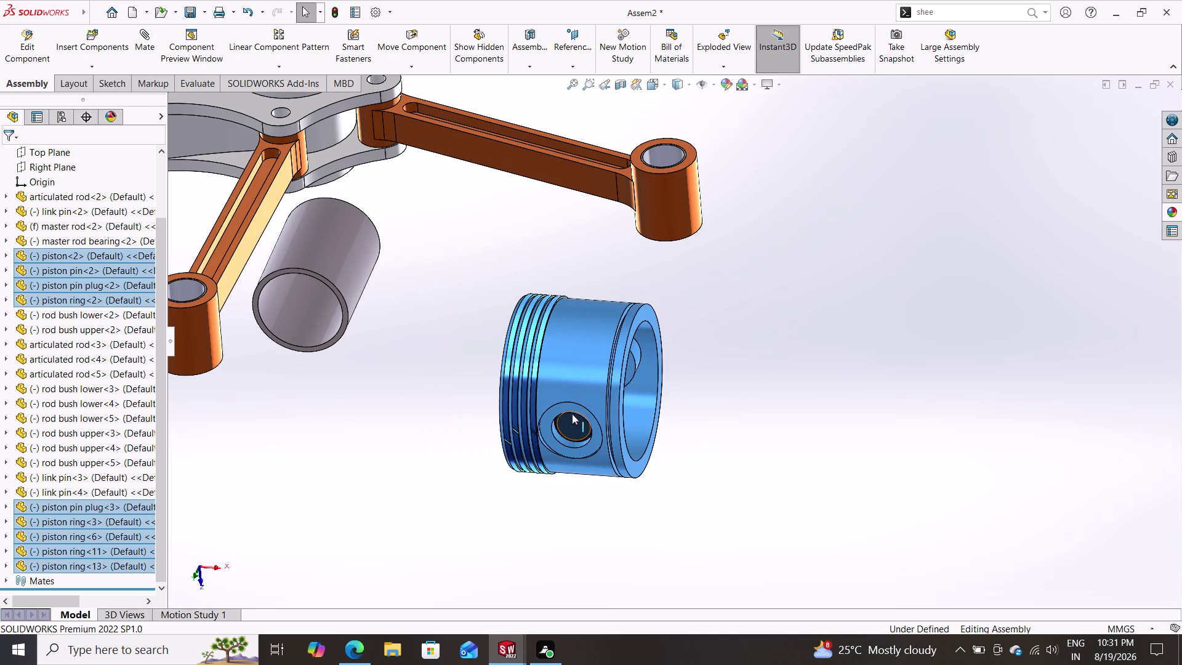
key(ctrl+v)
key(ctrl+v)
key(ctrl+v)
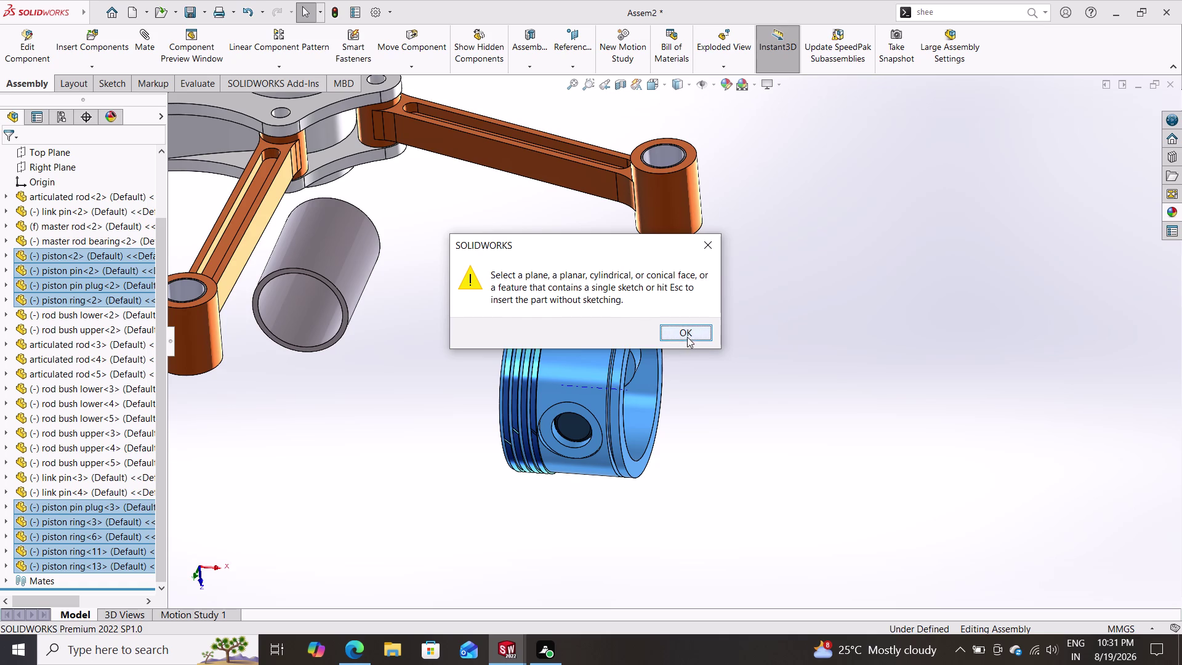
Dismiss the placement warning after another failed paste of the piston group.
key(Escape)
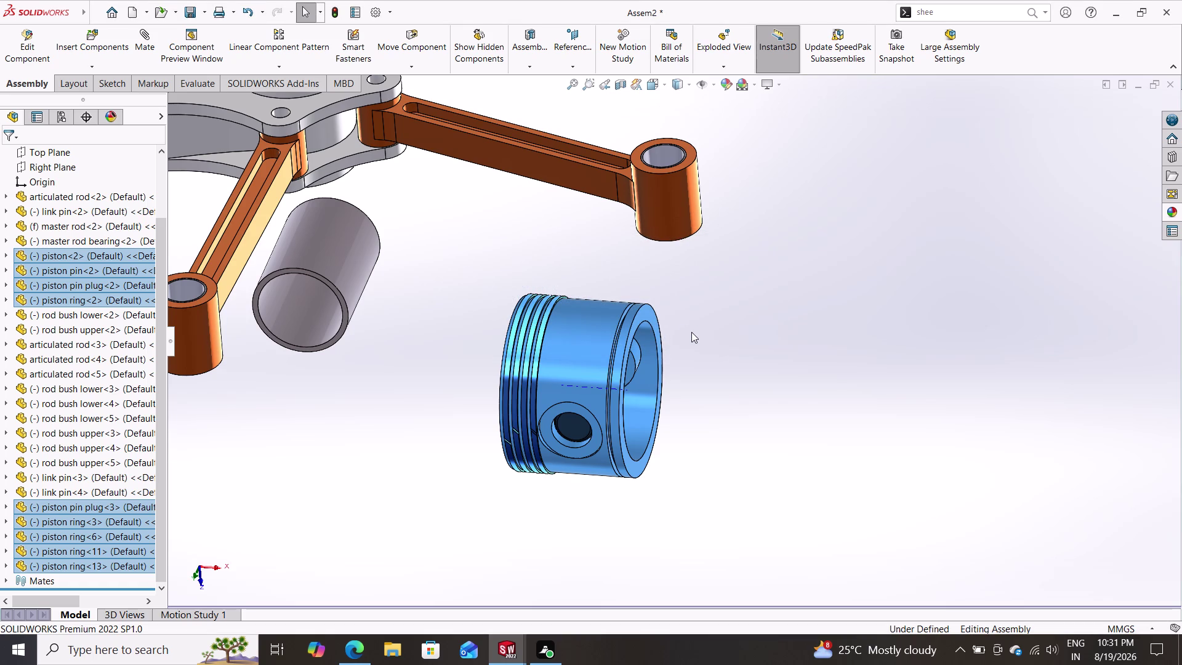
key(ctrl+v)
click(692, 332)
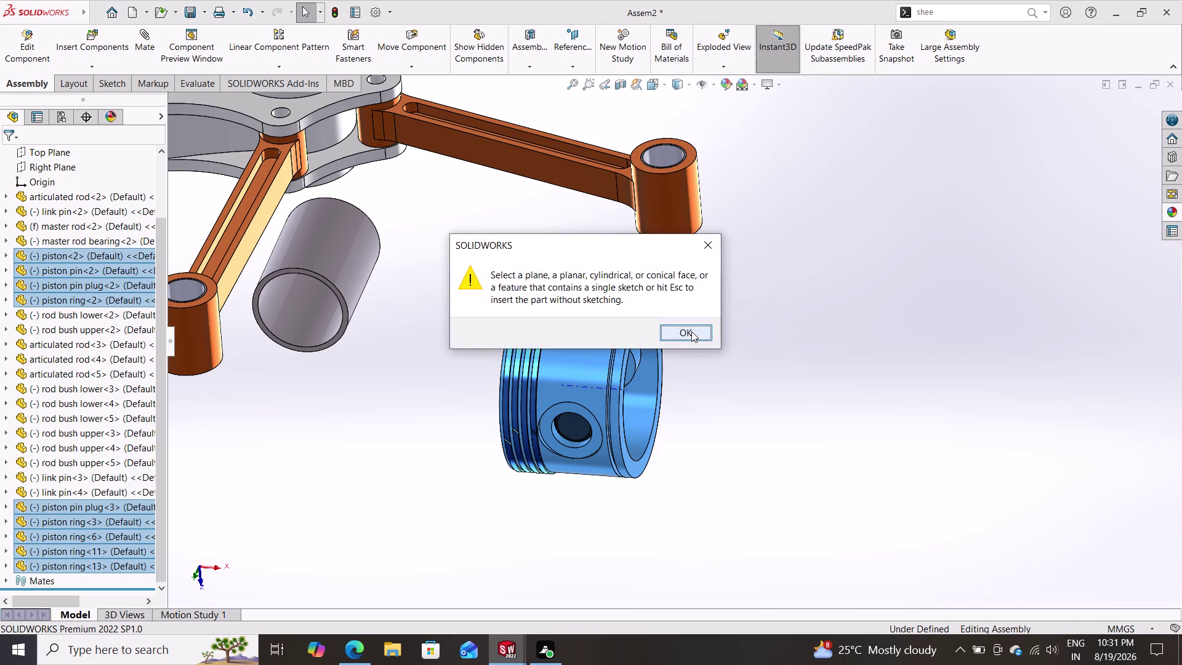
drag(585, 348, 586, 348)
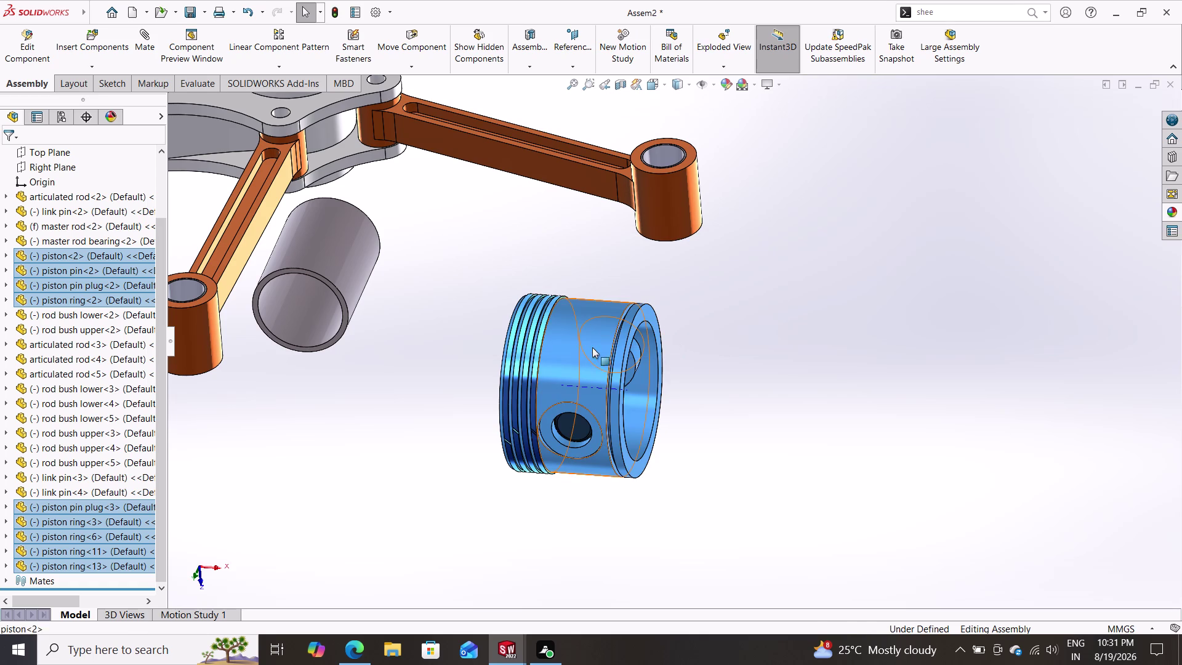
drag(586, 348, 620, 340)
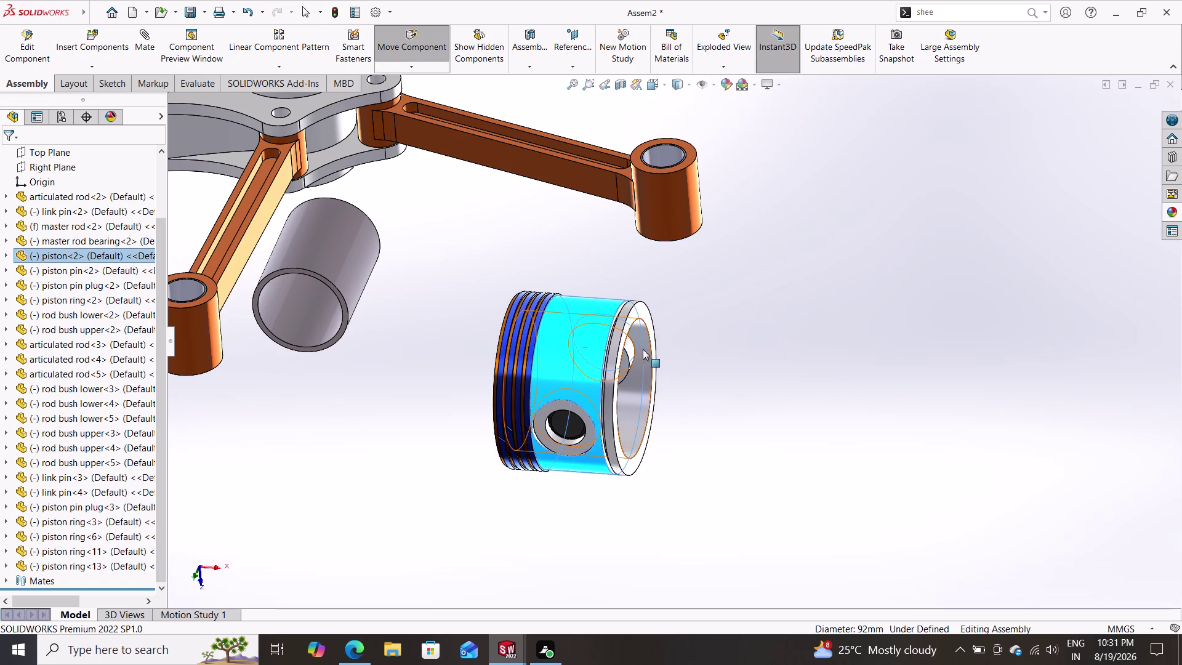
key(Escape)
Reselect and copy the piston parts, answer Copy Confirmation, and undo the accidental move.
drag(698, 290, 455, 507)
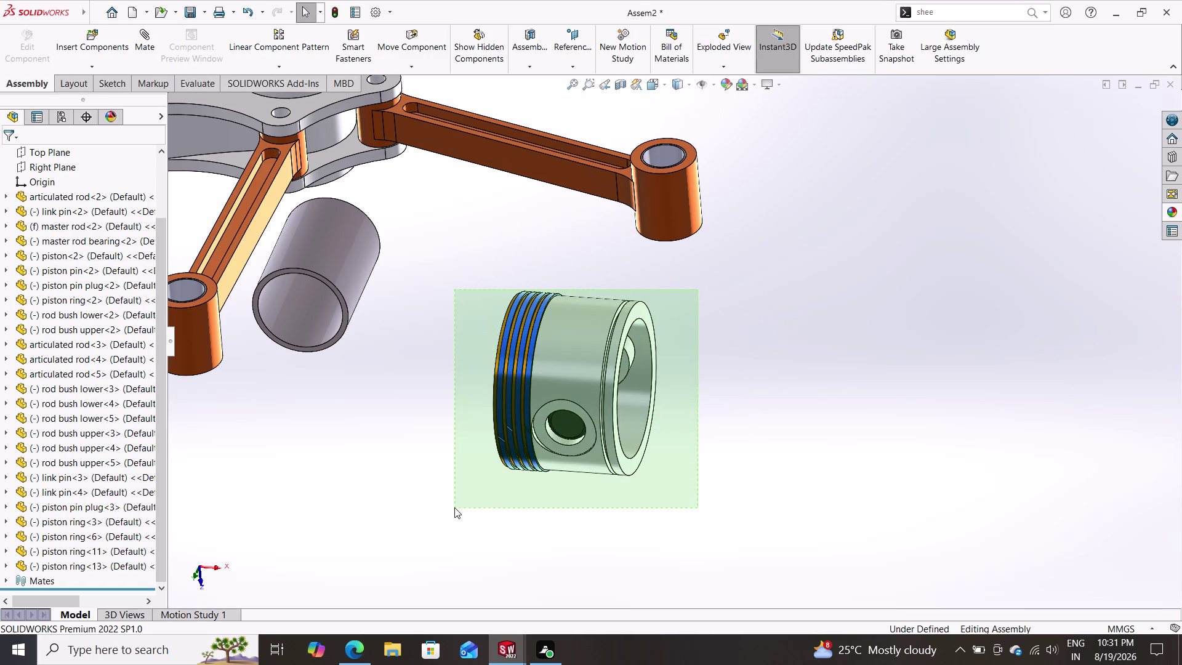
drag(455, 508, 455, 505)
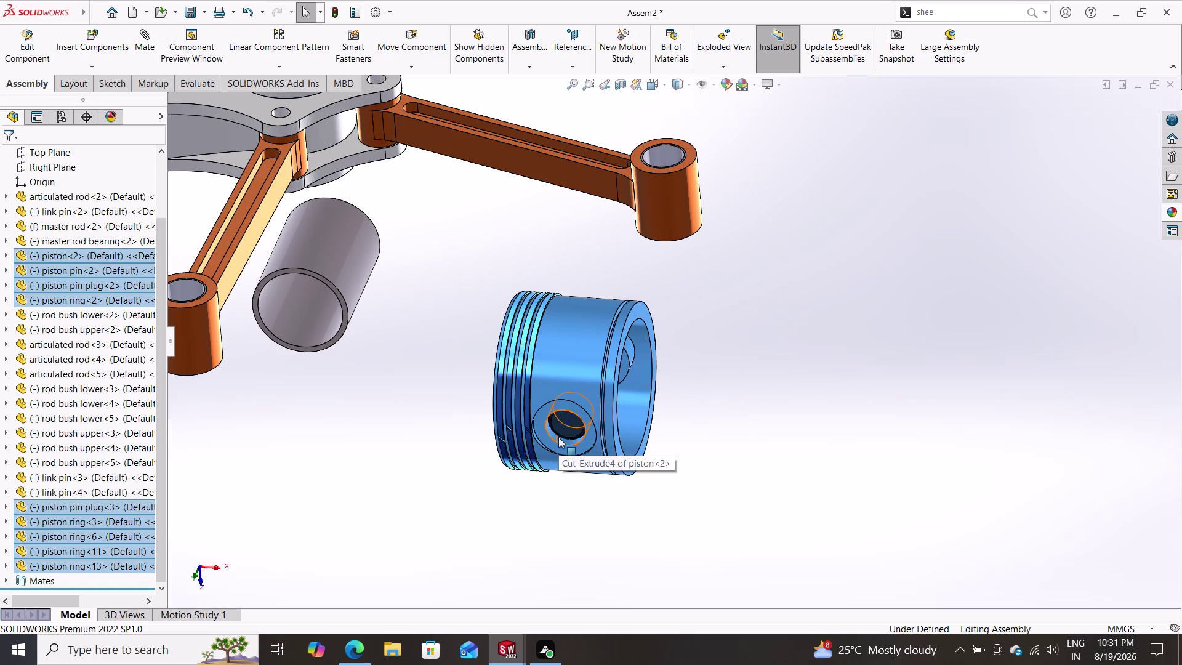
drag(589, 362, 676, 346)
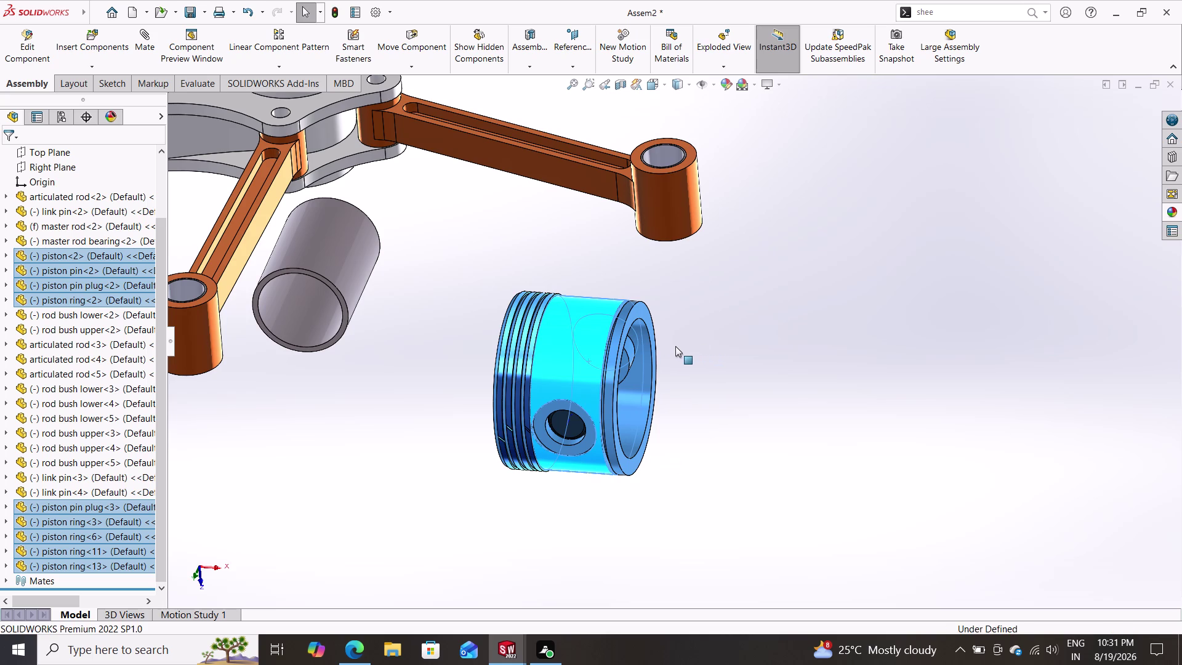
key(ctrl+v)
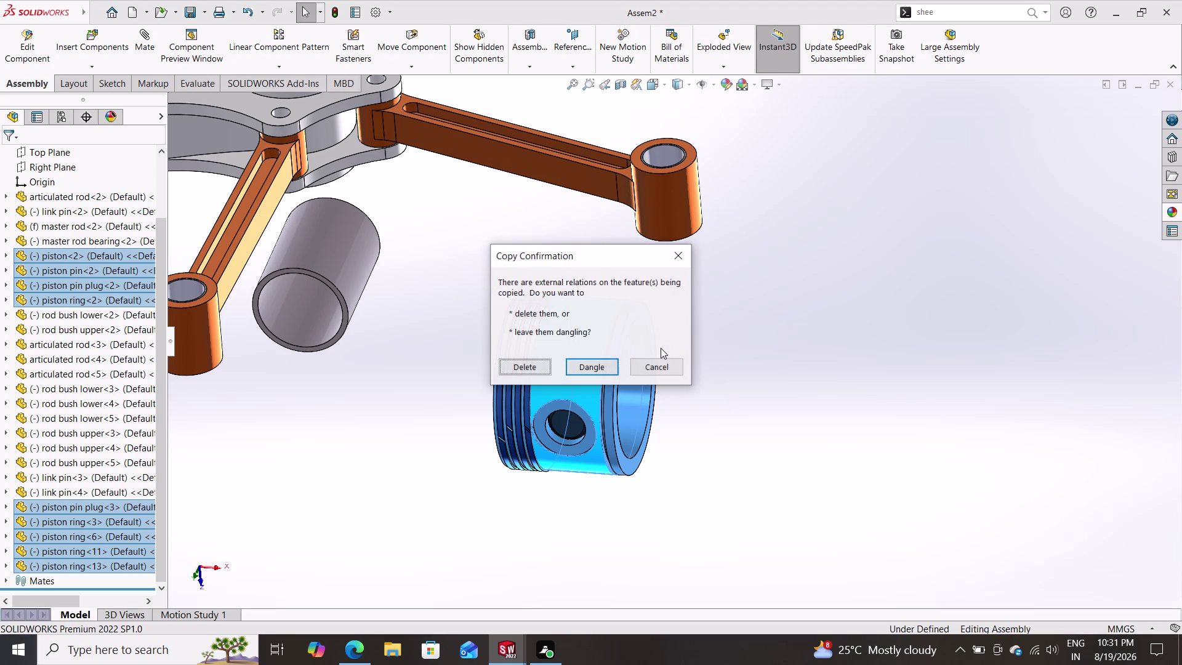
click(605, 368)
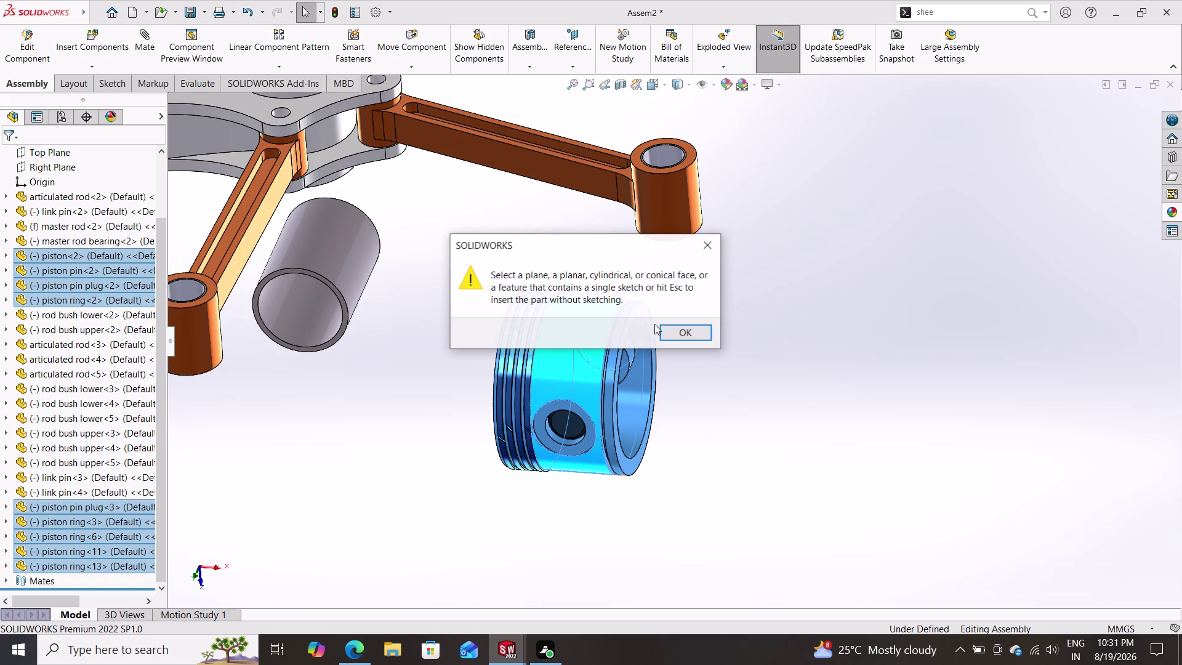
click(664, 327)
drag(571, 356, 687, 327)
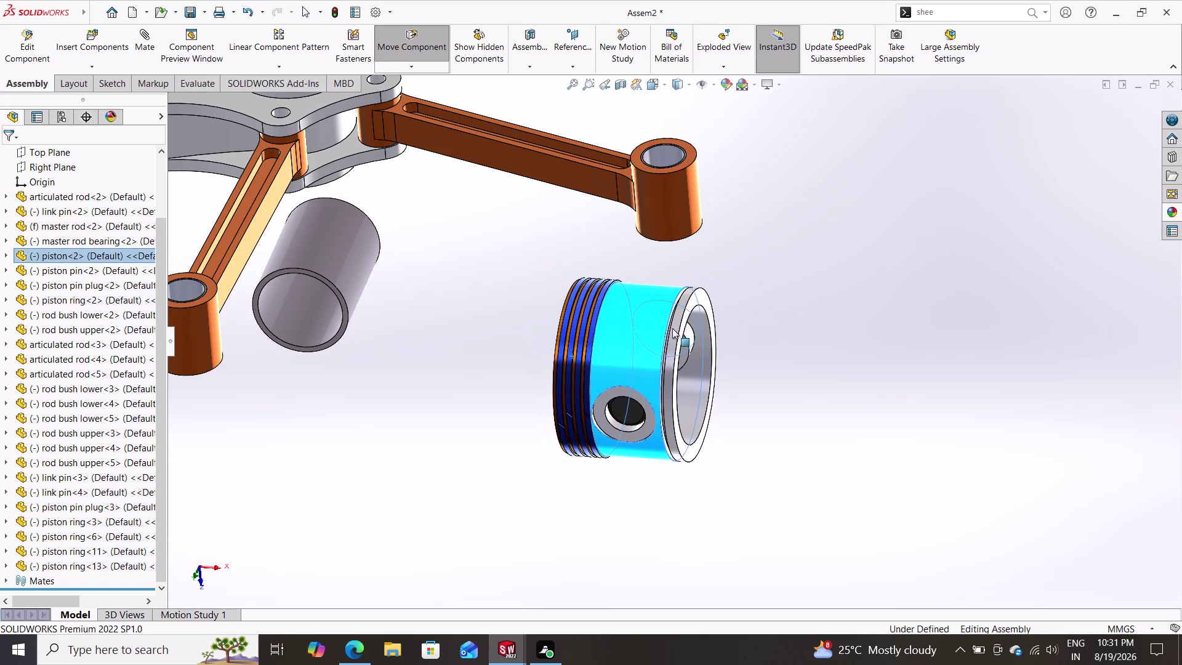
drag(688, 327, 630, 341)
key(Escape)
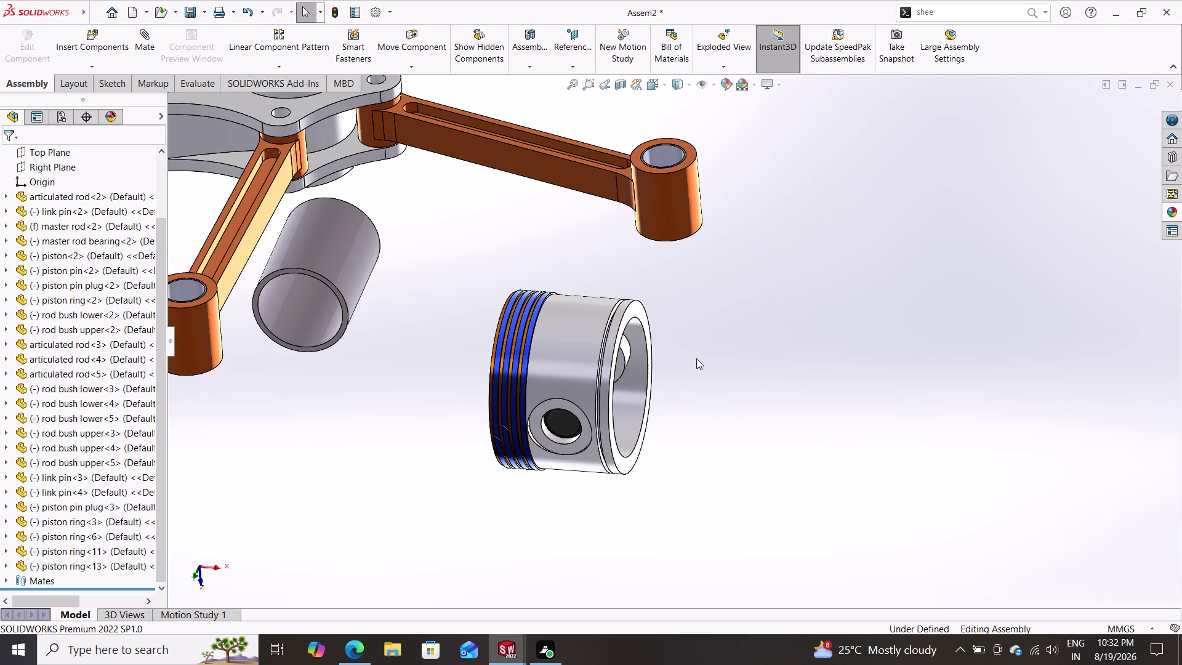
middle_drag(695, 355, 717, 375)
scroll(down, 3)
scroll(up, 3)
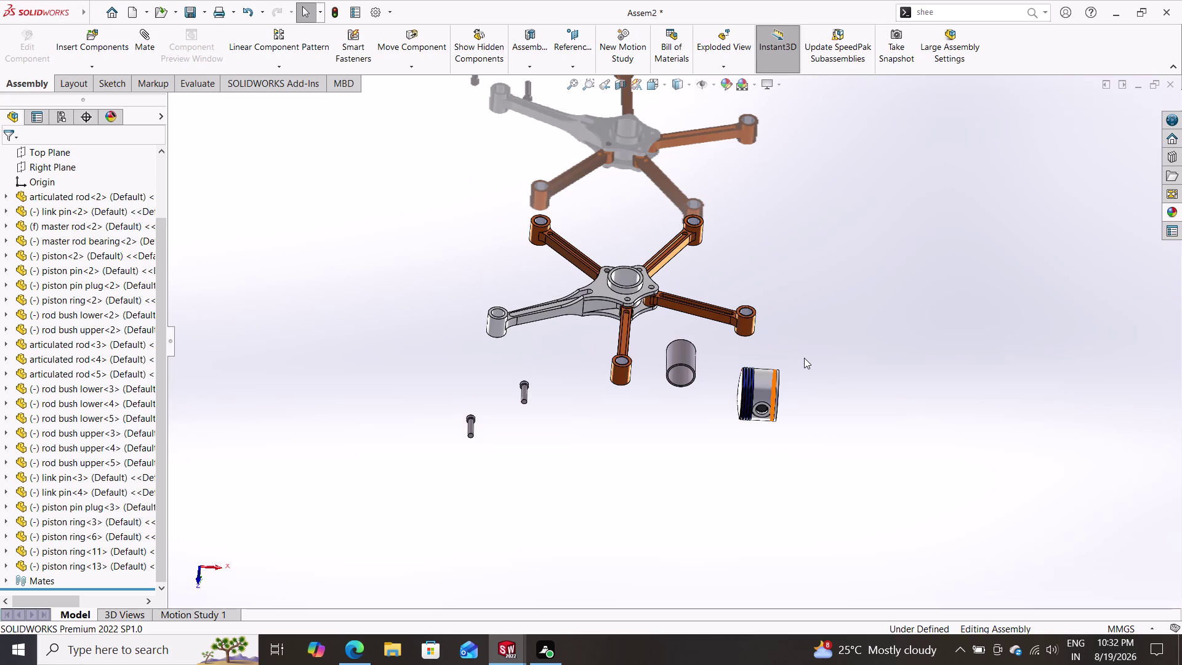
drag(790, 364, 730, 433)
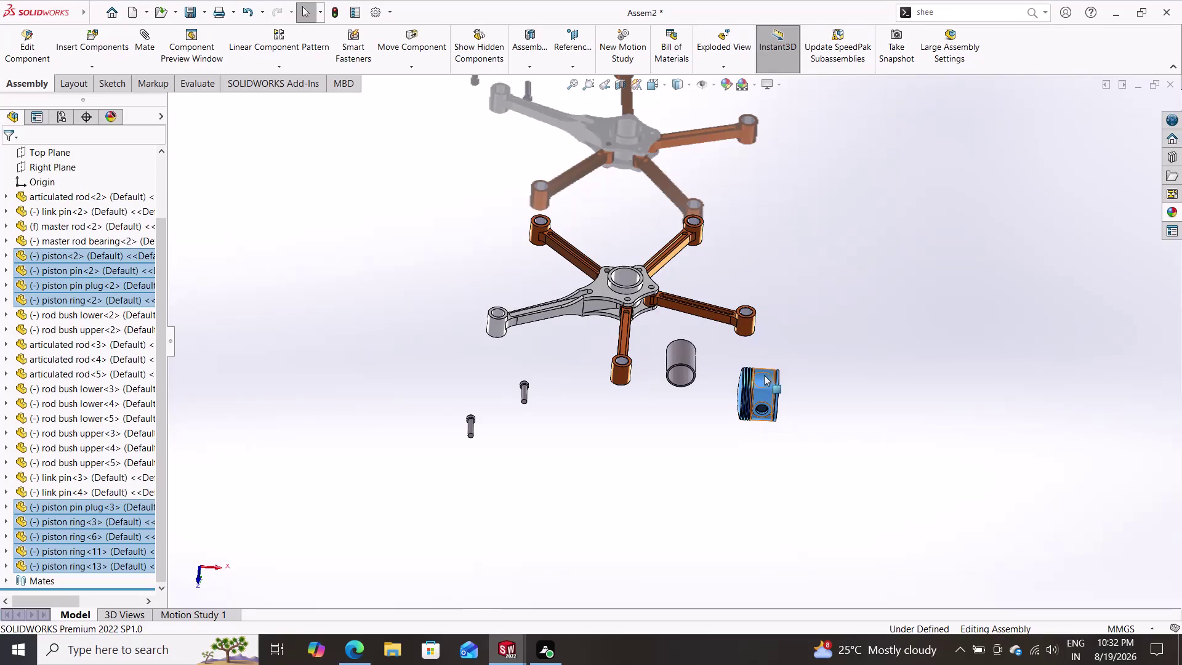
drag(766, 374, 805, 356)
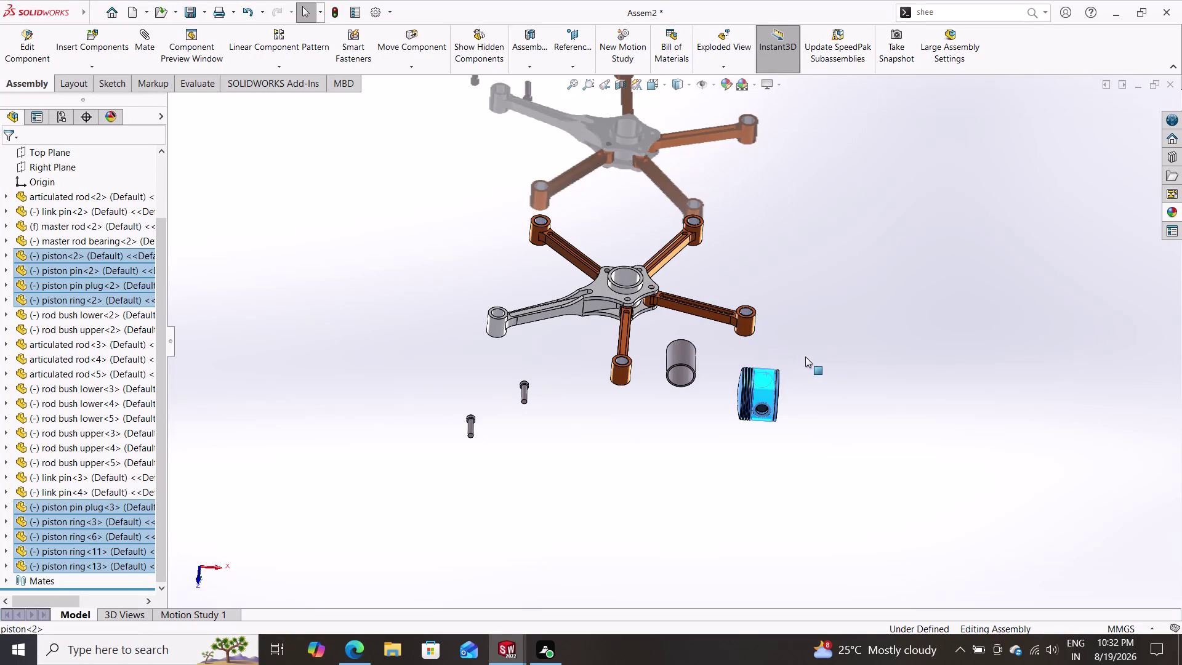
drag(805, 356, 805, 355)
key(ctrl+v)
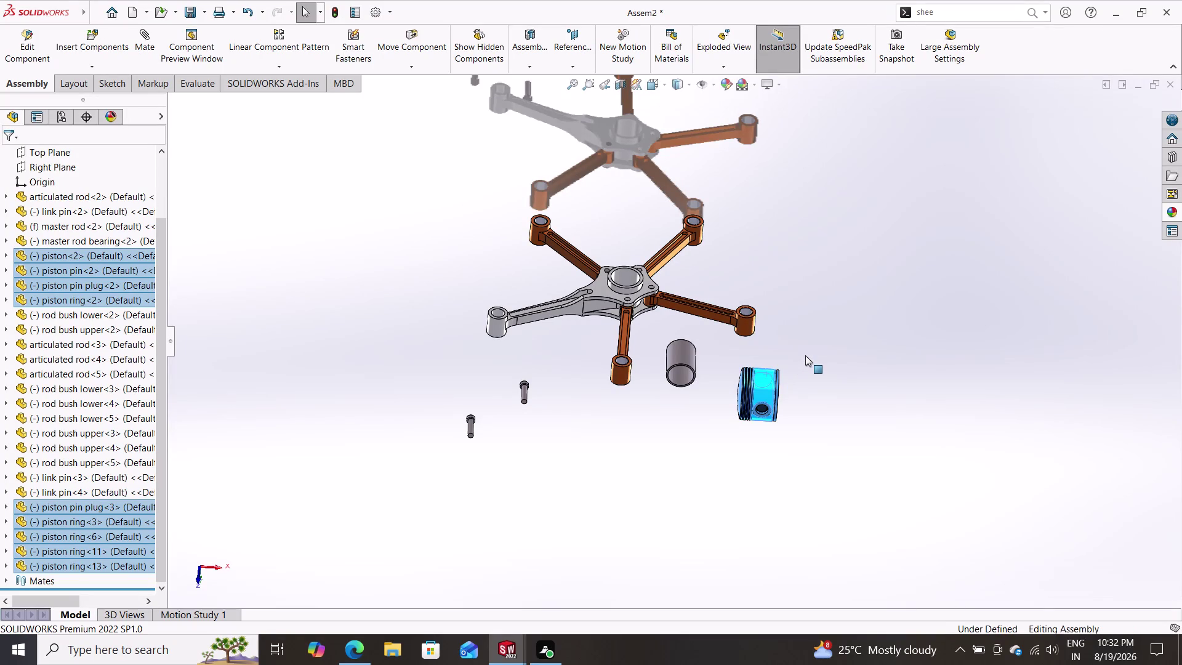
key(ctrl+c)
drag(748, 395, 845, 346)
key(ctrl+v)
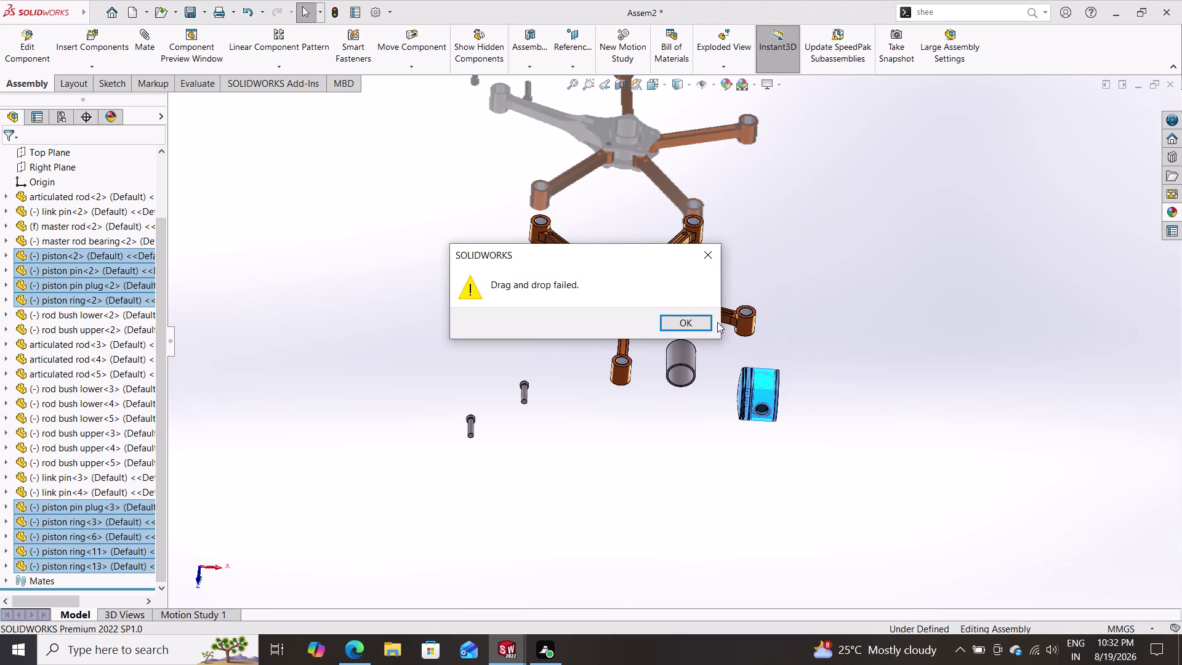
click(688, 316)
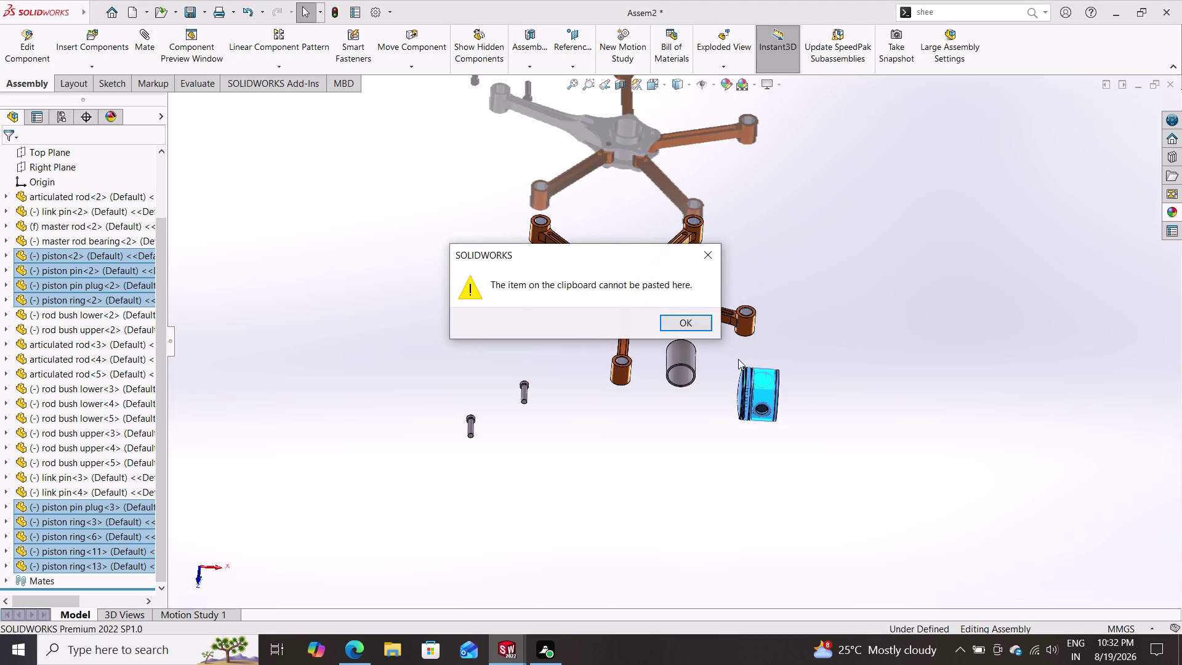
click(676, 328)
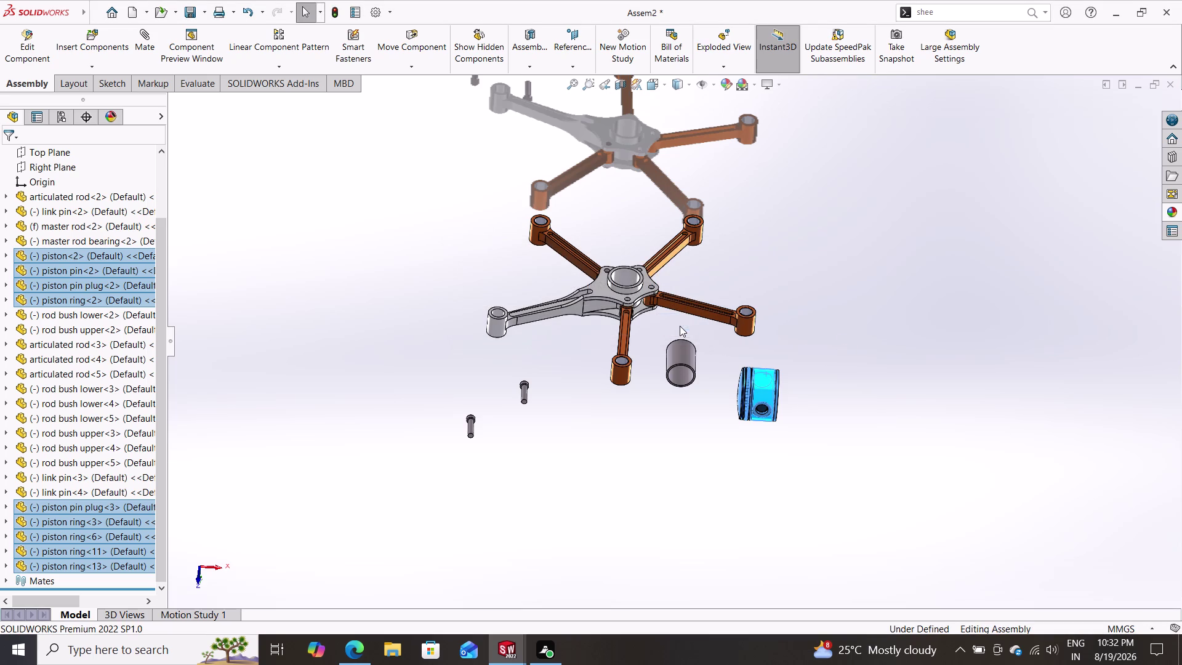
key(ctrl+c)
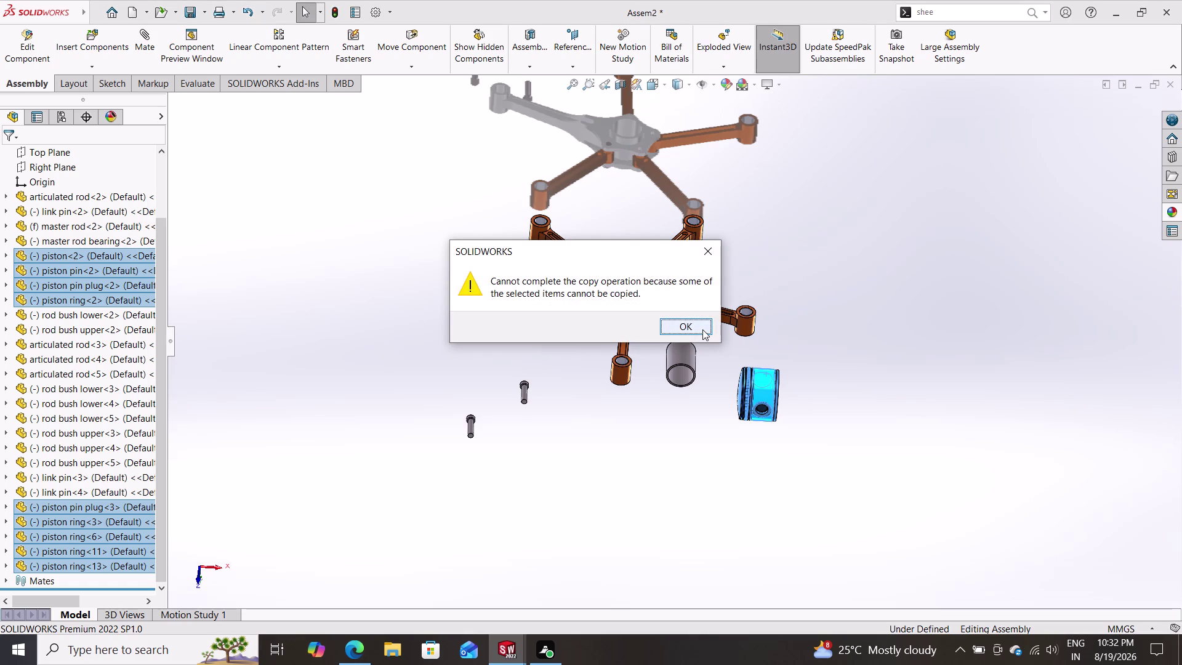
click(702, 324)
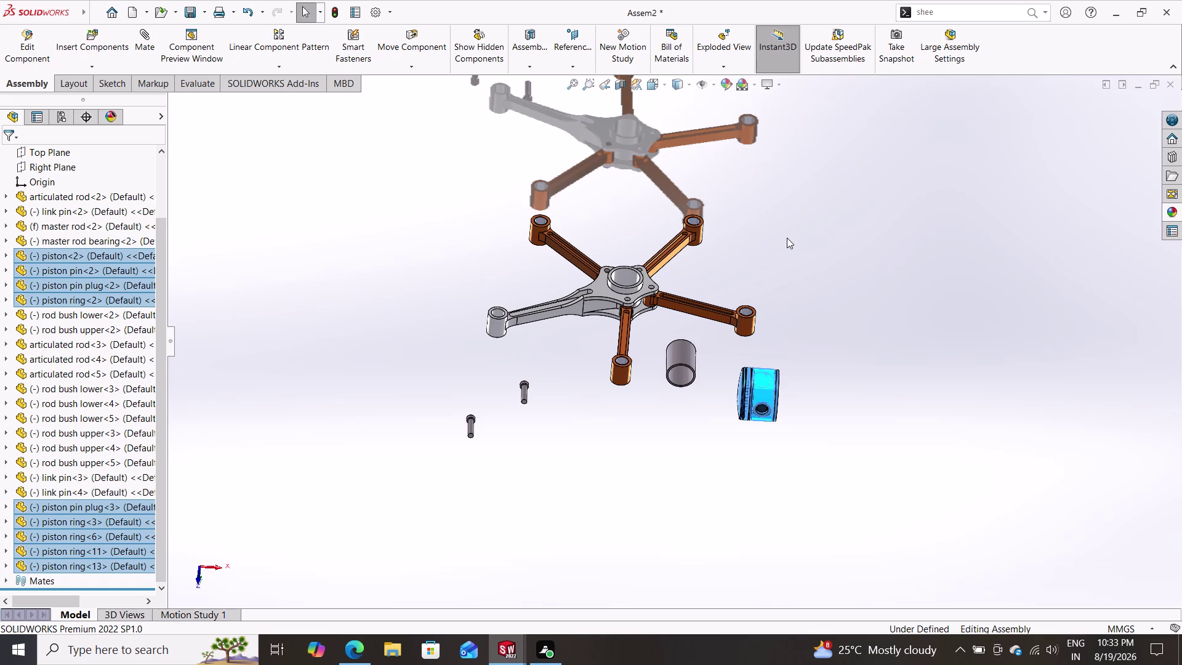
key(ctrl+v)
key(ctrl+v)
key(ctrl+v)
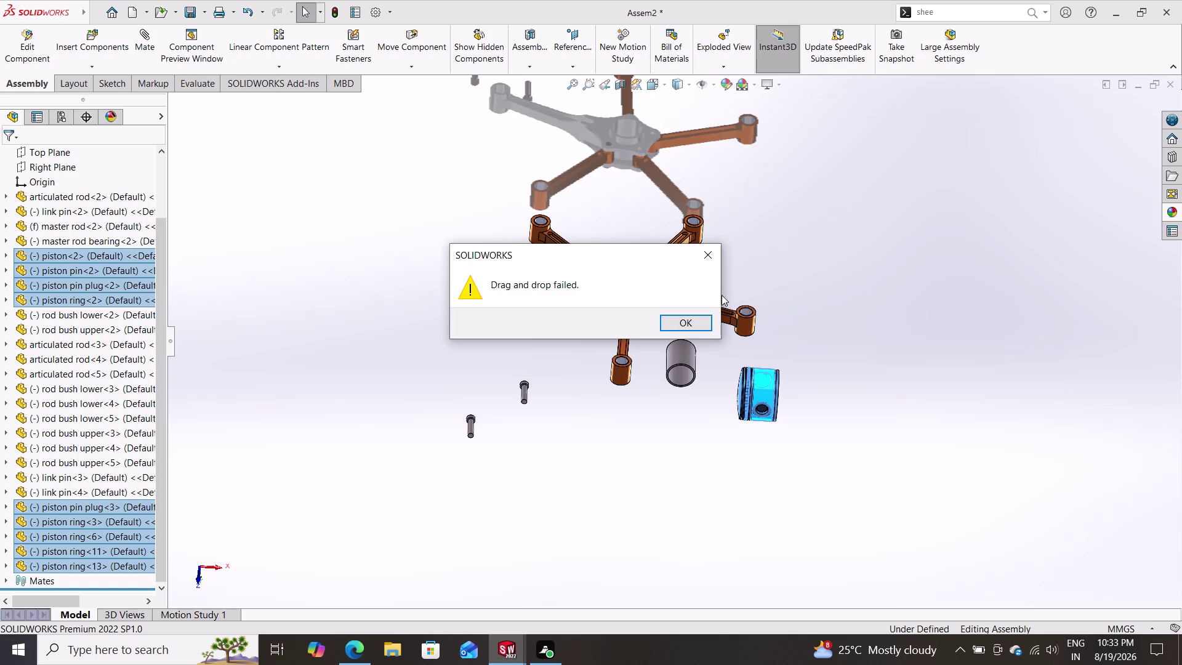
click(697, 320)
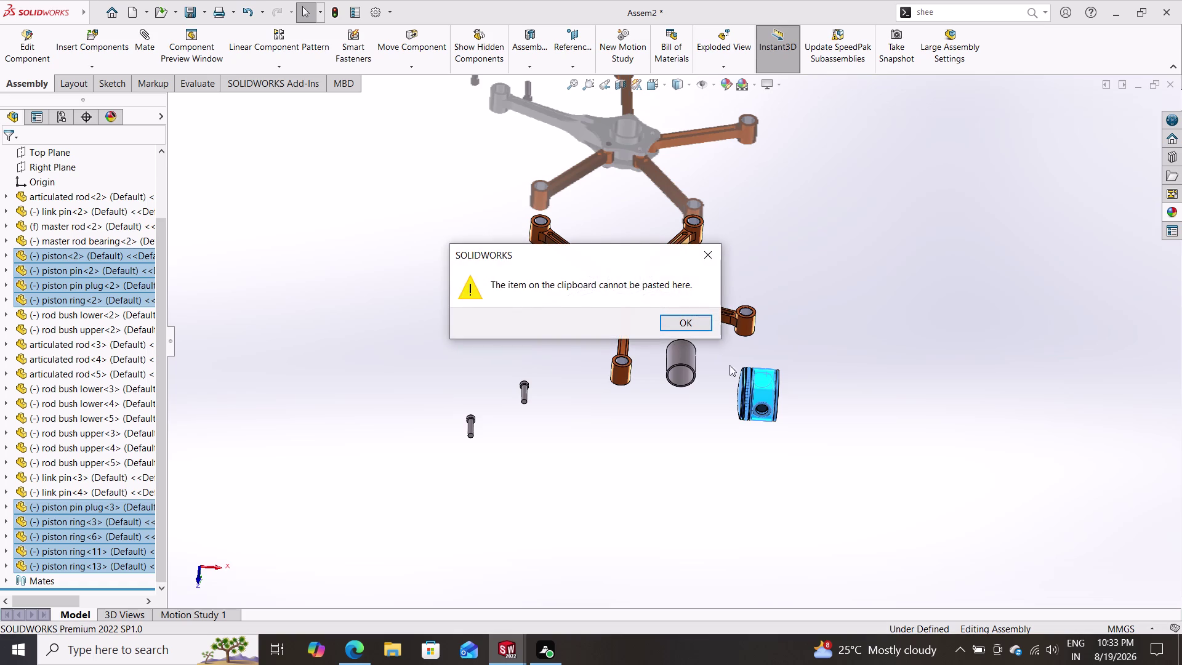
click(693, 322)
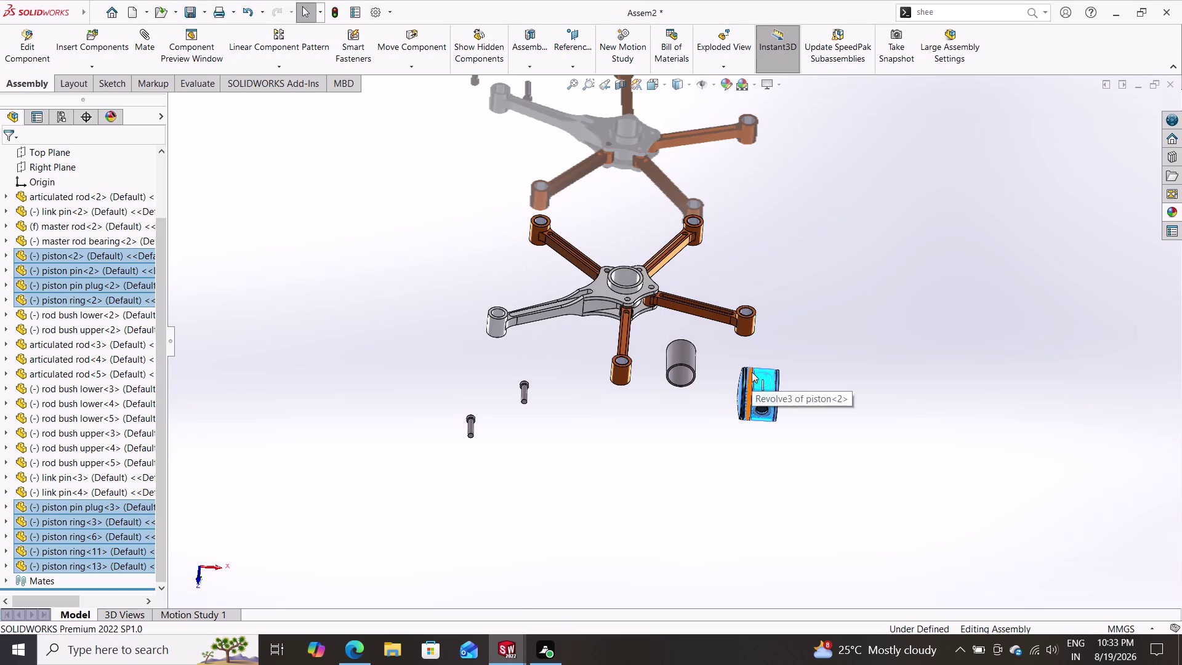
key(ctrl+v)
click(693, 312)
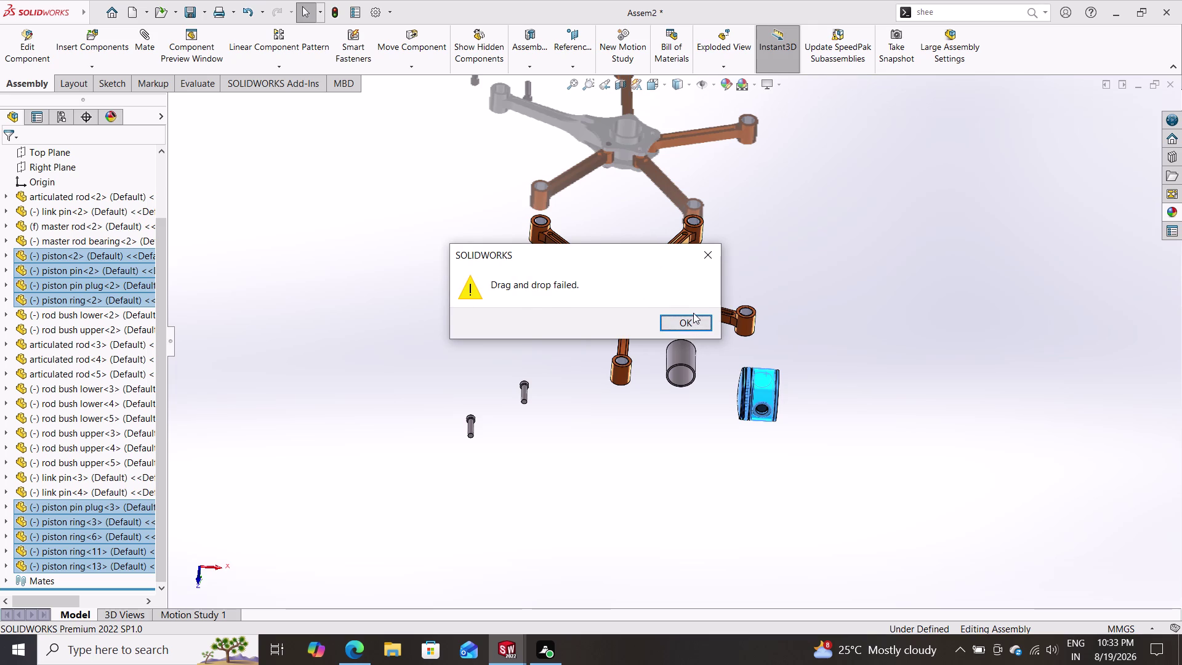
click(692, 317)
drag(754, 375, 777, 374)
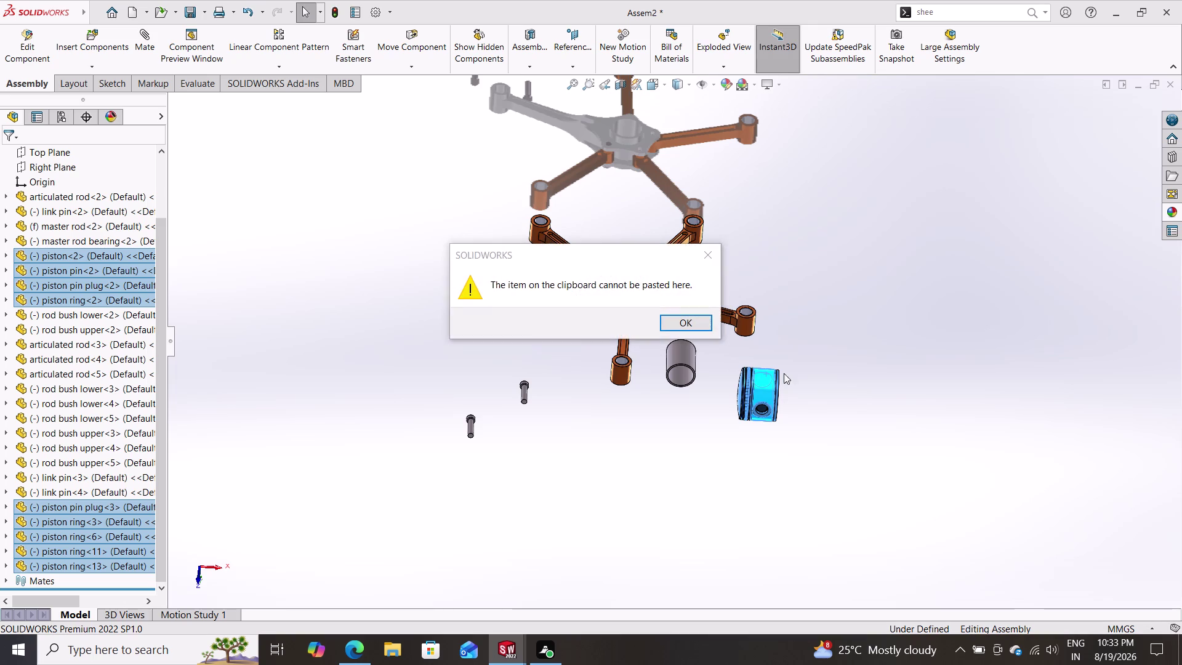
drag(777, 374, 761, 351)
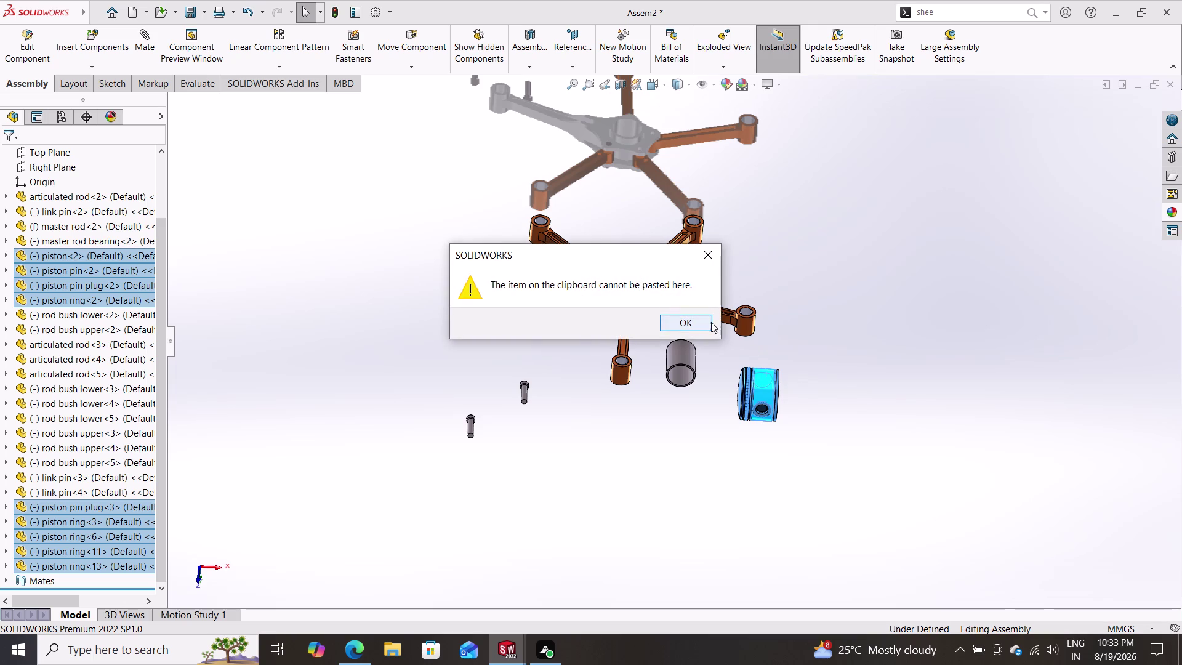
click(709, 318)
drag(752, 378, 822, 366)
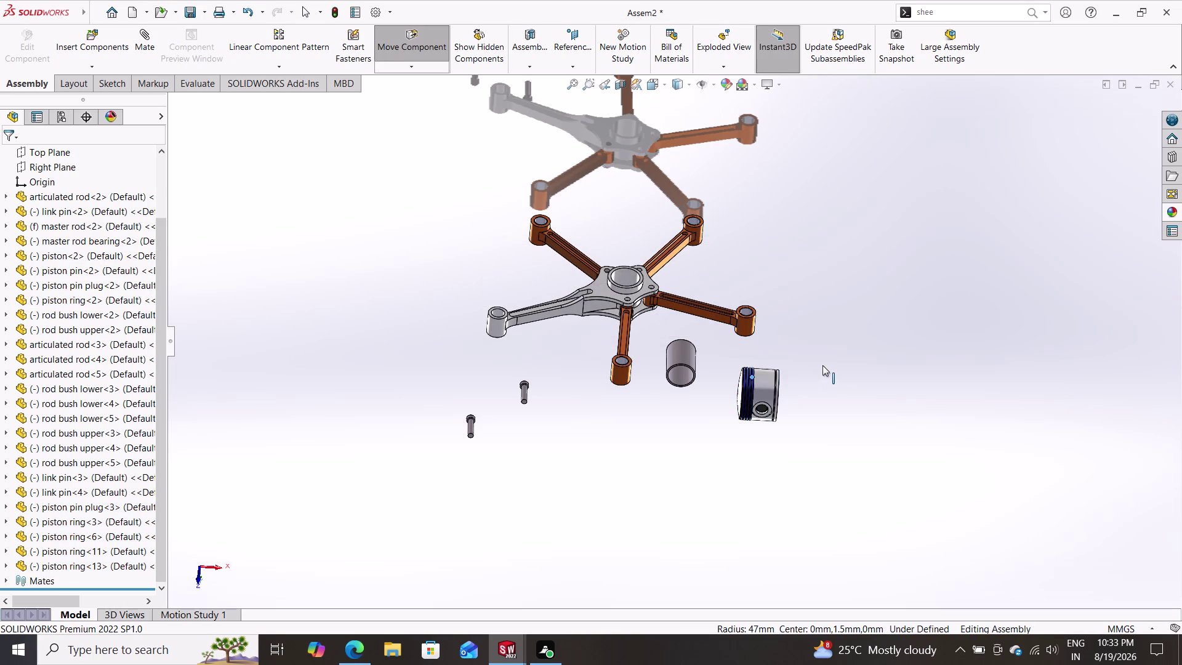
drag(822, 365, 816, 365)
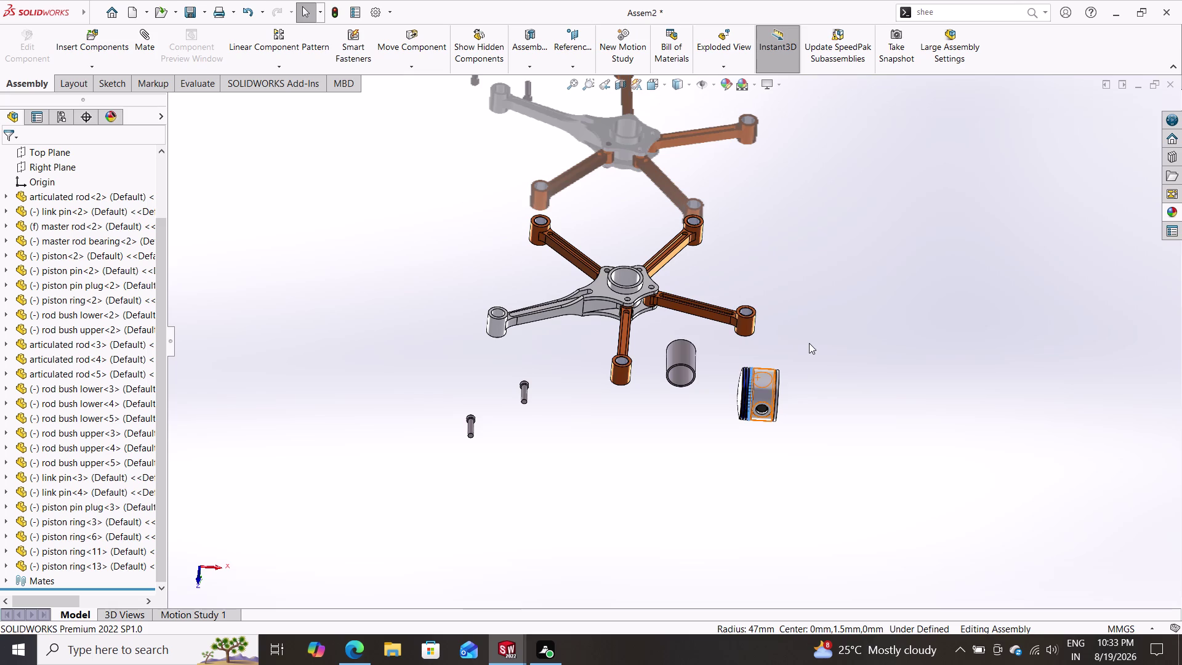
scroll(down, 3)
scroll(down, 3)
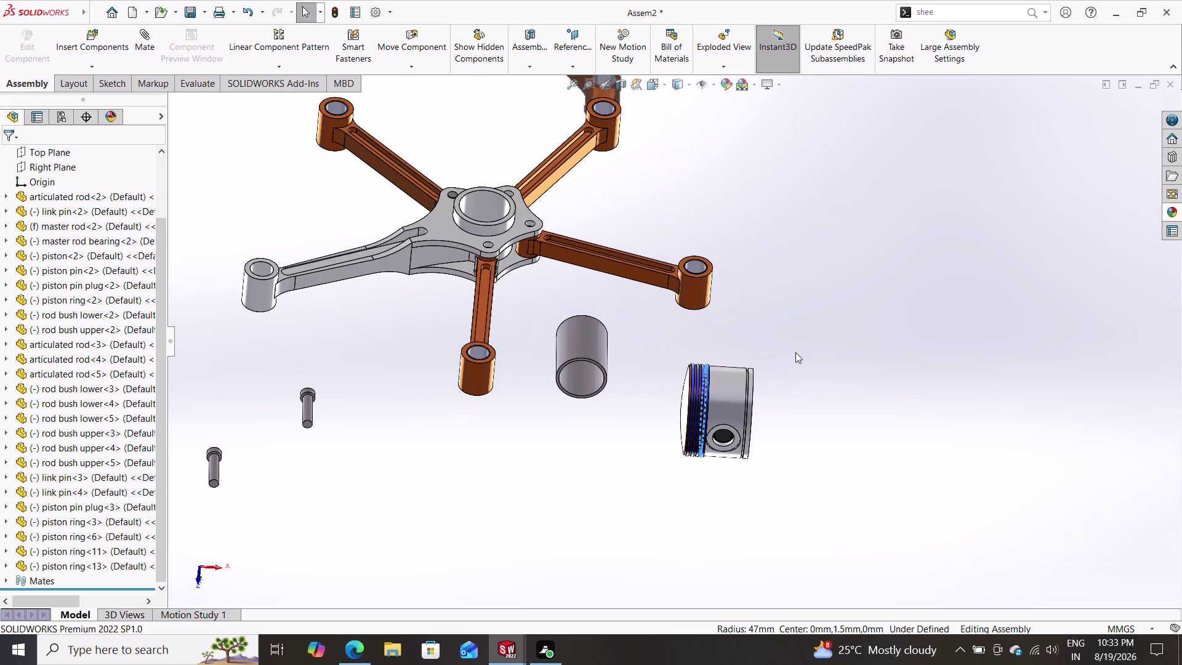
drag(796, 352, 631, 476)
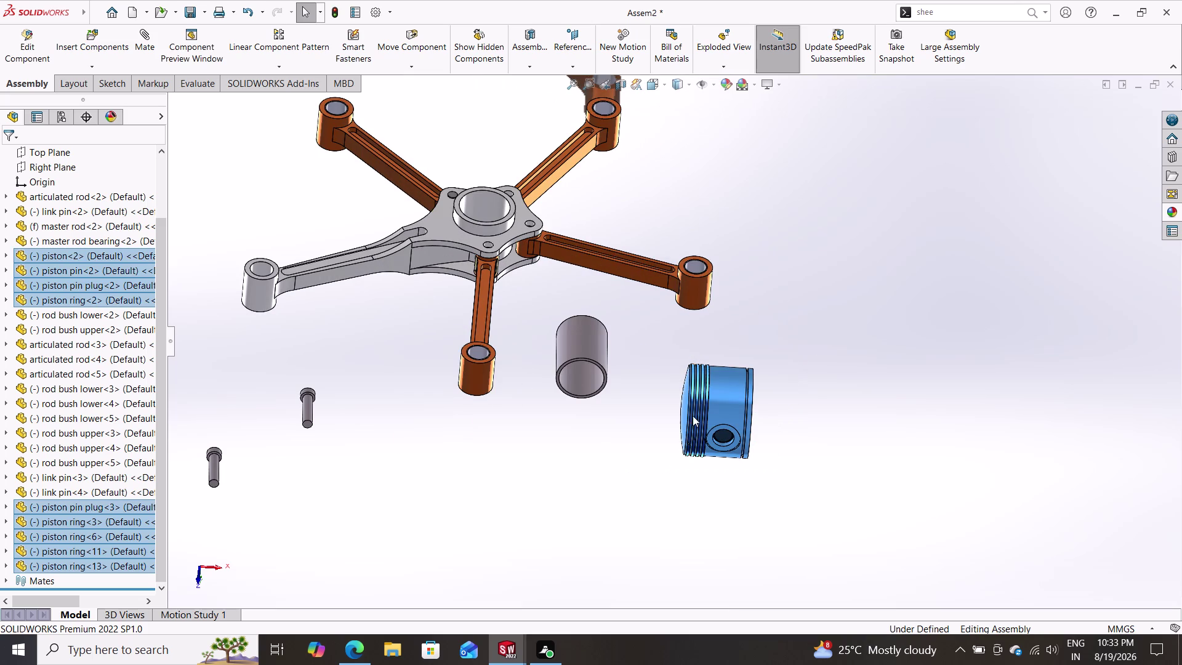
key(ctrl+v)
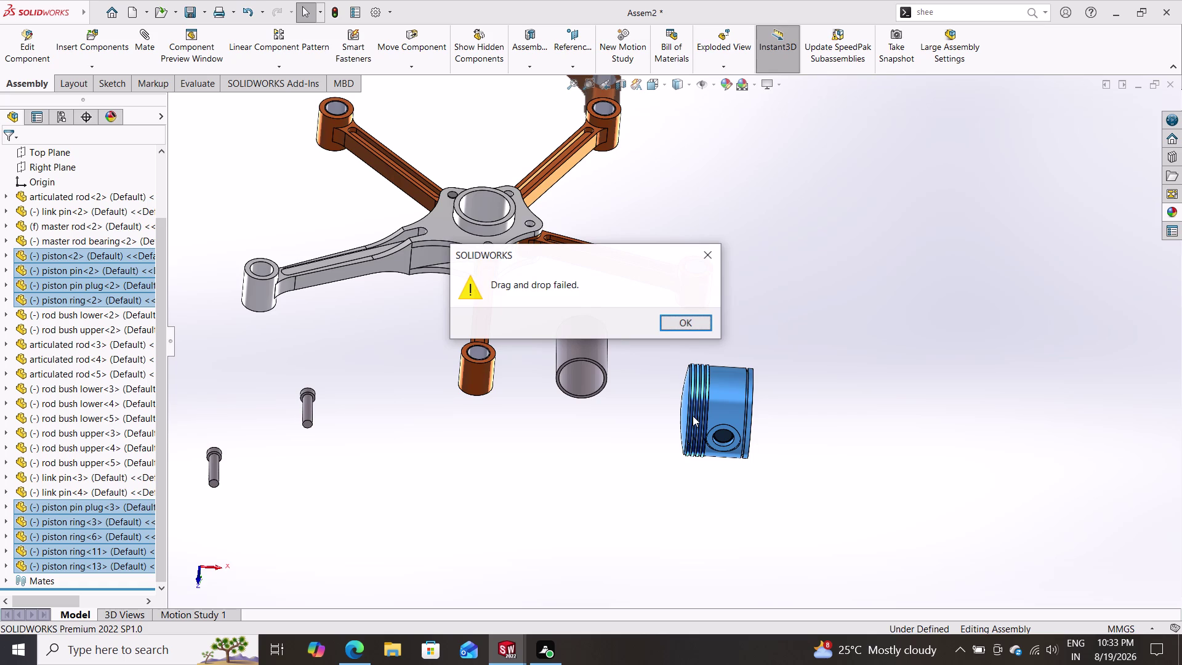
click(699, 323)
drag(733, 386, 787, 380)
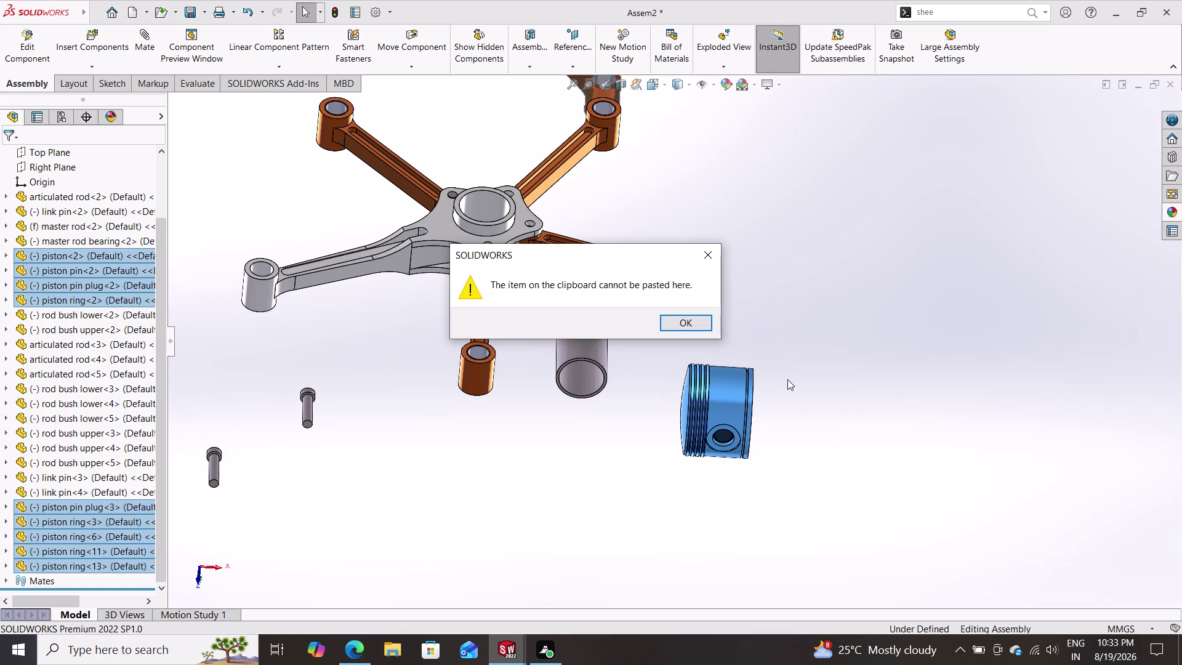
drag(786, 380, 743, 357)
click(681, 321)
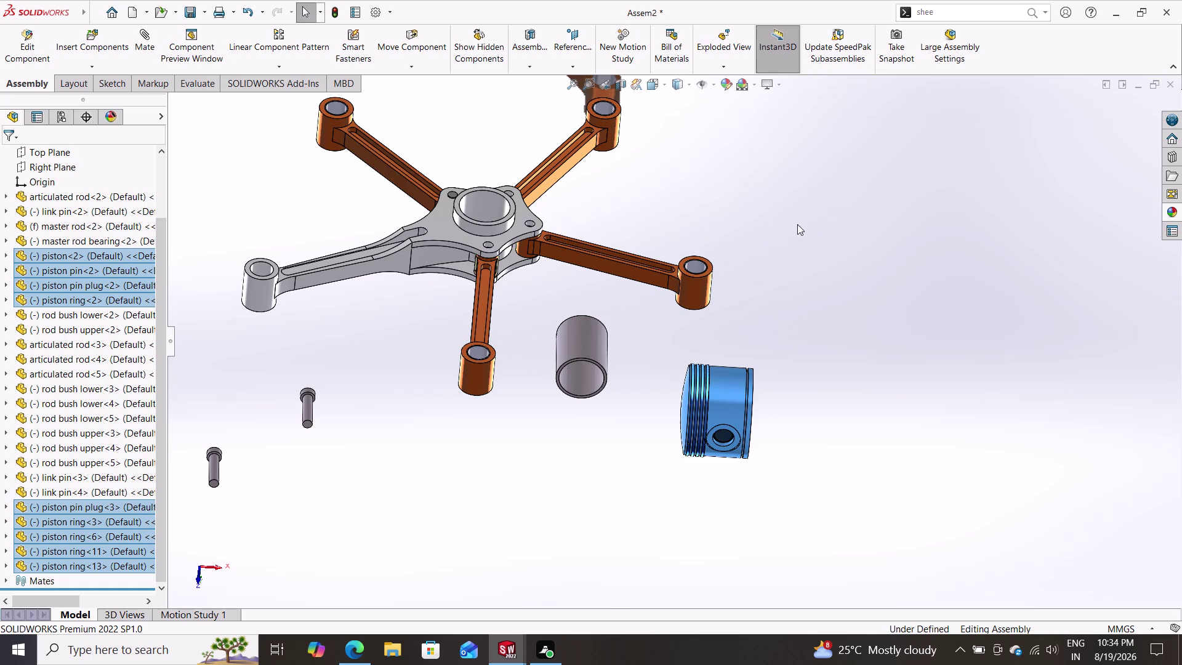
drag(735, 391, 779, 371)
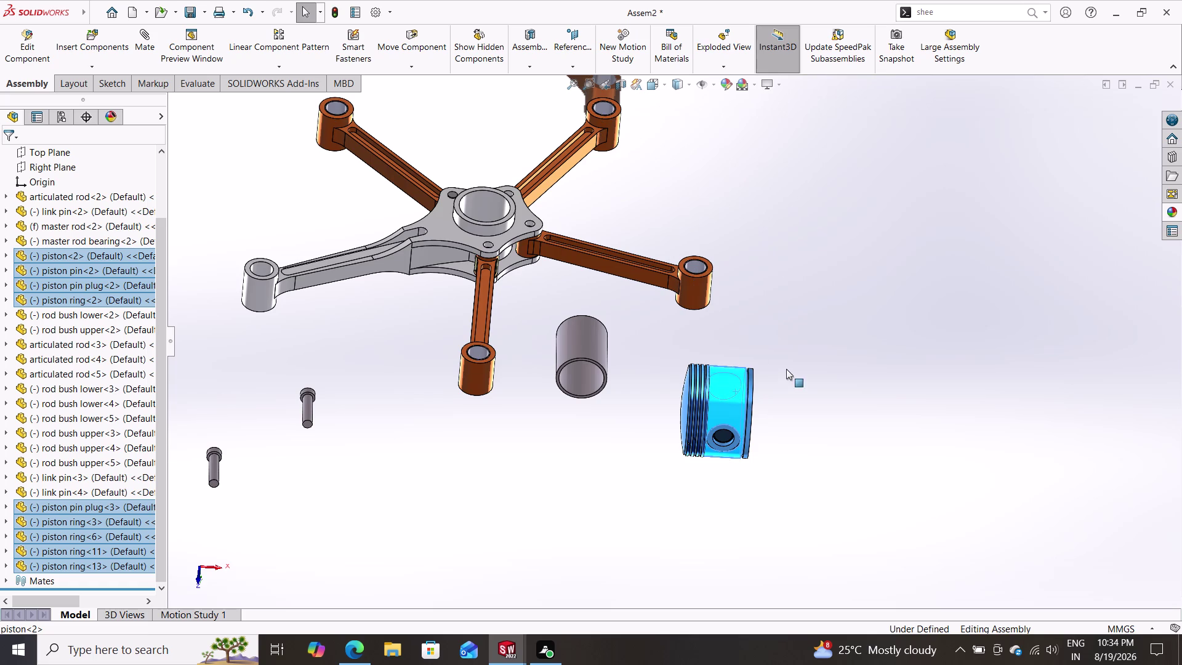
drag(779, 372, 780, 354)
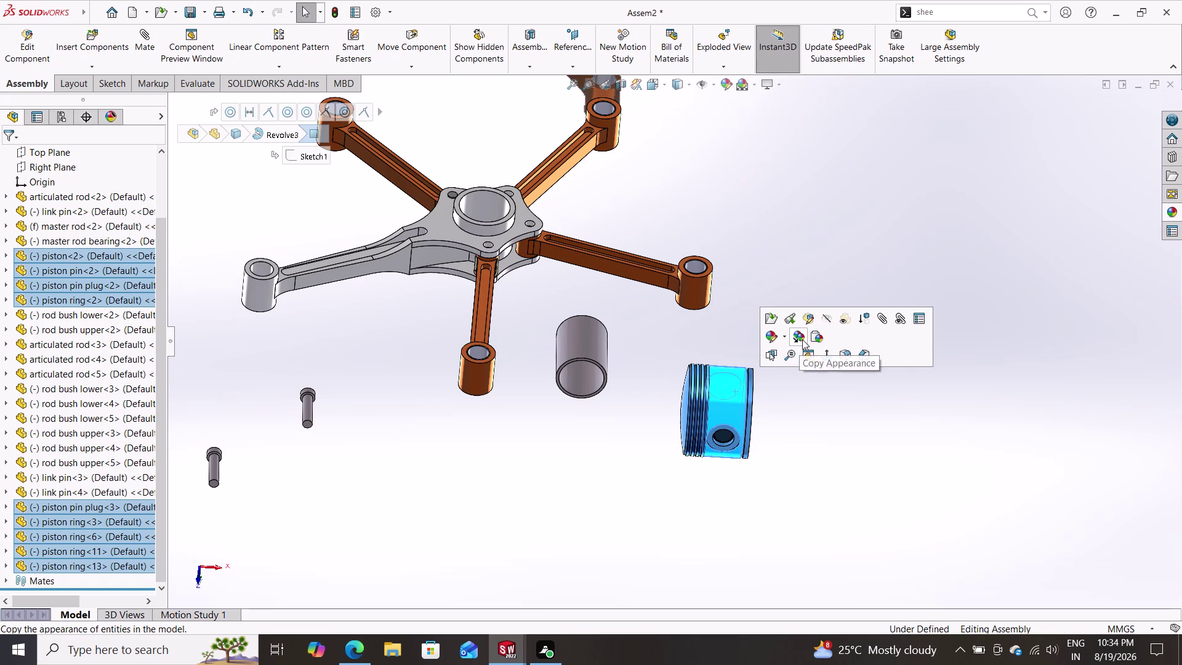
key(Escape)
key(Escape)
scroll(down, 3)
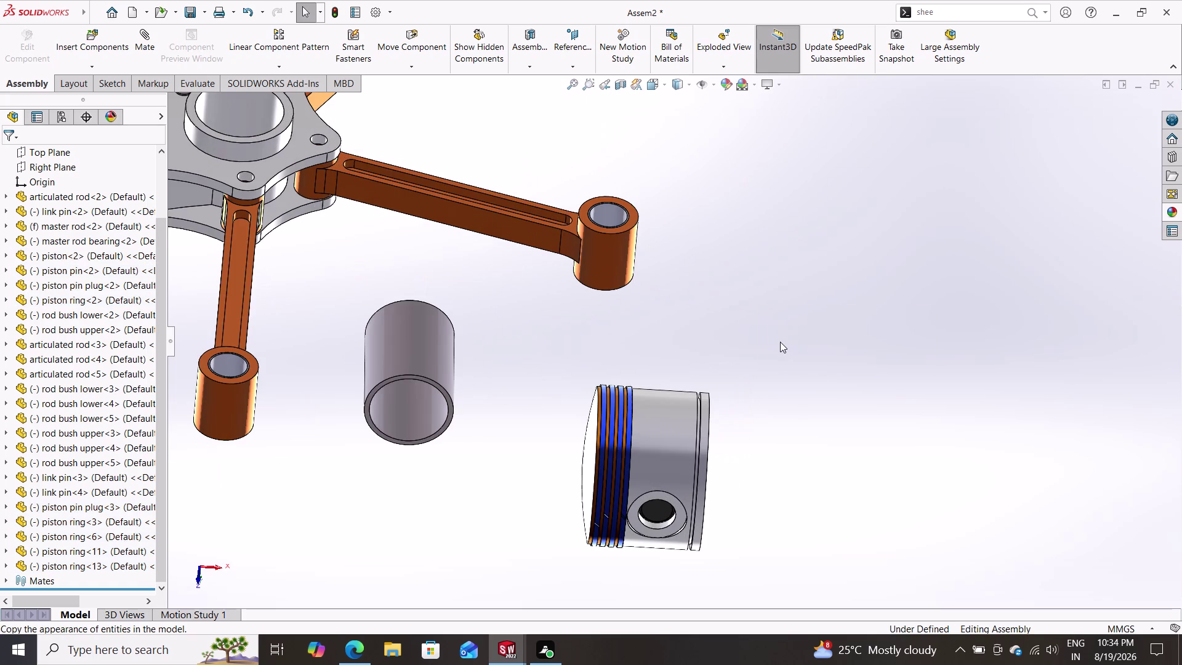
scroll(up, 3)
scroll(up, 3)
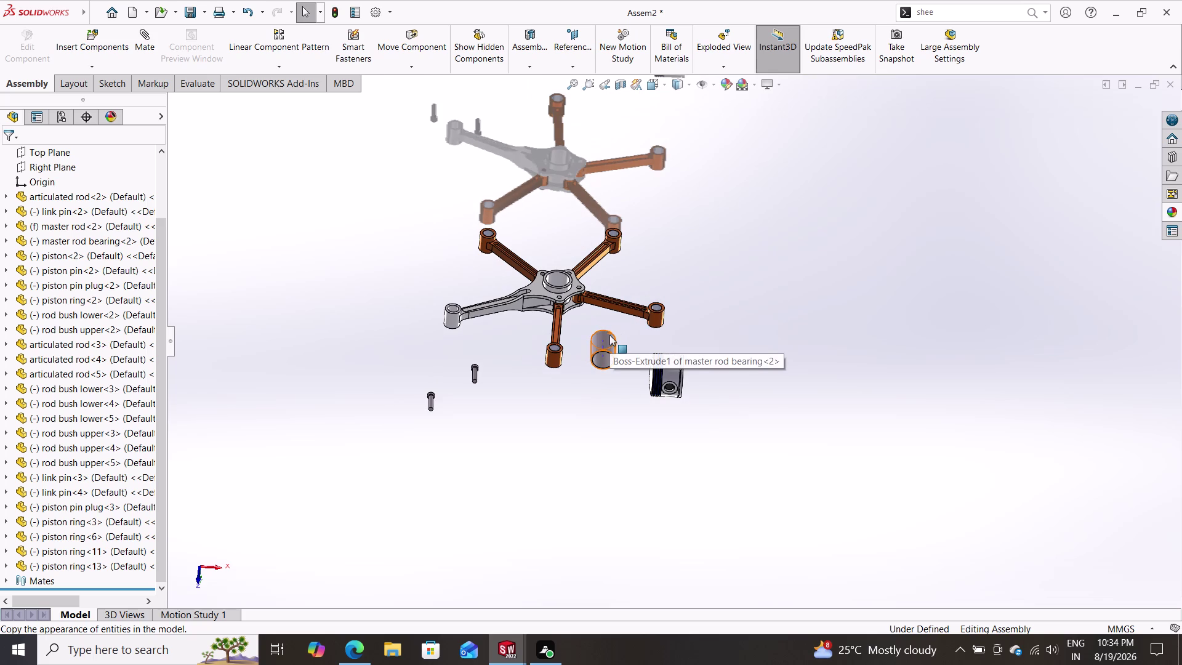
scroll(down, 3)
scroll(down, 3)
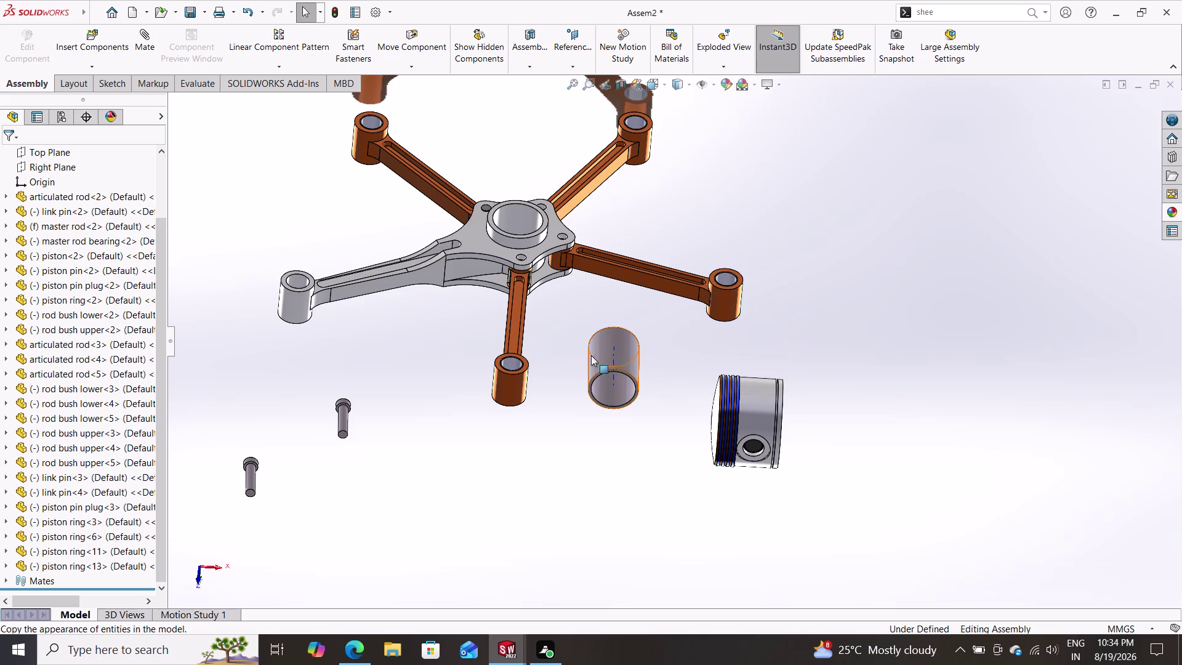
scroll(up, 3)
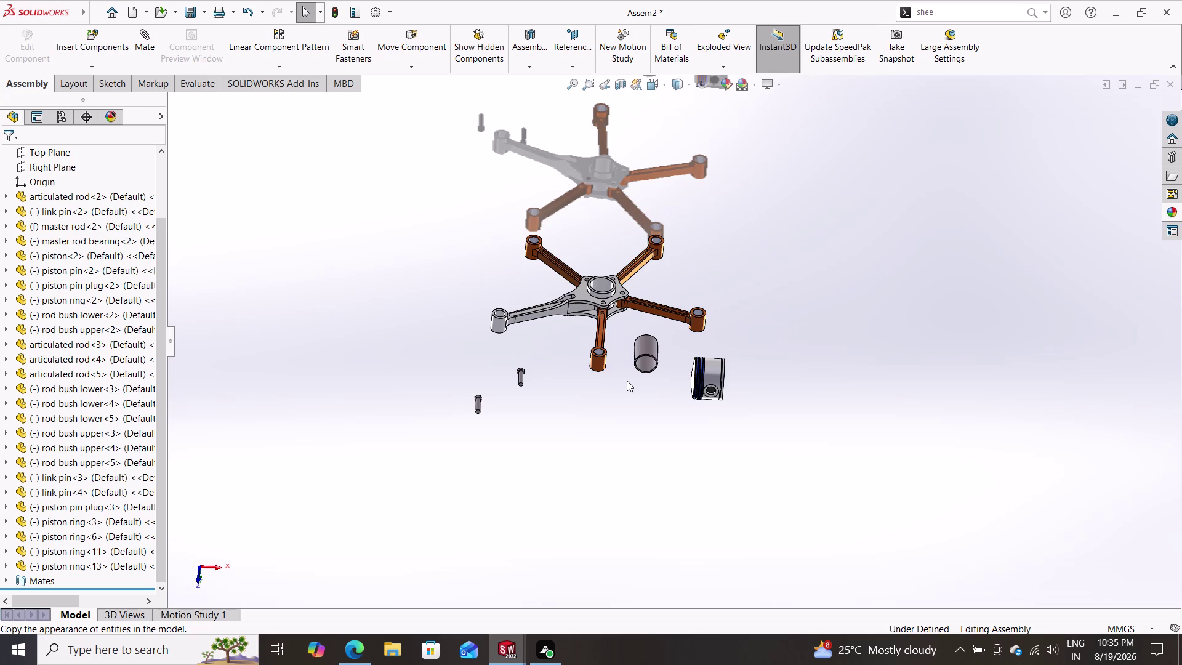
scroll(down, 3)
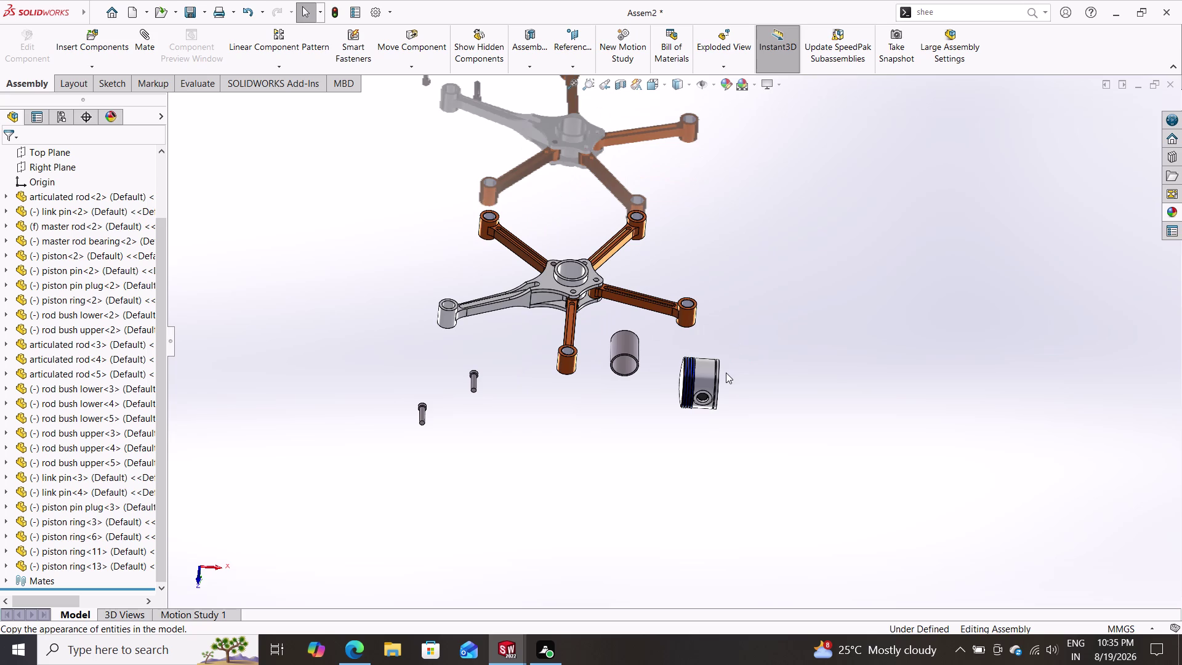
After a failed piston-group paste and two warnings, drag the piston beside the right rod arm.
drag(739, 348, 659, 429)
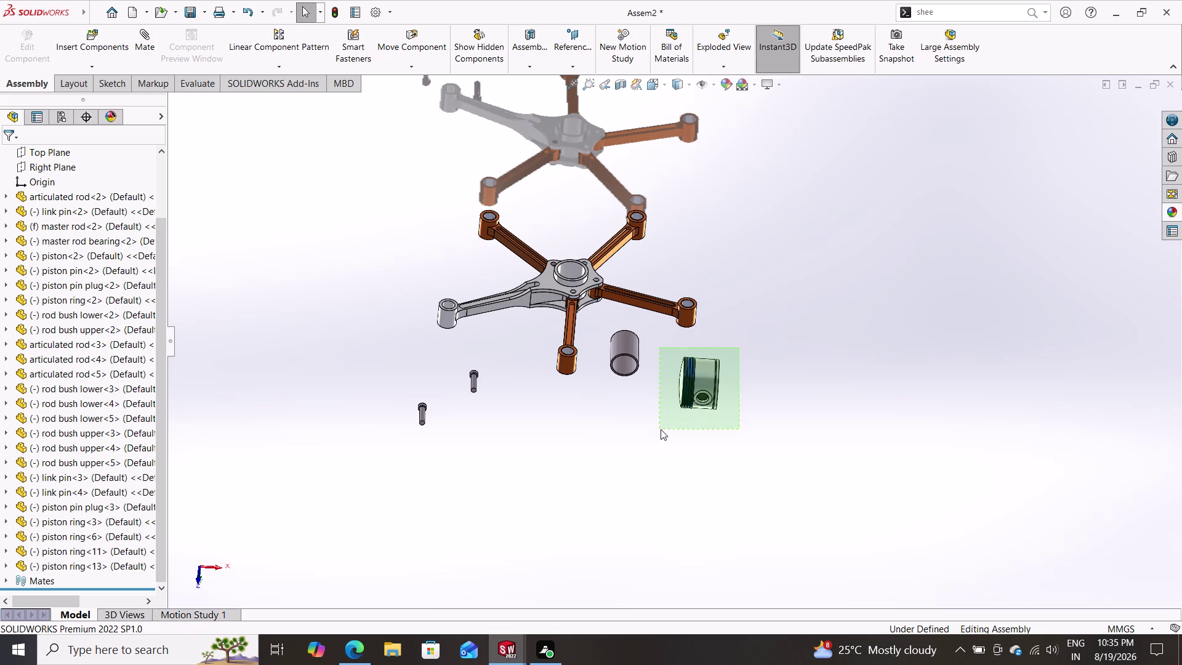
drag(660, 429, 661, 430)
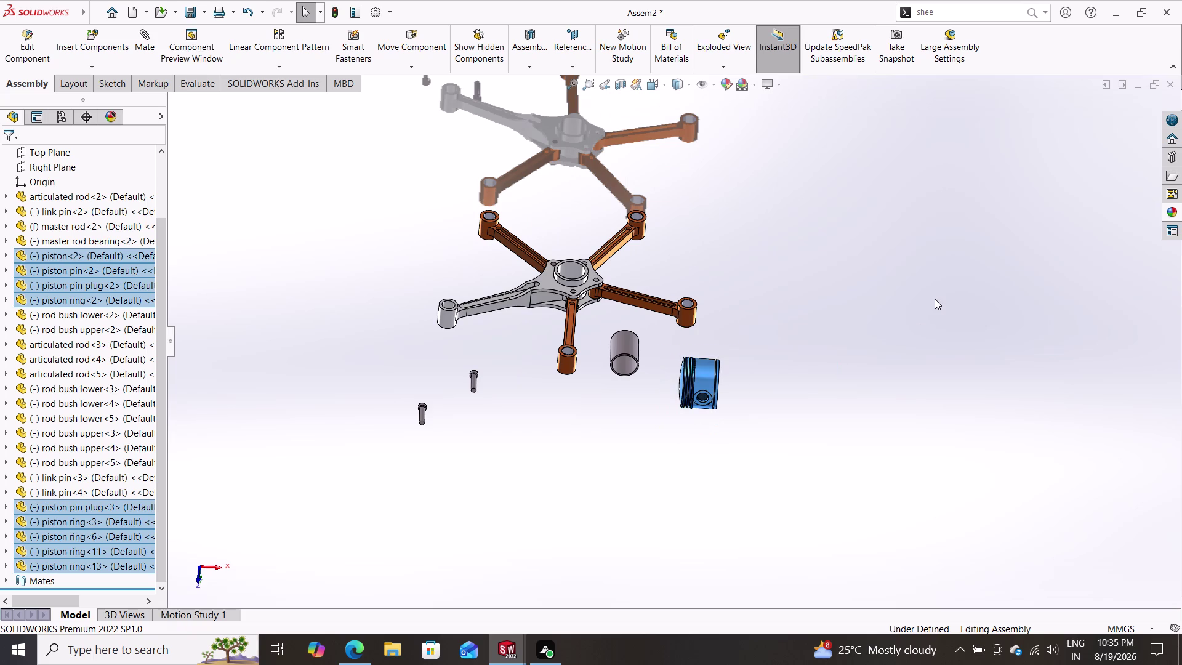
key(ctrl+v)
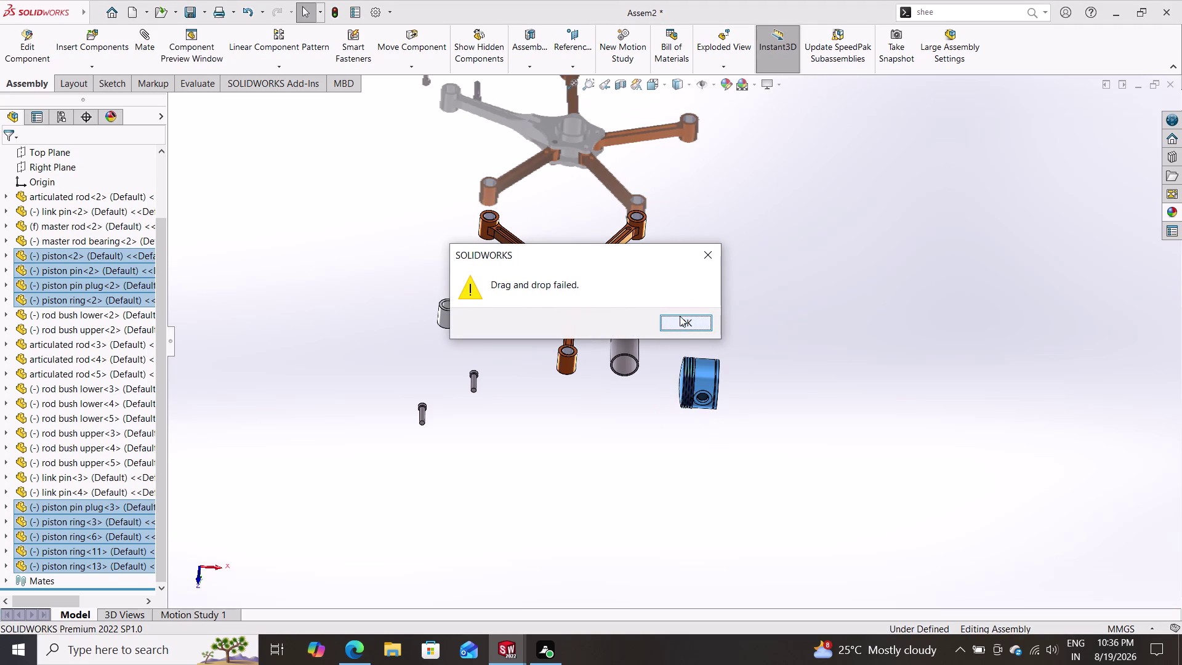
click(681, 315)
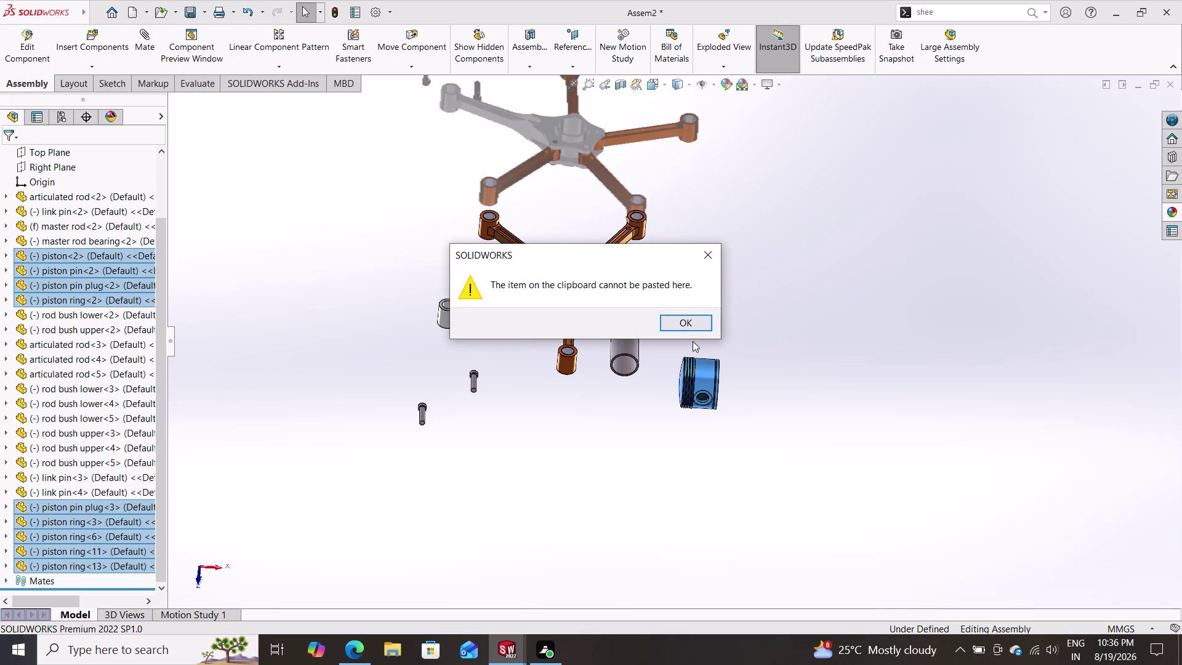
click(692, 326)
drag(700, 370, 765, 346)
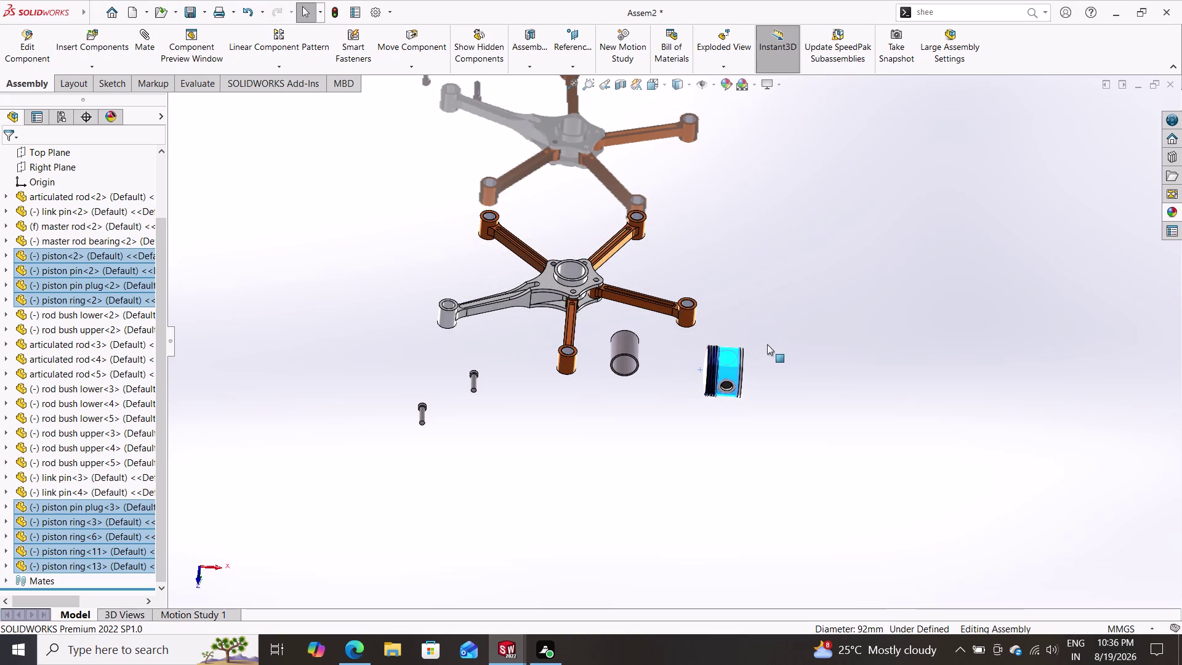
drag(765, 345, 787, 302)
key(Escape)
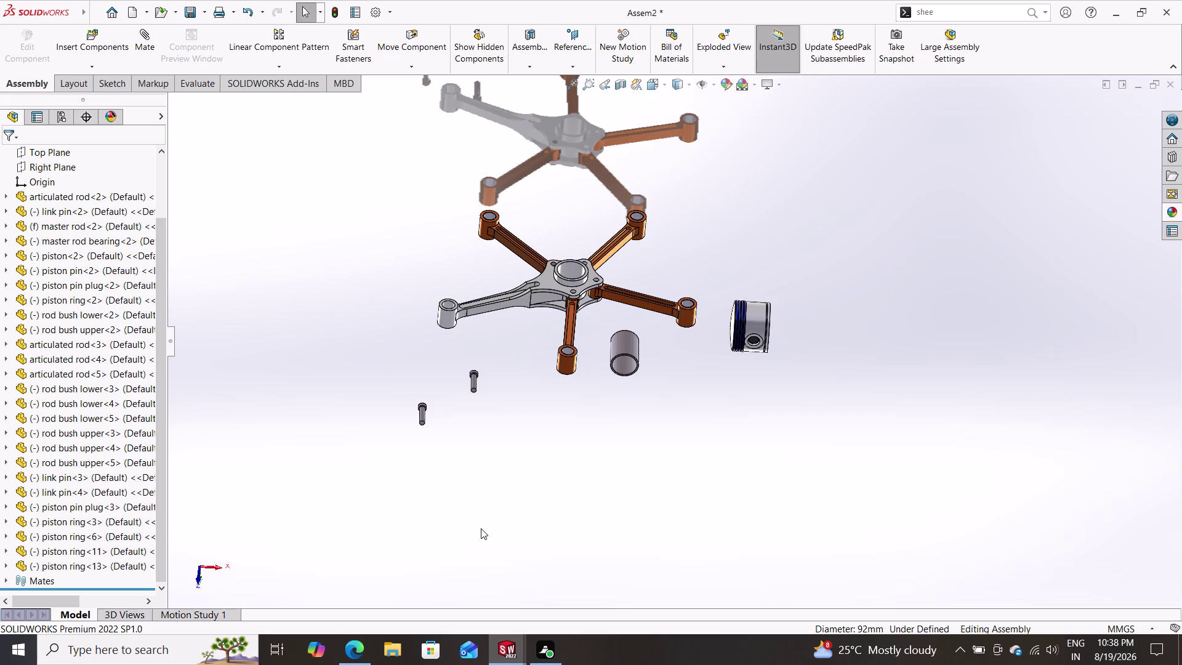
Delete link pin<3> and link pin<4>, confirming each deletion.
scroll(up, 3)
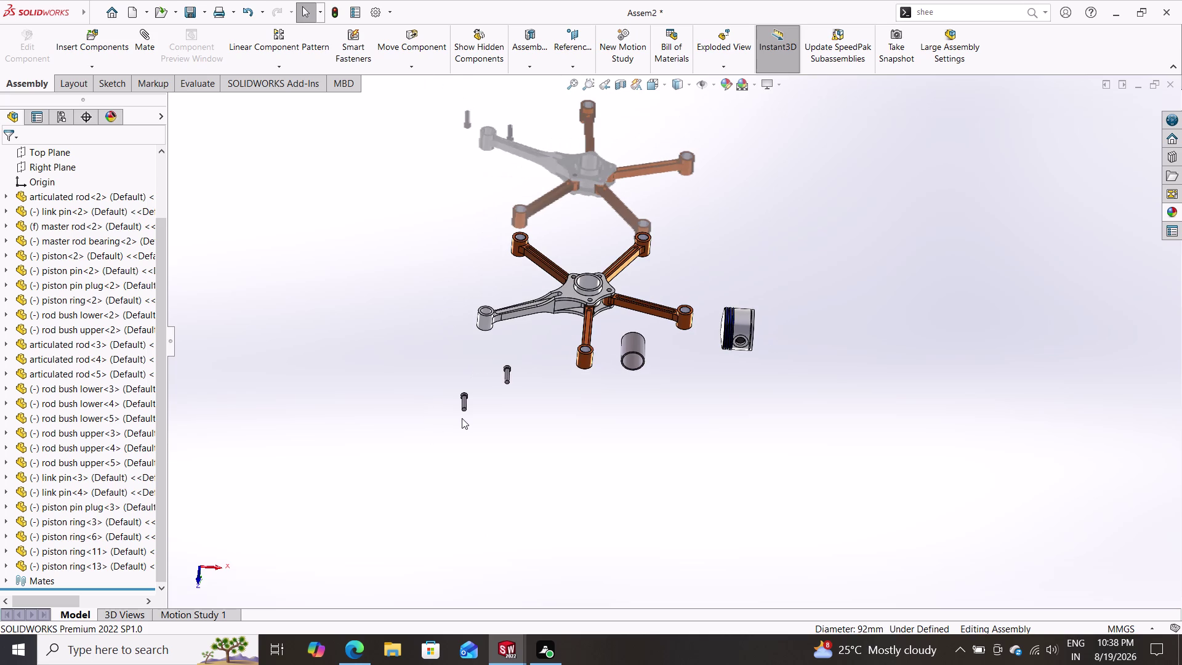
drag(571, 348, 524, 378)
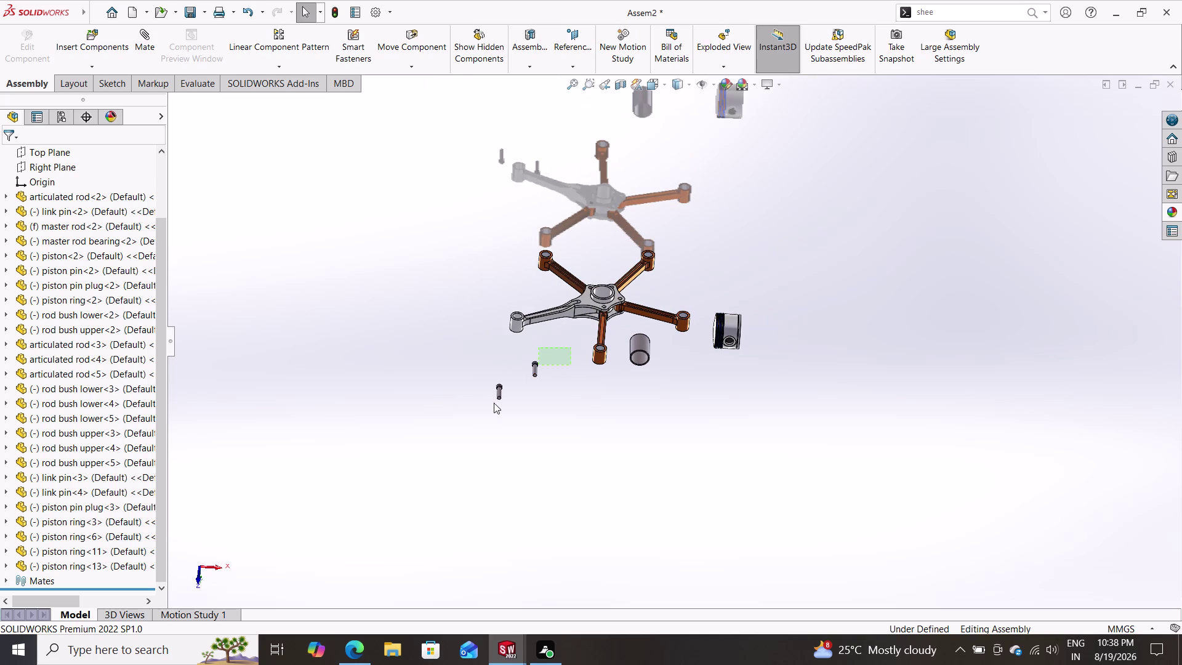
drag(523, 378, 458, 429)
key(Delete)
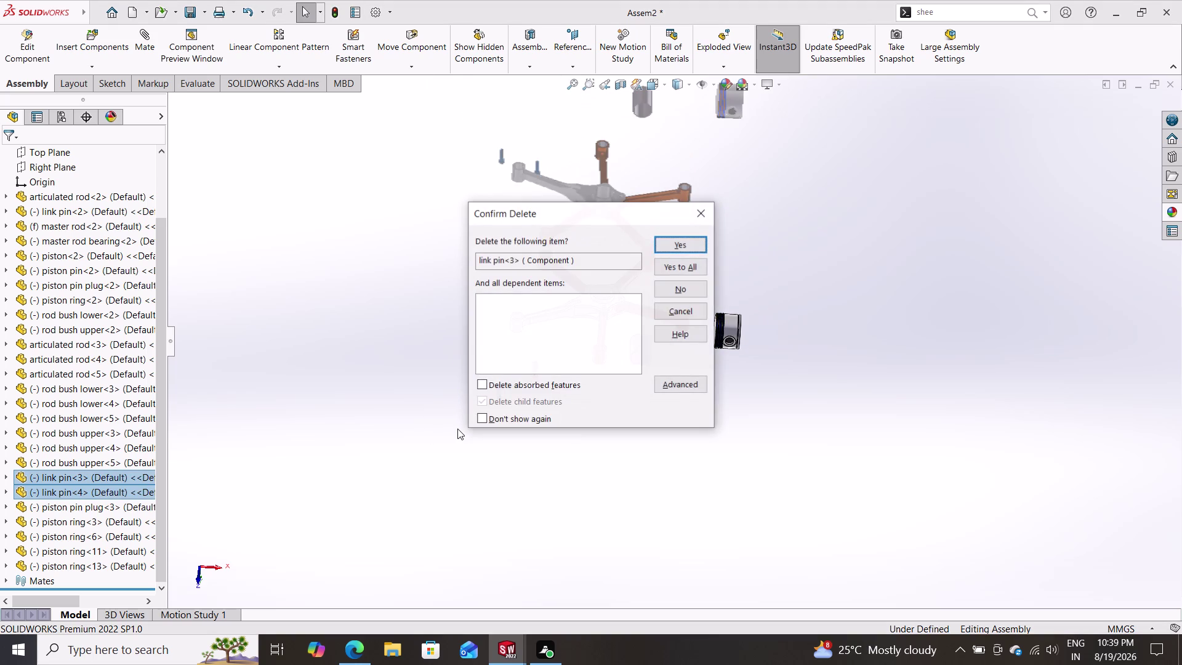
click(671, 242)
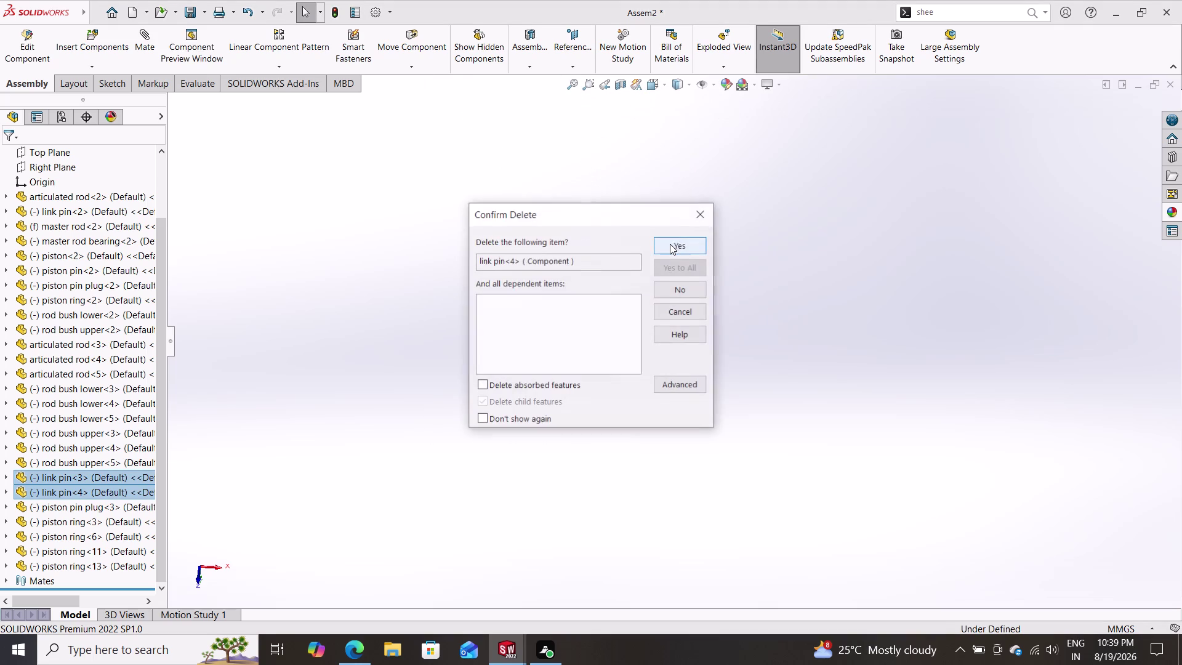
click(671, 249)
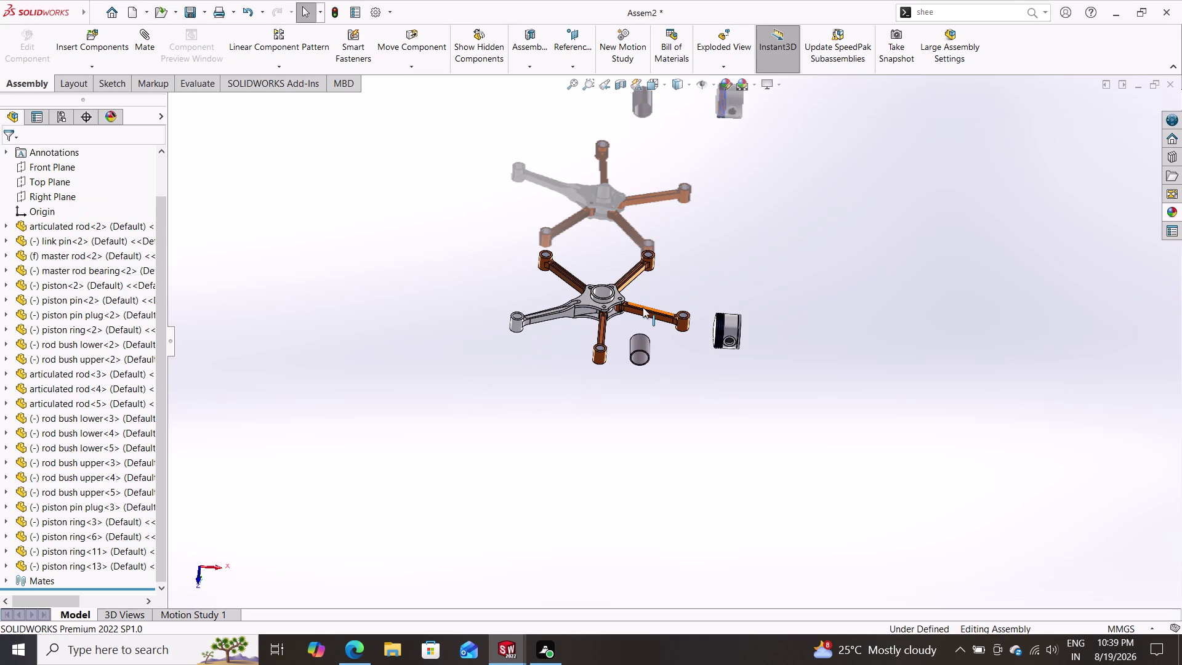
scroll(down, 3)
scroll(down, 3)
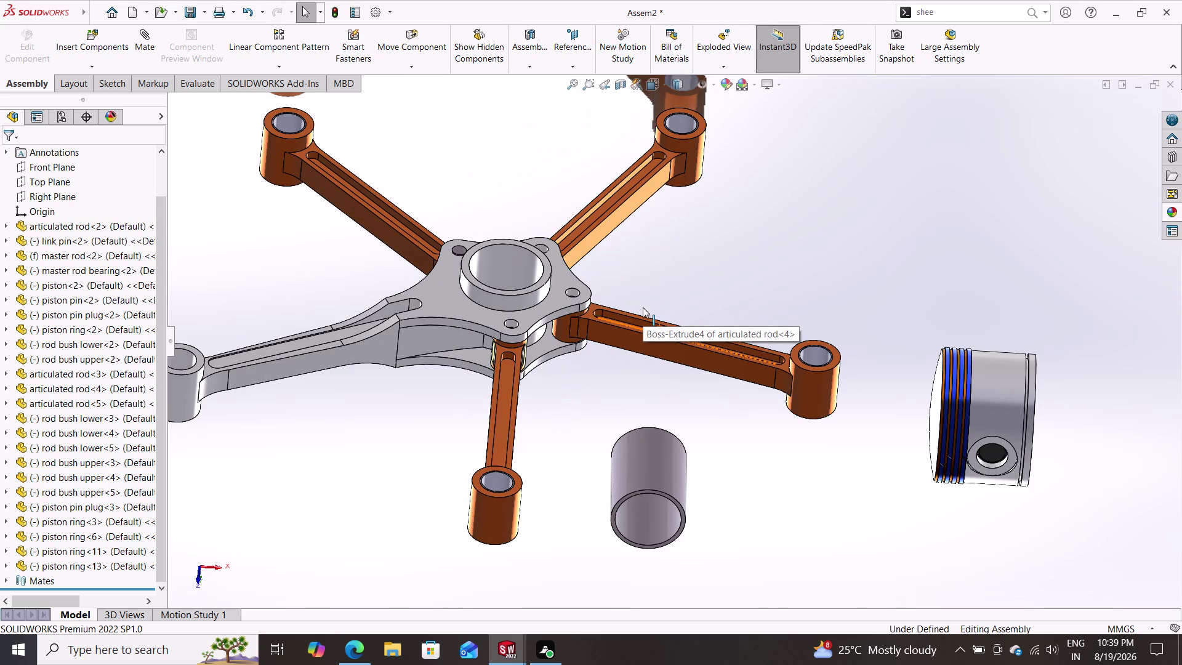
scroll(up, 3)
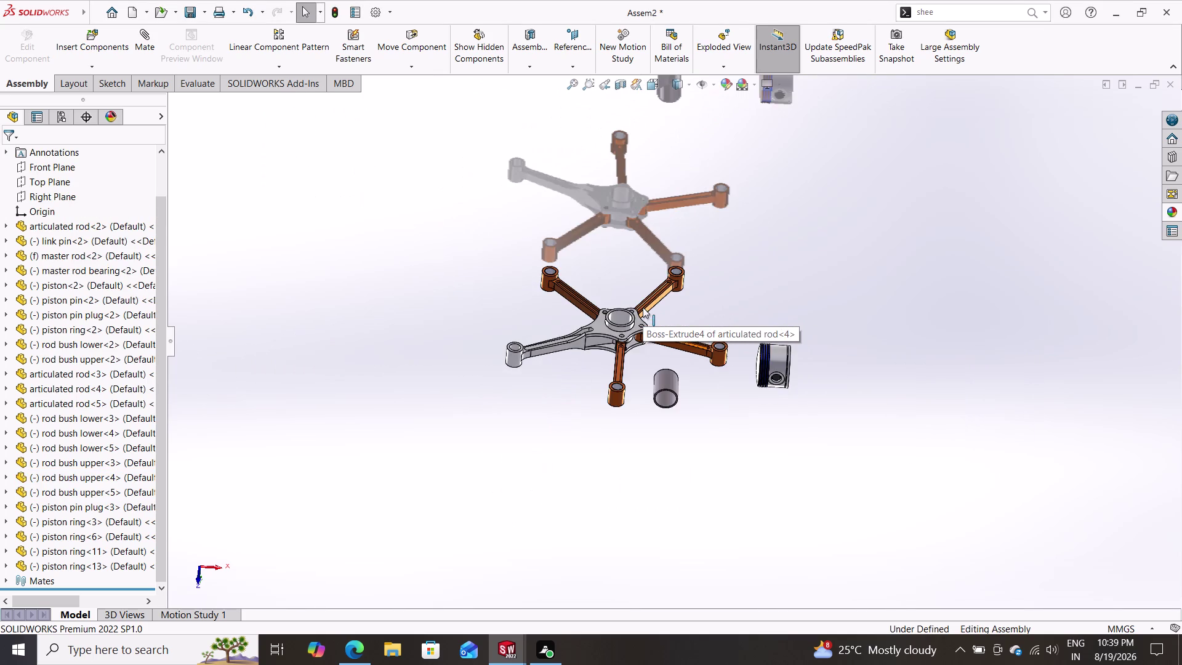
scroll(down, 3)
scroll(down, 3)
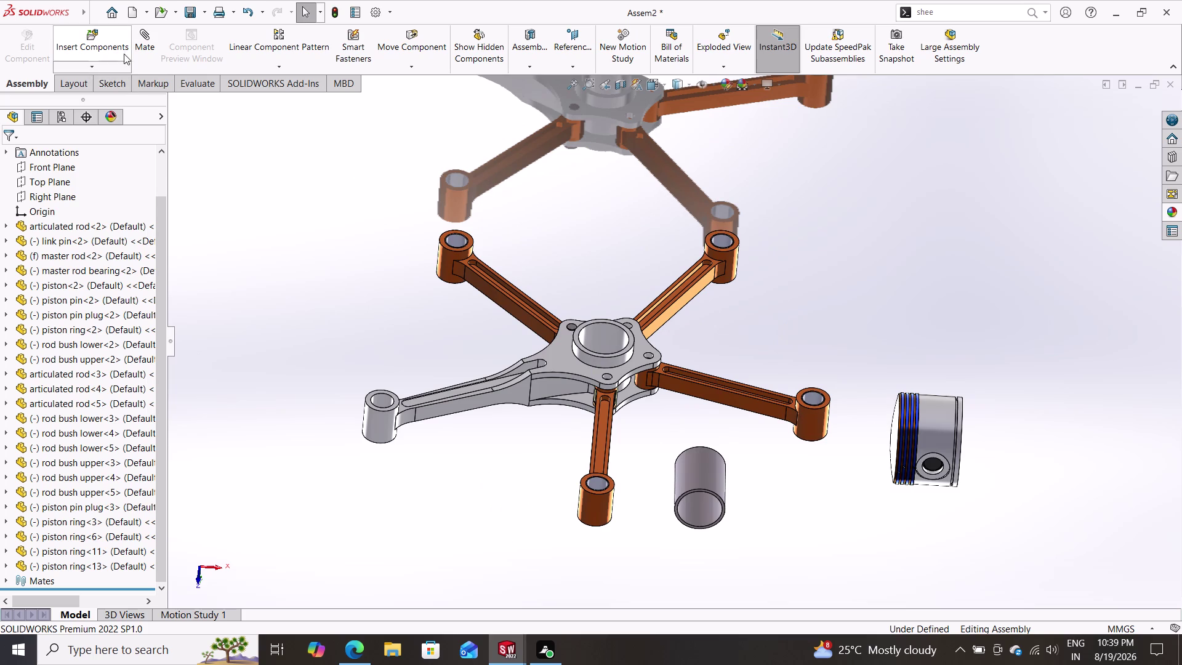
Mate the master rod bearing's cylindrical face concentric with the master rod's central bore.
click(147, 44)
click(690, 468)
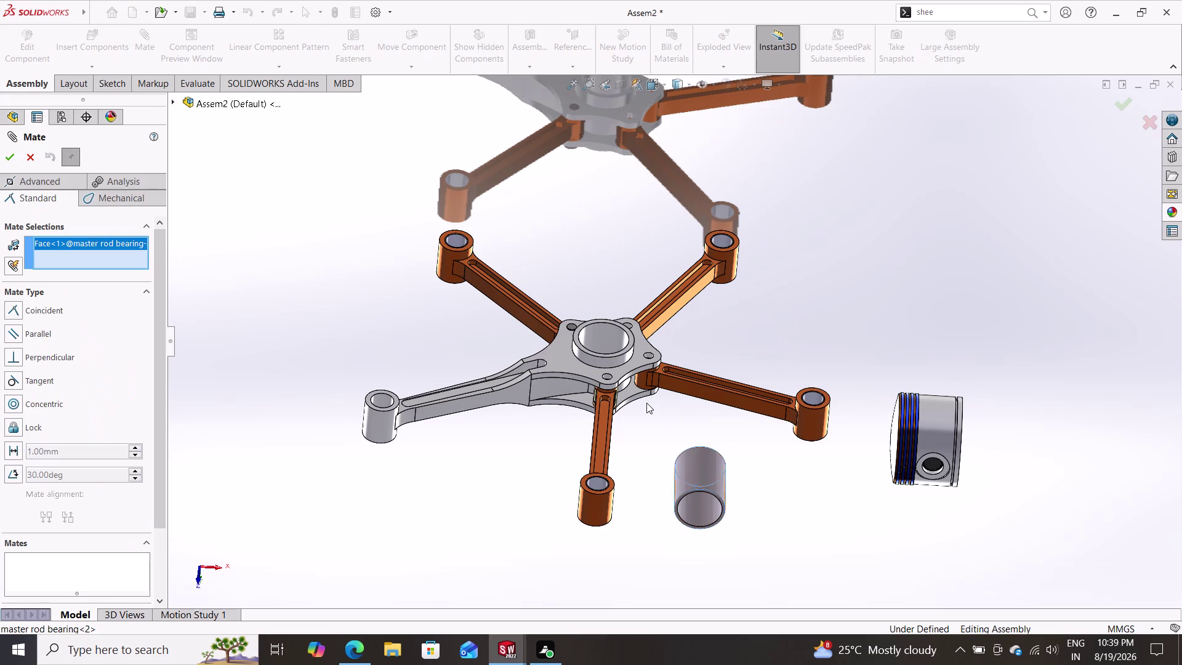
click(599, 333)
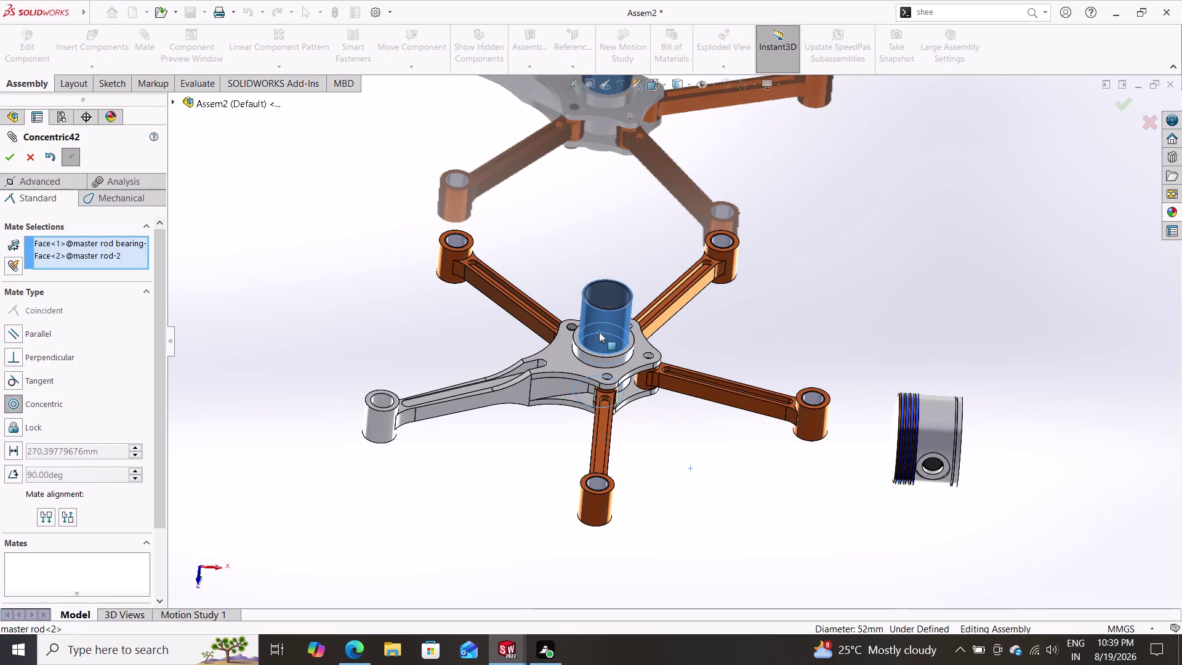
click(788, 298)
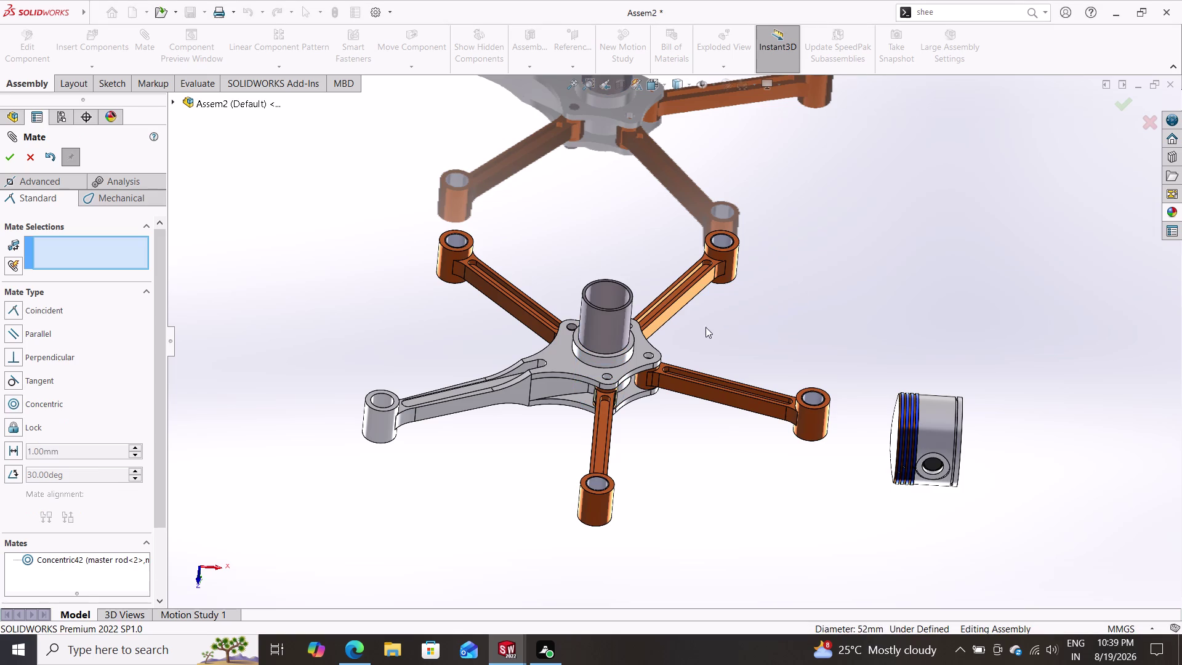
Pick the master rod hub face and bearing face for a flush coincident mate.
scroll(down, 3)
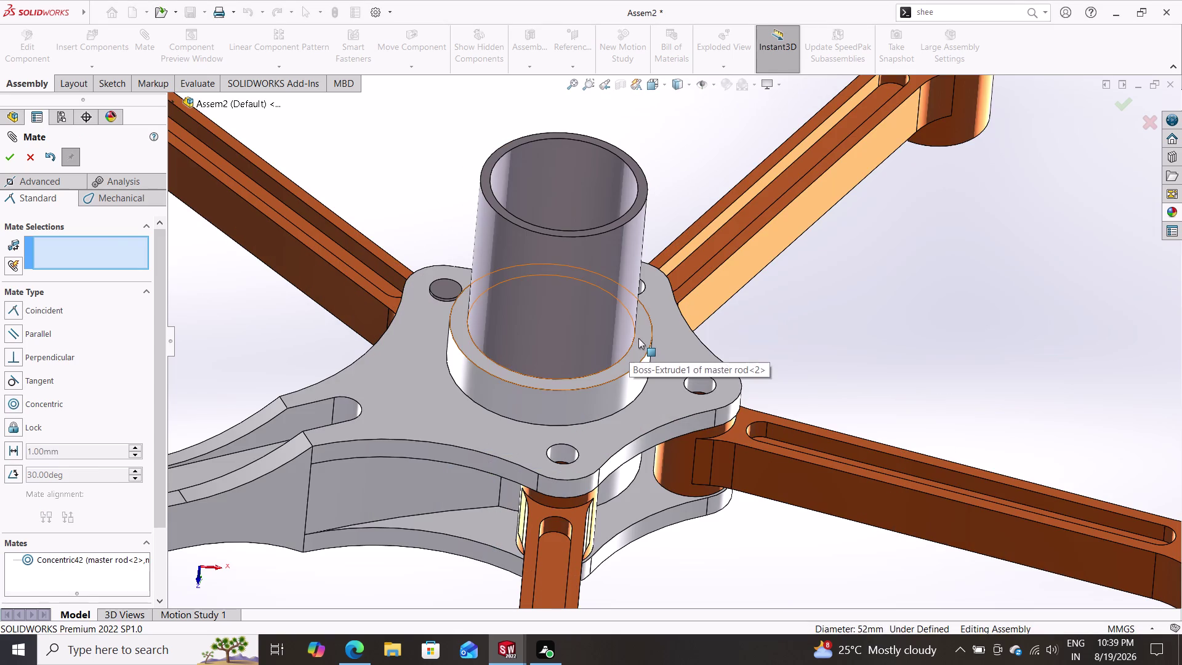
click(639, 338)
click(640, 189)
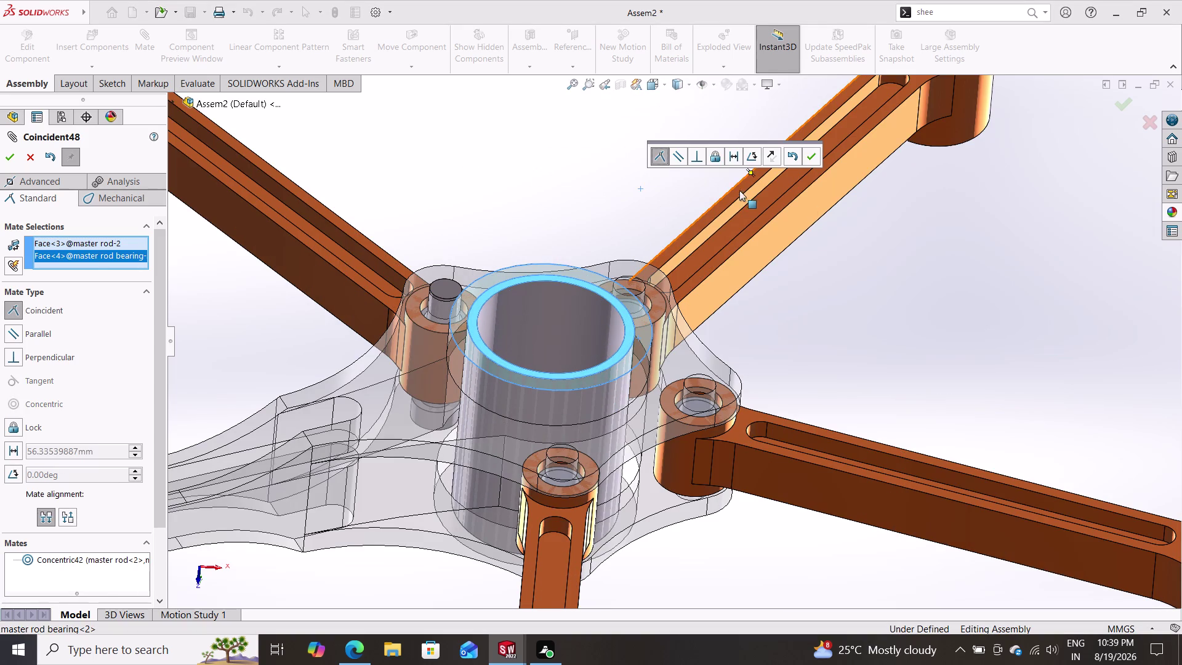
click(811, 154)
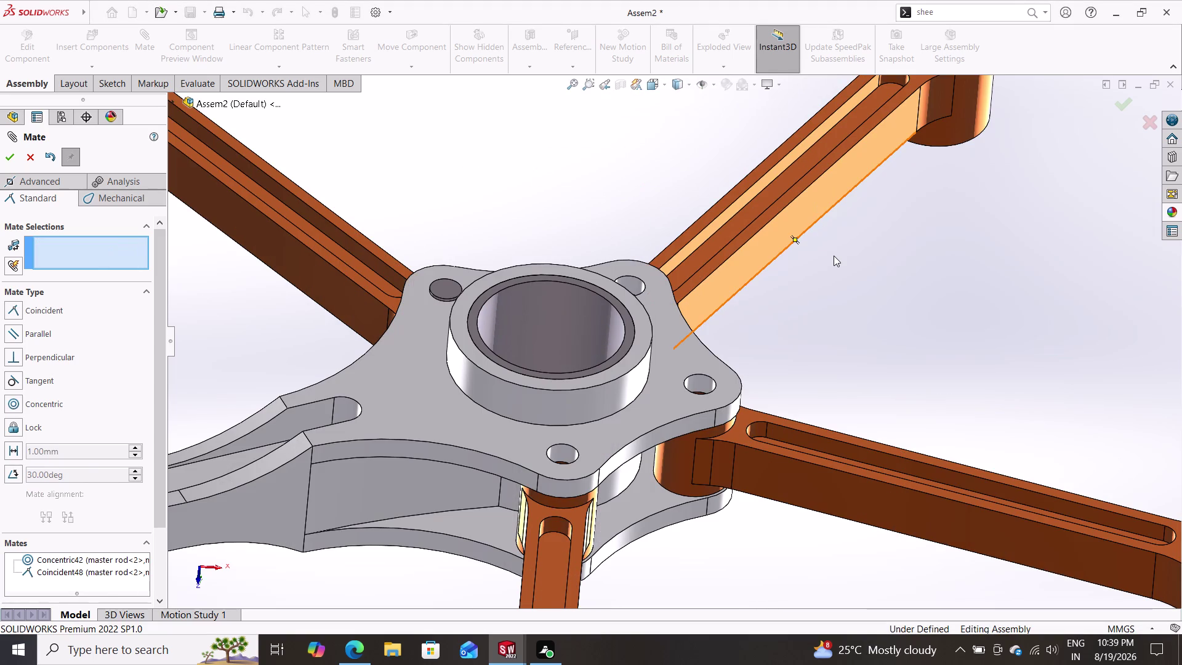
scroll(up, 3)
scroll(up, 3)
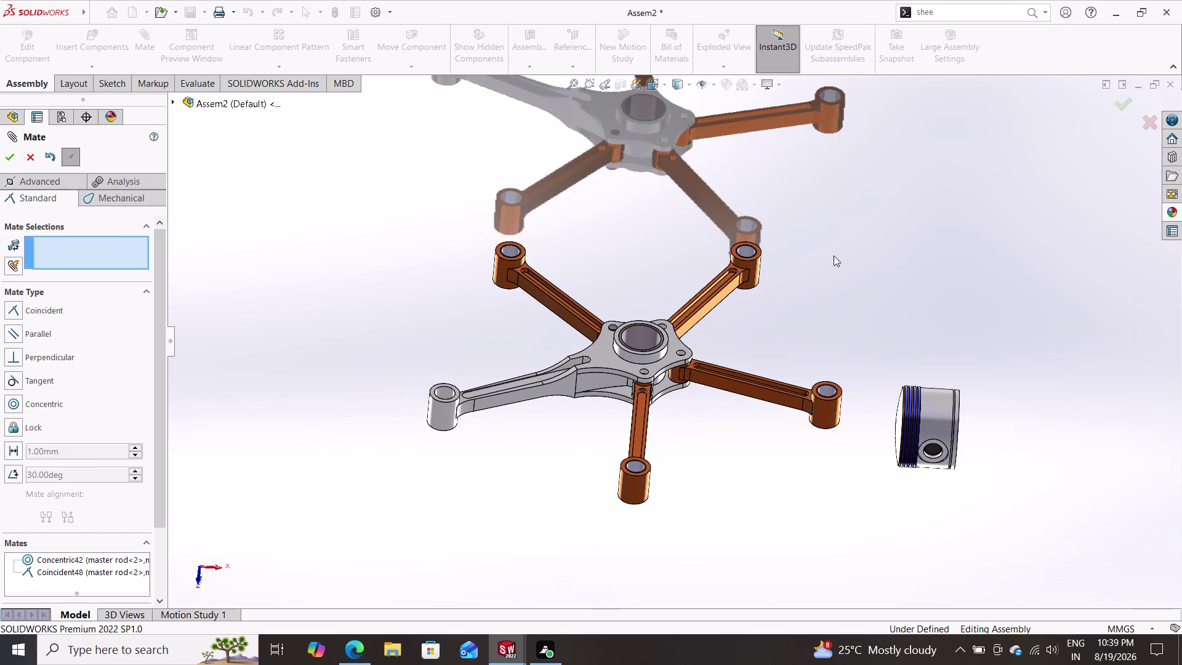
scroll(down, 3)
scroll(up, 3)
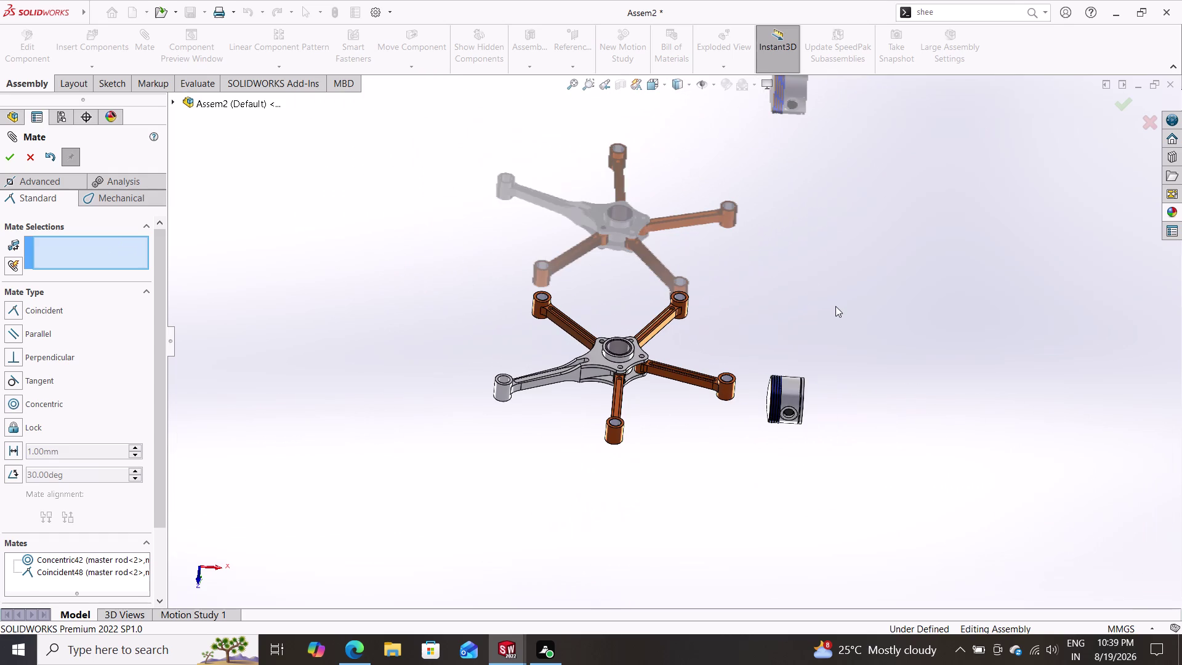
drag(779, 273, 761, 298)
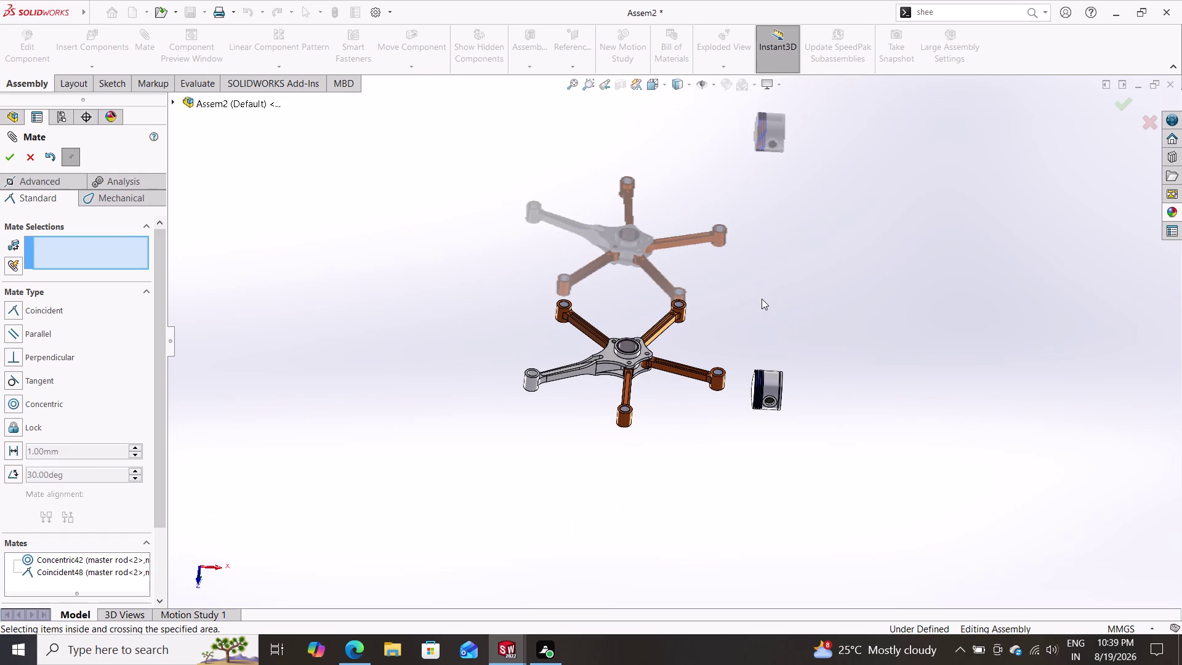
scroll(up, 3)
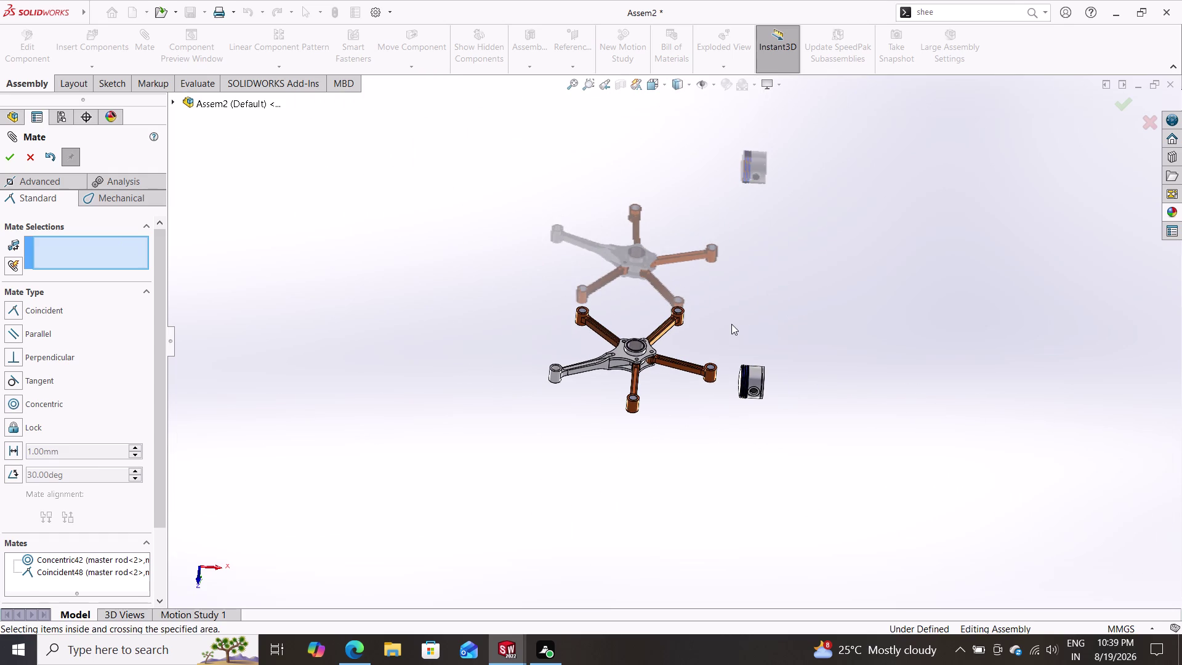
scroll(down, 3)
scroll(down, 3)
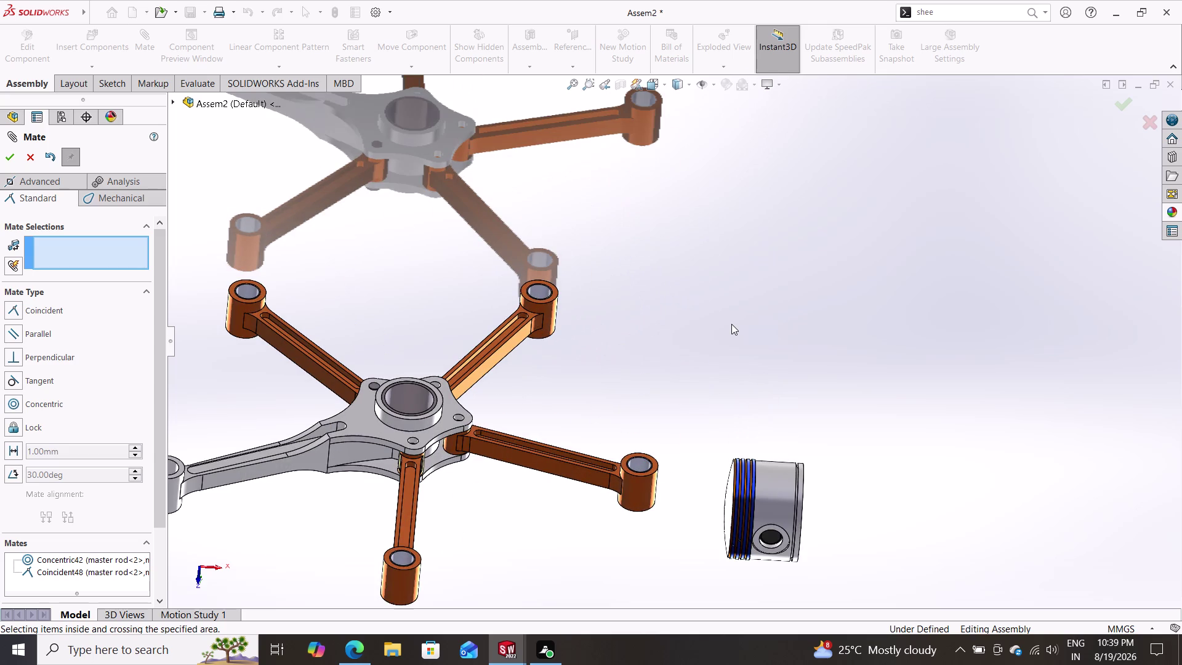
scroll(up, 3)
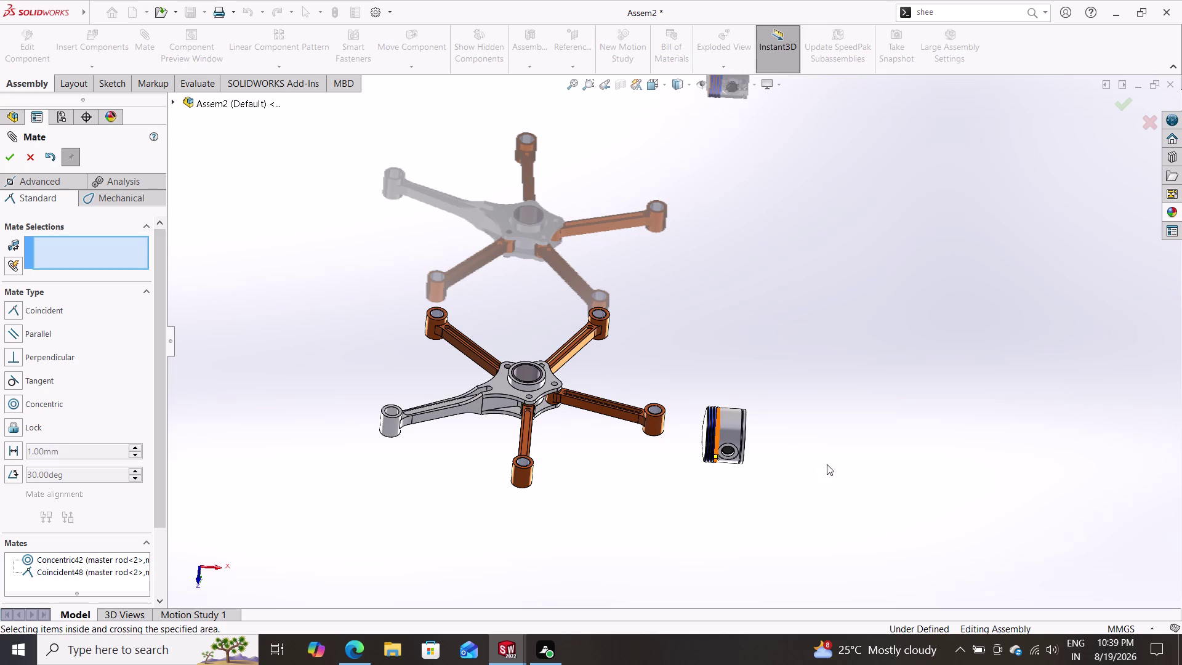
scroll(down, 3)
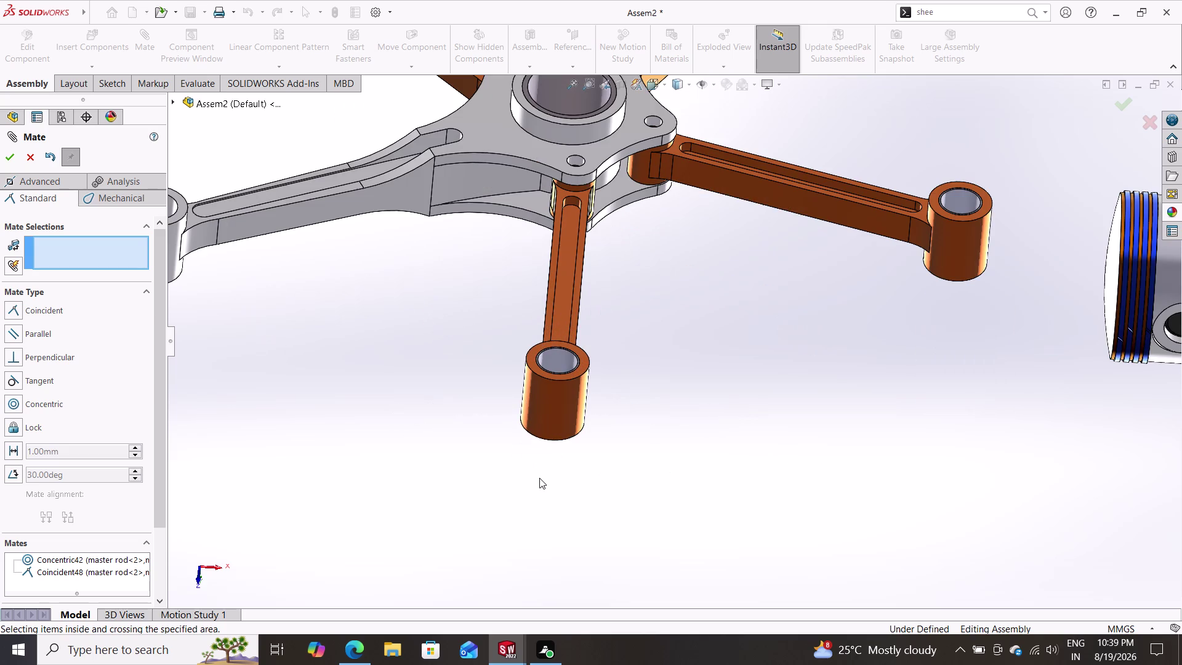
click(560, 354)
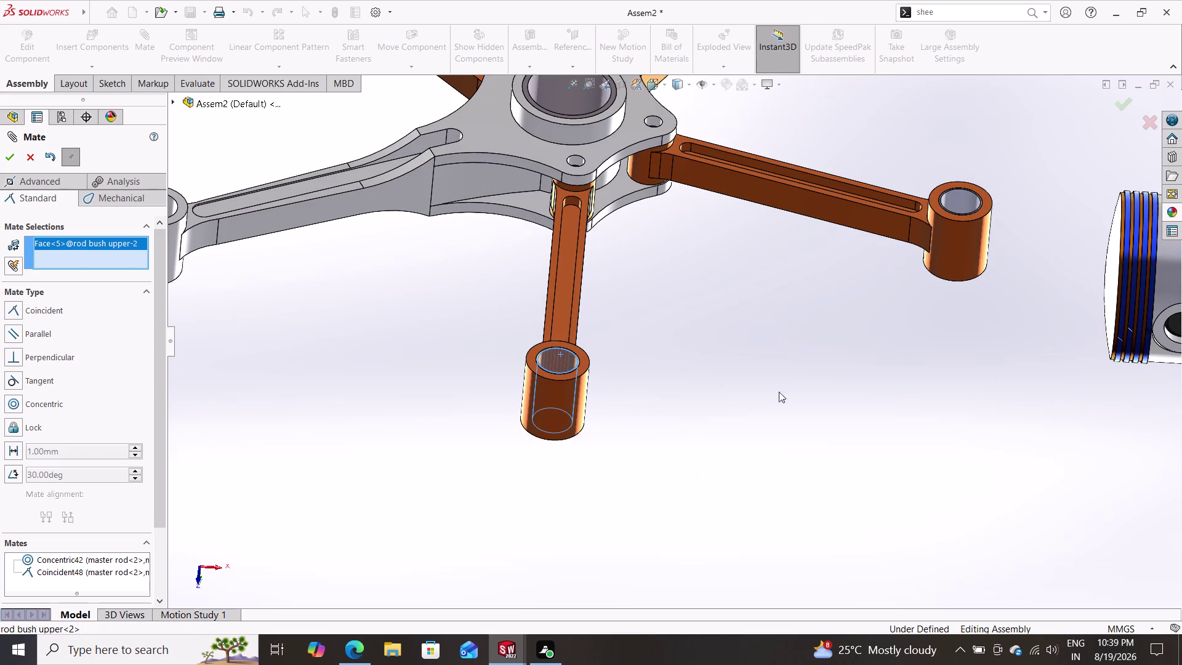
middle_drag(795, 391, 727, 405)
middle_drag(781, 399, 735, 415)
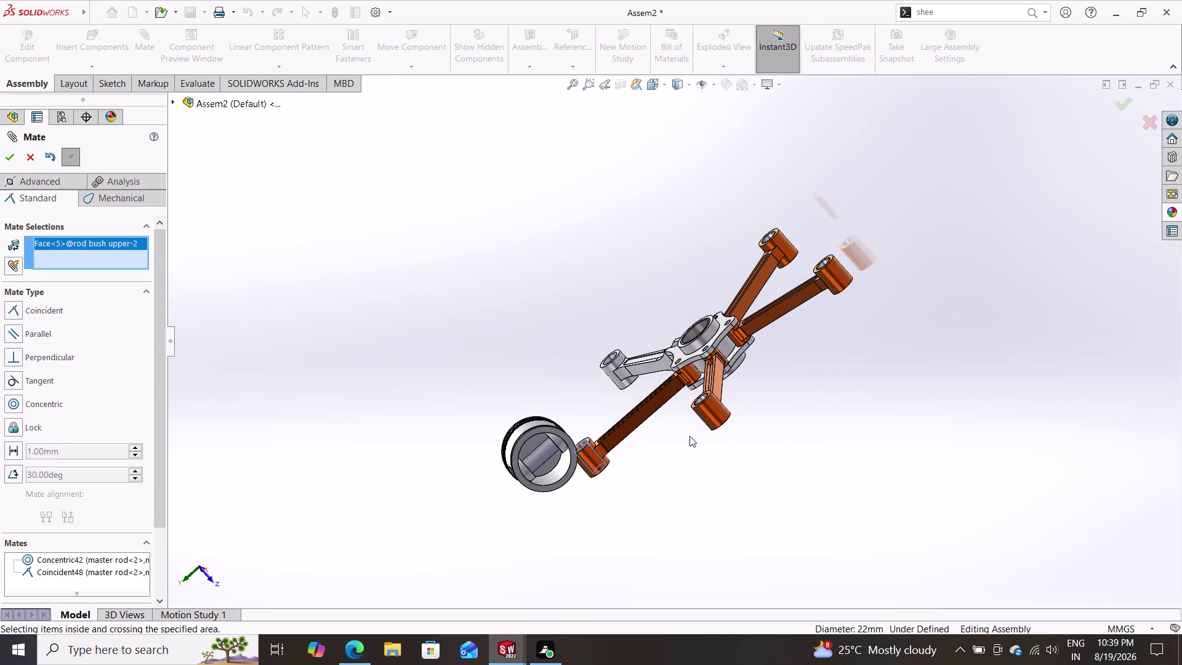
scroll(down, 3)
click(583, 378)
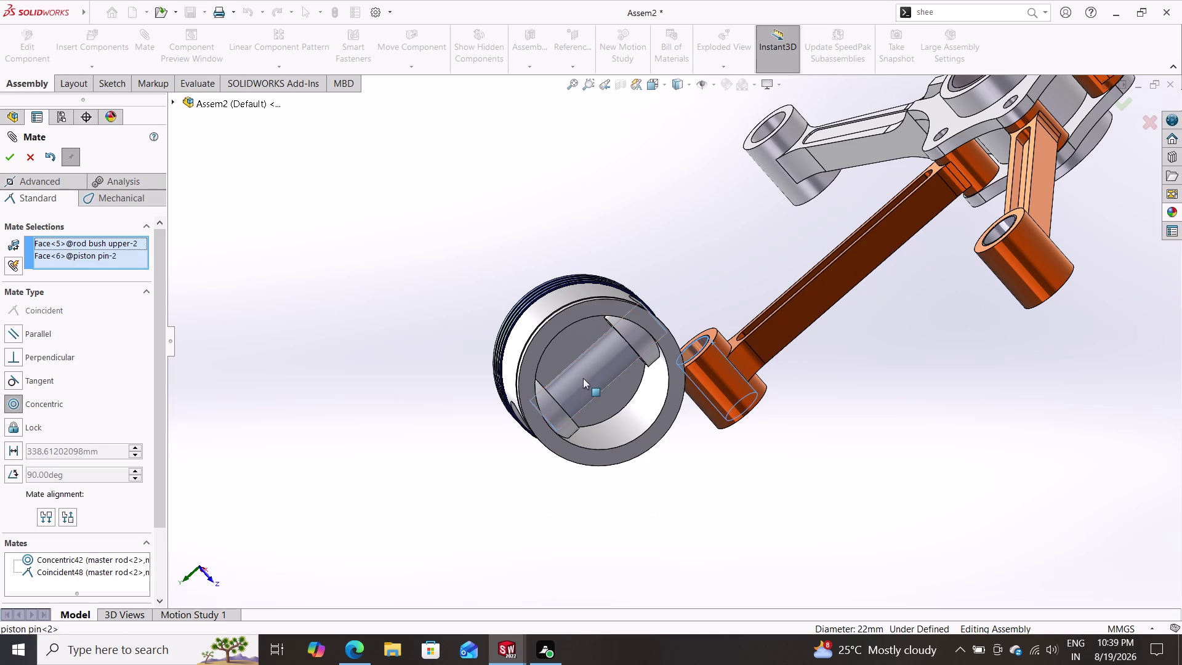
click(564, 401)
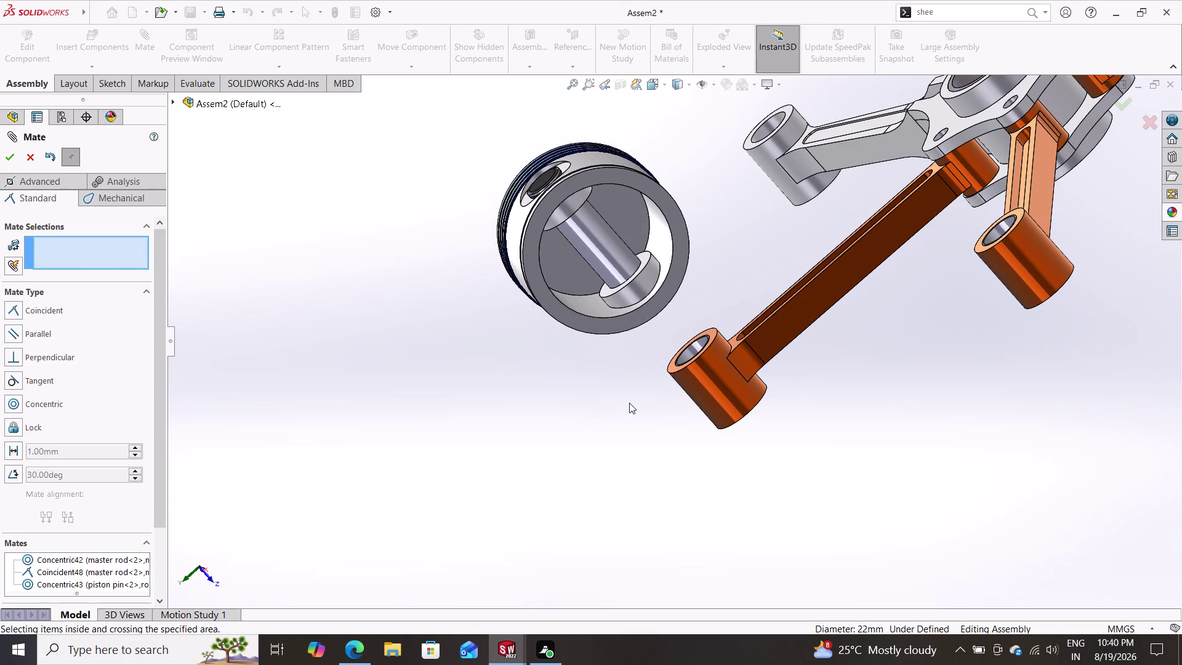
scroll(down, 3)
scroll(up, 3)
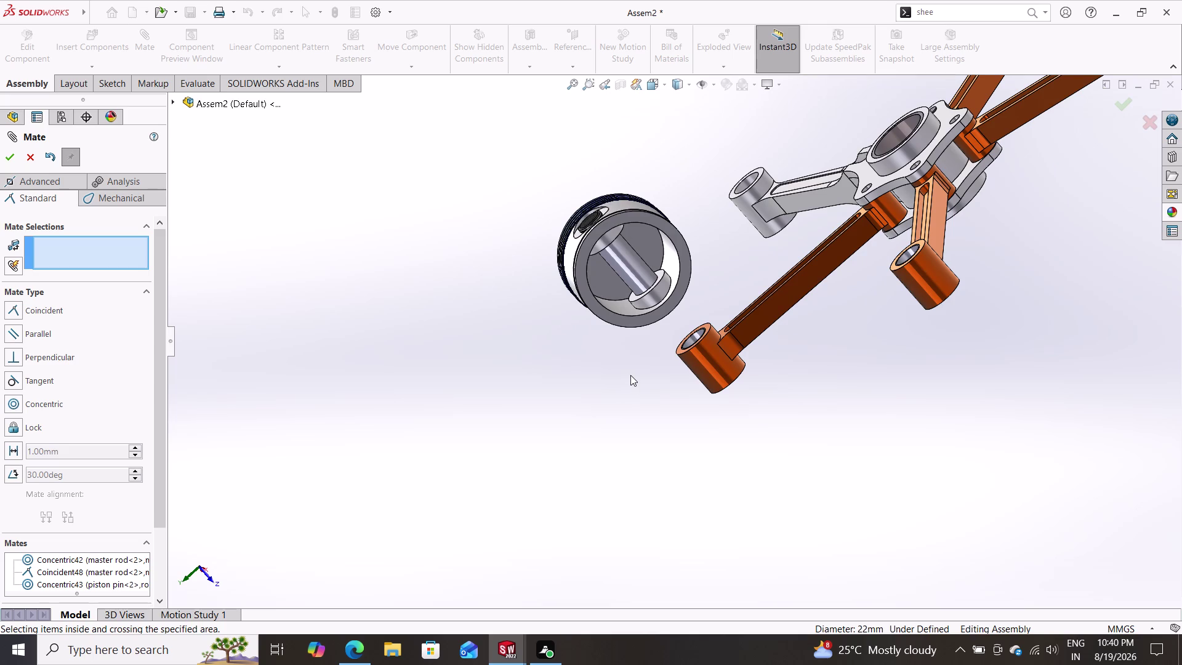
scroll(up, 3)
key(ctrl+z)
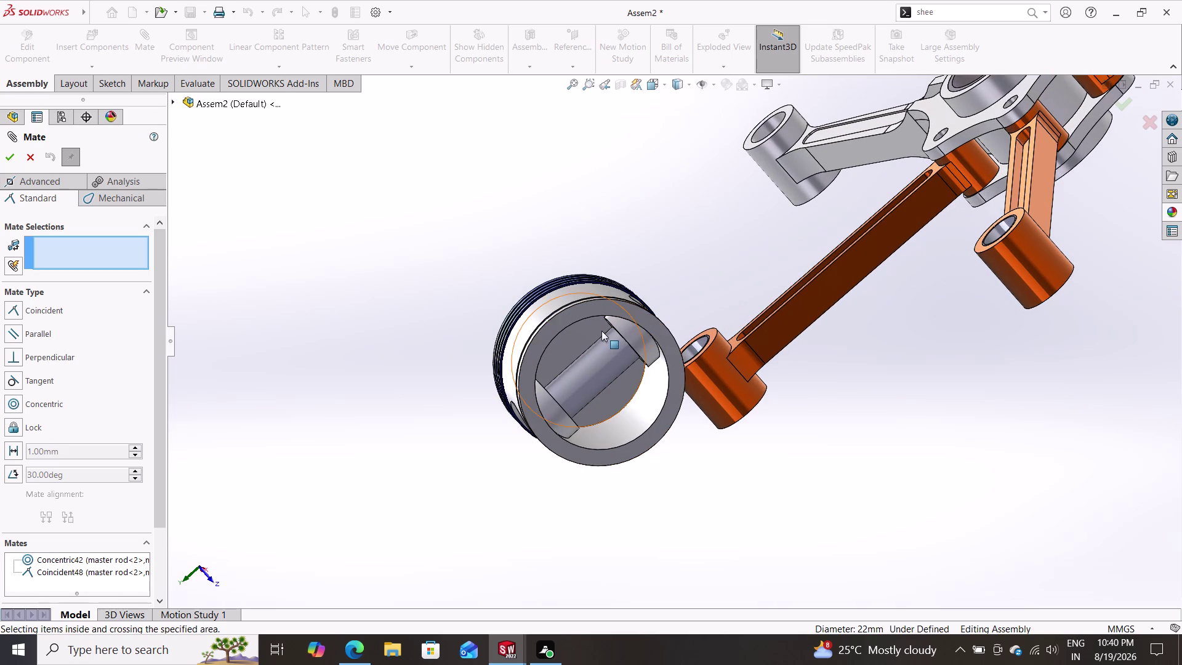
scroll(up, 3)
middle_drag(593, 272, 633, 309)
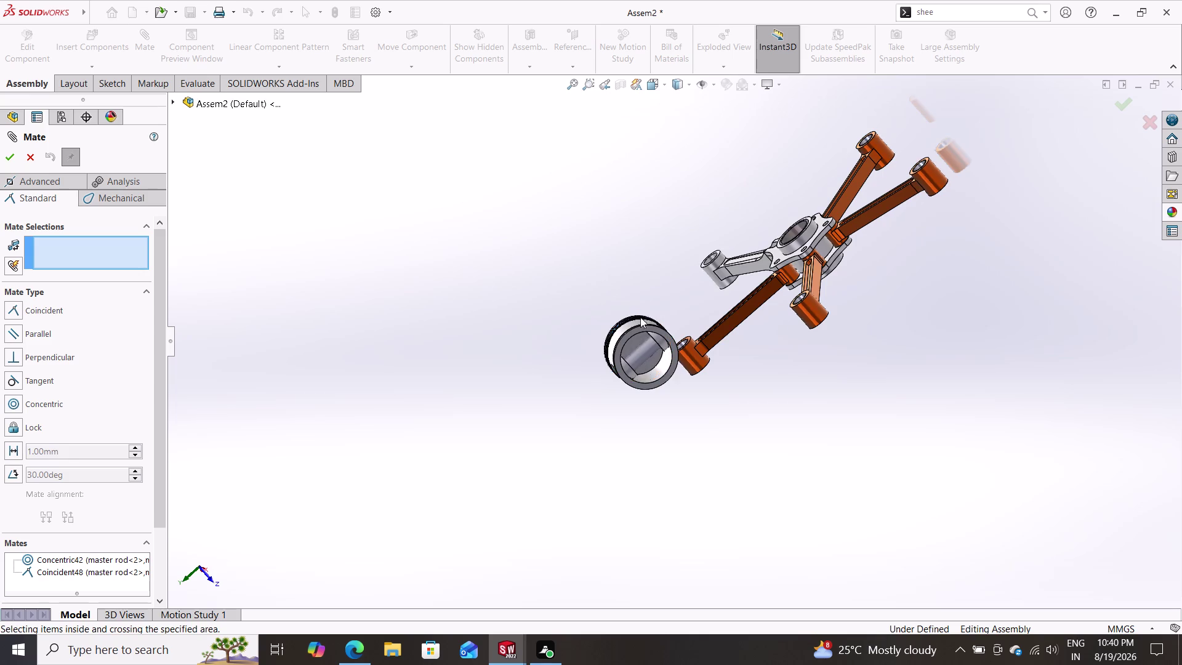
middle_drag(632, 309, 658, 327)
middle_drag(632, 288, 682, 326)
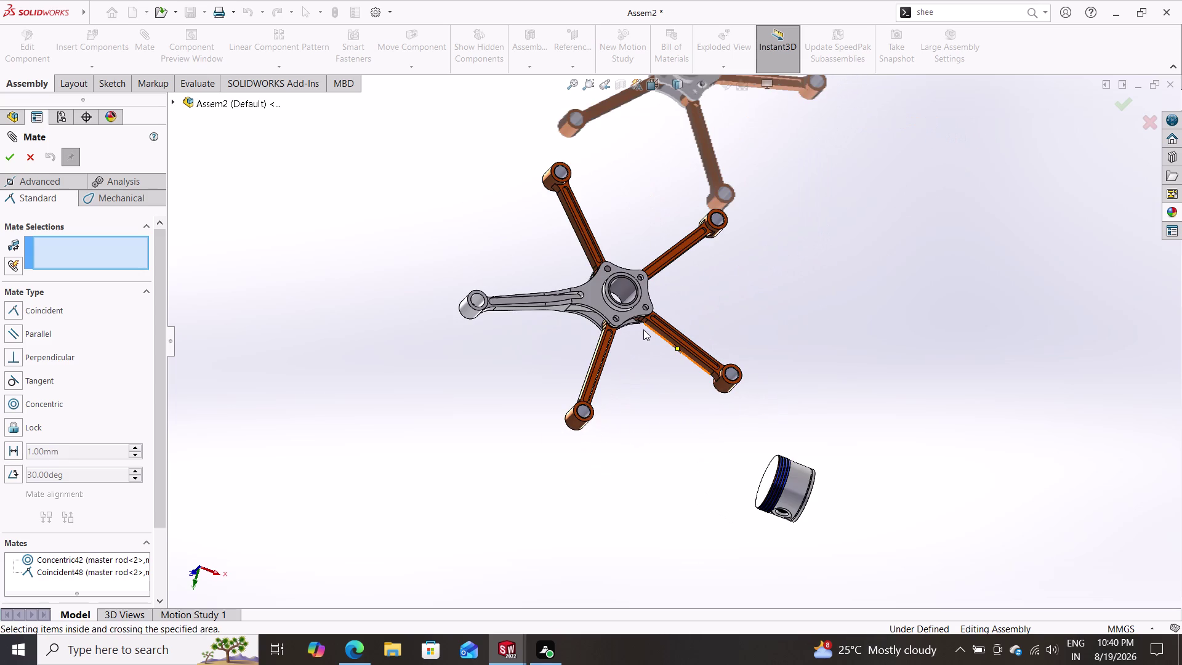
Mate the rod bush upper-2 inner face concentric with the piston pin-2 face.
click(583, 408)
middle_drag(665, 484, 673, 287)
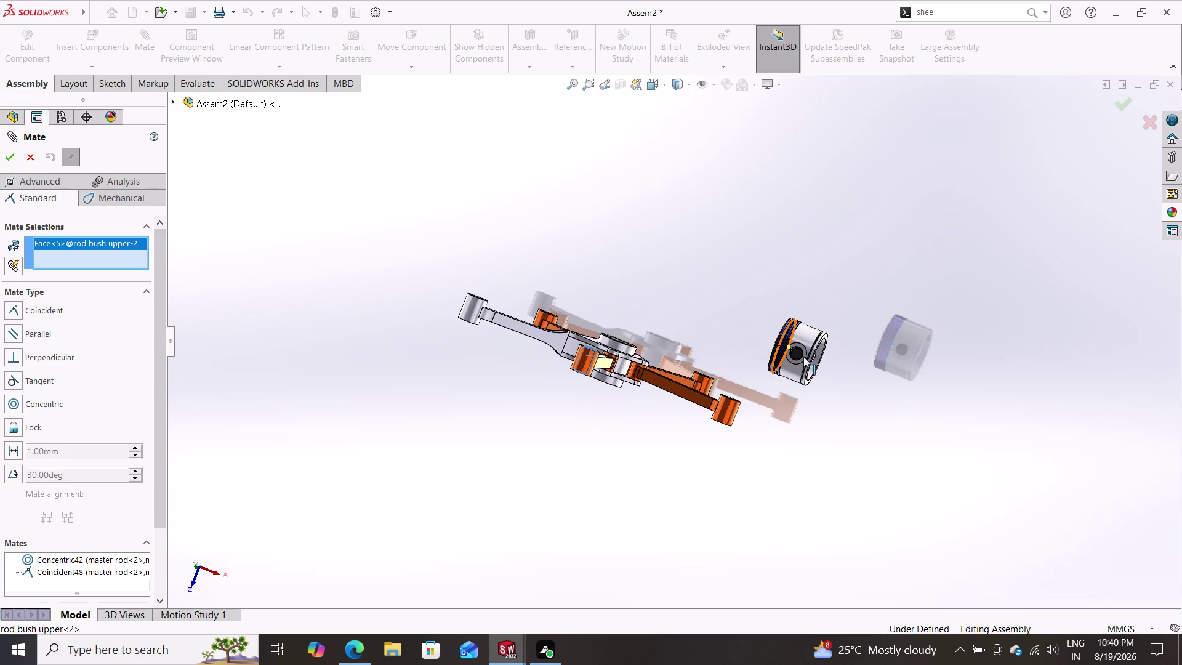
scroll(down, 3)
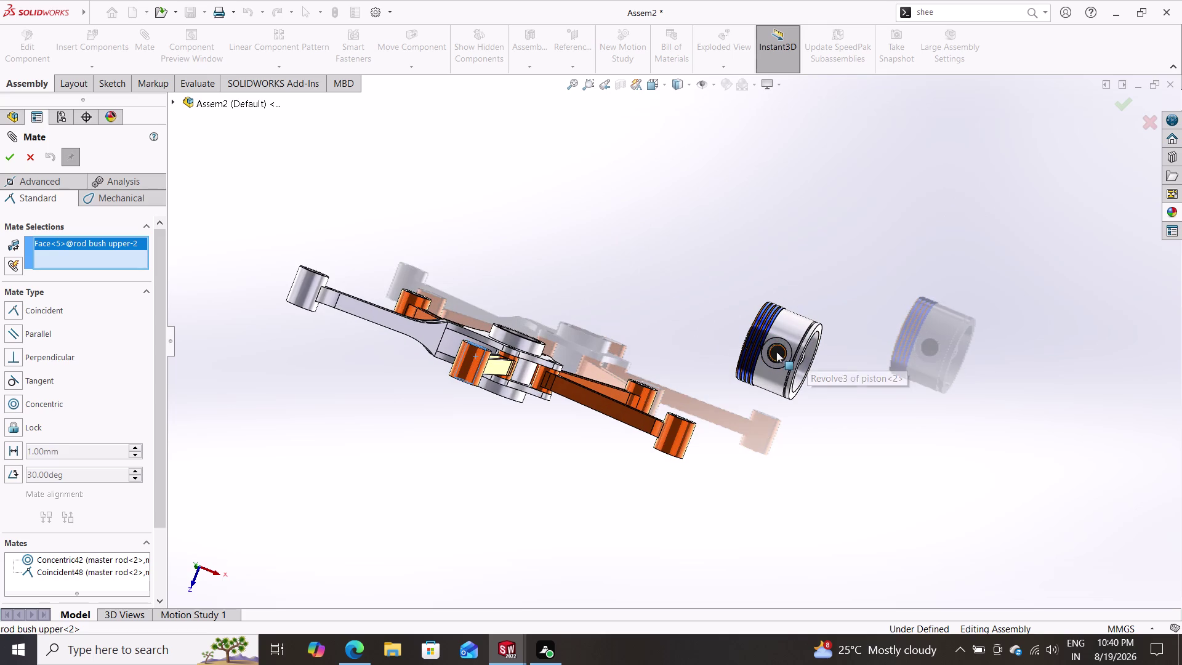
middle_drag(840, 393, 783, 394)
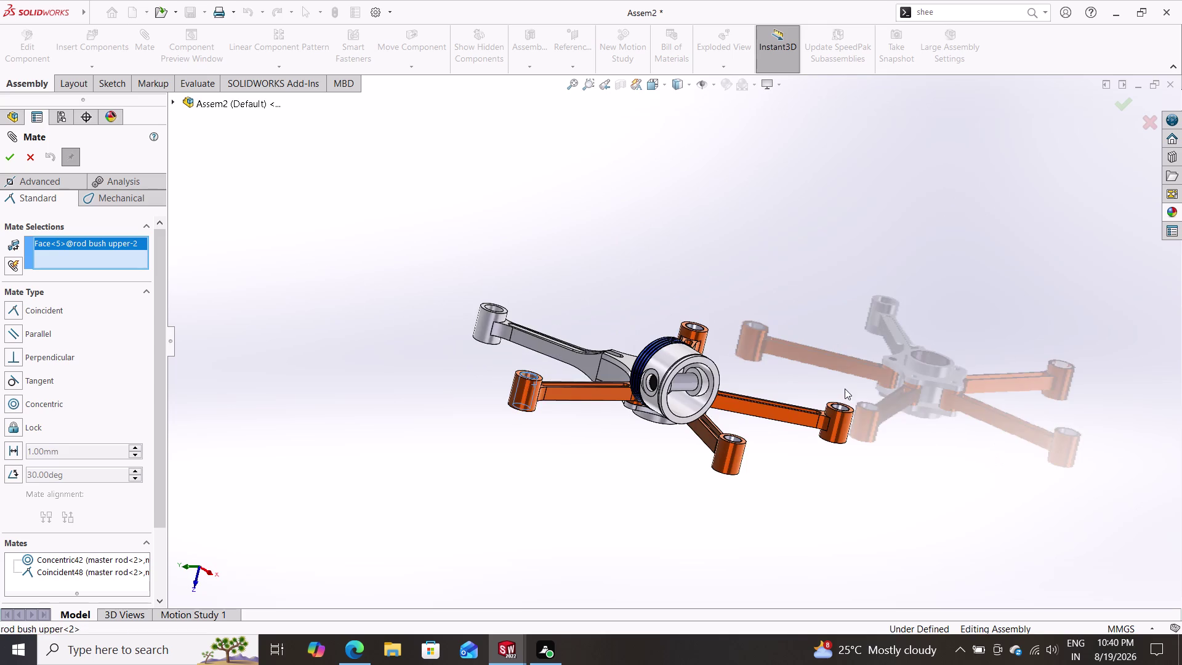
middle_drag(844, 388, 815, 382)
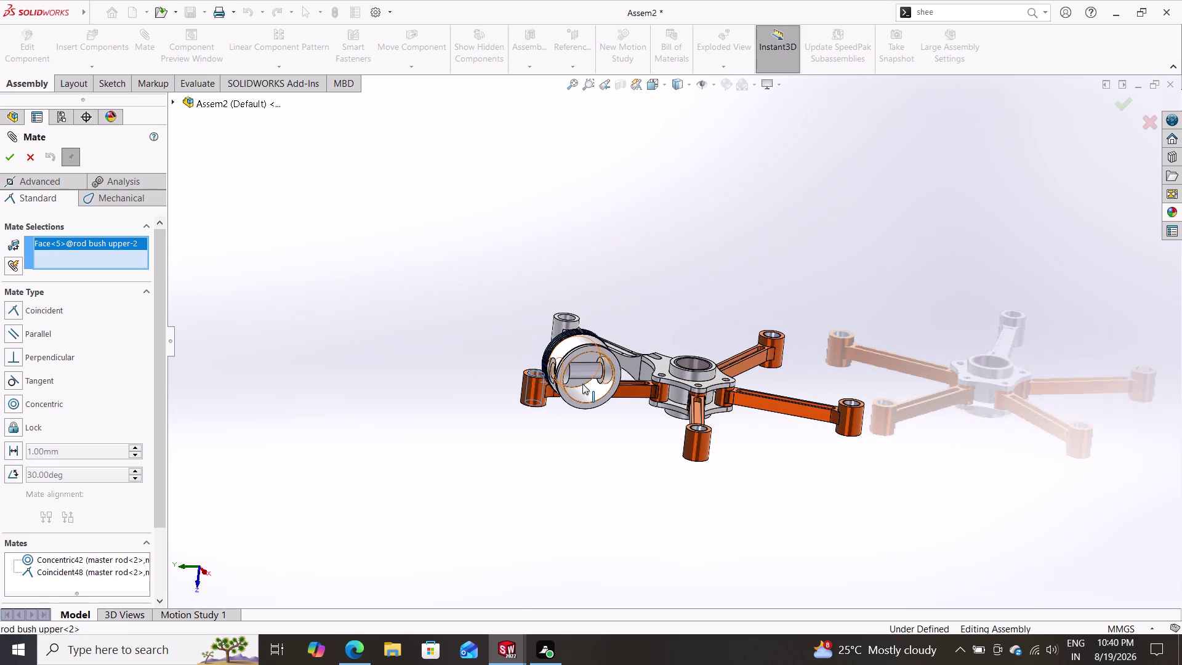
scroll(down, 3)
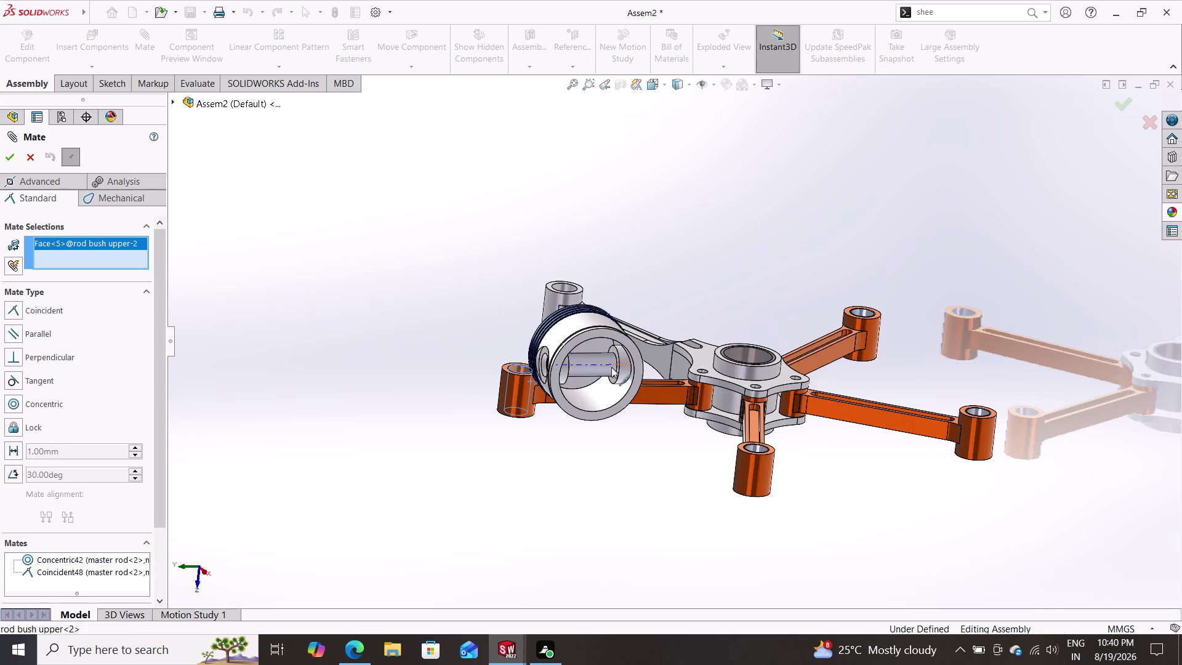
scroll(down, 3)
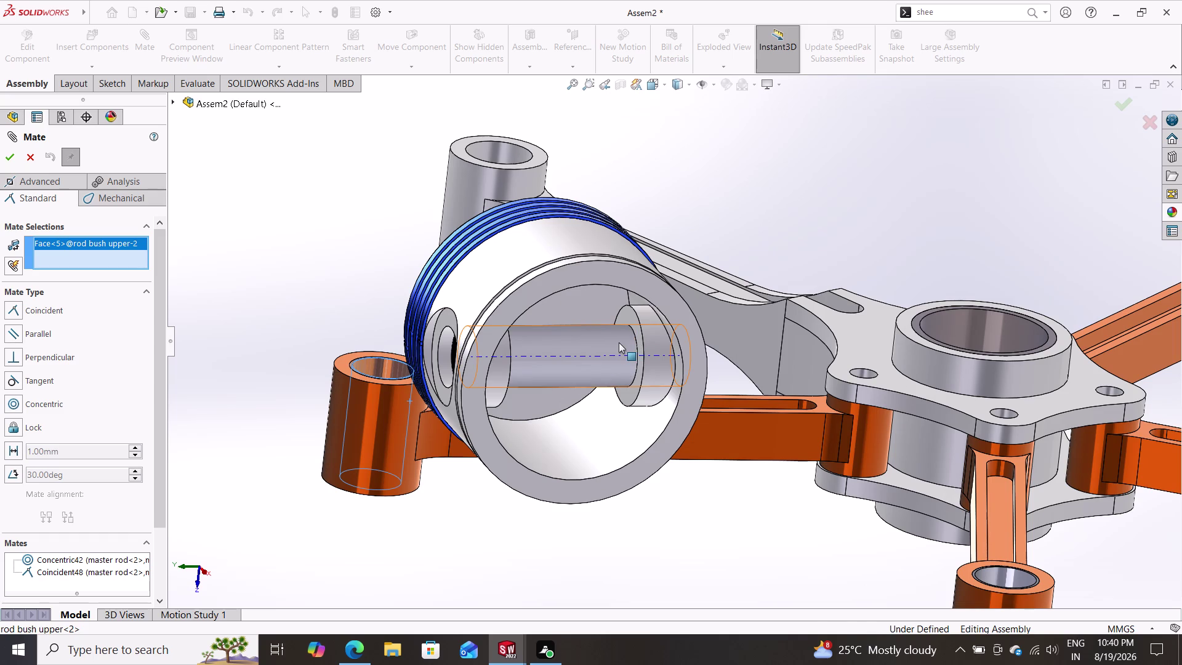
click(618, 343)
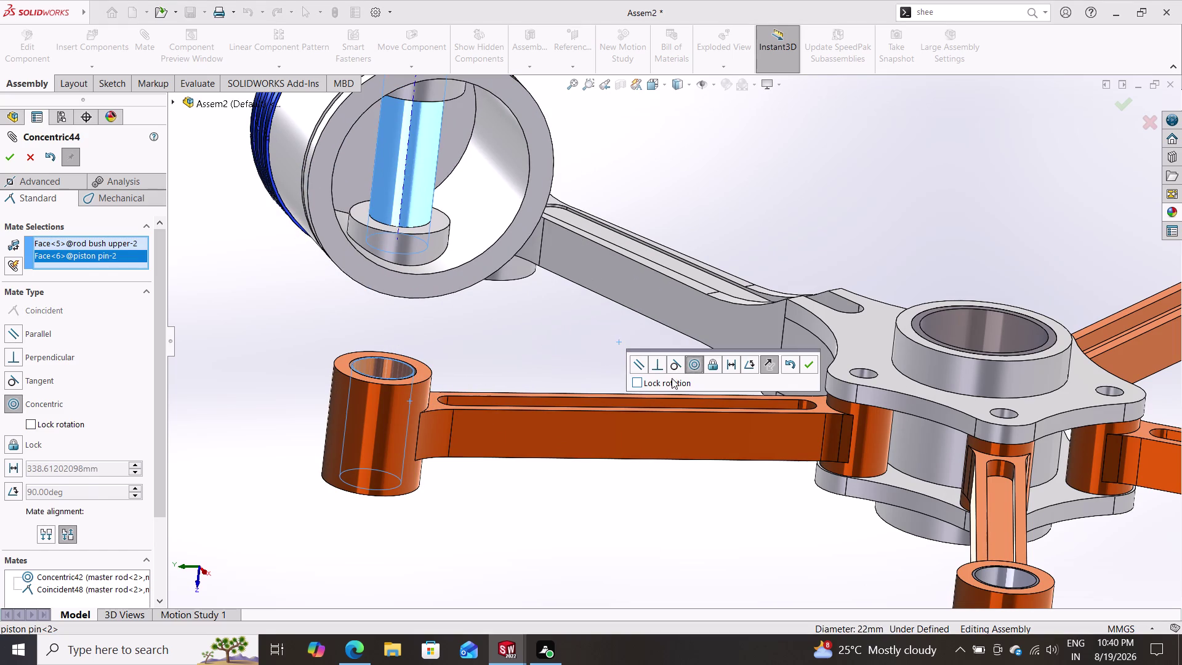
click(811, 365)
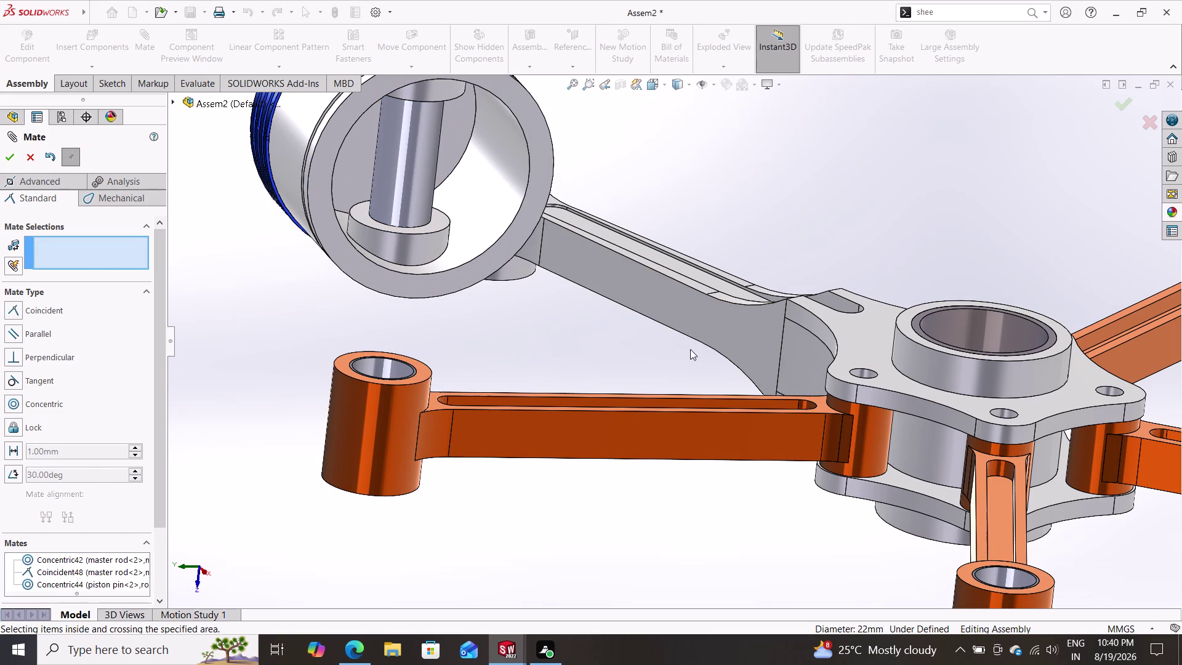
Swing the piston around the upper rod bush to check its remaining freedom.
scroll(down, 3)
scroll(up, 3)
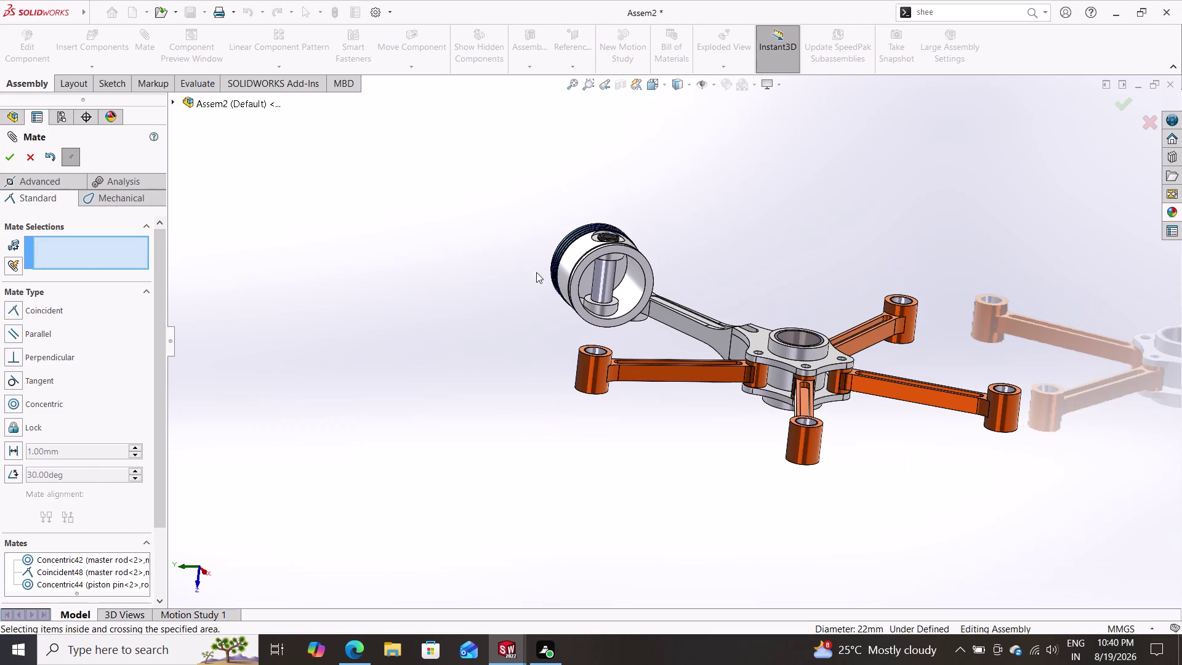
drag(581, 239, 557, 328)
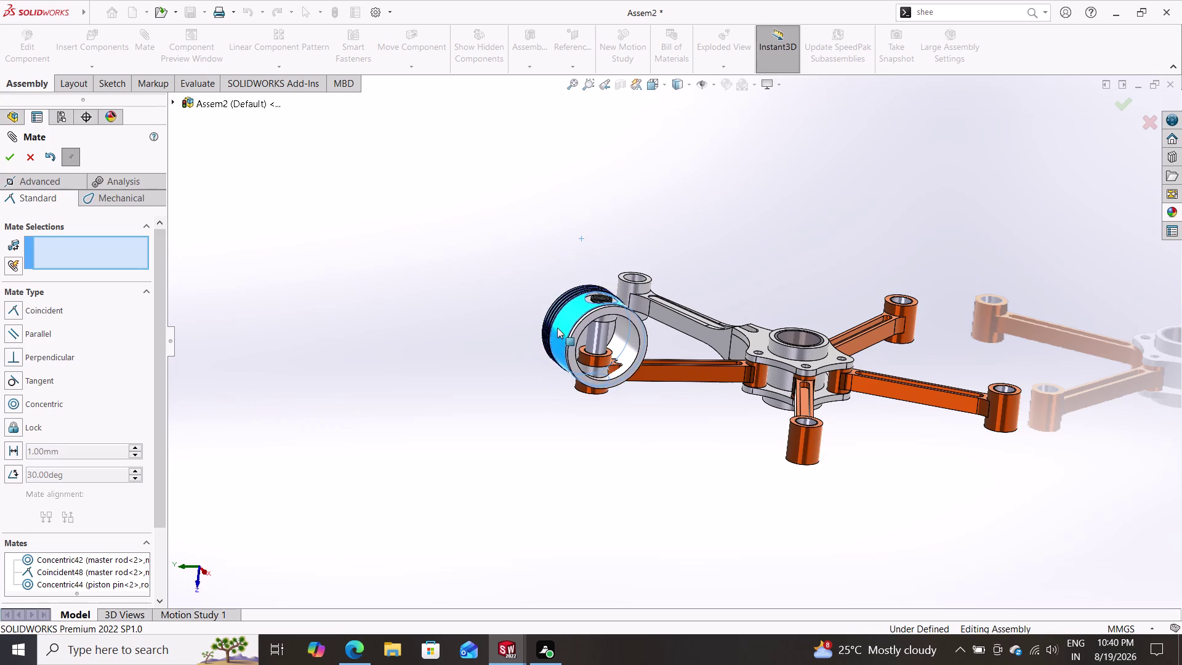
drag(557, 327, 576, 375)
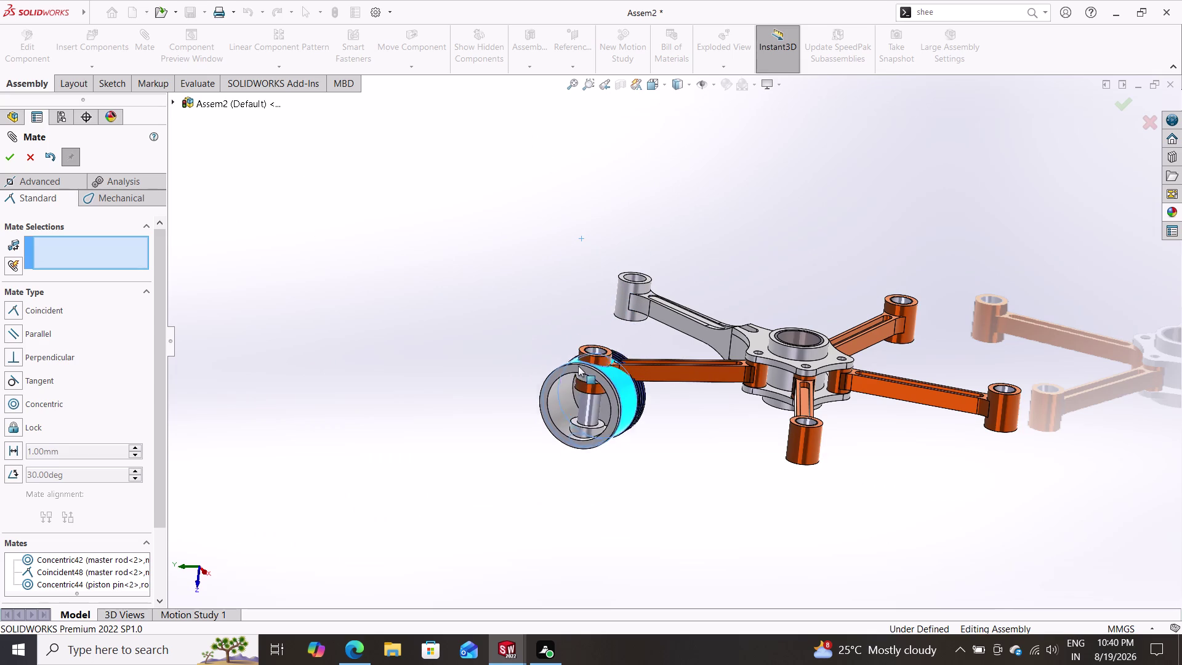
drag(575, 375, 552, 372)
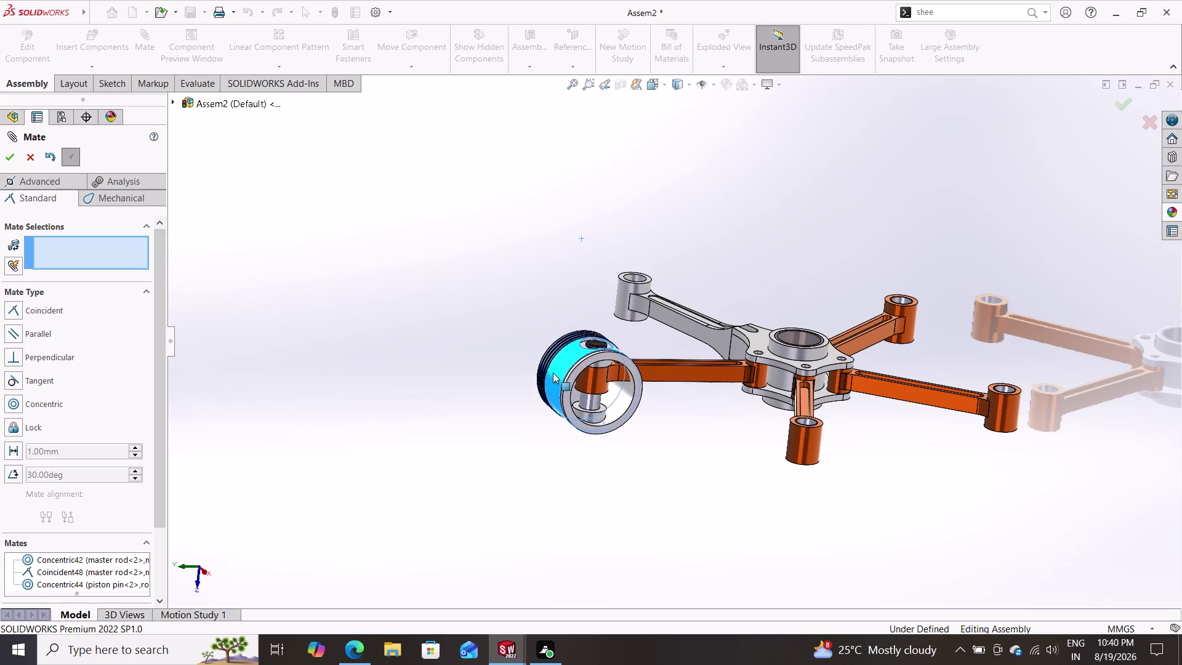
drag(553, 373, 552, 366)
drag(546, 351, 571, 388)
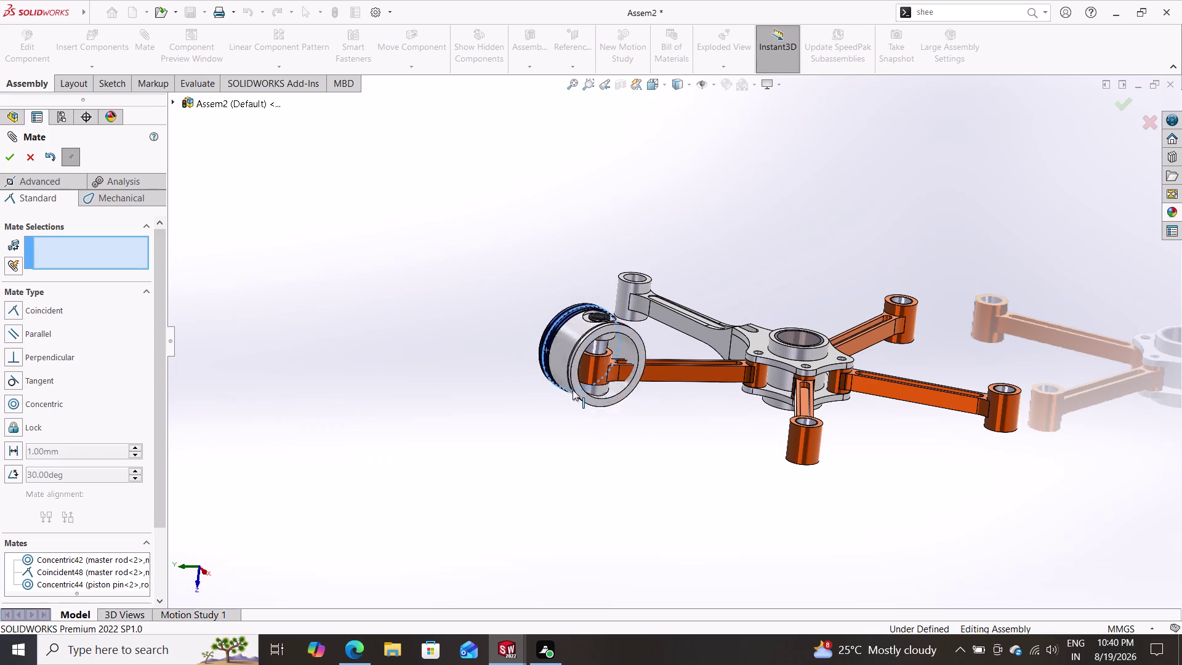
drag(572, 389, 469, 414)
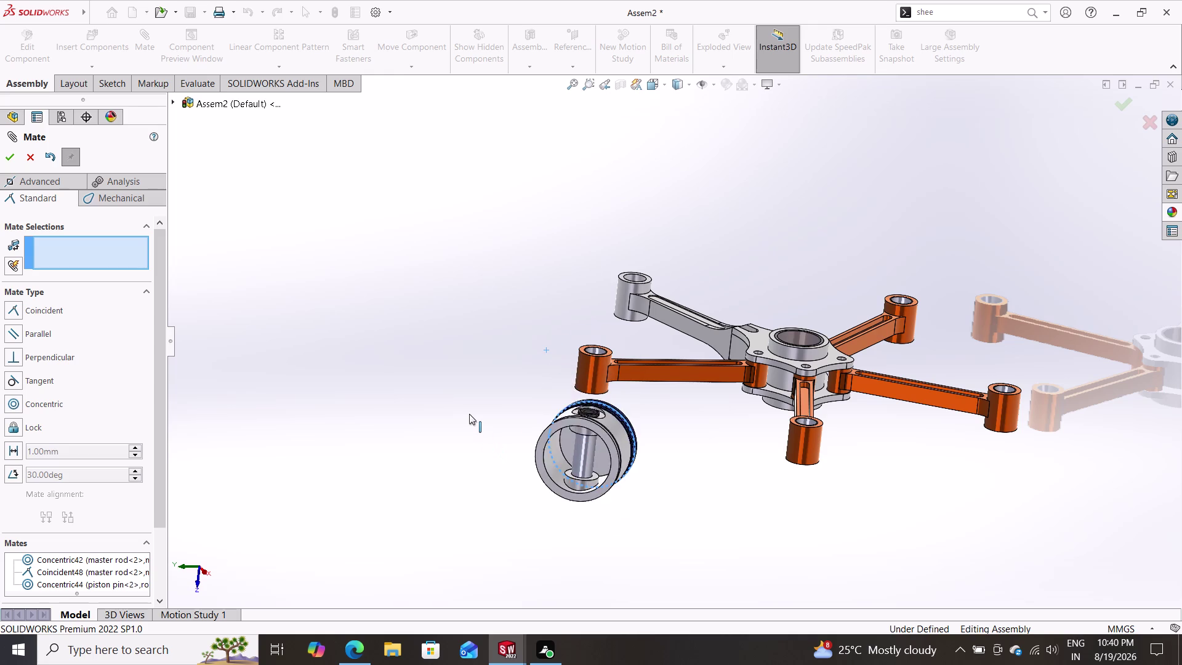
drag(469, 414, 479, 388)
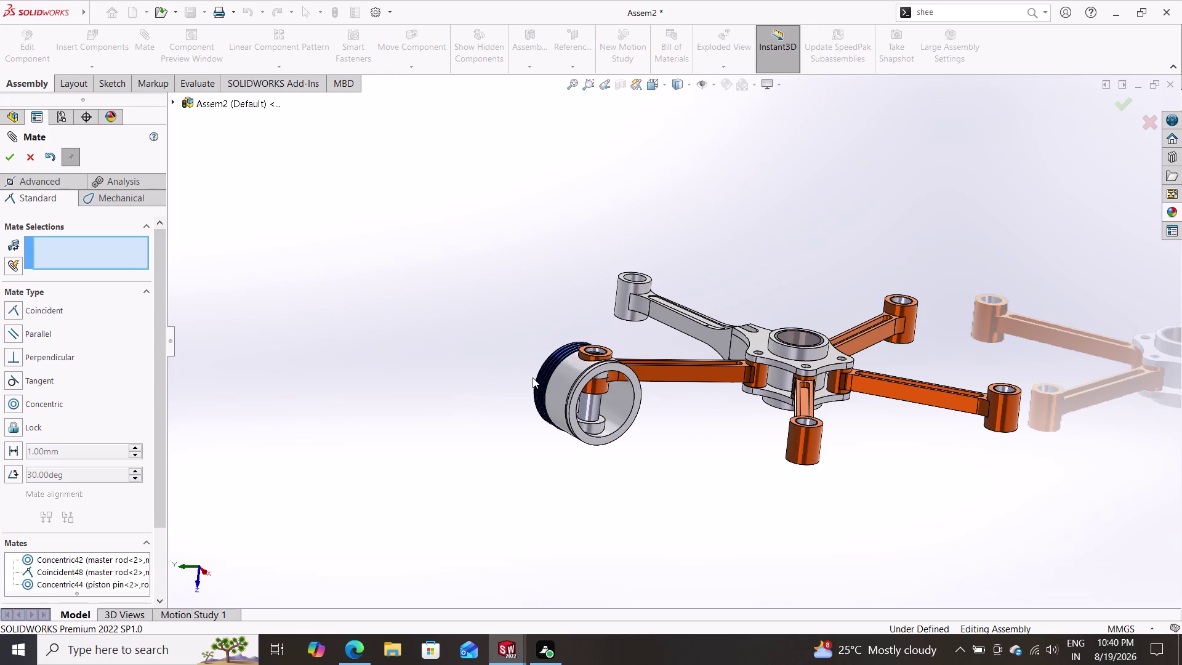
scroll(down, 3)
scroll(up, 3)
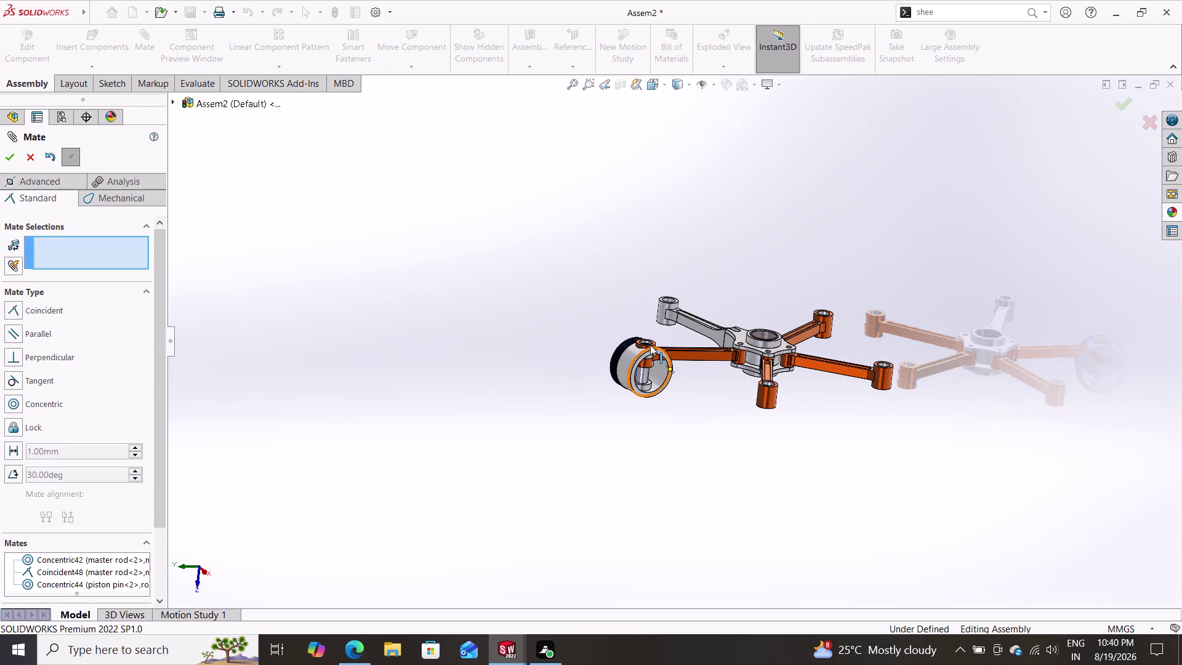
scroll(down, 3)
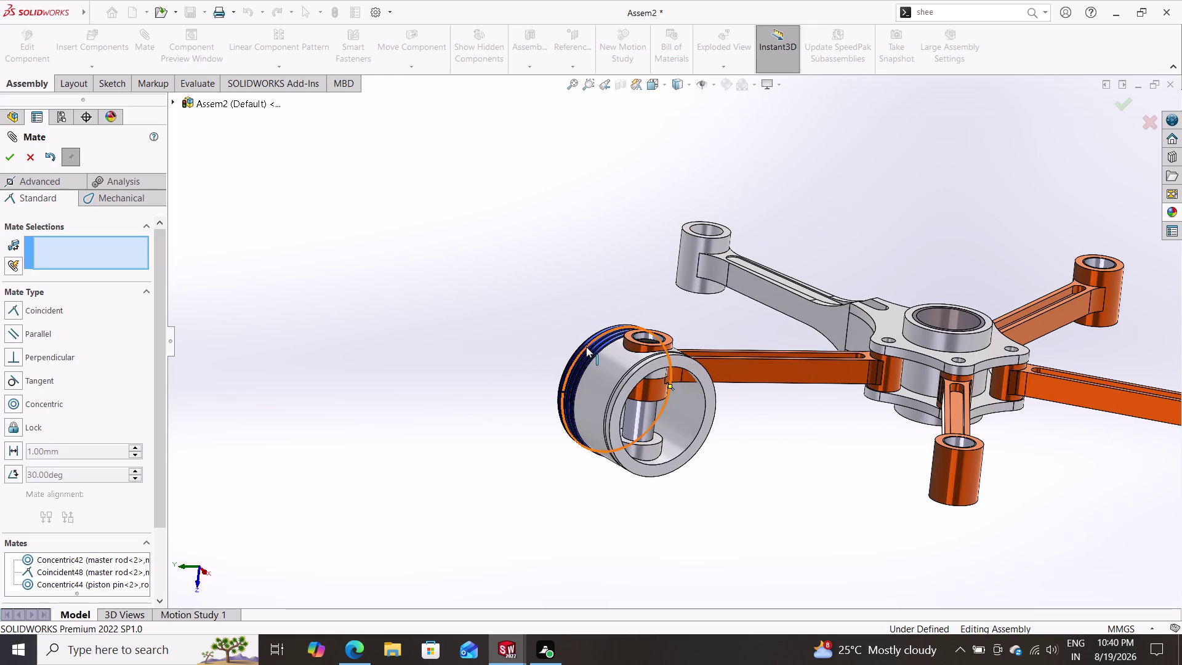
Drag the piston over the orange articulated rod's small end and view its underside.
drag(586, 346, 708, 368)
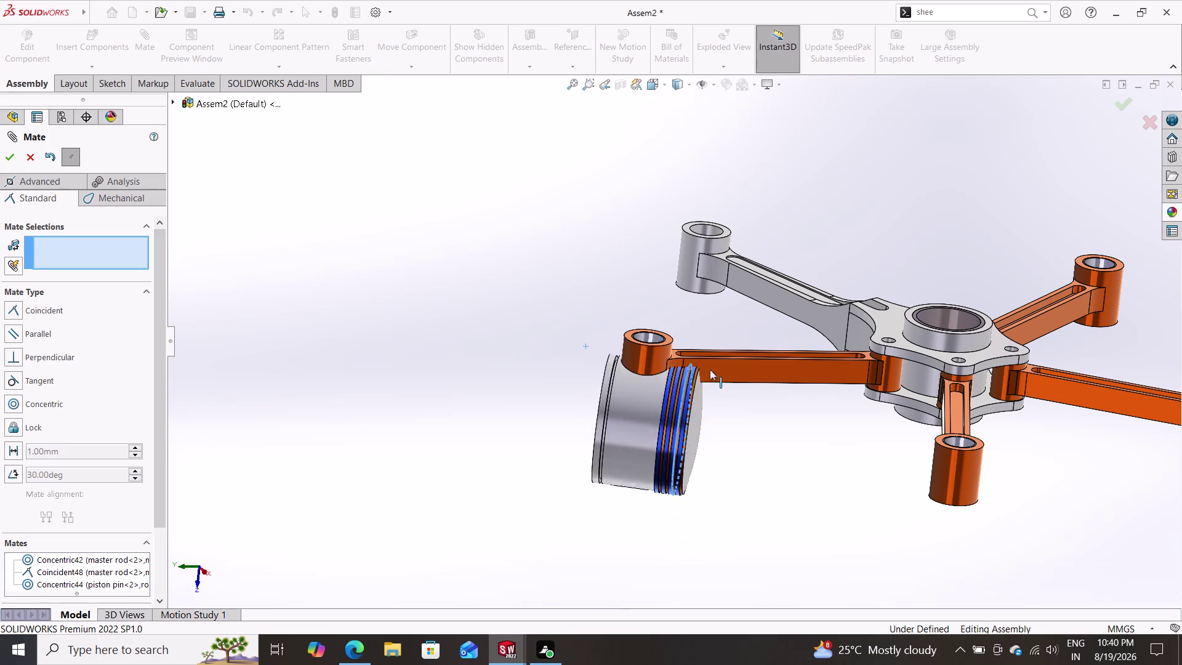
drag(708, 368, 480, 355)
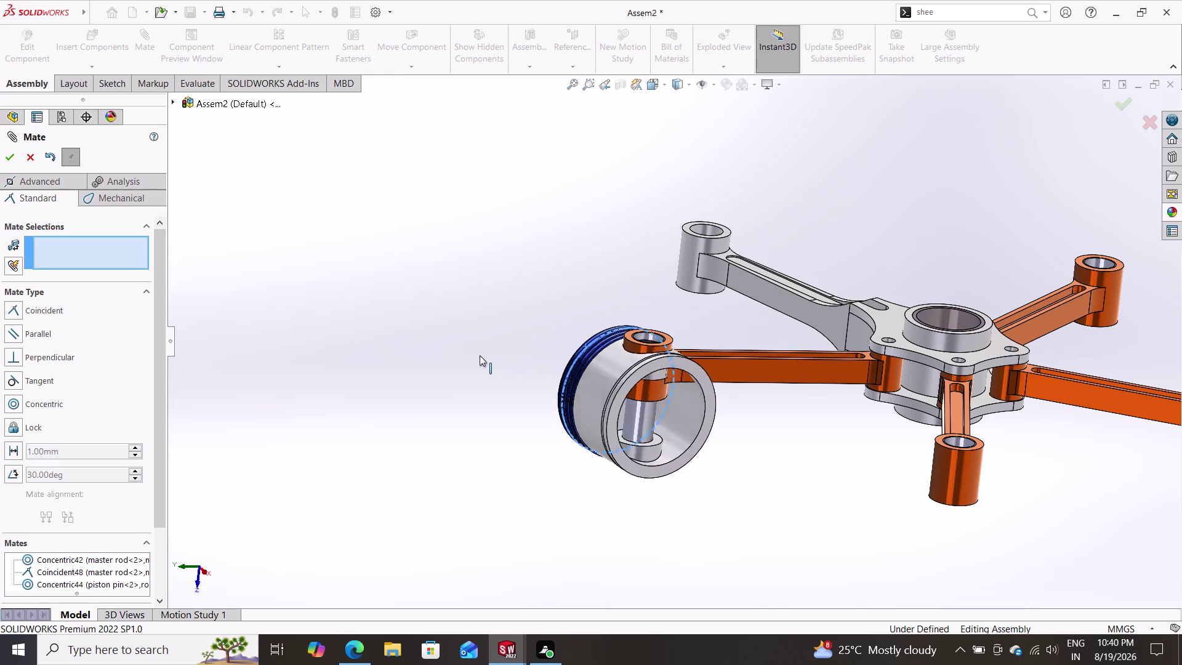
drag(480, 354, 659, 443)
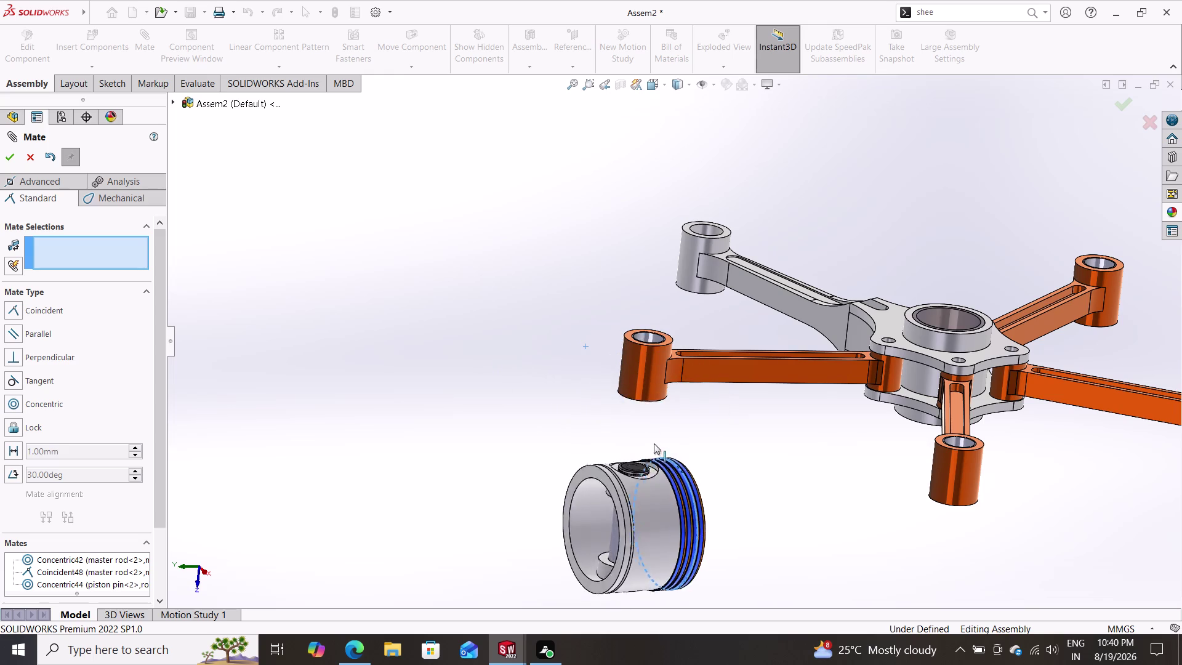
drag(659, 443, 595, 315)
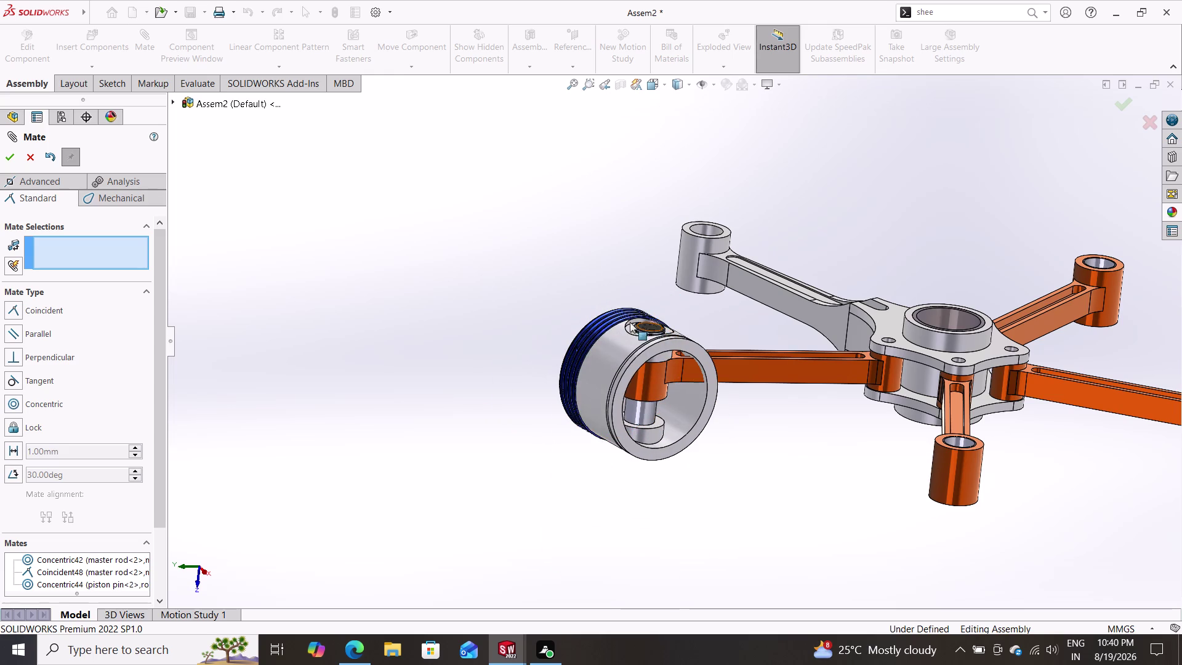
drag(597, 311, 580, 352)
drag(595, 349, 604, 400)
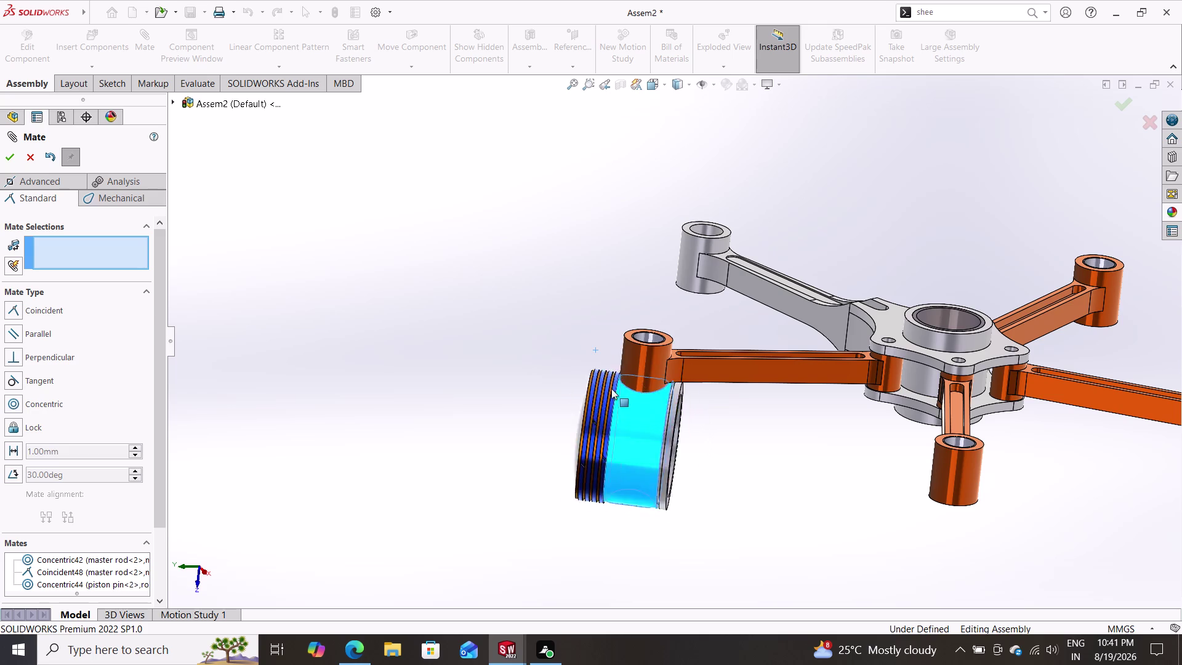
drag(604, 400, 641, 401)
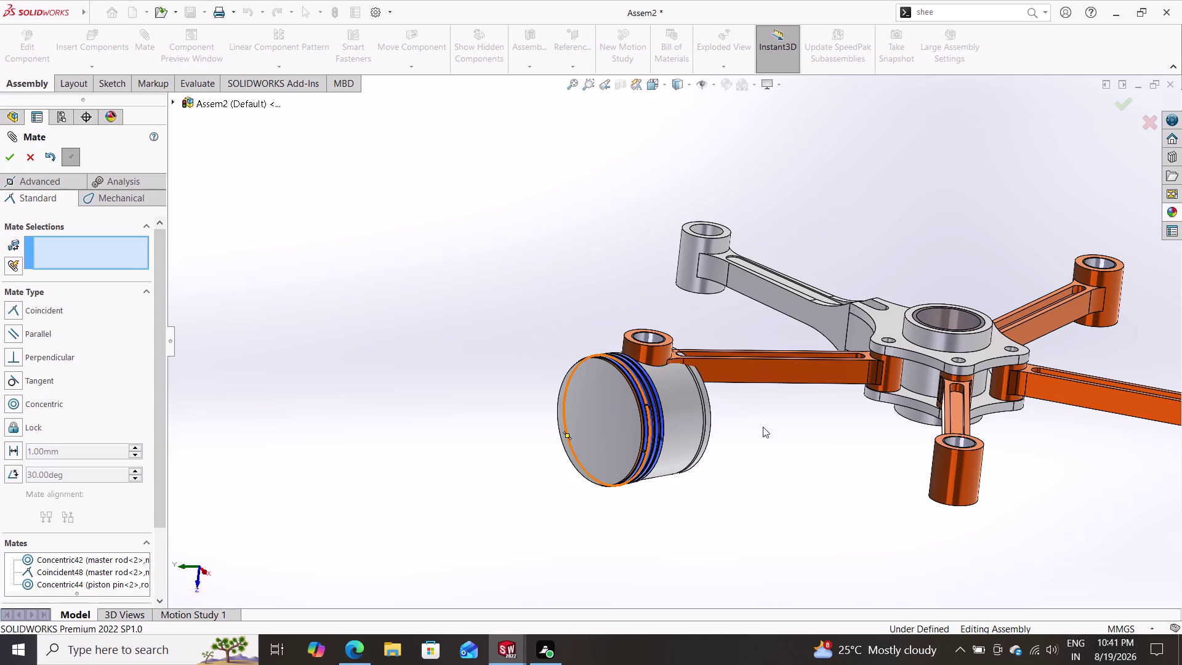
middle_drag(793, 435, 733, 440)
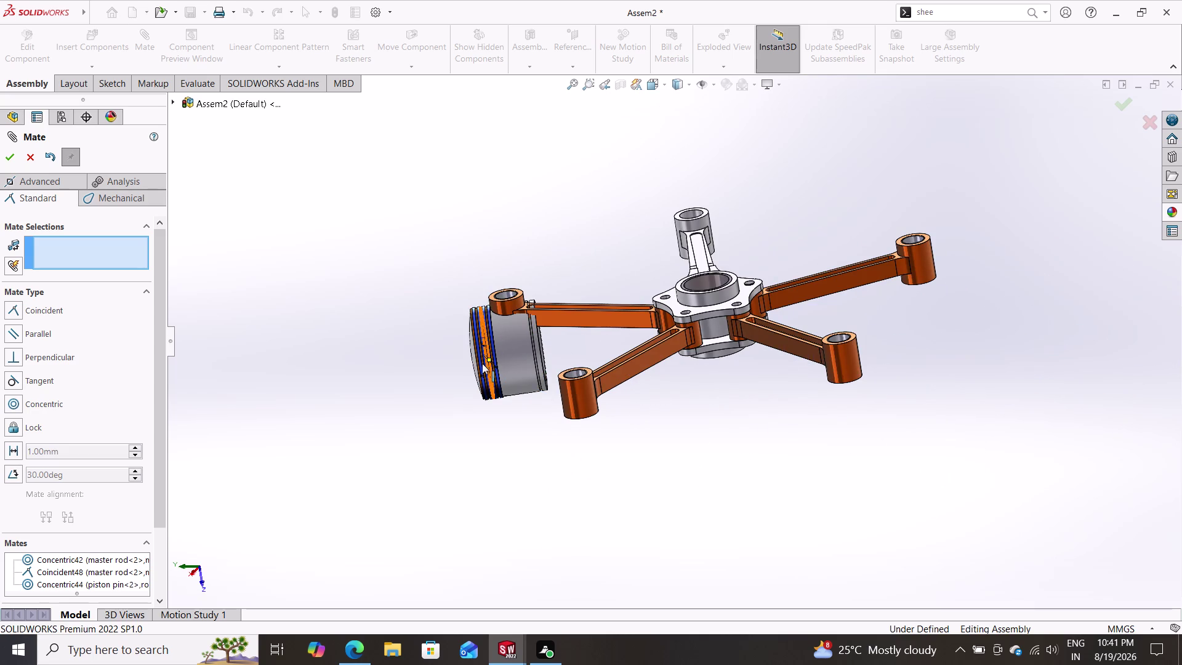
drag(482, 363, 458, 275)
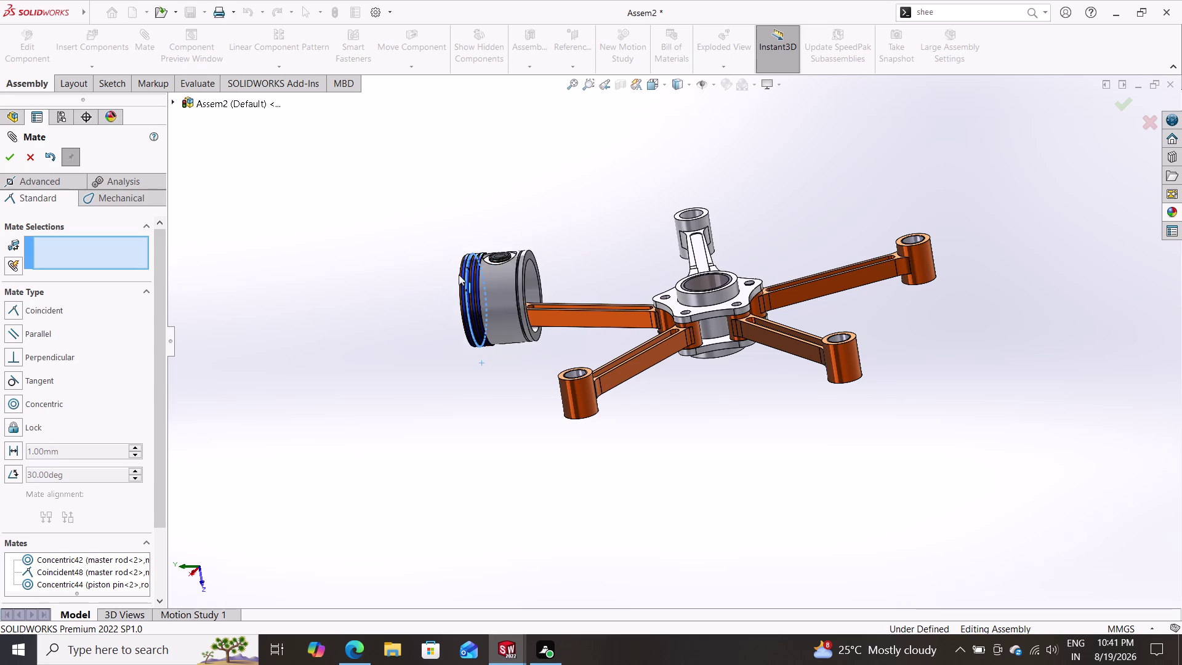
drag(458, 274, 452, 282)
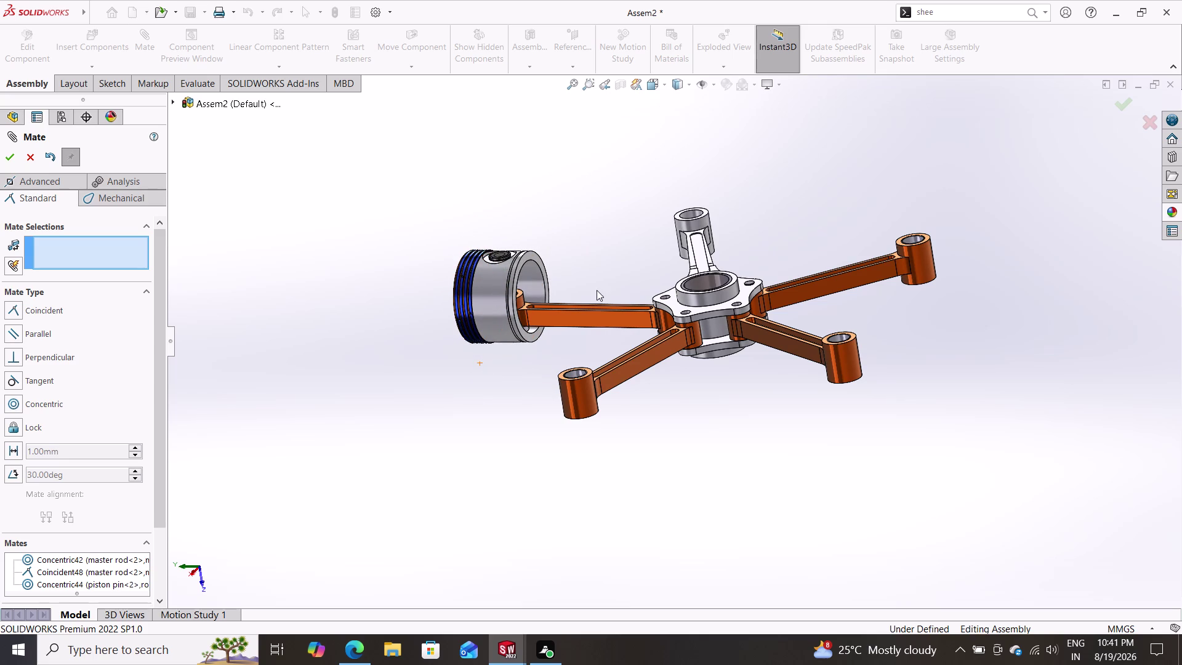
scroll(down, 3)
scroll(down, 3)
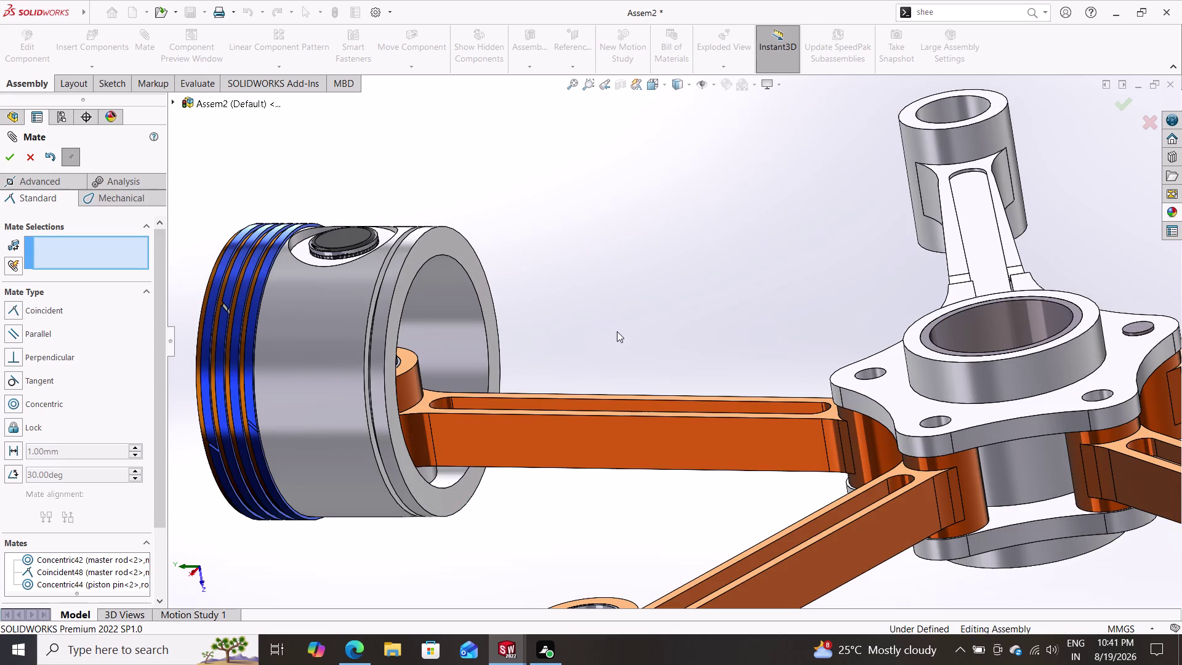
middle_drag(619, 330, 563, 360)
middle_drag(619, 331, 584, 349)
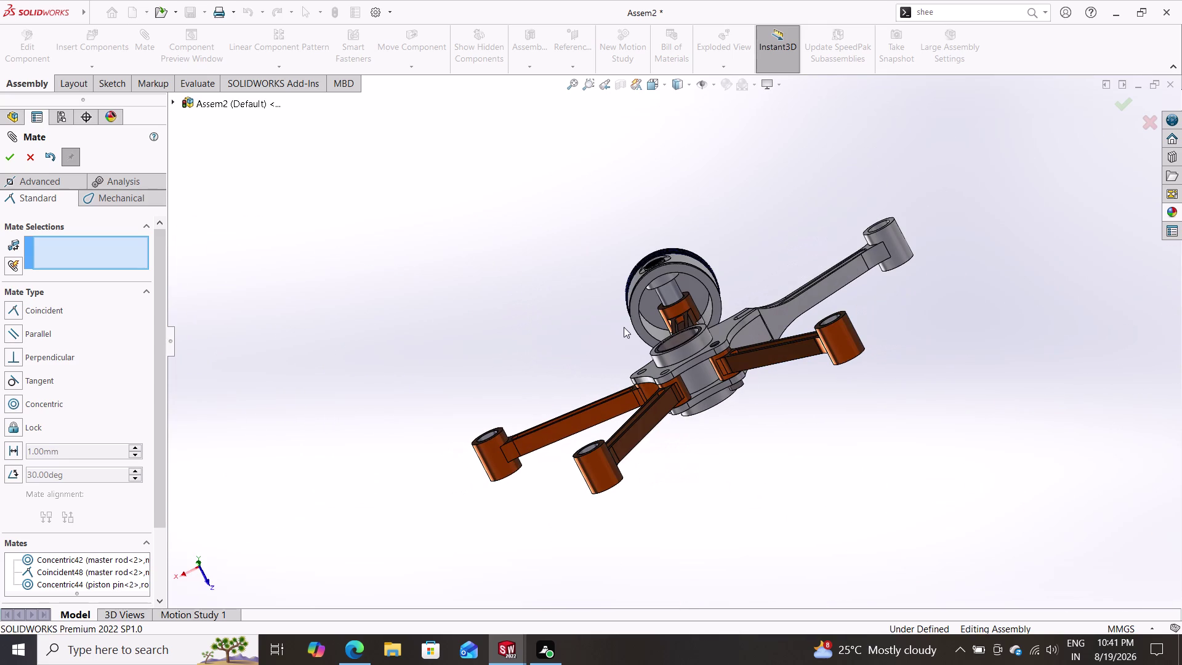
scroll(down, 3)
Tilt the piston over the rod end and pick piston faces, then close the mate setup.
scroll(down, 3)
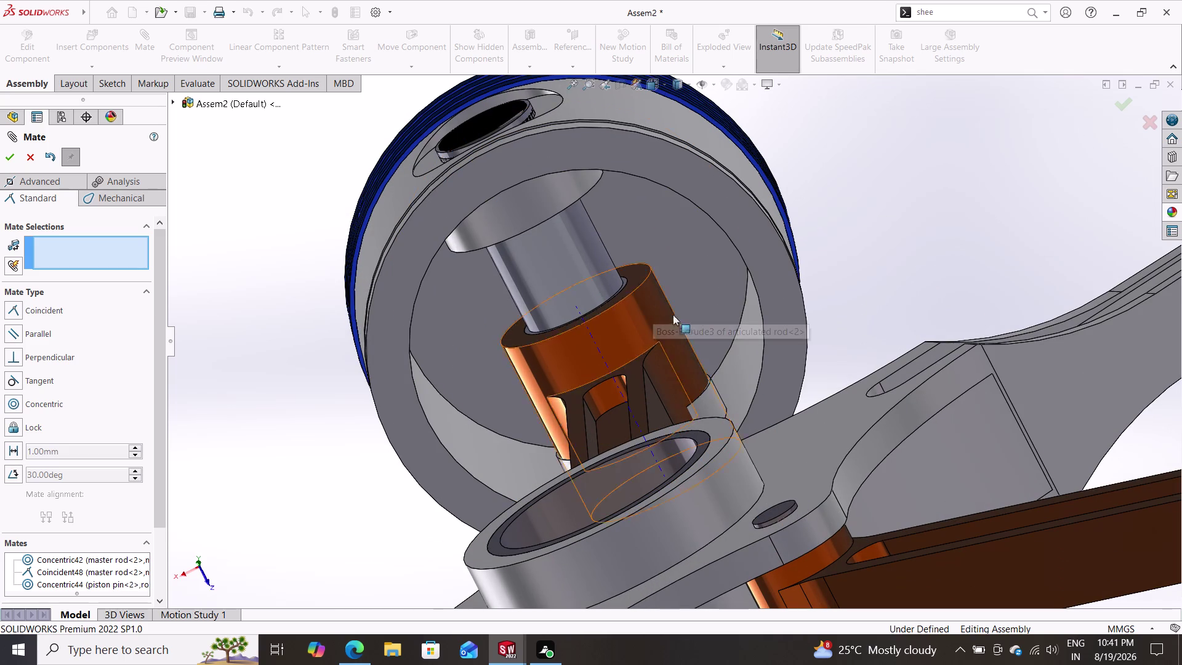
drag(451, 238, 415, 166)
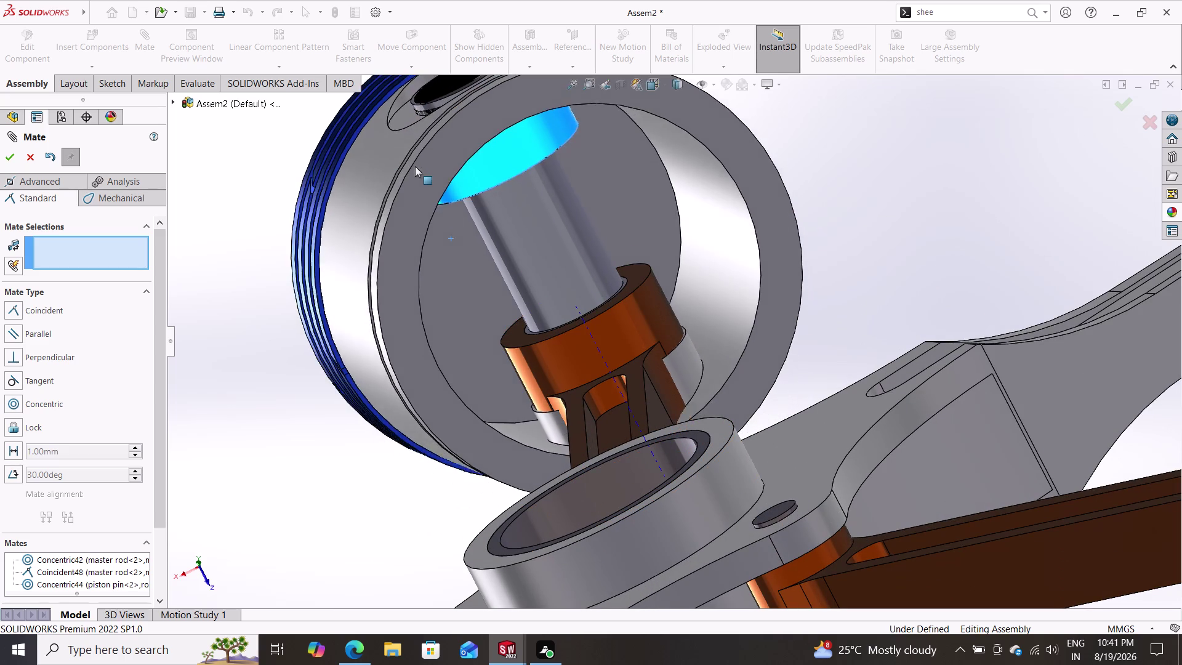
drag(415, 166, 434, 99)
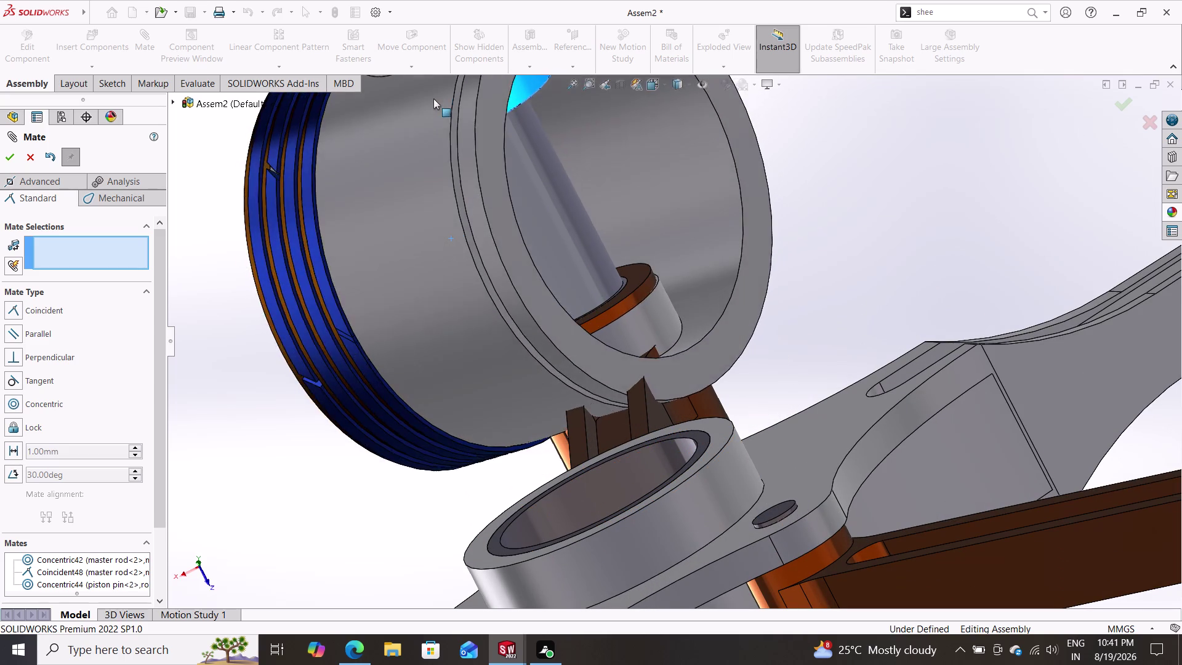
drag(433, 98, 367, 135)
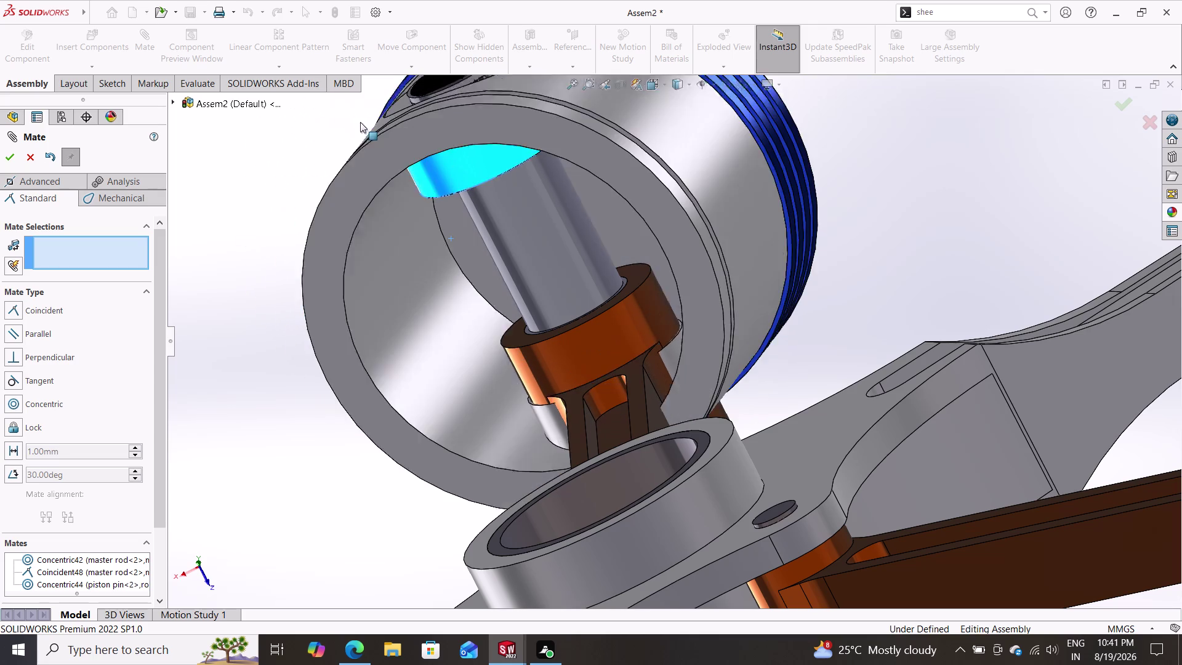
drag(368, 135, 365, 131)
click(351, 105)
drag(351, 104, 349, 98)
click(349, 93)
drag(348, 93, 352, 62)
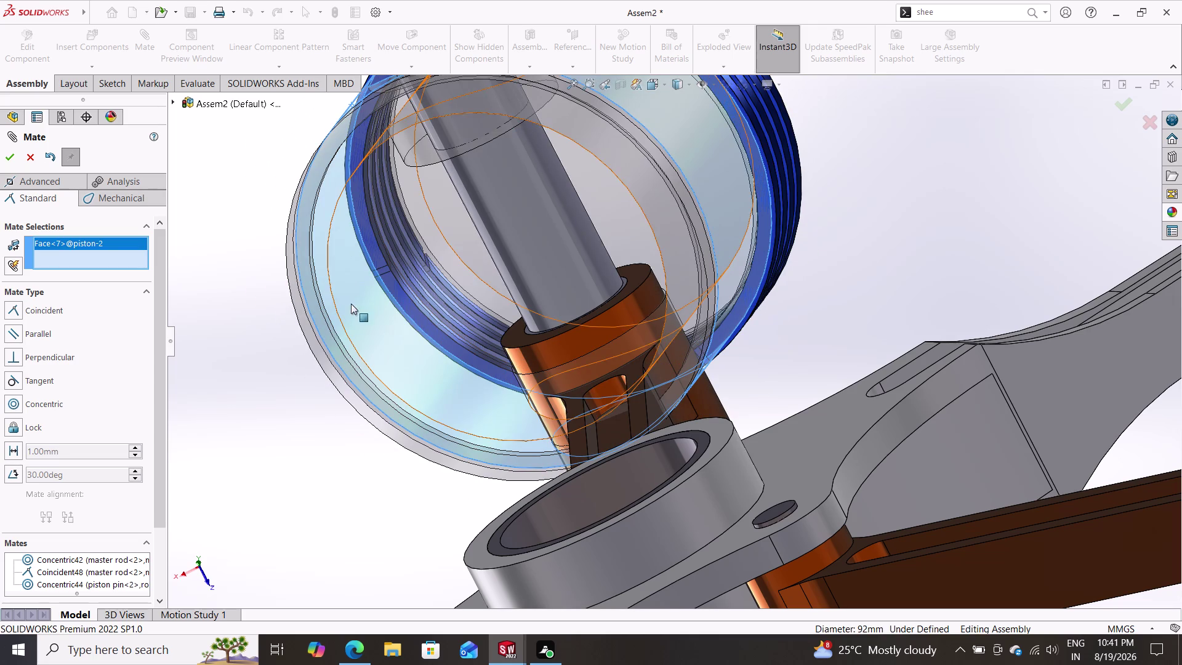
click(34, 157)
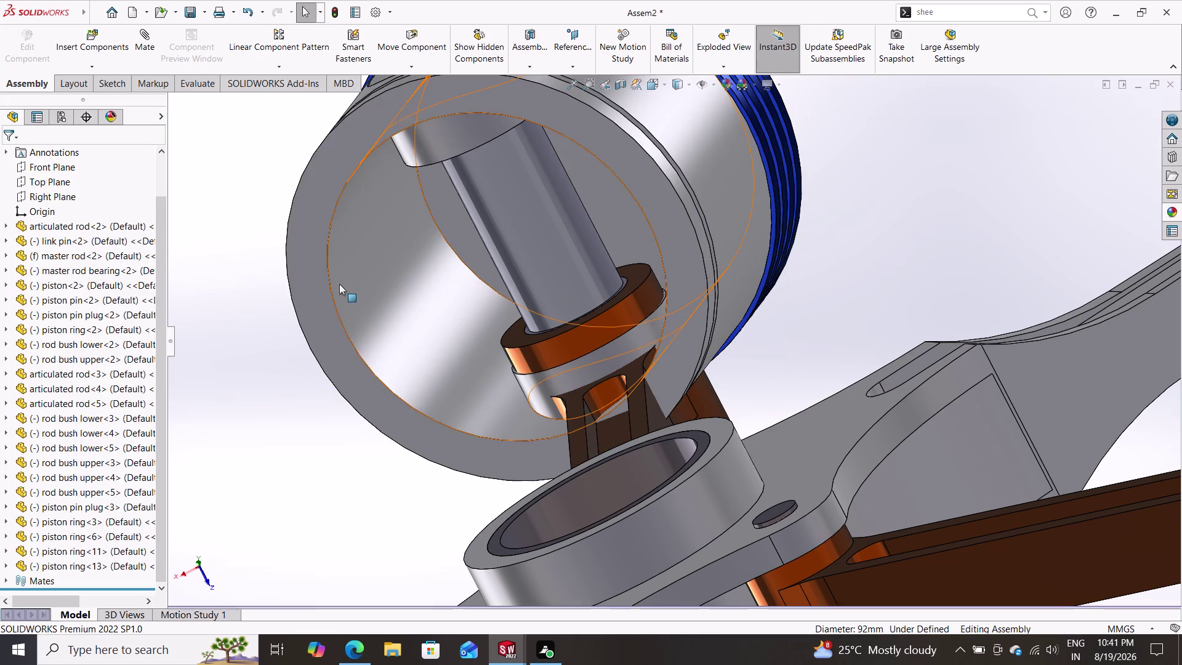
Reposition the piston above the articulated rod end with Move Component.
drag(339, 283, 307, 195)
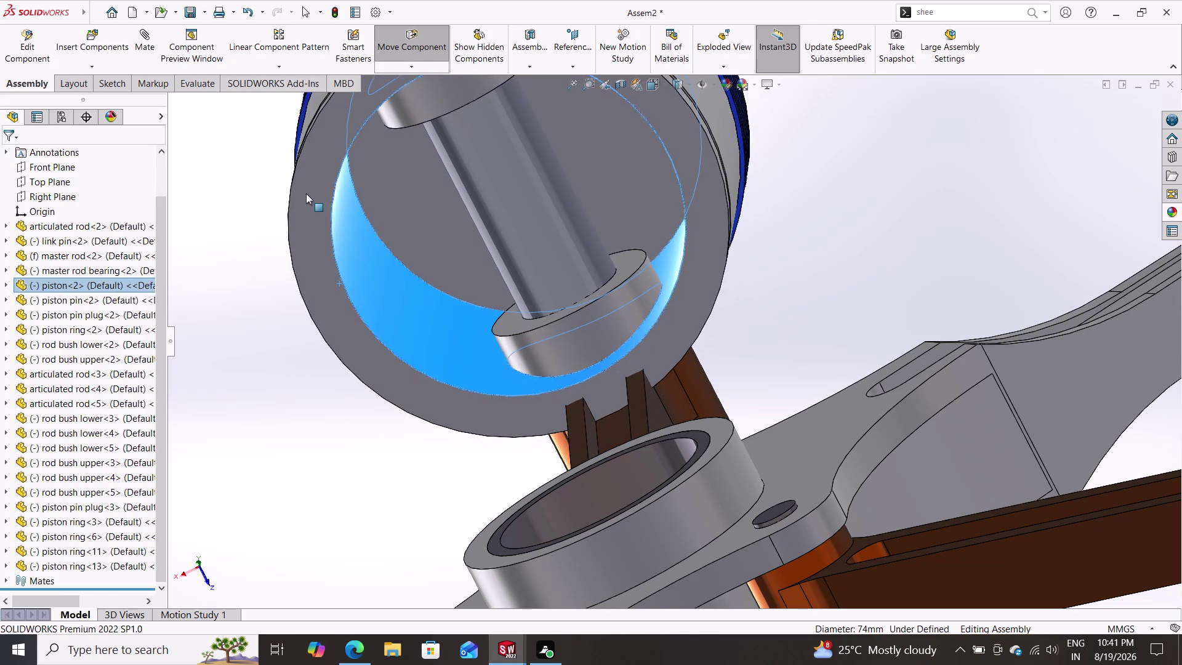
drag(307, 196, 271, 146)
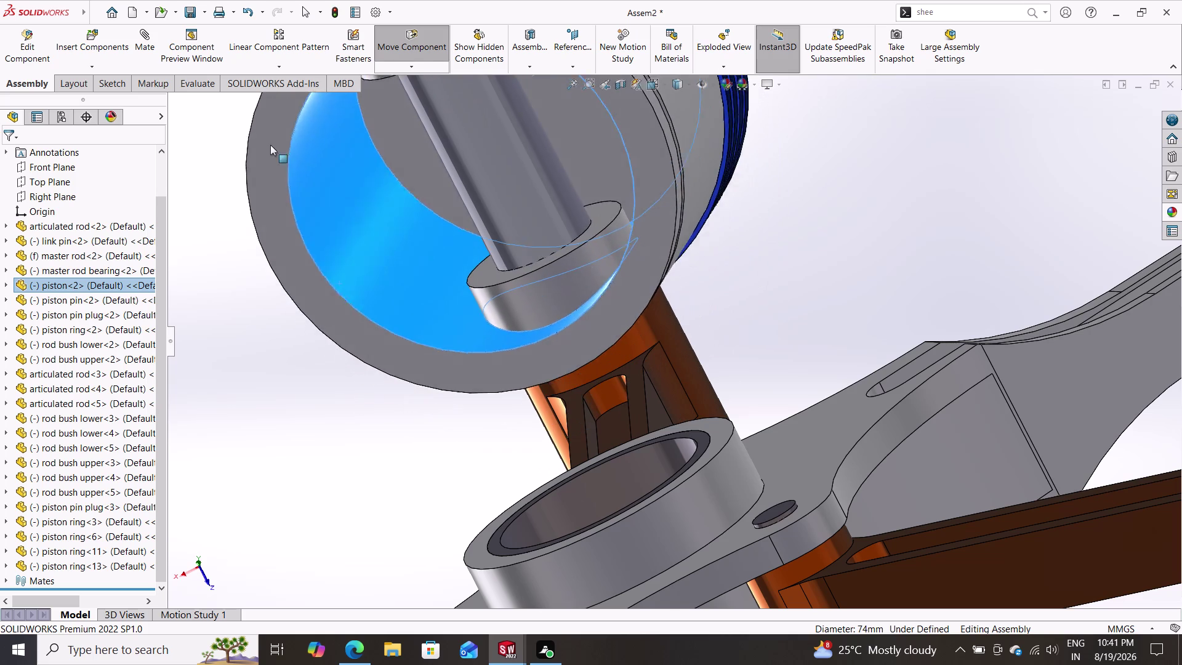
drag(271, 145, 236, 65)
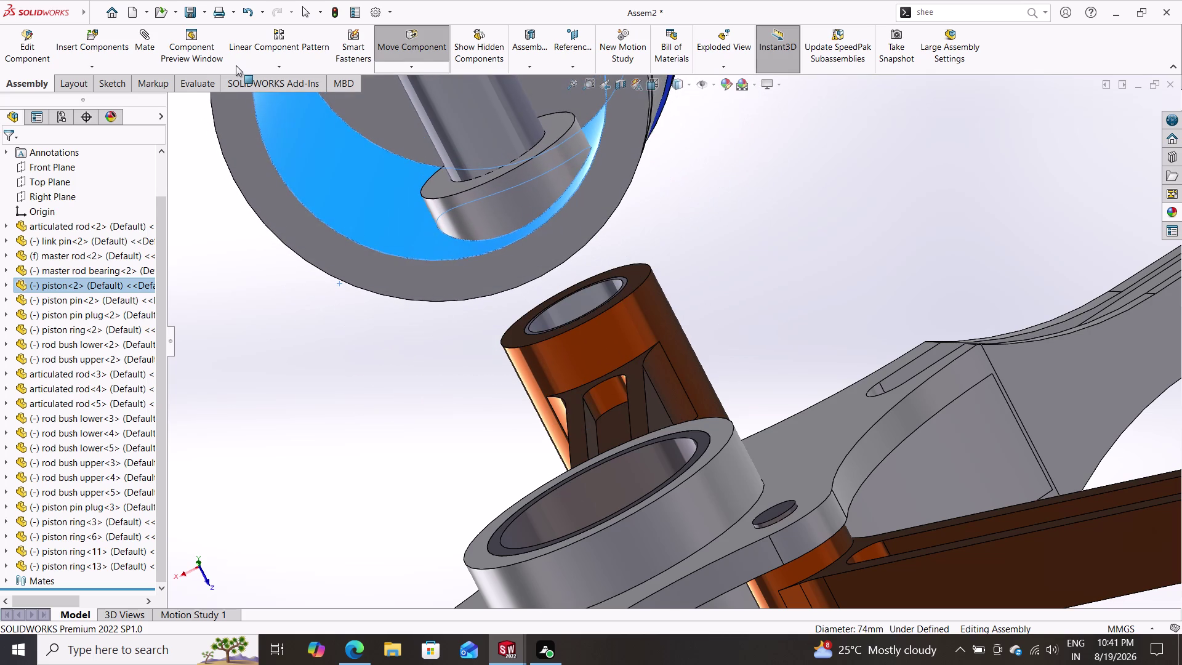
drag(236, 66, 335, 274)
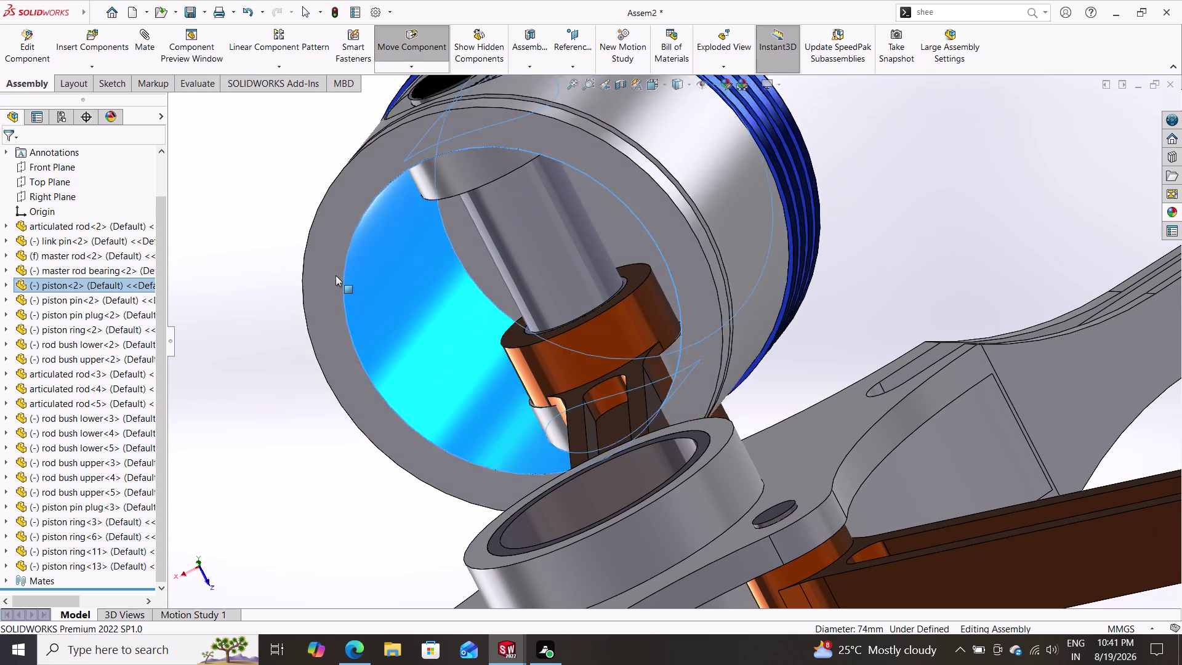
drag(334, 275, 313, 220)
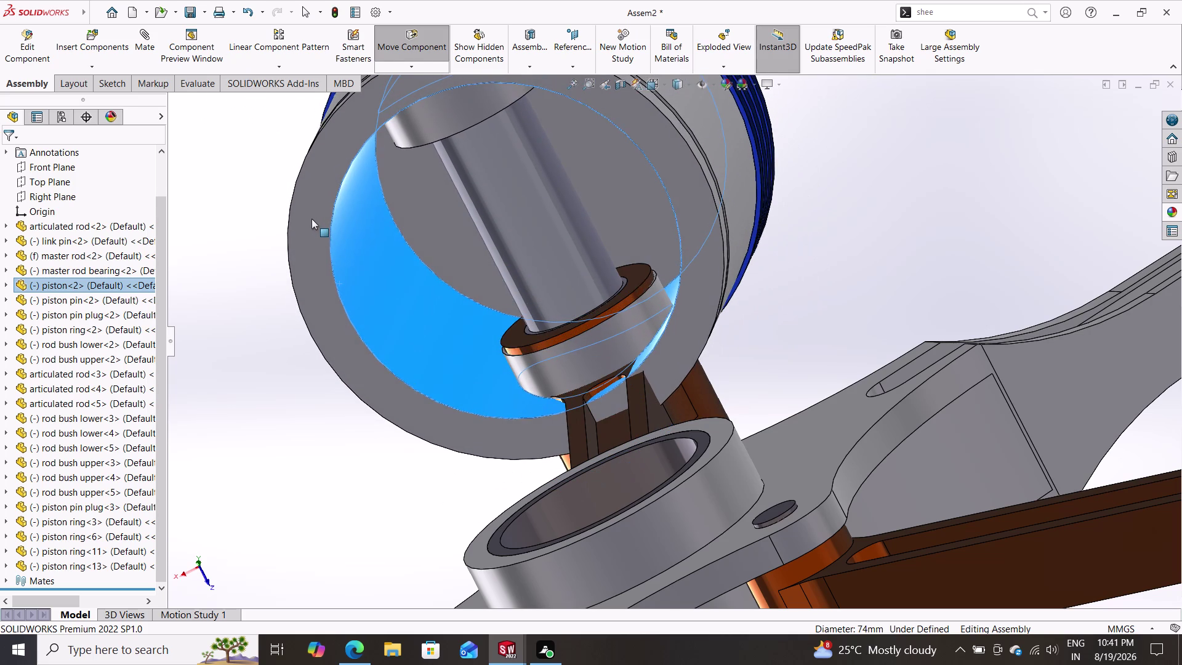
drag(313, 220, 260, 146)
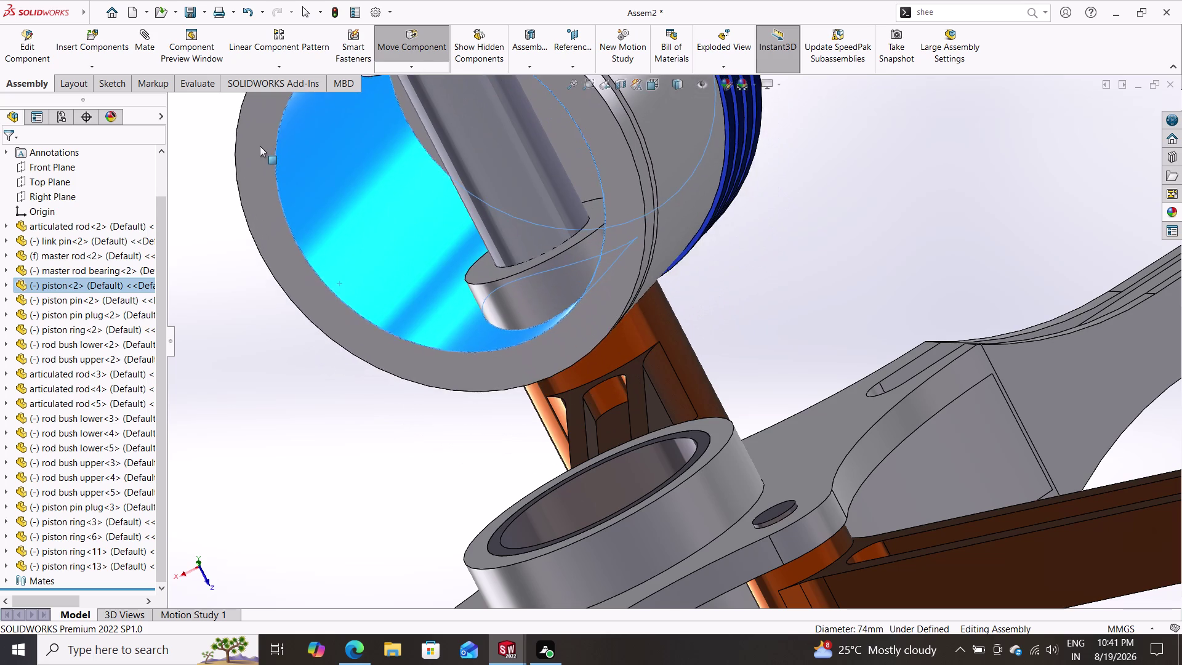
drag(260, 146, 268, 134)
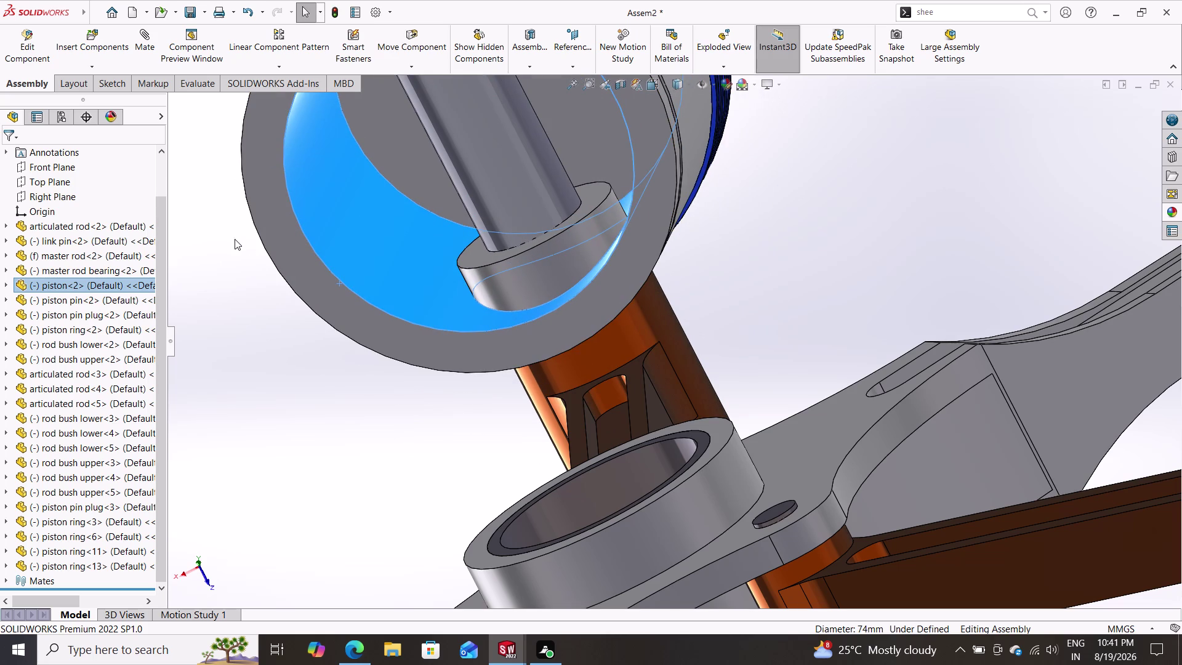
drag(297, 211, 274, 162)
drag(279, 170, 247, 144)
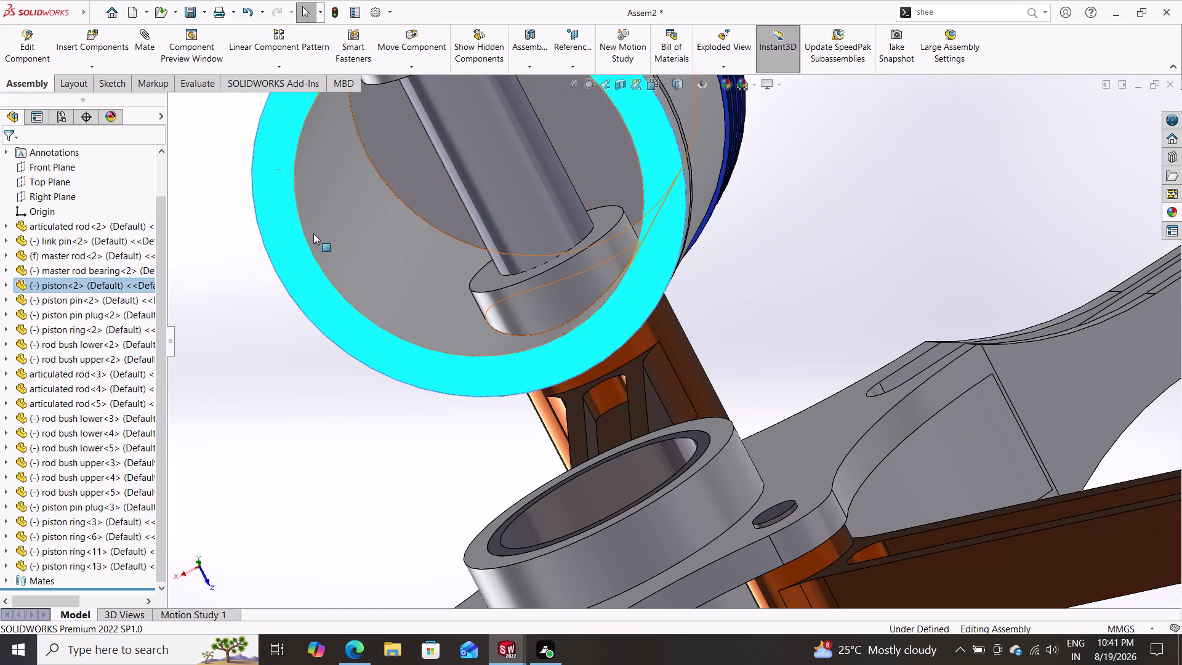
key(Escape)
Lift the piston clear of the rod end and reopen Mate for the tangent mate.
drag(388, 236, 340, 155)
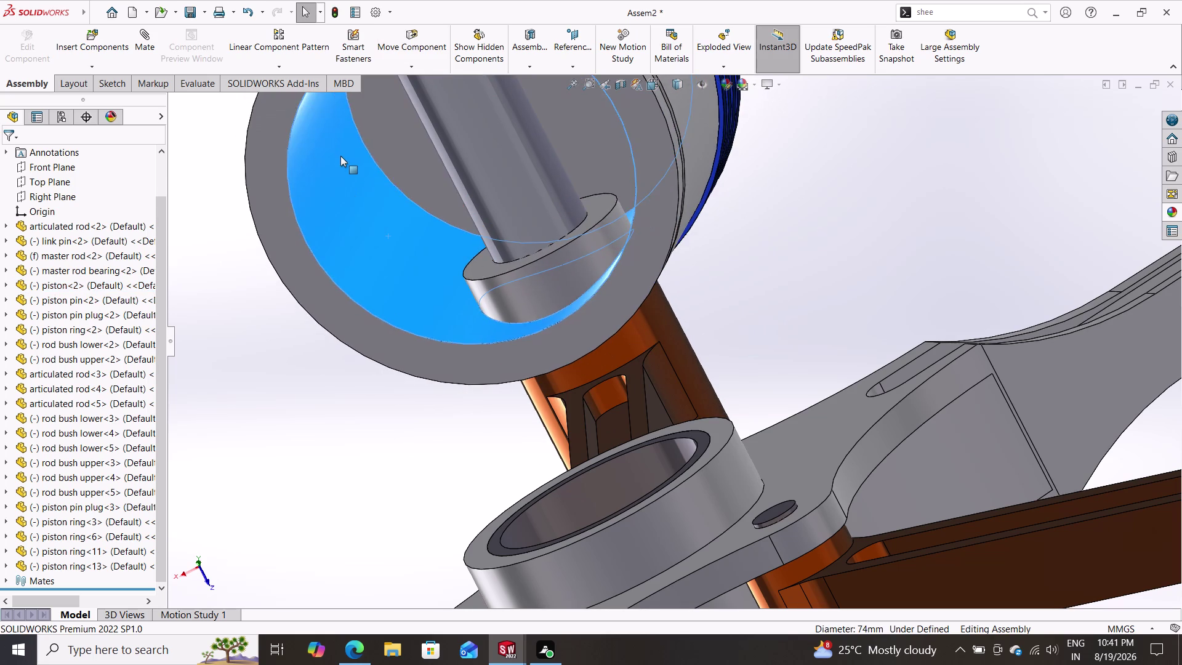
drag(340, 155, 285, 69)
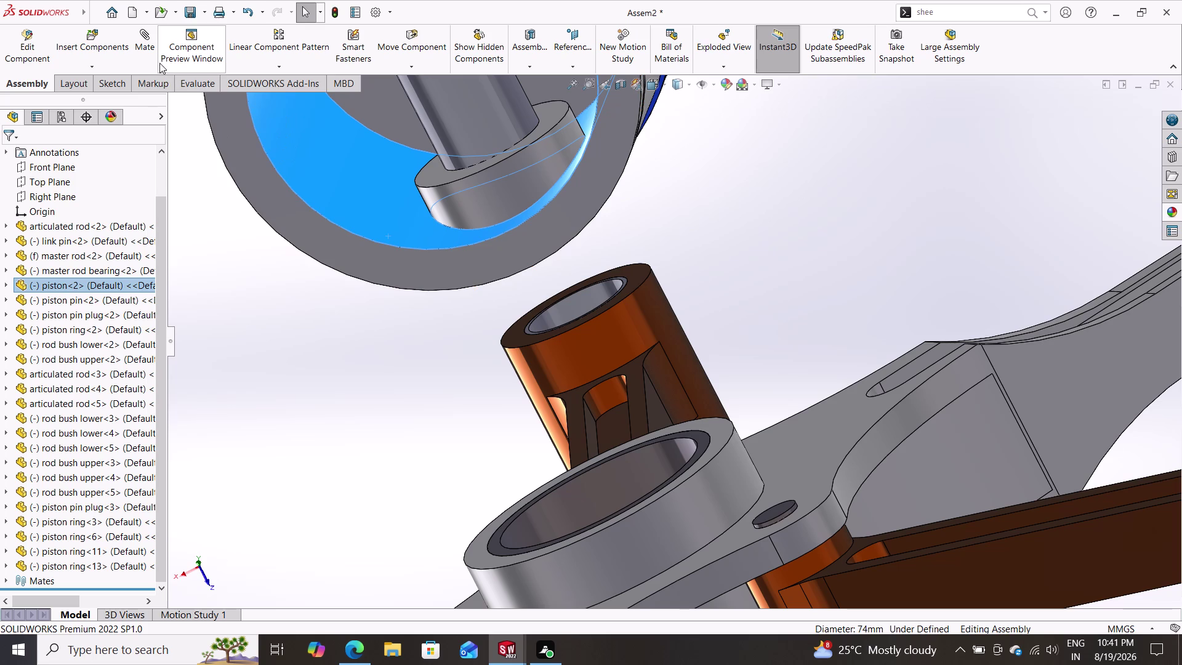
click(150, 46)
click(633, 273)
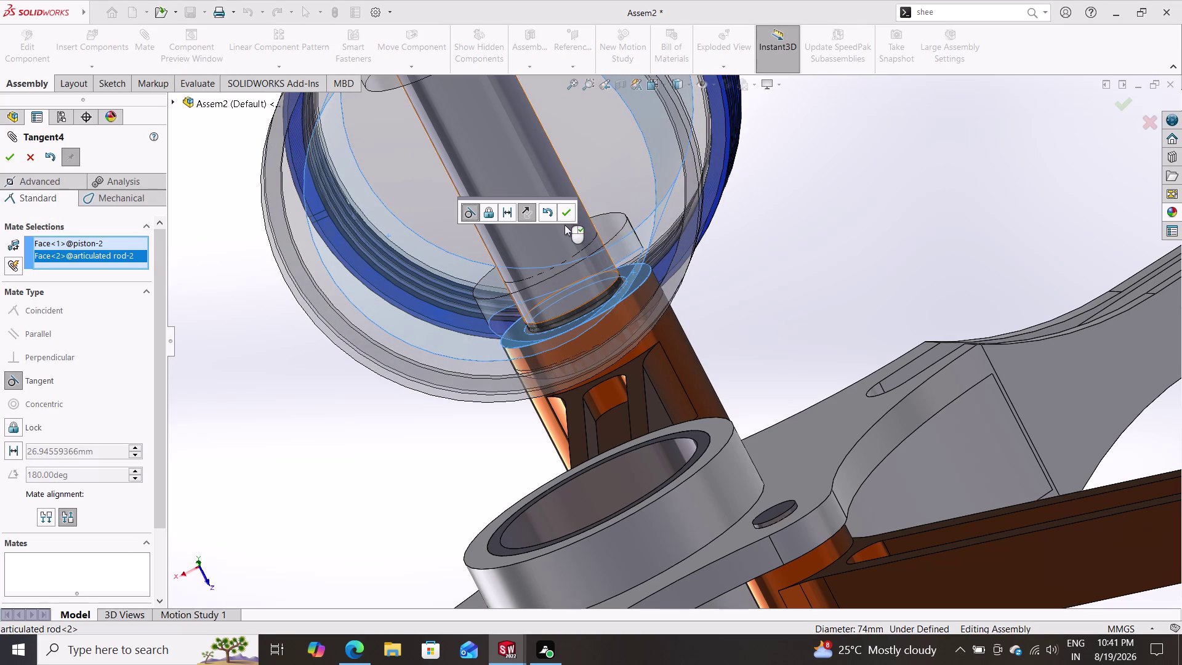
Cancel the proposed tangent mate and pick the piston pin boss and articulated rod faces.
key(Escape)
key(Escape)
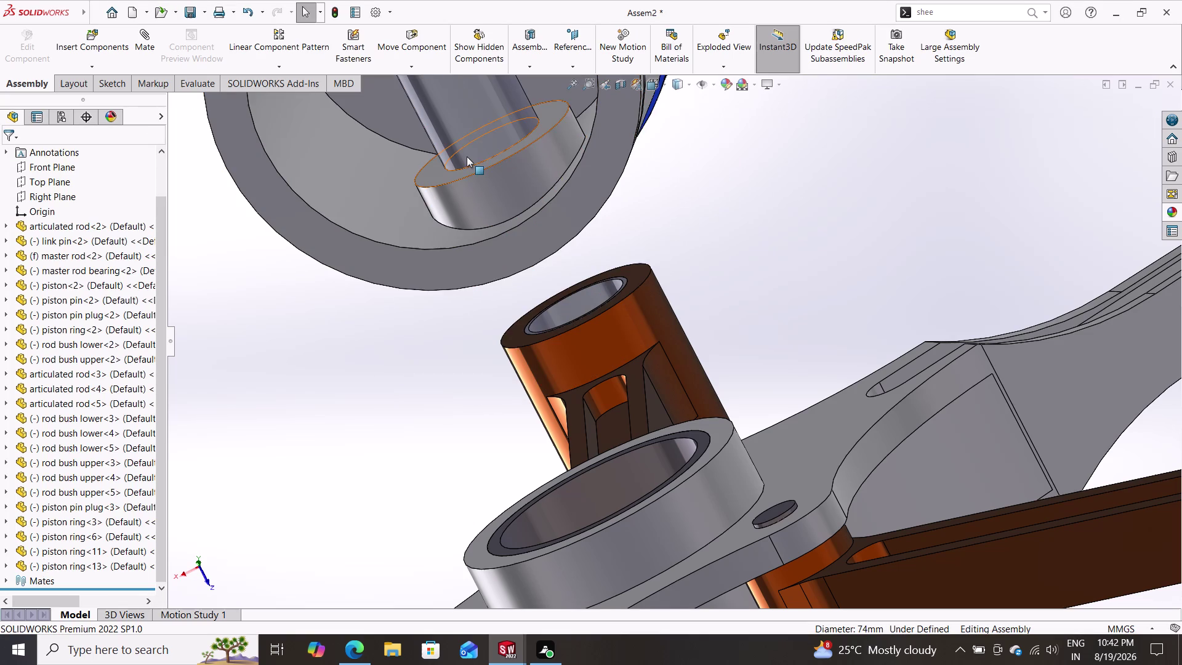
click(149, 42)
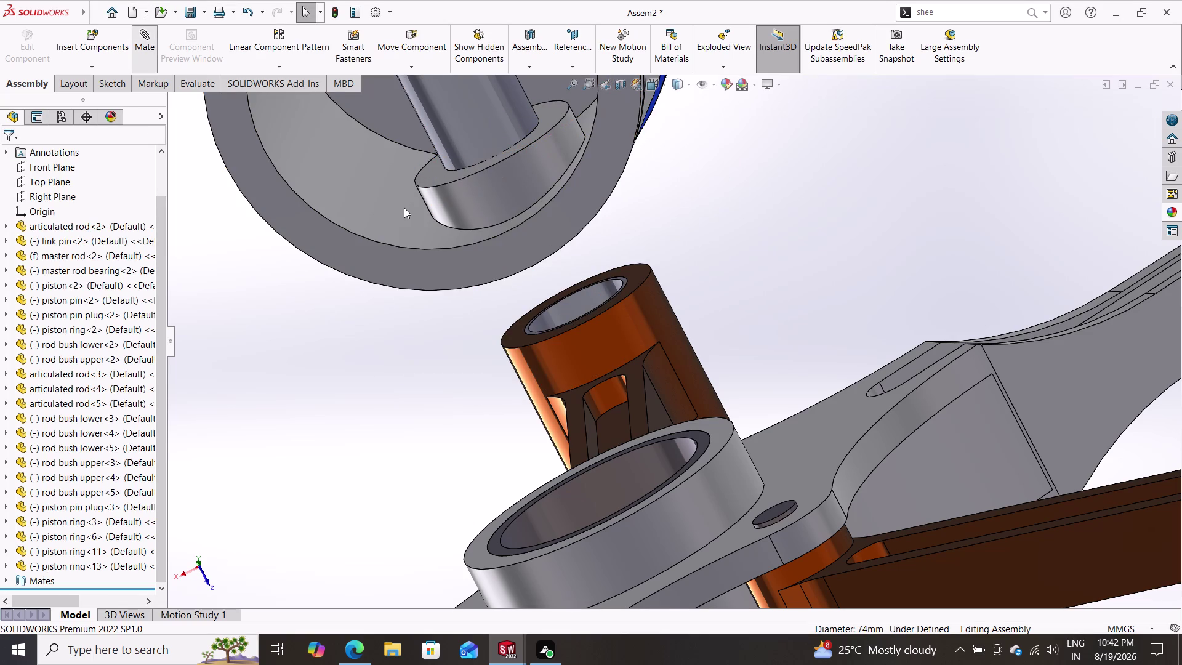
click(431, 172)
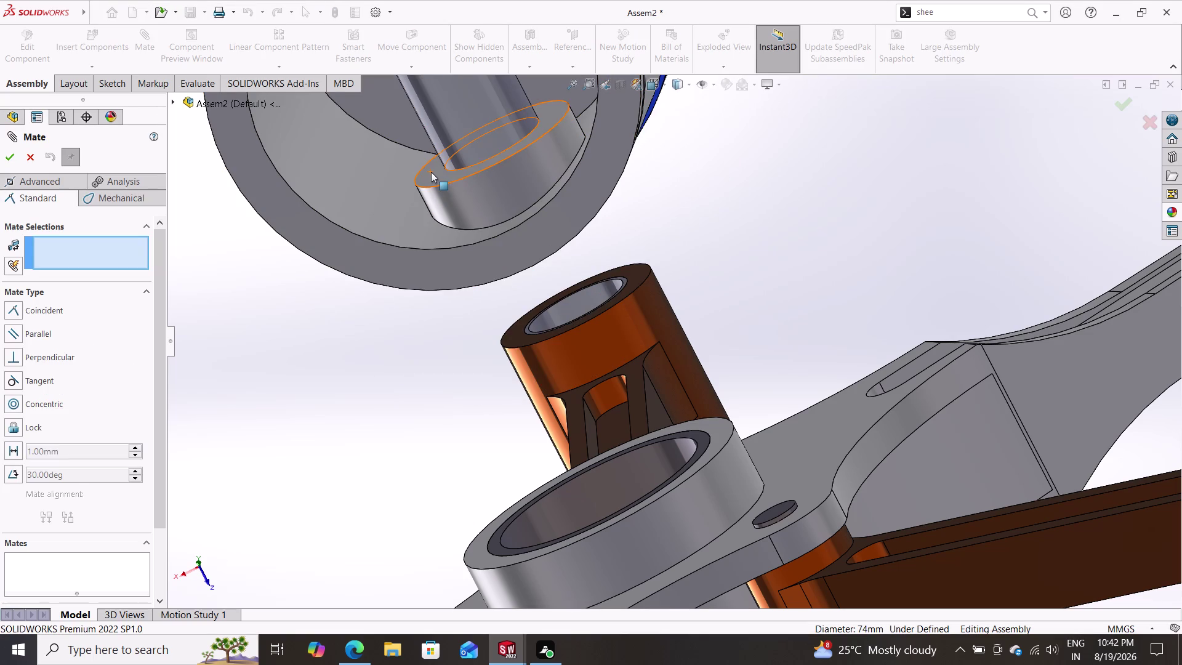
click(632, 277)
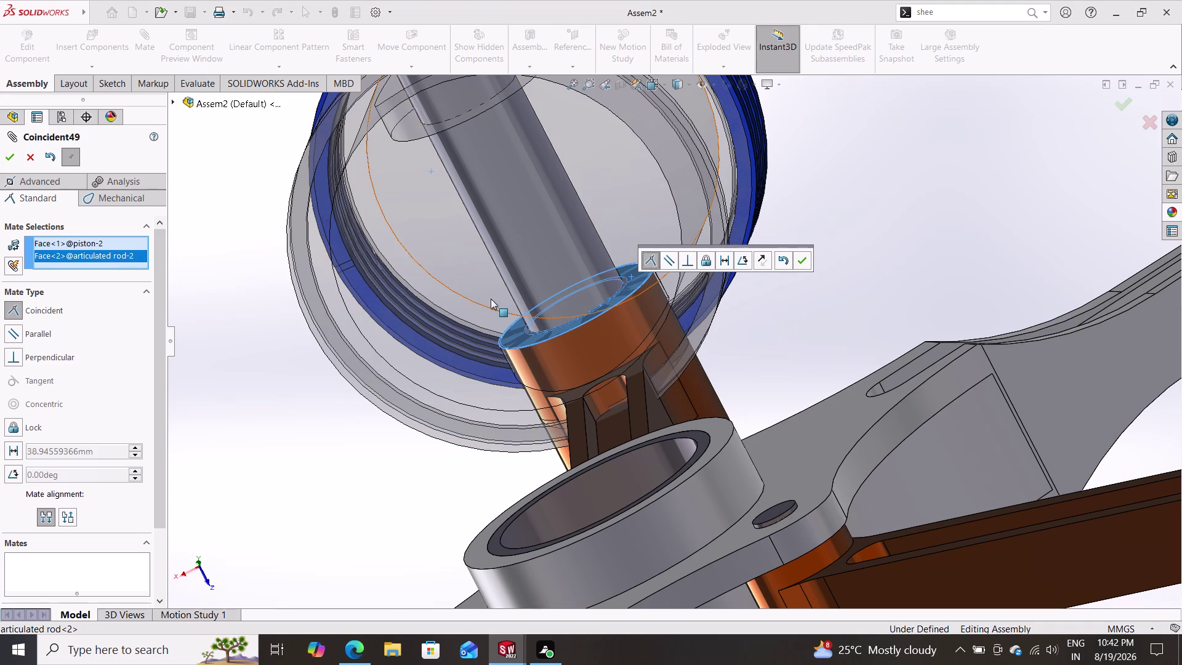
Make it a 4 mm distance mate between the two faces and accept it.
click(744, 258)
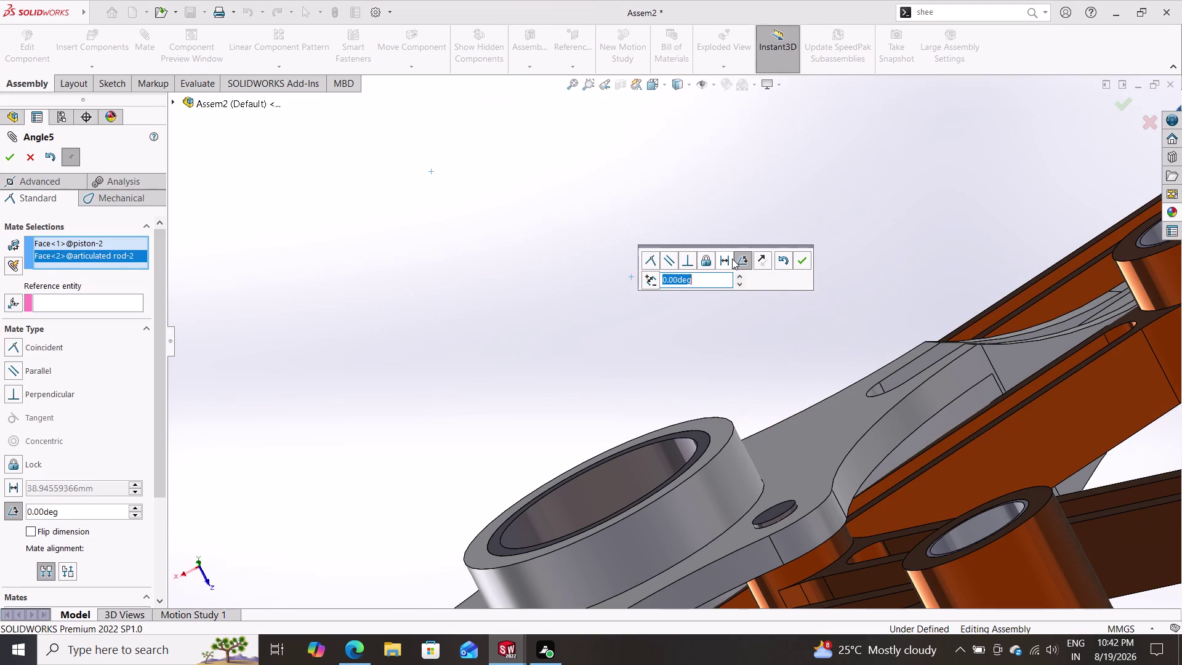
click(724, 259)
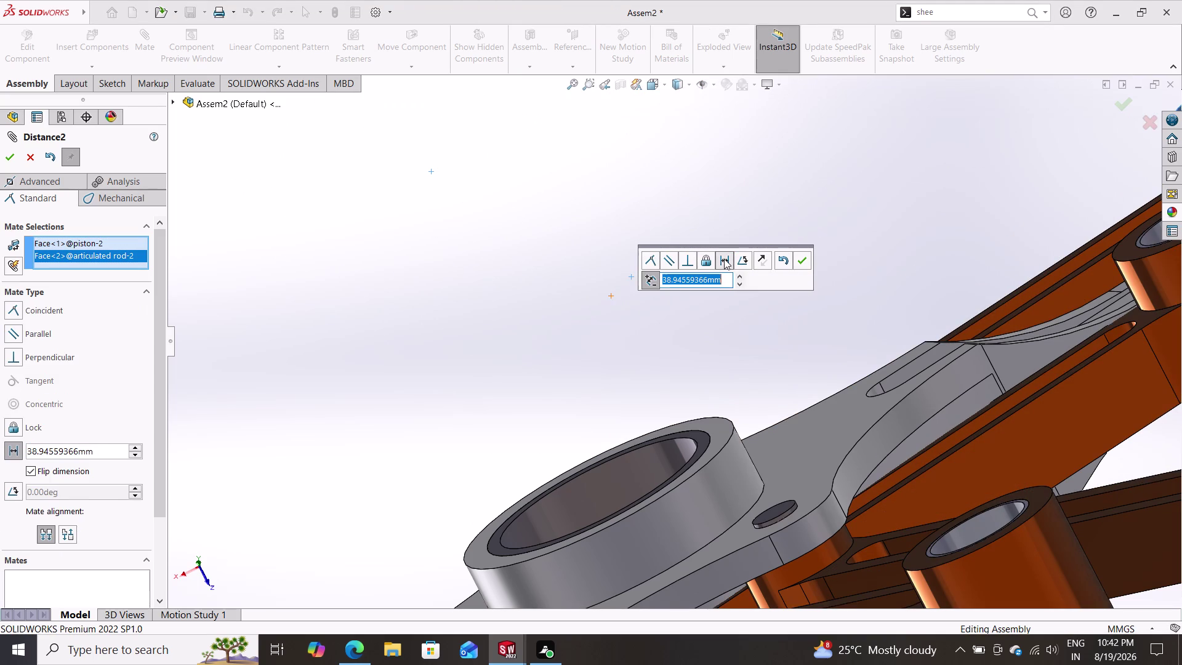
key(4)
key(Return)
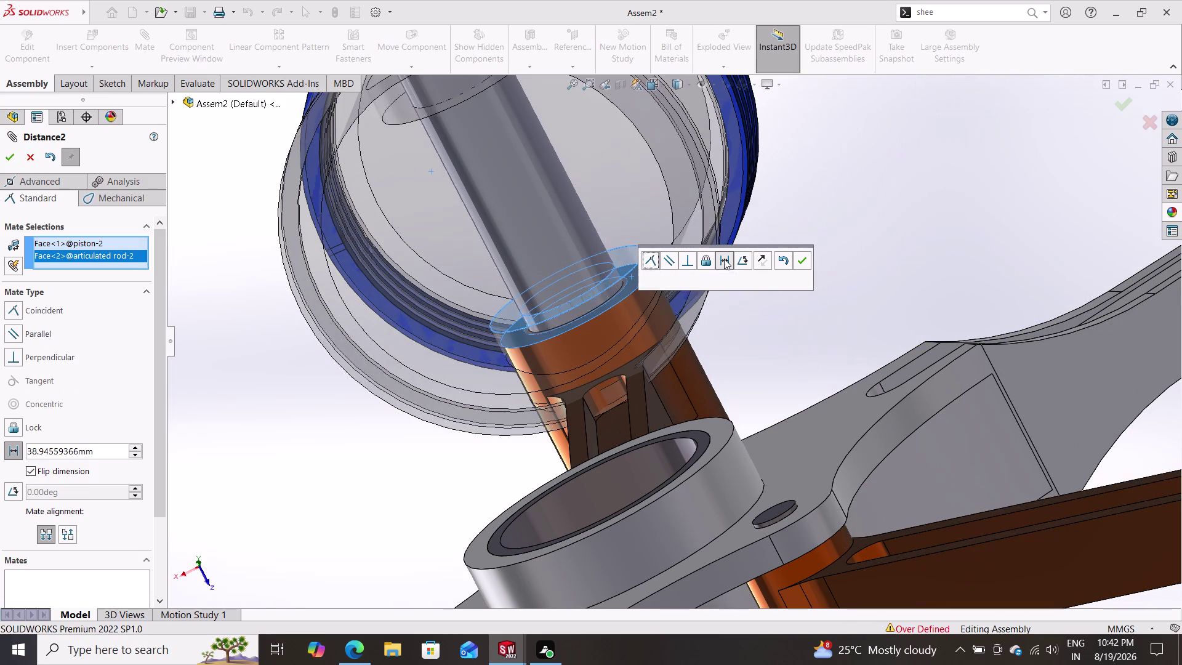
click(799, 259)
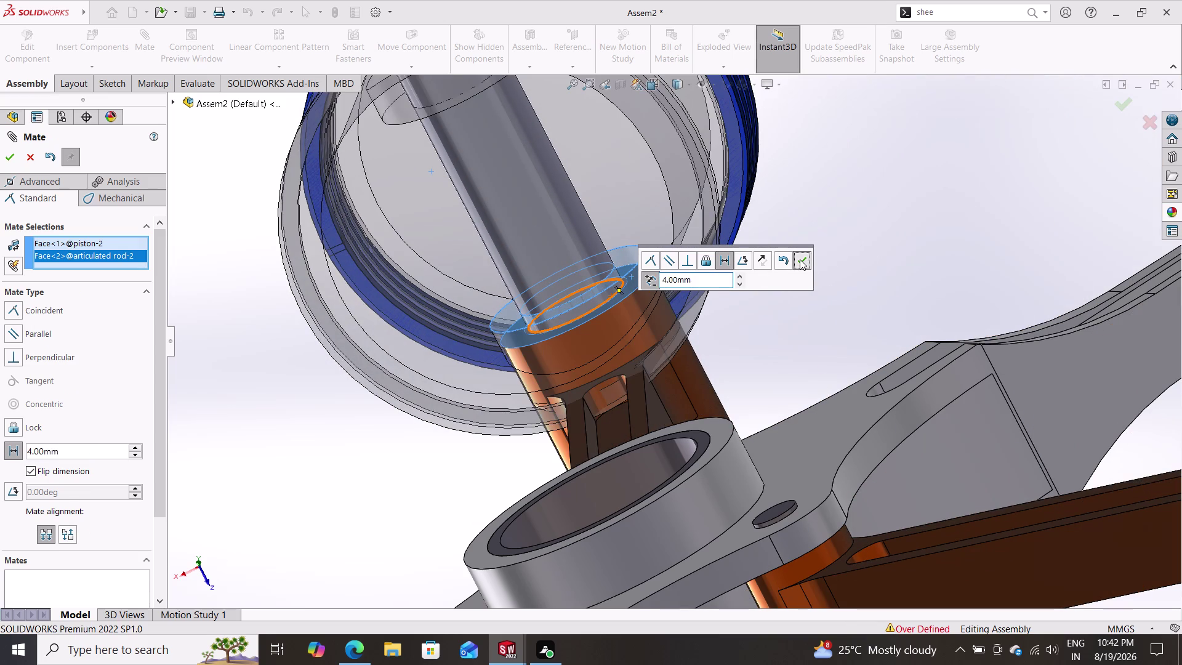
scroll(down, 3)
scroll(up, 3)
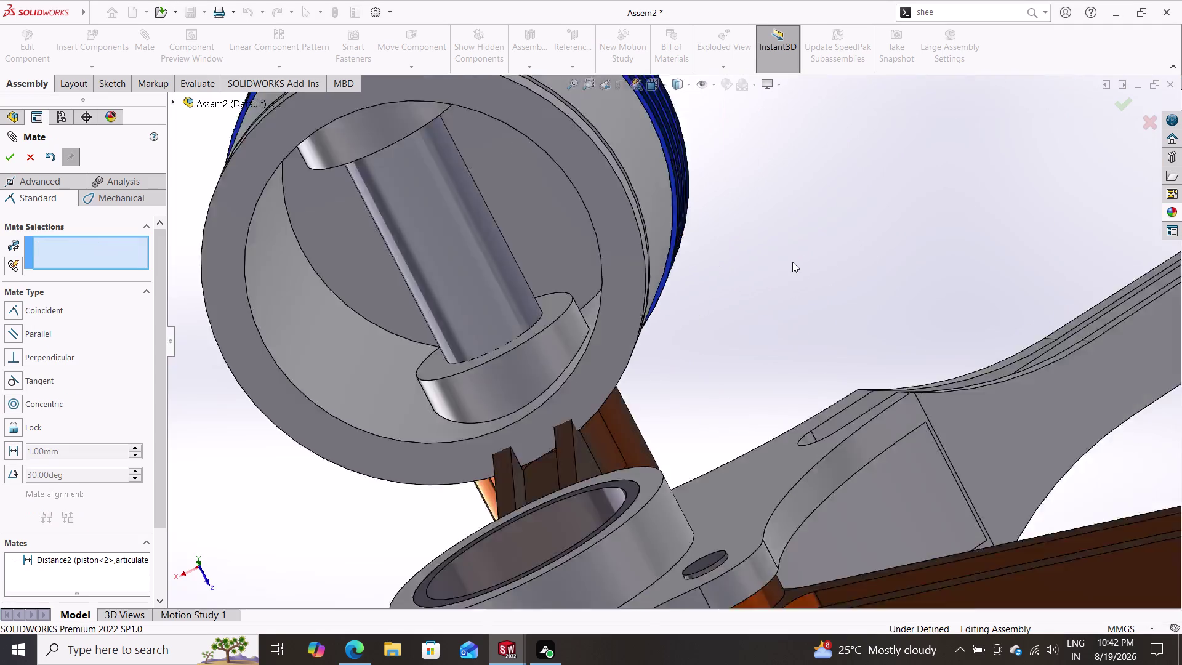
Orbit around the assembly and undo the 4 mm Distance2 mate.
scroll(up, 3)
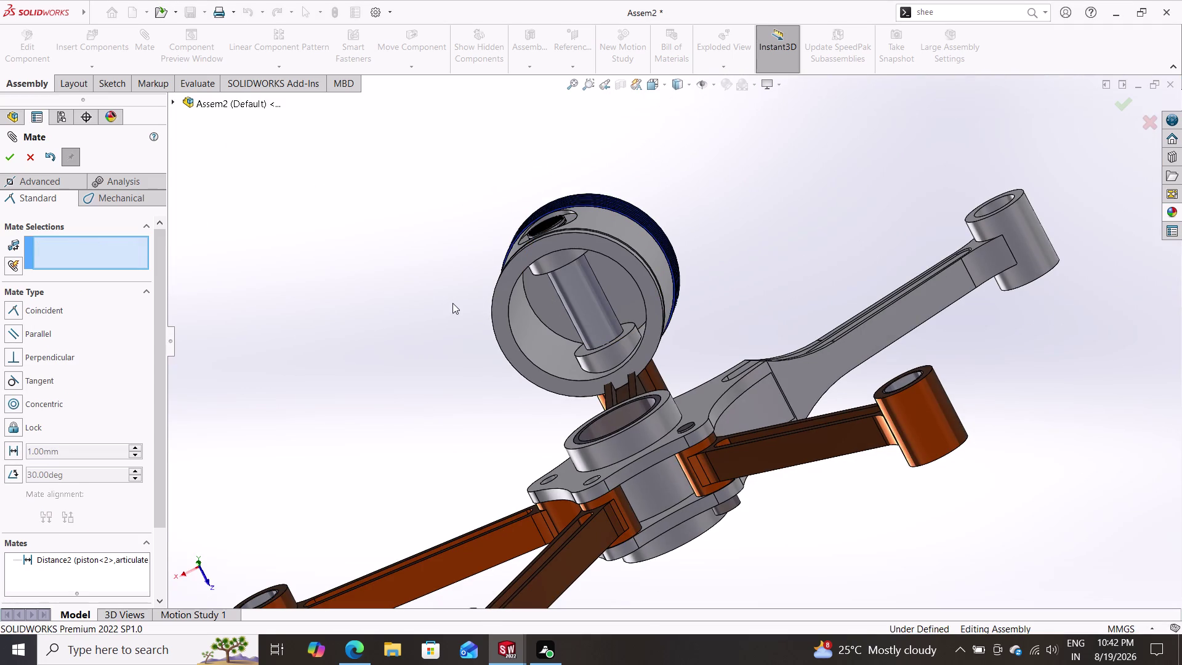
middle_drag(453, 303, 531, 319)
middle_drag(539, 325, 586, 316)
middle_drag(523, 321, 523, 322)
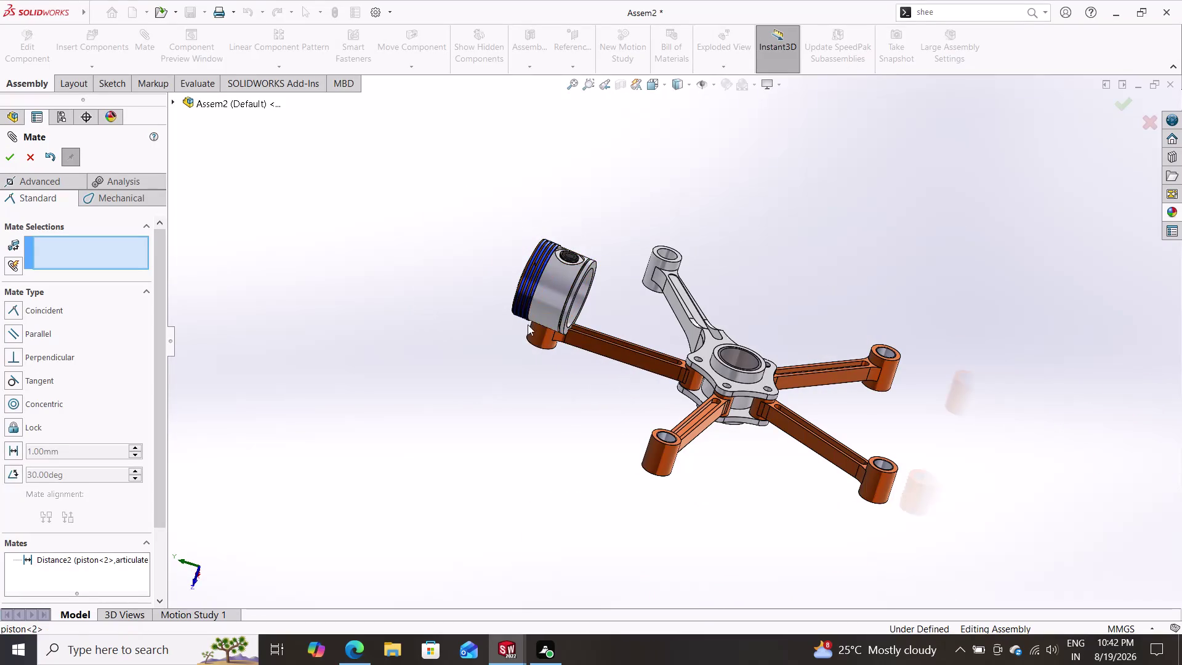
middle_drag(523, 322, 549, 329)
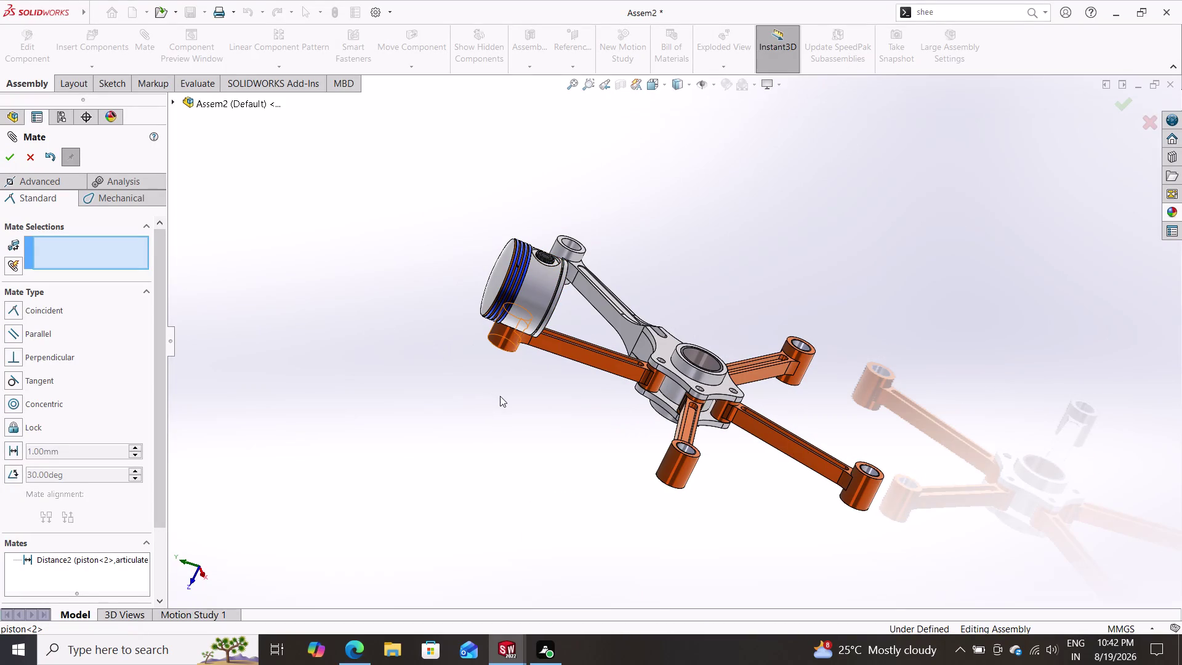
key(ctrl+z)
click(500, 395)
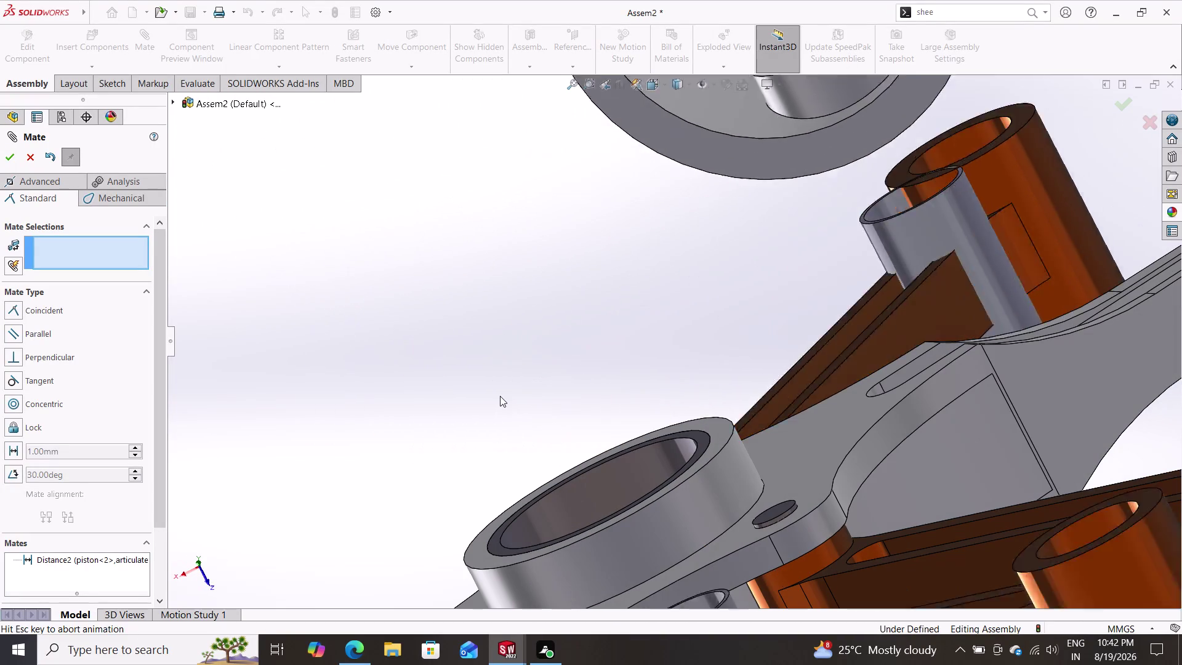
key(ctrl+z)
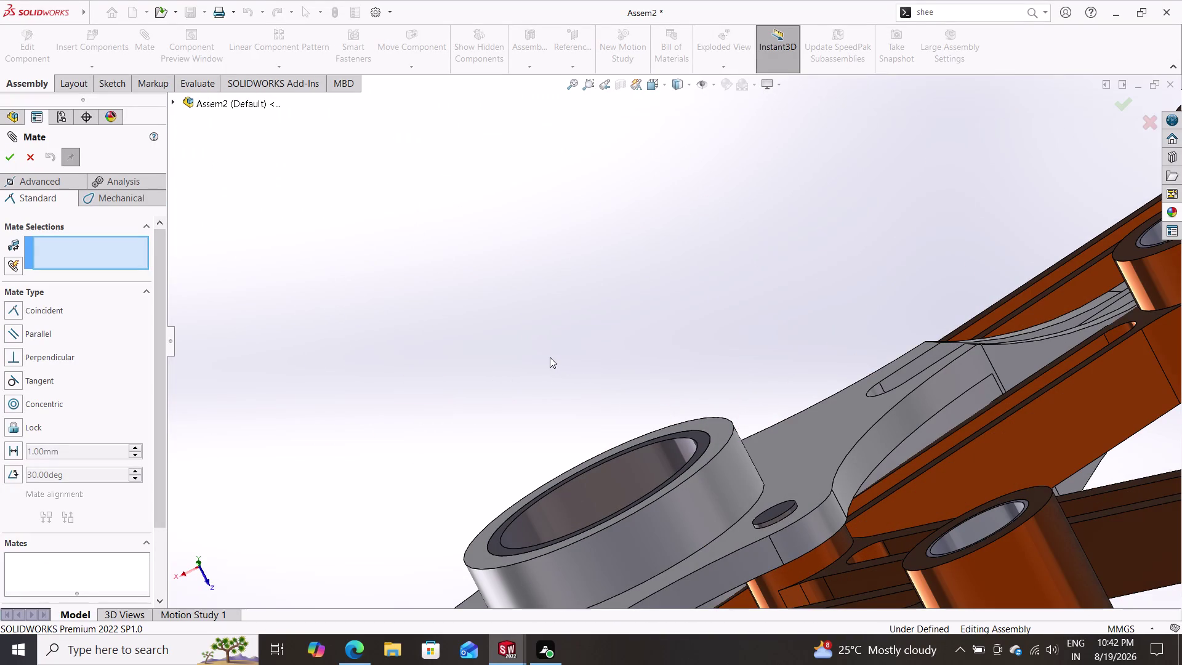
scroll(down, 3)
scroll(up, 3)
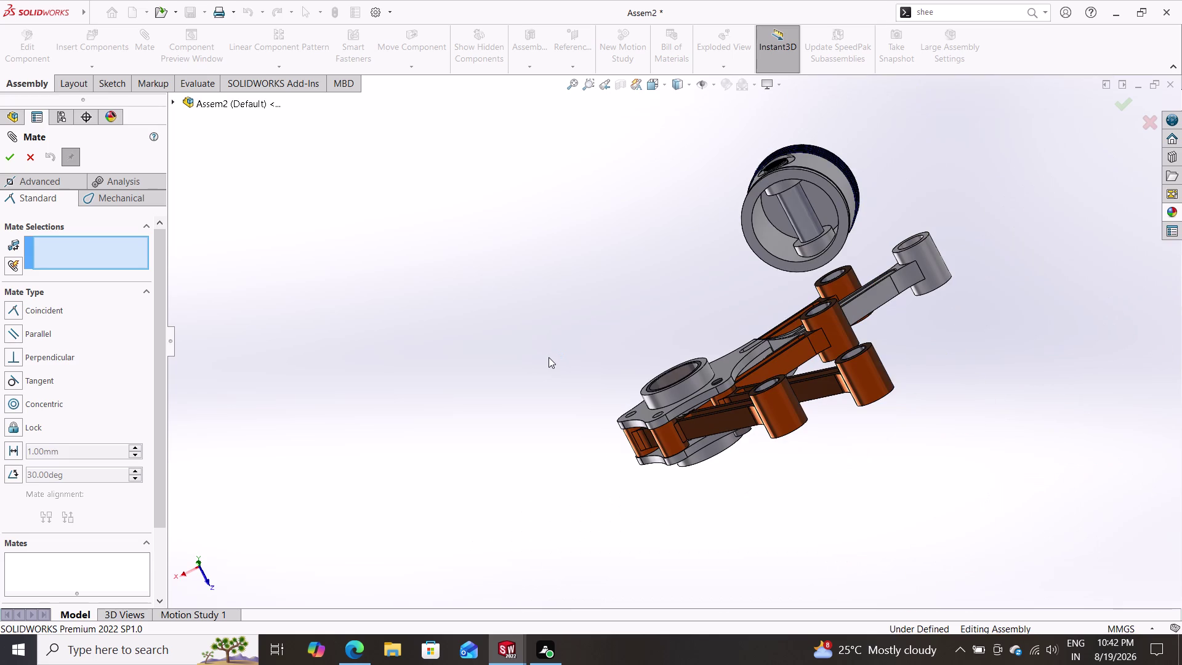
Close the mate tool and undo several earlier piston placement moves.
key(ctrl+z)
key(Escape)
key(Escape)
key(ctrl+x)
key(ctrl+z)
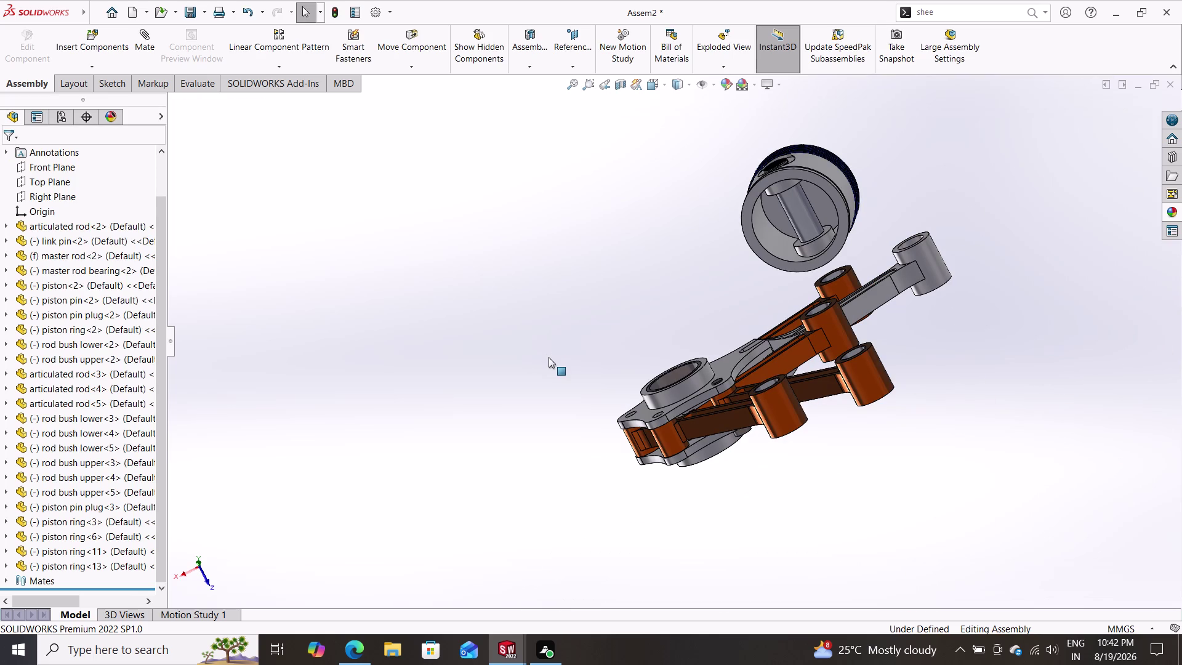
key(ctrl+z)
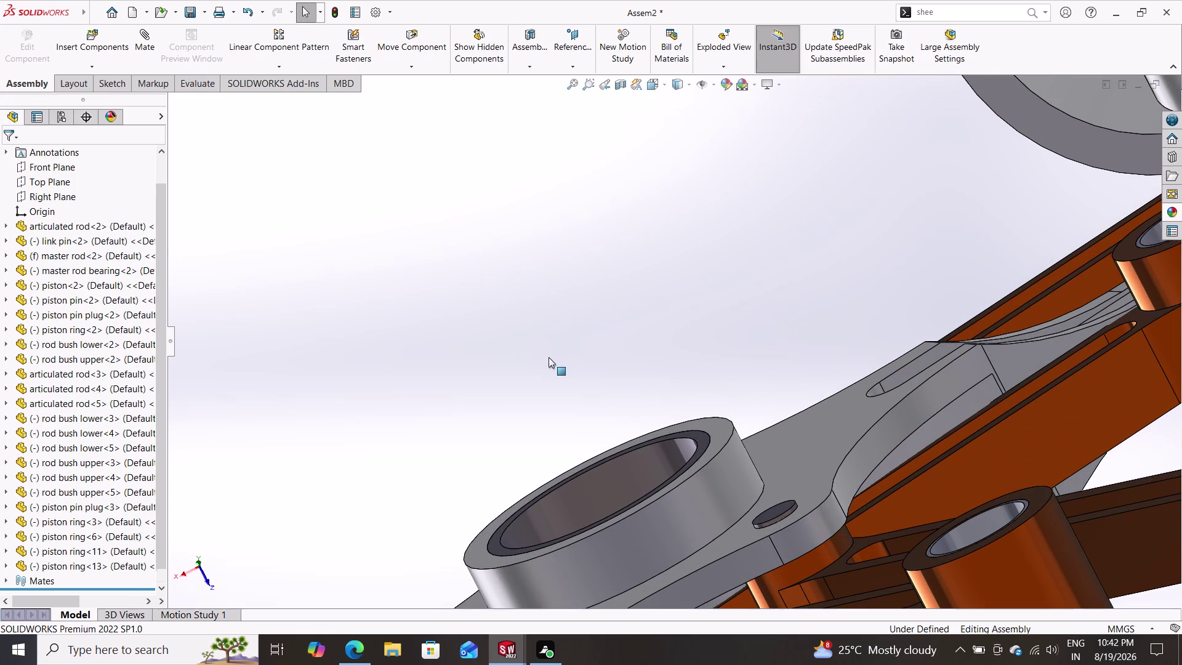
scroll(up, 3)
scroll(up, 3)
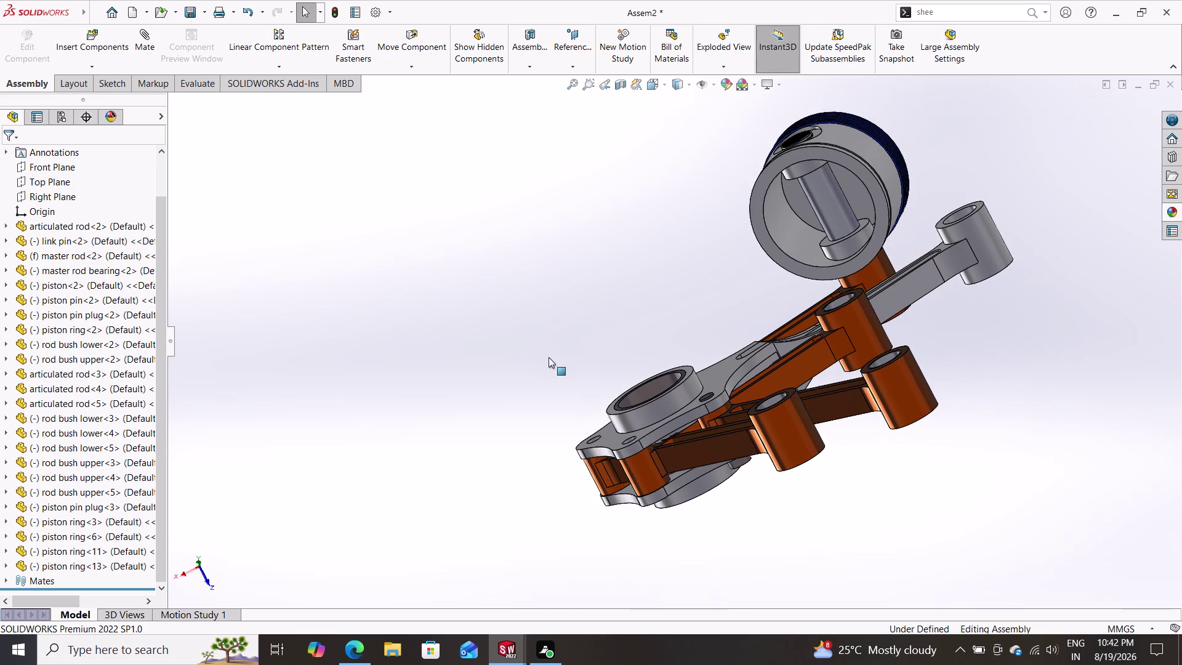
key(ctrl+z)
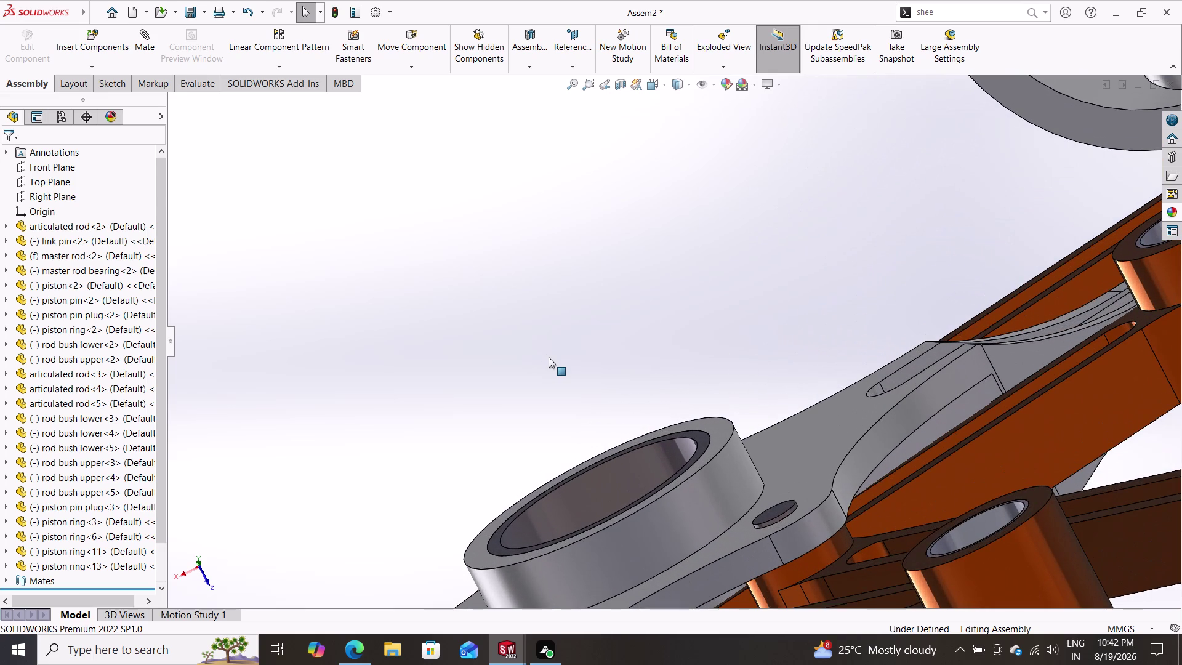
key(ctrl+z)
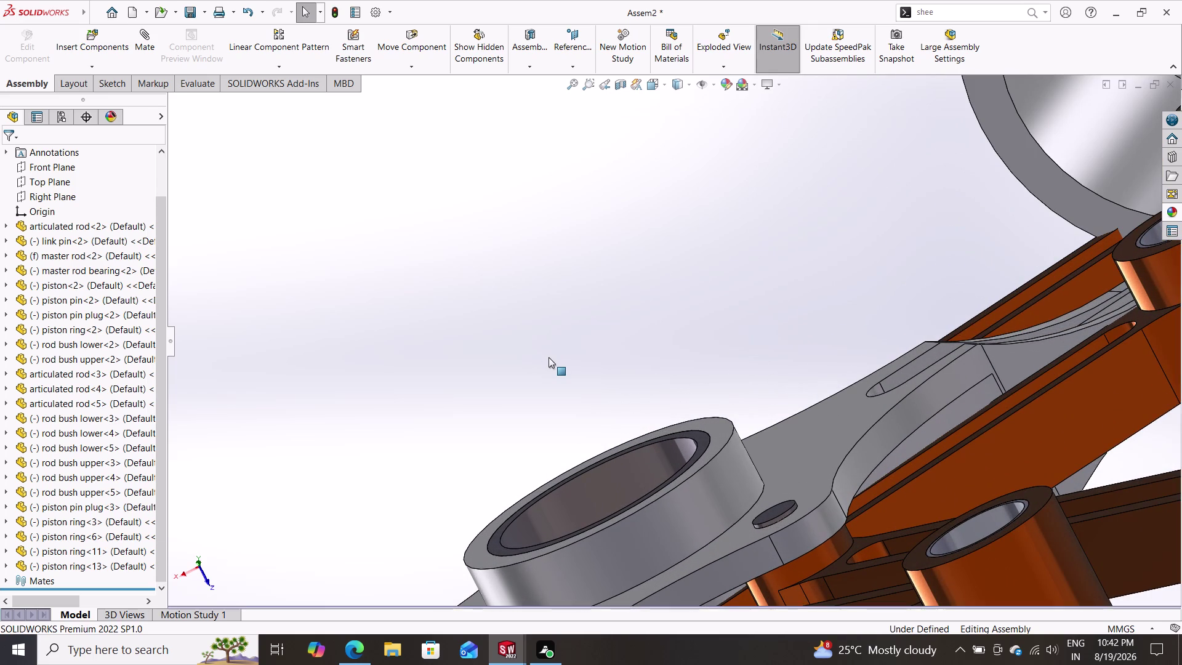
key(ctrl+z)
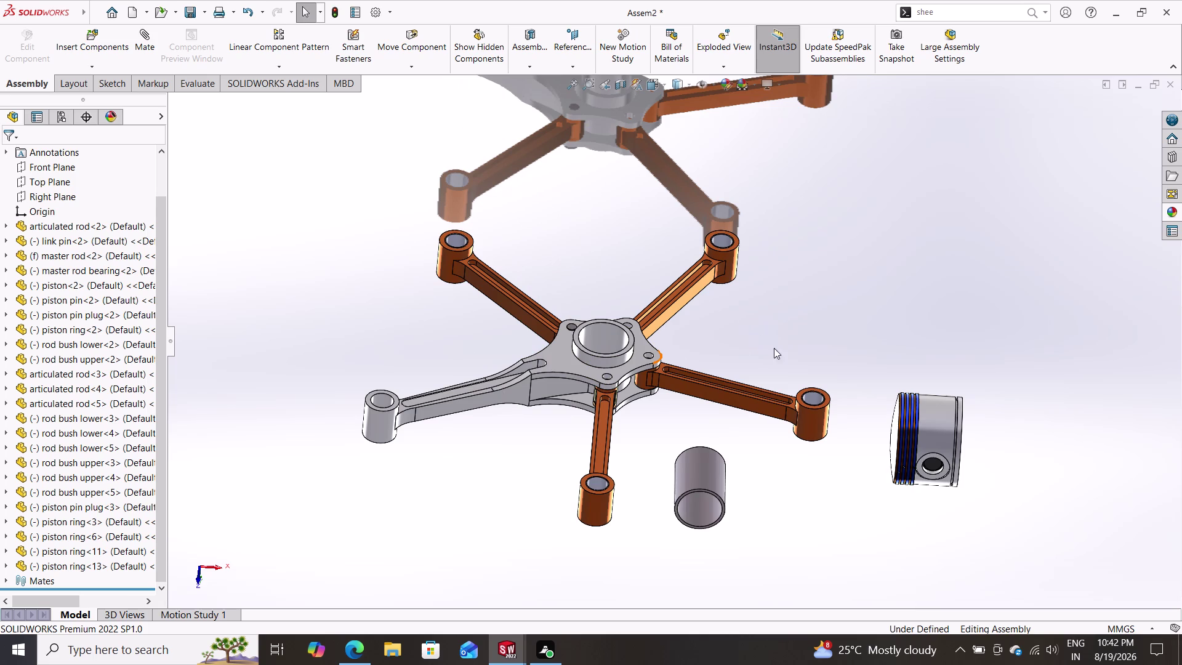
Add a concentric mate between the master rod end bore and the piston pin's cylinder.
click(146, 37)
click(379, 397)
middle_drag(1030, 440, 913, 462)
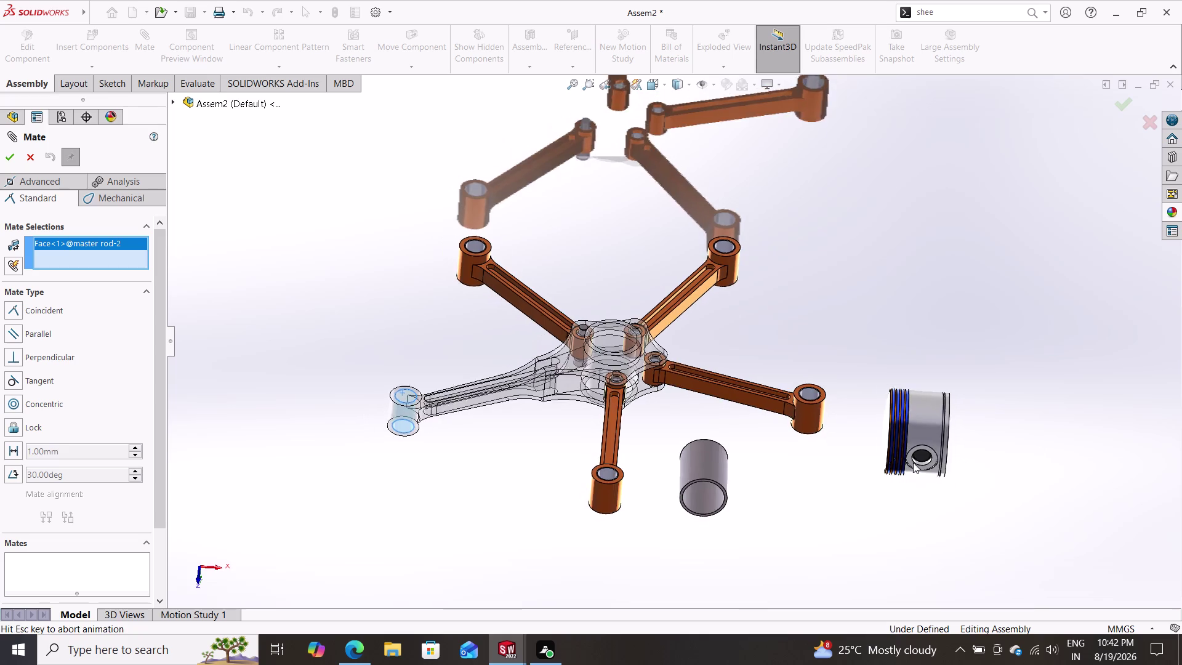
middle_drag(913, 462, 917, 463)
middle_drag(938, 443, 876, 465)
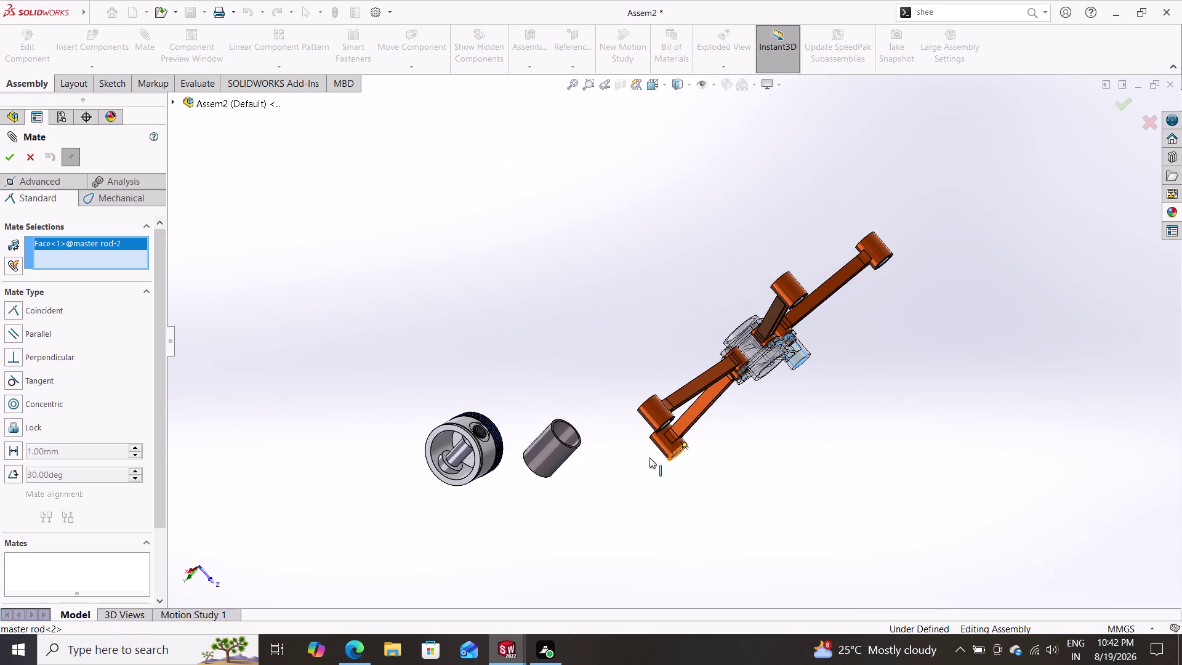
click(455, 456)
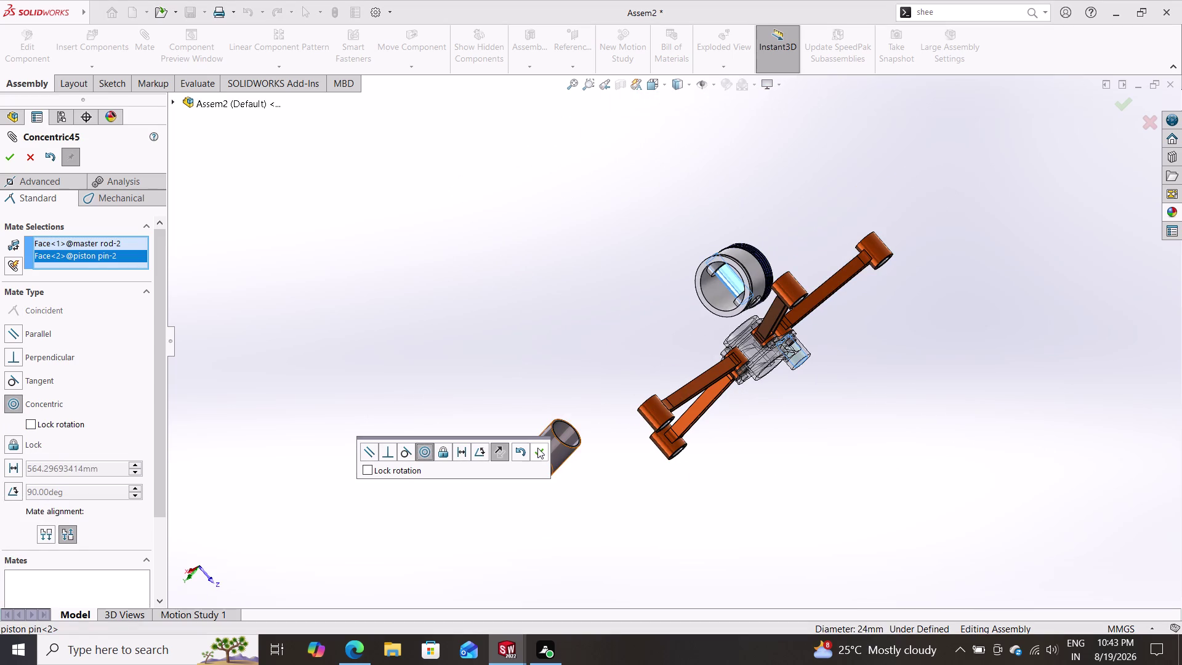
click(534, 450)
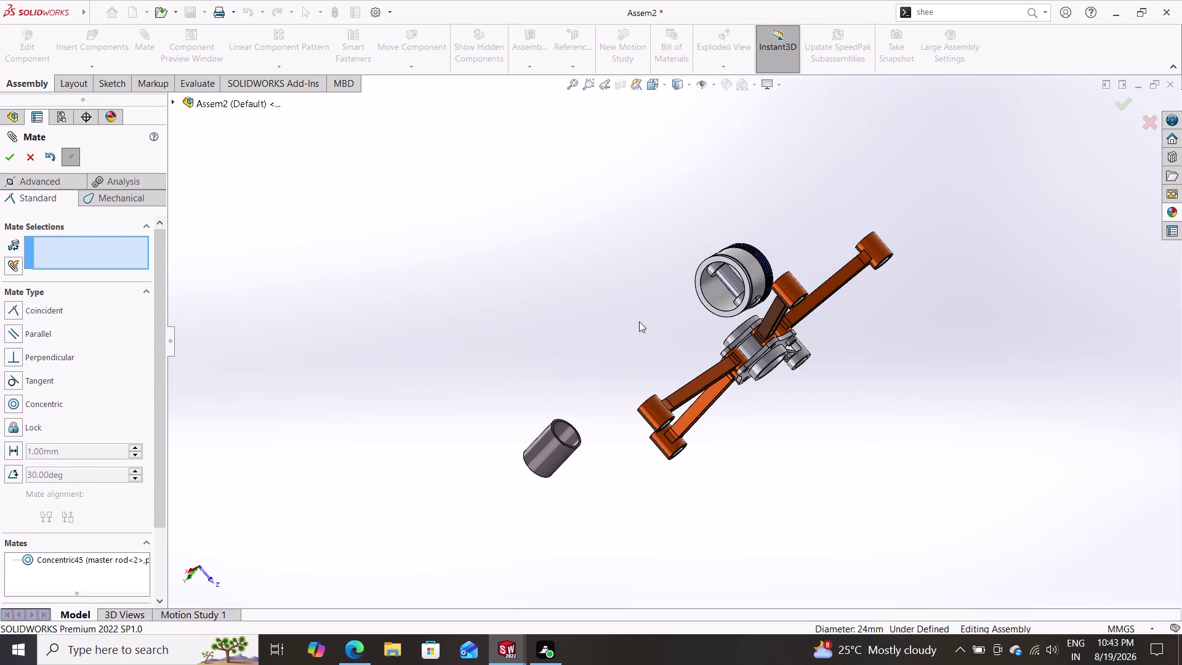
Zoom and orbit the view to look inside the piston.
scroll(down, 3)
scroll(down, 3)
middle_drag(565, 313, 689, 335)
middle_drag(599, 330, 647, 335)
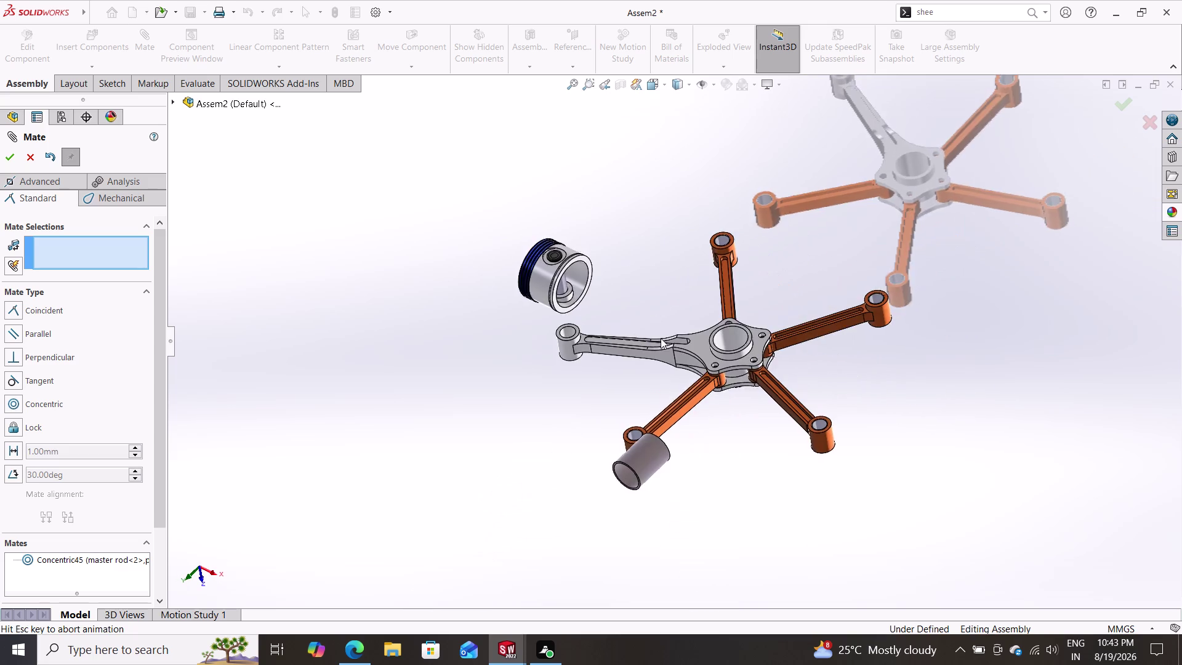
middle_drag(647, 335, 623, 283)
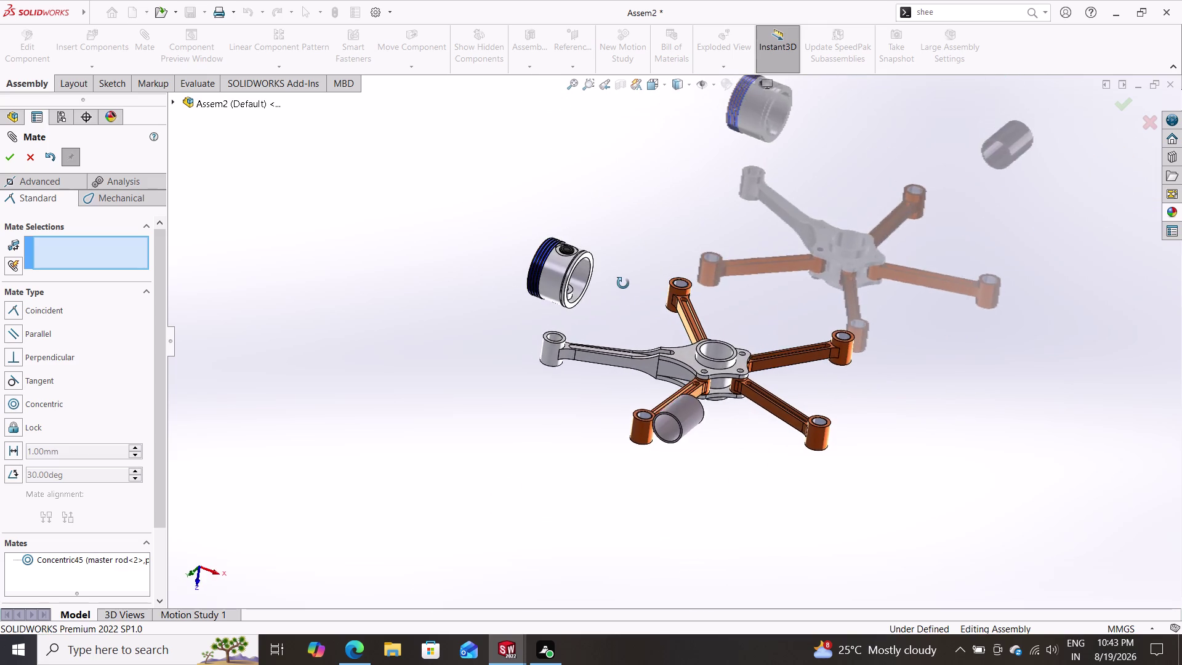
middle_drag(623, 283, 619, 272)
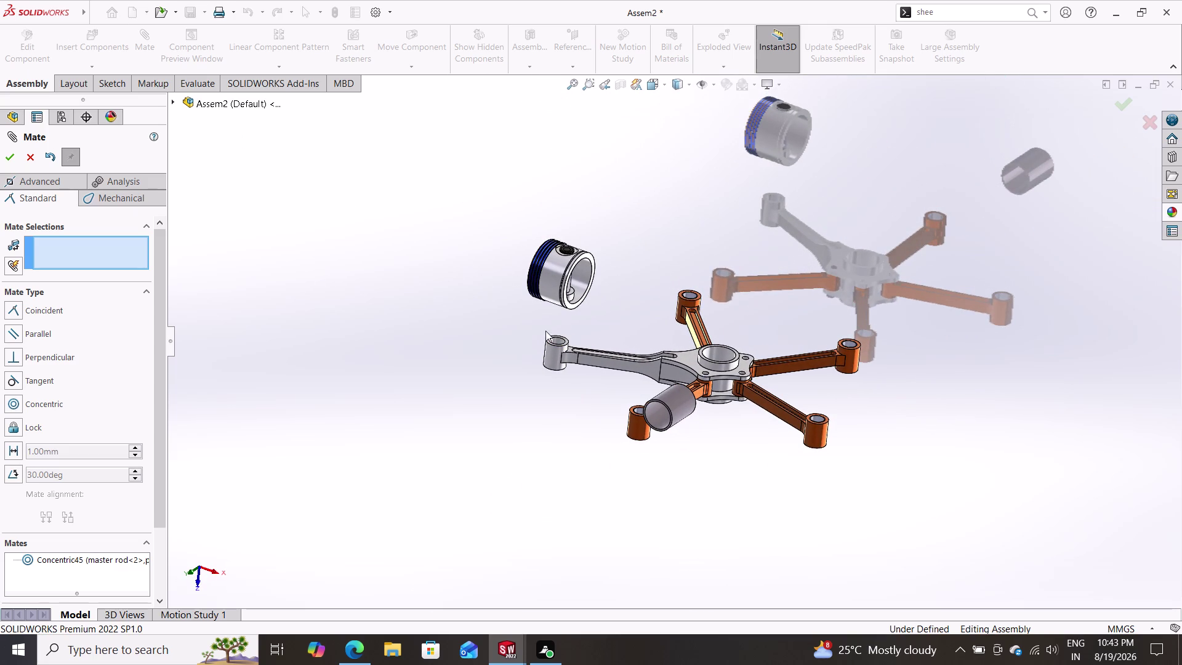
scroll(down, 3)
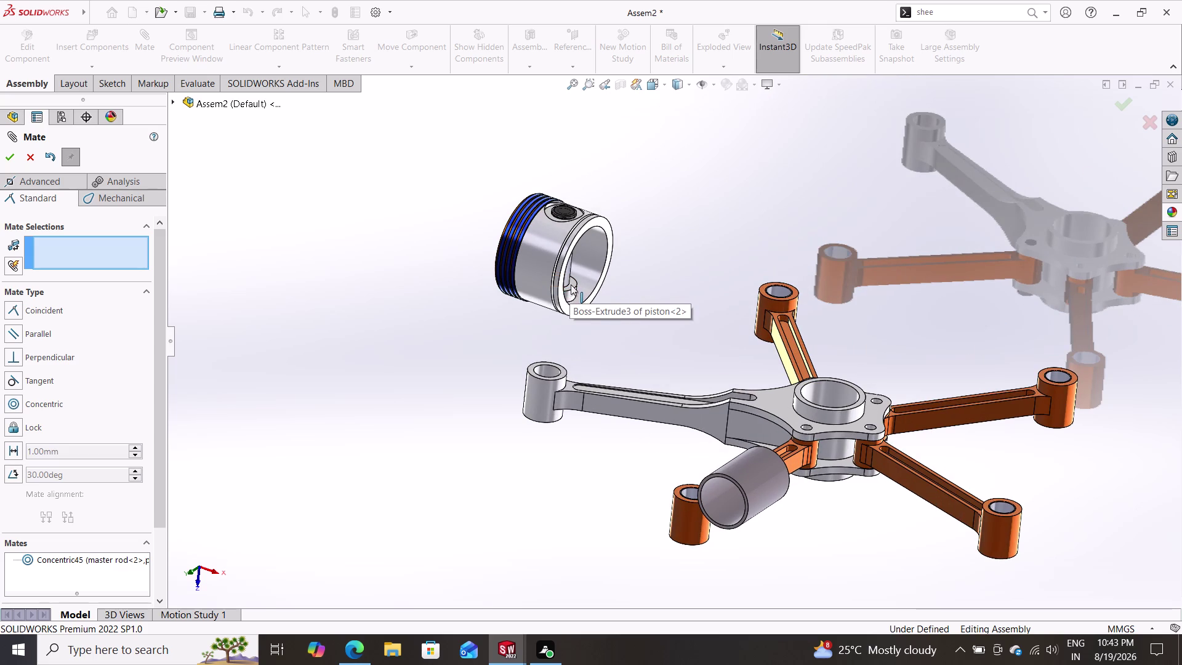
scroll(down, 3)
Pick a face inside the piston and the master rod's end face.
click(612, 293)
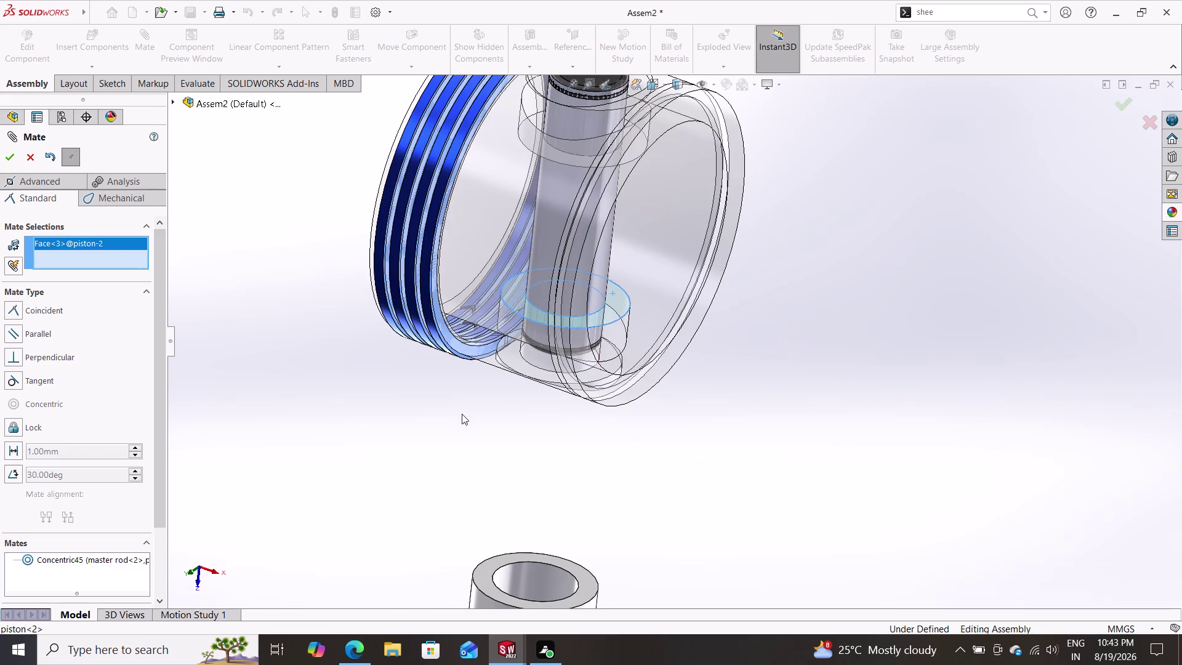
middle_drag(406, 469, 441, 354)
middle_drag(443, 410, 461, 325)
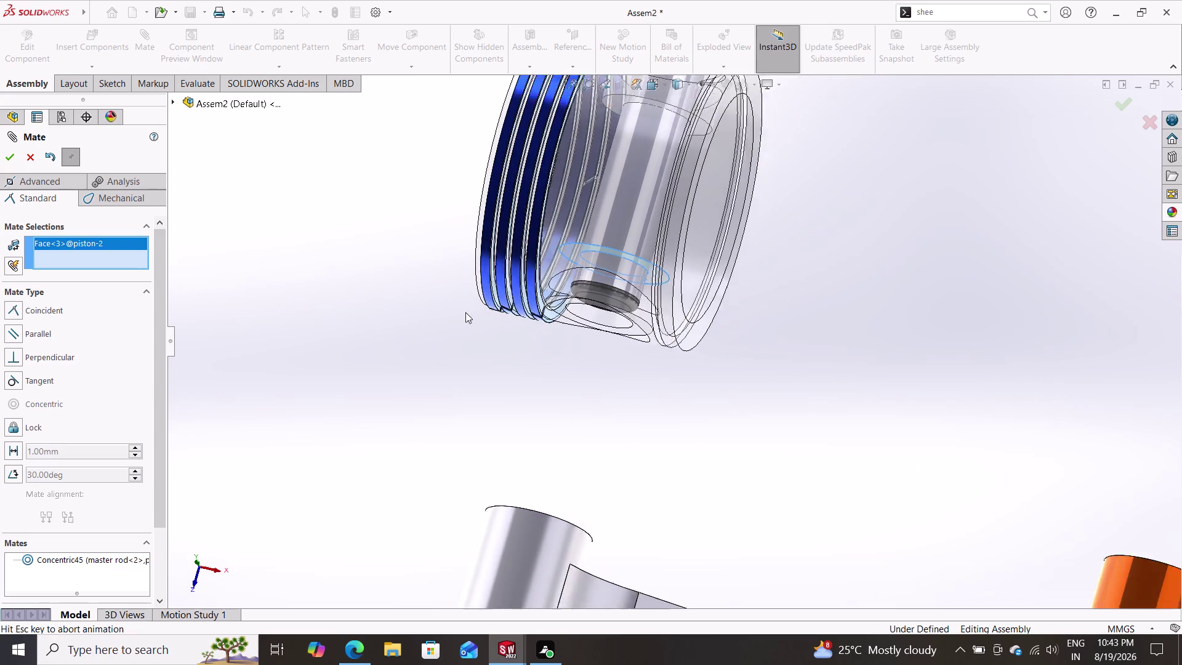
middle_drag(461, 325, 477, 298)
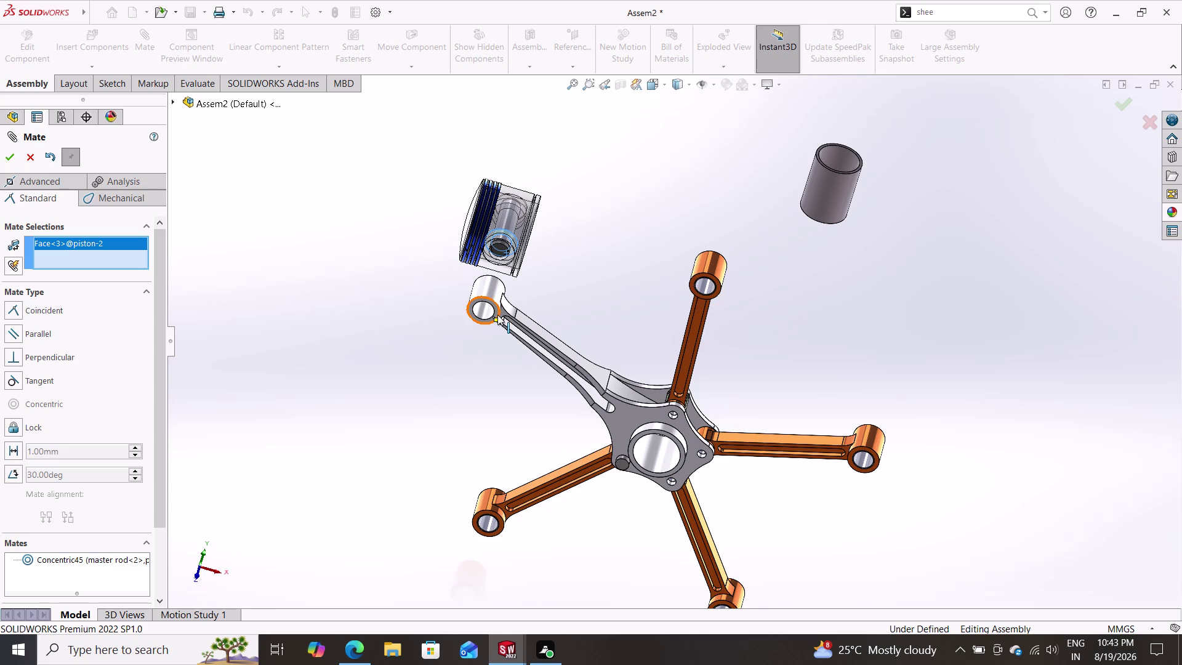
scroll(down, 3)
click(510, 299)
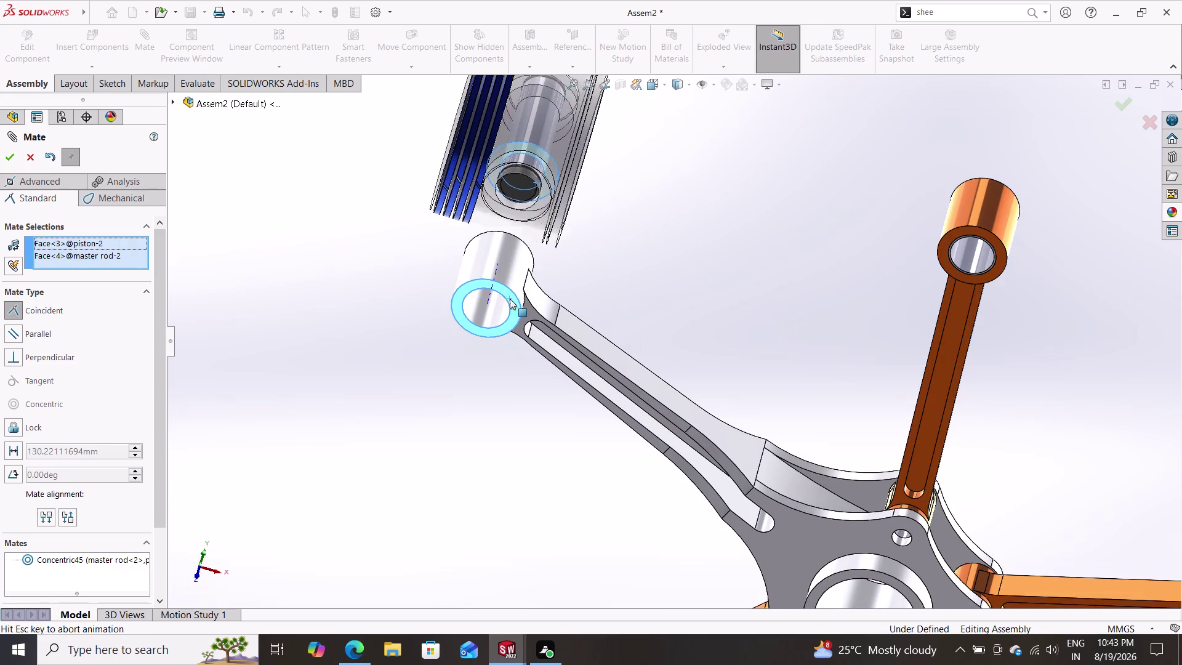
Set up a 4° angle mate with flipped alignment, then clear the selections.
click(434, 267)
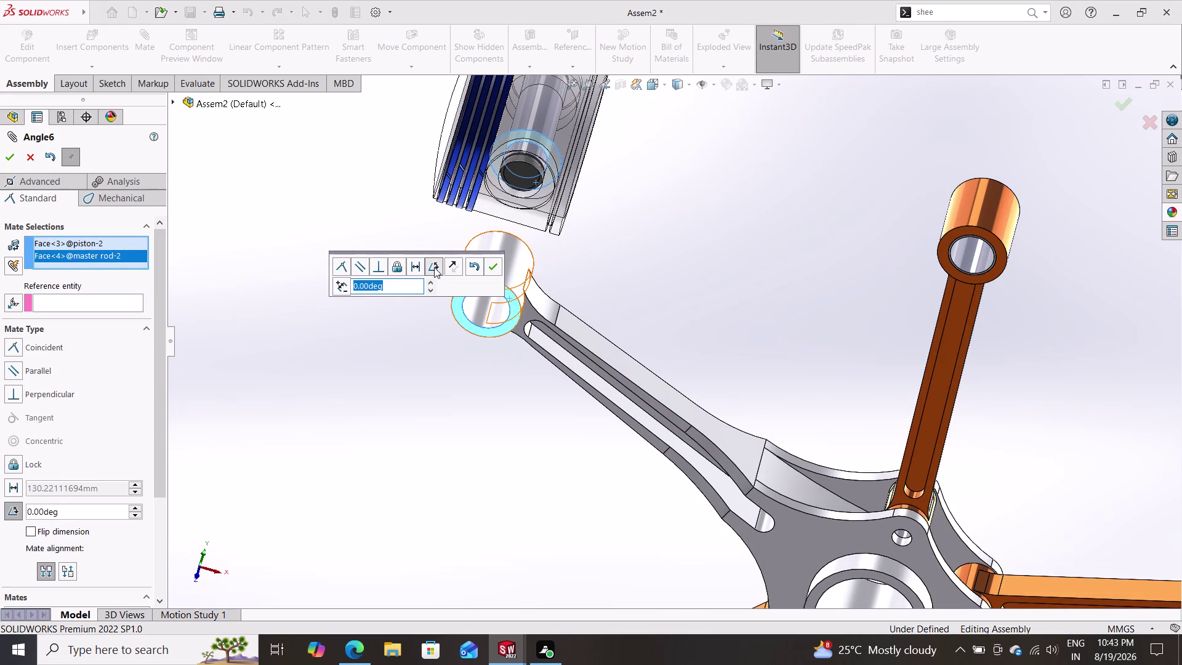
key(4)
key(Return)
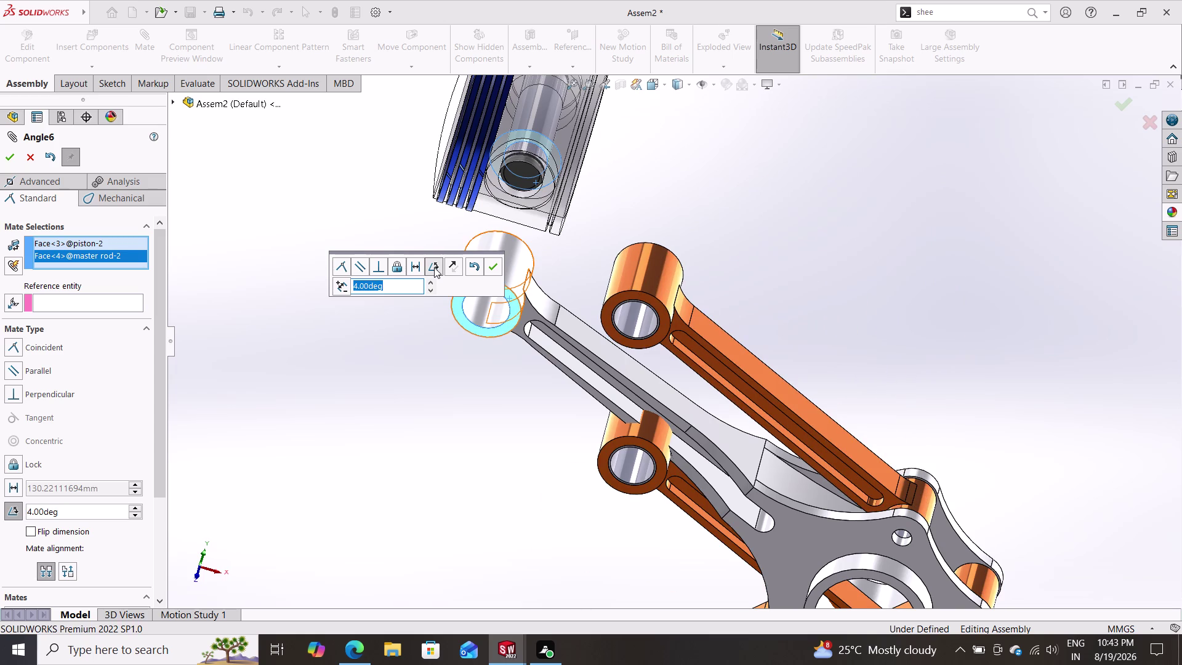
click(478, 265)
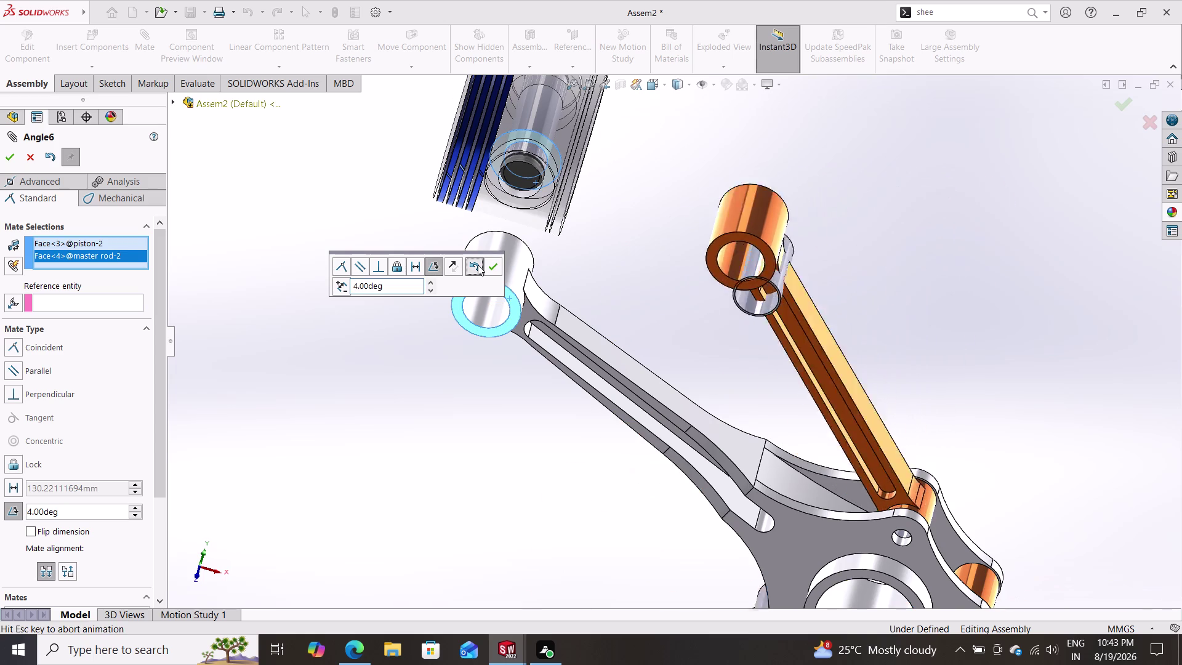
key(ctrl+z)
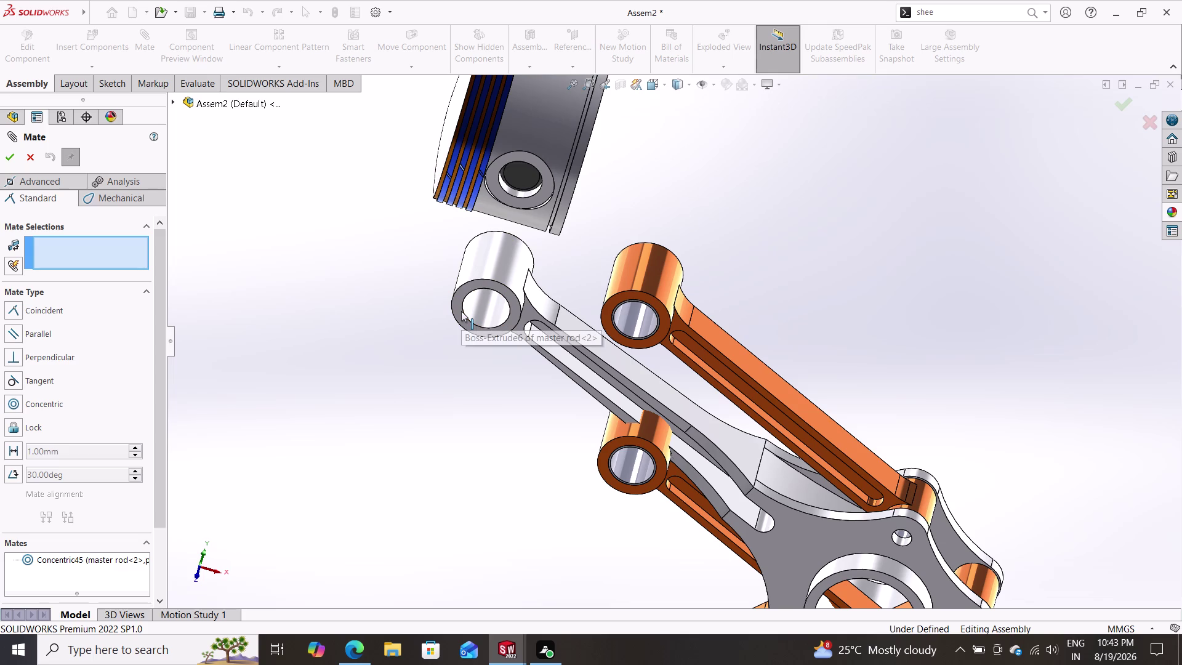
Close the current mate setup and start a new mate from the piston pin face.
click(32, 157)
key(ctrl+z)
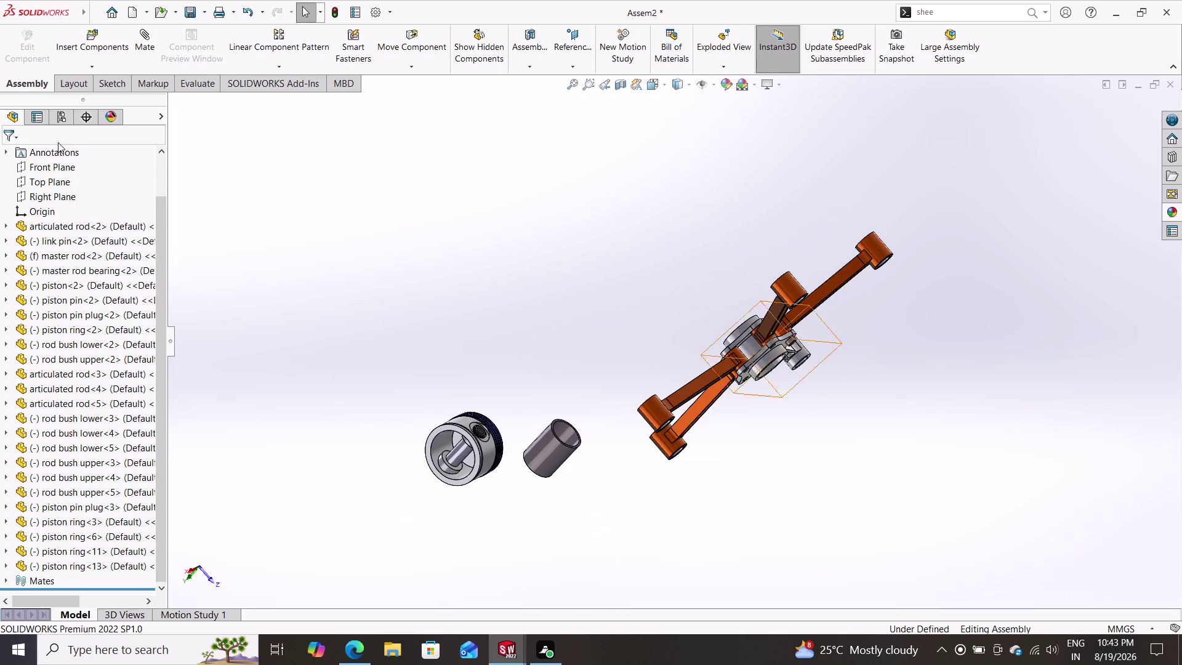
click(145, 38)
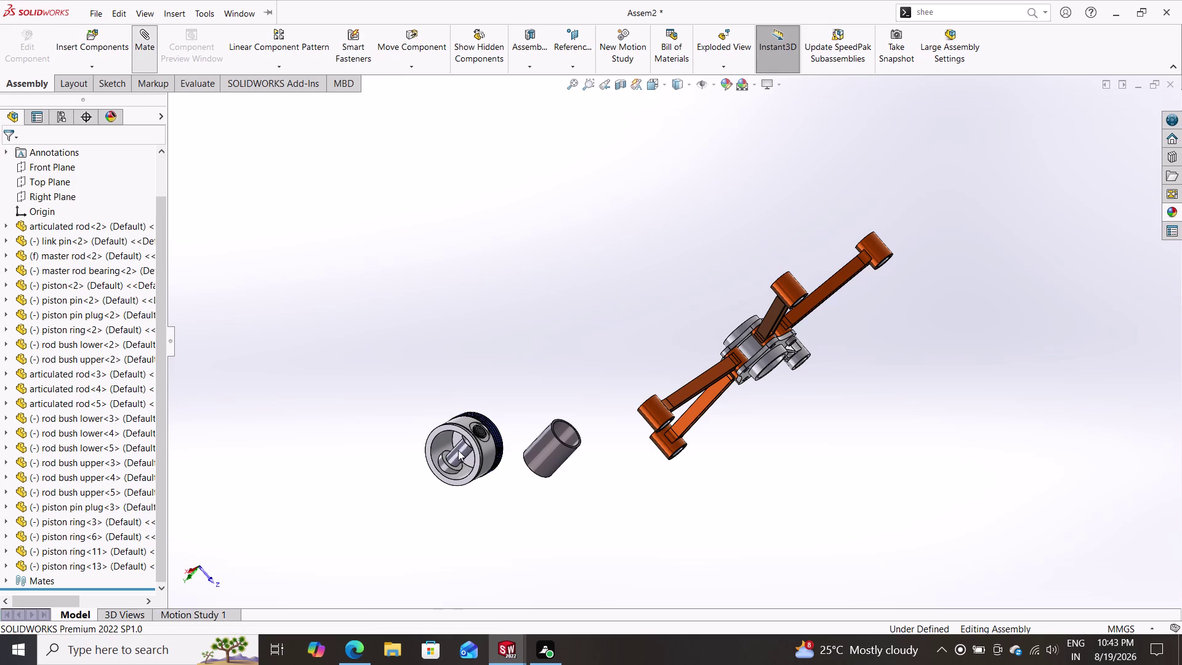
click(458, 451)
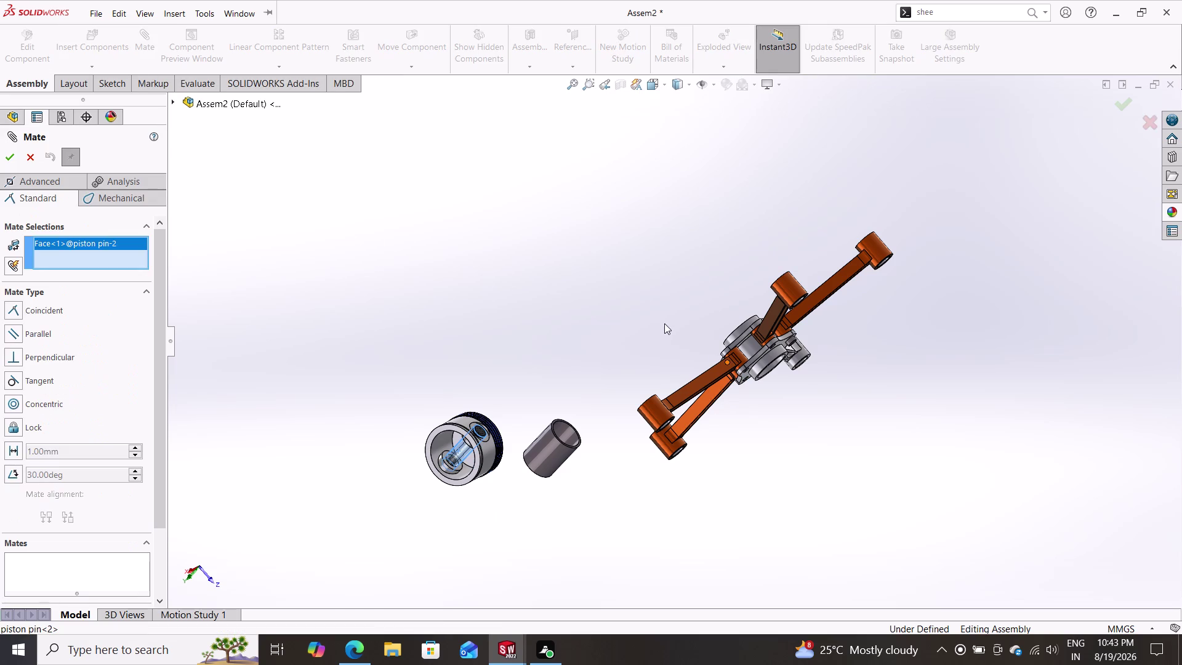
Pick the master rod face, then cancel the proposed Parallel mate and exit.
middle_drag(667, 308, 770, 372)
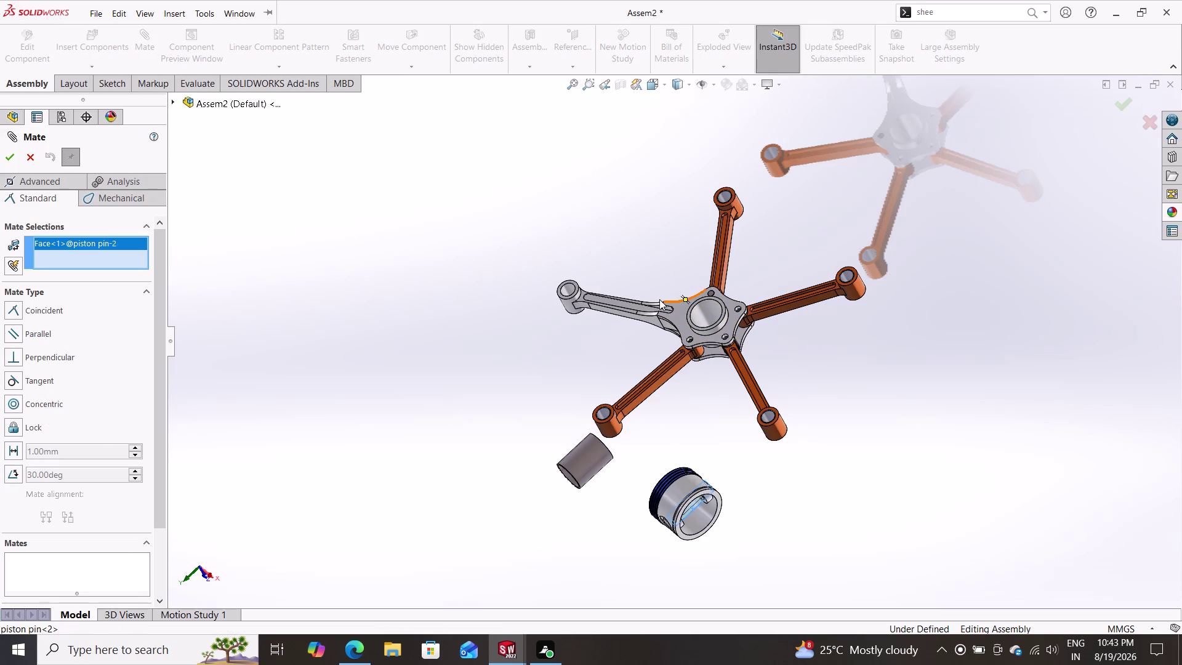
click(569, 287)
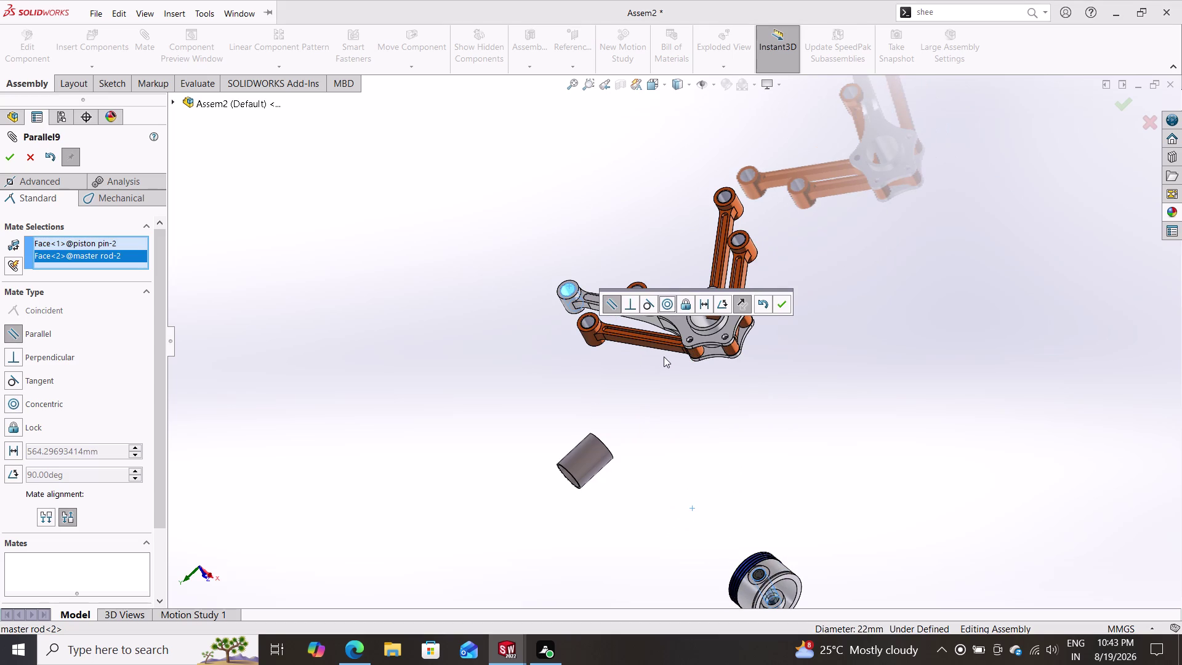
key(Escape)
key(Escape)
key(Escape)
key(Escape)
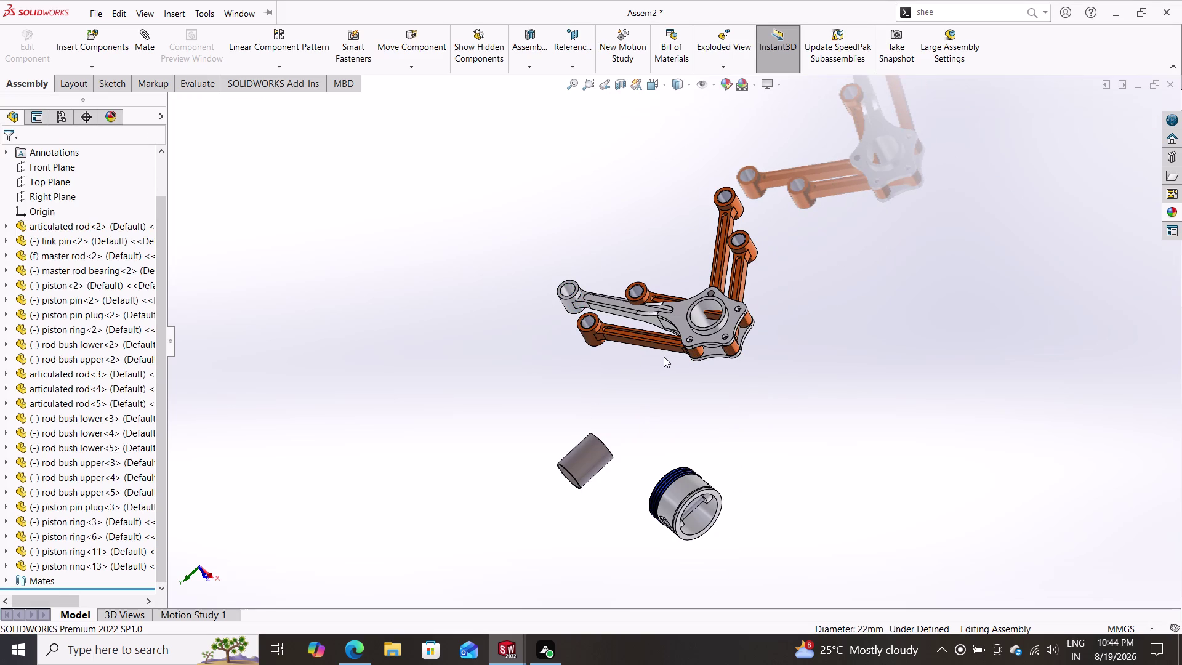
Undo recent actions and try dragging the articulated rod.
key(ctrl+z)
key(ctrl+z)
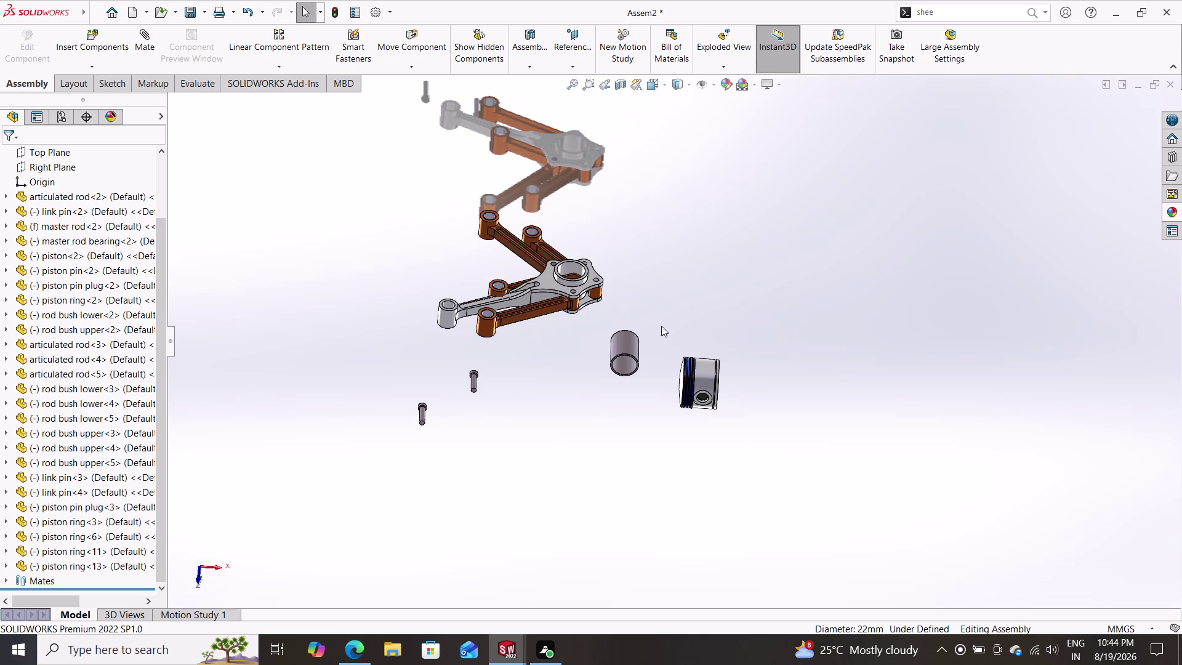
key(ctrl+z)
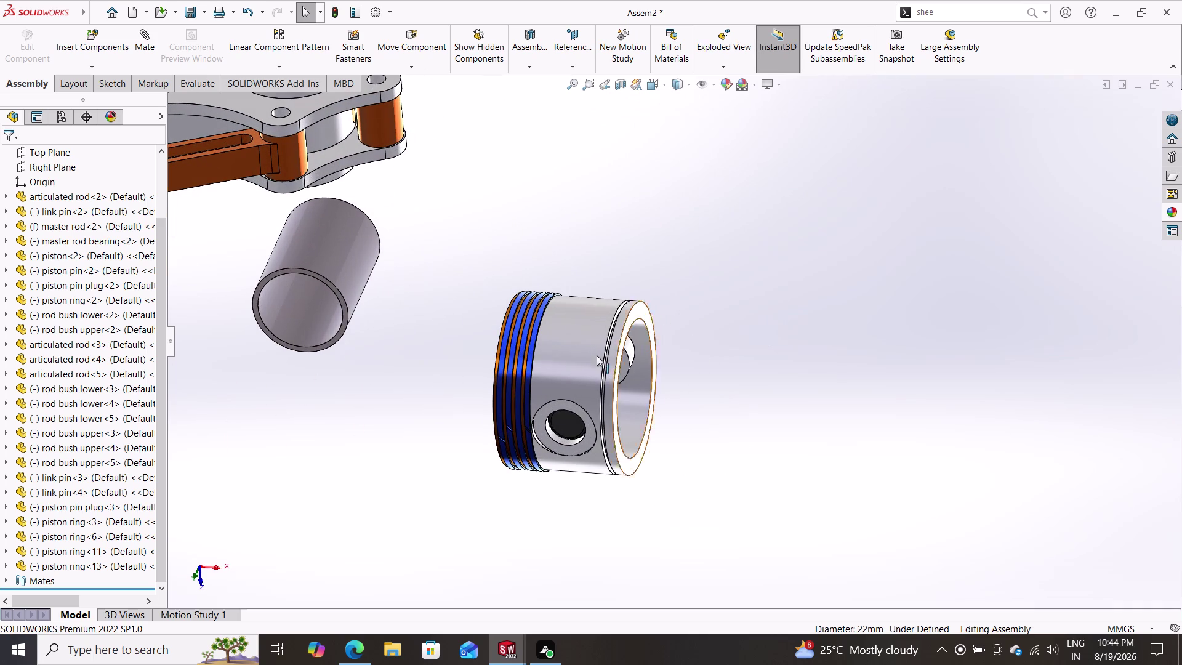
scroll(down, 3)
scroll(up, 3)
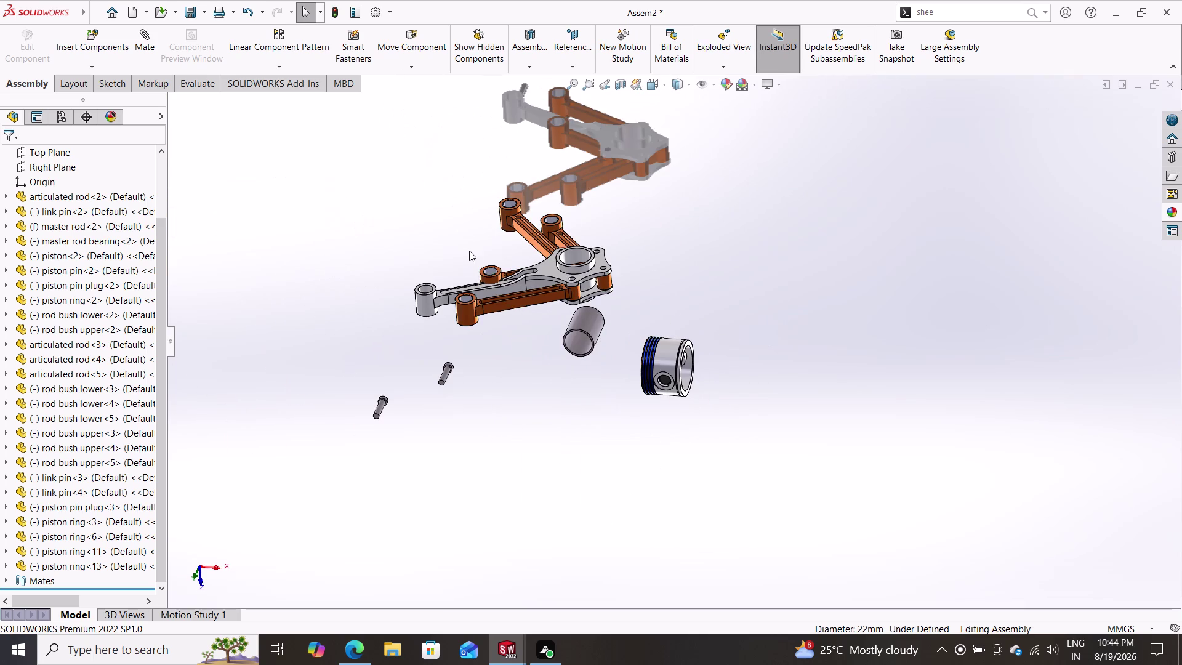
drag(467, 306, 498, 314)
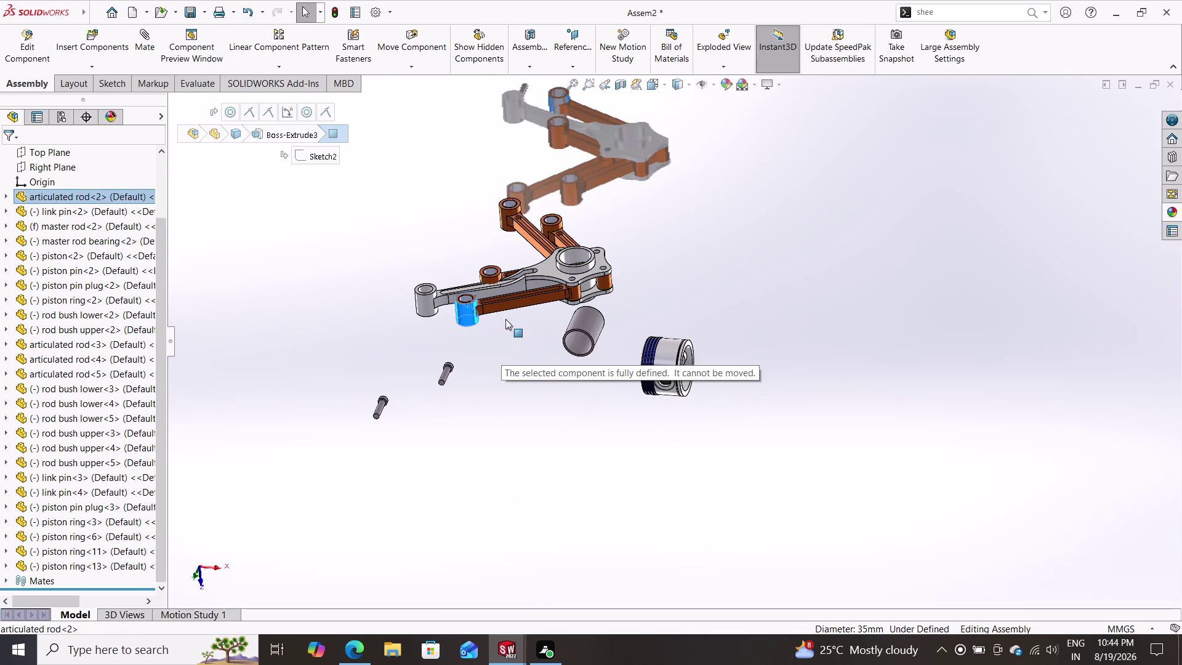
key(ctrl+z)
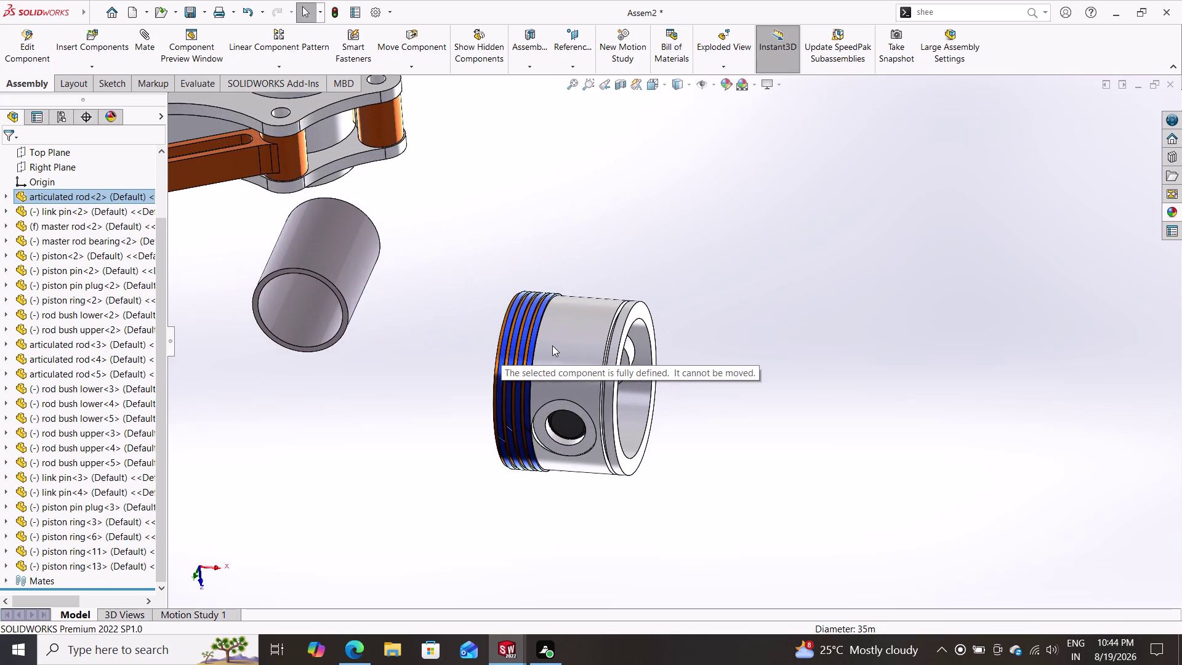
scroll(up, 3)
scroll(up, 3)
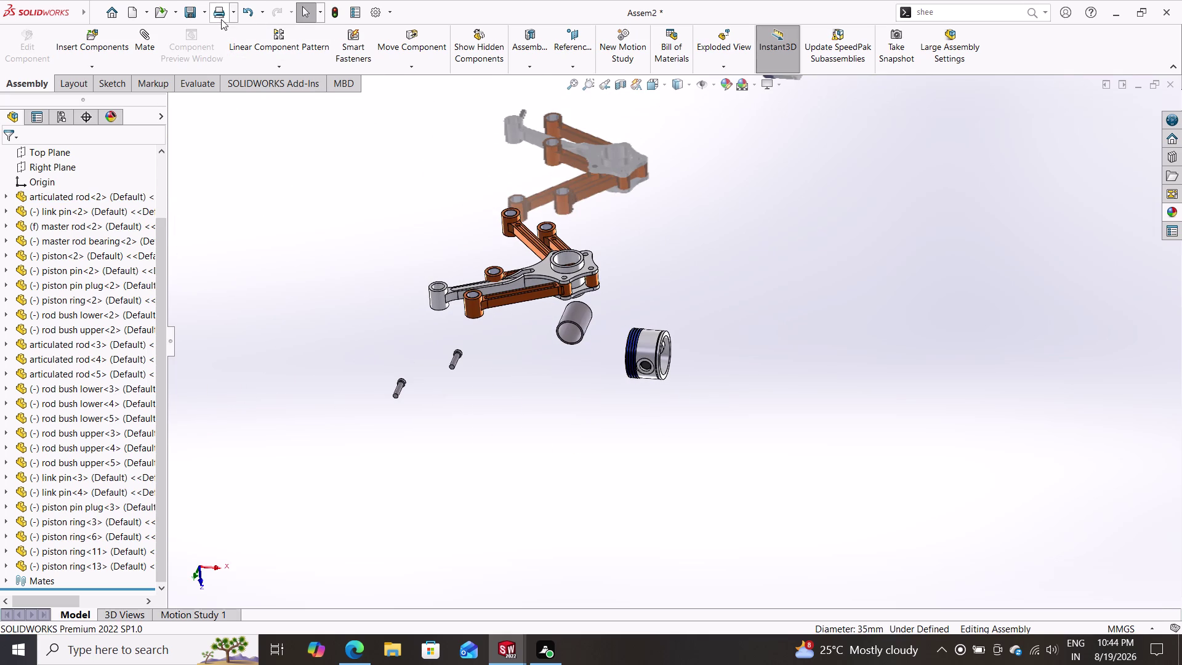
Undo three more times to bring back the second ringed piston.
click(249, 15)
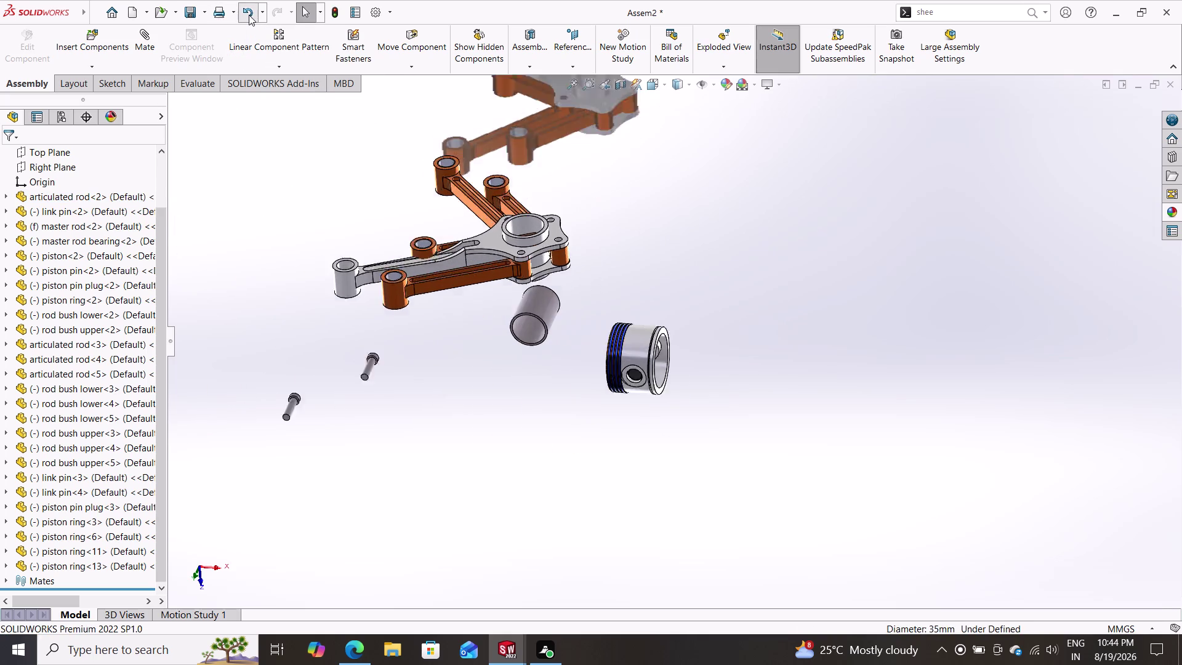
click(249, 15)
click(249, 15)
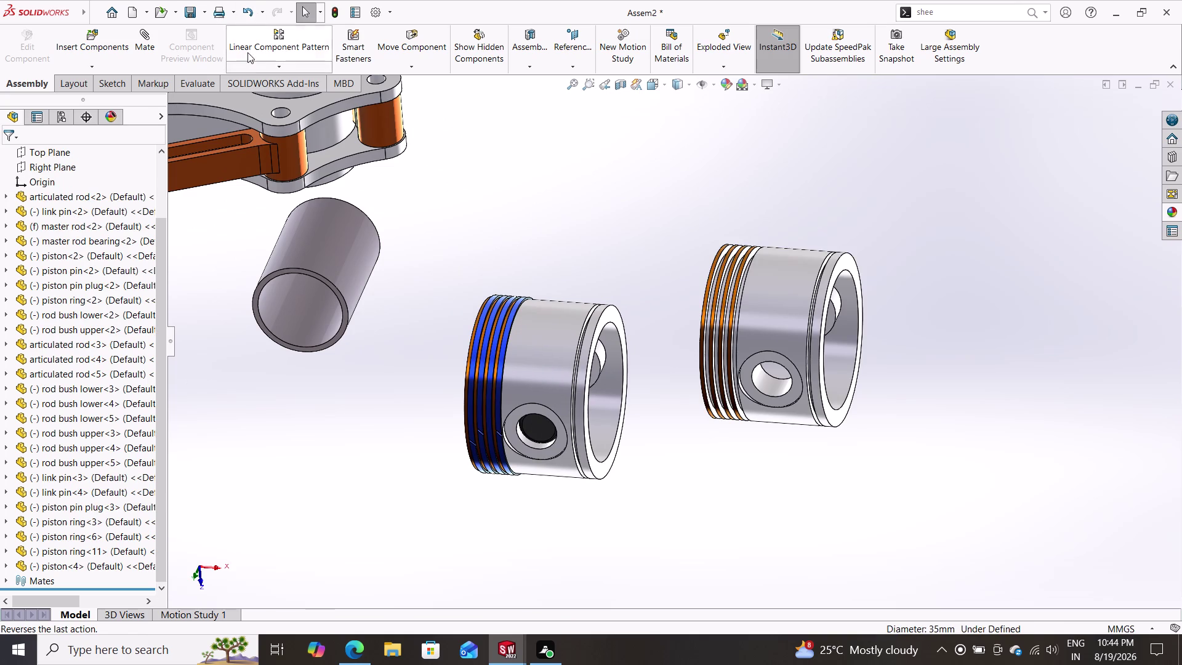
scroll(up, 3)
scroll(up, 3)
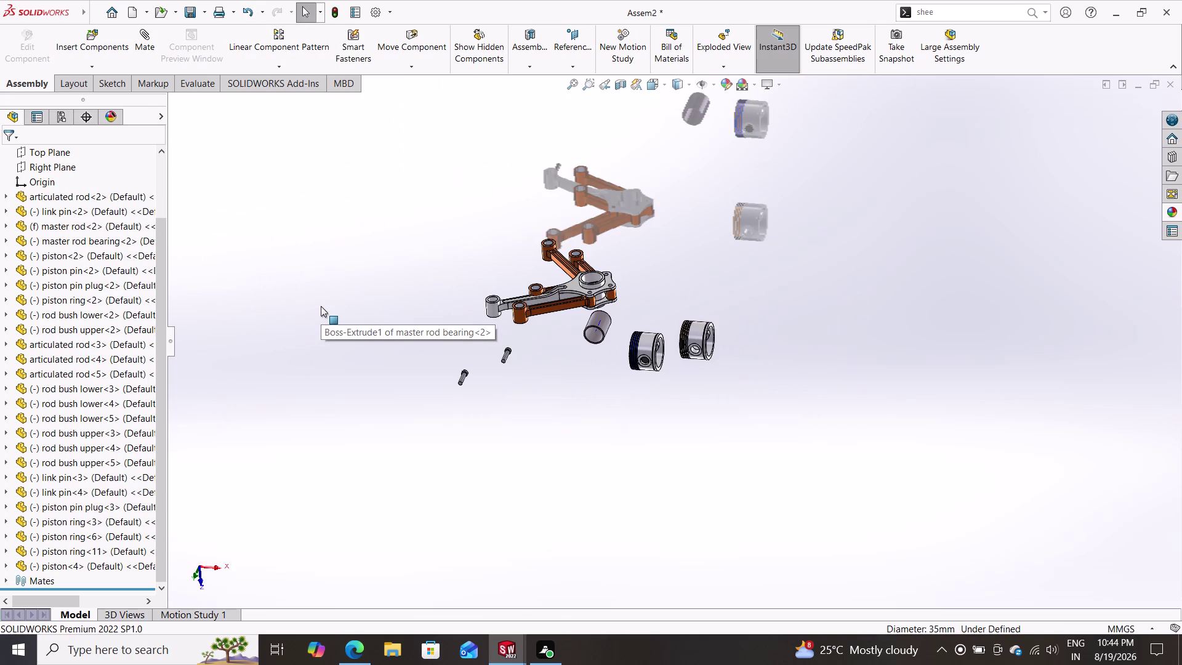
Try dragging the articulated and fixed master rods, then start a mate from master rod<2>'s Axis1.
click(510, 309)
drag(515, 310, 531, 313)
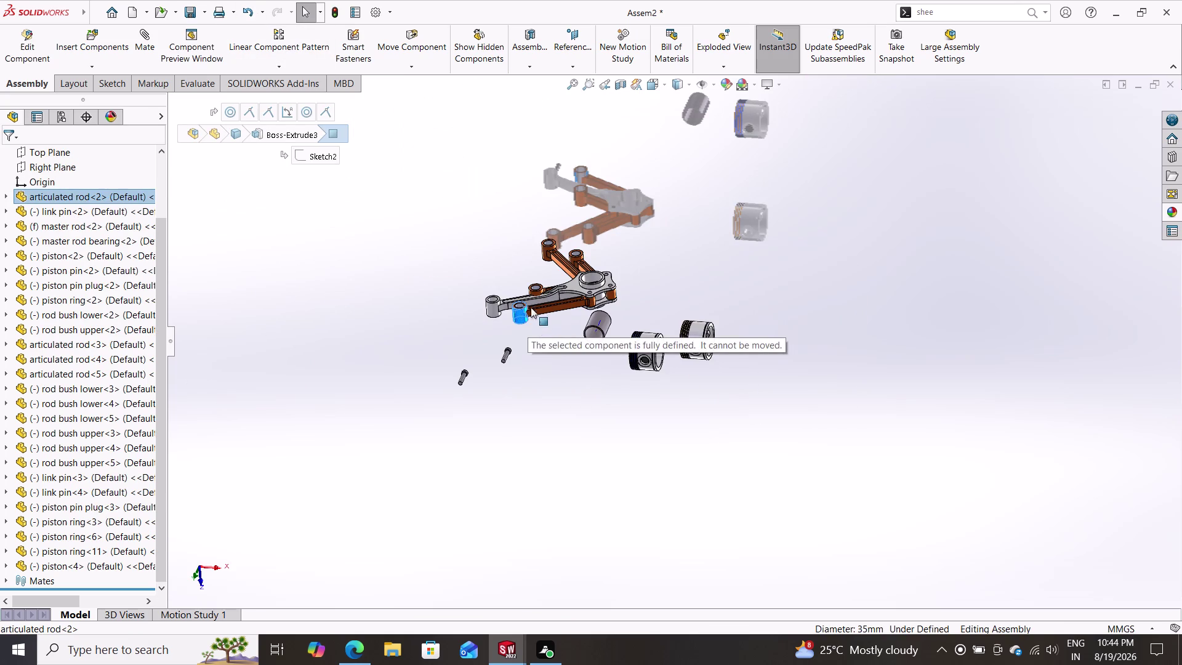
drag(488, 305, 516, 283)
drag(535, 289, 535, 287)
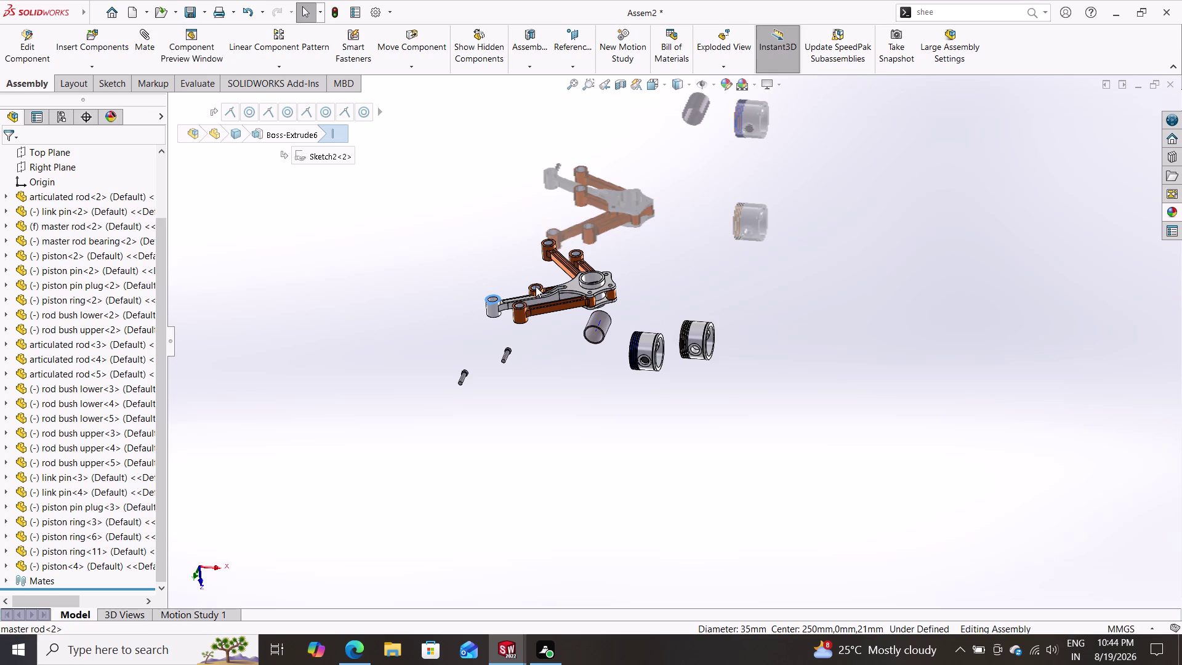
drag(536, 286, 531, 252)
scroll(down, 3)
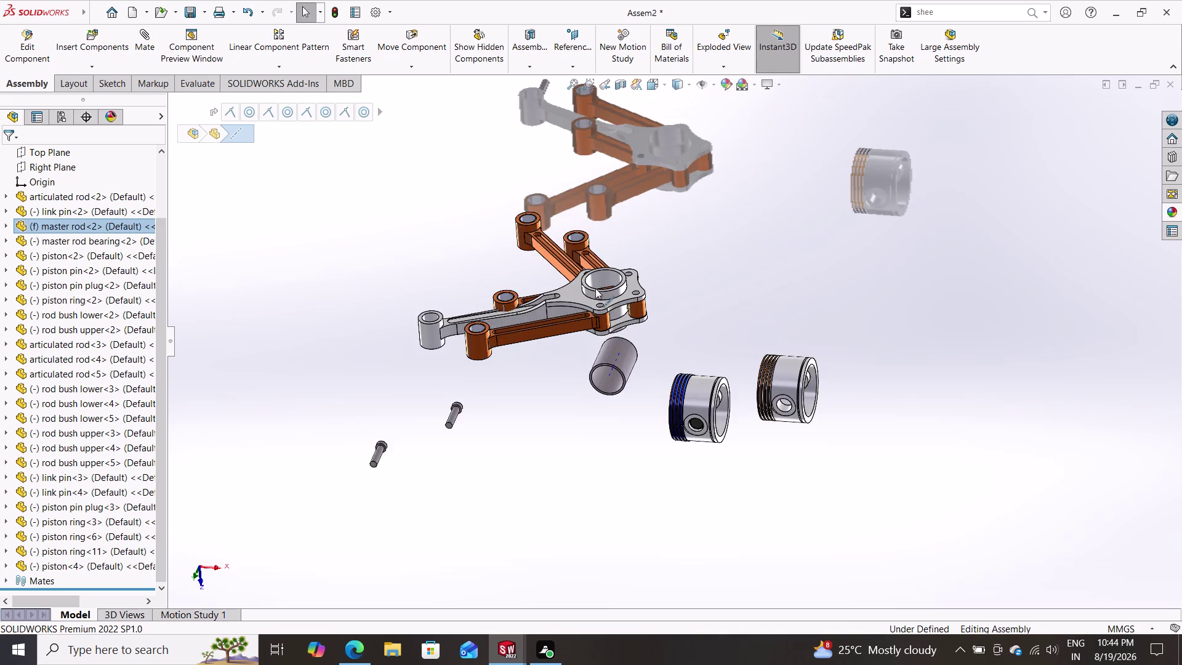
scroll(down, 3)
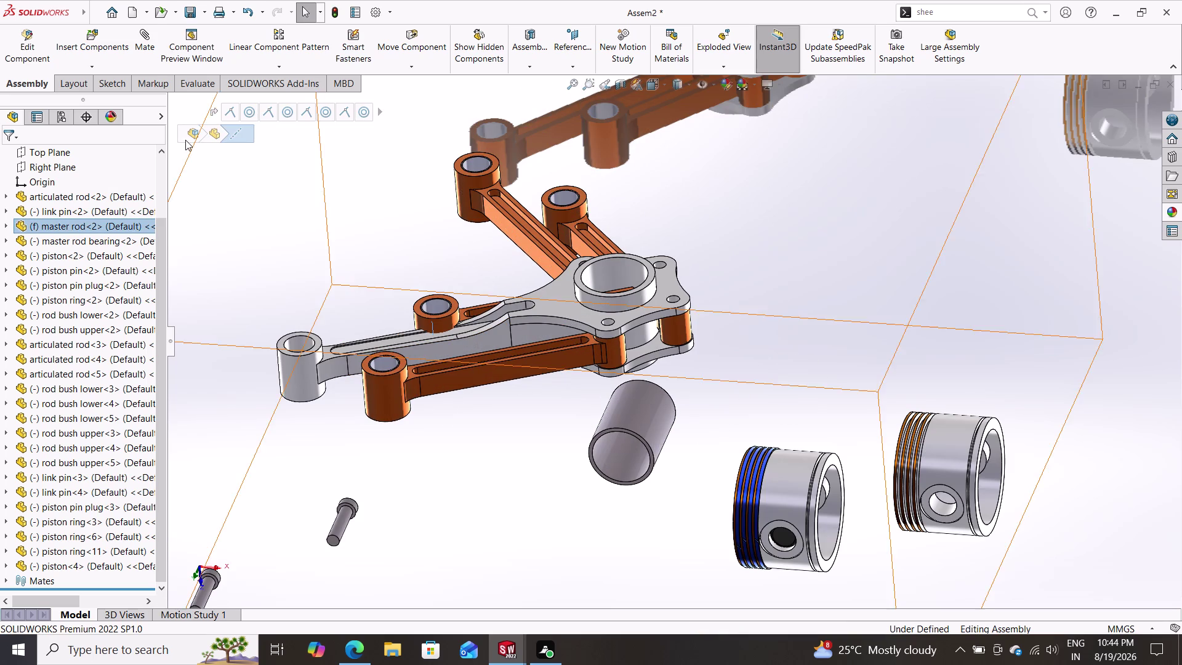
click(141, 47)
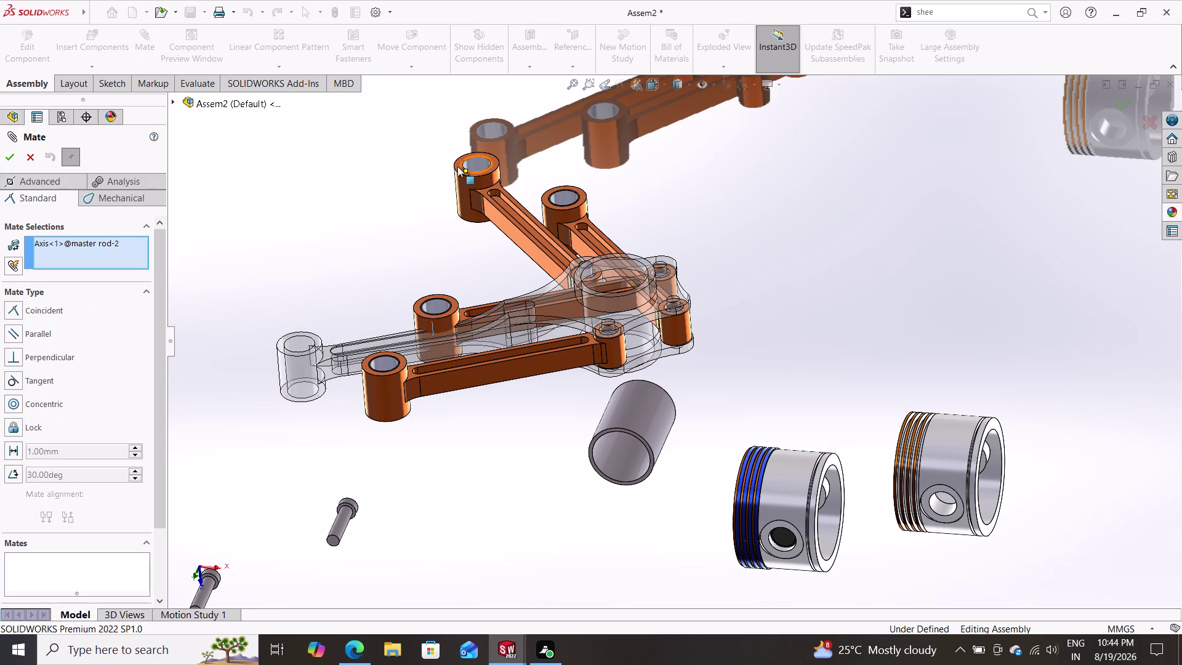
Cancel the axis-based mate and zoom around the assembly.
key(Escape)
key(Escape)
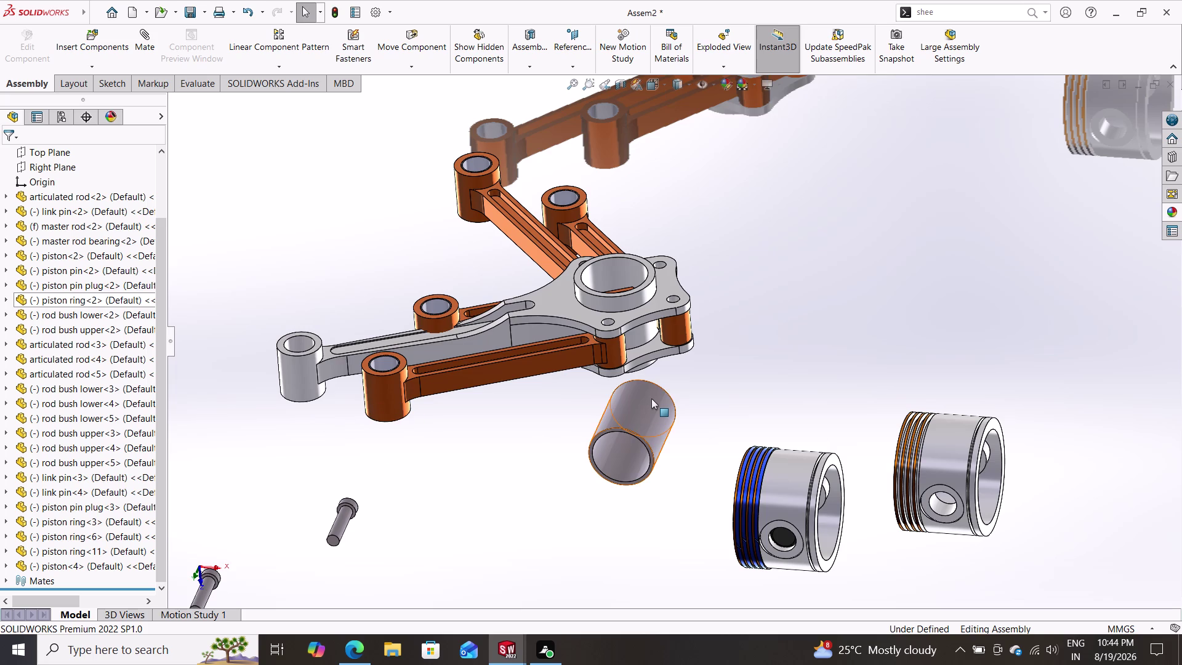
scroll(down, 3)
scroll(up, 3)
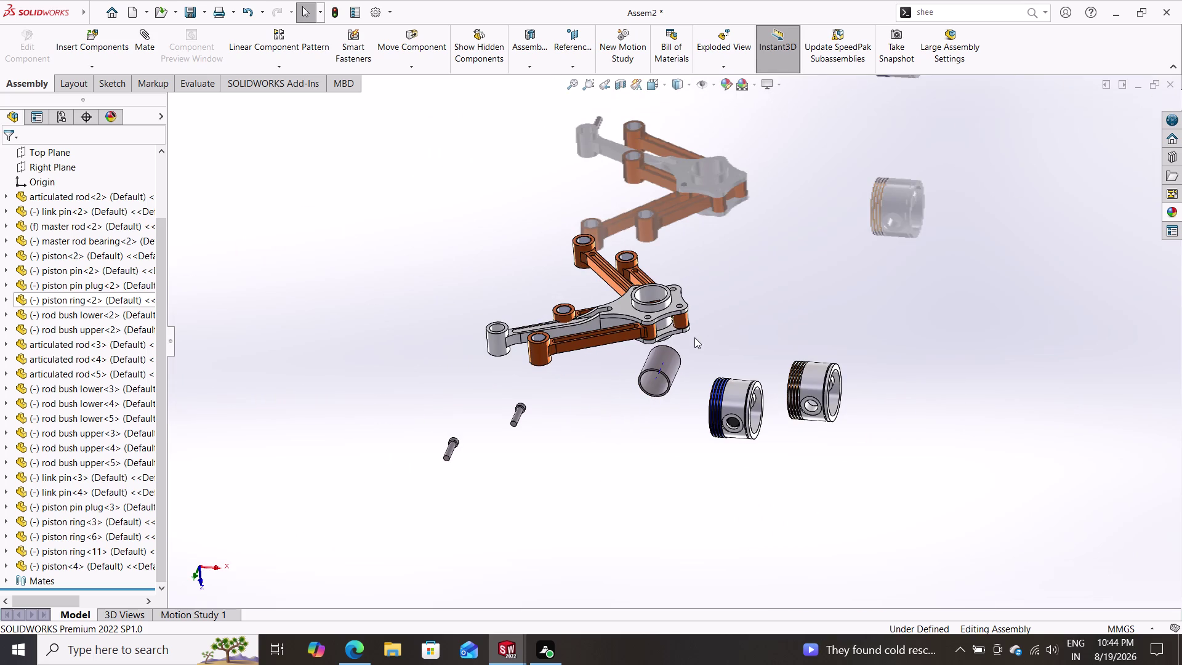
scroll(down, 3)
scroll(up, 3)
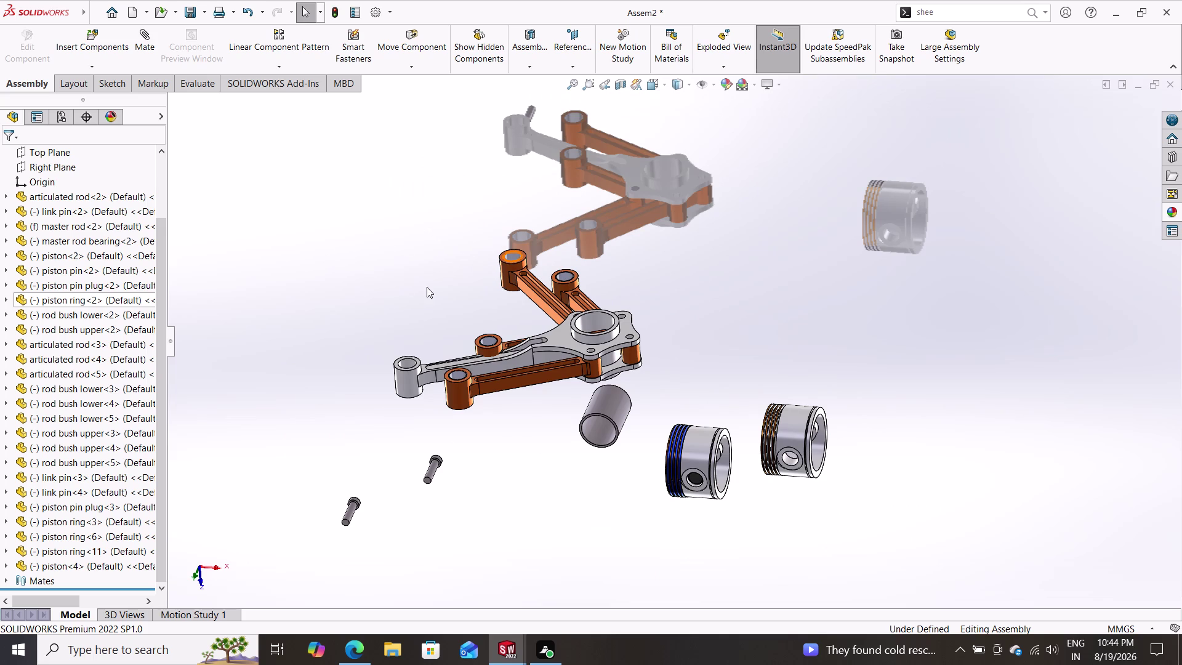
Try dragging the articulated rod, deselect it, and reopen an empty Mate definition.
drag(448, 387, 540, 479)
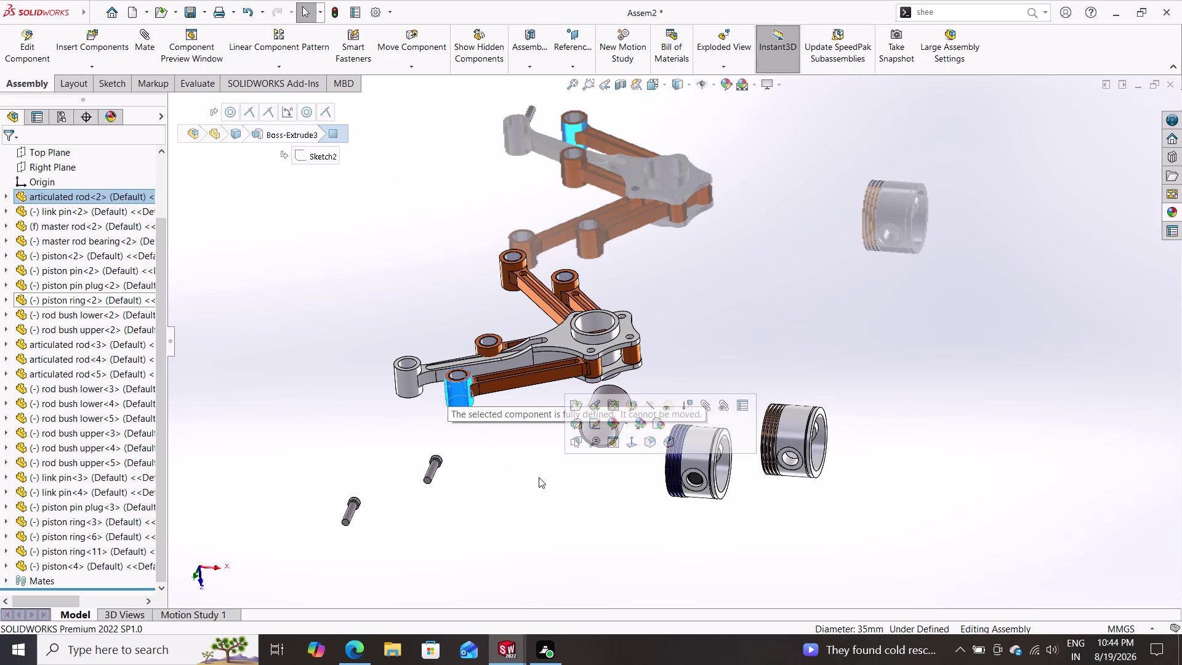
key(Escape)
key(Escape)
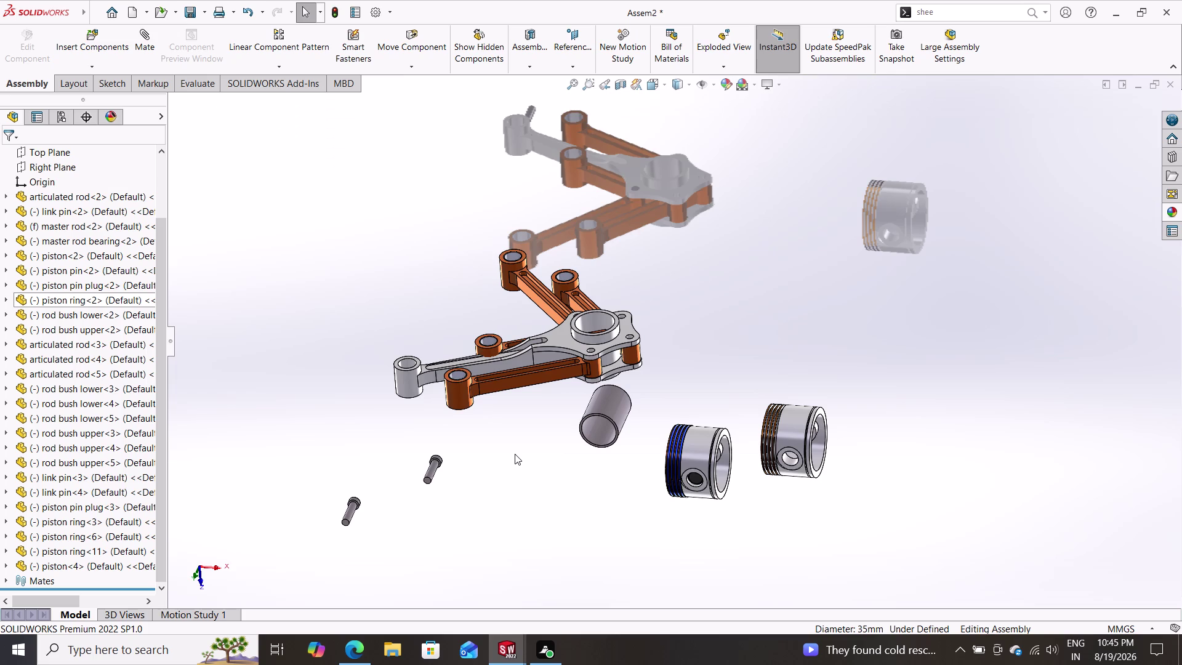
scroll(down, 3)
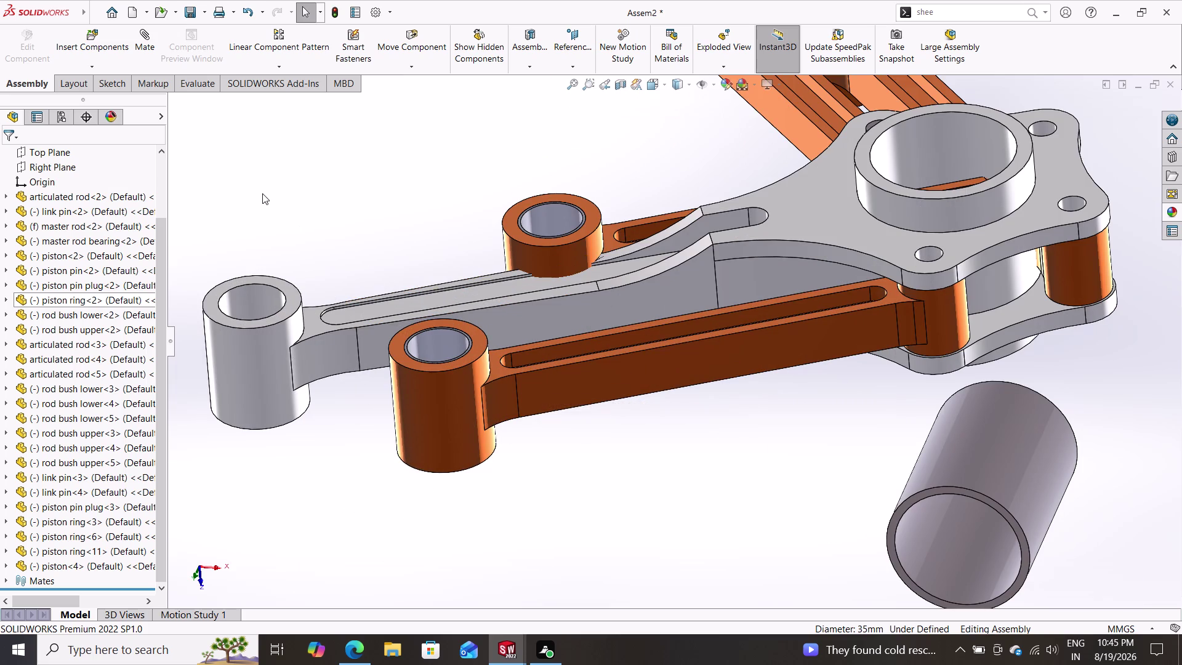
click(146, 39)
click(519, 325)
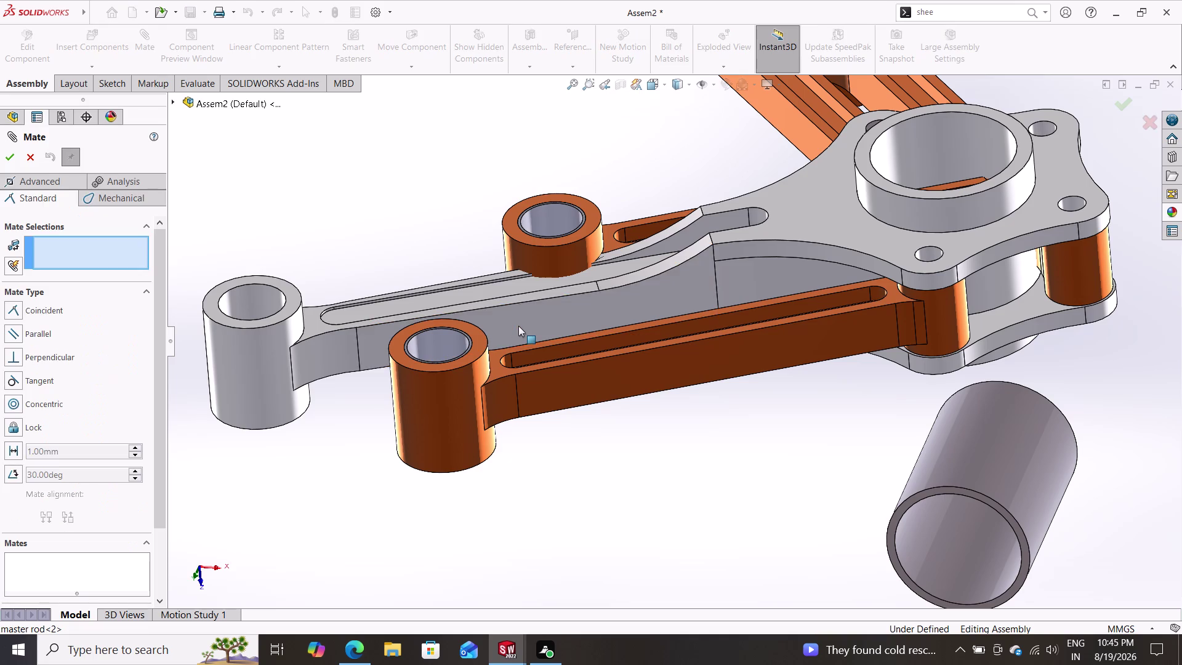
Orbit toward the rod end and pick the articulated rod face as the second reference.
middle_drag(341, 410, 455, 452)
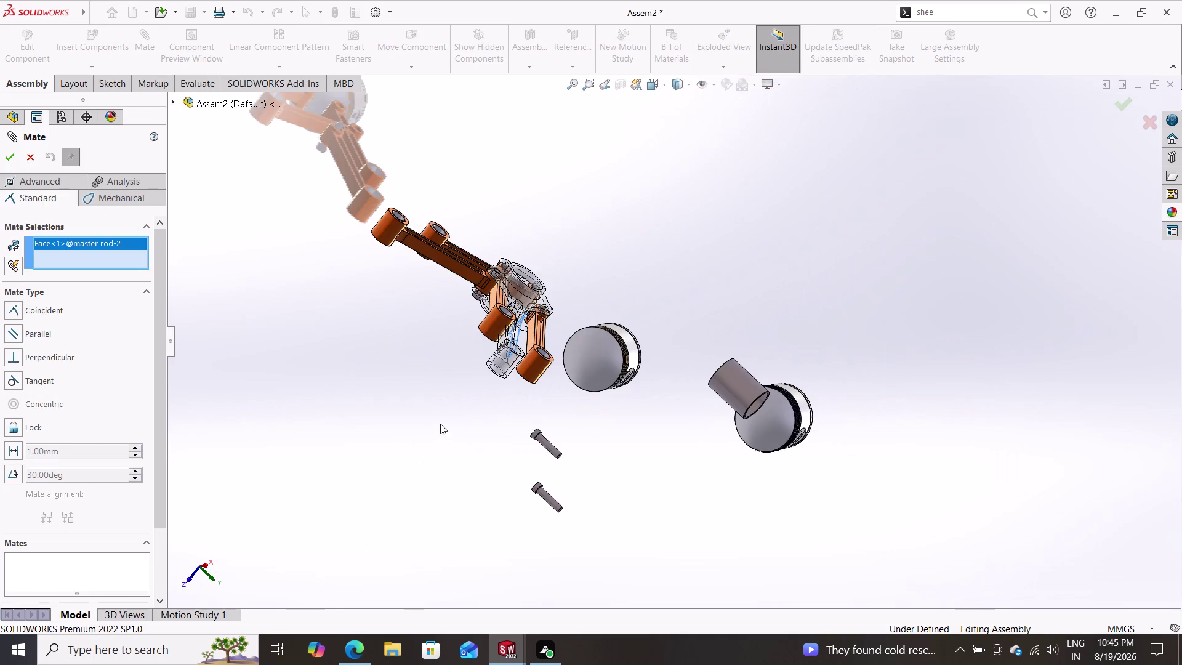
middle_drag(449, 426, 481, 438)
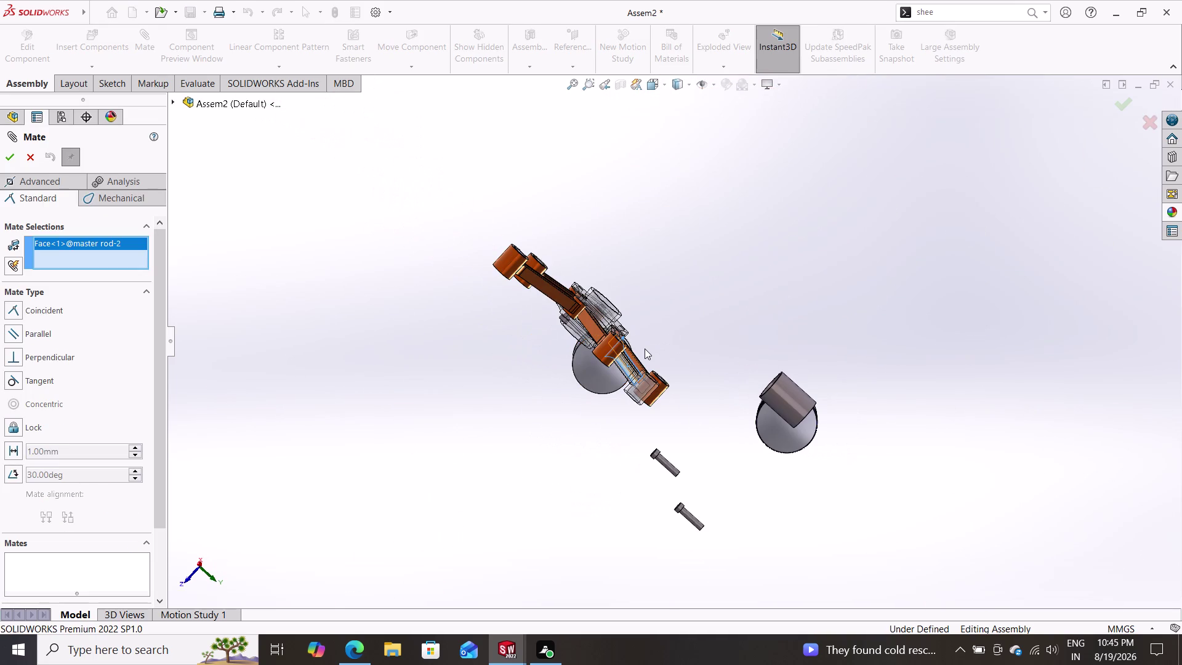
scroll(down, 3)
scroll(down, 3)
middle_drag(666, 339, 618, 362)
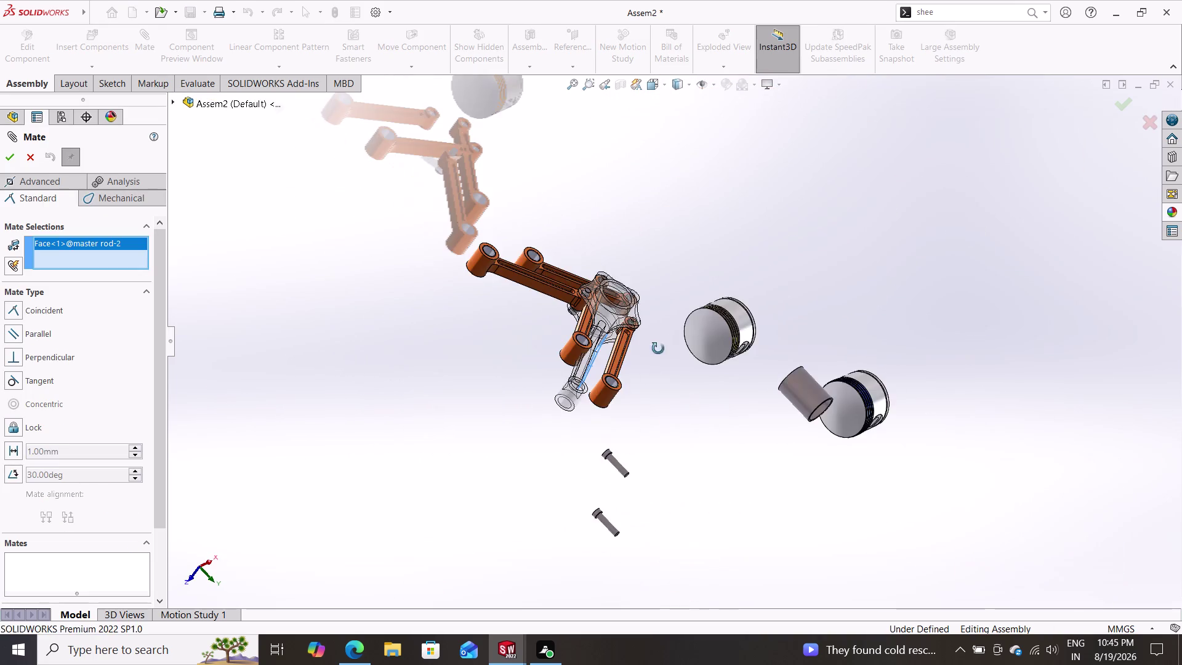
middle_drag(658, 349, 633, 357)
middle_drag(642, 375, 680, 396)
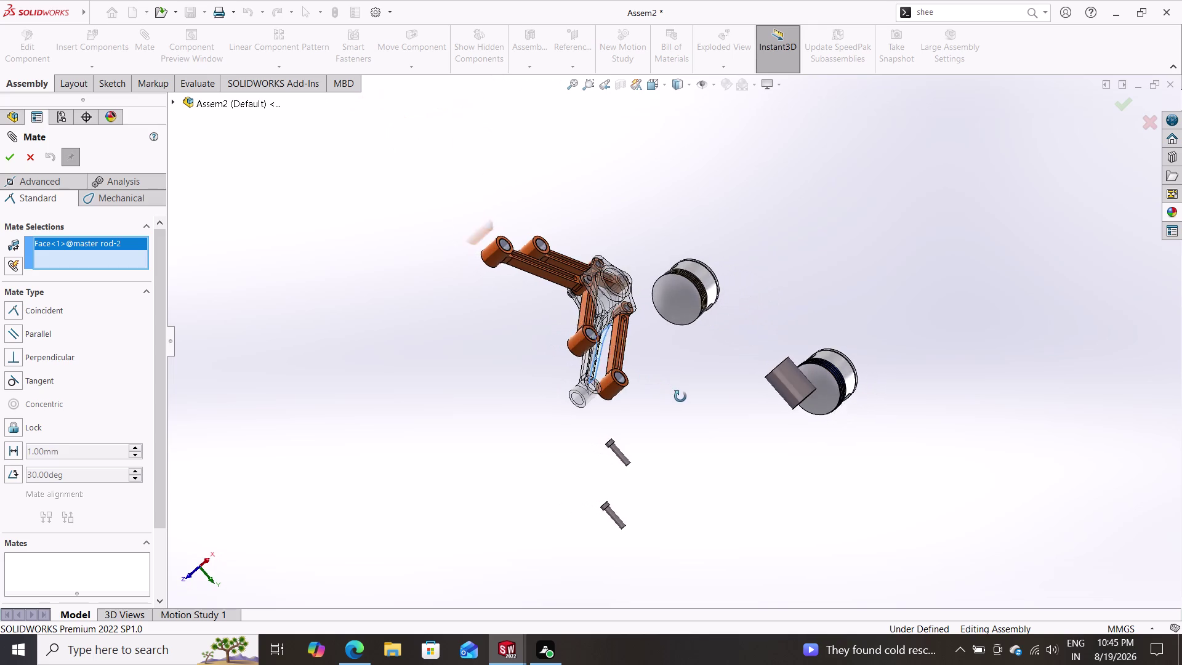
middle_drag(680, 396, 687, 405)
click(615, 340)
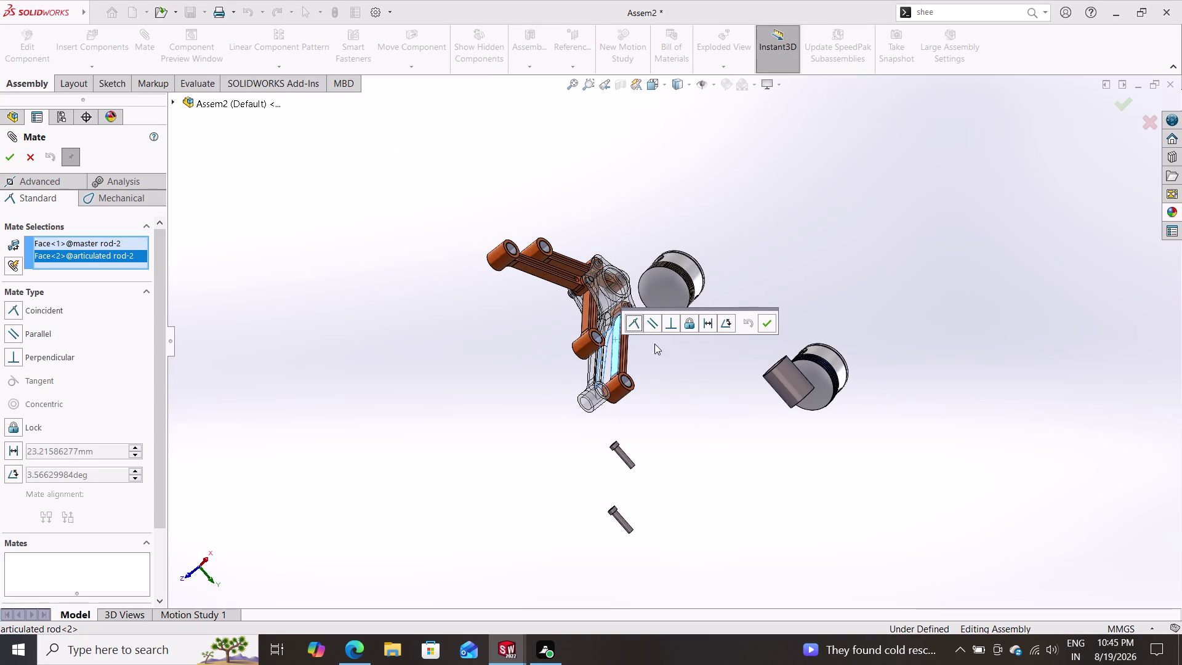
Add a 75° angle mate despite the conflict and close the error report.
click(725, 324)
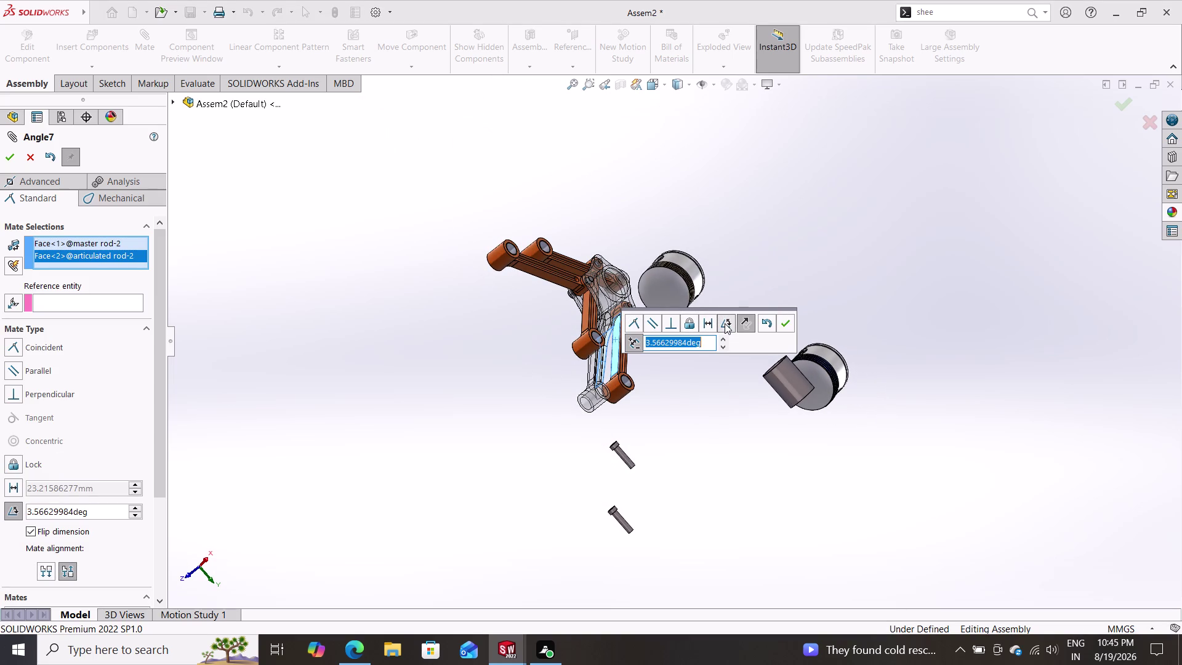
text(75)
key(Return)
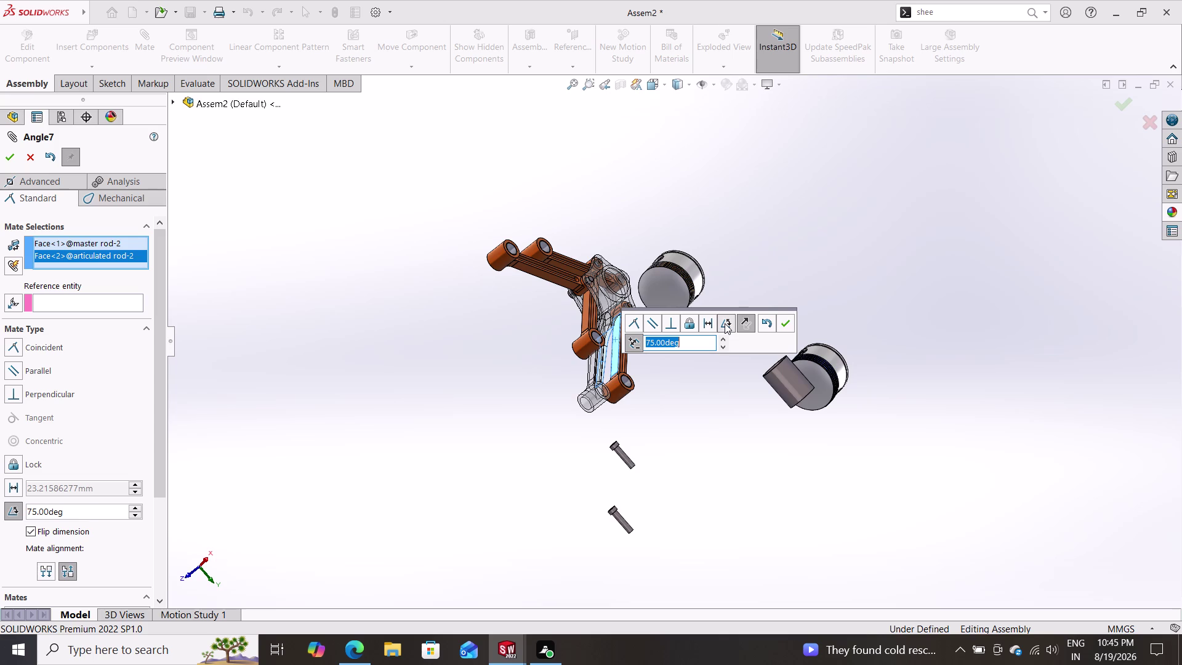
click(786, 320)
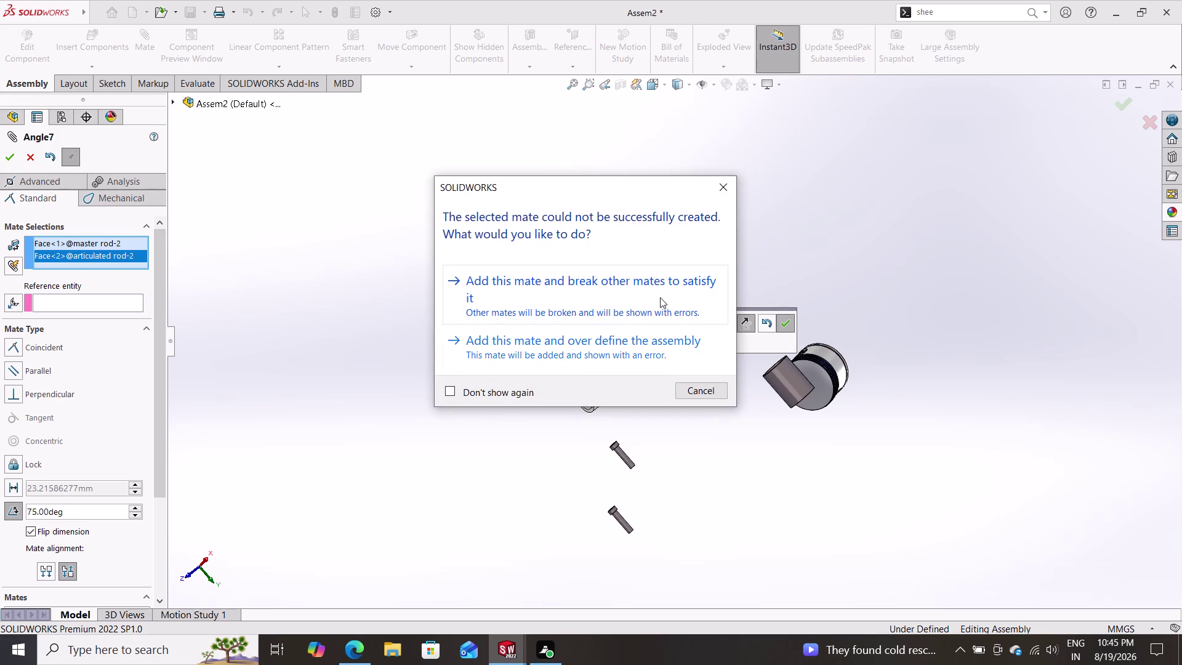
click(660, 298)
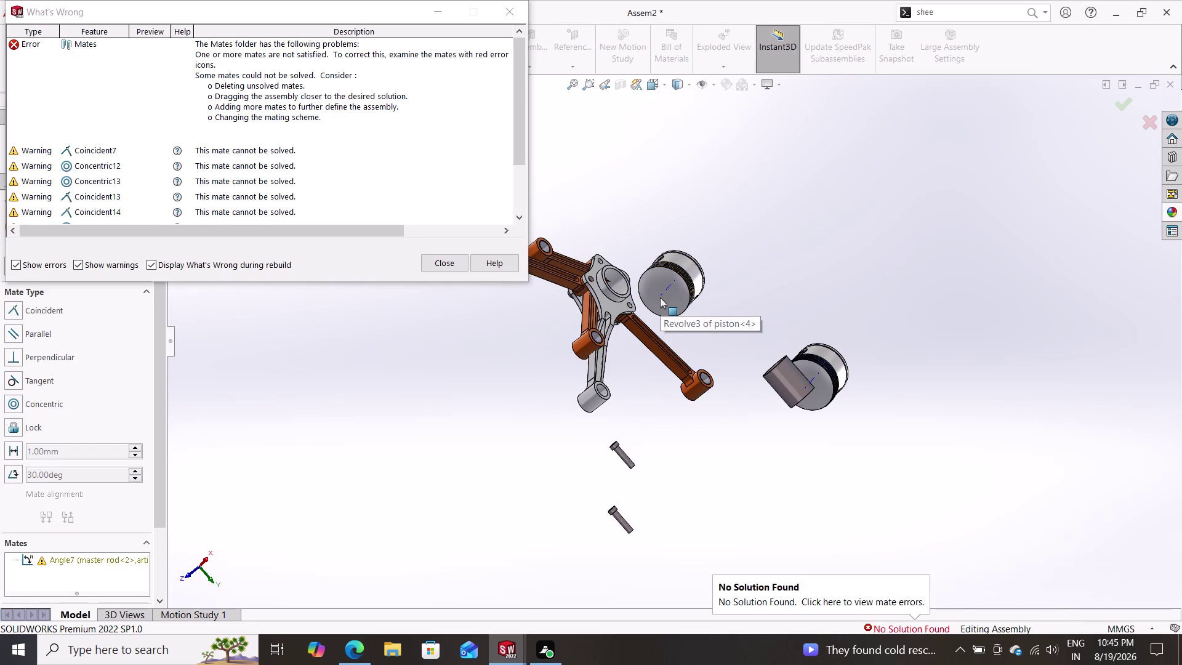
click(448, 261)
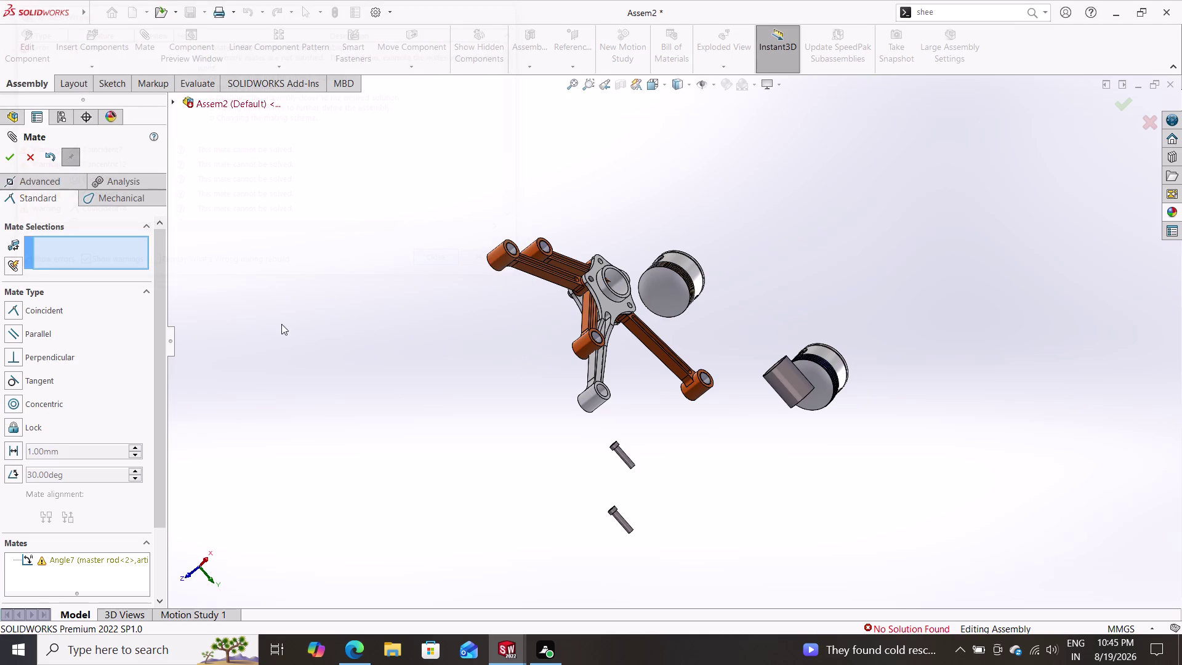
Review the Angle7 mate's options and select articulated rod<4>.
click(99, 559)
right_click(99, 559)
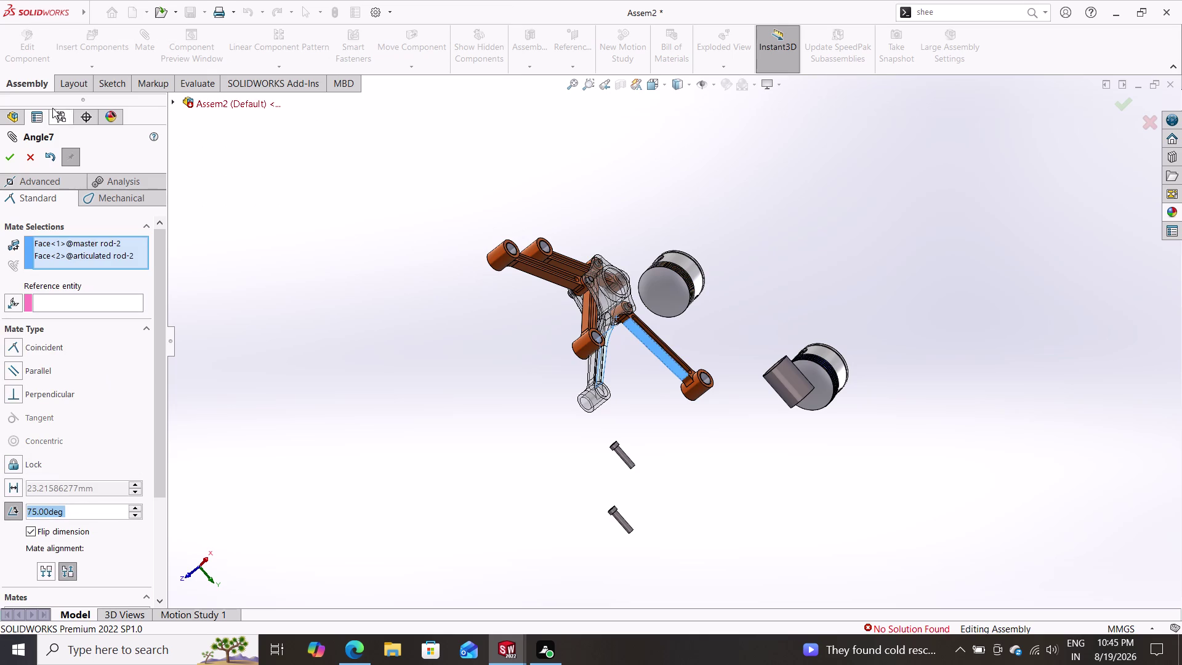
click(26, 155)
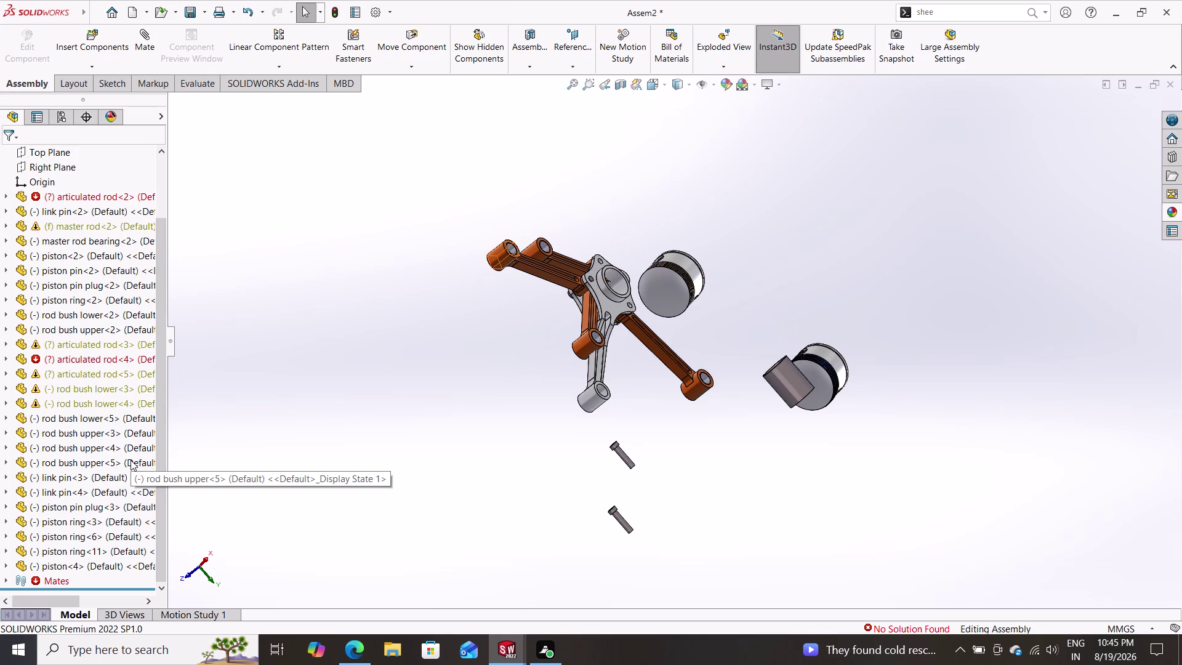
click(107, 355)
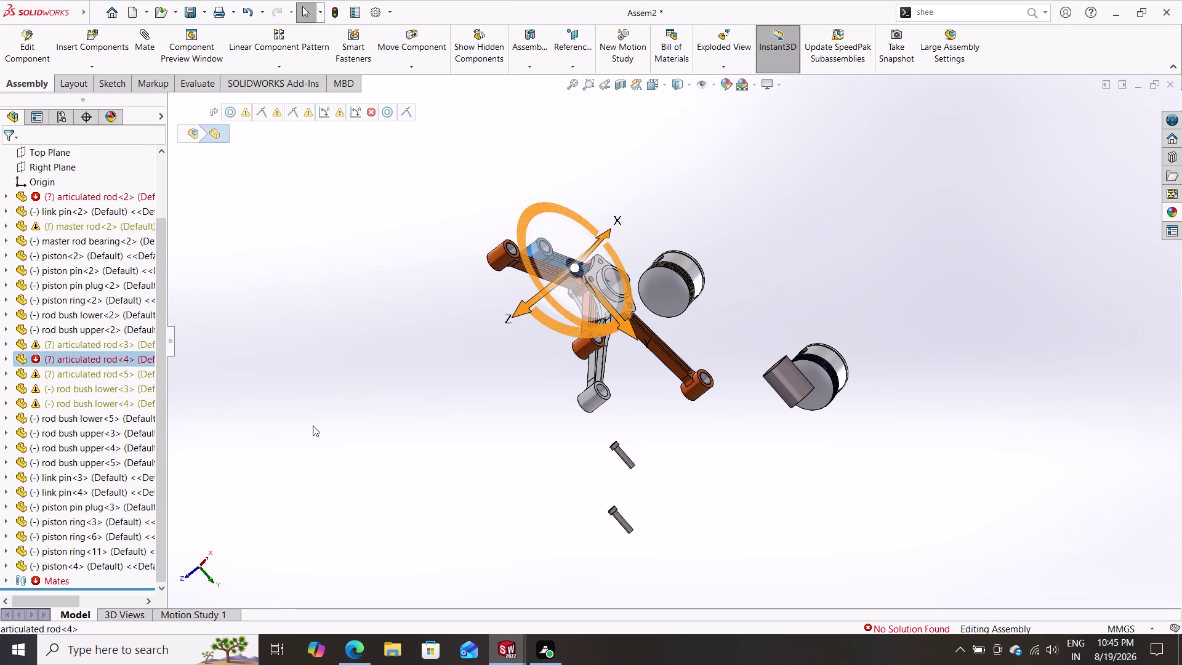
Undo the failed Angle7 mate so the assembly is under defined again.
key(Escape)
key(Escape)
scroll(down, 3)
scroll(up, 3)
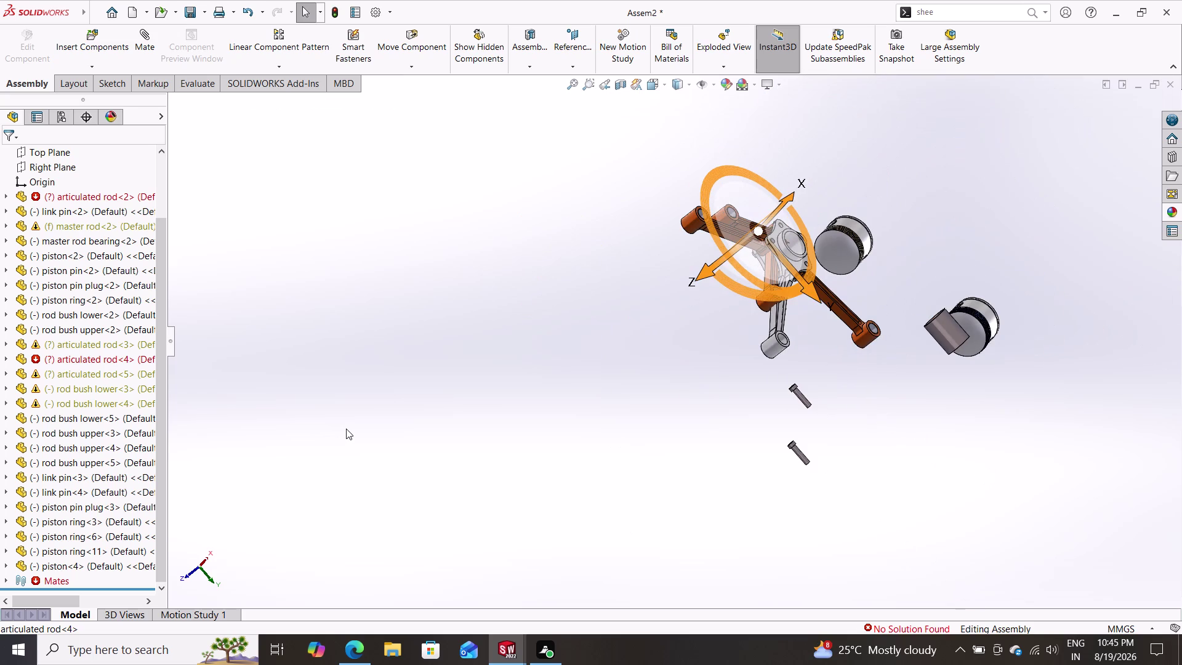
key(ctrl+z)
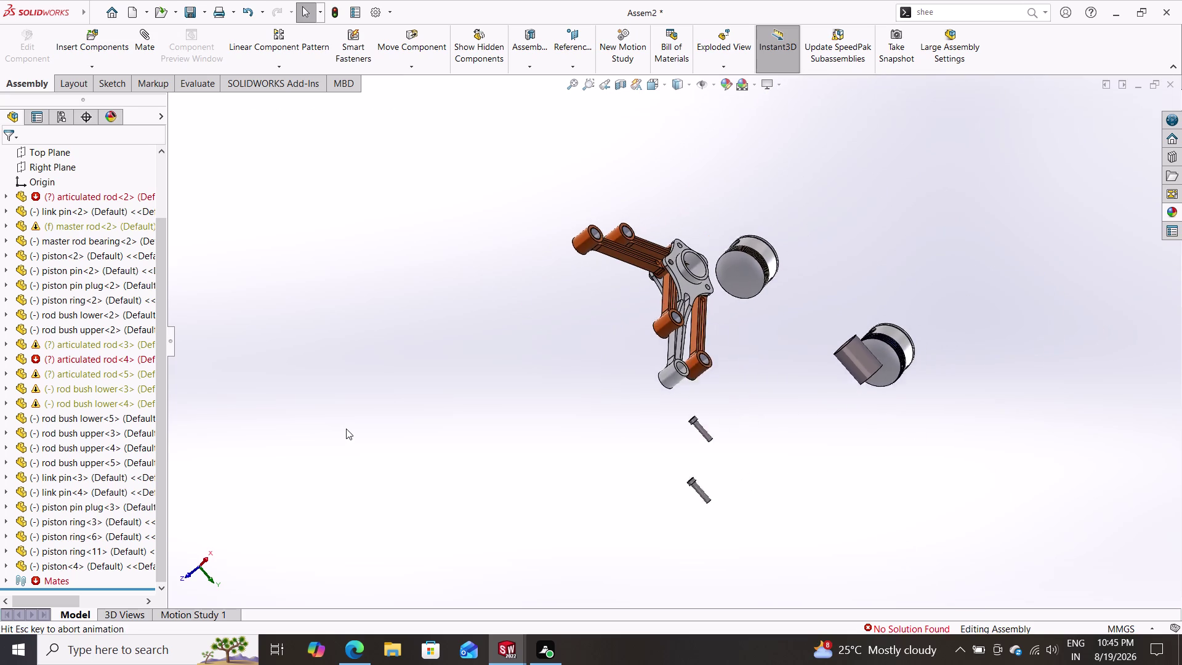
key(ctrl+z)
key(ctrl+z)
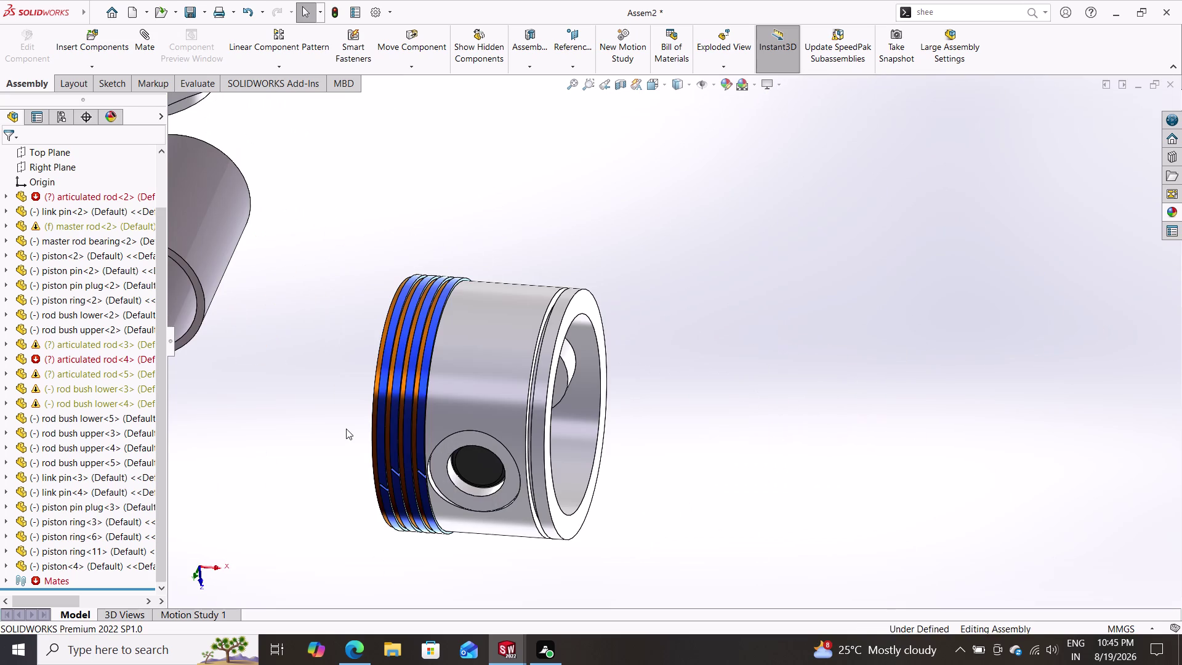
key(ctrl+z)
key(ctrl+z)
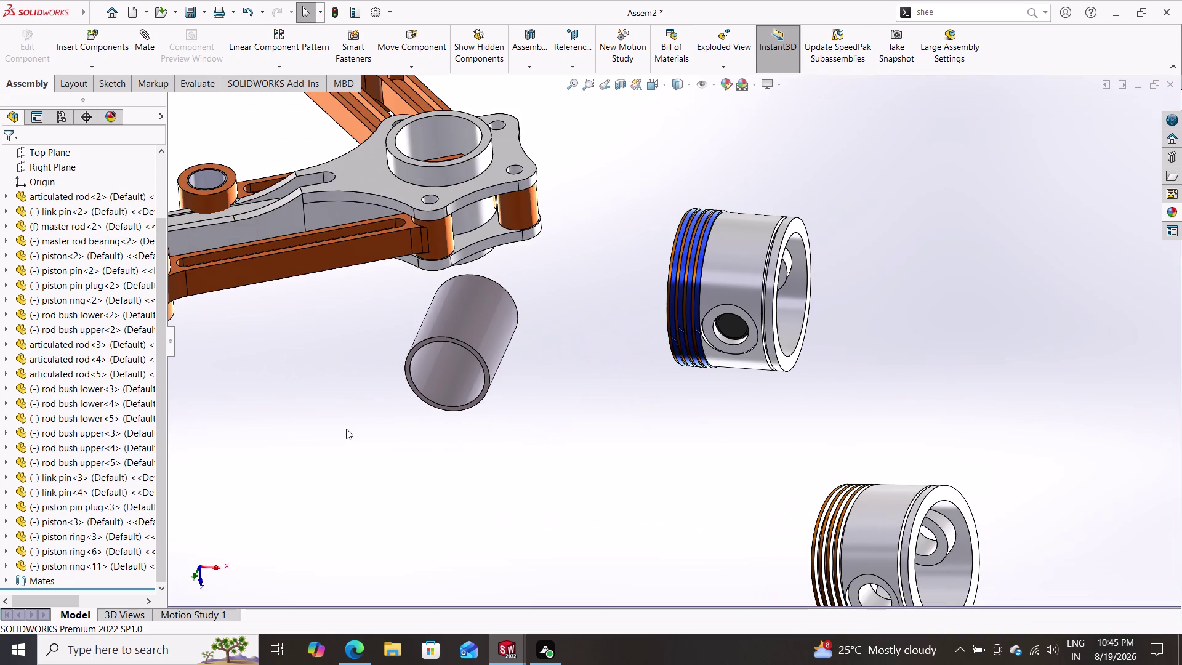
key(ctrl+z)
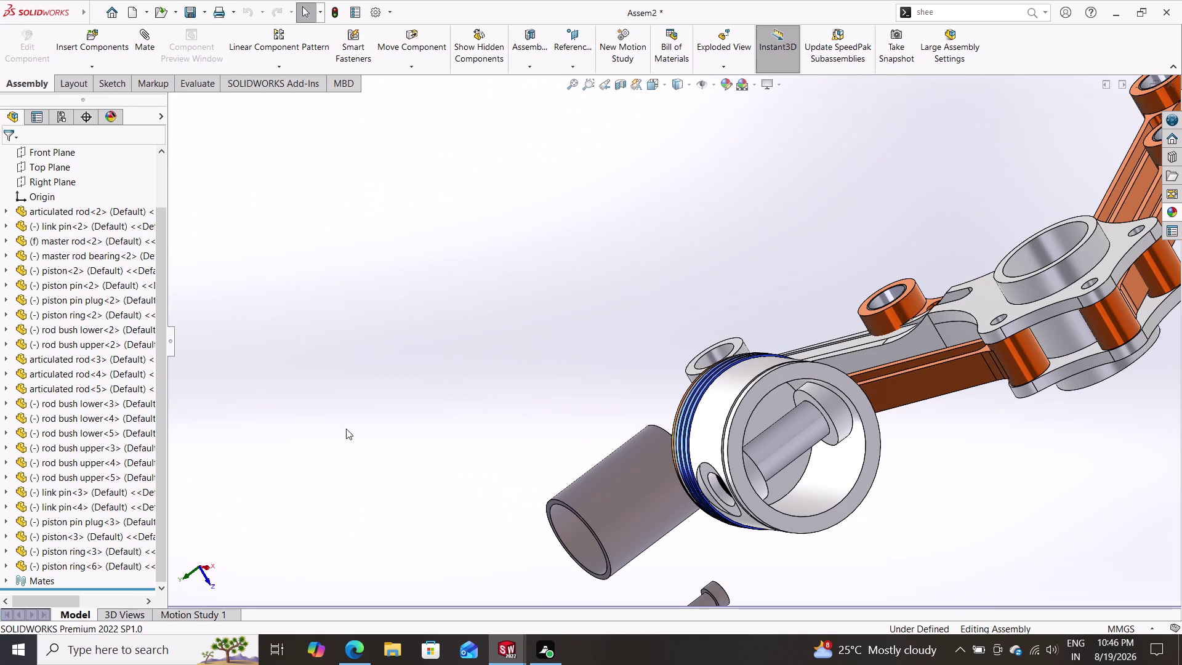
key(ctrl+z)
key(ctrl+z)
key(ctrl+z)
key(ctrl+z)
scroll(down, 3)
scroll(up, 3)
scroll(up, 3)
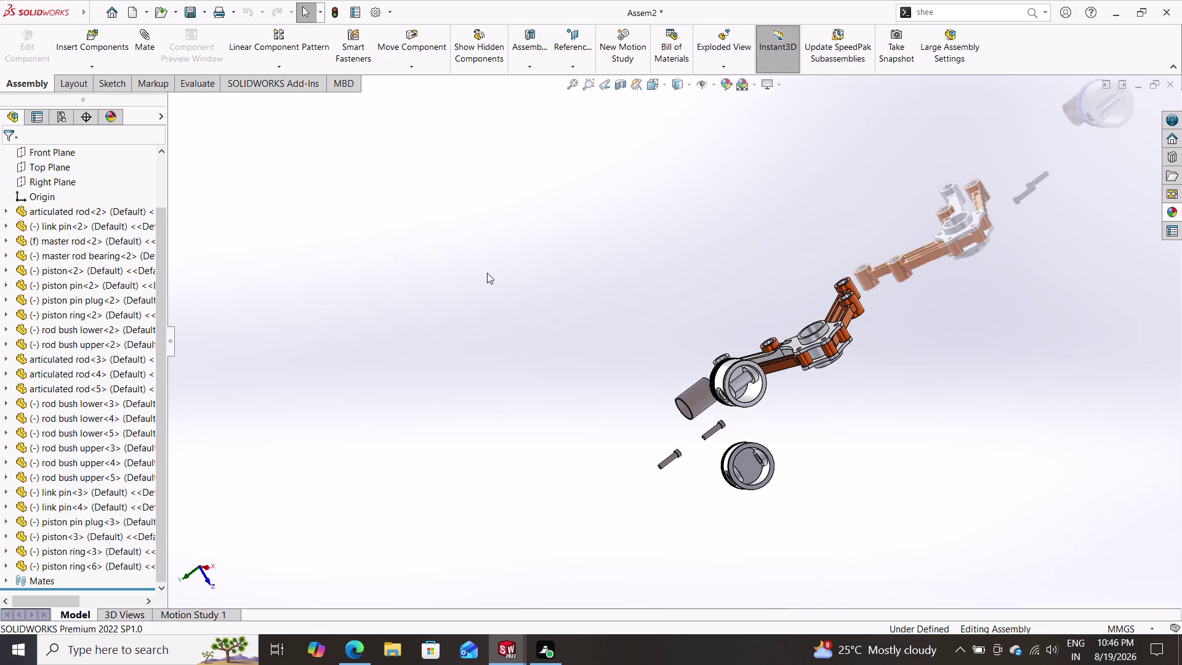
middle_drag(571, 297, 635, 327)
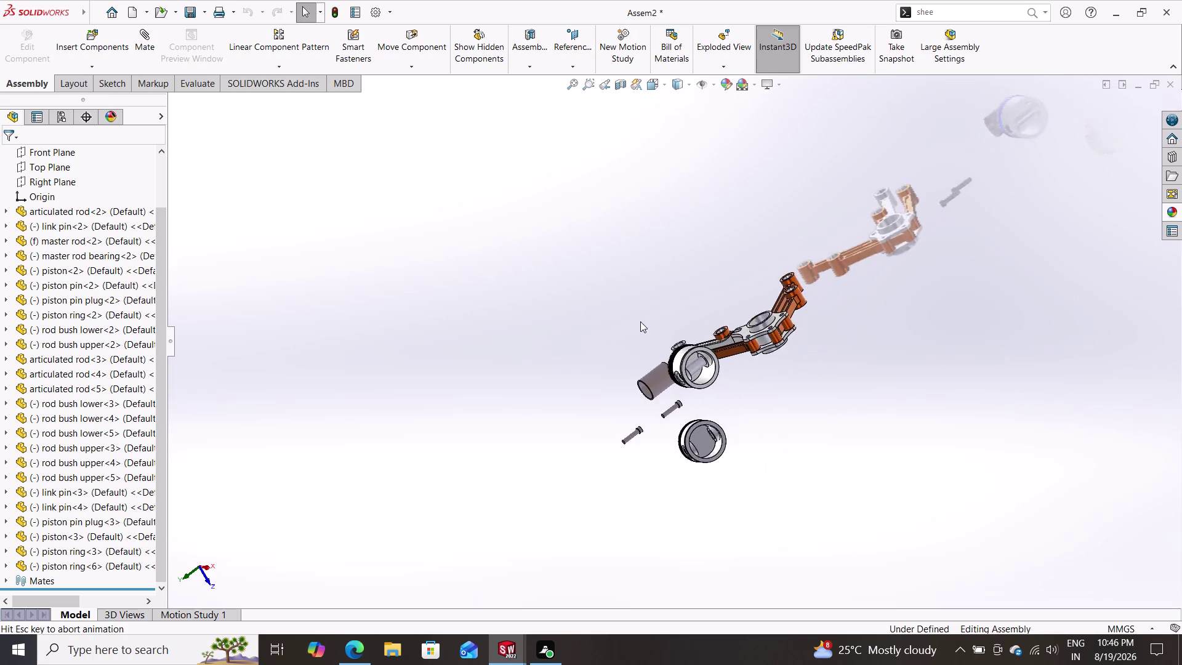
middle_drag(636, 327, 641, 319)
middle_drag(582, 286, 617, 315)
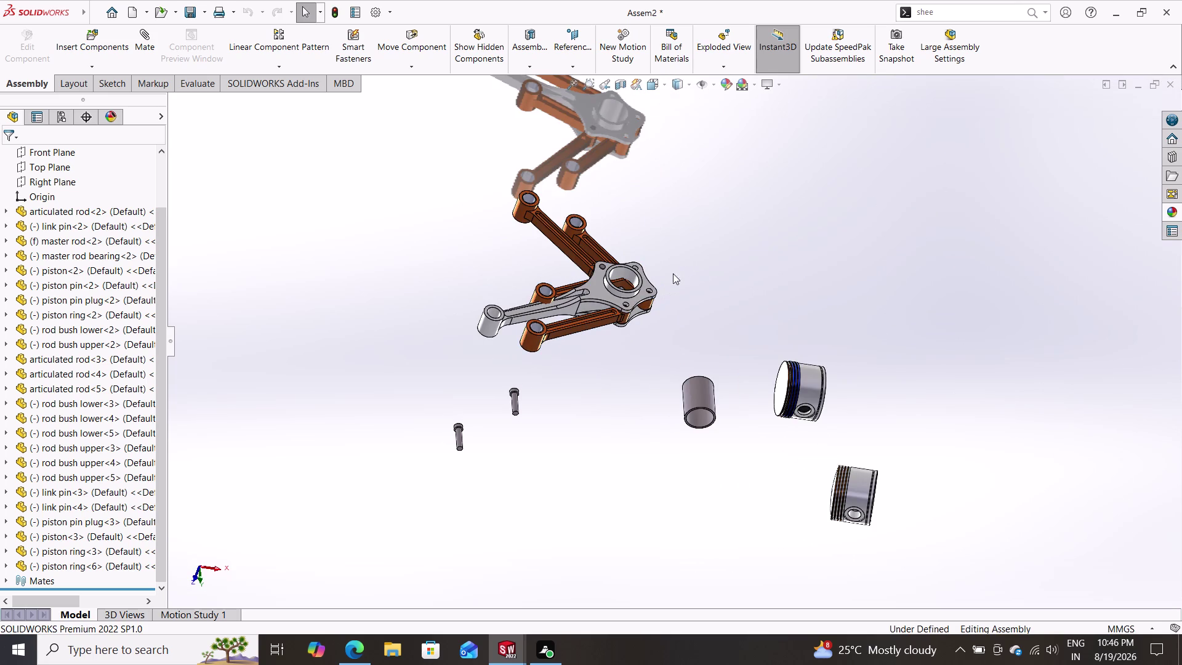
scroll(down, 3)
drag(389, 400, 397, 428)
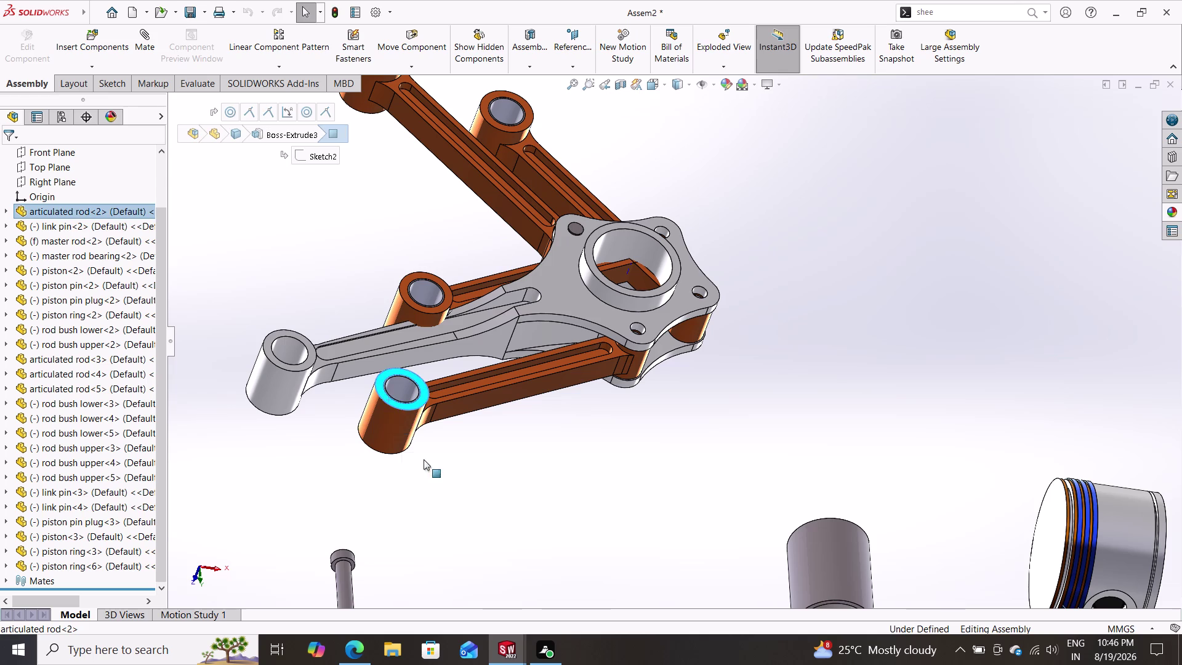
drag(397, 427, 449, 466)
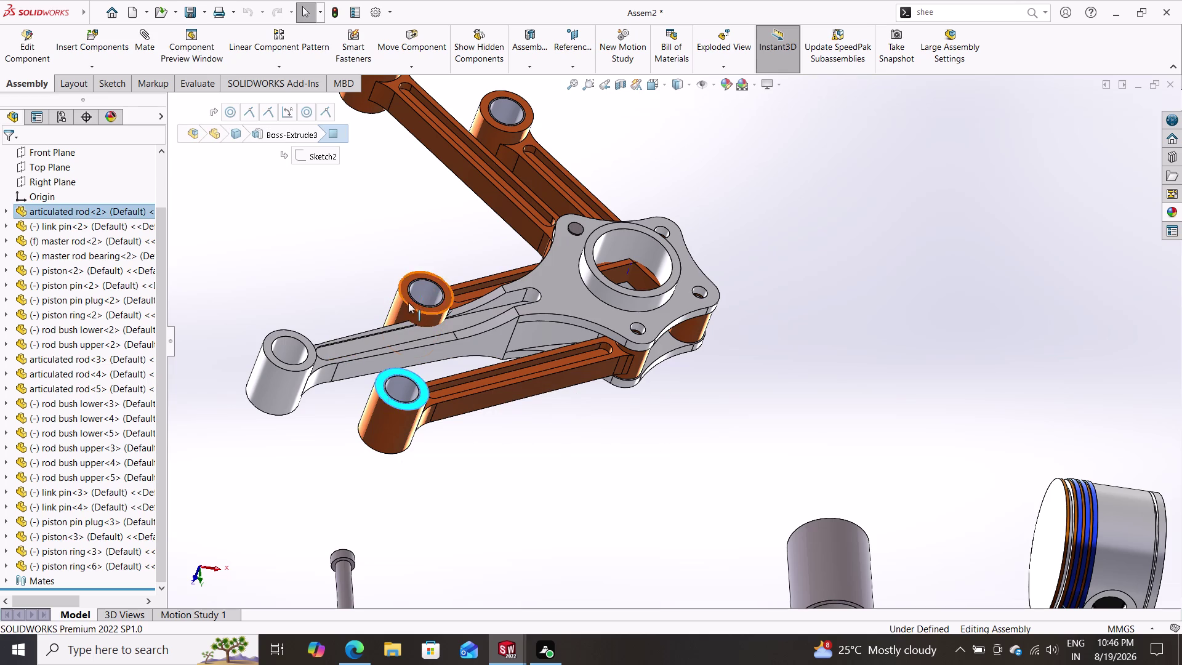
drag(409, 300, 403, 214)
Make a short drag, clear the selection and zoom the view.
drag(498, 114, 562, 108)
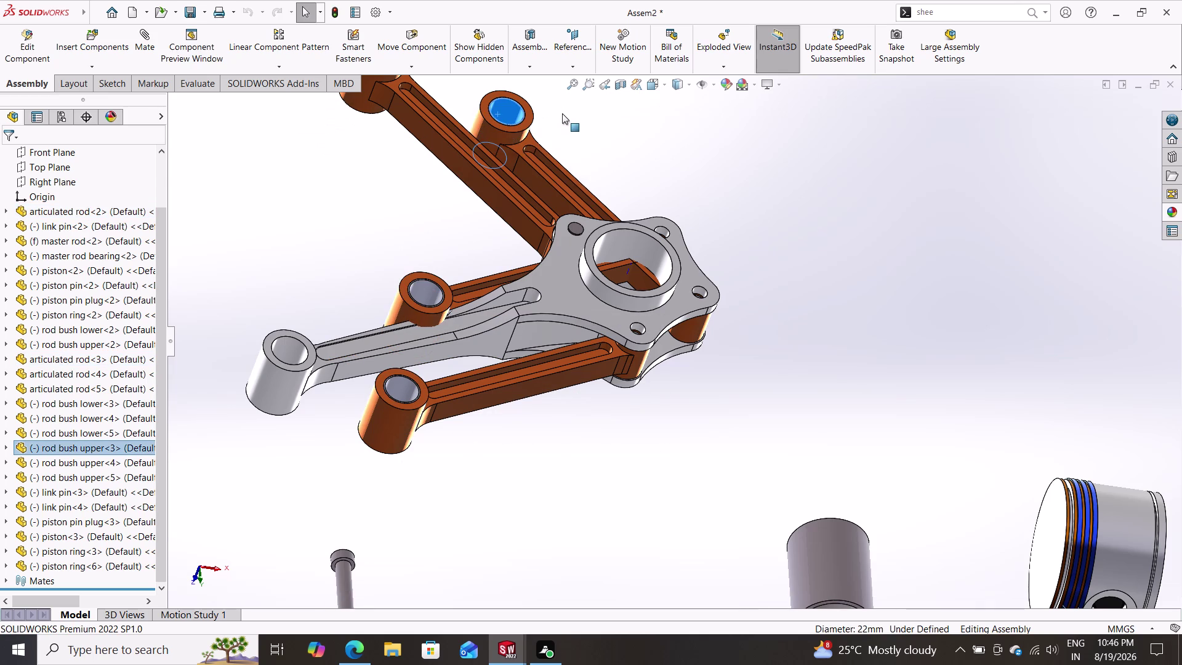
key(Escape)
key(Escape)
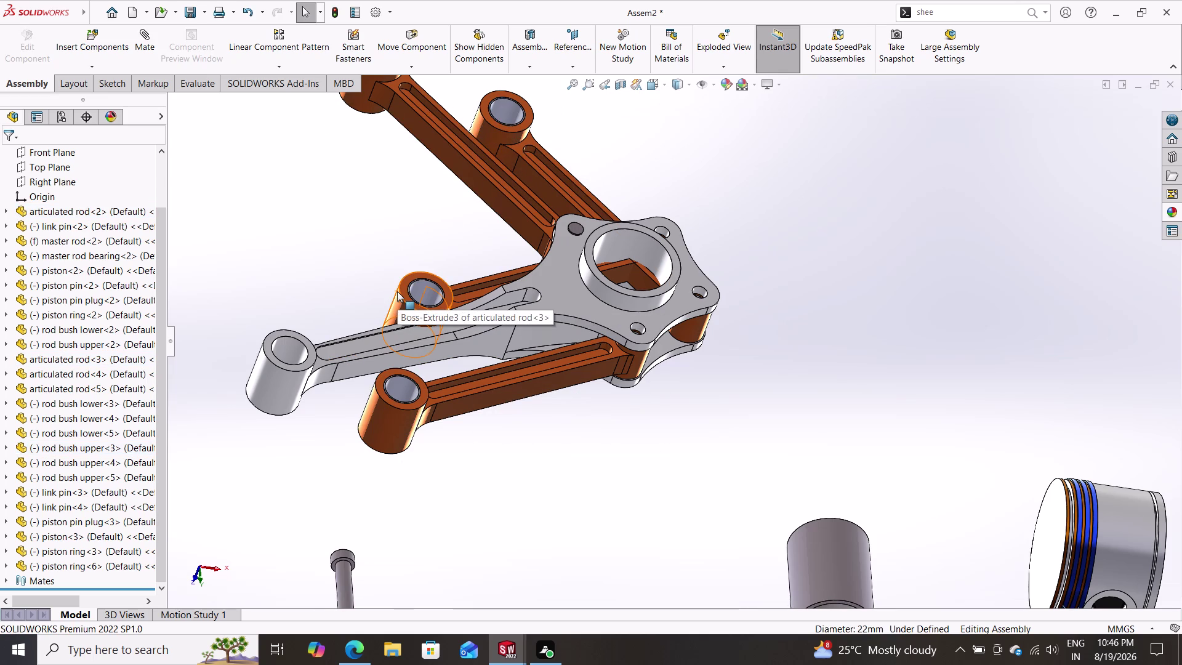
scroll(down, 3)
scroll(up, 3)
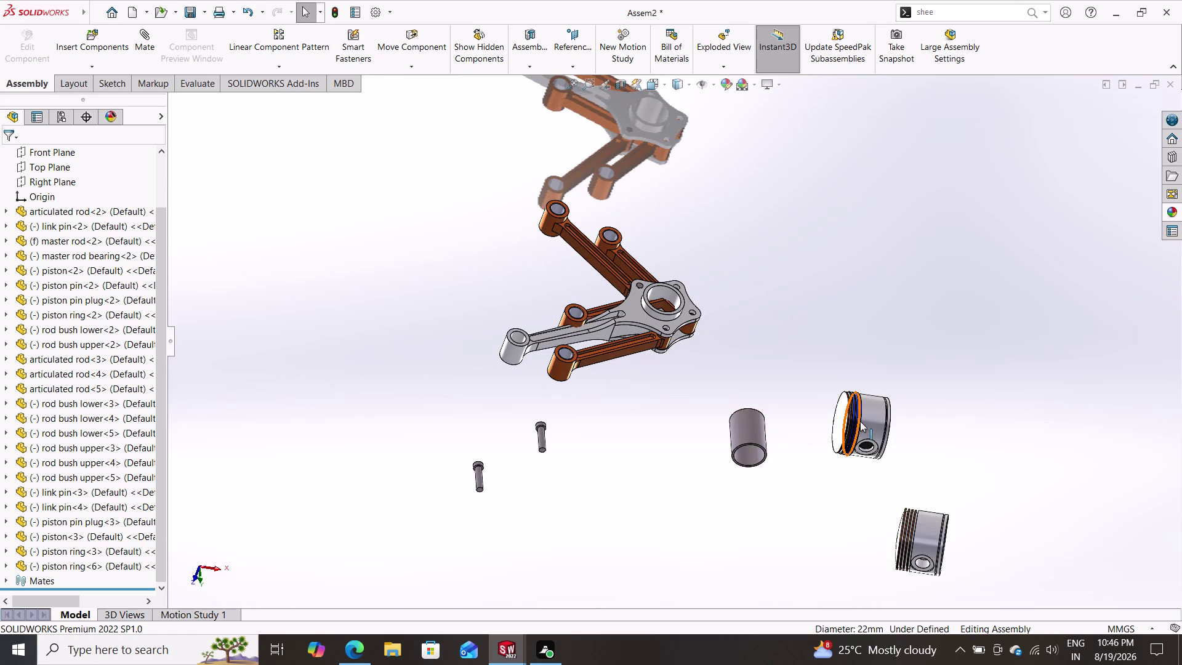
Drag the piston to the left of the master rod, then start a mate from piston ring-2's edge.
drag(861, 420, 446, 320)
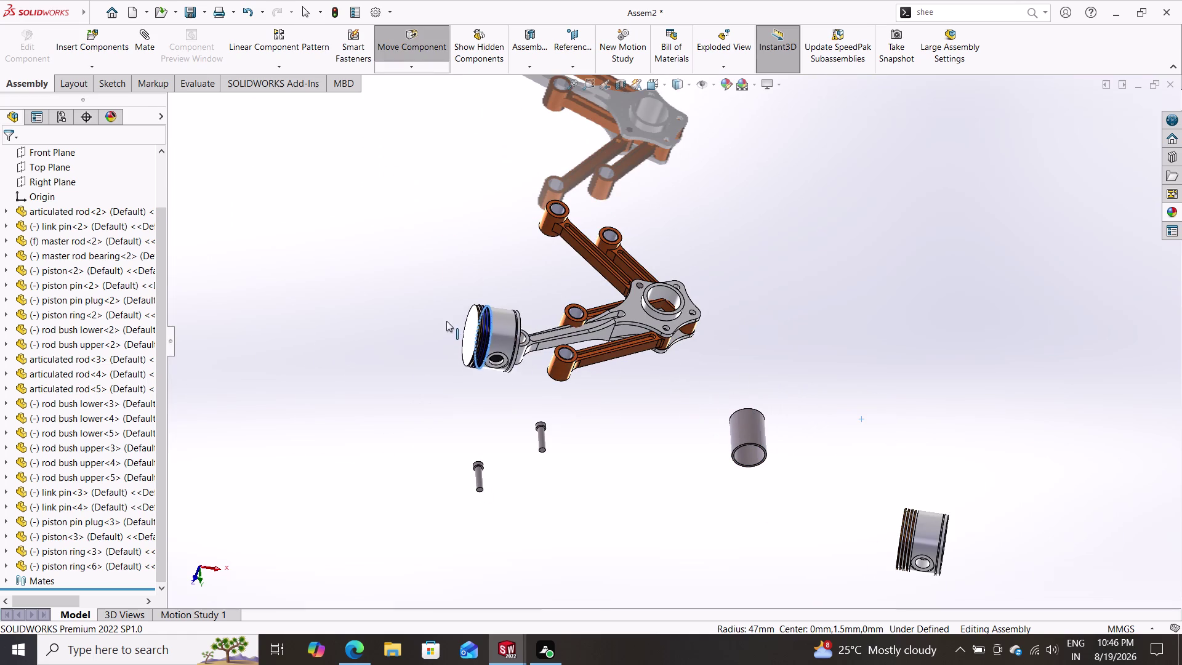
drag(447, 321, 436, 340)
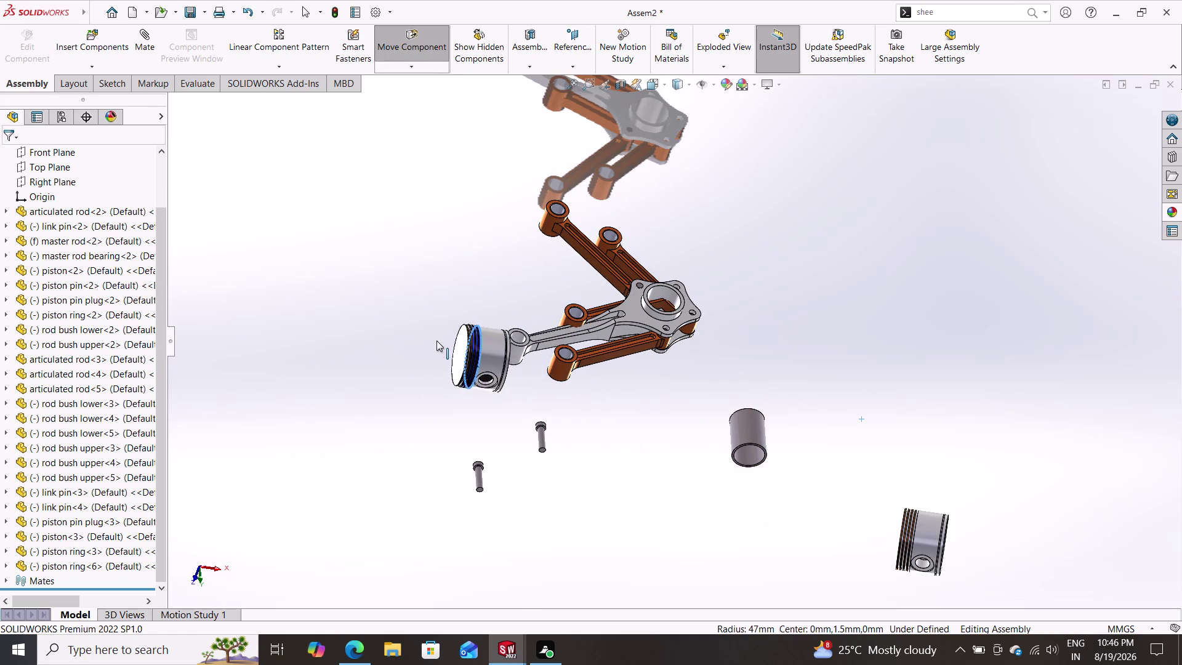
drag(437, 340, 362, 315)
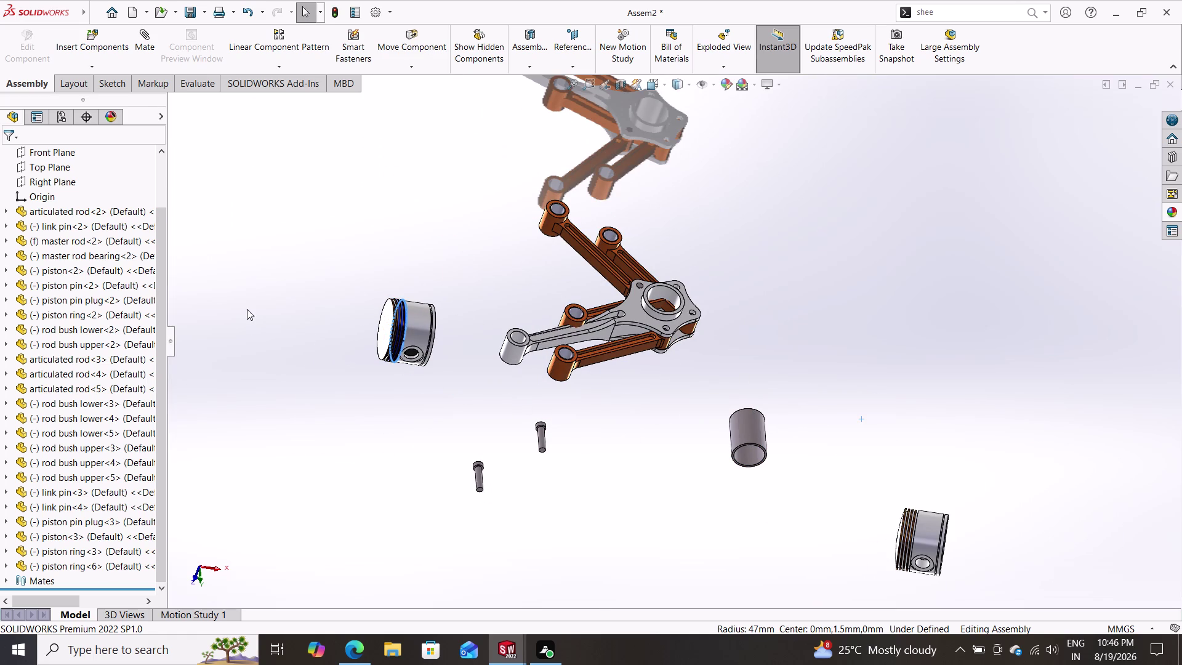
click(150, 44)
middle_drag(542, 397, 462, 397)
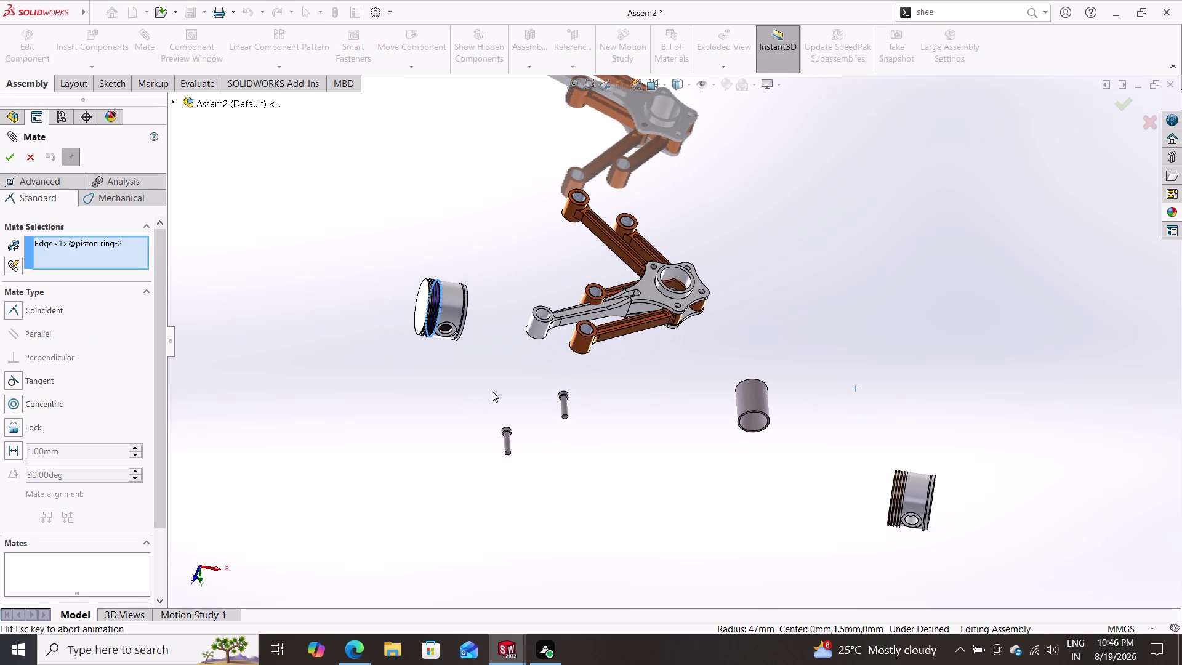
Pick the piston pin axis as a reference, then cancel that mate setup.
middle_drag(567, 366, 554, 370)
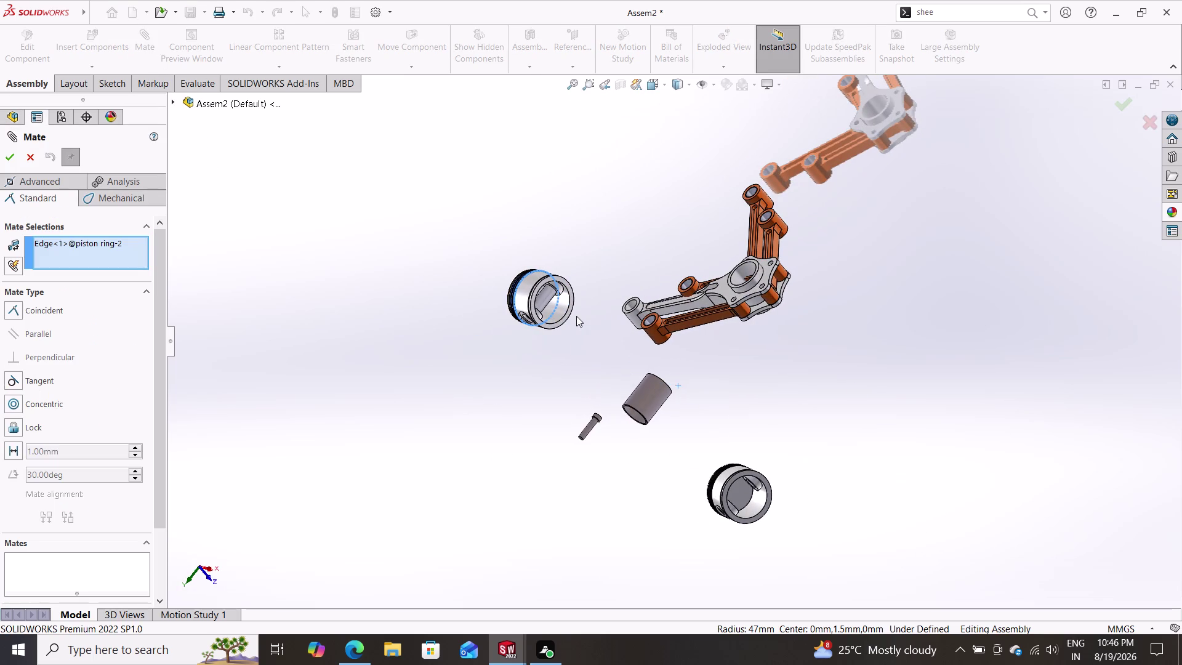
scroll(down, 3)
click(525, 266)
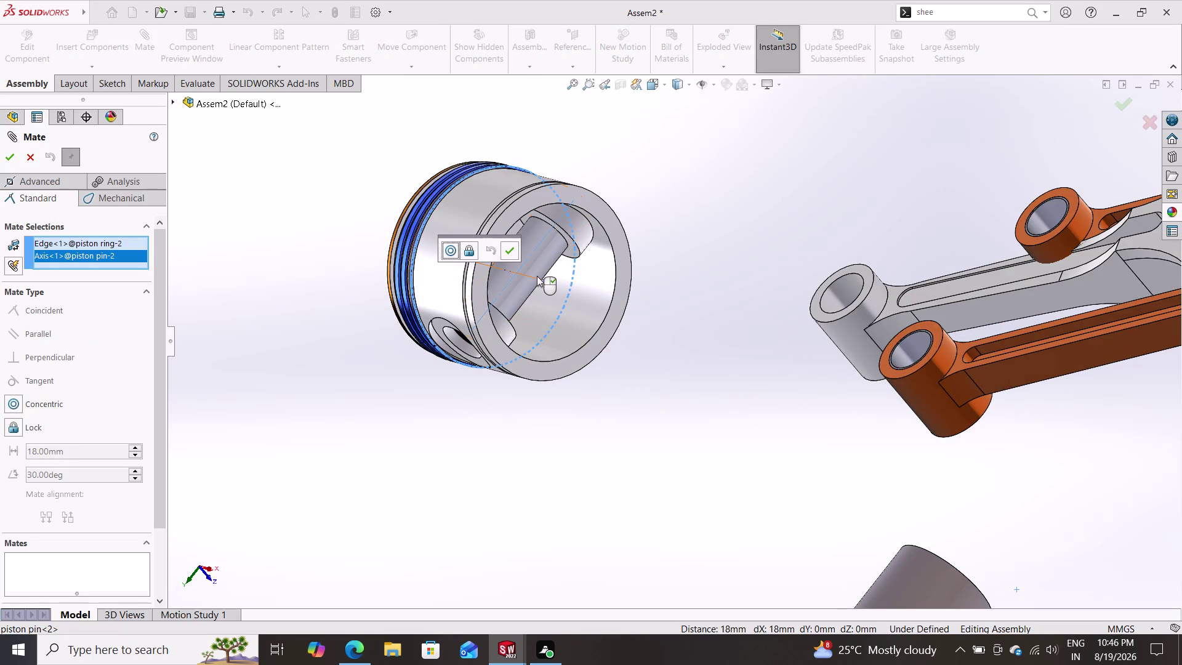
key(Escape)
key(Escape)
key(Escape)
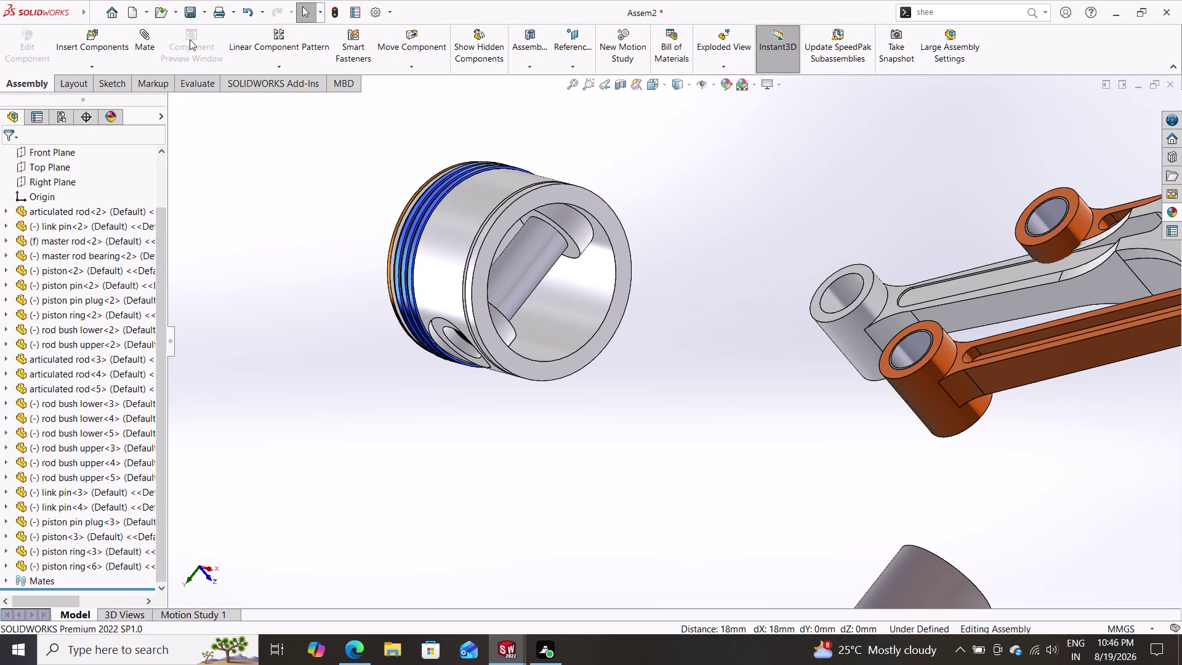
Mate the piston pin face concentric with the master rod face.
click(152, 33)
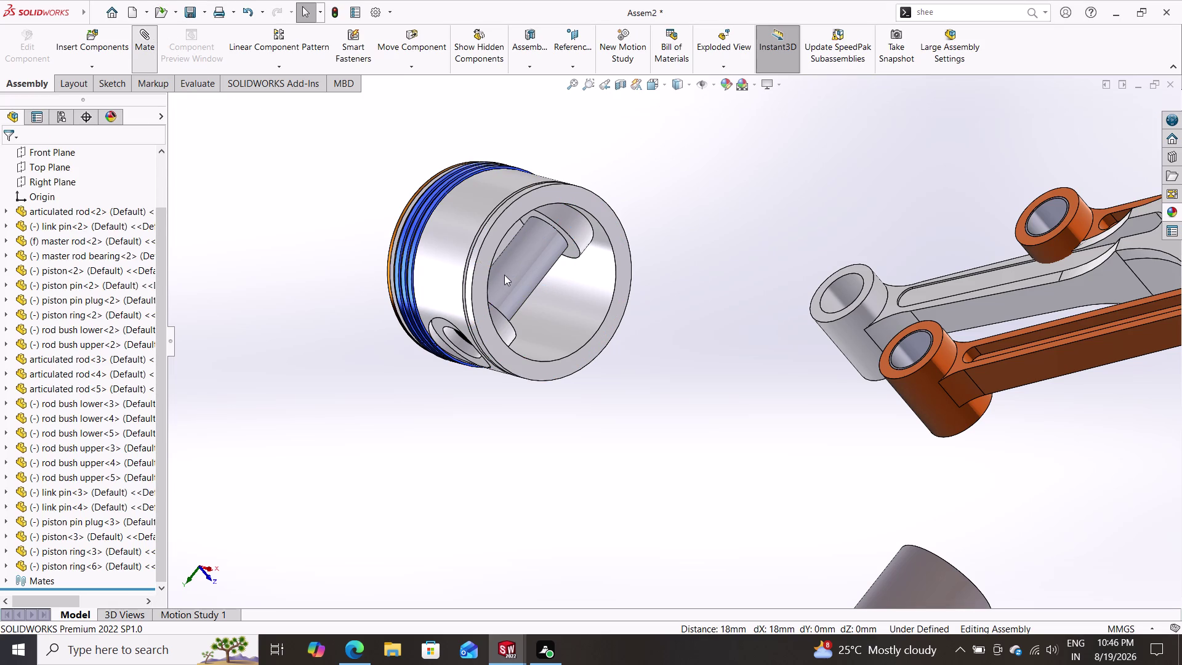
click(506, 275)
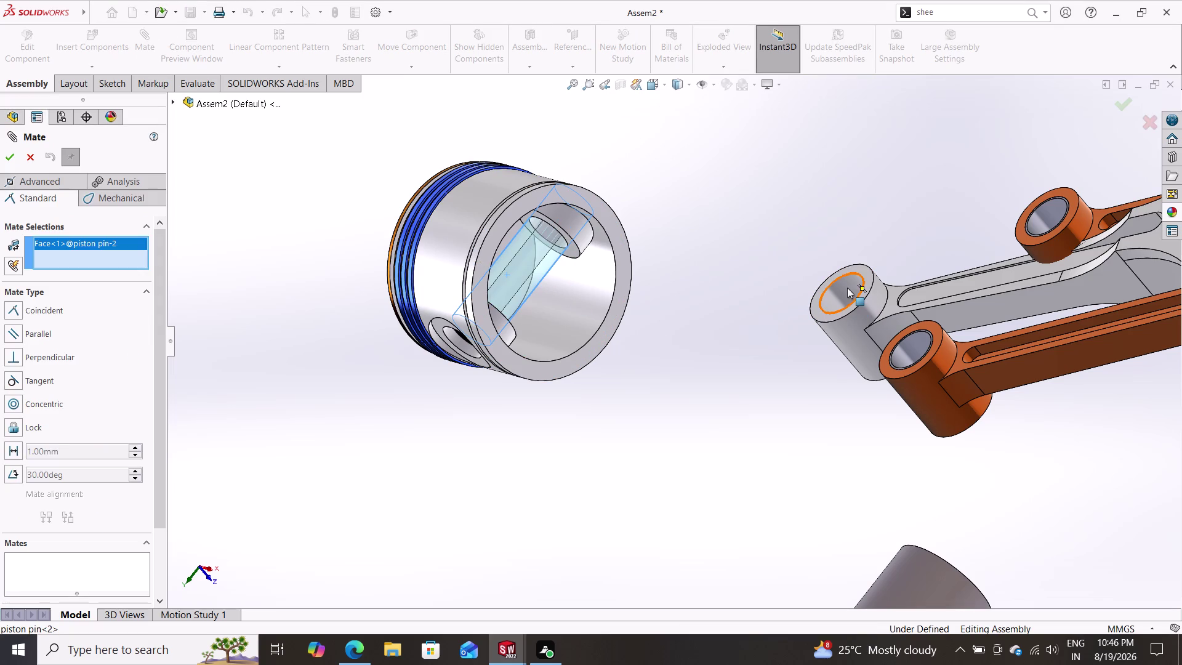
click(846, 288)
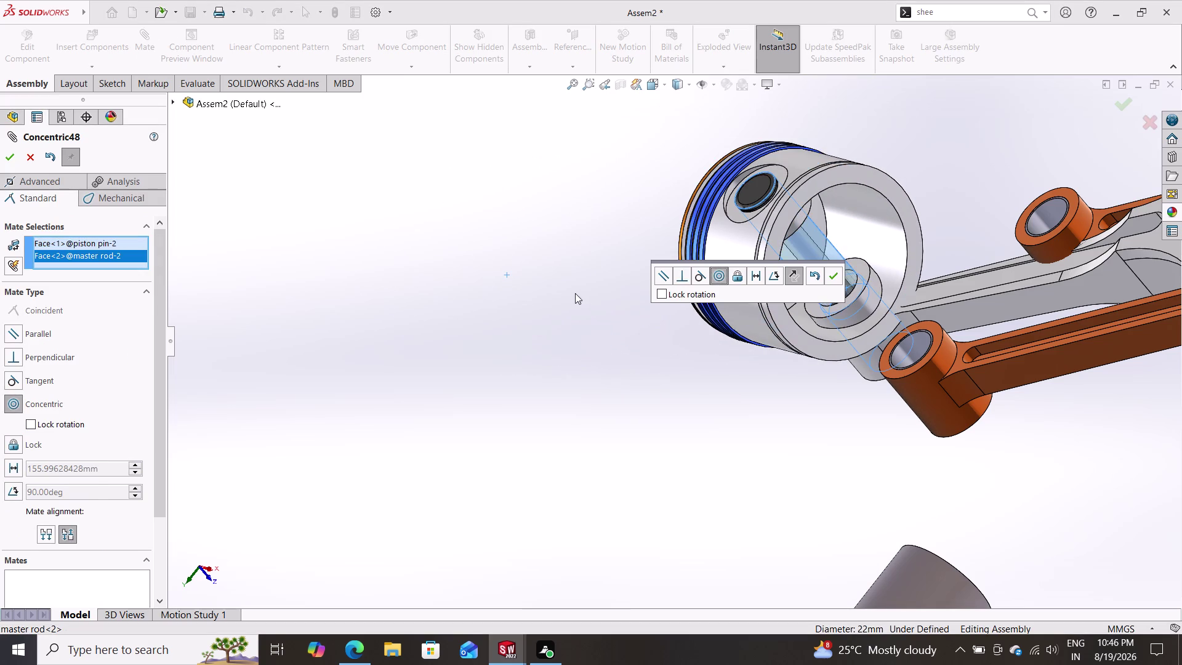
click(831, 278)
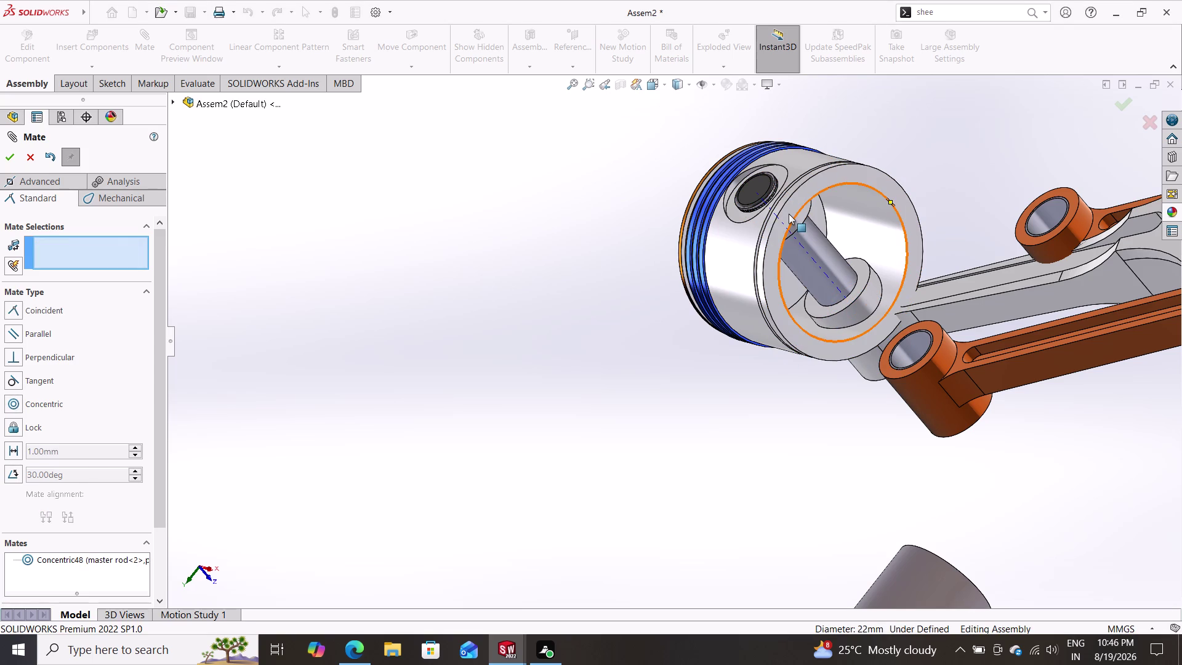
Mate a piston-2 face coincident with an edge at the master rod-2 end.
drag(788, 213, 658, 77)
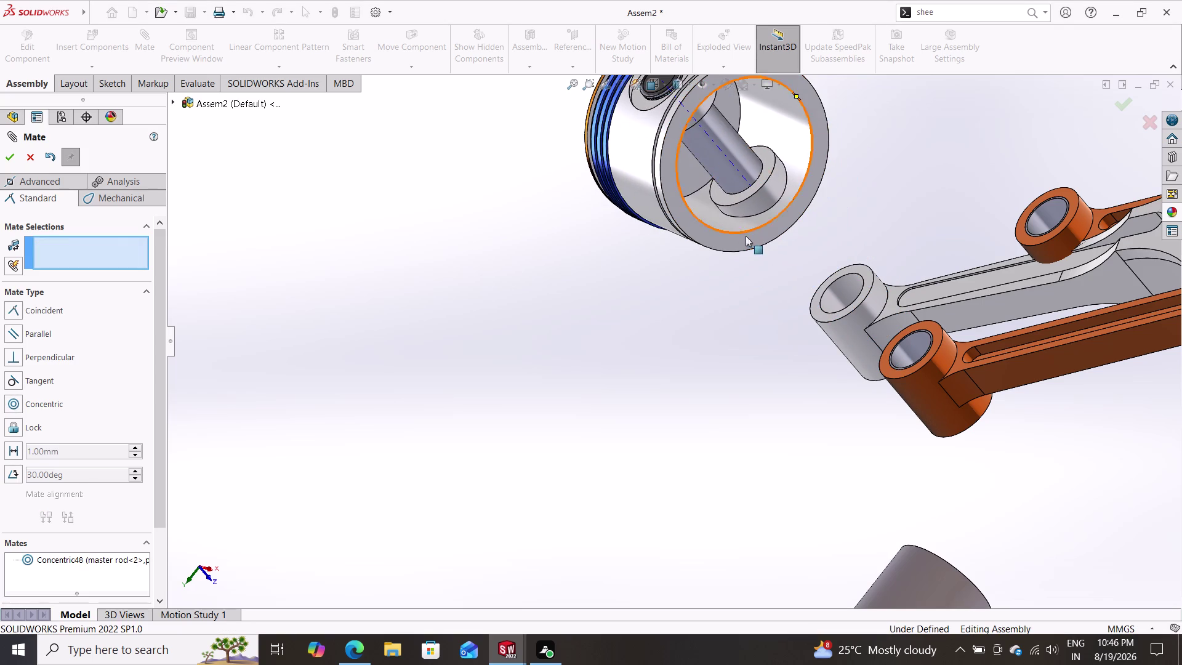
click(719, 192)
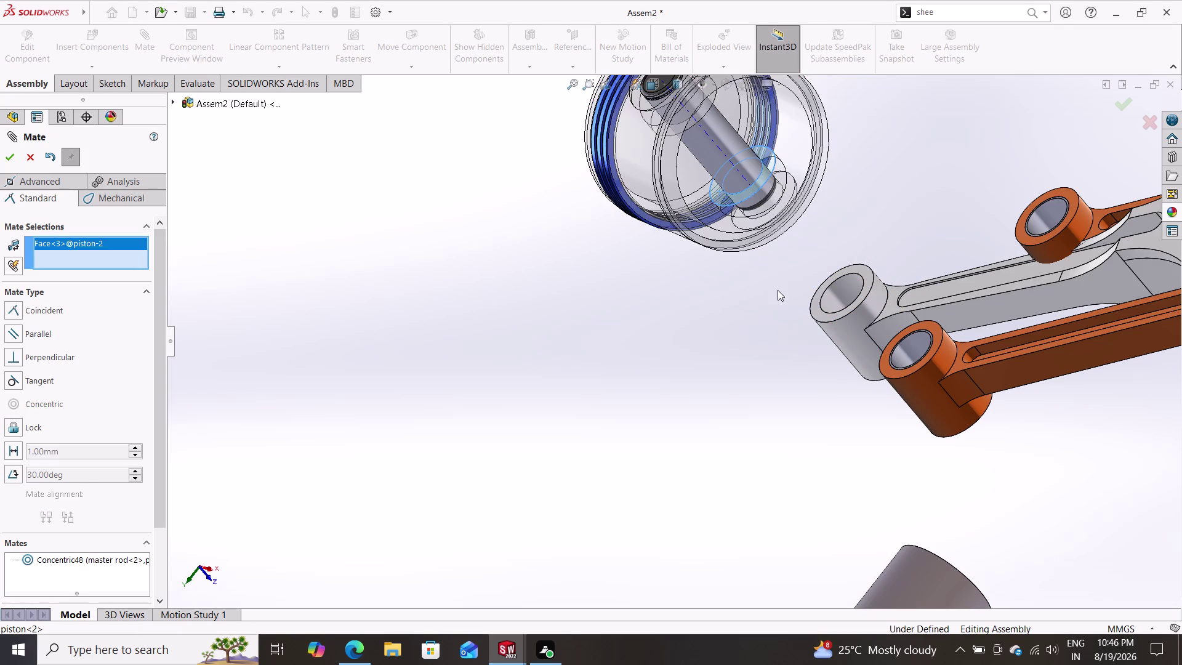
middle_drag(805, 379, 829, 303)
middle_drag(537, 413, 550, 327)
scroll(down, 3)
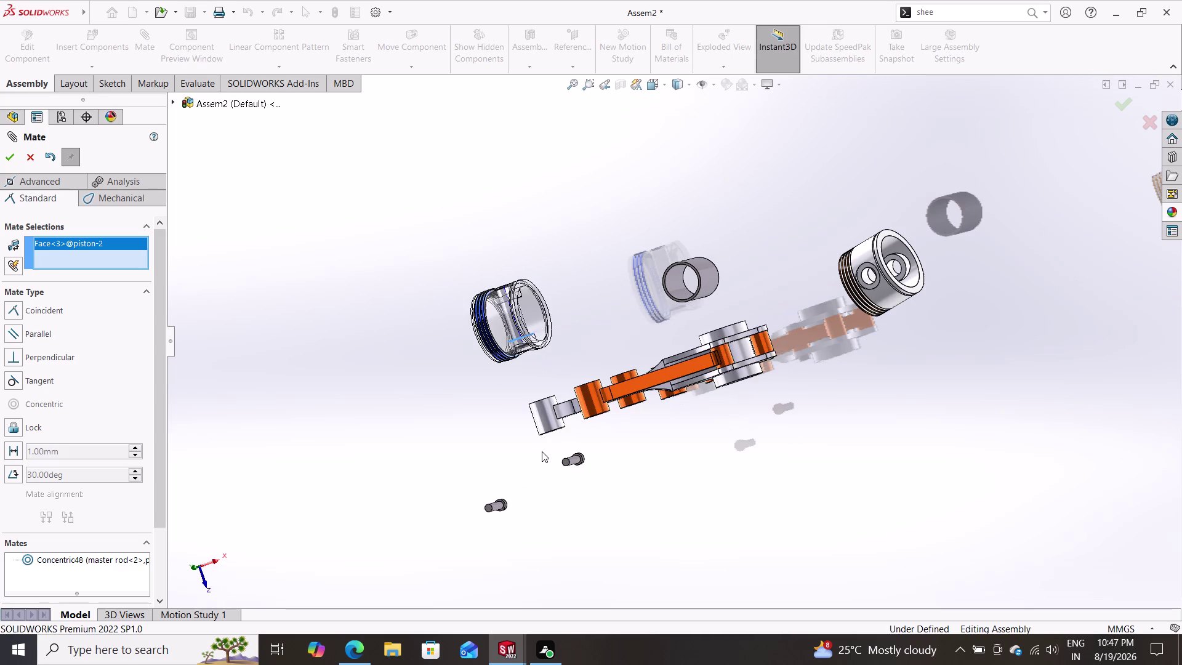
scroll(down, 3)
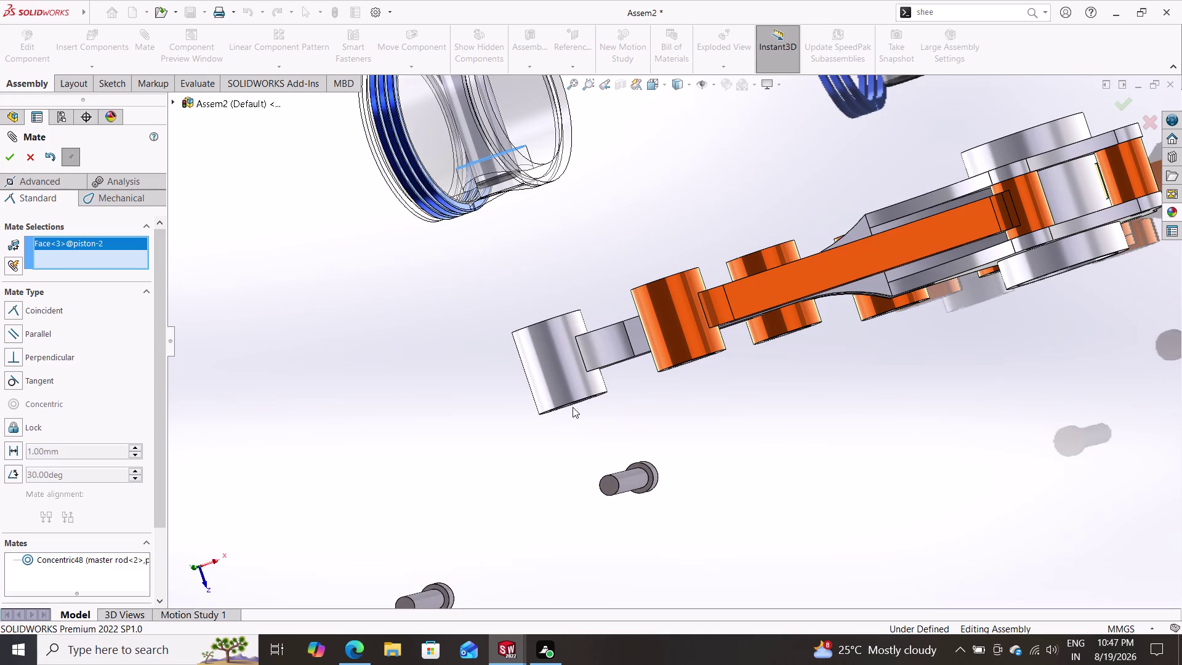
click(565, 403)
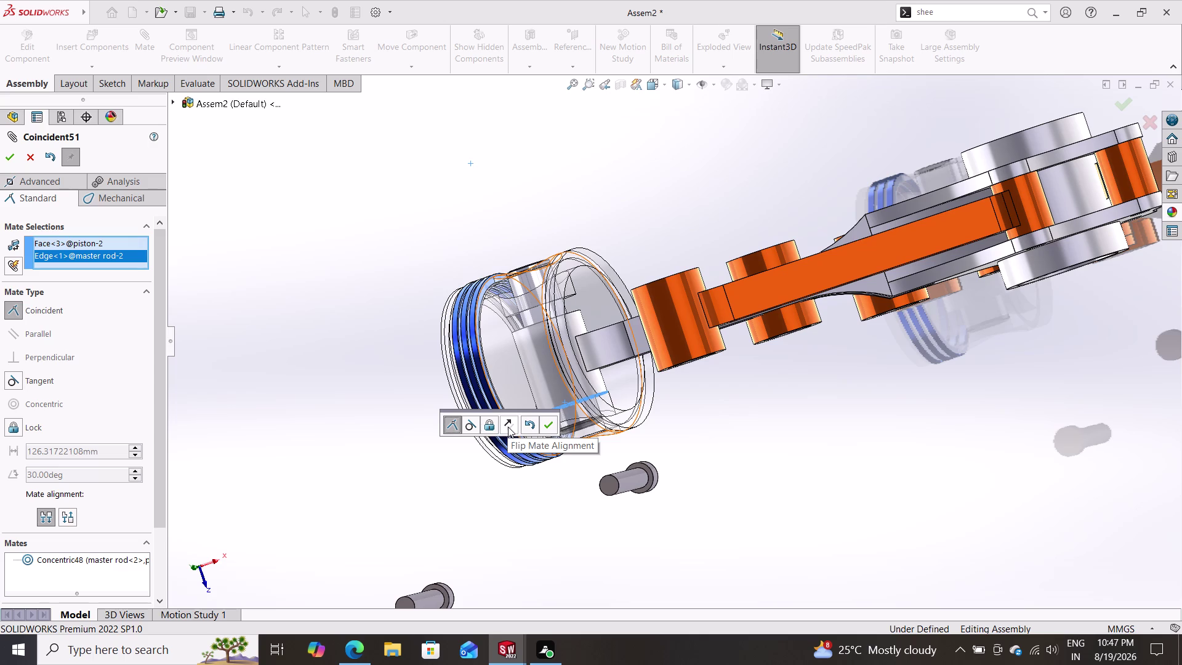
click(547, 426)
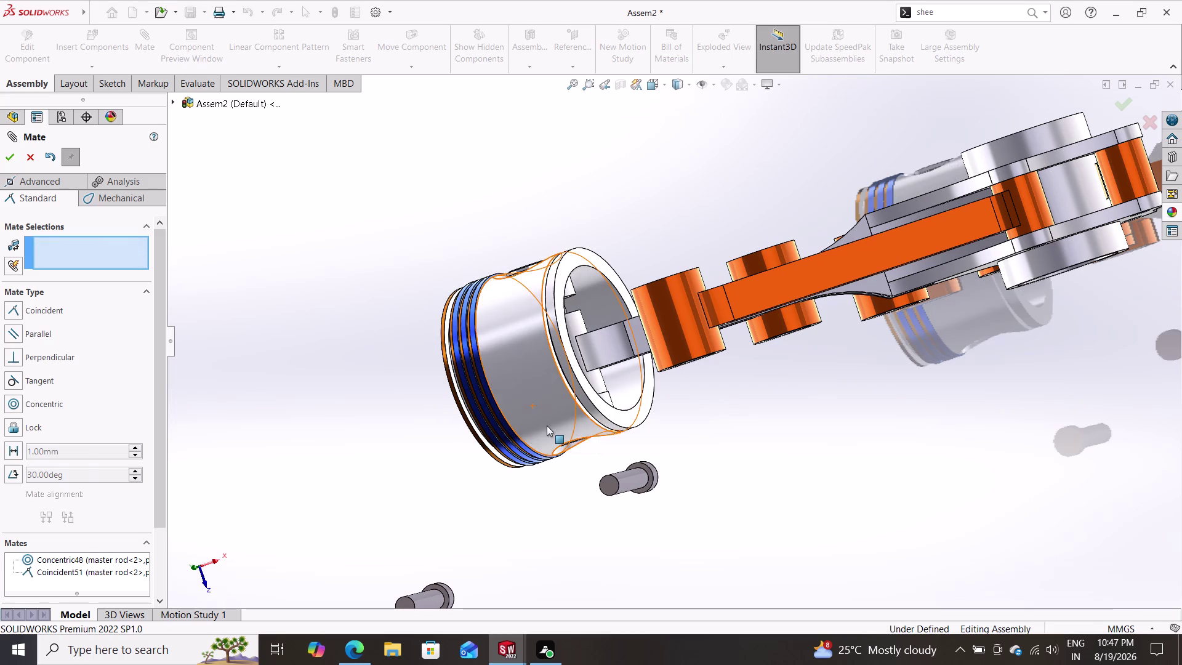
Orbit to the piston crown and pick piston pin Axis1 as the first mate reference.
middle_drag(385, 367, 455, 370)
middle_click(471, 410)
middle_drag(474, 415, 483, 423)
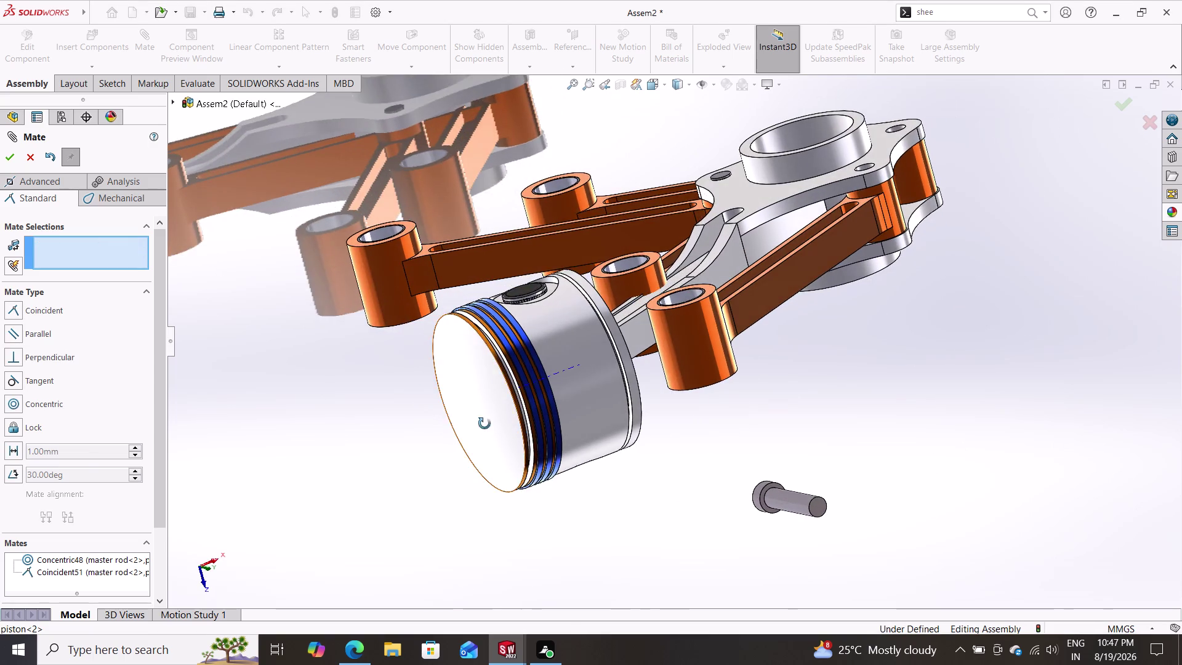
middle_drag(483, 423, 492, 418)
middle_drag(495, 417, 547, 428)
drag(469, 404, 485, 396)
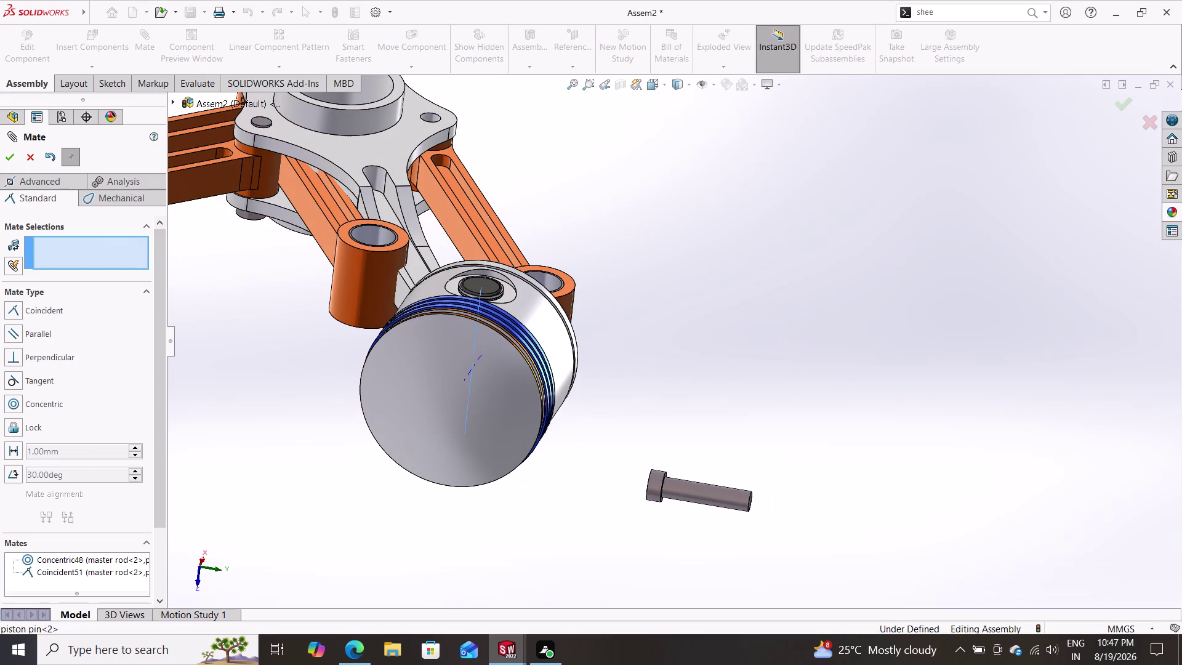
drag(486, 395, 564, 401)
Orbit slightly around the piston and adjust the zoom.
middle_click(528, 373)
middle_drag(524, 373, 499, 403)
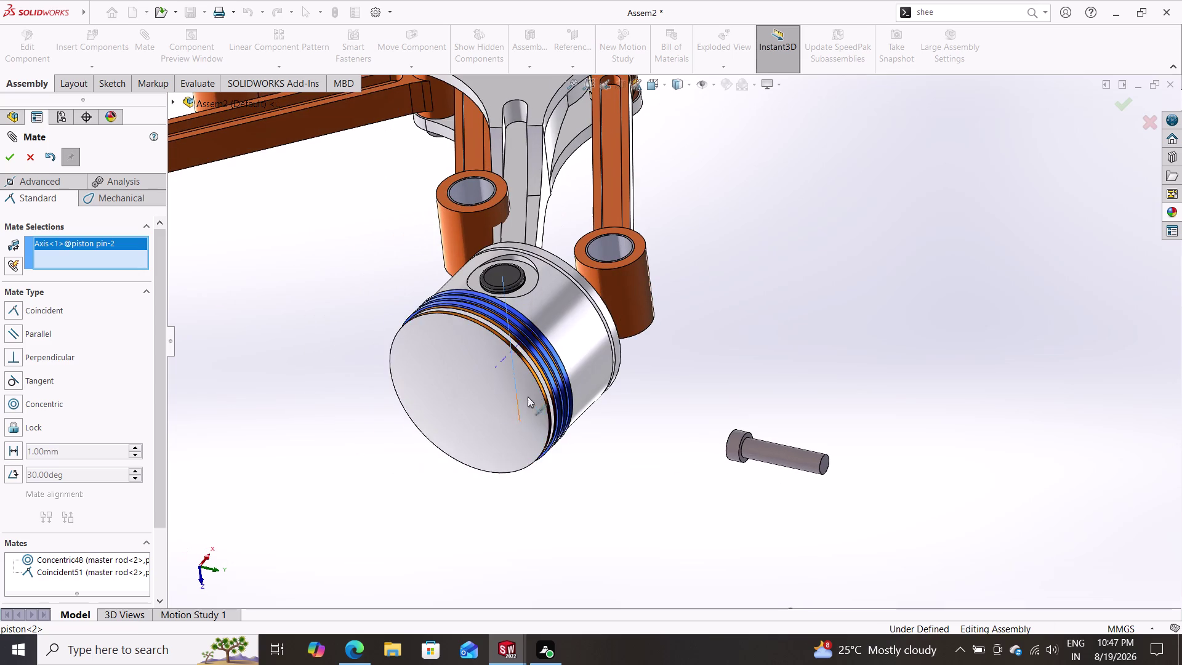
scroll(down, 3)
scroll(up, 3)
scroll(up, 3)
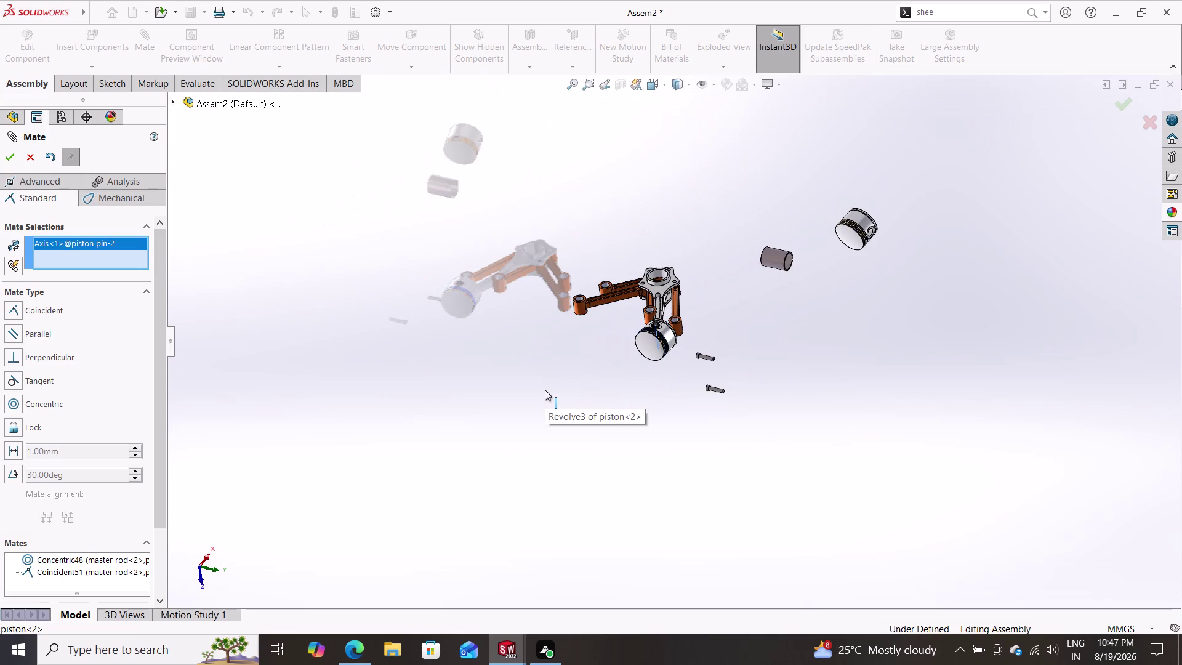
scroll(down, 3)
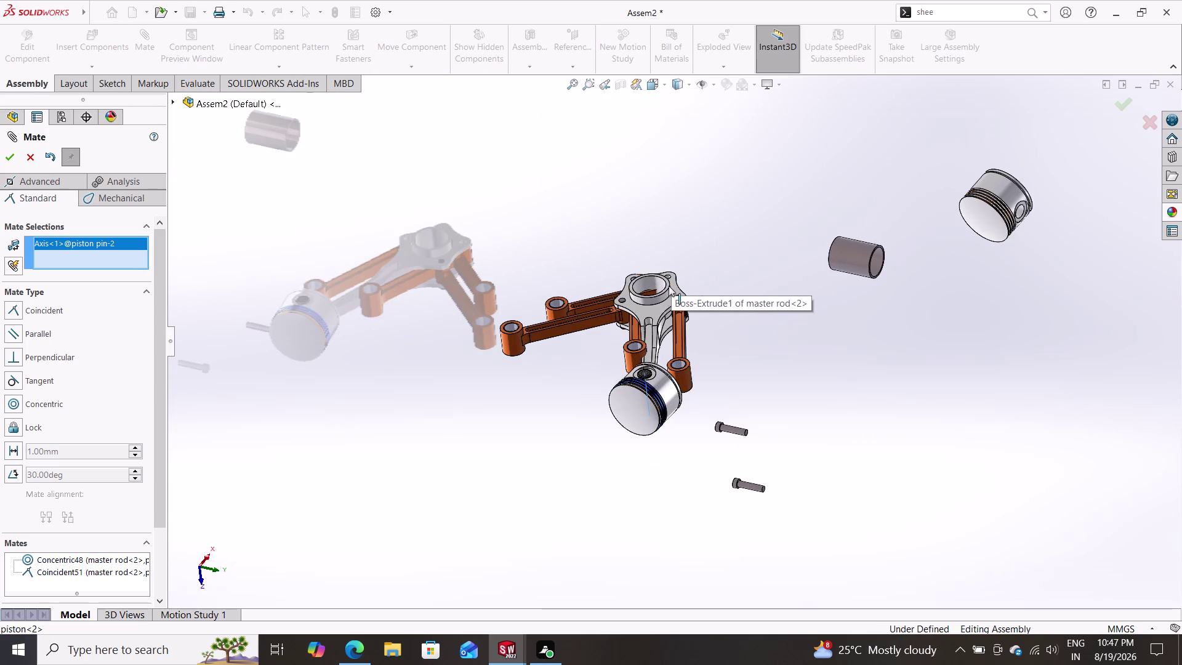
scroll(down, 3)
Rotate the view to bring the piston crown face under the cursor and zoom out.
drag(605, 532, 607, 532)
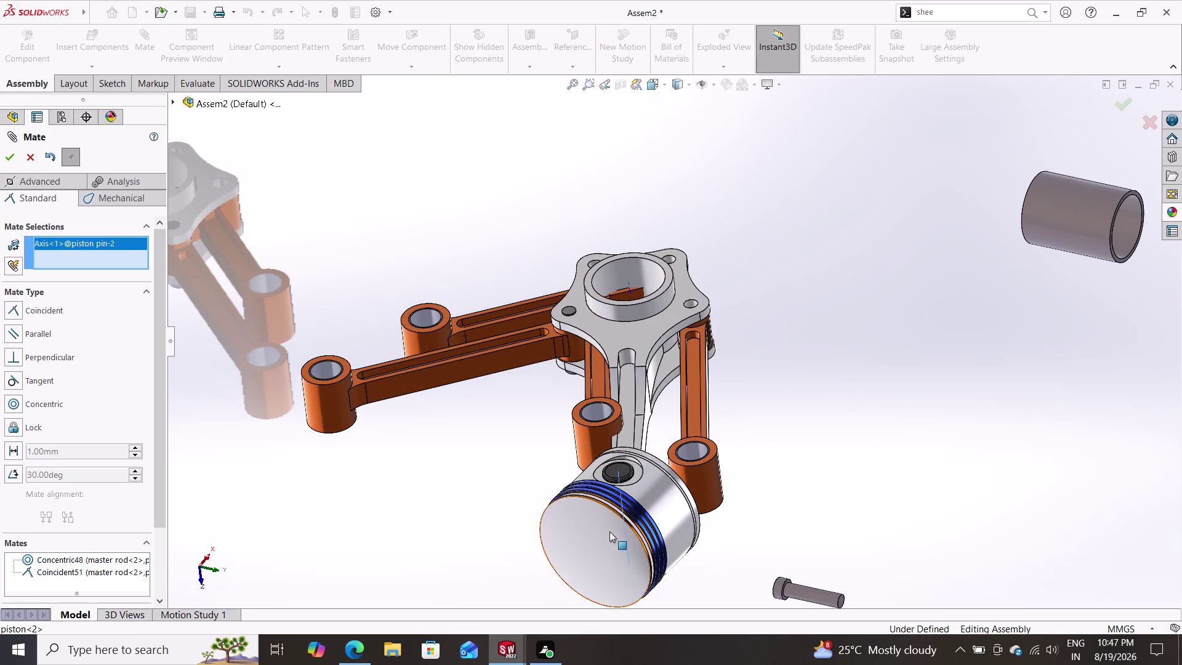
drag(607, 531, 622, 568)
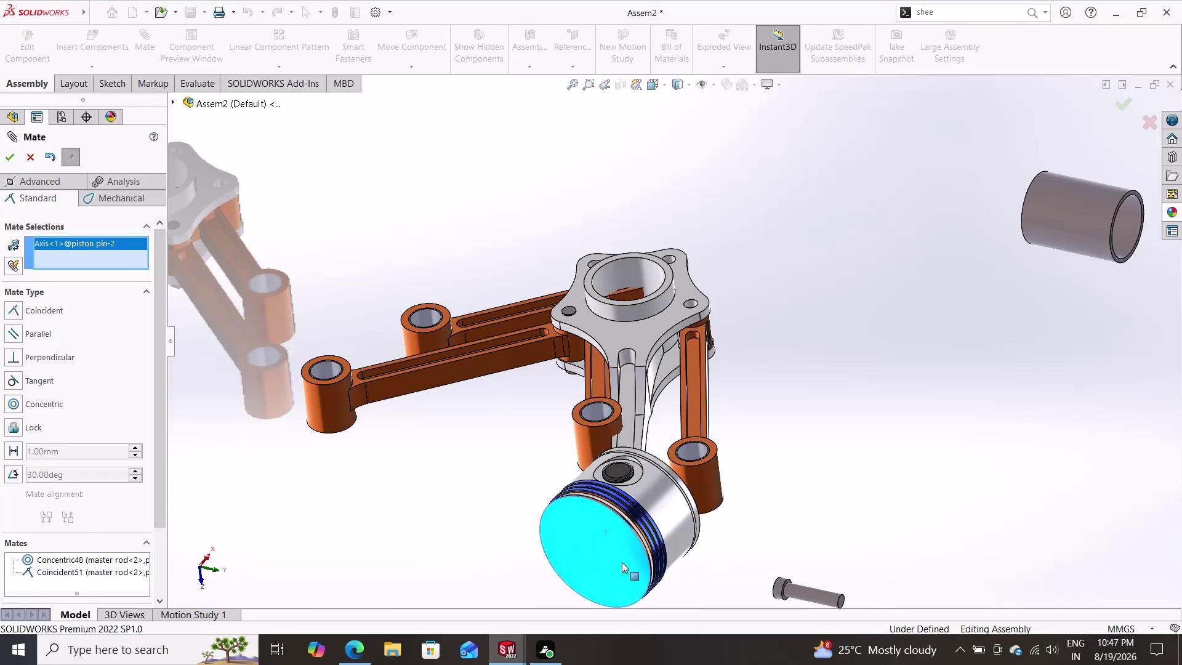
drag(621, 569, 634, 526)
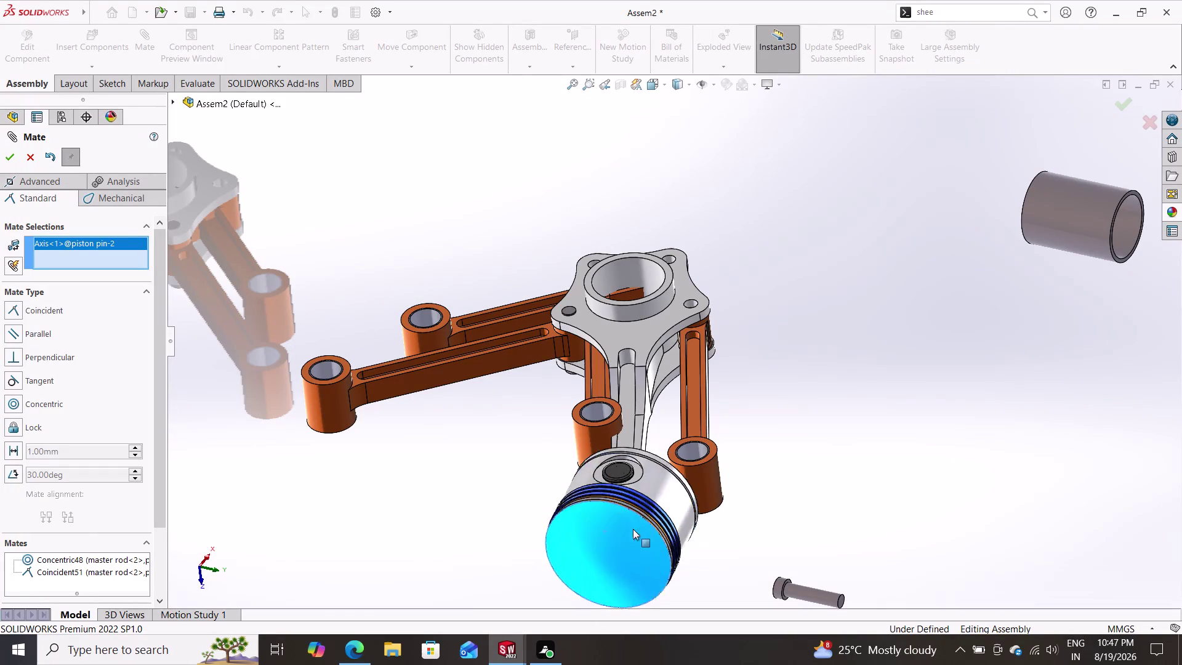
drag(634, 526, 580, 607)
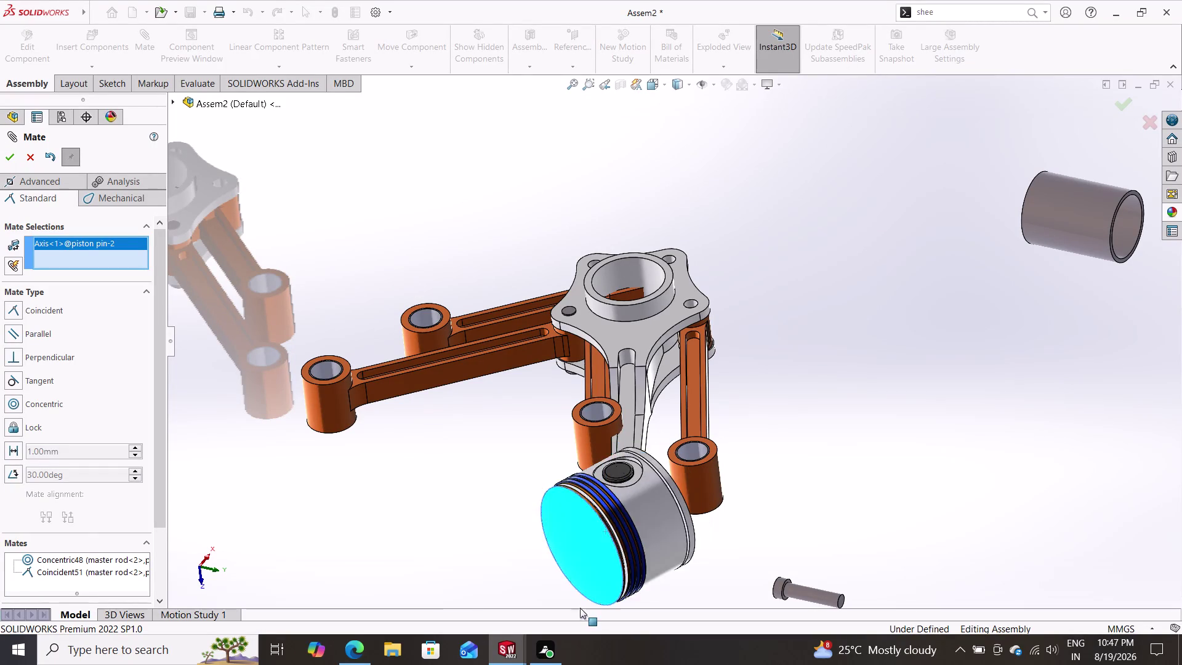
drag(580, 607, 643, 434)
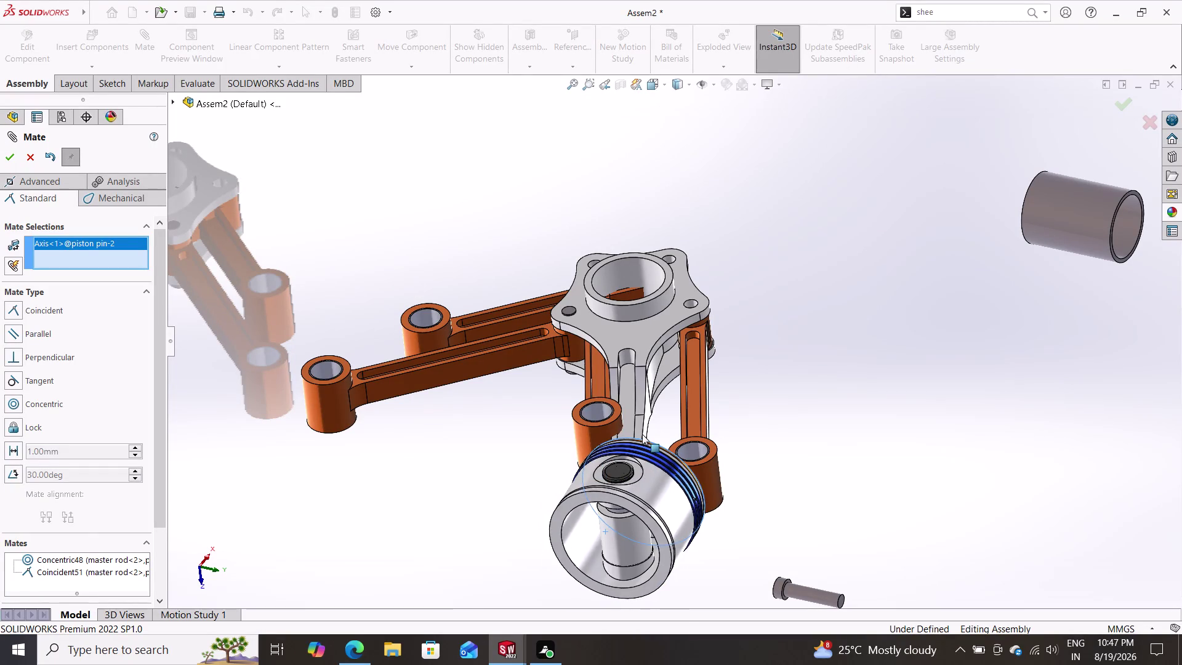
drag(642, 434, 657, 431)
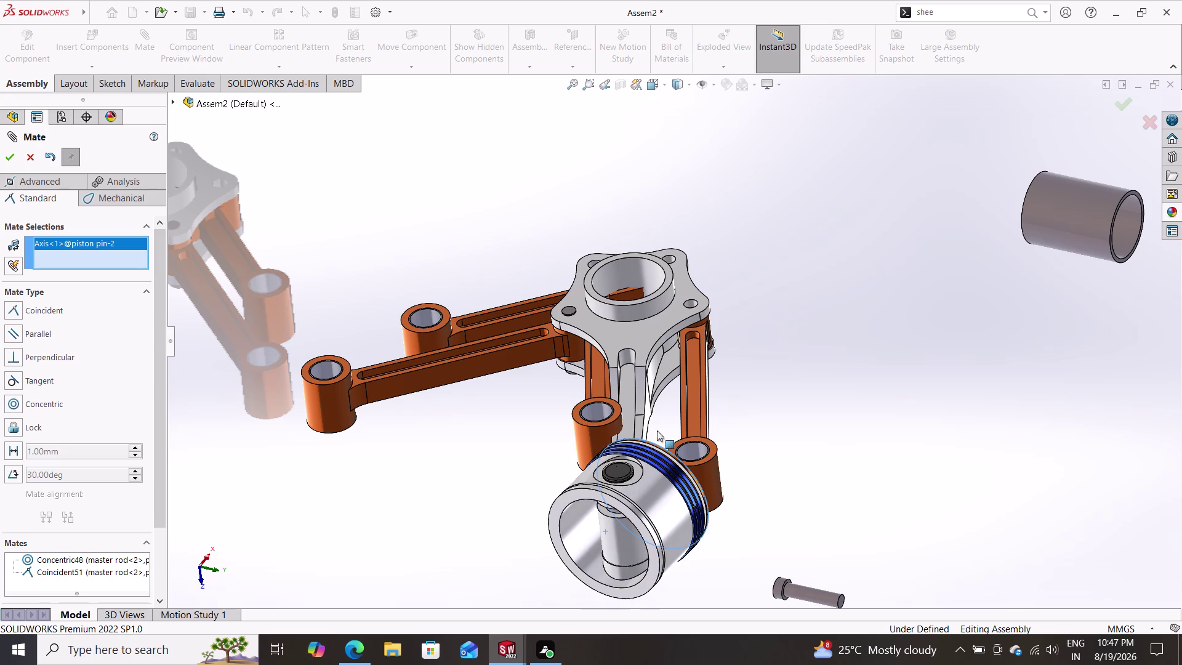
drag(656, 431, 631, 525)
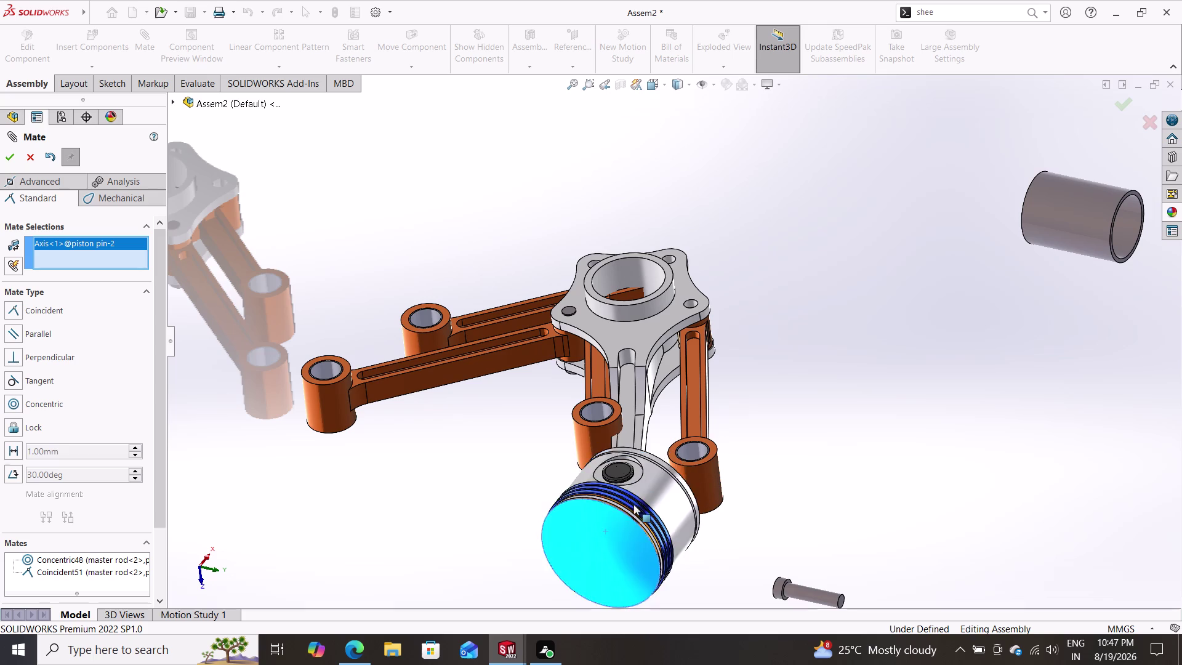
drag(632, 525, 628, 517)
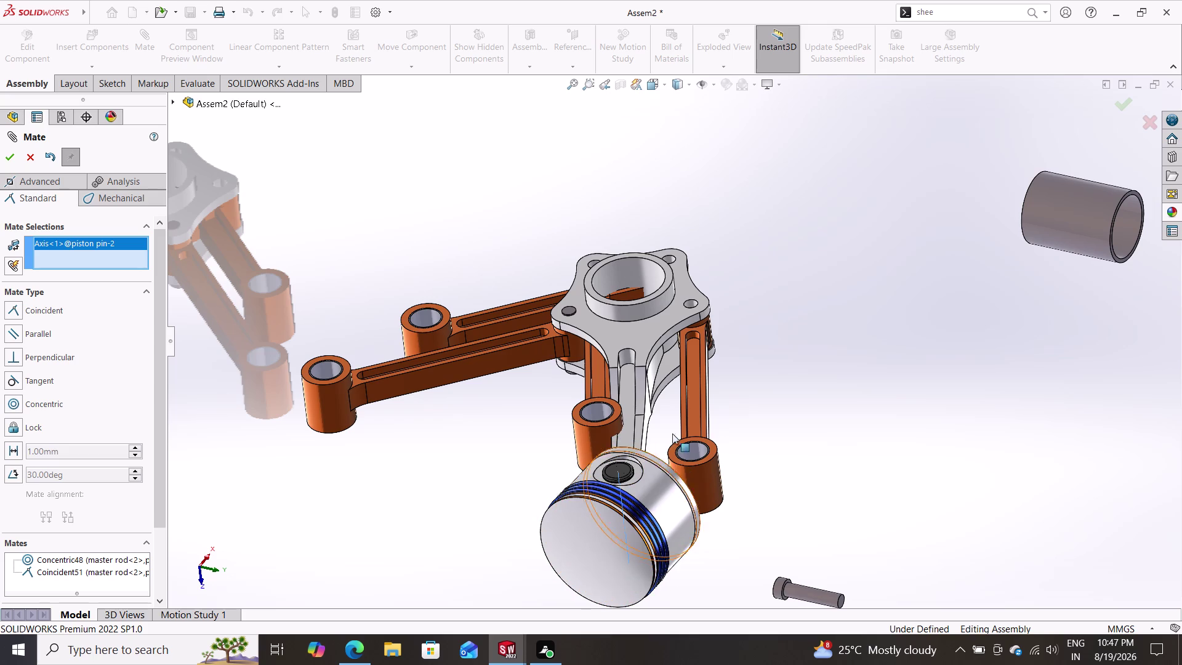
scroll(up, 3)
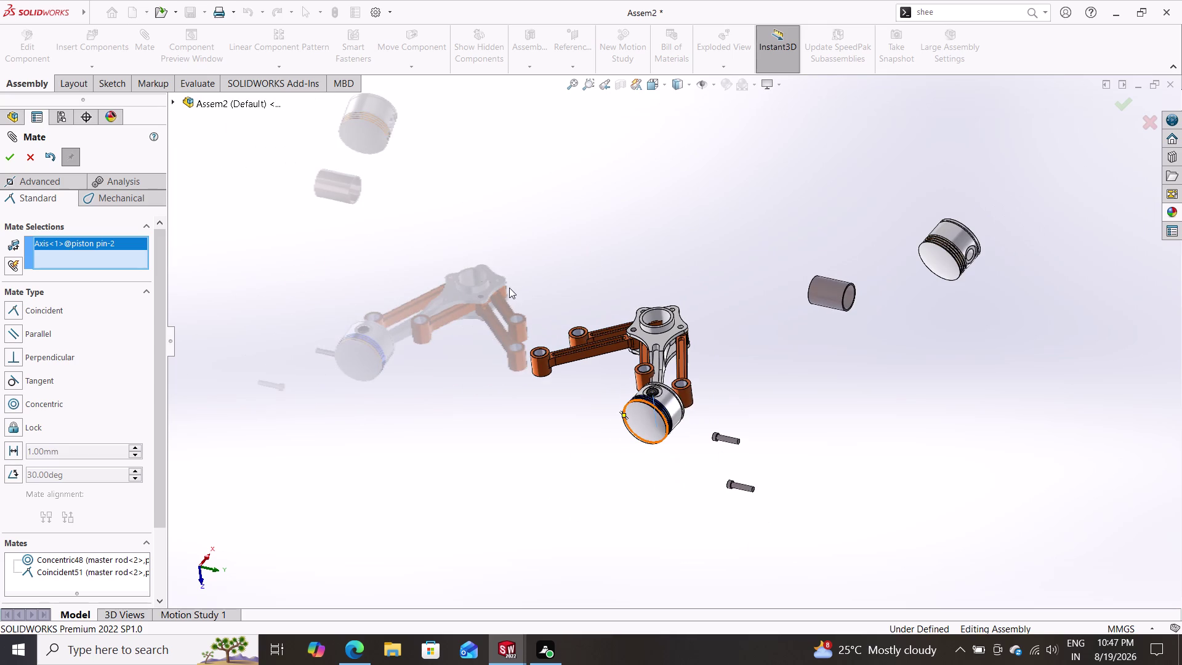
scroll(up, 3)
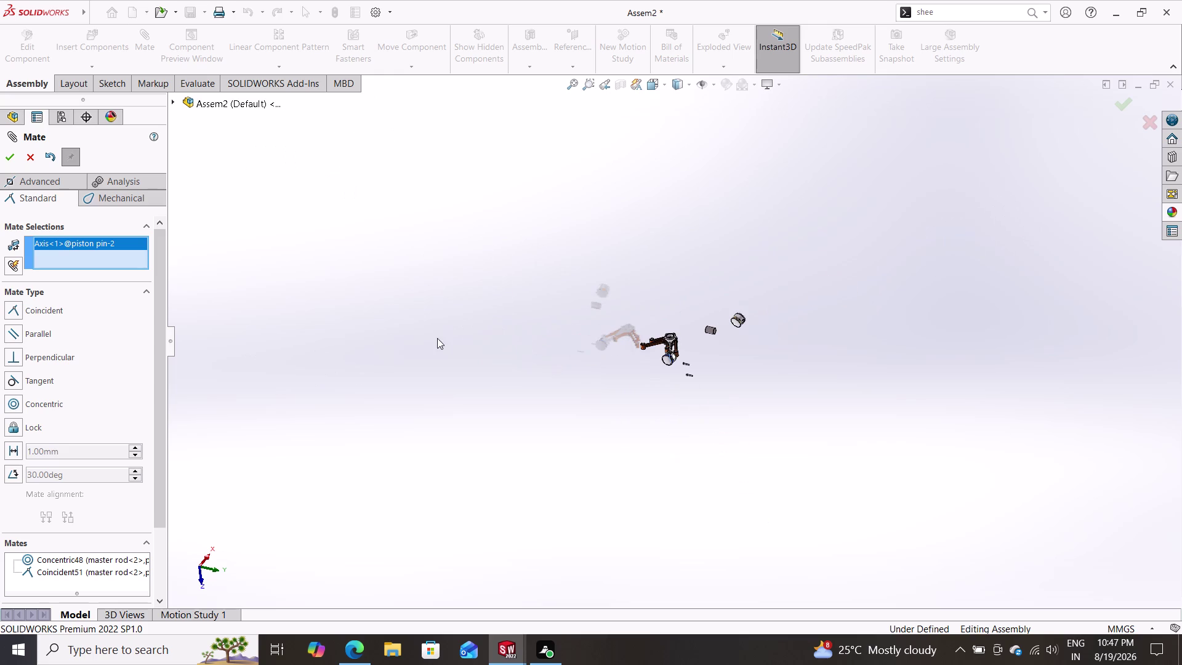